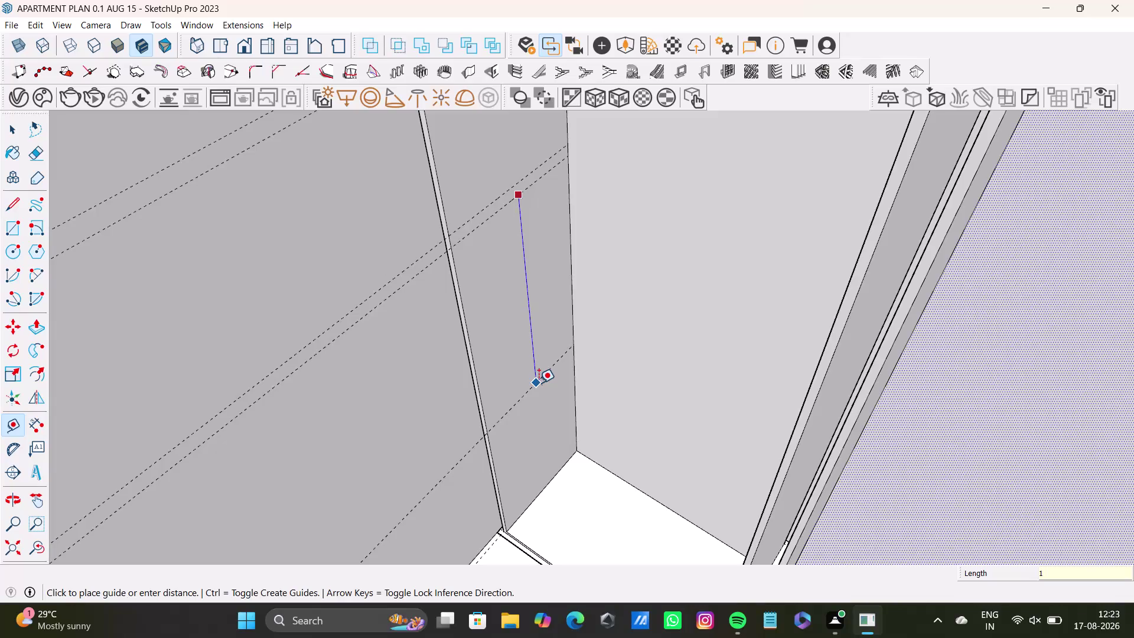
Confirm the pending guide offset and add two more offset guides from the existing guide lines.
key(apostrophe)
key(Return)
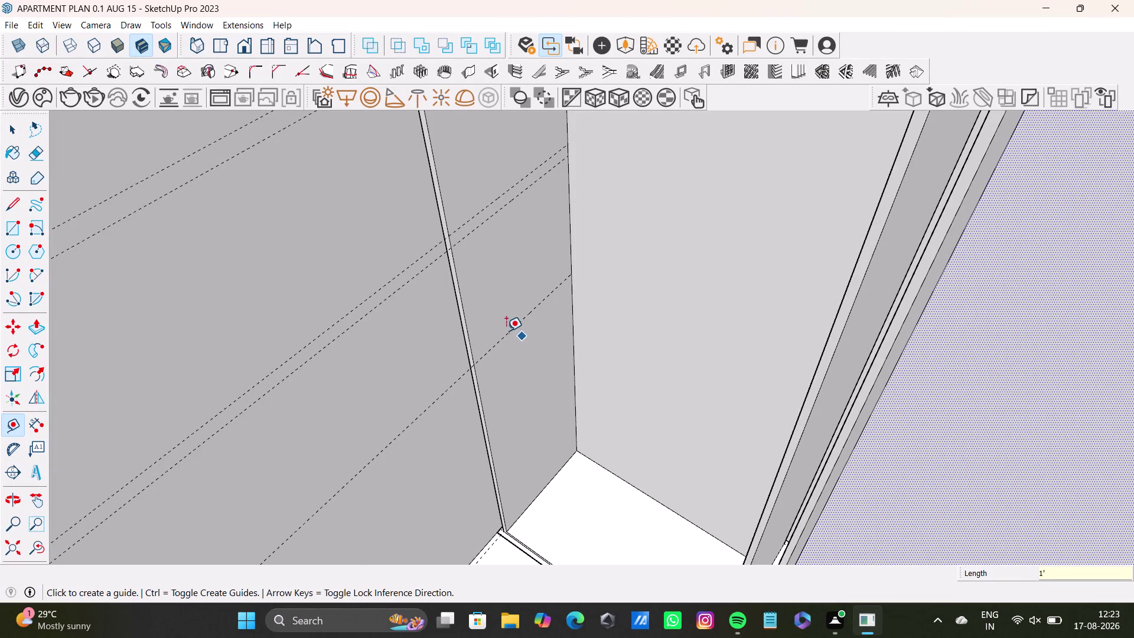
click(516, 326)
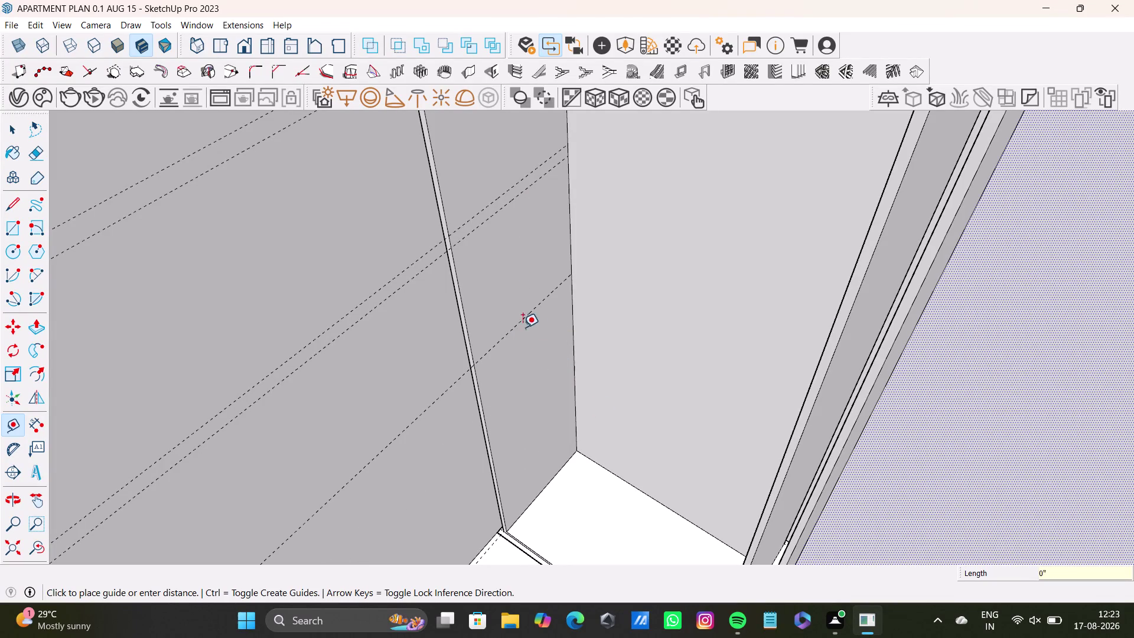
text(1")
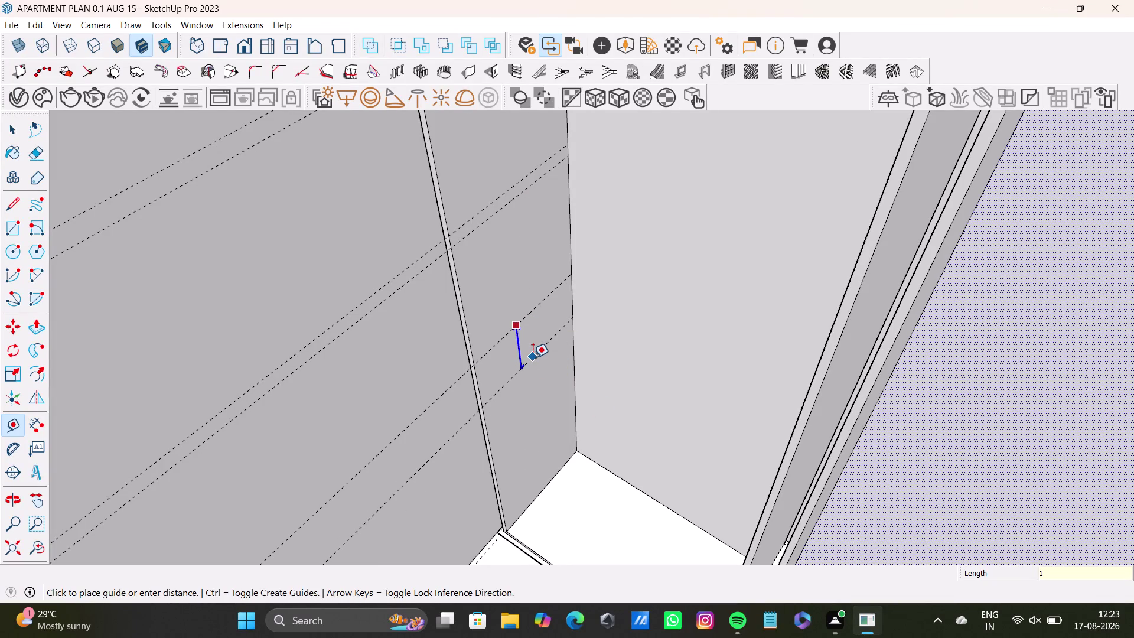
key(Return)
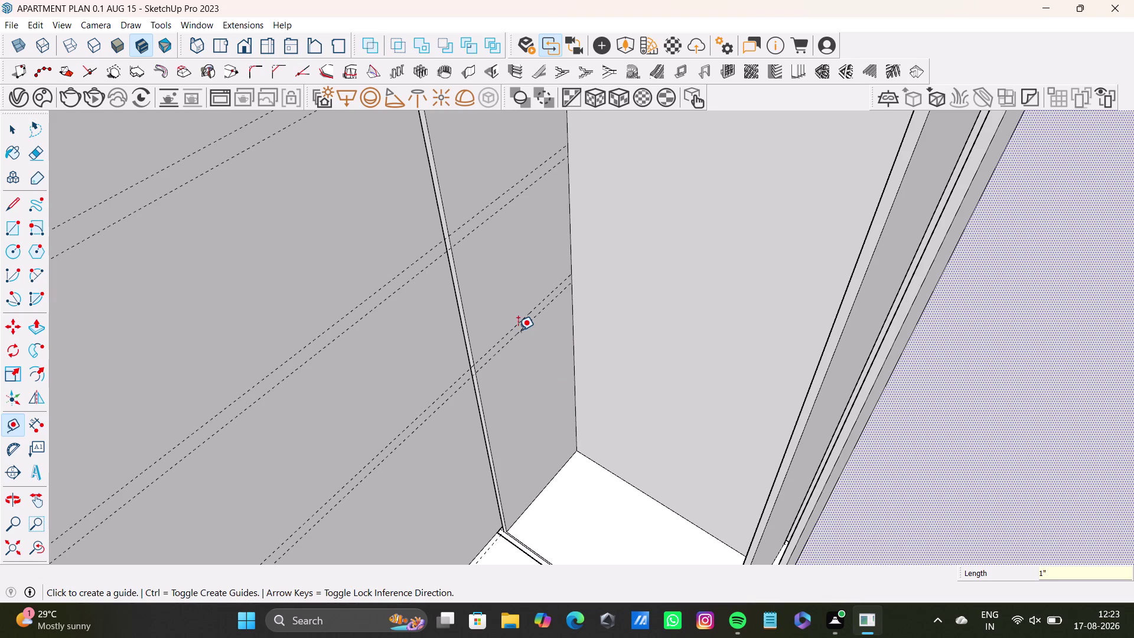
click(518, 330)
text(1)
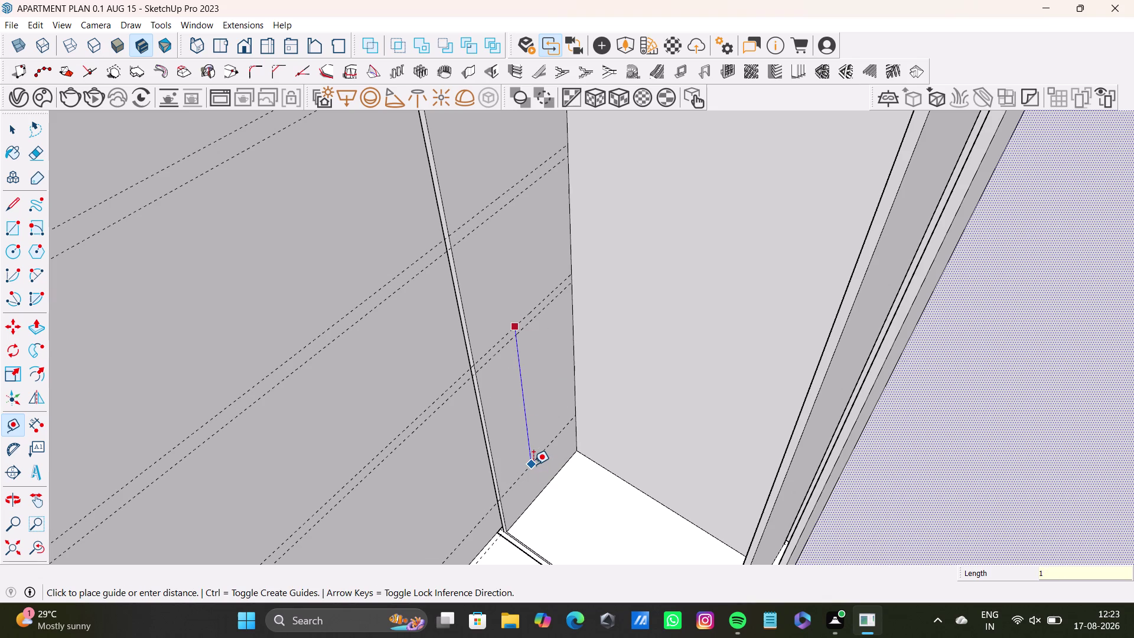
text(')
key(Return)
Orbit around the shelf interior and add a 1-inch guide from the lower guide line.
middle_drag(537, 441, 544, 312)
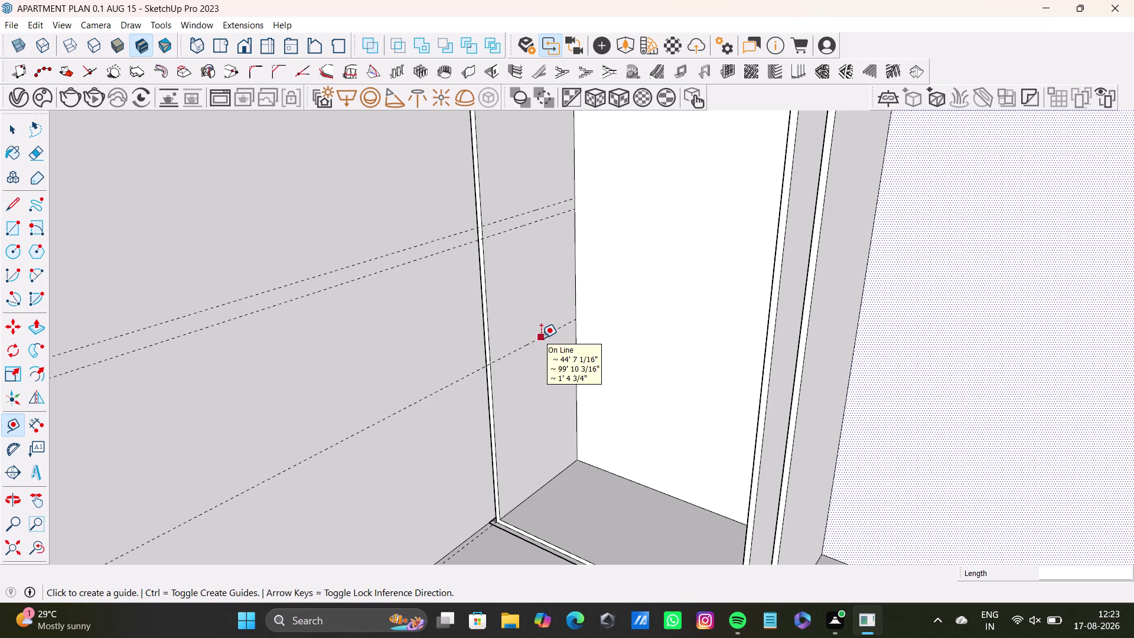
click(532, 343)
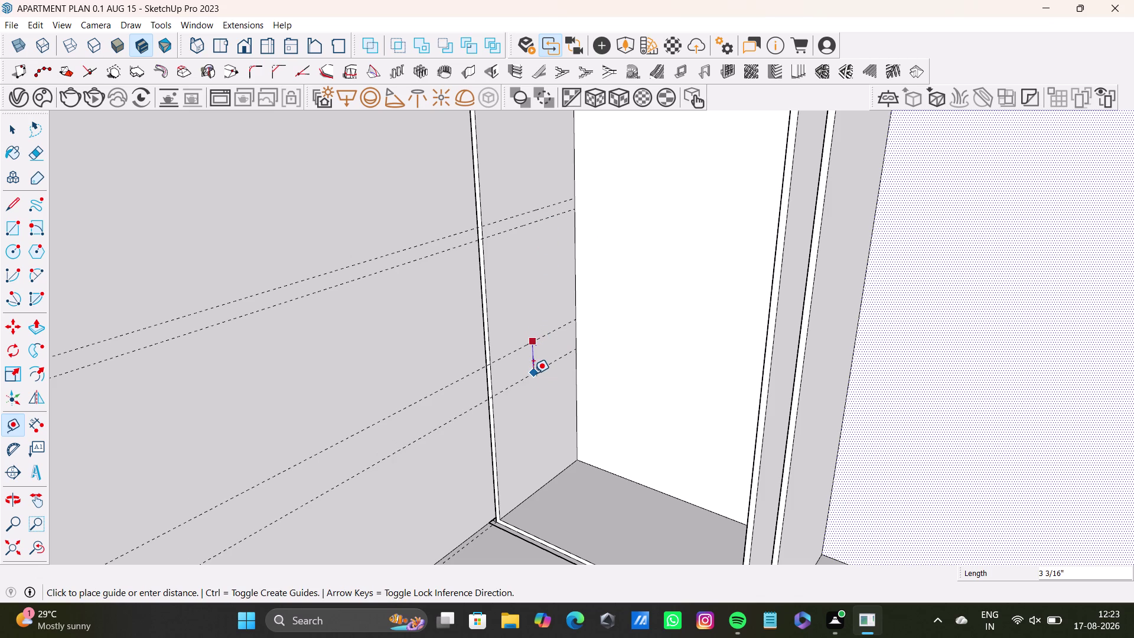
key(1)
key(shift+quotedbl)
key(Return)
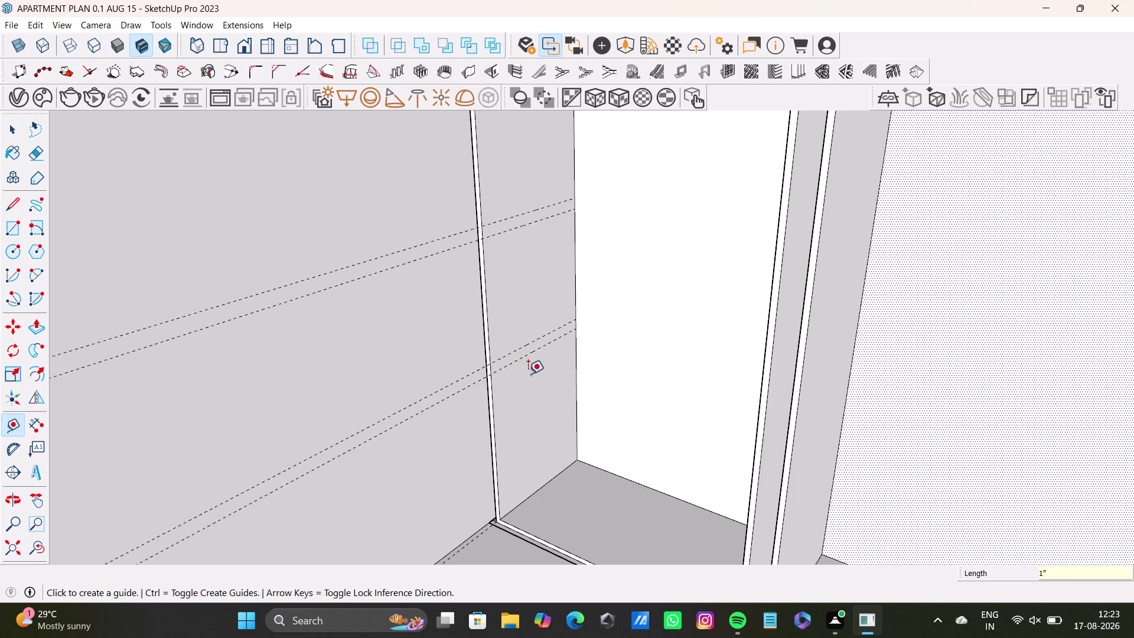
scroll(down, 3)
click(18, 551)
Orbit out over the apartment and back toward the shelf unit by the window.
middle_drag(509, 388, 700, 471)
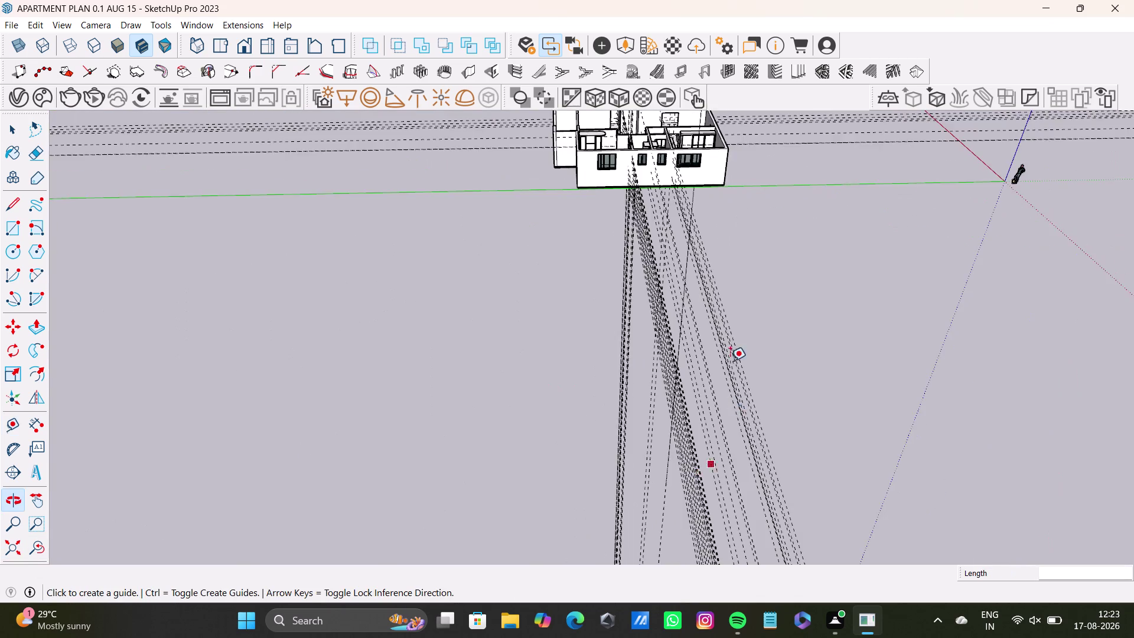
scroll(up, 3)
middle_drag(673, 167, 615, 464)
middle_drag(602, 432, 433, 532)
scroll(up, 3)
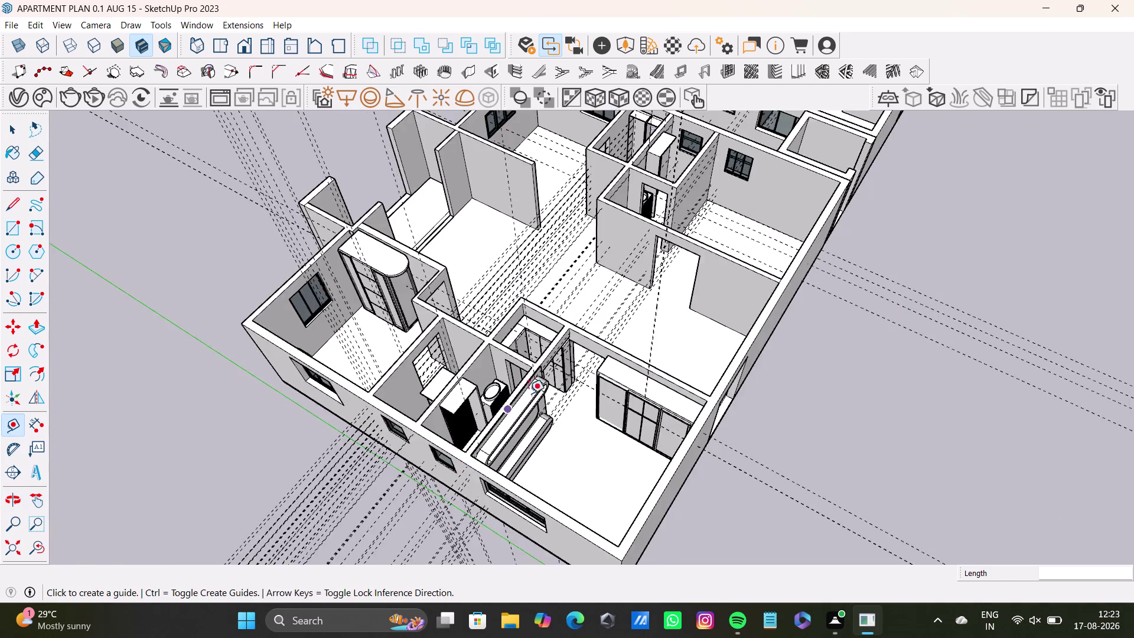
scroll(up, 3)
middle_drag(573, 322, 560, 635)
scroll(down, 3)
scroll(up, 3)
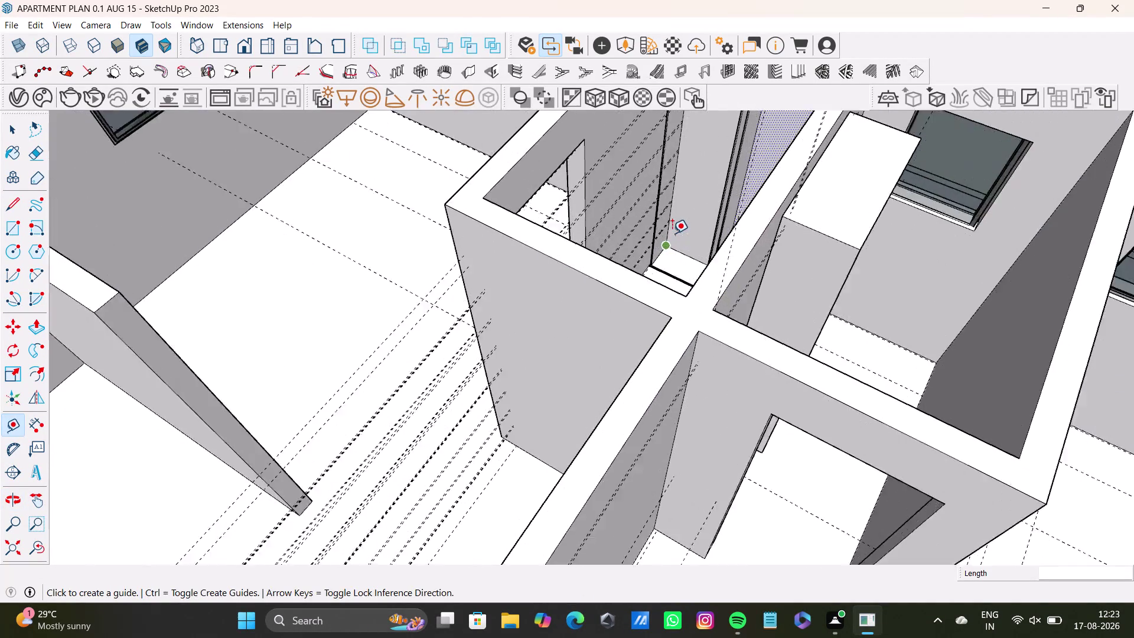
scroll(up, 3)
Zoom in on the shelf unit's side and set a rectangle corner at the guide intersection.
middle_drag(671, 237, 623, 493)
middle_drag(629, 472, 589, 367)
scroll(up, 3)
scroll(up, 3)
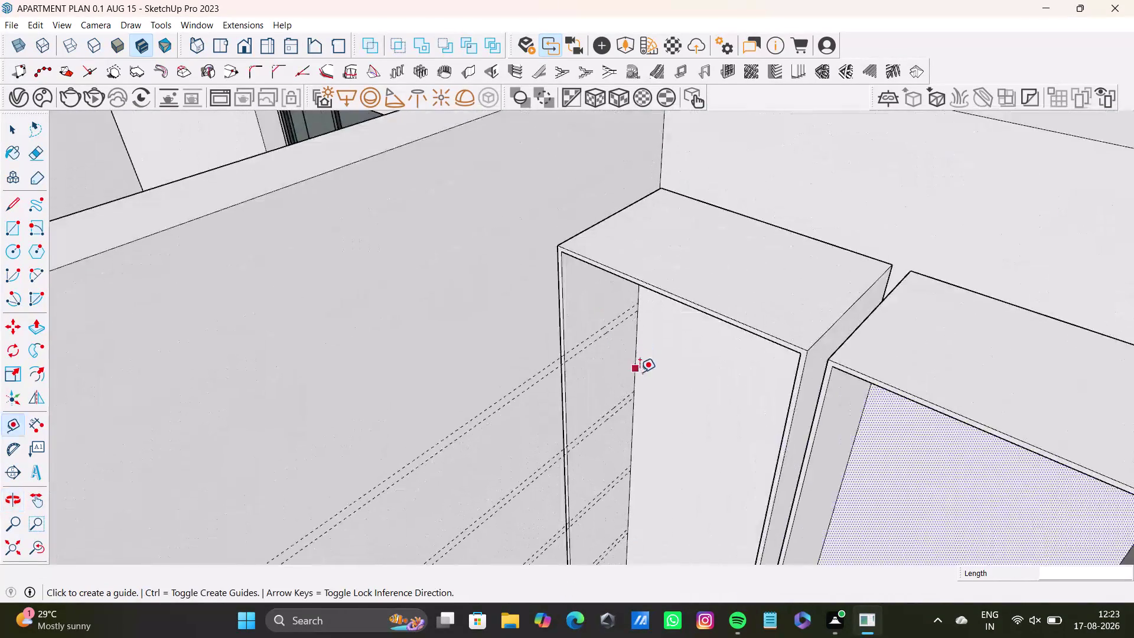
scroll(up, 3)
middle_drag(640, 372, 622, 237)
middle_drag(698, 393, 698, 379)
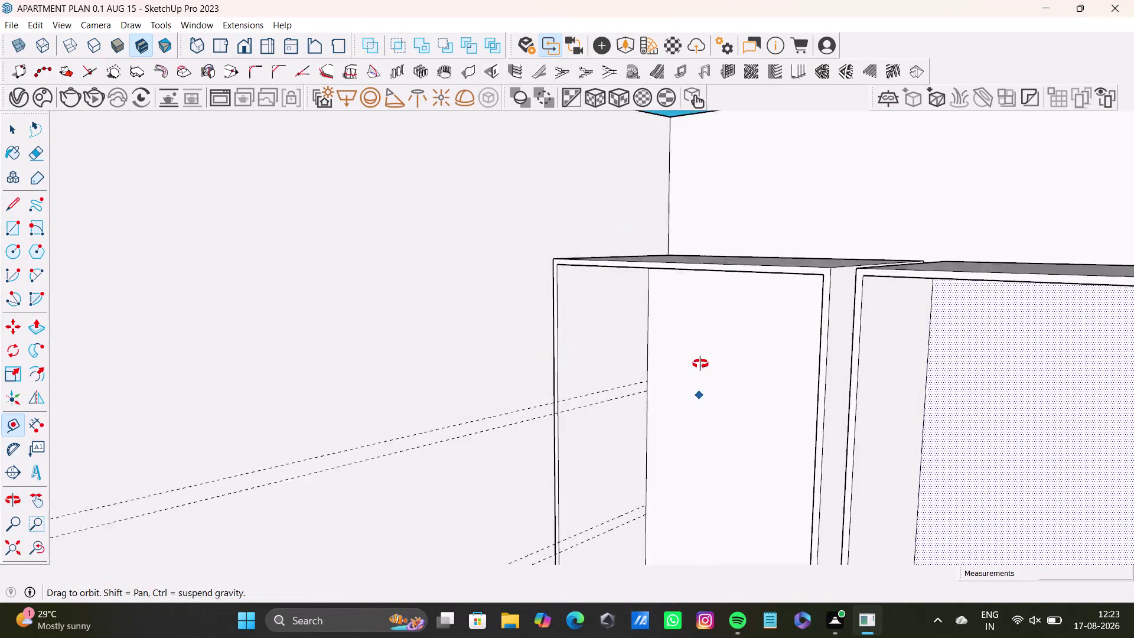
middle_drag(699, 378, 691, 307)
drag(5, 231, 11, 231)
scroll(up, 3)
click(561, 413)
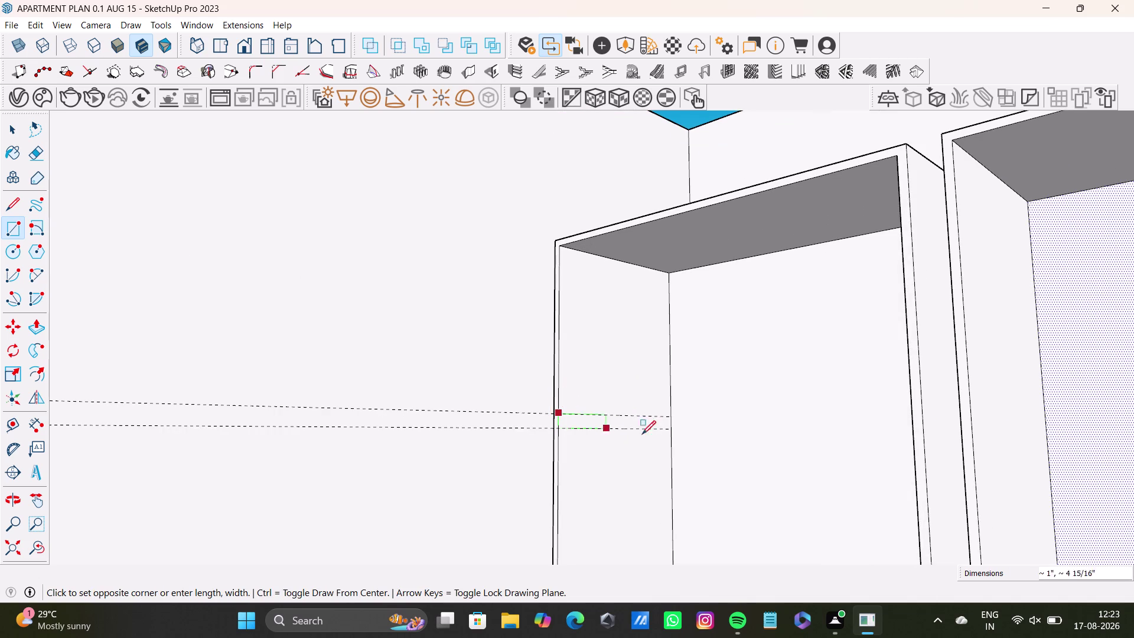
Reorient to the shelf side panel, try a rectangle along the guide line, and undo it.
click(671, 429)
scroll(down, 3)
middle_drag(649, 467, 635, 398)
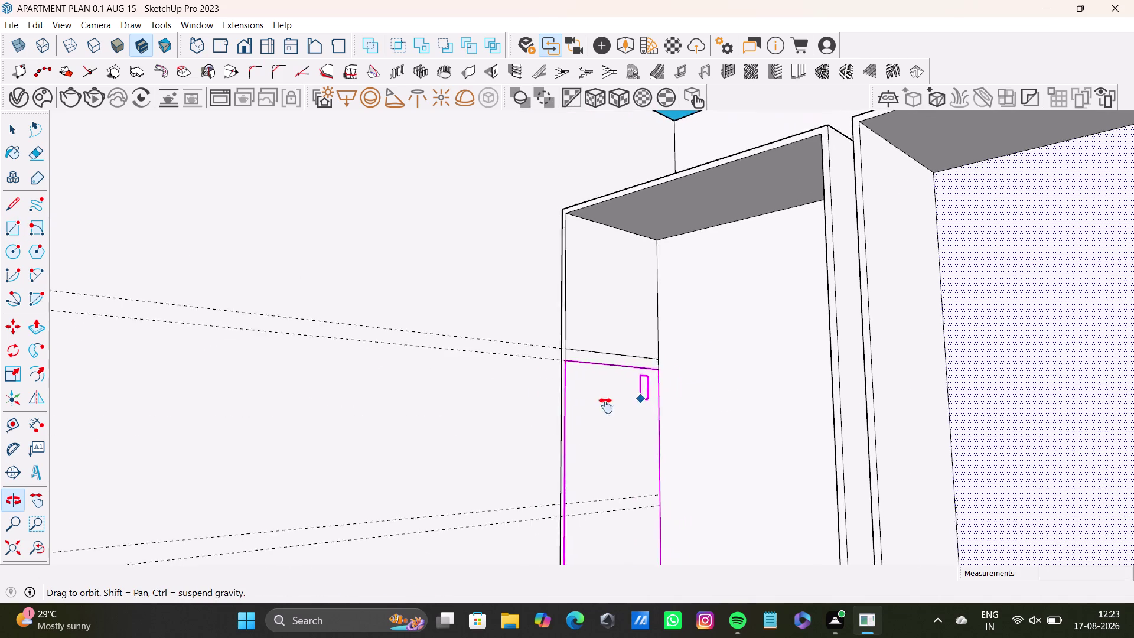
middle_drag(636, 398, 566, 438)
middle_drag(589, 477, 648, 376)
scroll(up, 3)
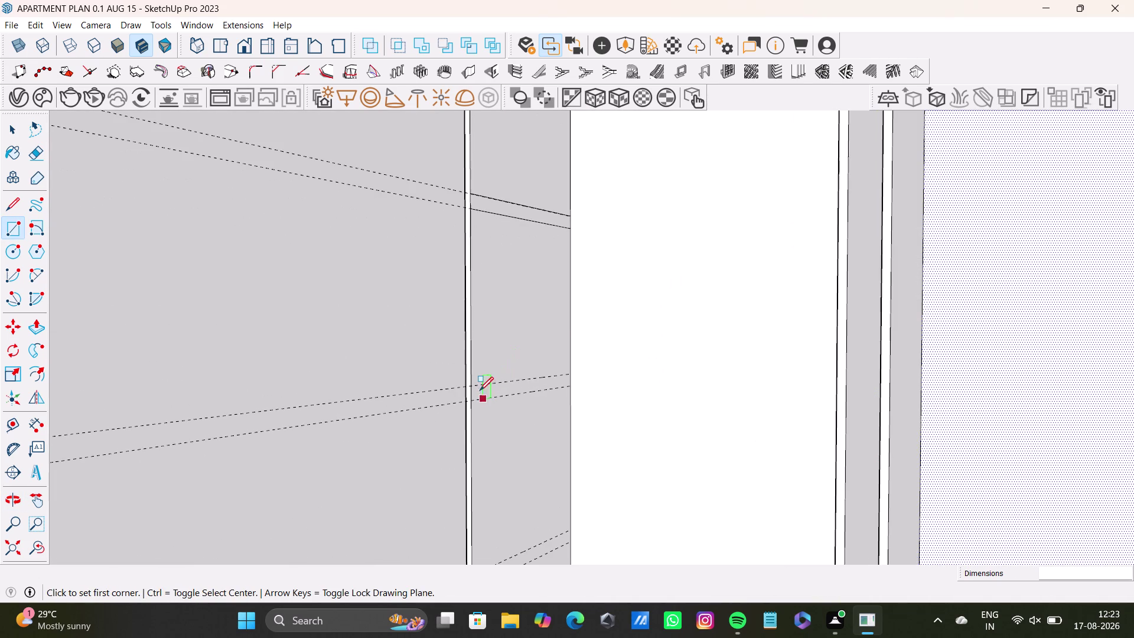
click(473, 387)
click(570, 386)
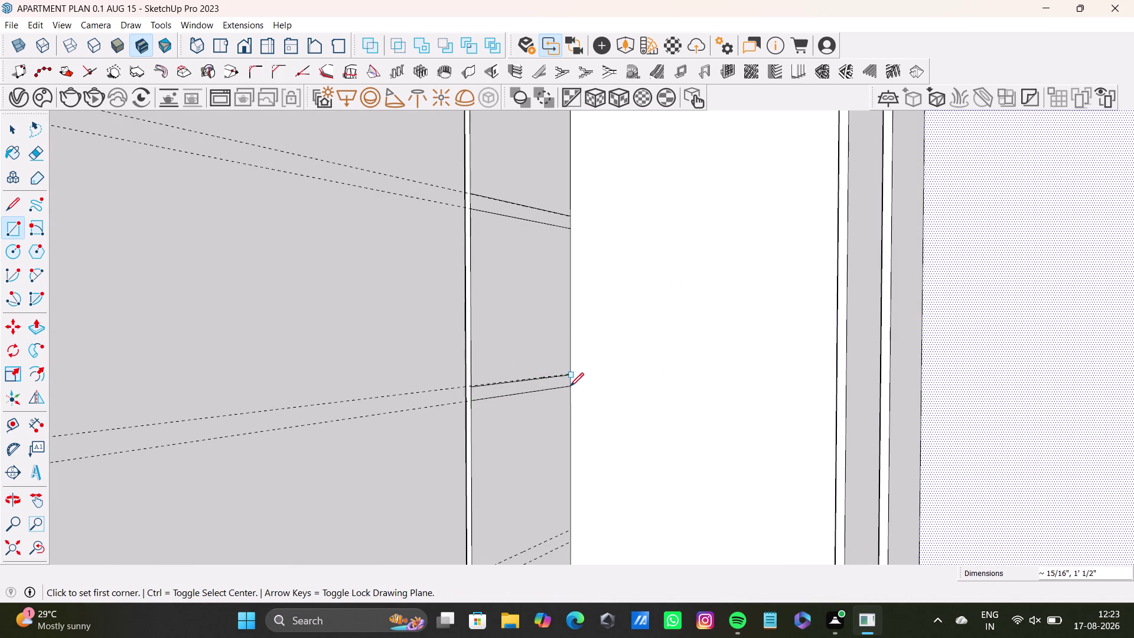
scroll(down, 3)
key(ctrl+z)
Start a rectangle on the guide, lock its drawing plane with arrow keys, then undo.
scroll(up, 3)
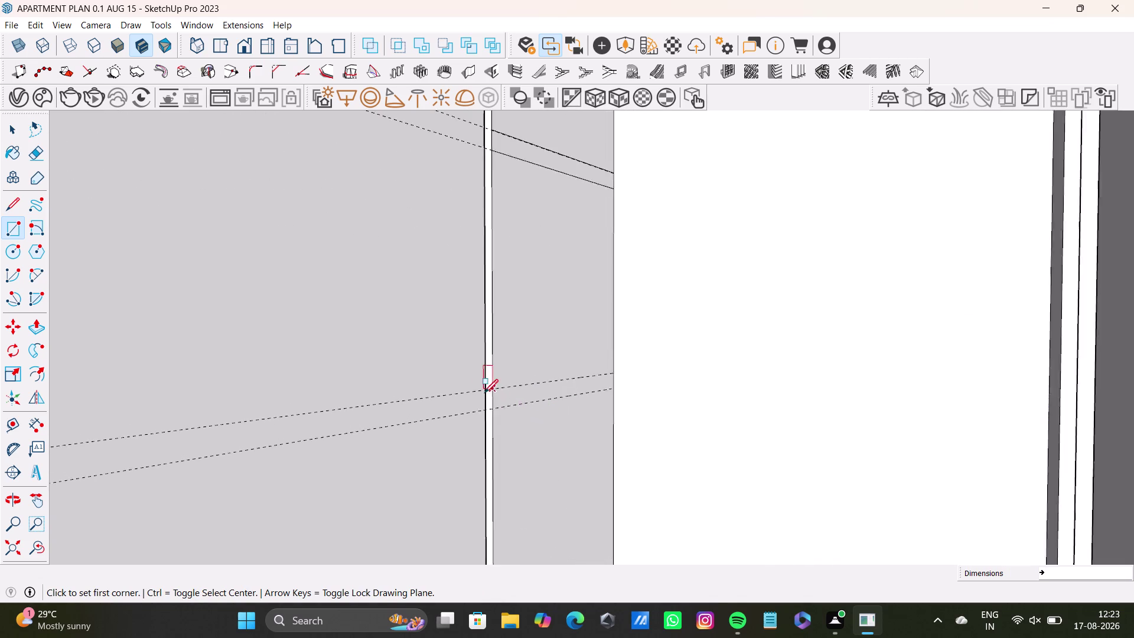
scroll(up, 3)
click(498, 387)
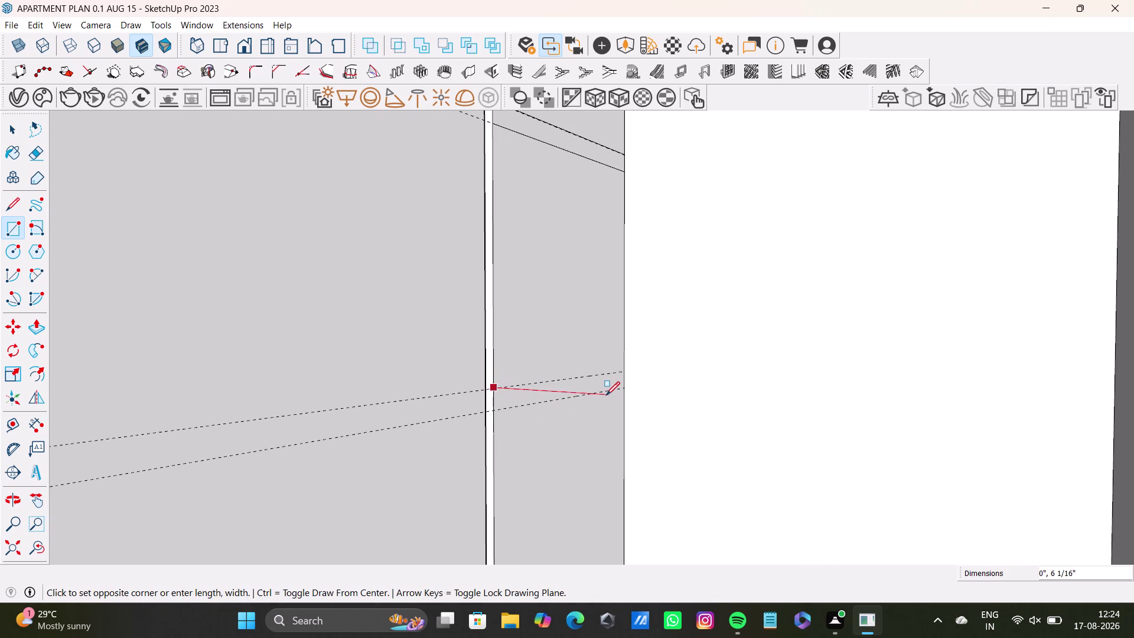
key(Right)
key(Left)
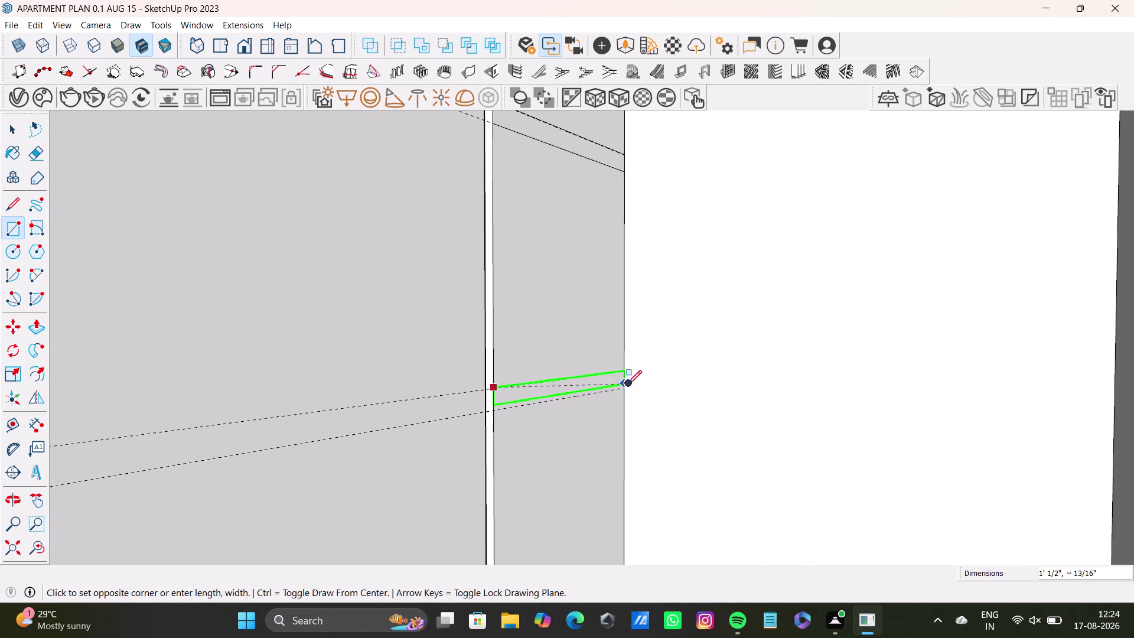
scroll(up, 3)
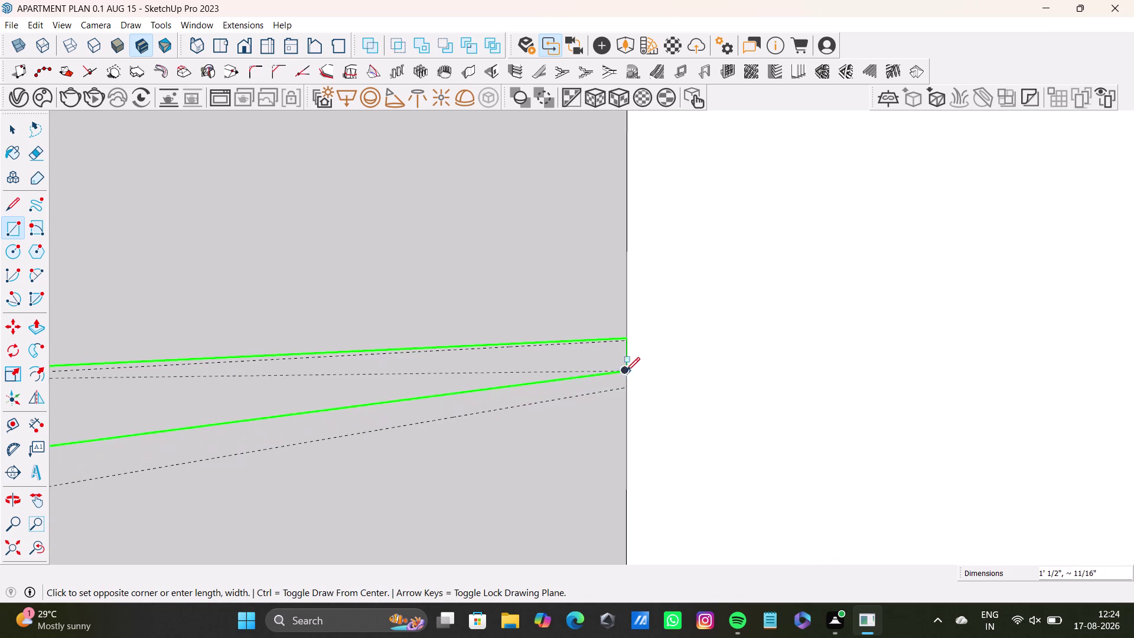
click(628, 388)
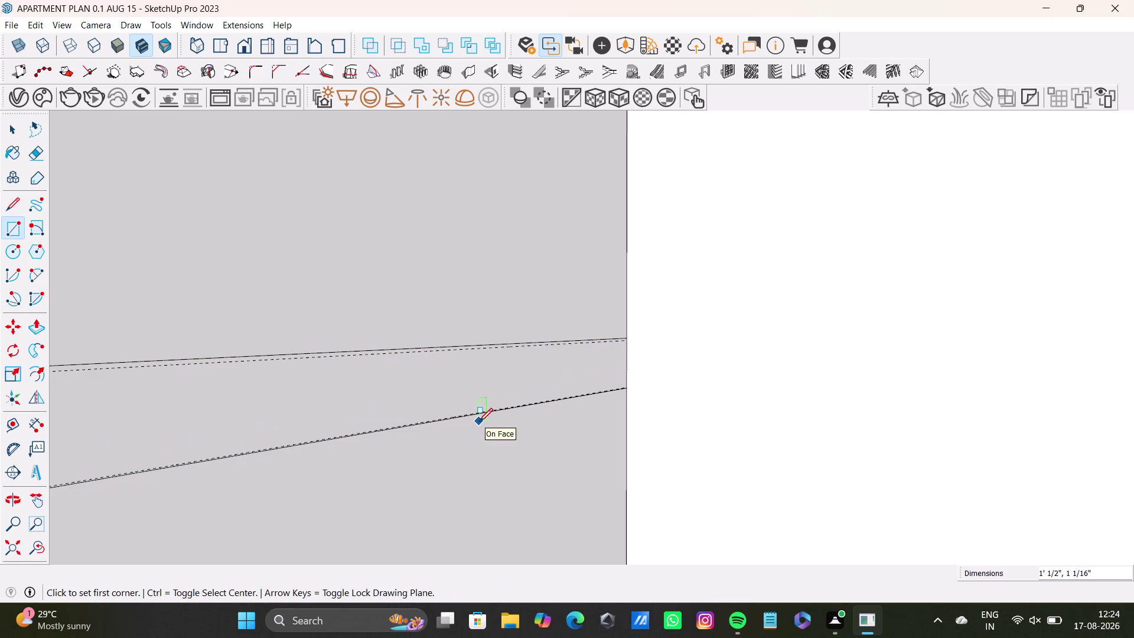
key(ctrl+z)
Orbit to the side panel and drag out a rectangle from the guide intersection.
scroll(down, 3)
middle_drag(380, 449, 626, 407)
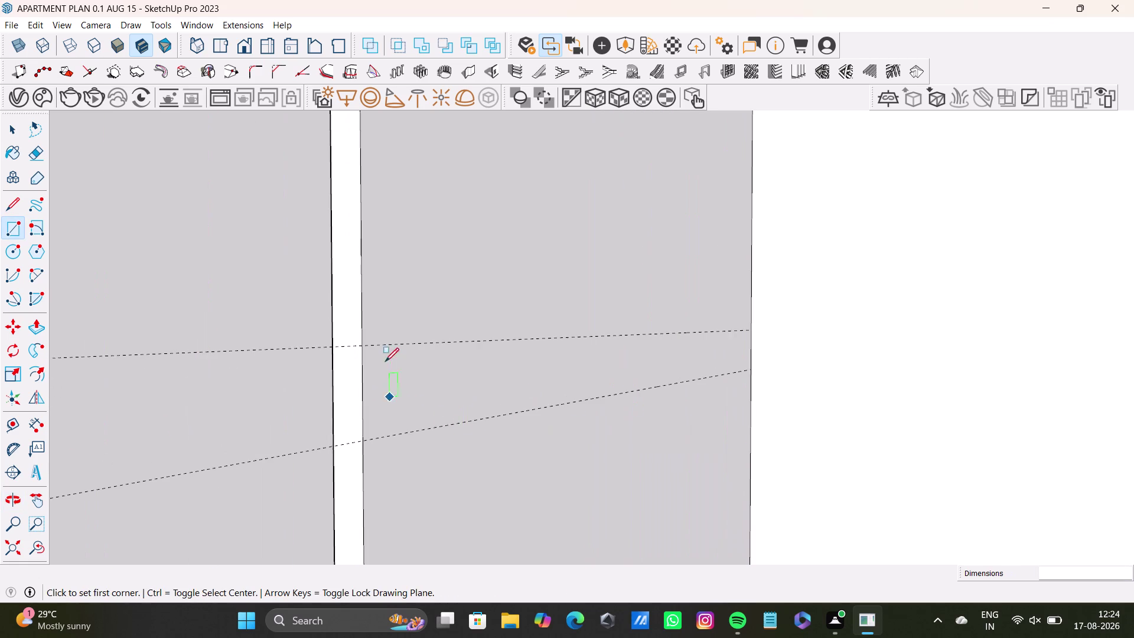
scroll(up, 3)
drag(358, 347, 382, 355)
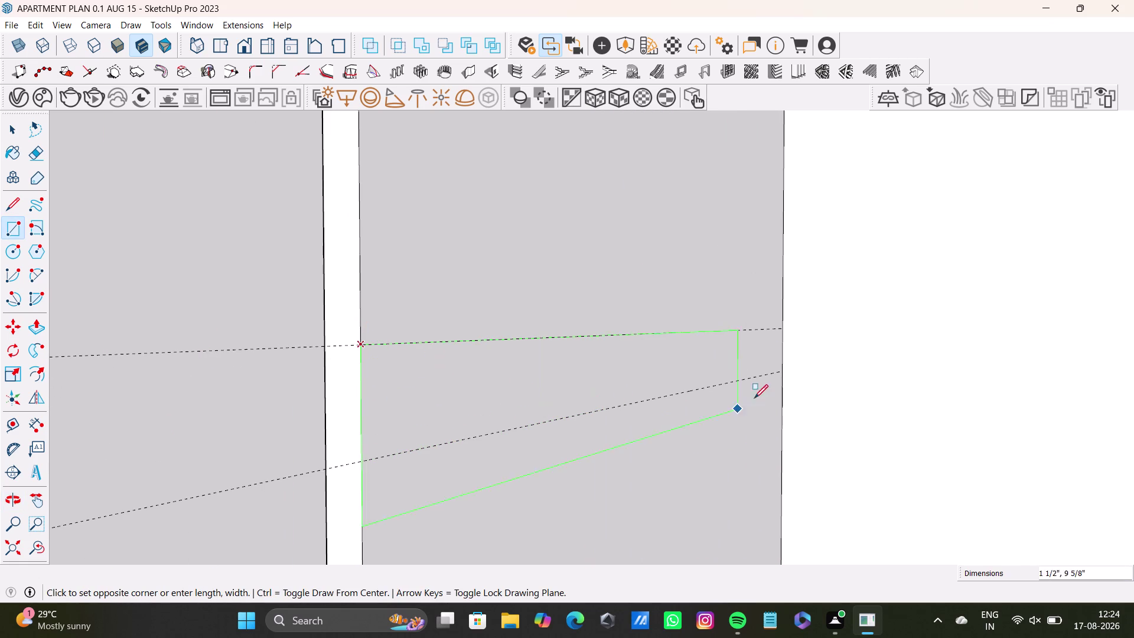
click(783, 372)
scroll(down, 3)
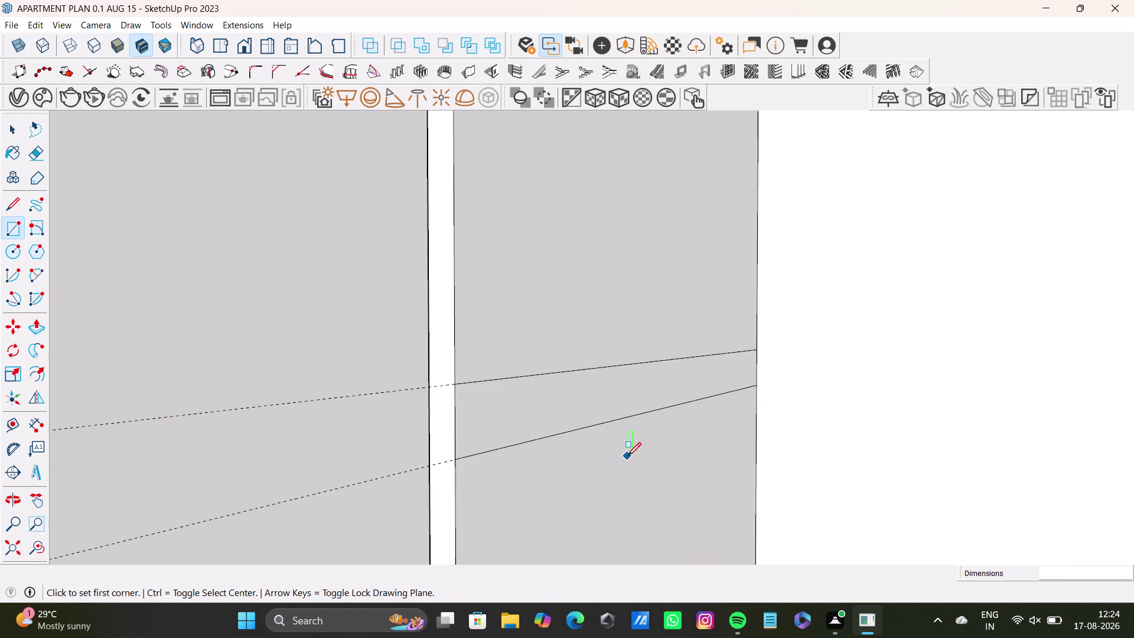
Orbit to face the guide lines, start a rectangle corner, then cancel it.
middle_drag(627, 456, 602, 299)
scroll(down, 3)
middle_drag(583, 422, 572, 242)
scroll(down, 3)
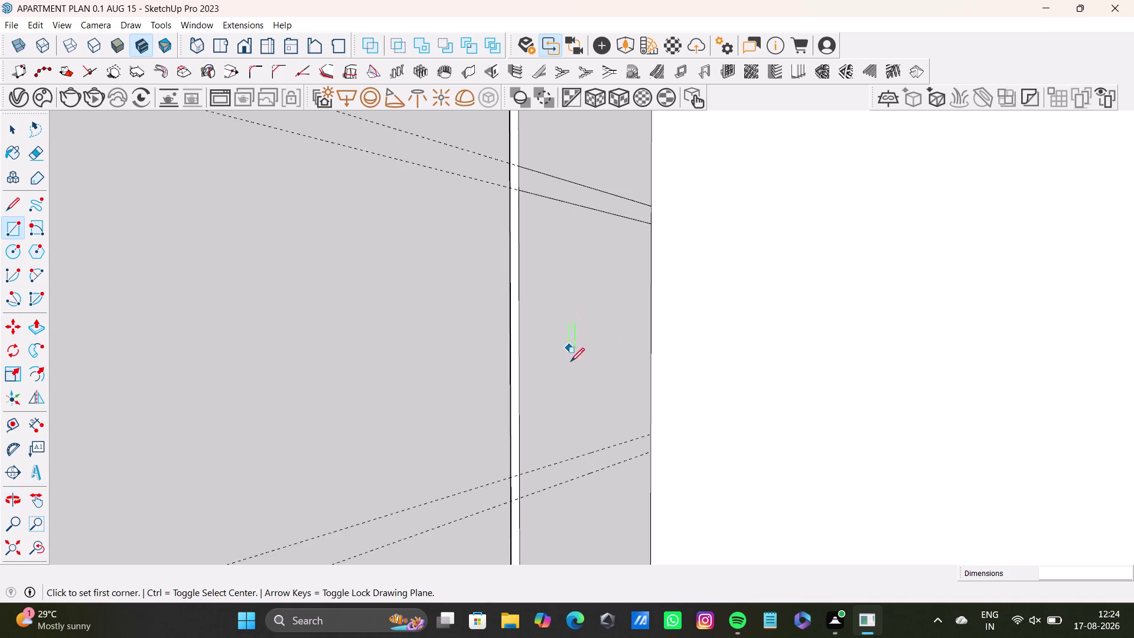
scroll(down, 3)
middle_drag(571, 370, 534, 300)
scroll(up, 3)
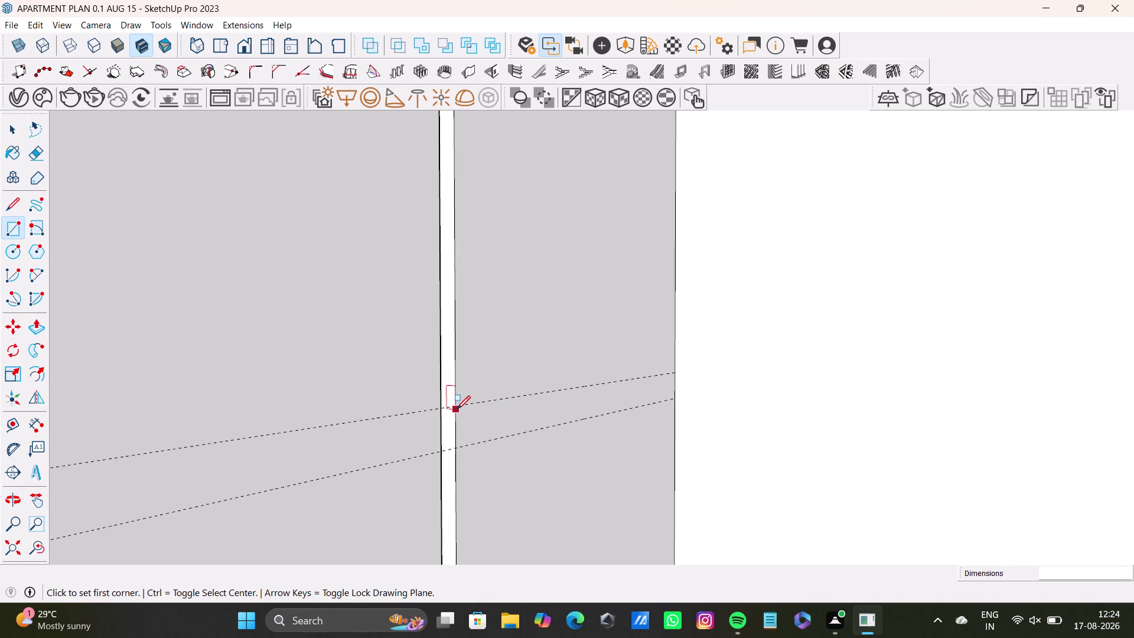
scroll(up, 3)
click(453, 406)
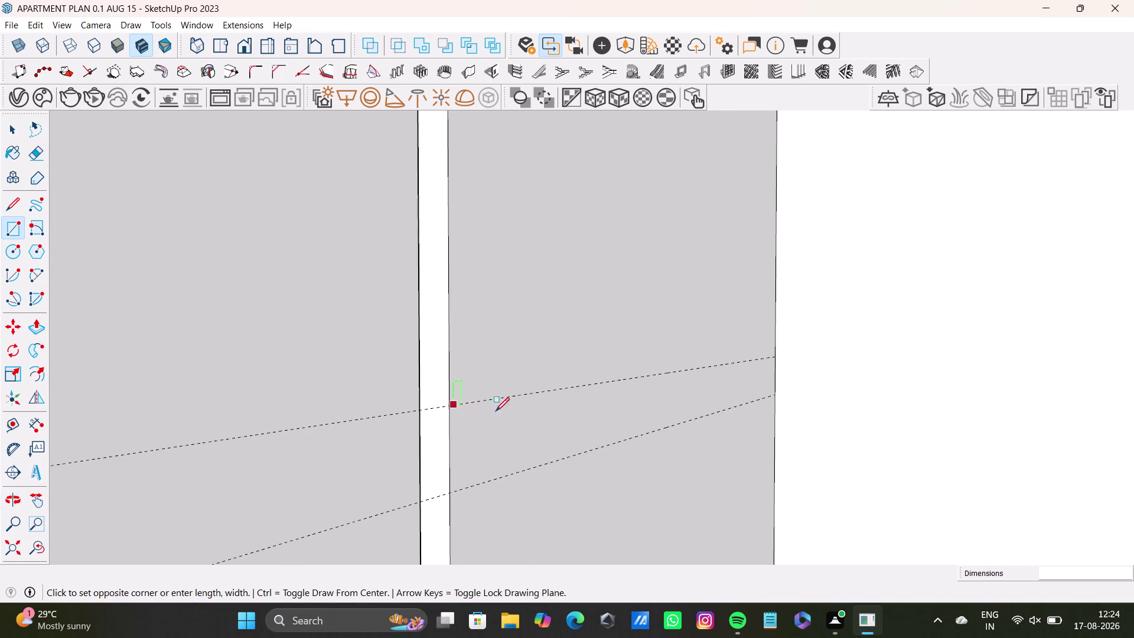
key(space)
Draw a rectangle between the guide intersections, then undo it.
click(15, 230)
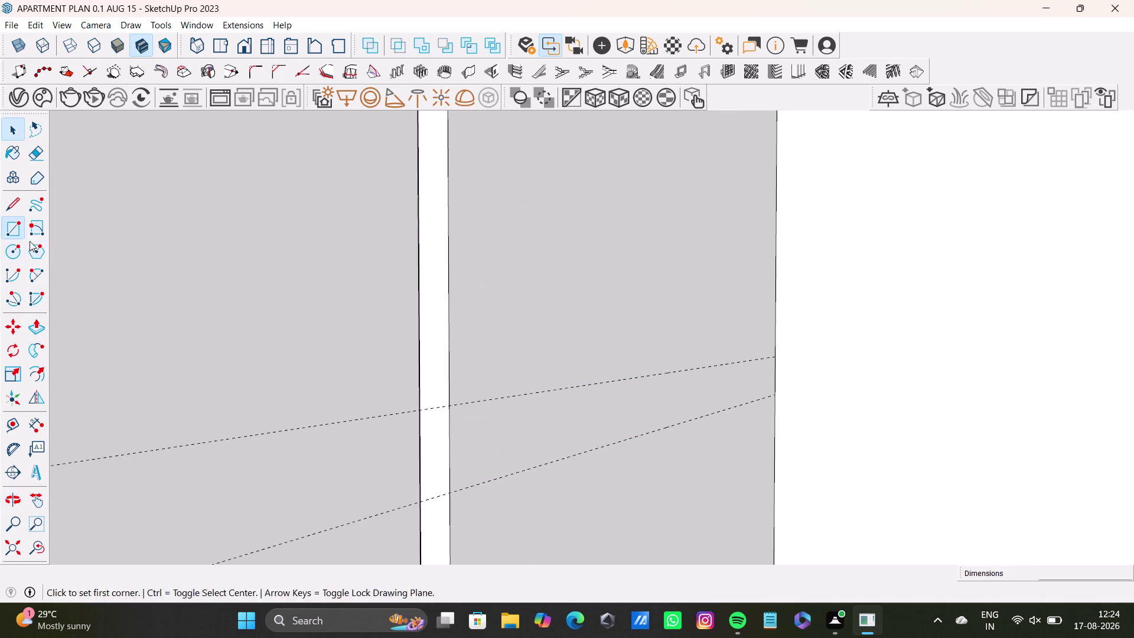
scroll(up, 3)
click(464, 405)
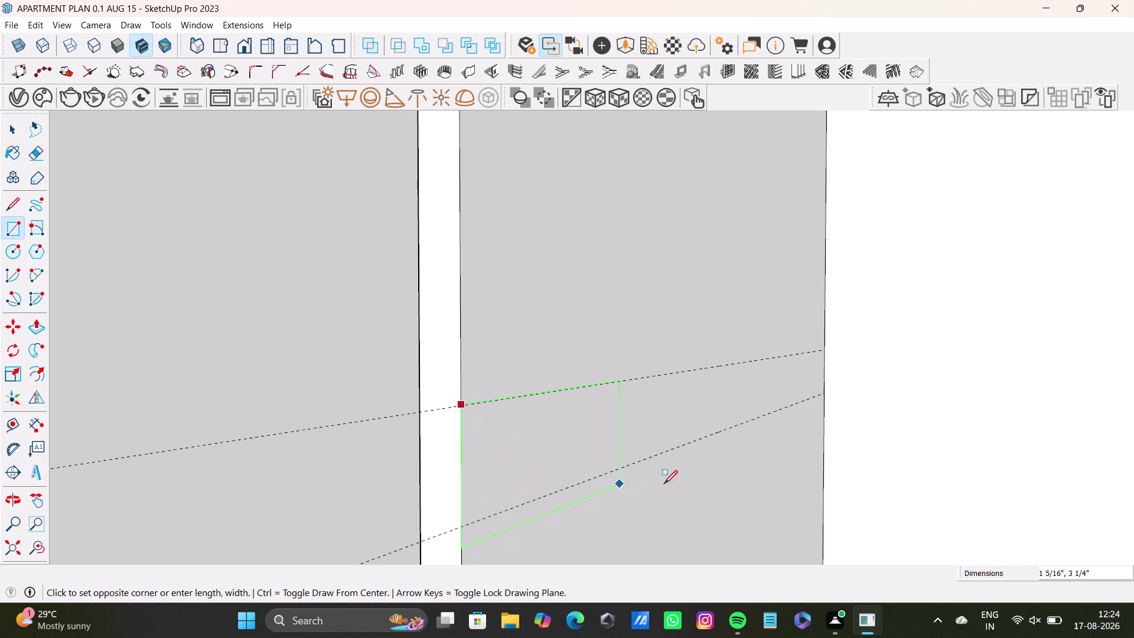
click(823, 394)
key(space)
scroll(down, 3)
middle_drag(601, 473, 554, 365)
key(ctrl+z)
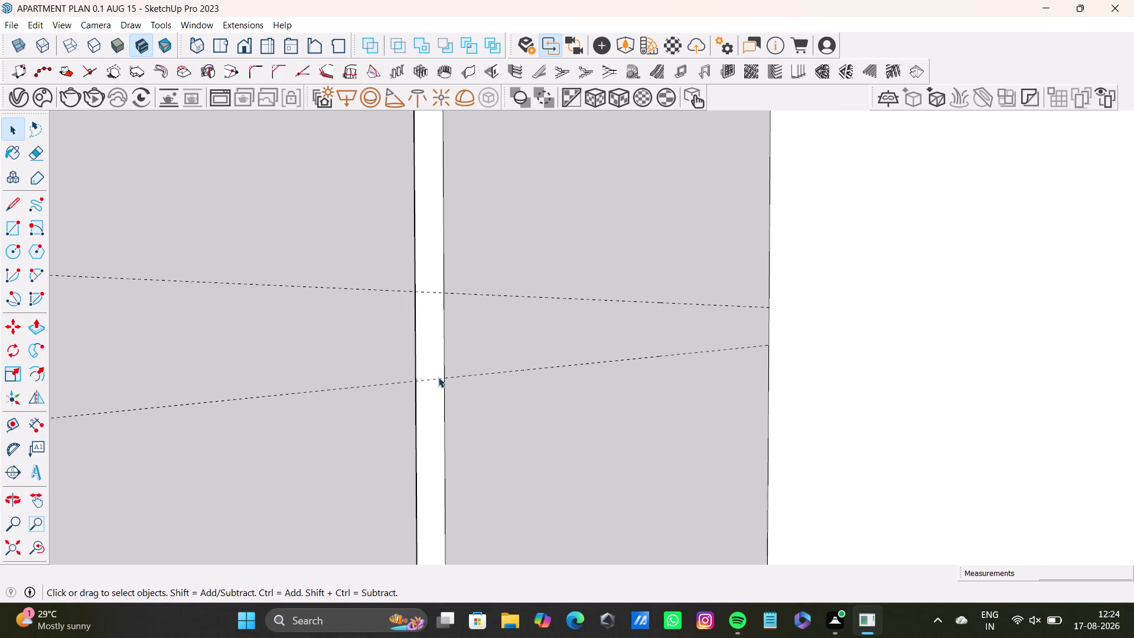
Draw a strip from the upper guide at the edge to the lower guide.
drag(7, 225, 19, 225)
scroll(up, 3)
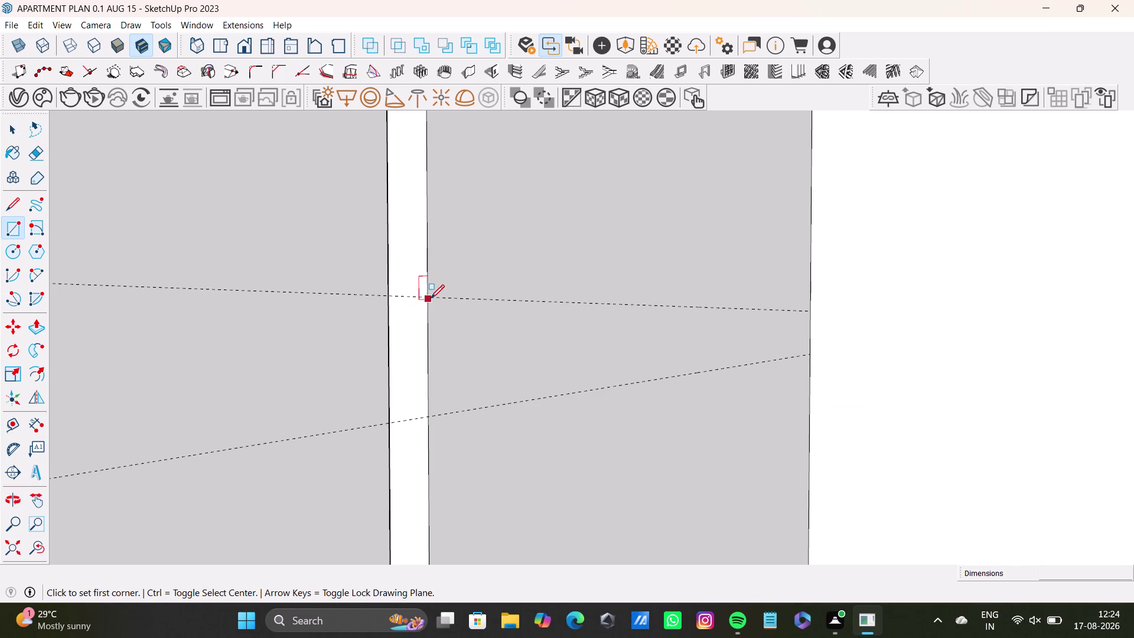
click(431, 297)
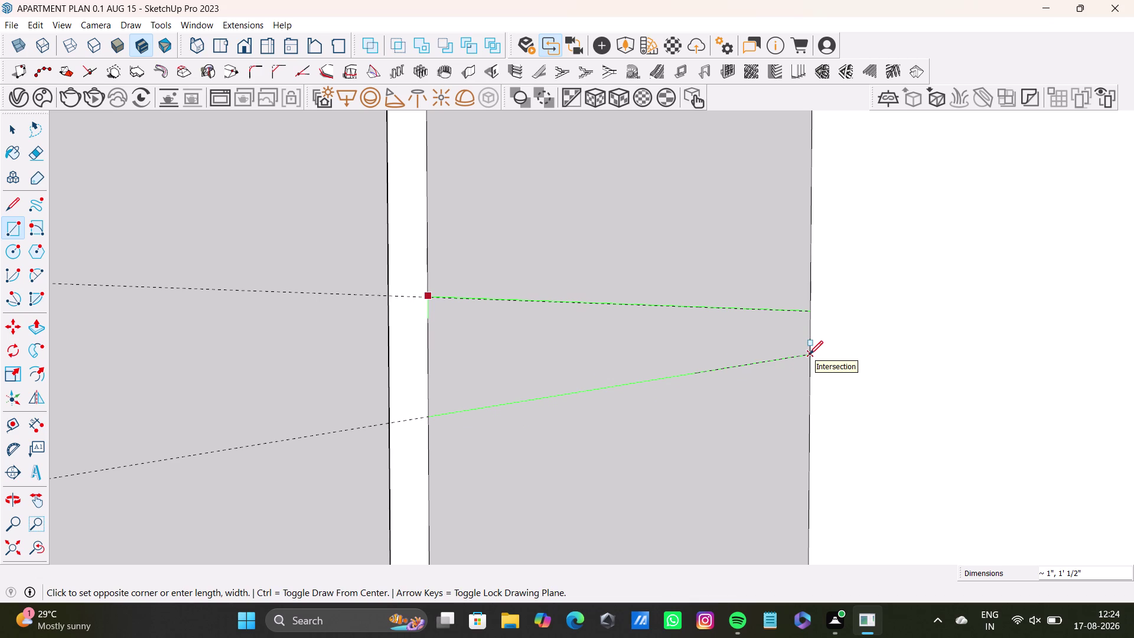
click(808, 354)
Readjust the view of the shelf side, redraw the strip between the guides, and undo it.
scroll(down, 3)
middle_drag(649, 420, 596, 234)
scroll(down, 3)
middle_drag(570, 359, 568, 211)
middle_drag(582, 424, 565, 324)
drag(8, 226, 23, 226)
scroll(up, 3)
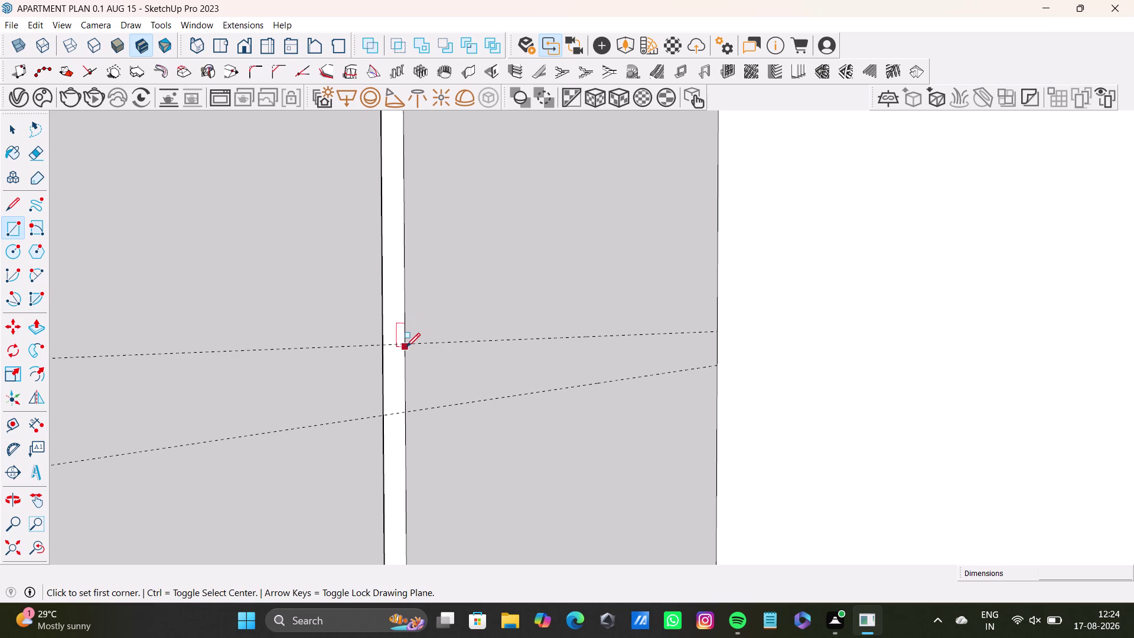
click(405, 345)
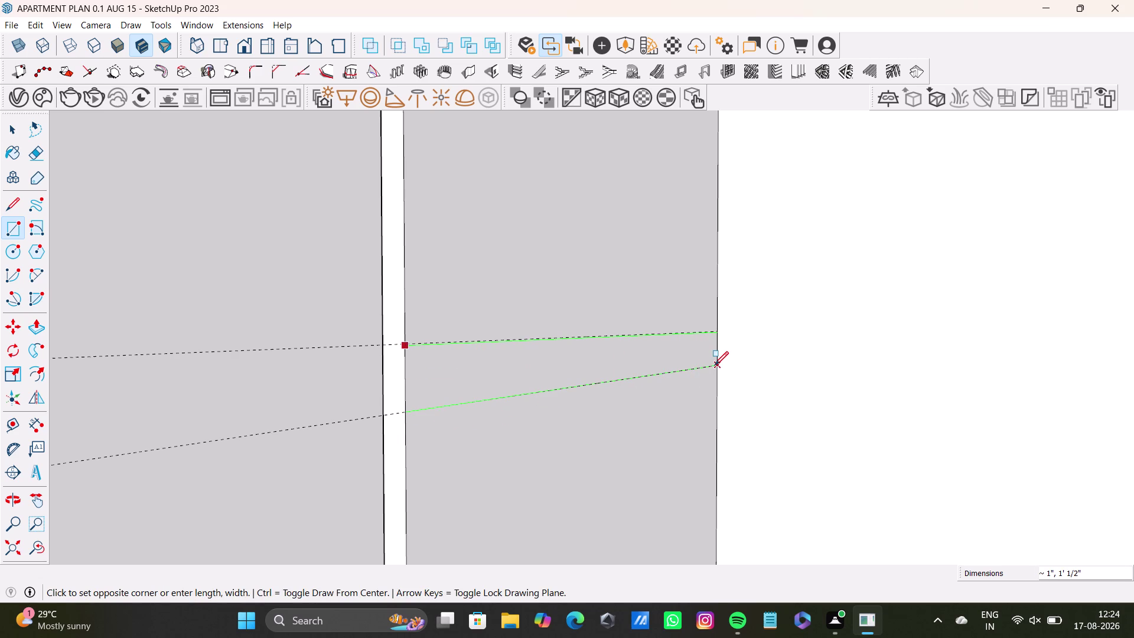
click(719, 365)
scroll(down, 3)
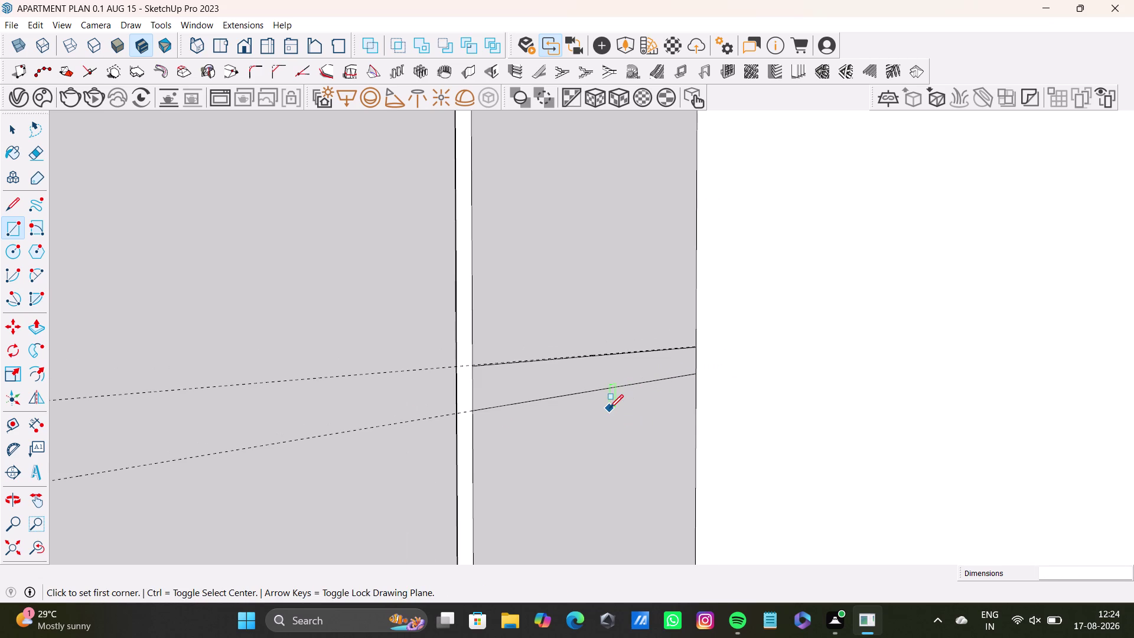
key(ctrl+z)
Reselect the tool, turn toward the shelf's inner face and begin stretching the strip.
click(17, 231)
scroll(up, 3)
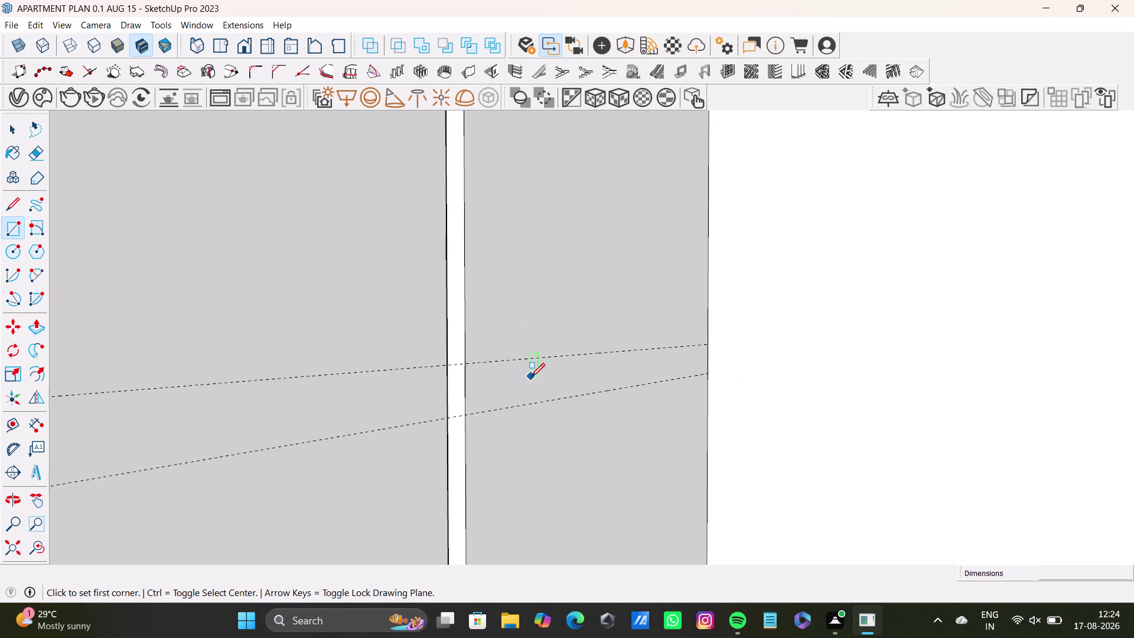
middle_drag(598, 404, 508, 399)
middle_drag(513, 415, 432, 403)
drag(382, 350, 391, 352)
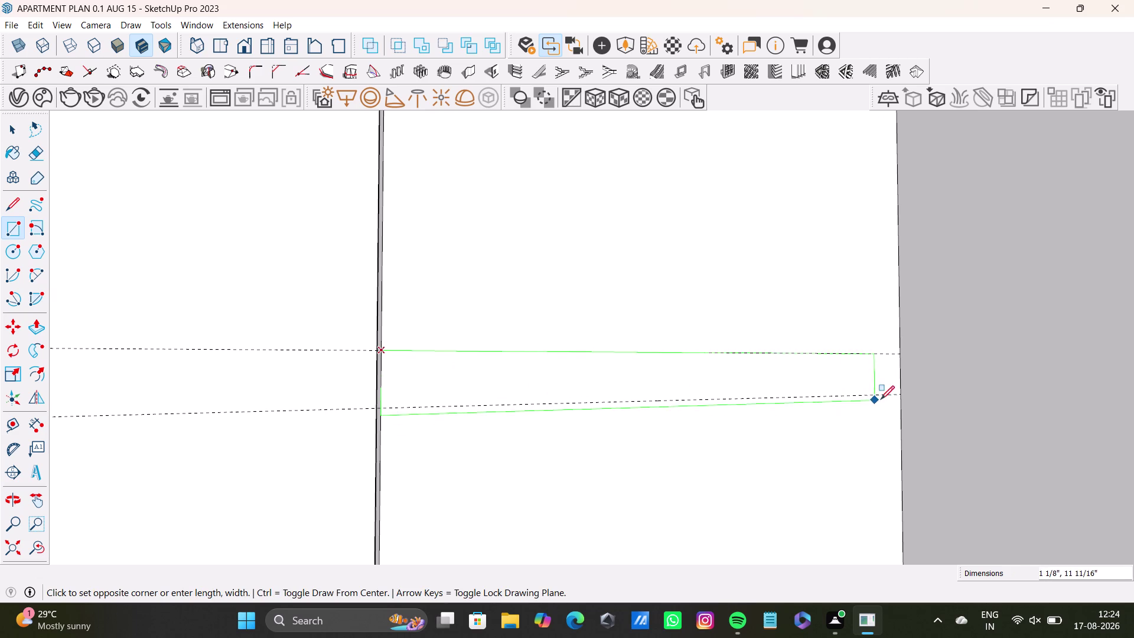
Finish the first guide-to-guide strip on the shelf's white inner face.
click(898, 397)
scroll(down, 3)
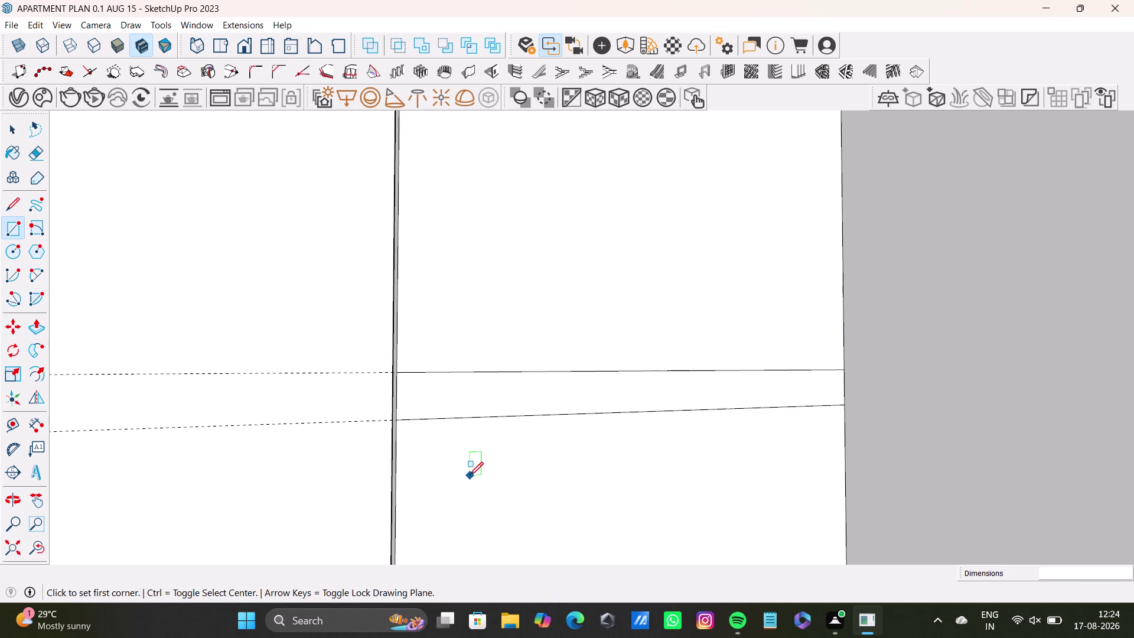
middle_drag(469, 474, 541, 323)
scroll(down, 3)
middle_drag(537, 479, 540, 335)
scroll(down, 3)
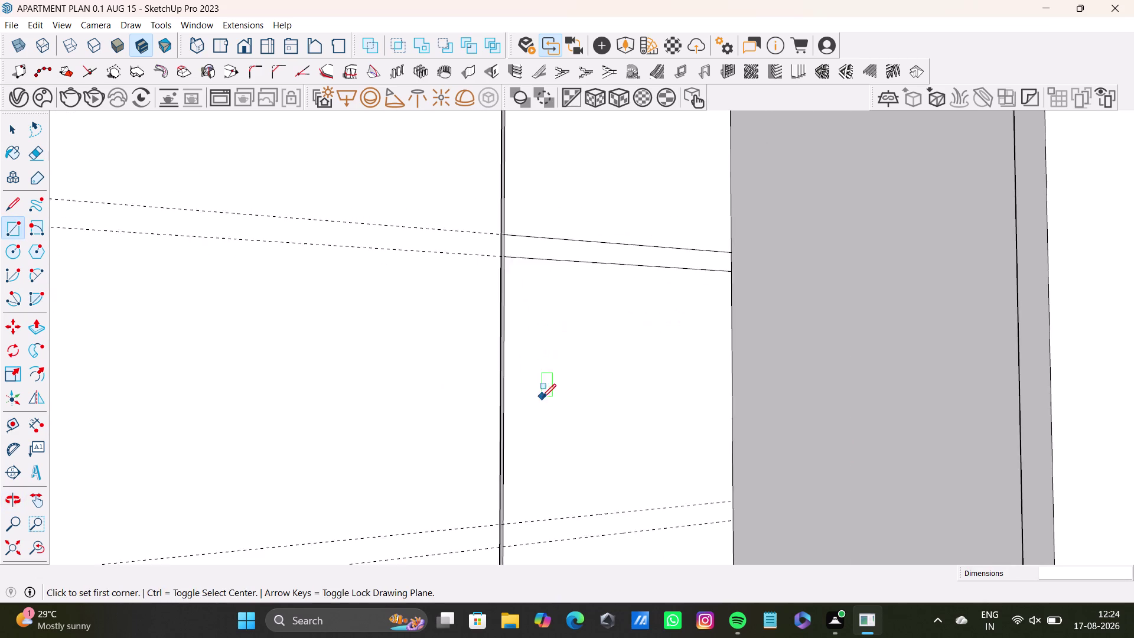
scroll(down, 3)
middle_drag(560, 414, 560, 294)
scroll(up, 3)
scroll(up, 3)
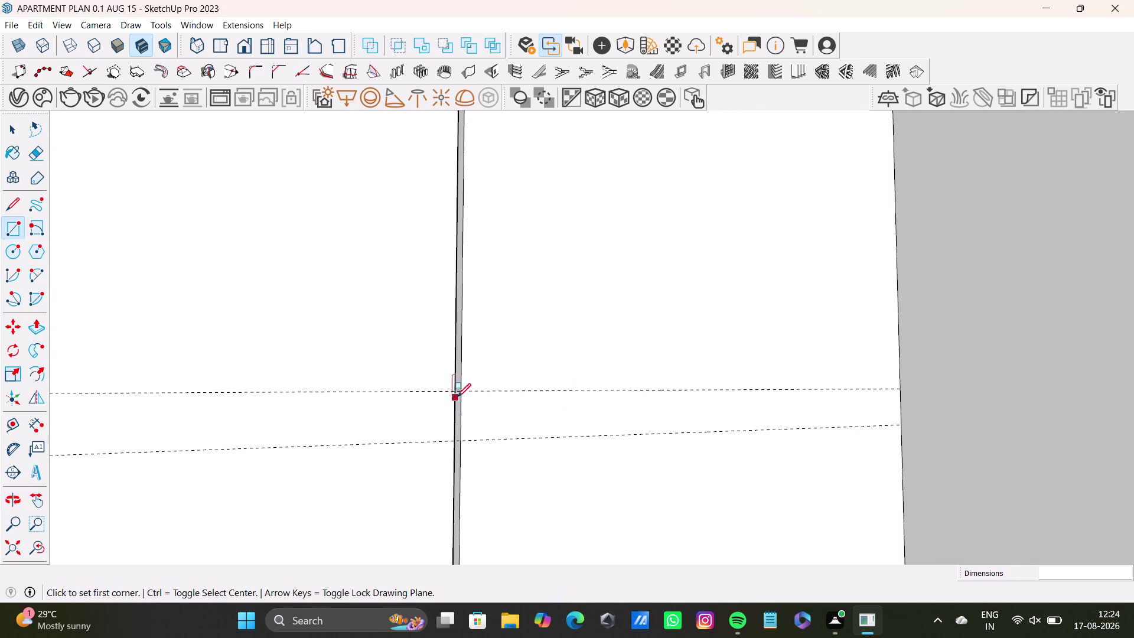
Draw a second strip from the upper to the lower guide on the next inner face.
click(463, 390)
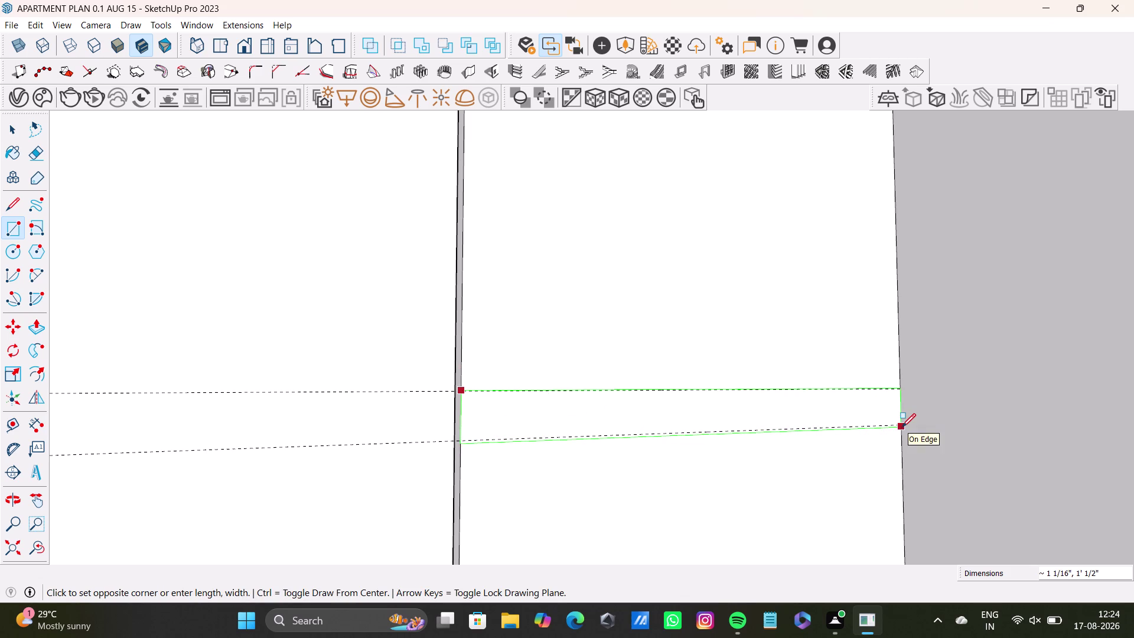
key(space)
click(15, 225)
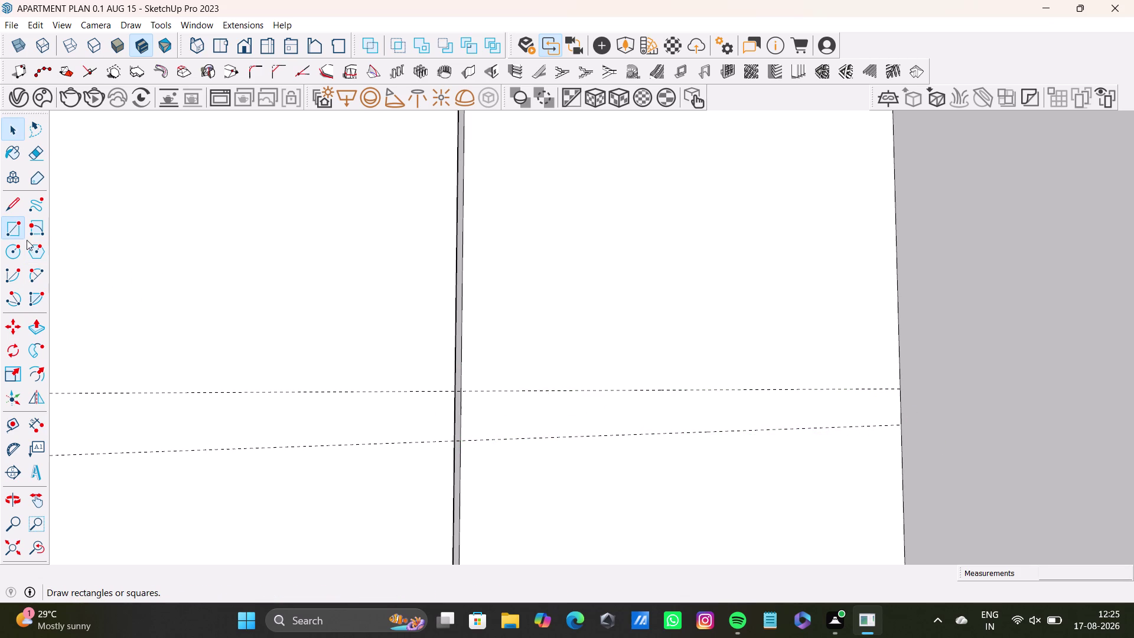
scroll(up, 3)
click(451, 356)
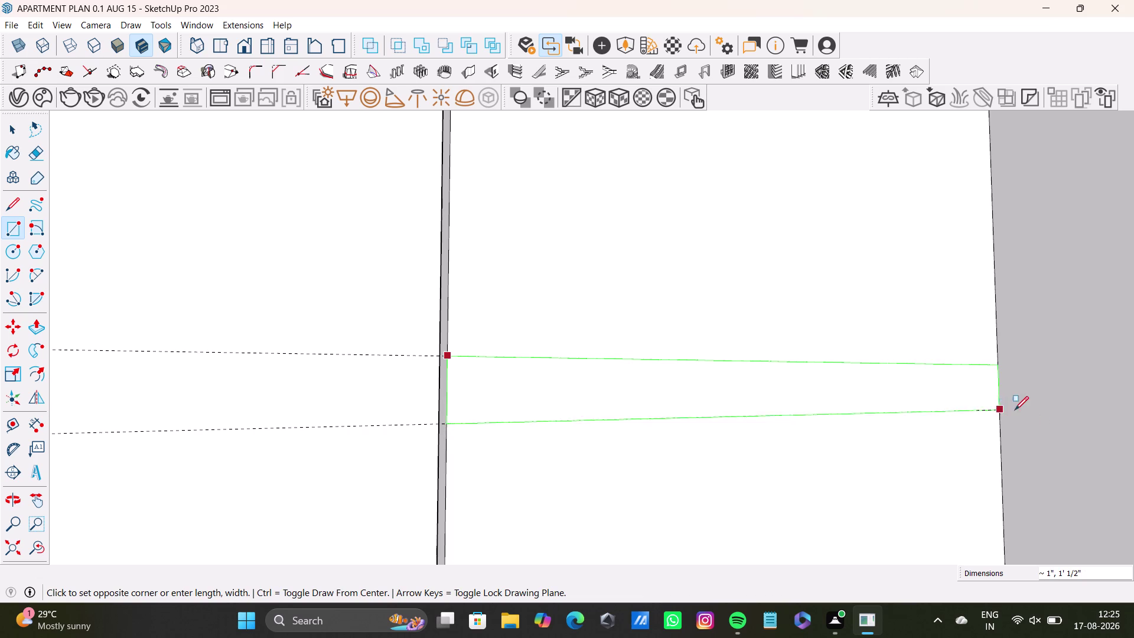
scroll(up, 3)
middle_drag(1001, 408, 1001, 375)
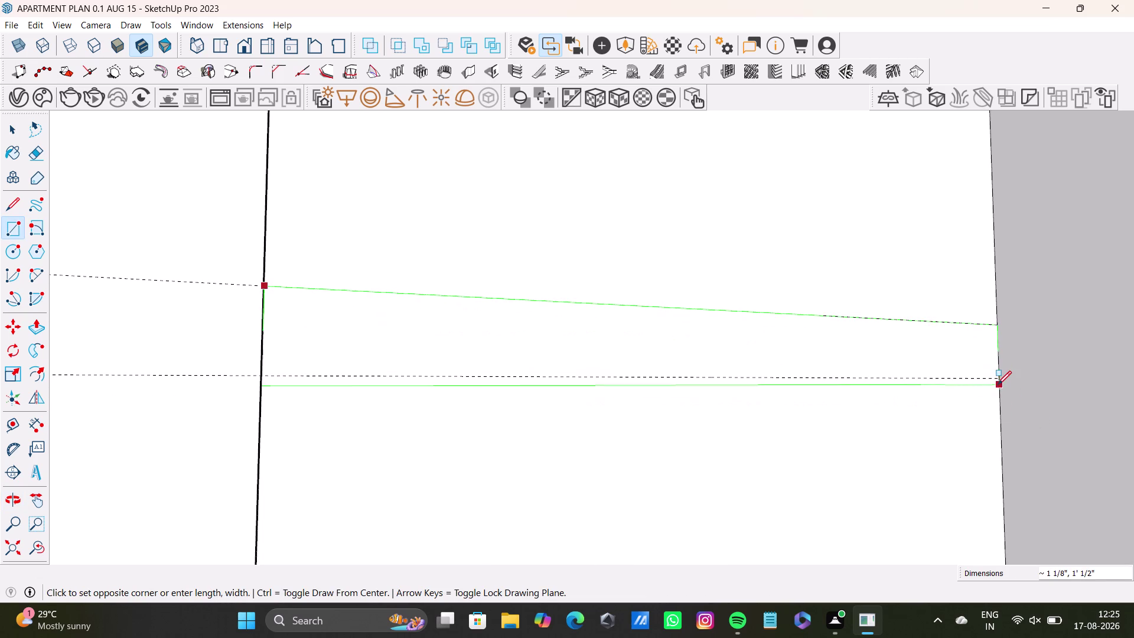
middle_drag(997, 386, 922, 408)
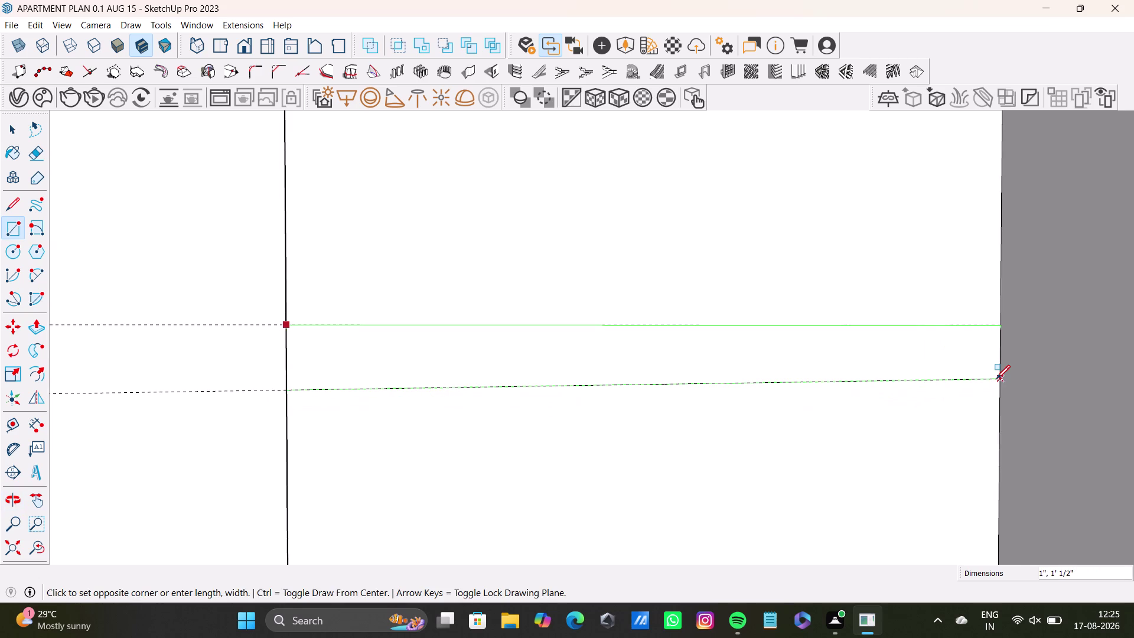
click(996, 379)
Outline a third strip where the upper guide meets the edge, down to the lower guide.
scroll(down, 3)
middle_drag(678, 447, 827, 452)
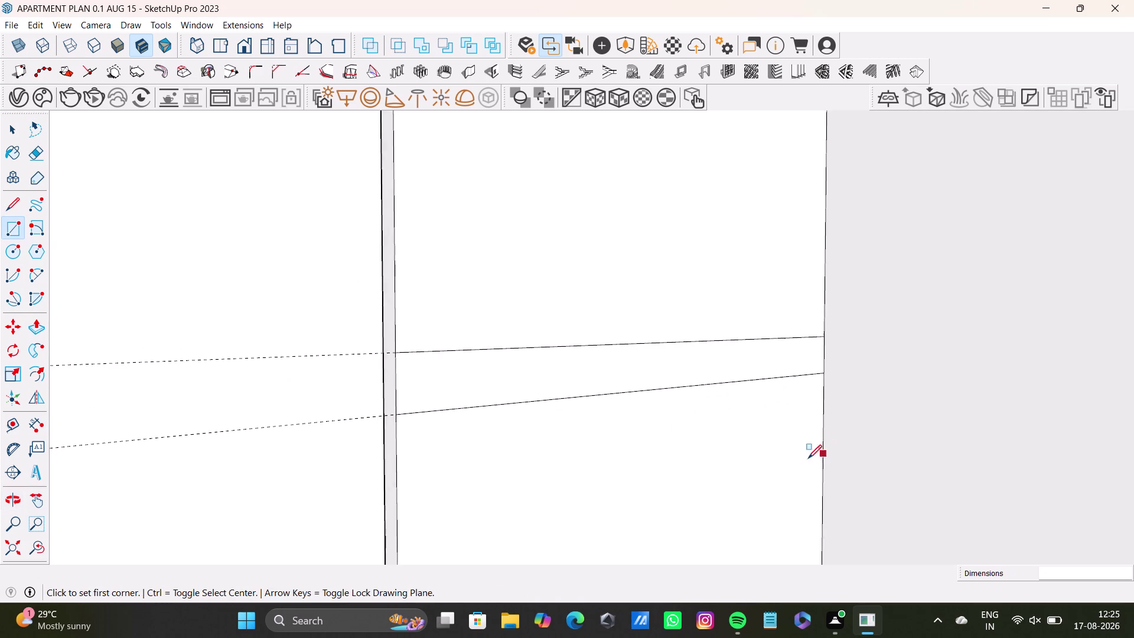
scroll(down, 3)
middle_drag(788, 453, 791, 279)
scroll(down, 3)
middle_drag(766, 440, 723, 297)
scroll(up, 3)
click(563, 330)
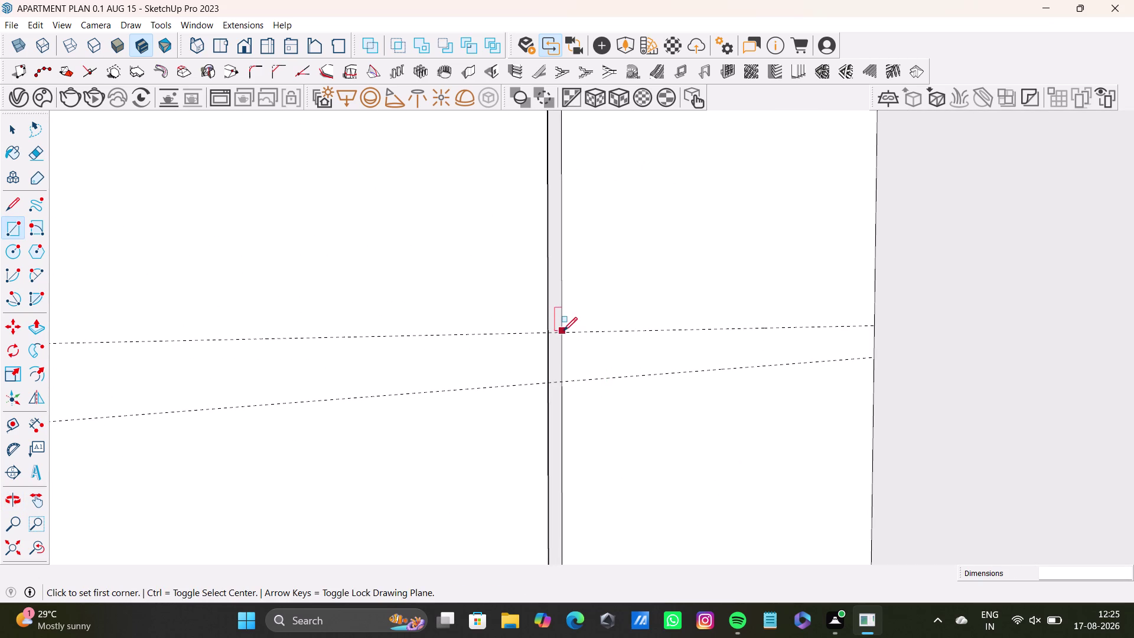
key(space)
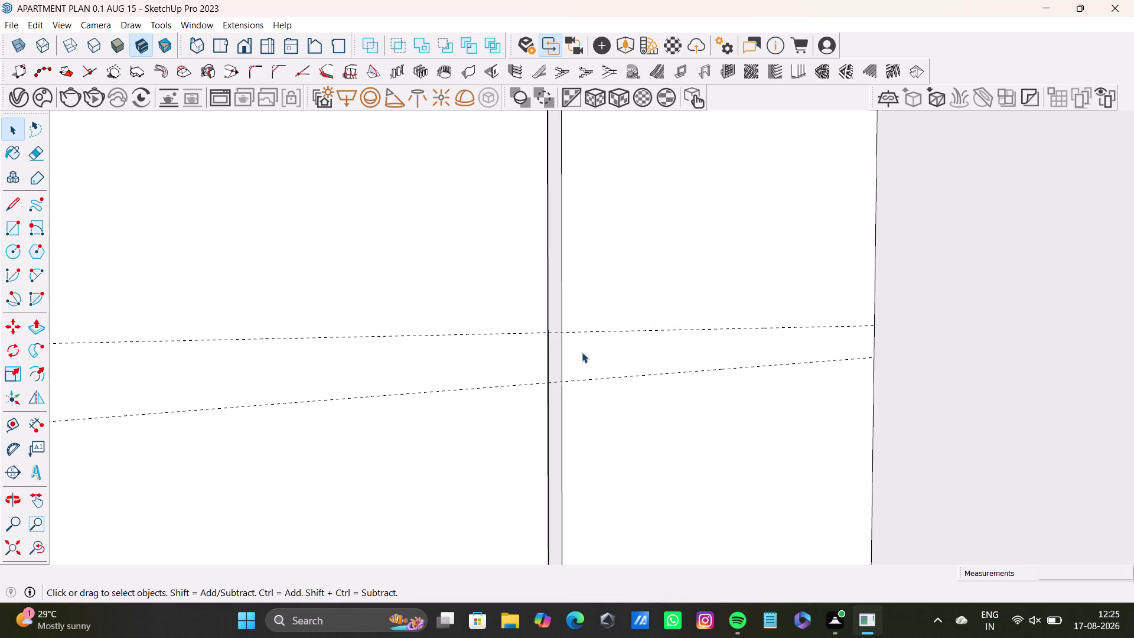
click(19, 232)
scroll(up, 3)
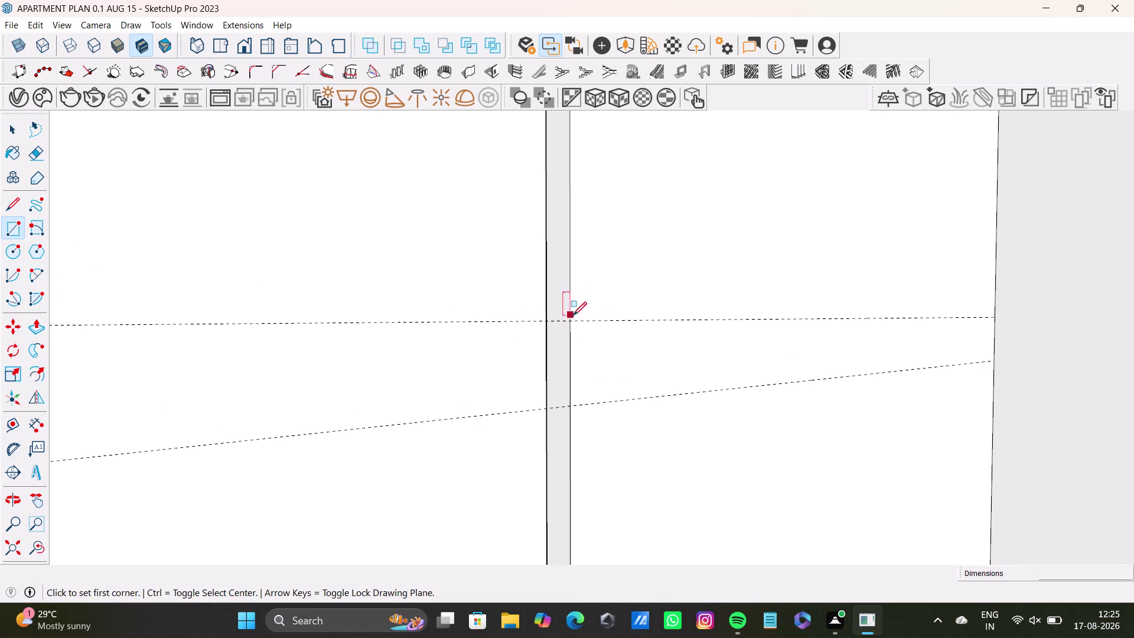
click(573, 321)
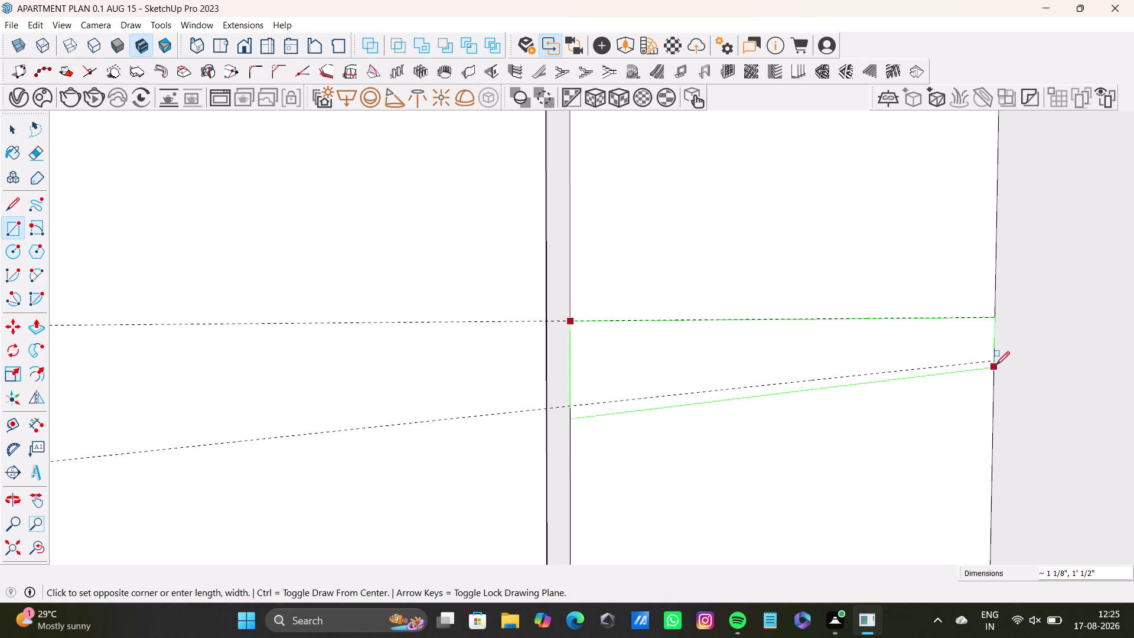
click(996, 363)
Draw the last strip, about 1 by 11 7/8 inches, on the opposite inner face.
scroll(down, 3)
middle_drag(753, 417, 678, 202)
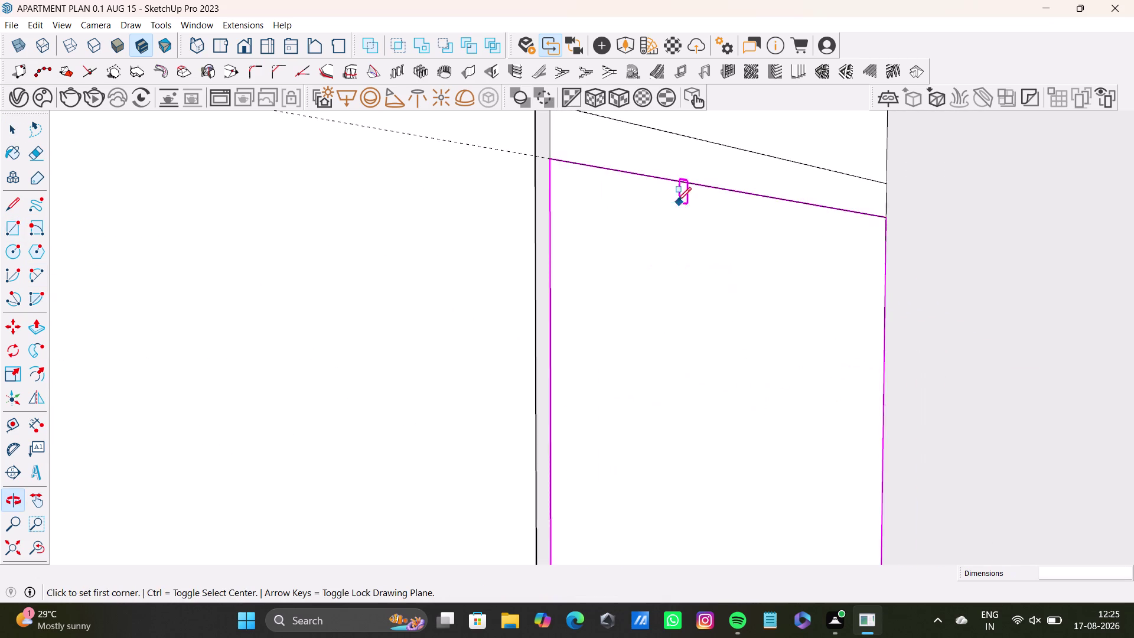
scroll(down, 3)
middle_drag(689, 349, 661, 161)
middle_drag(659, 362, 618, 371)
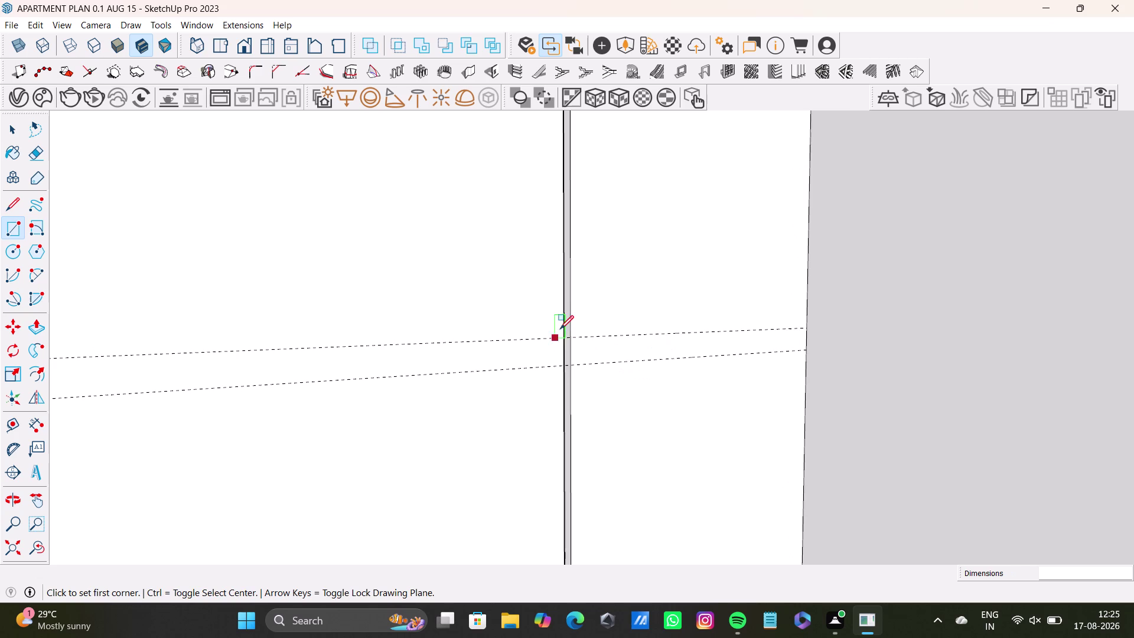
scroll(up, 3)
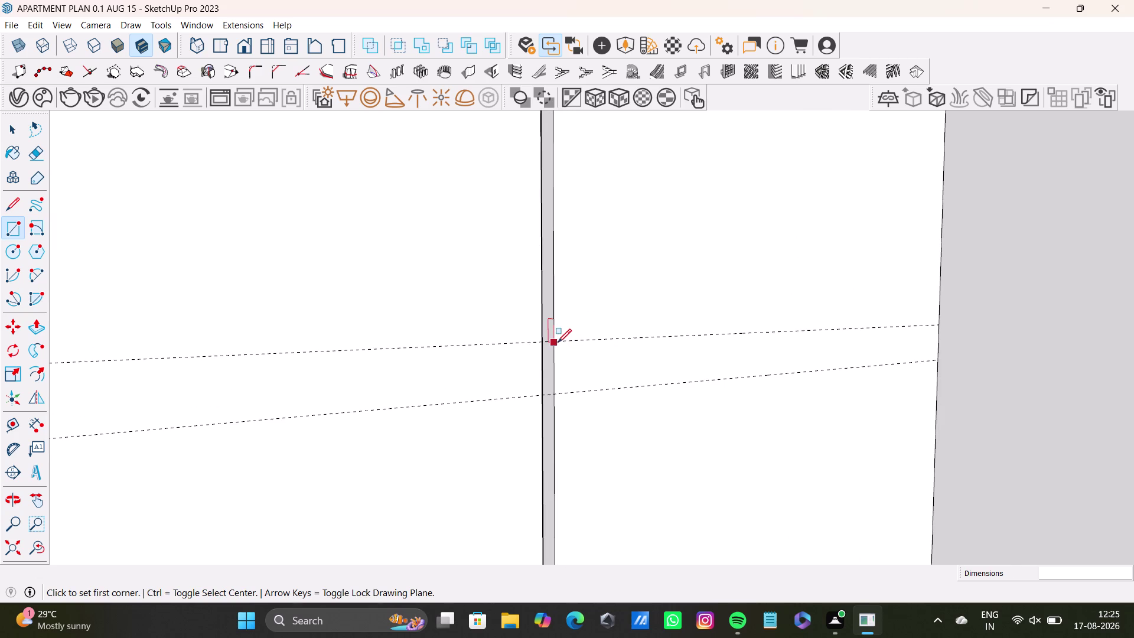
scroll(up, 3)
click(549, 337)
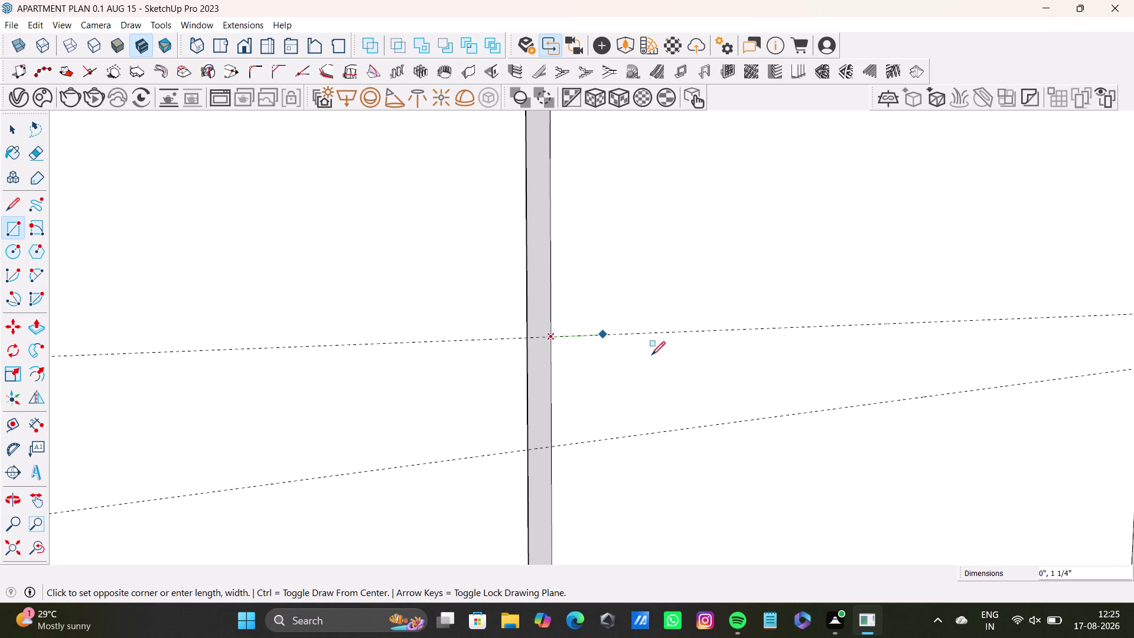
scroll(down, 3)
middle_drag(862, 416, 617, 385)
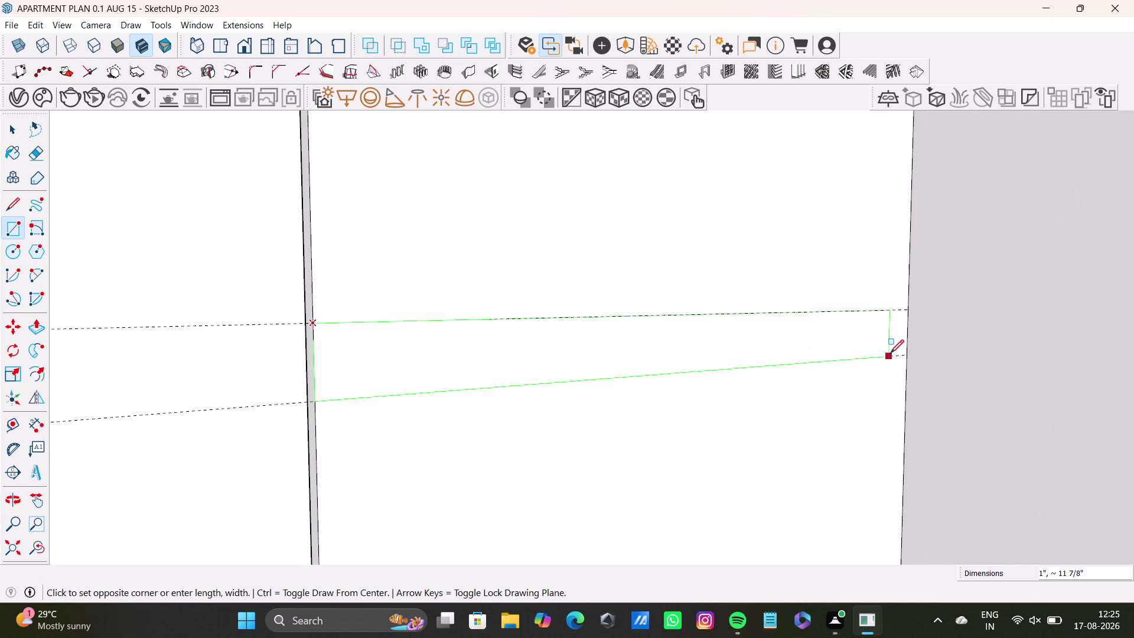
click(904, 352)
scroll(down, 3)
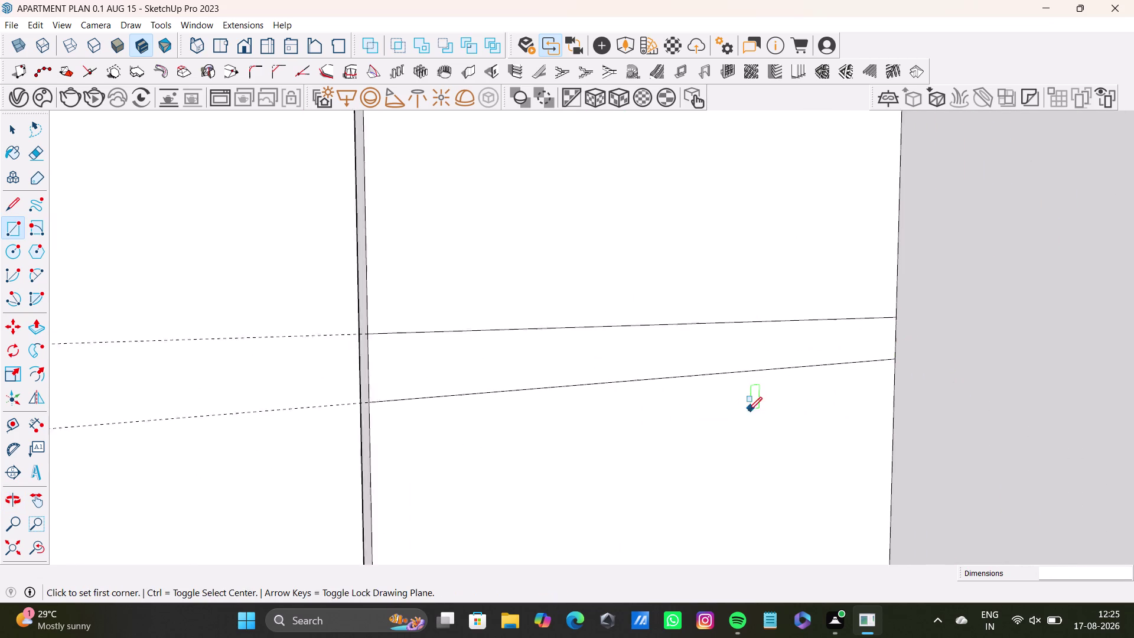
scroll(down, 3)
middle_drag(694, 438, 698, 223)
scroll(down, 3)
middle_drag(674, 404, 680, 268)
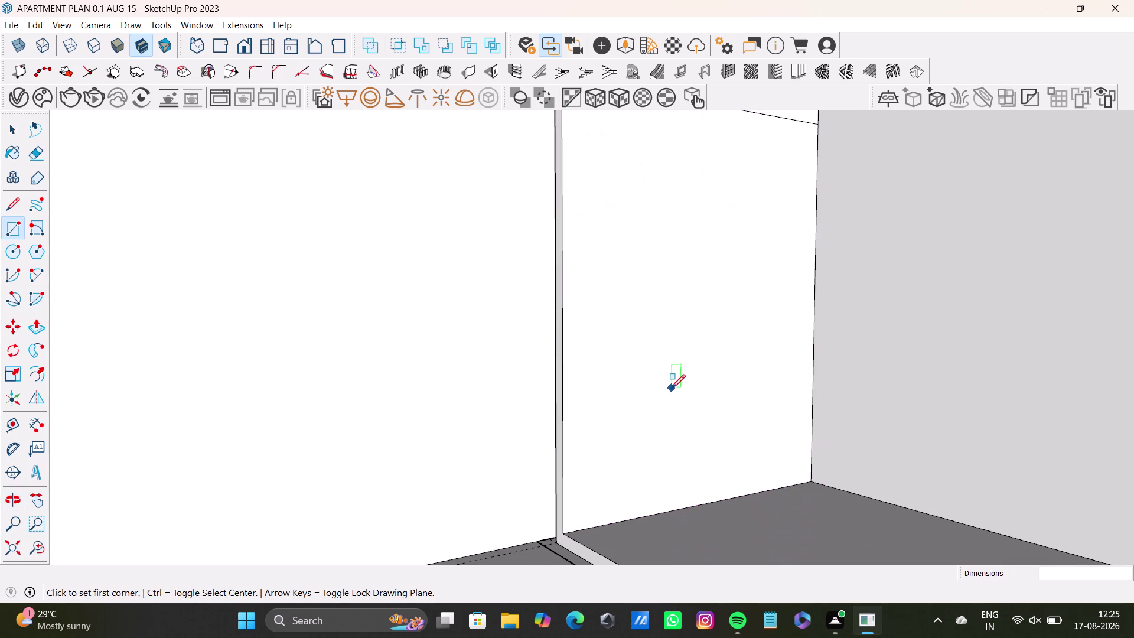
middle_drag(686, 394, 703, 422)
middle_drag(697, 321, 661, 507)
scroll(down, 3)
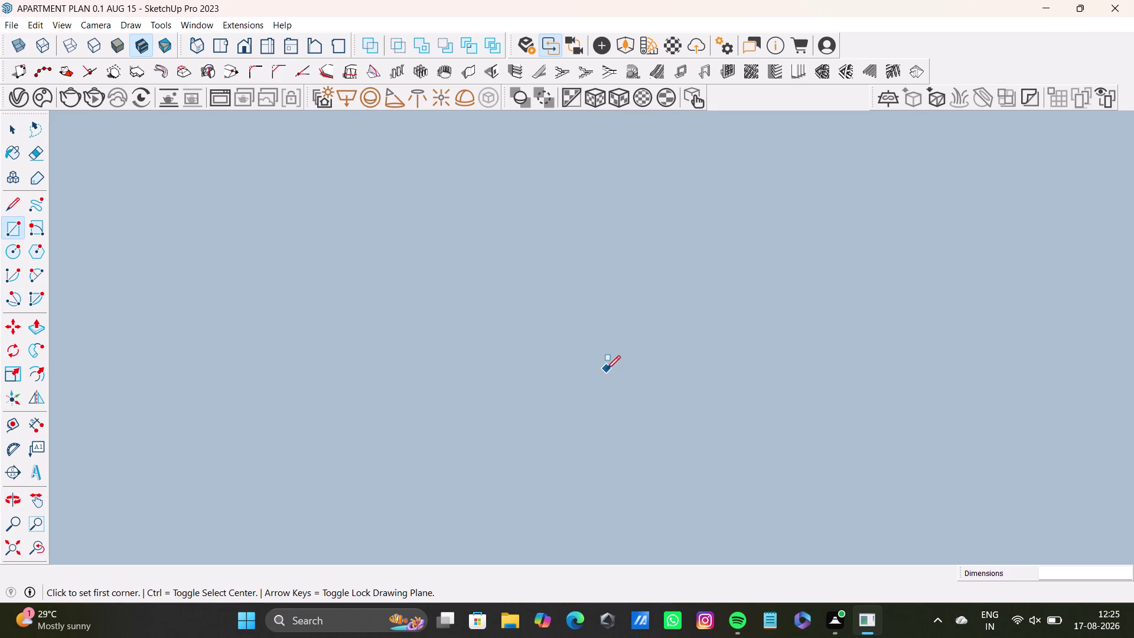
scroll(down, 3)
click(13, 554)
middle_drag(471, 317, 455, 513)
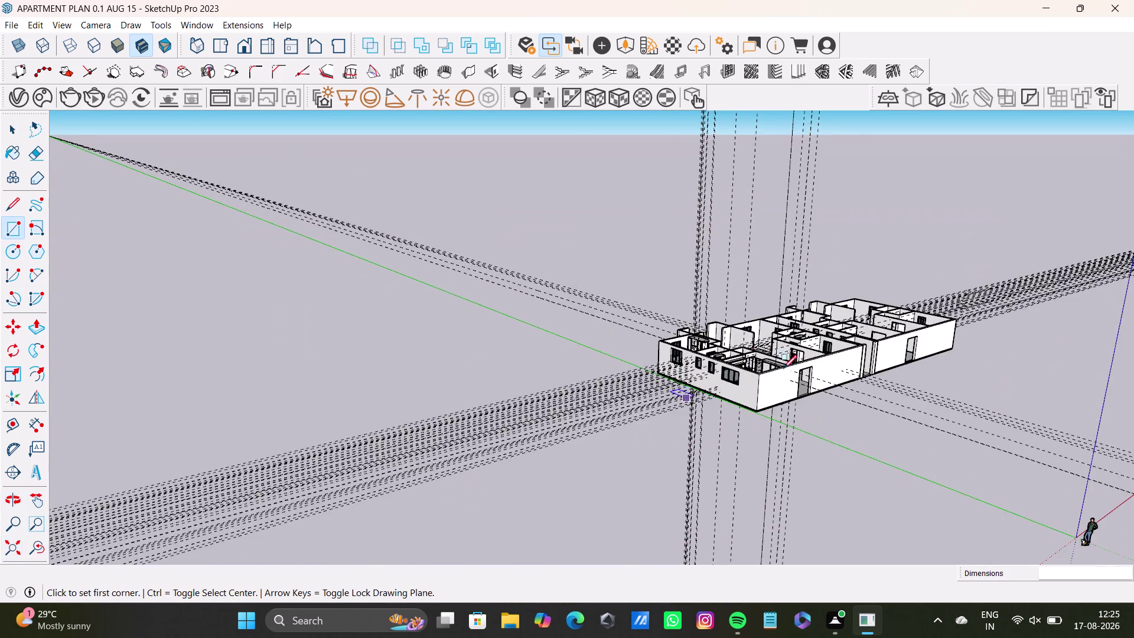
scroll(up, 3)
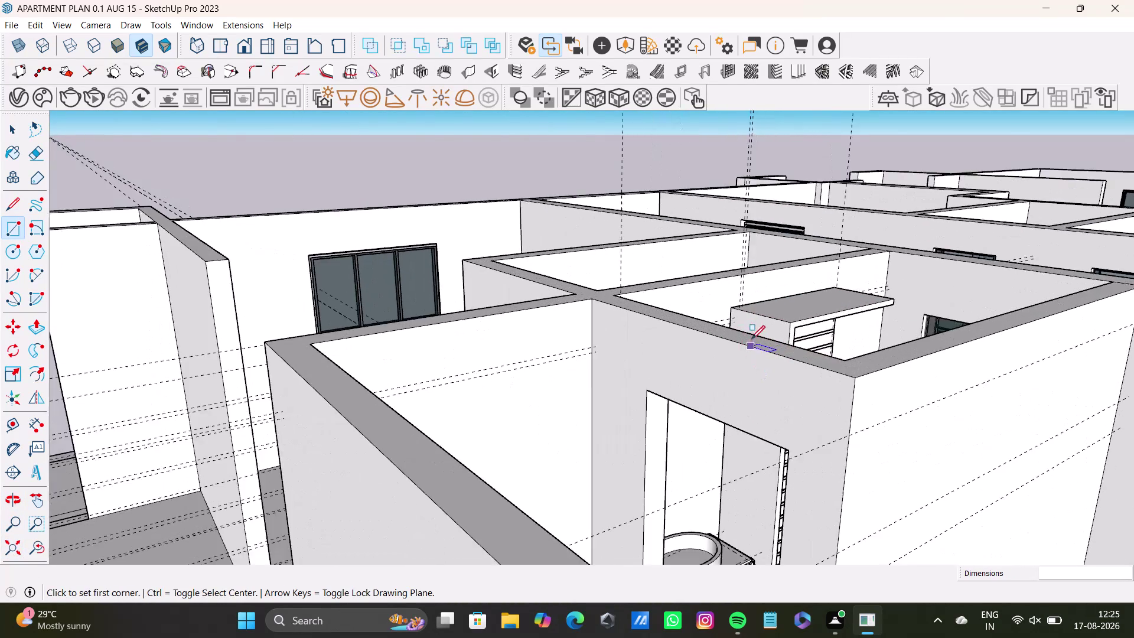
middle_drag(751, 339, 690, 585)
scroll(up, 3)
middle_drag(822, 357, 807, 610)
scroll(up, 3)
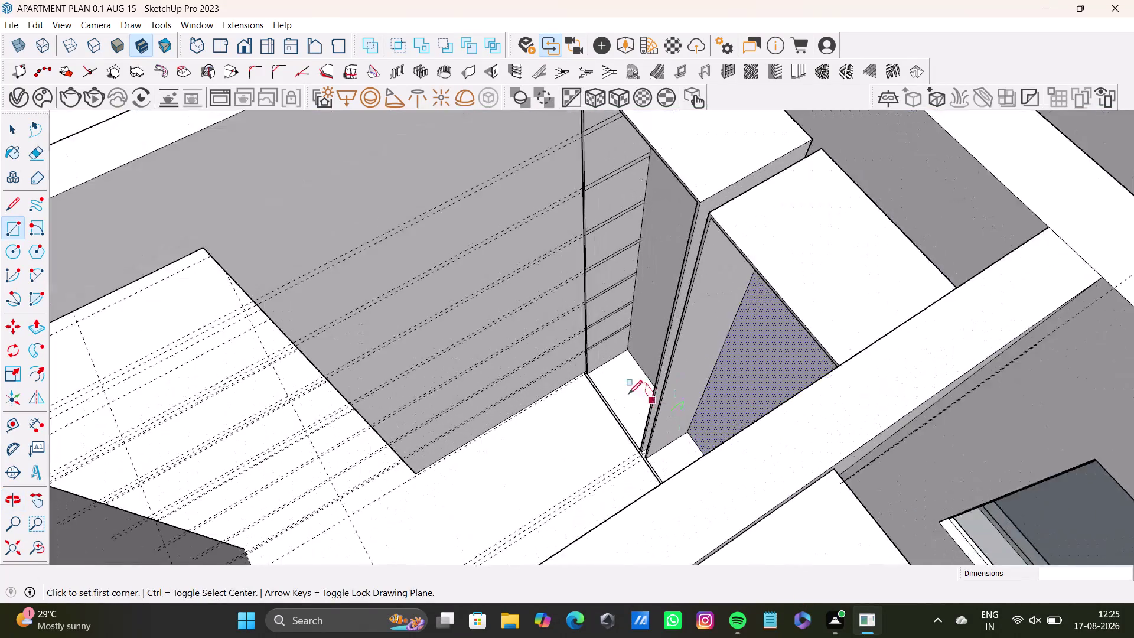
scroll(up, 3)
middle_drag(628, 392, 657, 469)
middle_drag(648, 480, 903, 431)
middle_drag(690, 327, 627, 561)
middle_drag(584, 457, 583, 280)
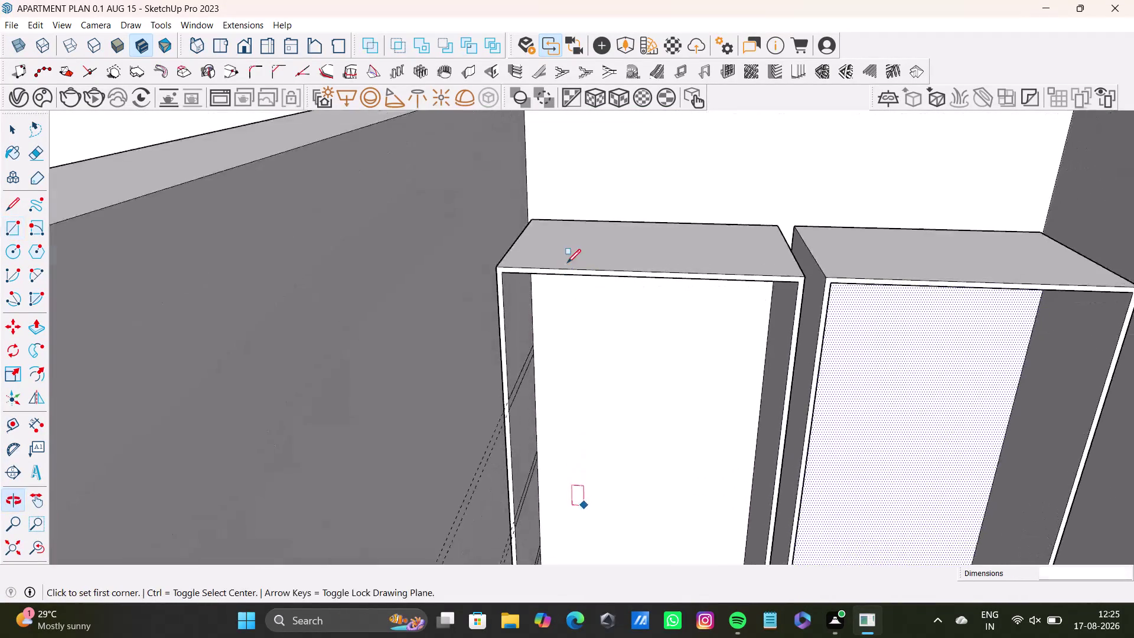
scroll(up, 3)
middle_drag(583, 305, 557, 415)
middle_drag(554, 409, 512, 223)
middle_drag(539, 251, 535, 203)
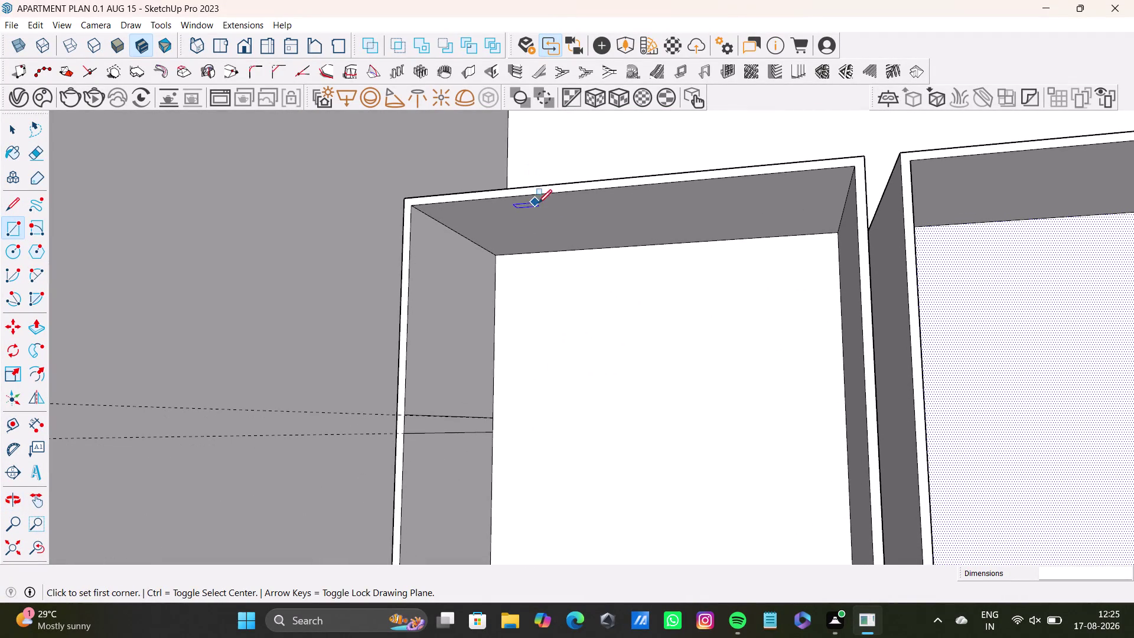
middle_drag(611, 322, 598, 368)
middle_drag(599, 363, 593, 277)
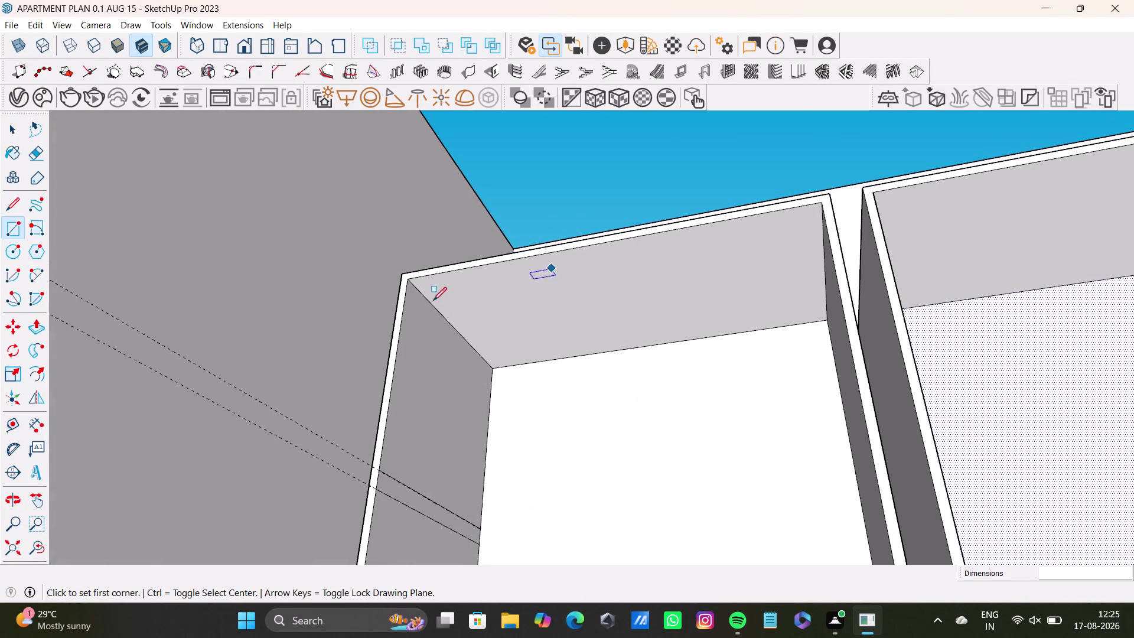
key(space)
Measure two close guides across the compartment's inner top from its left and right edges.
drag(10, 423, 55, 419)
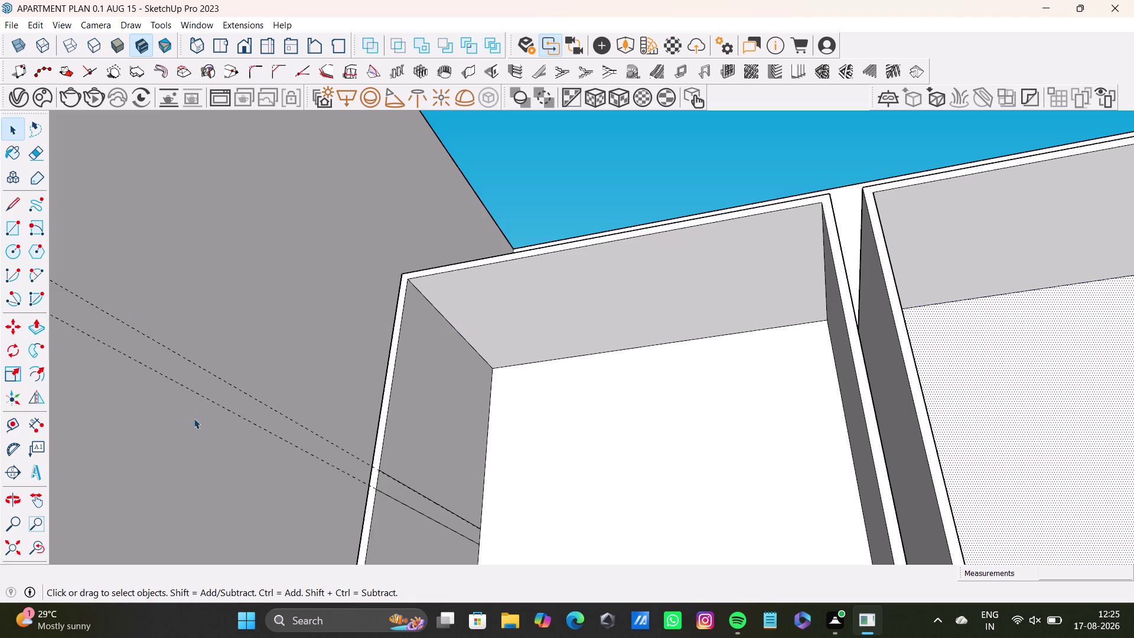
drag(13, 425, 21, 423)
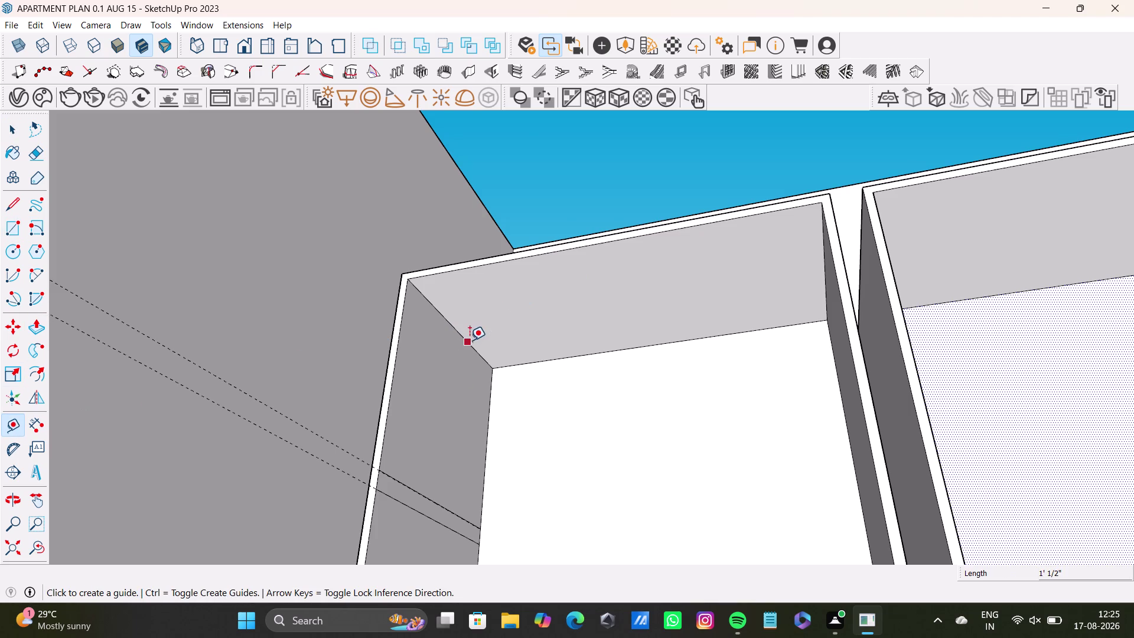
click(470, 340)
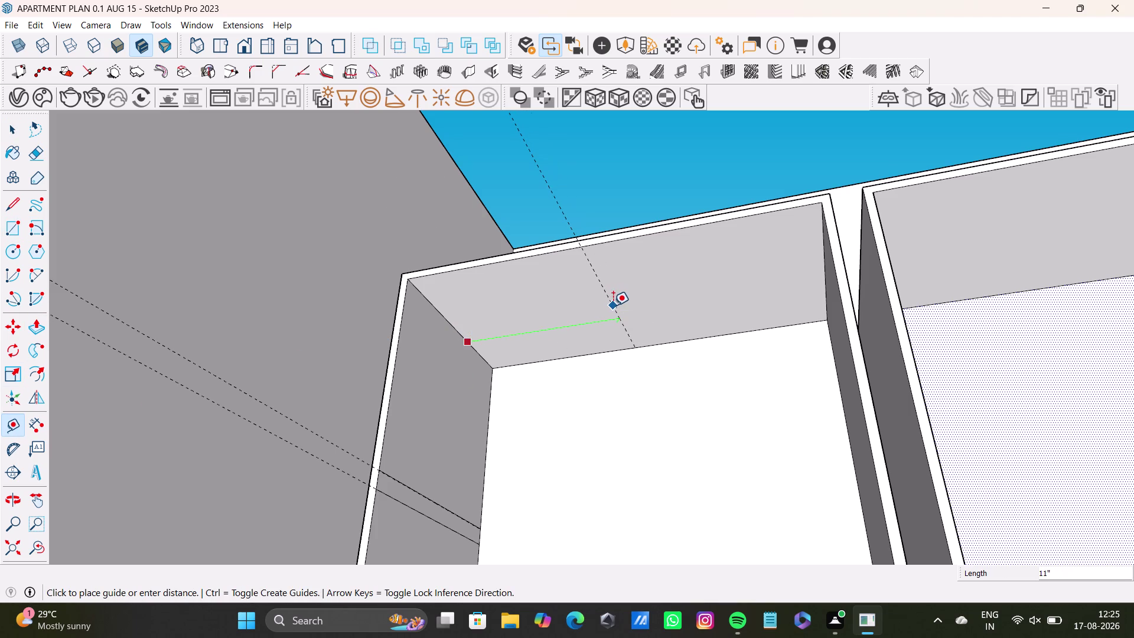
click(620, 309)
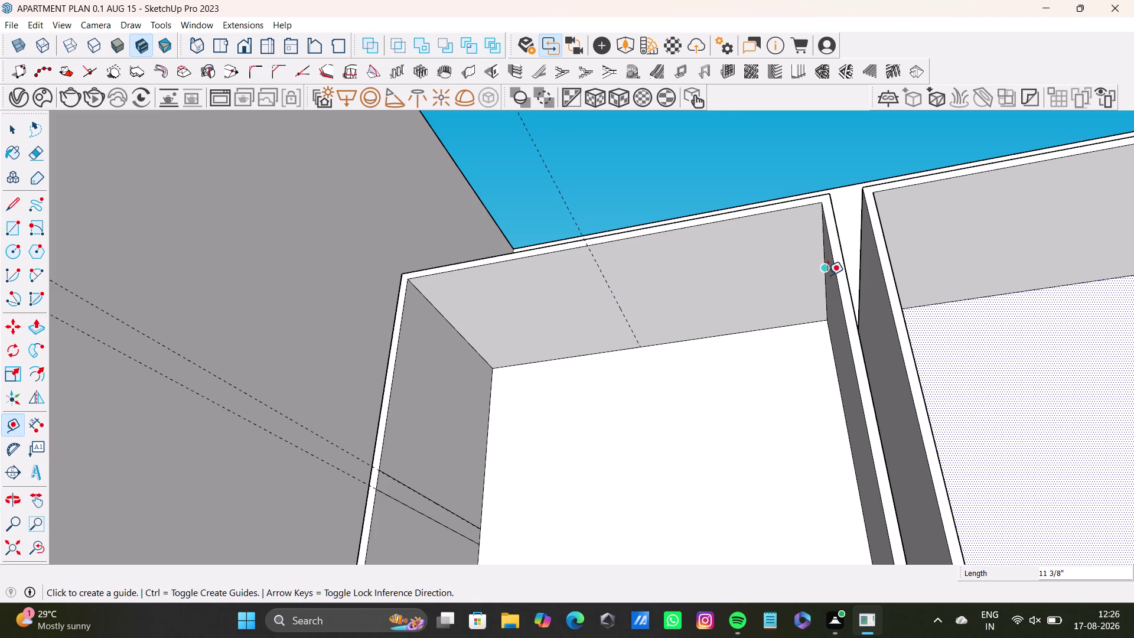
click(823, 276)
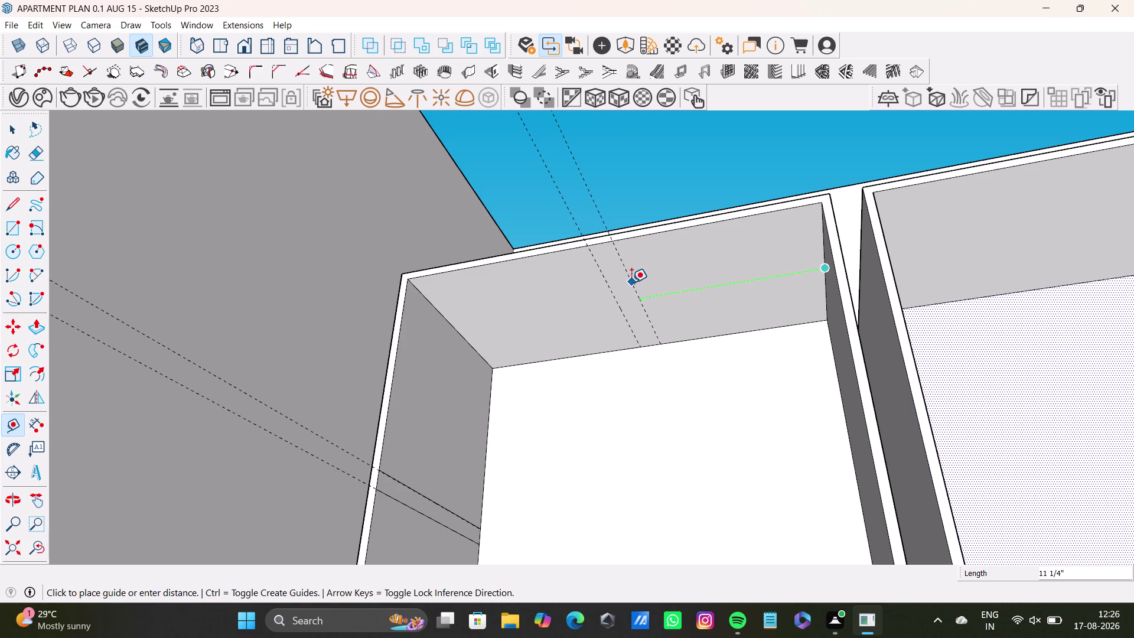
click(628, 282)
scroll(down, 3)
middle_drag(640, 346, 628, 240)
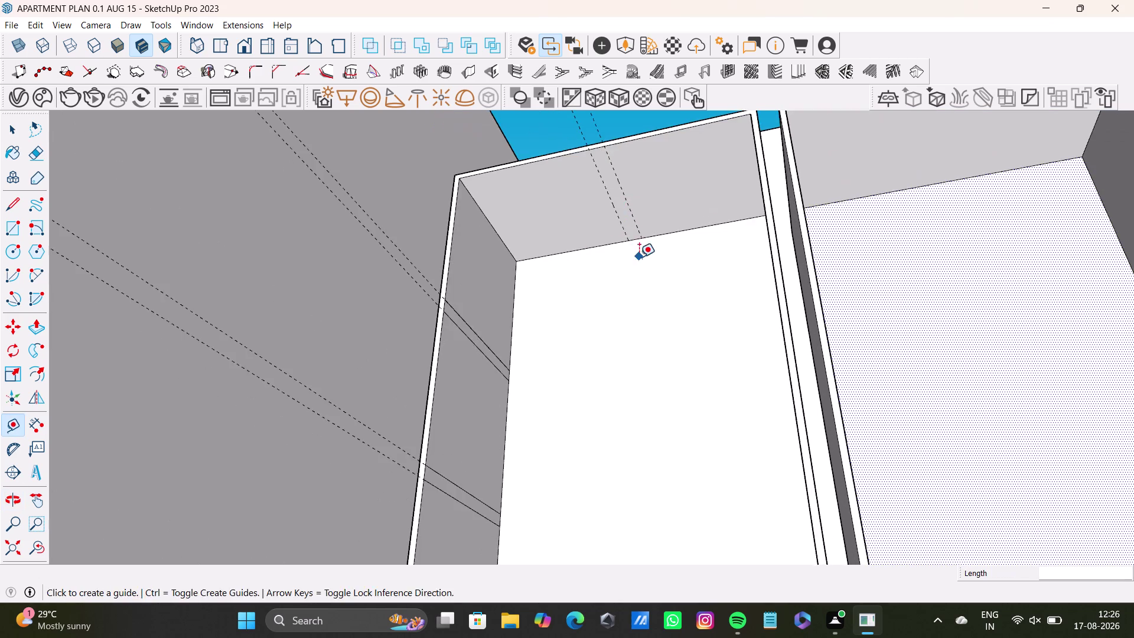
middle_drag(639, 258, 507, 344)
middle_drag(490, 363, 478, 394)
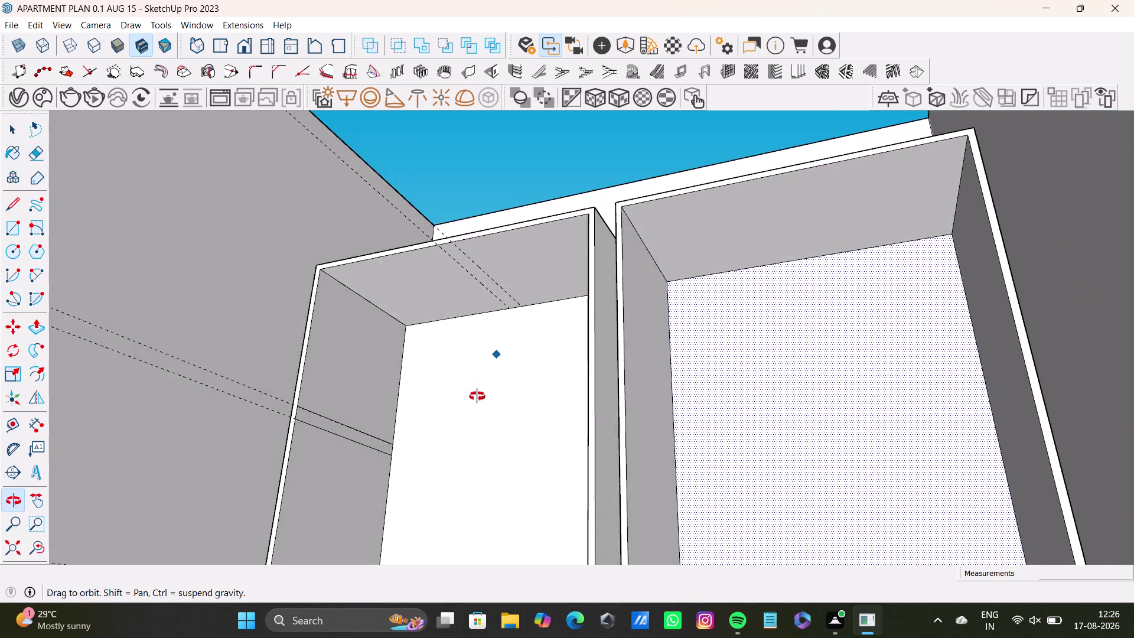
middle_drag(478, 394, 474, 406)
middle_drag(477, 328, 612, 301)
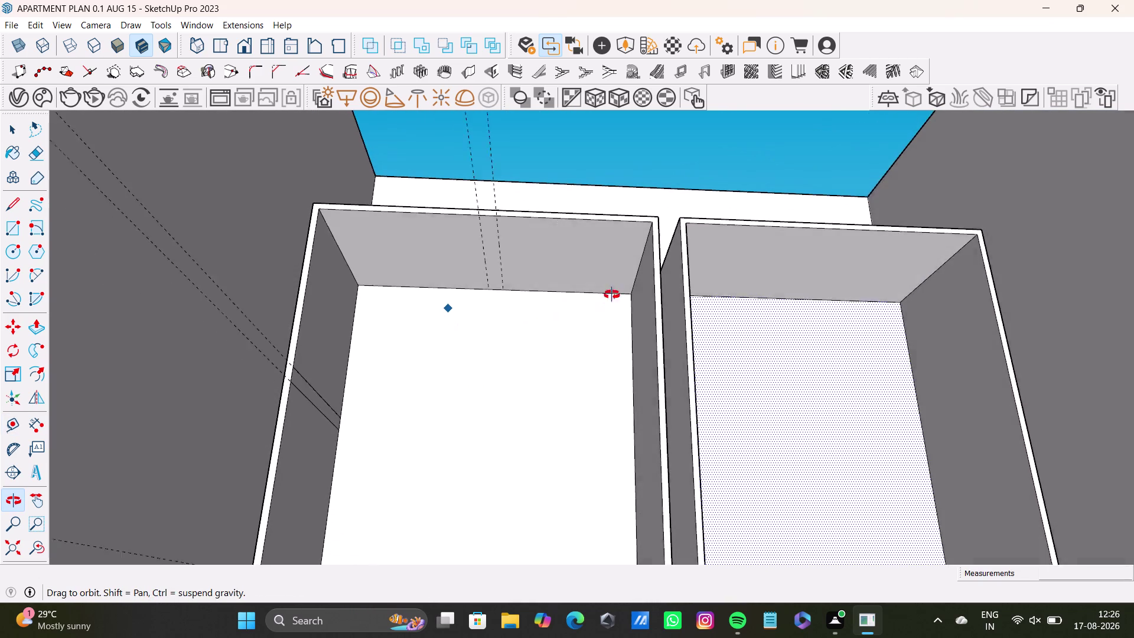
middle_drag(611, 301, 652, 277)
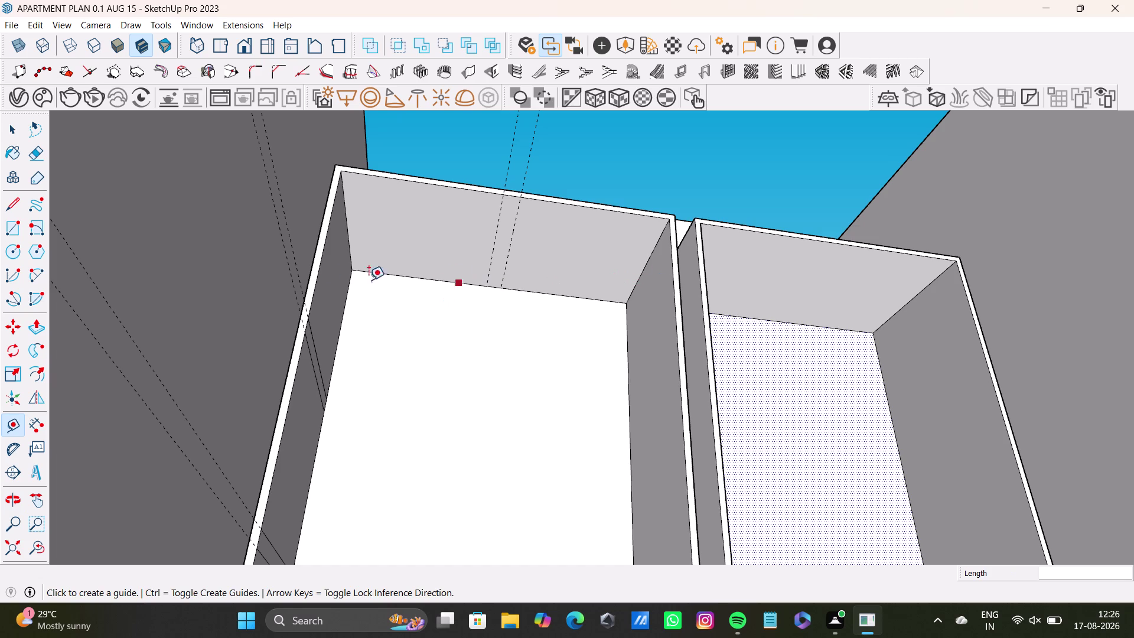
Draw a trial line along the first guide, then undo the attempts.
click(14, 202)
scroll(up, 3)
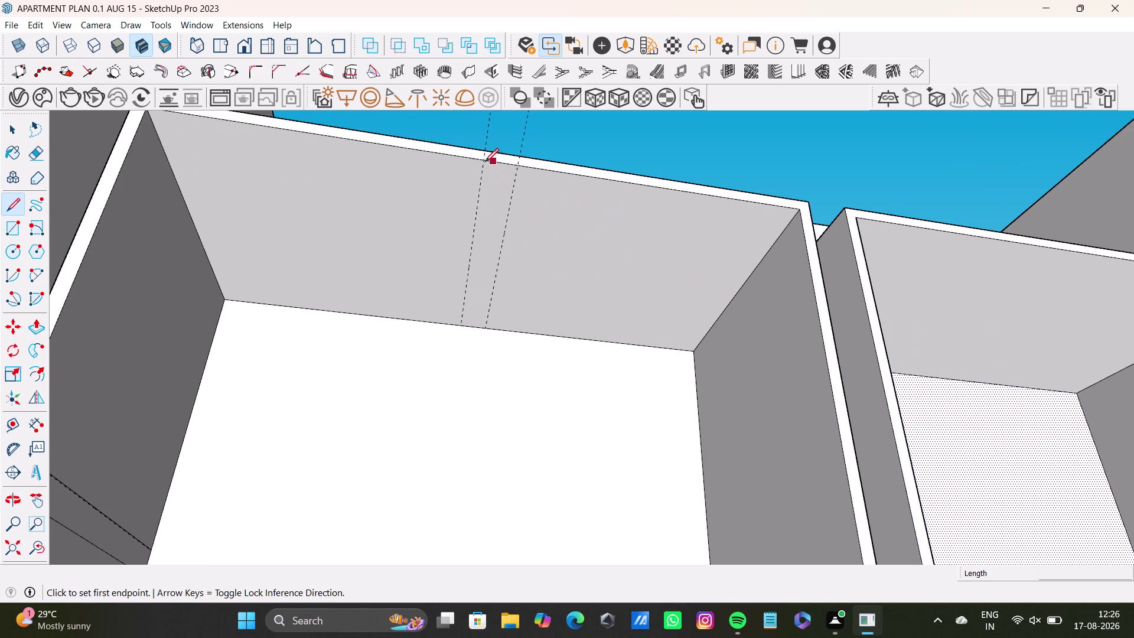
click(482, 161)
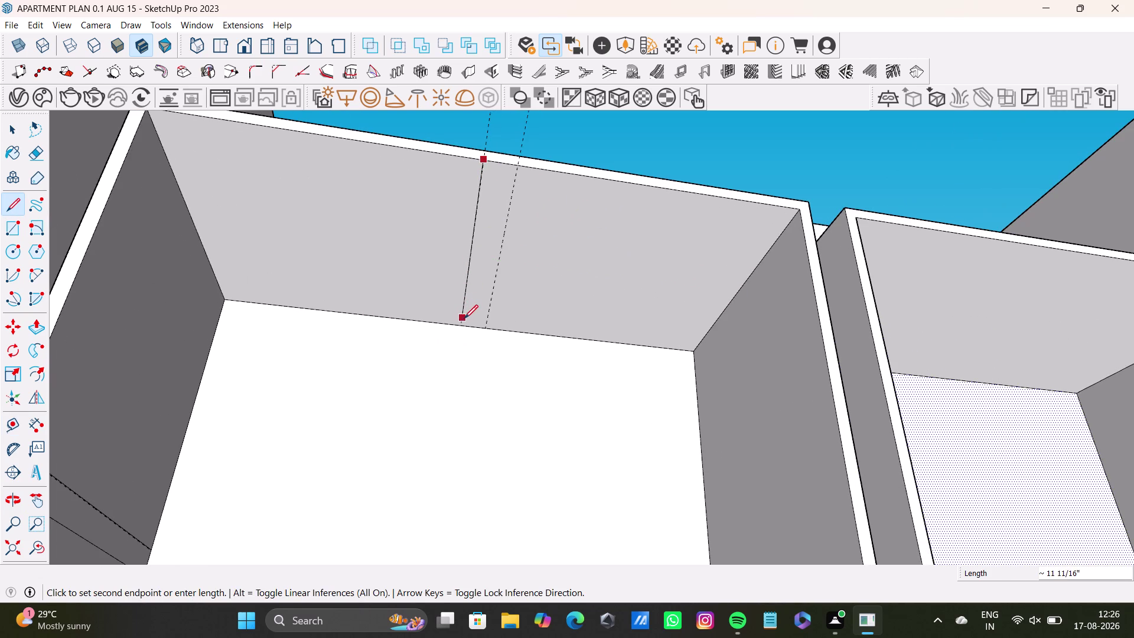
click(464, 324)
key(space)
drag(20, 205, 26, 200)
drag(7, 206, 48, 206)
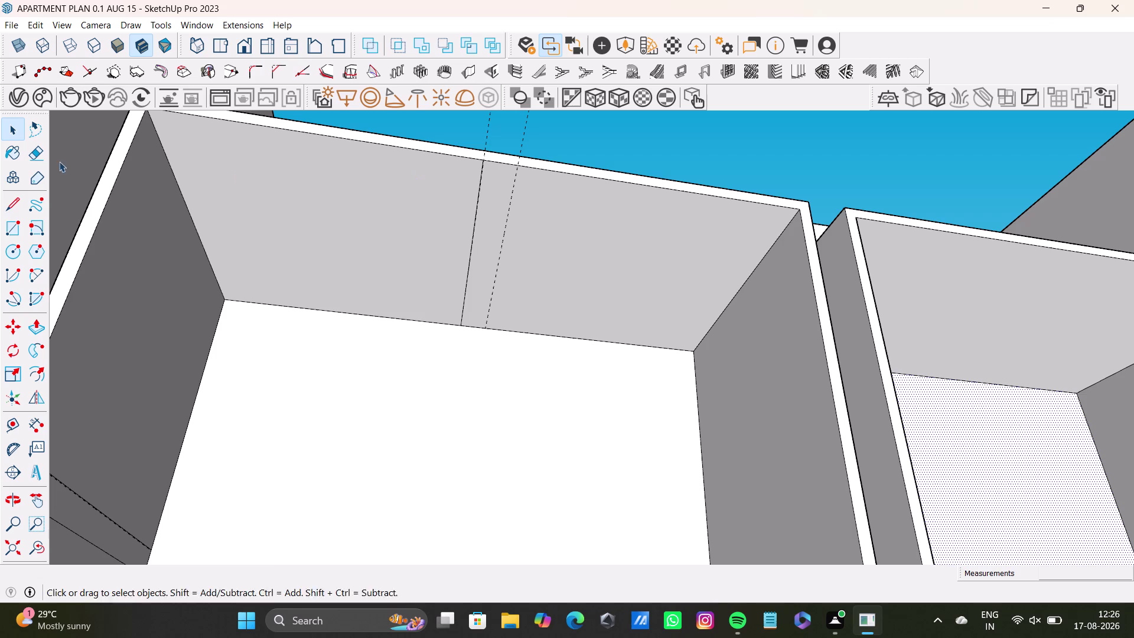
drag(11, 204, 18, 204)
click(515, 168)
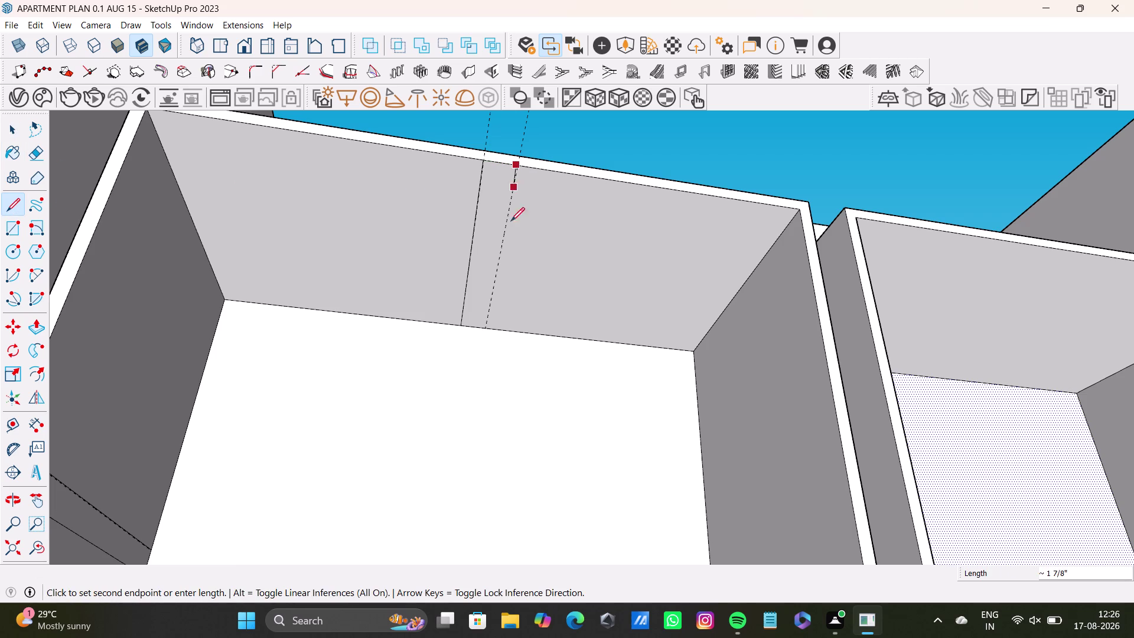
click(489, 324)
key(space)
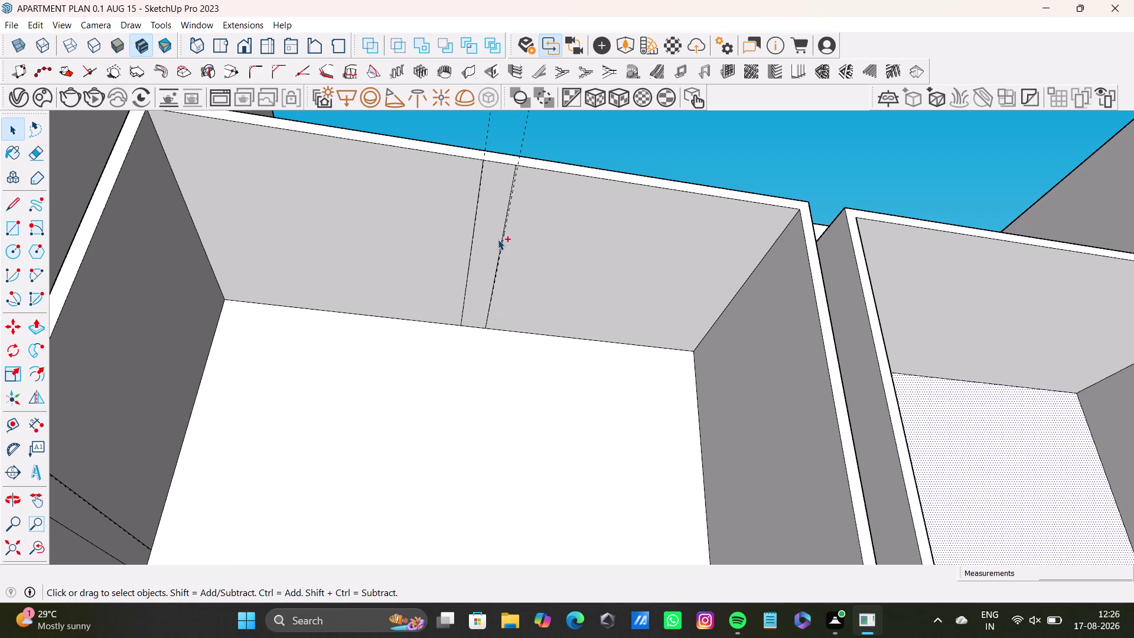
key(ctrl+z)
key(ctrl+z)
click(13, 205)
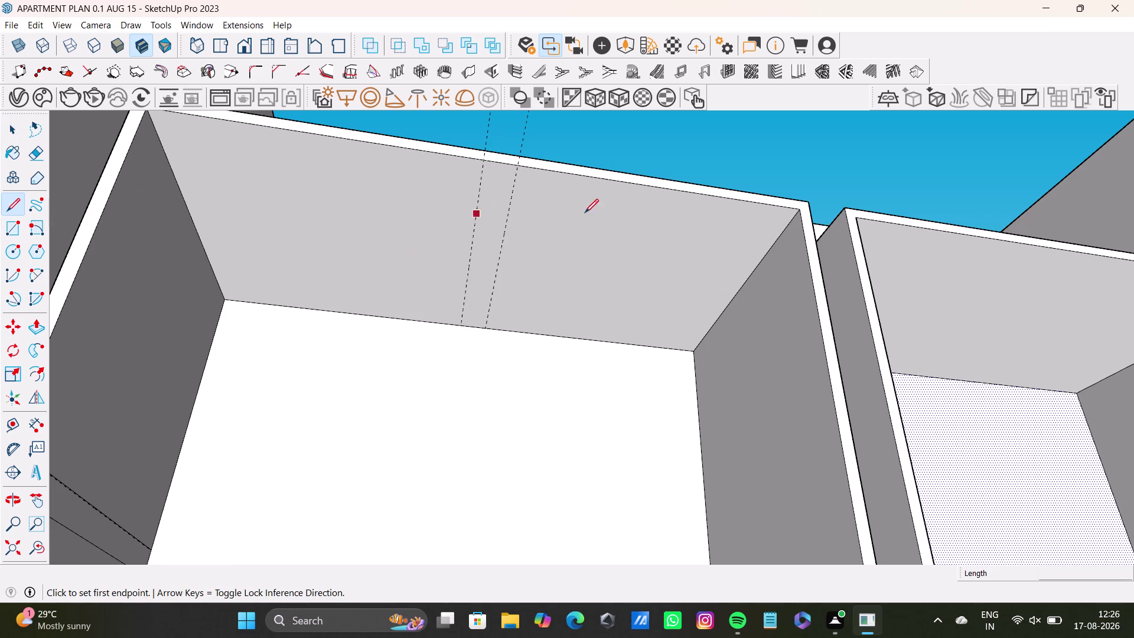
Trace the first guide from top edge to bottom edge, locking direction with arrow keys.
scroll(up, 3)
click(477, 156)
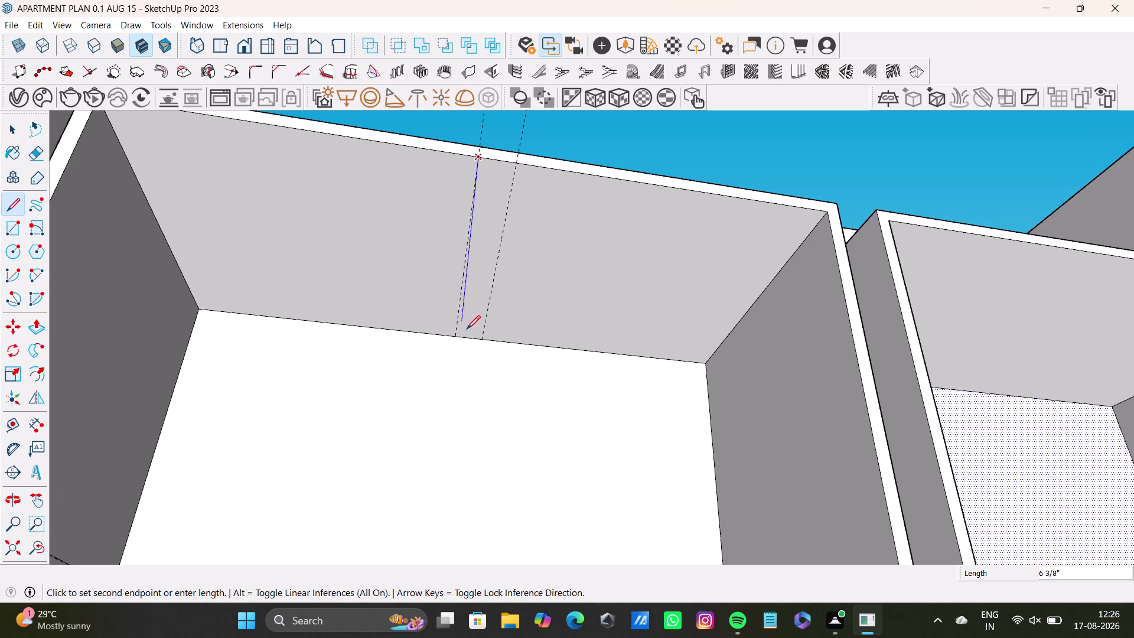
key(Up)
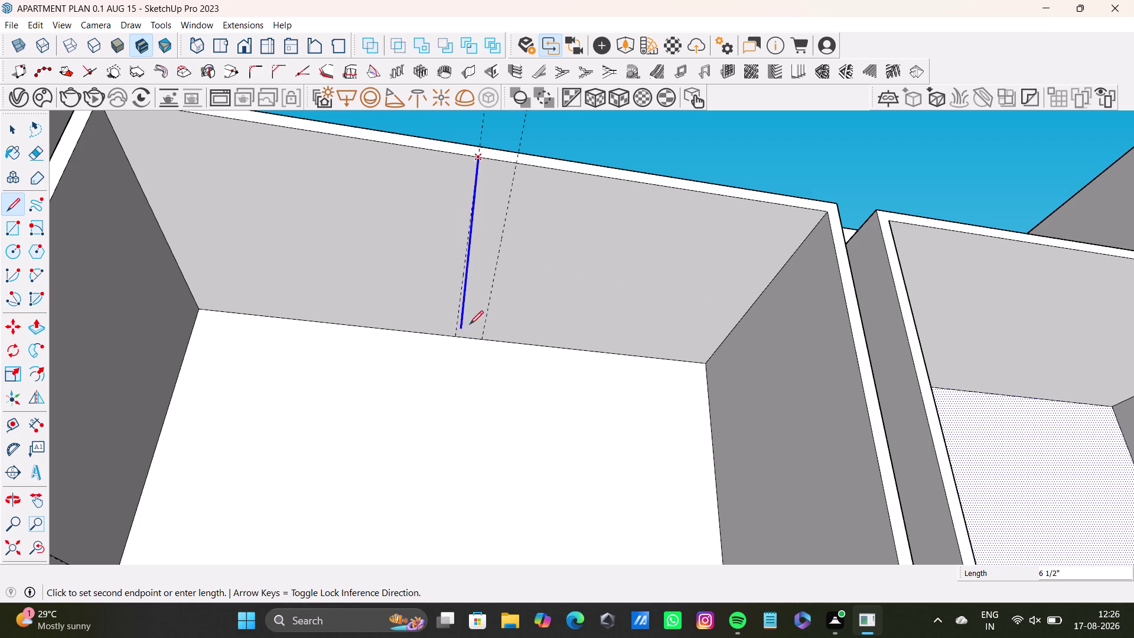
middle_drag(463, 324, 395, 321)
key(Left)
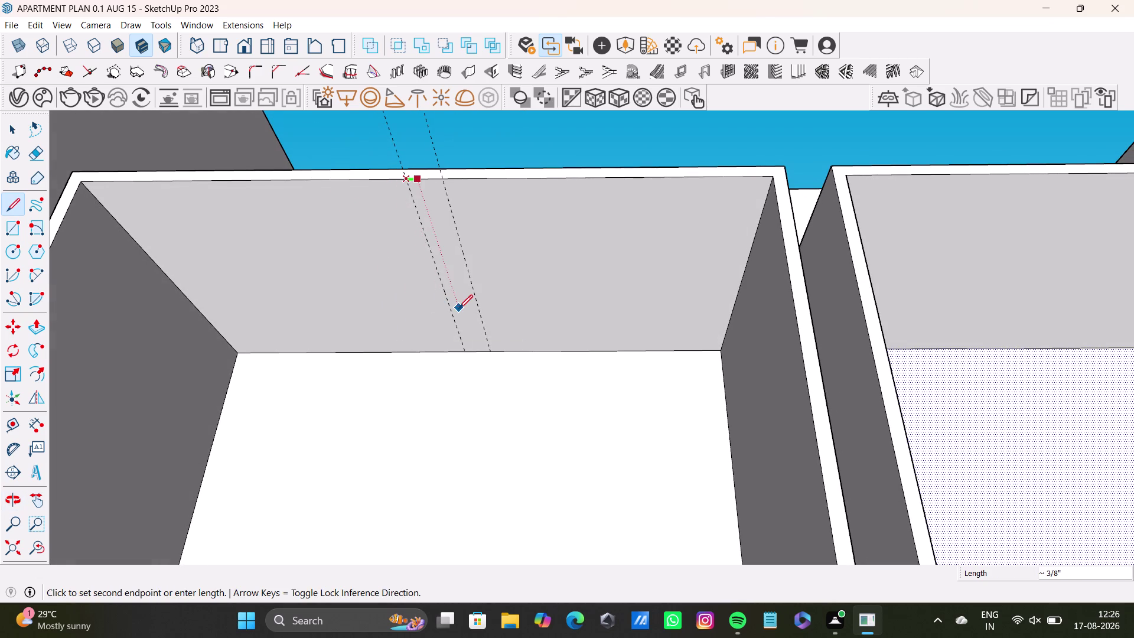
key(Right)
click(467, 351)
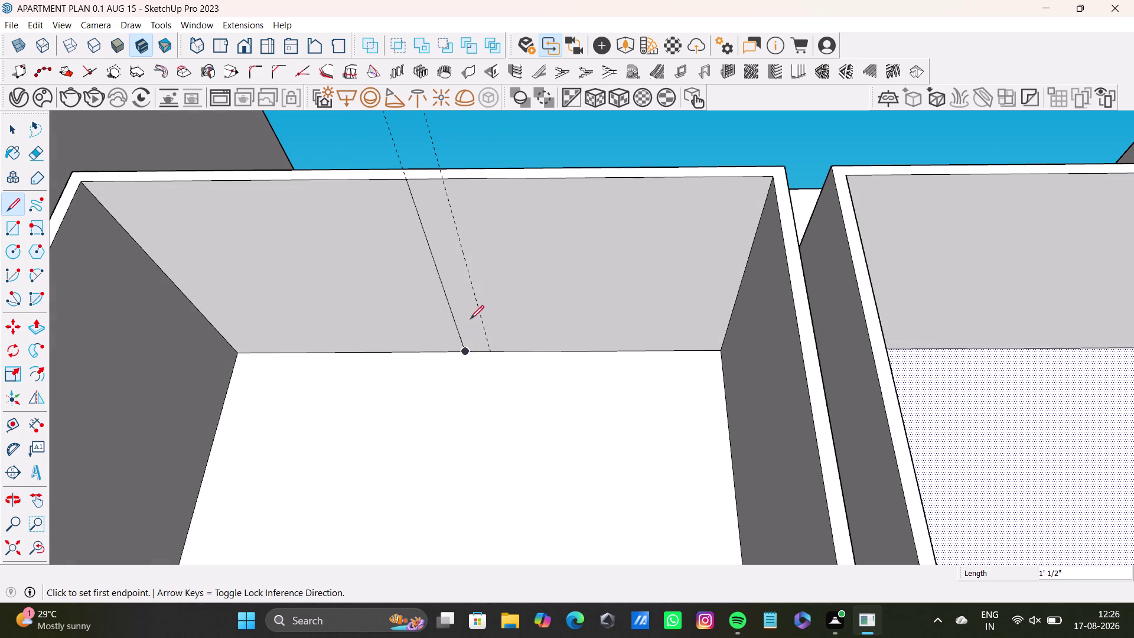
key(space)
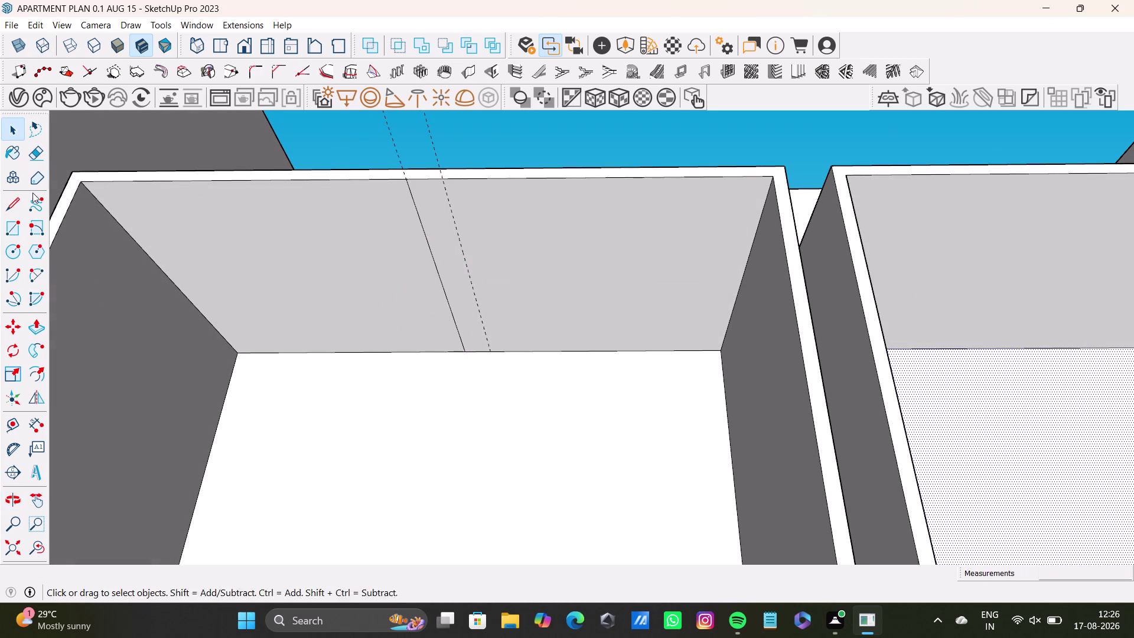
Trace the second guide with a line from the top edge to the bottom edge.
click(19, 200)
scroll(up, 3)
click(446, 177)
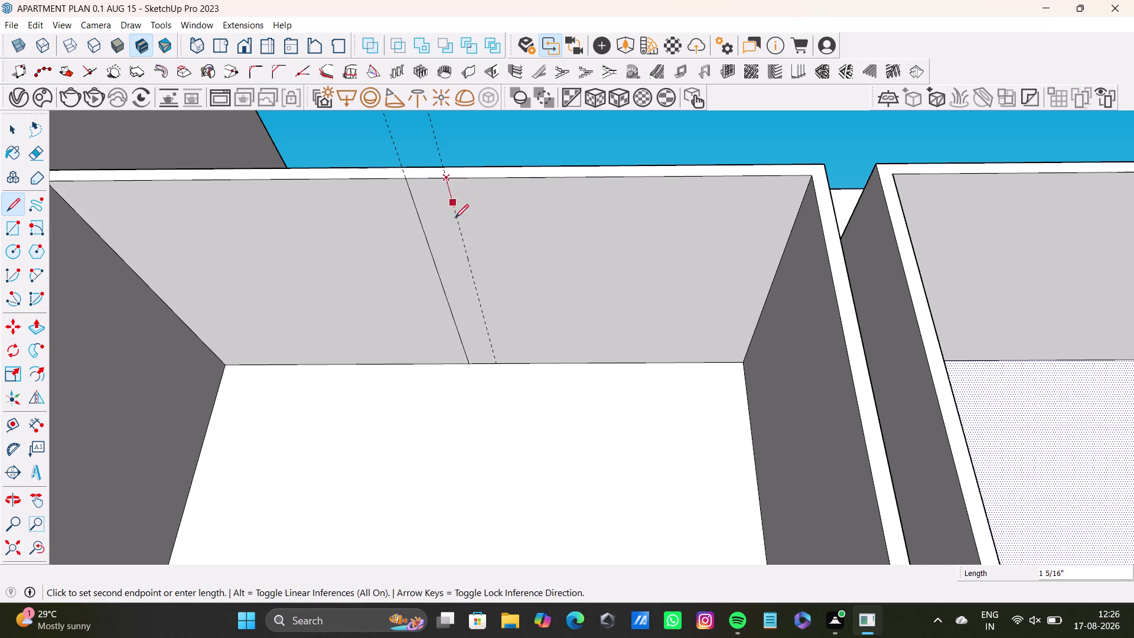
click(498, 361)
key(space)
scroll(down, 3)
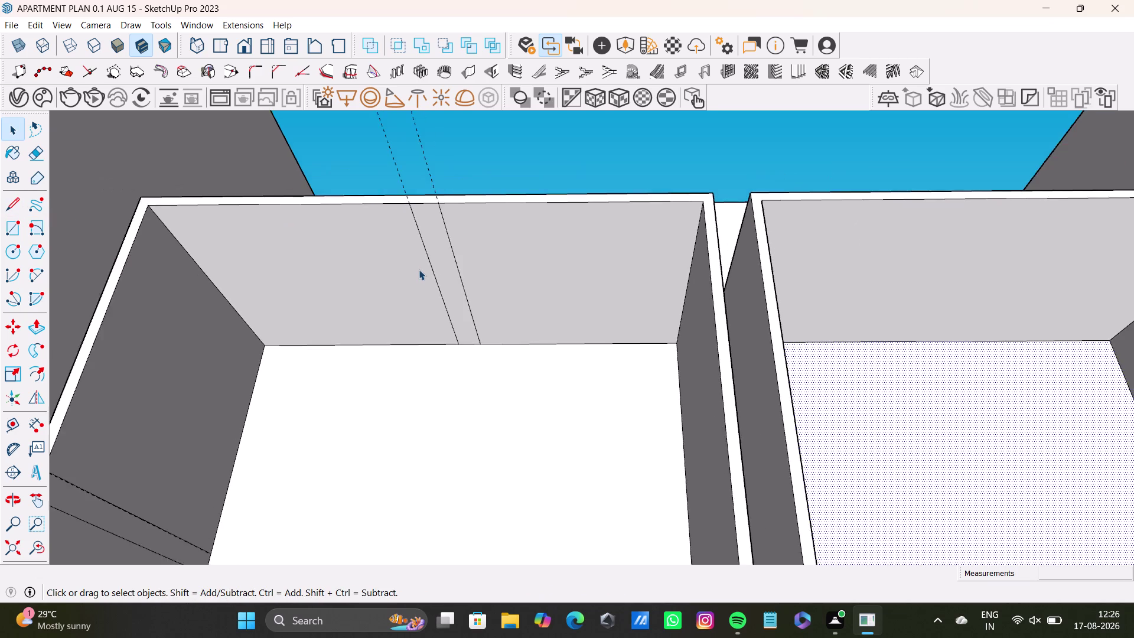
scroll(down, 3)
middle_drag(471, 291, 495, 315)
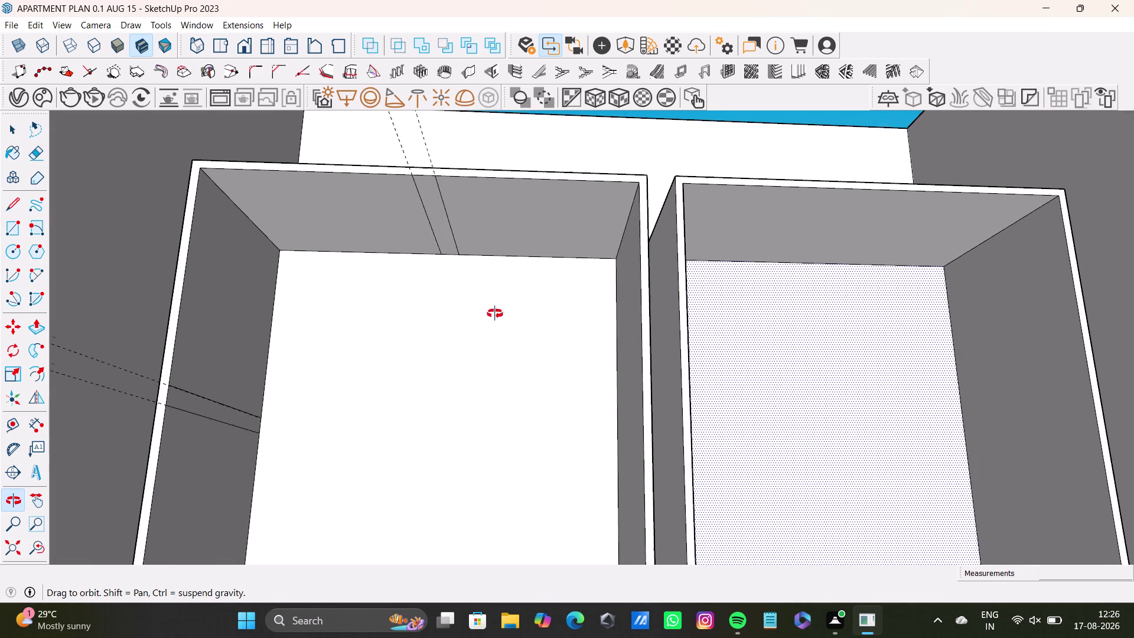
middle_drag(494, 315, 495, 314)
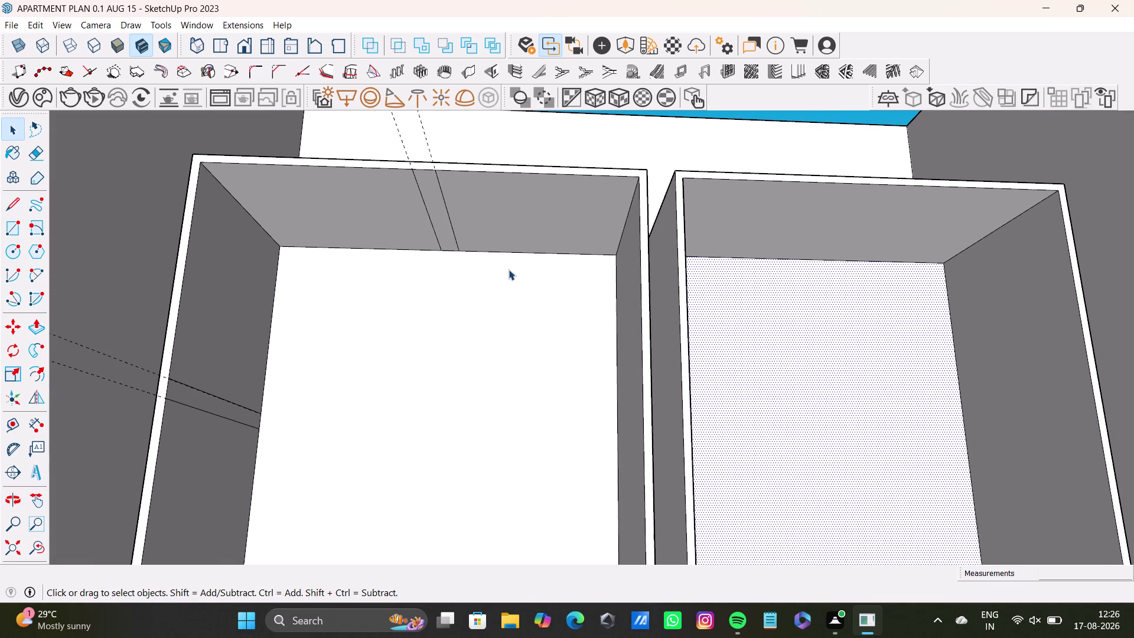
middle_drag(522, 264, 549, 126)
middle_drag(547, 175, 544, 241)
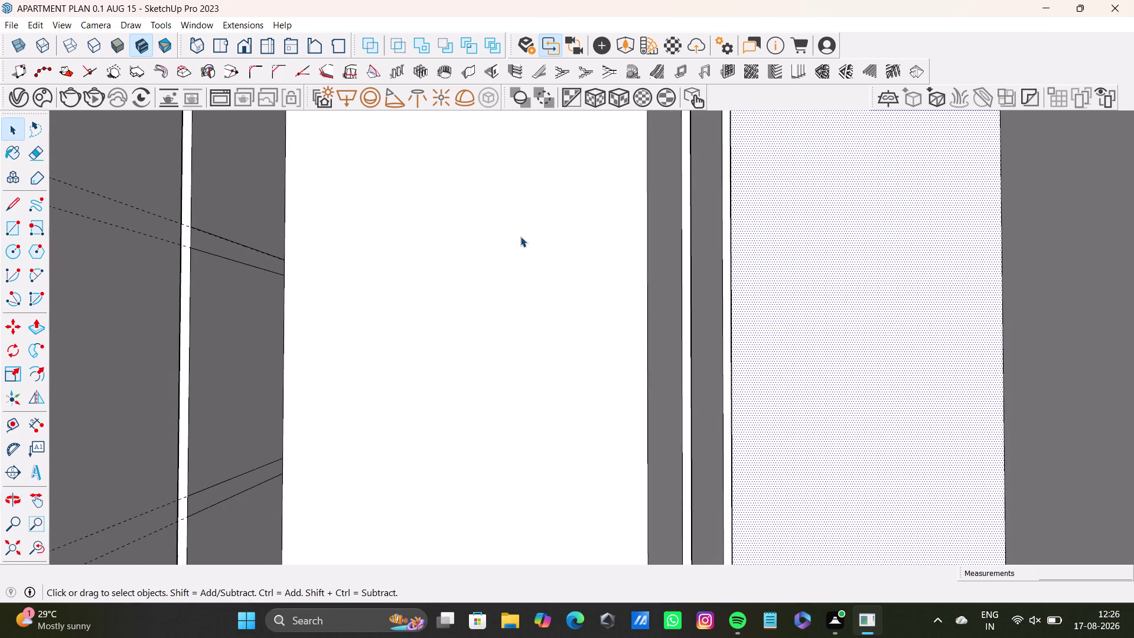
scroll(down, 3)
middle_drag(543, 223, 511, 248)
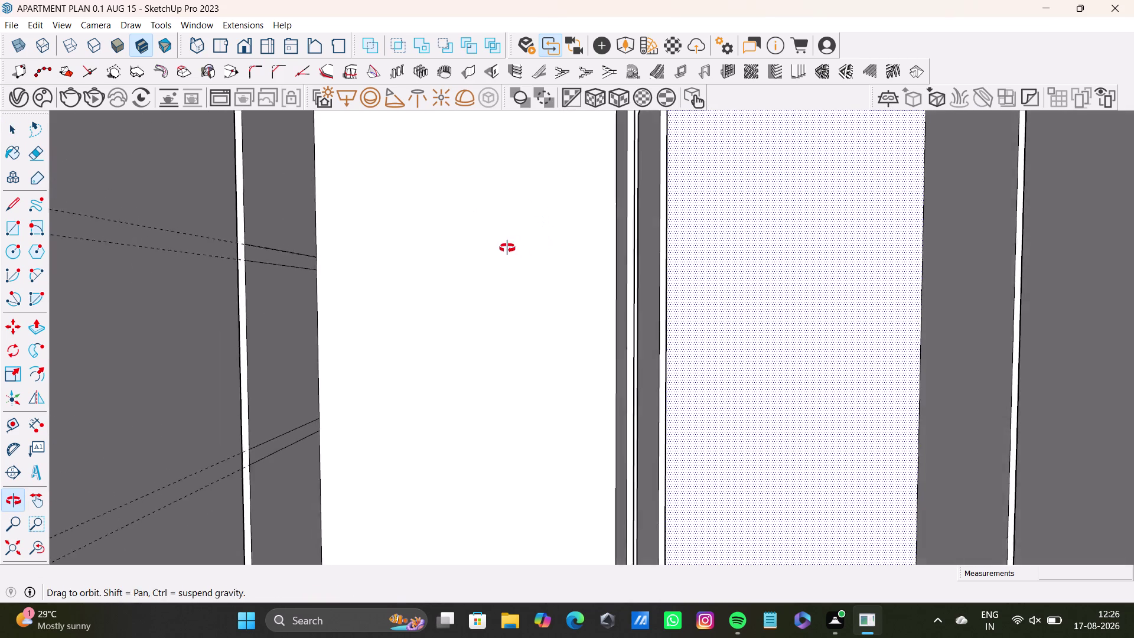
middle_drag(511, 248, 503, 247)
click(295, 259)
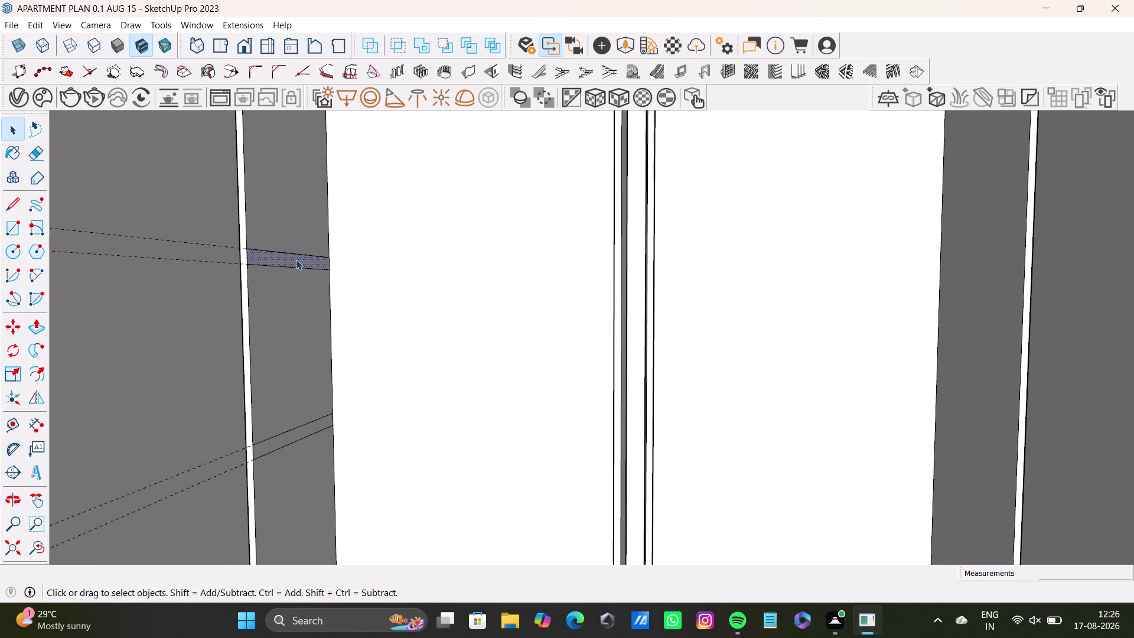
key(p)
drag(295, 259, 619, 287)
key(space)
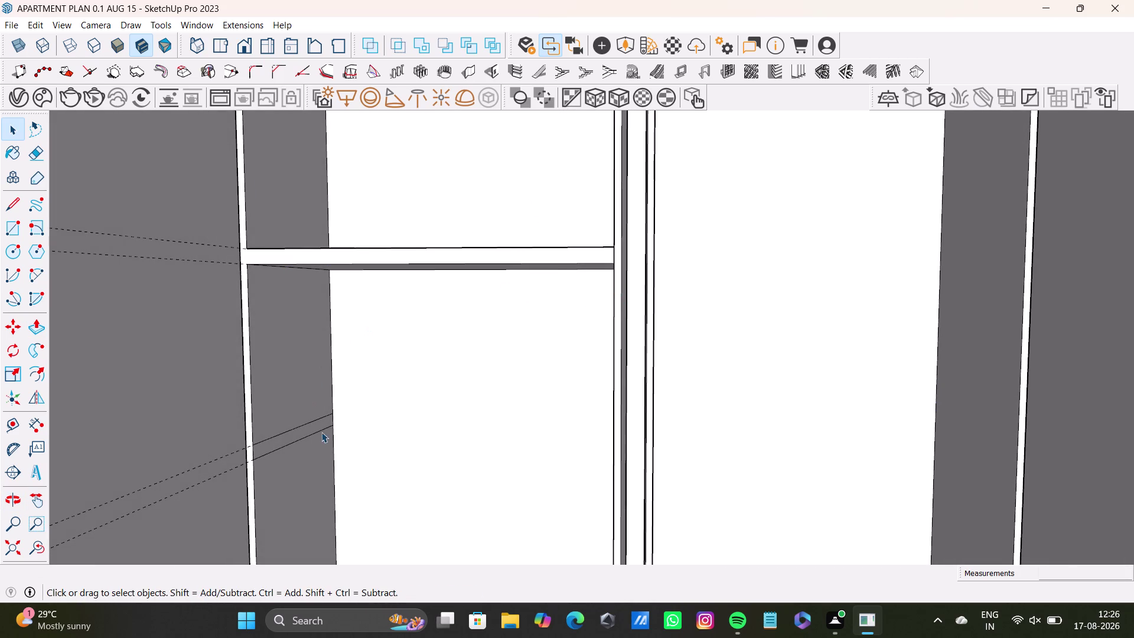
click(322, 429)
click(325, 422)
key(p)
drag(325, 423, 622, 450)
scroll(down, 3)
middle_drag(566, 474, 570, 307)
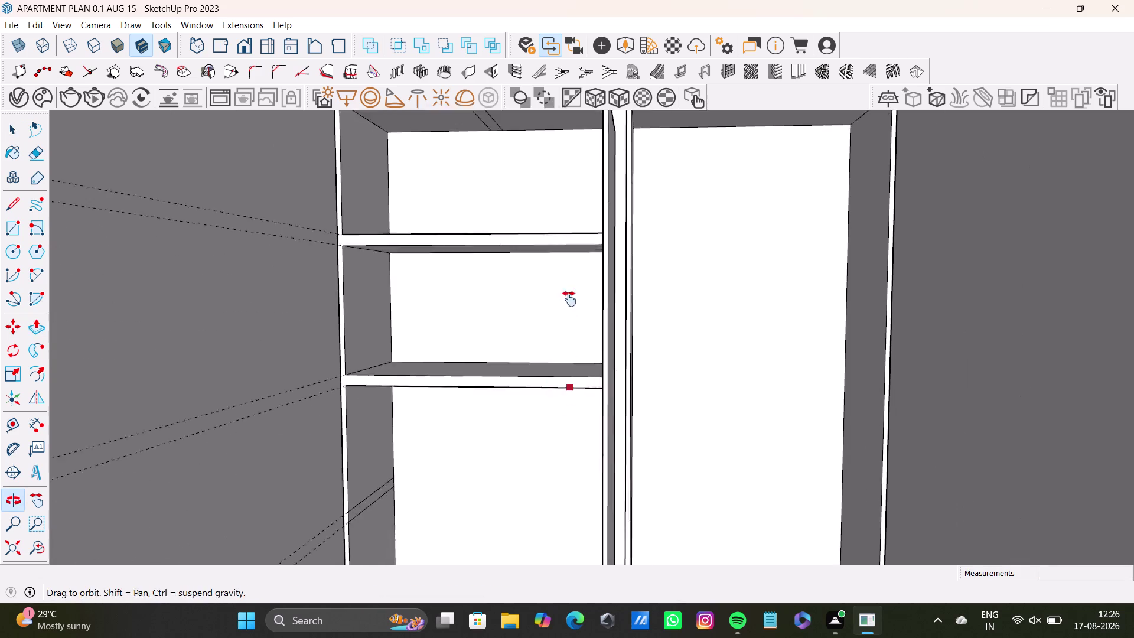
middle_drag(569, 307, 563, 232)
scroll(up, 3)
key(space)
click(356, 313)
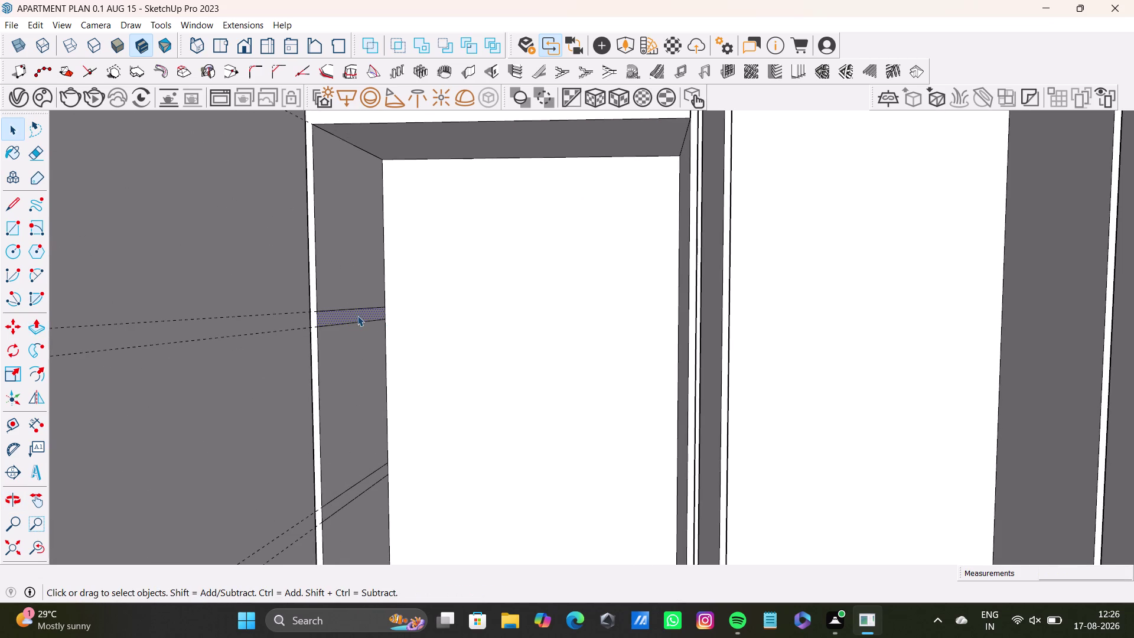
key(bracketleft)
drag(357, 315, 391, 316)
key(p)
drag(368, 311, 425, 314)
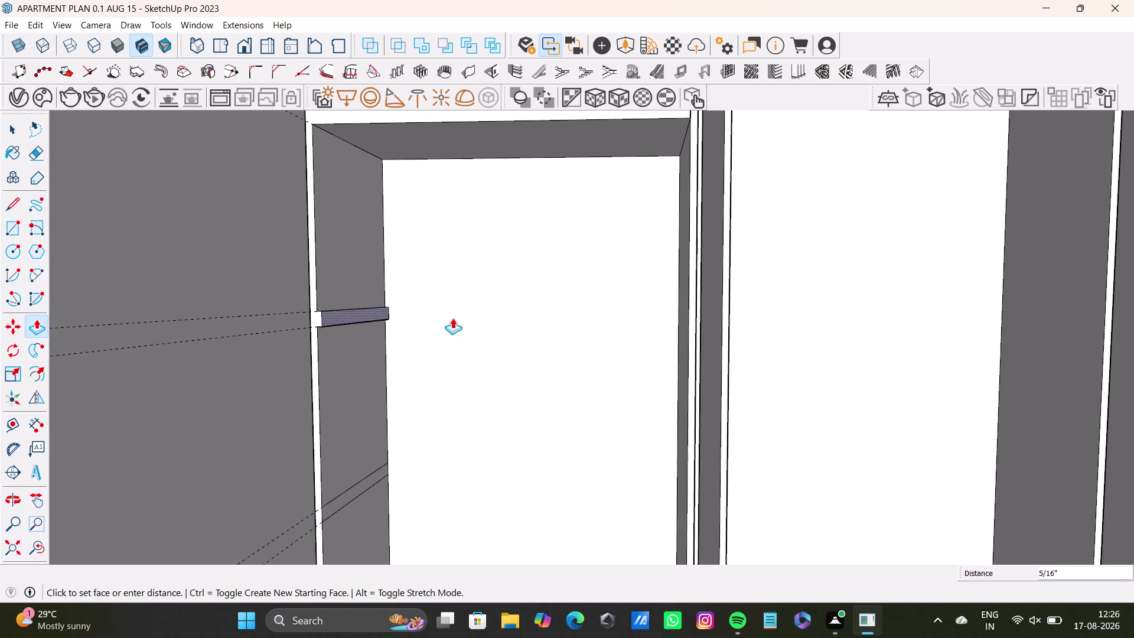
drag(426, 313, 693, 333)
scroll(down, 3)
middle_drag(639, 360, 586, 163)
scroll(up, 3)
drag(394, 259, 684, 288)
scroll(down, 3)
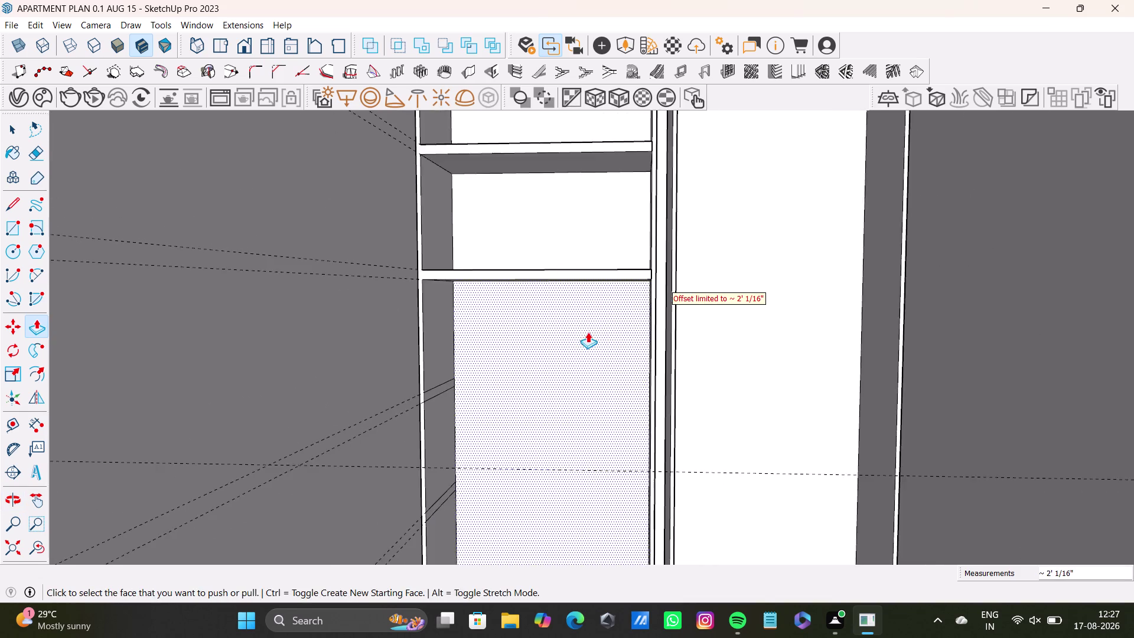
middle_drag(588, 332, 529, 163)
scroll(up, 3)
drag(395, 222, 640, 241)
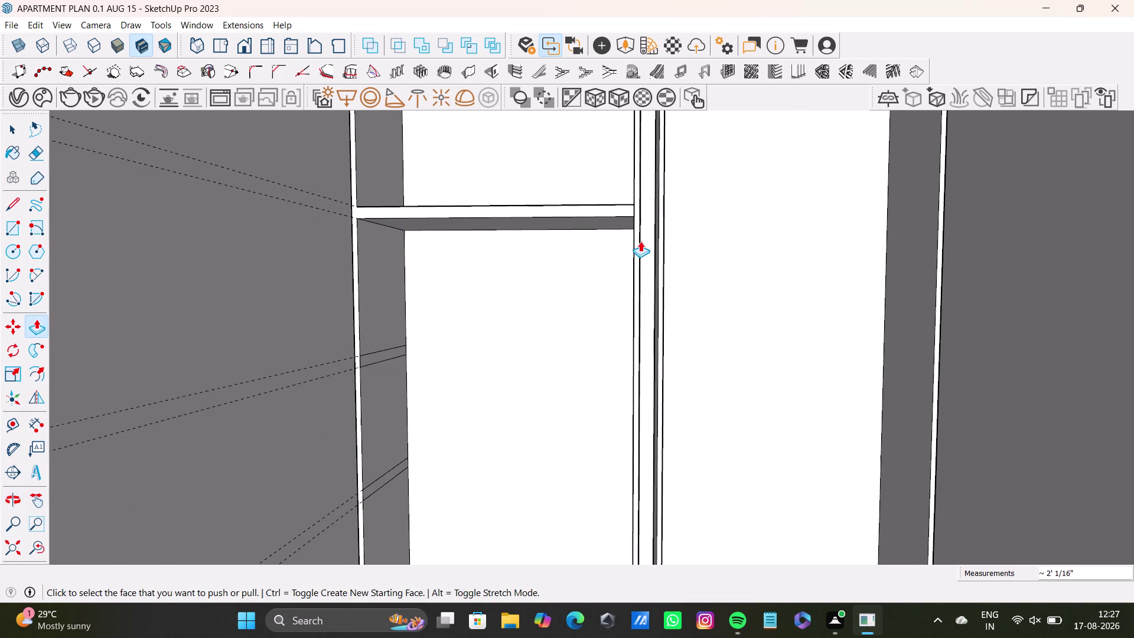
scroll(down, 3)
middle_drag(549, 268, 547, 180)
drag(422, 238, 641, 265)
scroll(down, 3)
middle_drag(511, 299, 509, 262)
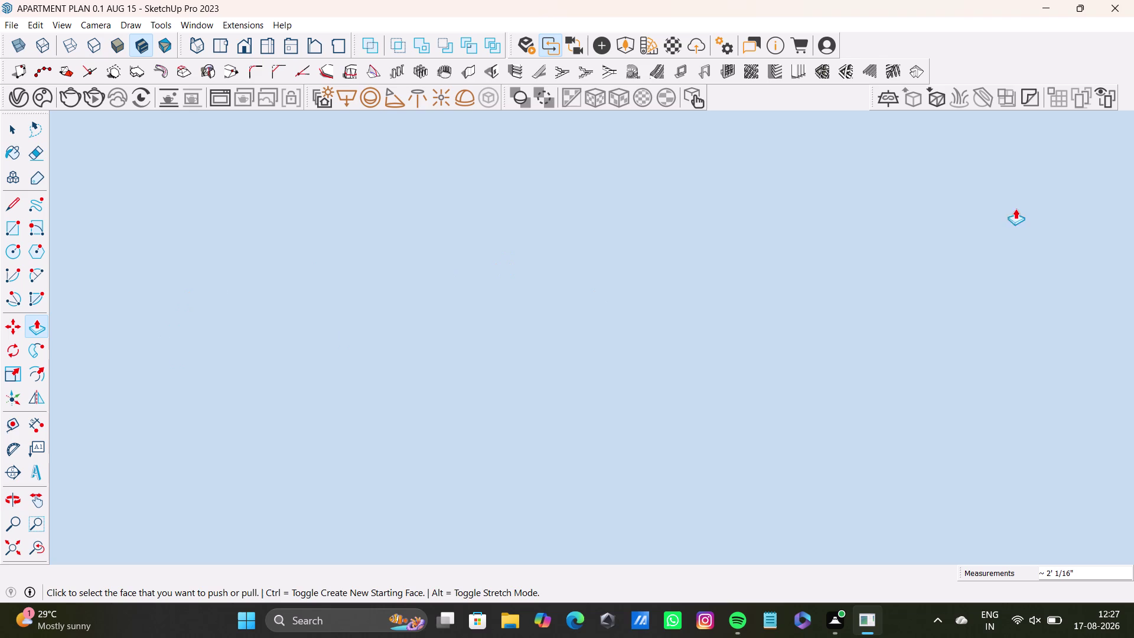
click(38, 550)
click(35, 546)
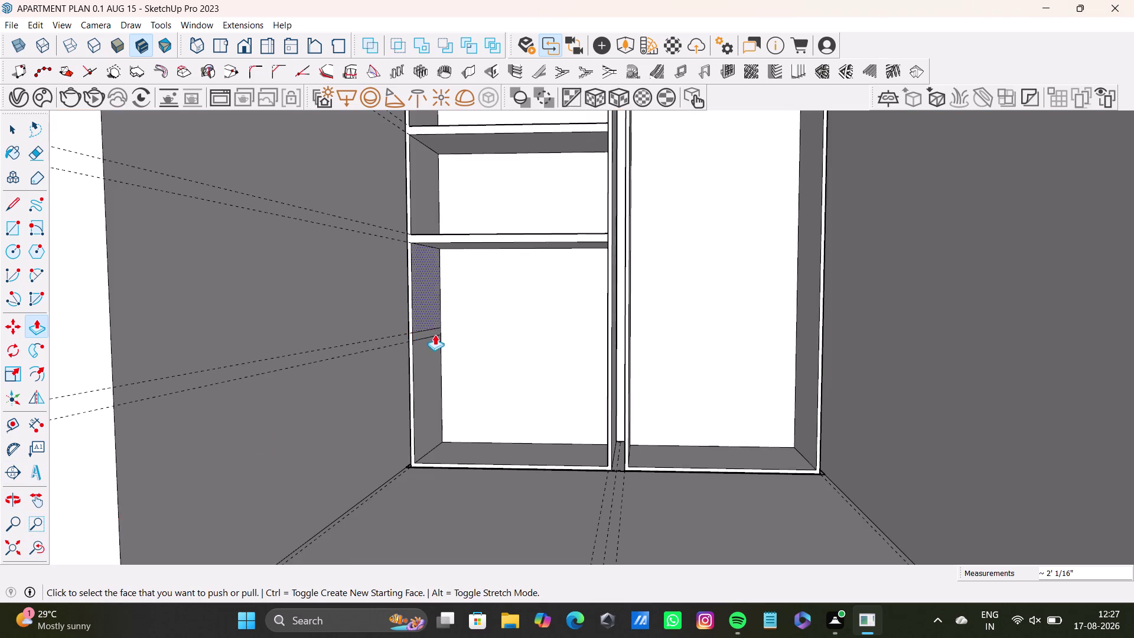
scroll(up, 3)
drag(419, 333, 685, 339)
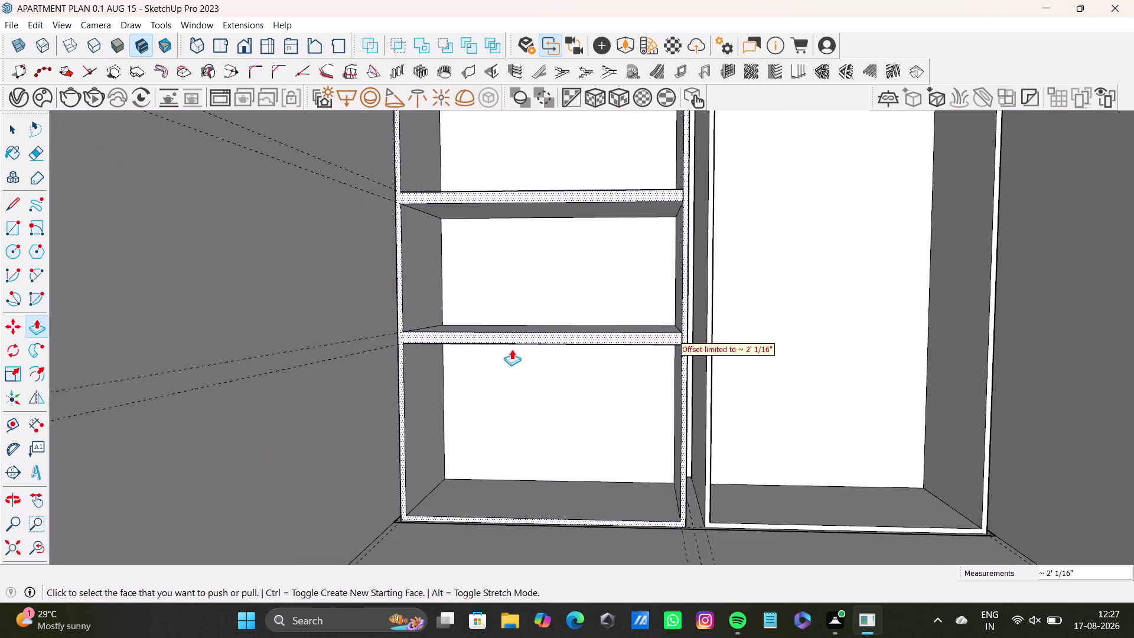
middle_drag(573, 314, 577, 355)
scroll(down, 3)
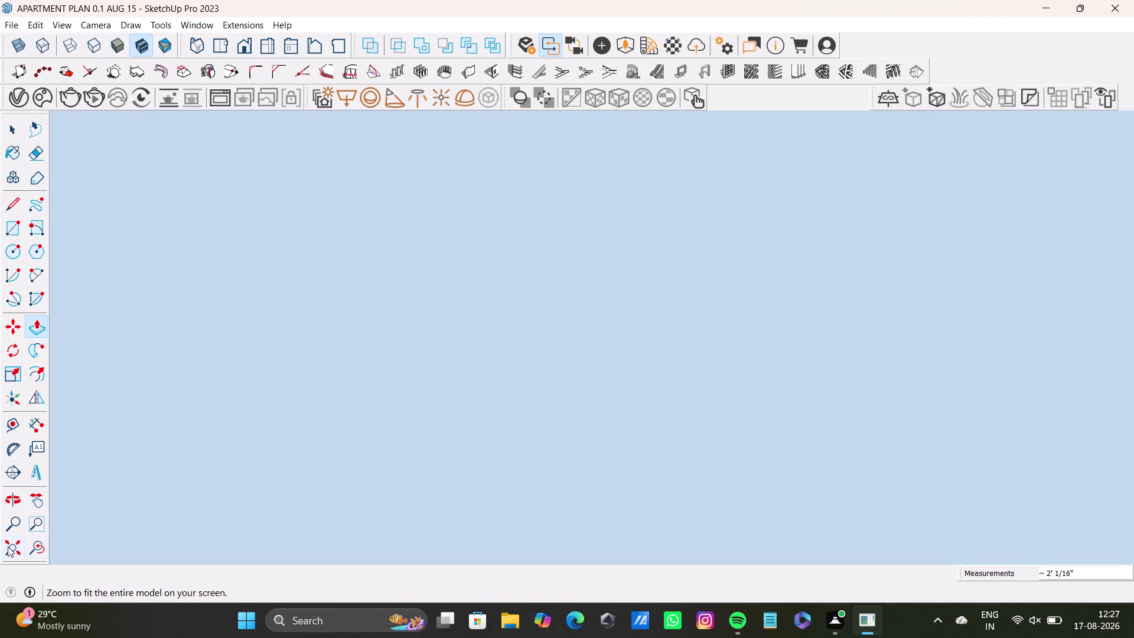
click(6, 546)
middle_drag(403, 280, 357, 456)
scroll(up, 3)
middle_drag(479, 226, 484, 295)
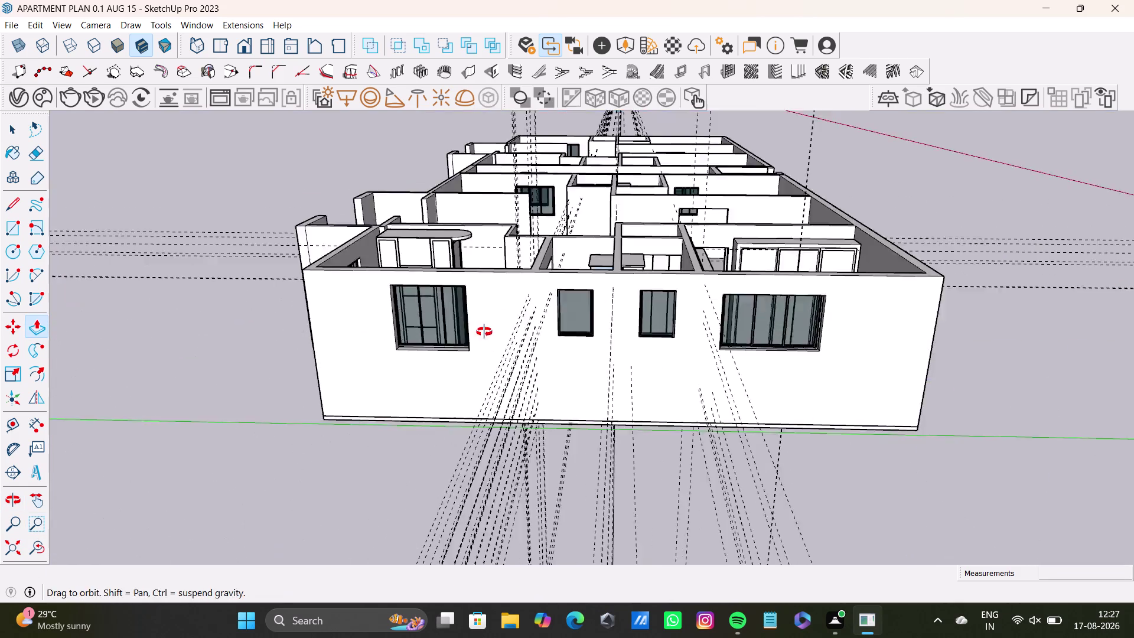
middle_drag(484, 295, 483, 436)
scroll(up, 3)
middle_drag(578, 222, 493, 597)
scroll(up, 3)
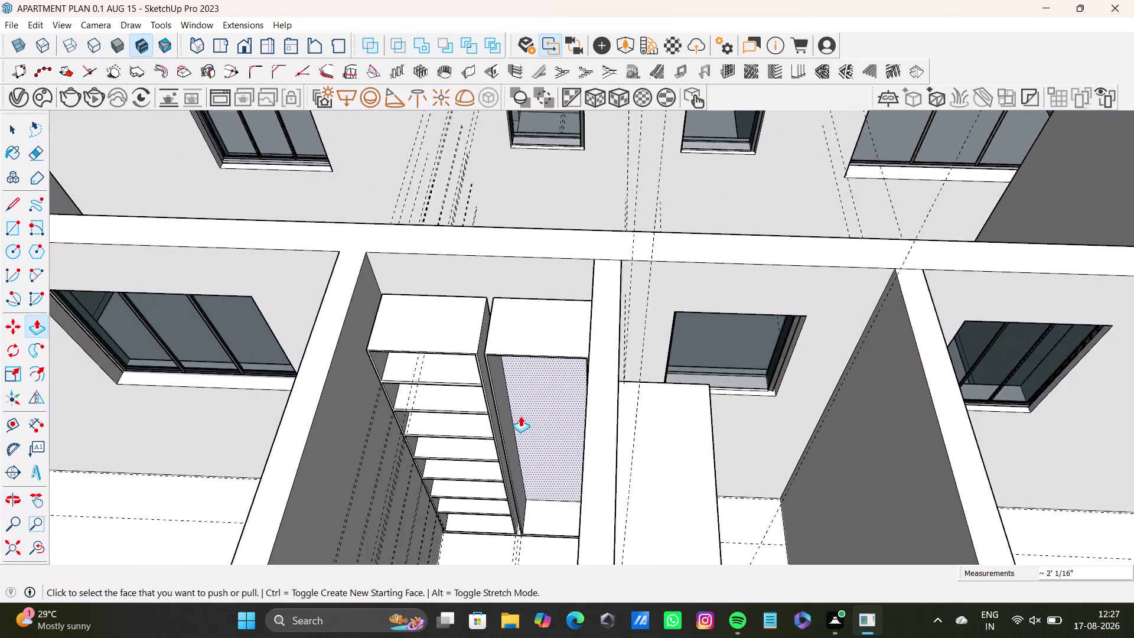
middle_drag(521, 416, 546, 302)
scroll(up, 3)
middle_drag(435, 388, 457, 290)
middle_drag(440, 267, 441, 422)
middle_drag(432, 399, 432, 287)
middle_drag(429, 366, 404, 481)
scroll(up, 3)
middle_drag(406, 460, 414, 278)
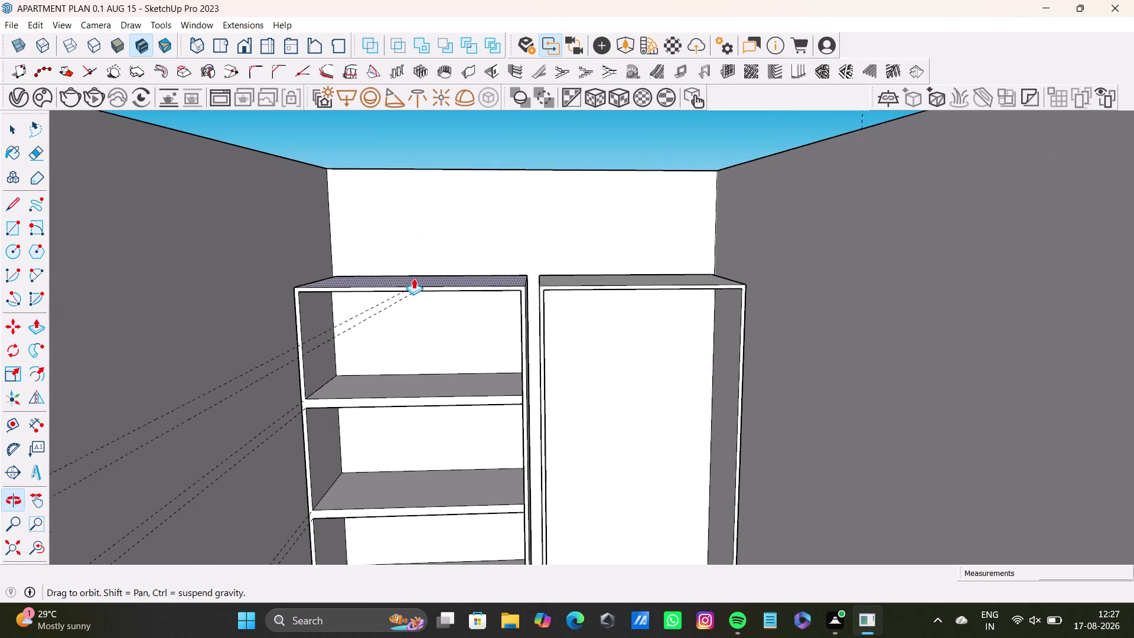
scroll(up, 3)
middle_drag(441, 353, 436, 253)
scroll(down, 3)
Pull the divider's bottom face downward, then undo the attempt.
scroll(up, 3)
drag(419, 271, 439, 430)
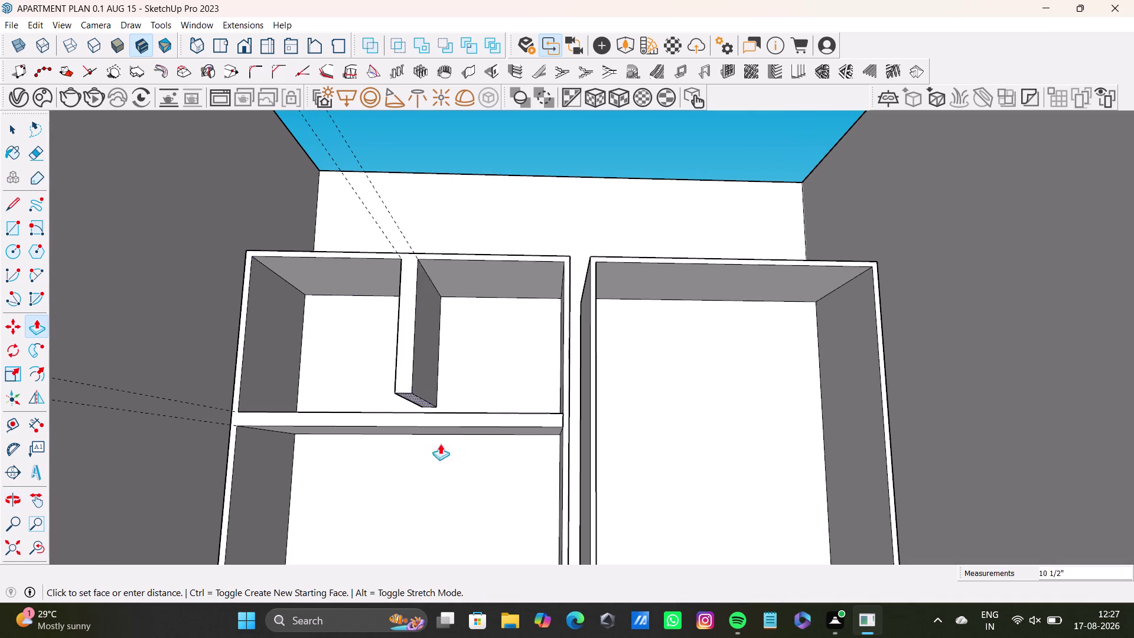
drag(438, 430, 451, 564)
drag(403, 364, 426, 340)
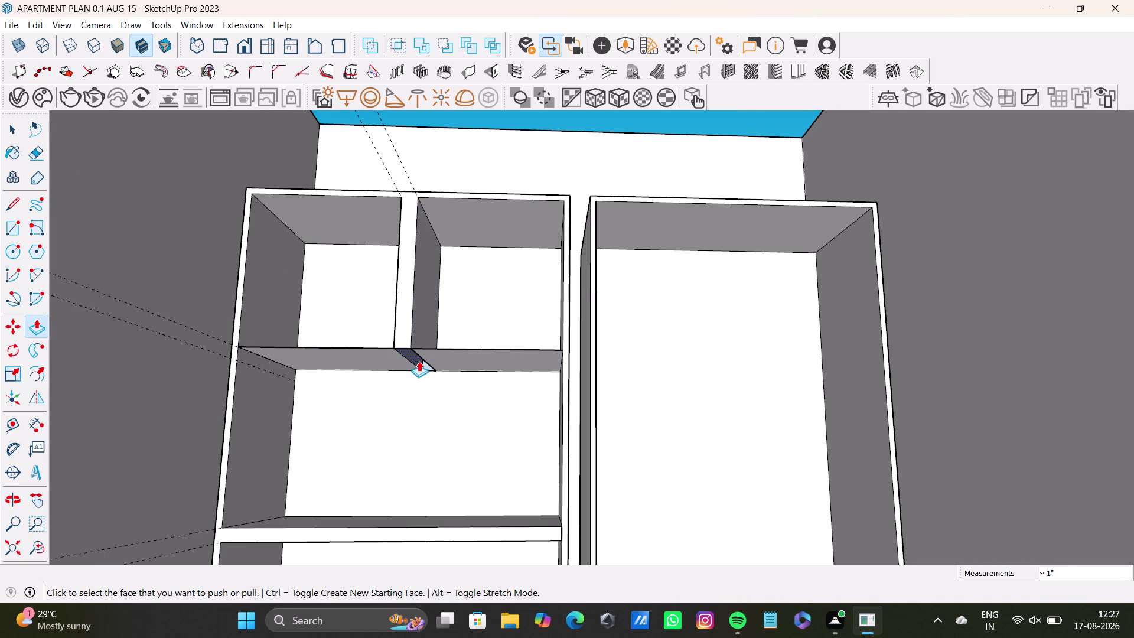
key(ctrl+z)
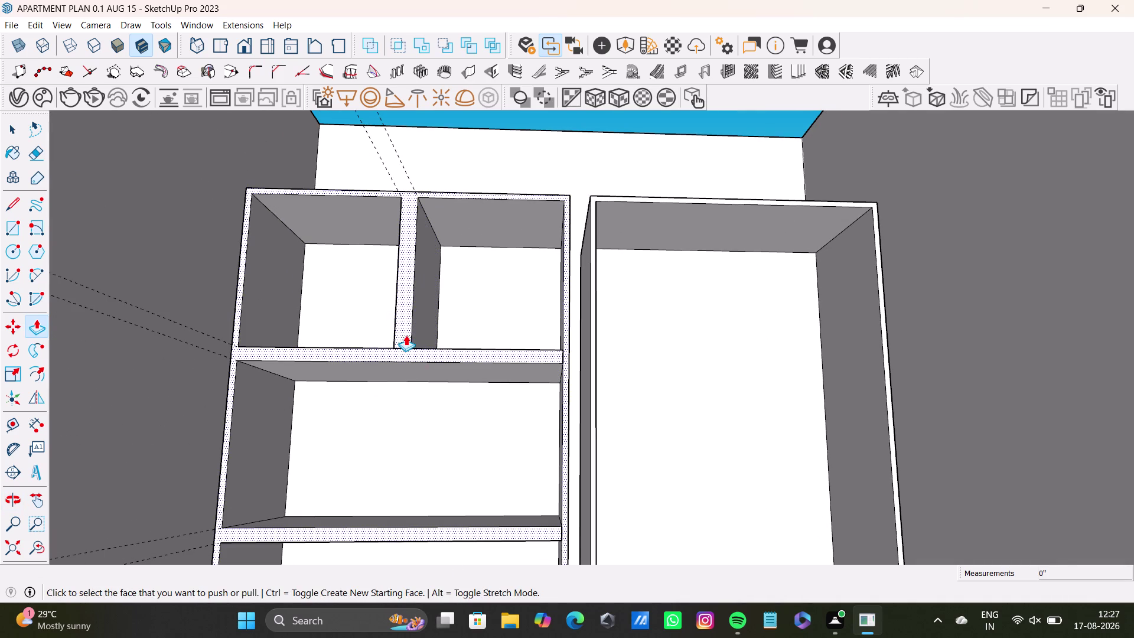
key(ctrl+z)
Push/pull the divider's bottom face down until it meets the shelf below.
drag(422, 219, 408, 488)
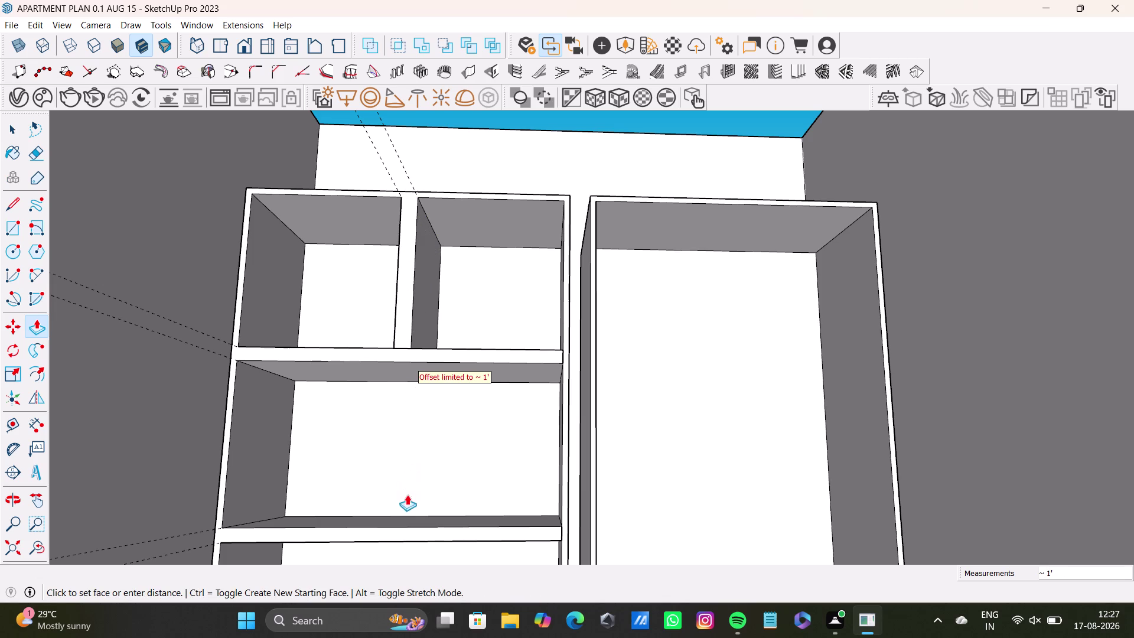
drag(407, 489, 386, 377)
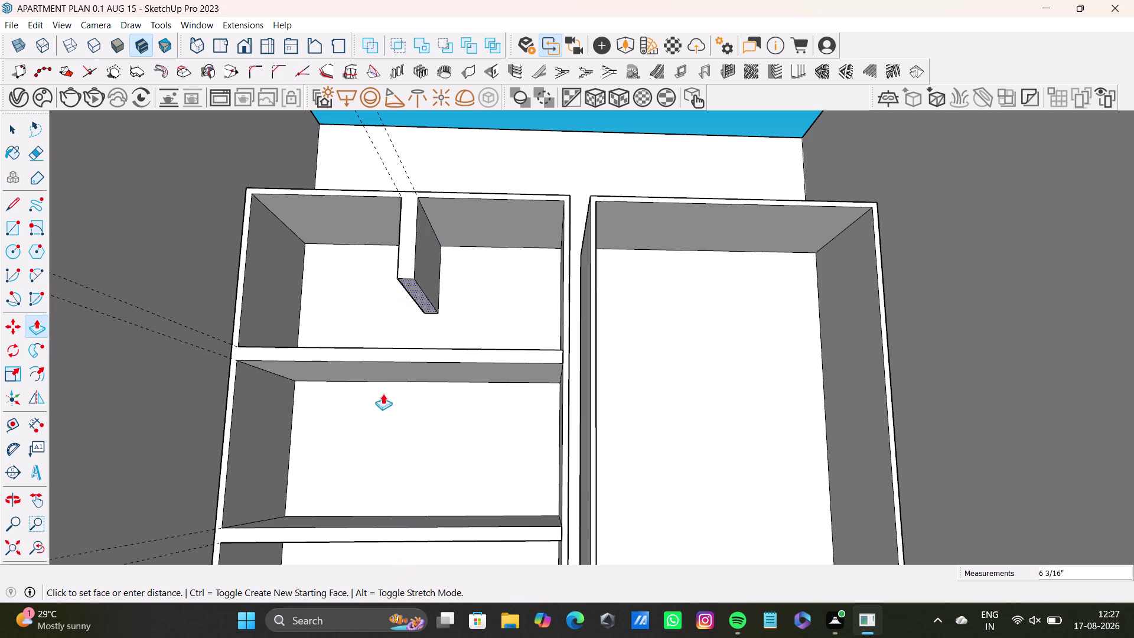
drag(386, 378, 368, 514)
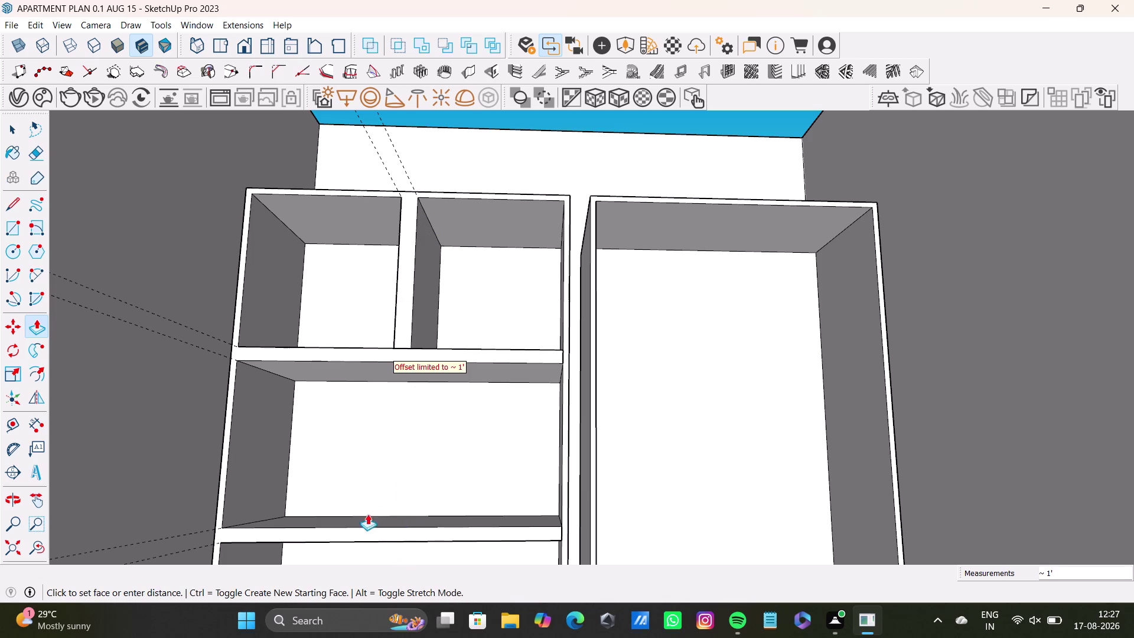
drag(367, 513, 368, 501)
scroll(down, 3)
middle_drag(376, 448, 430, 258)
scroll(down, 3)
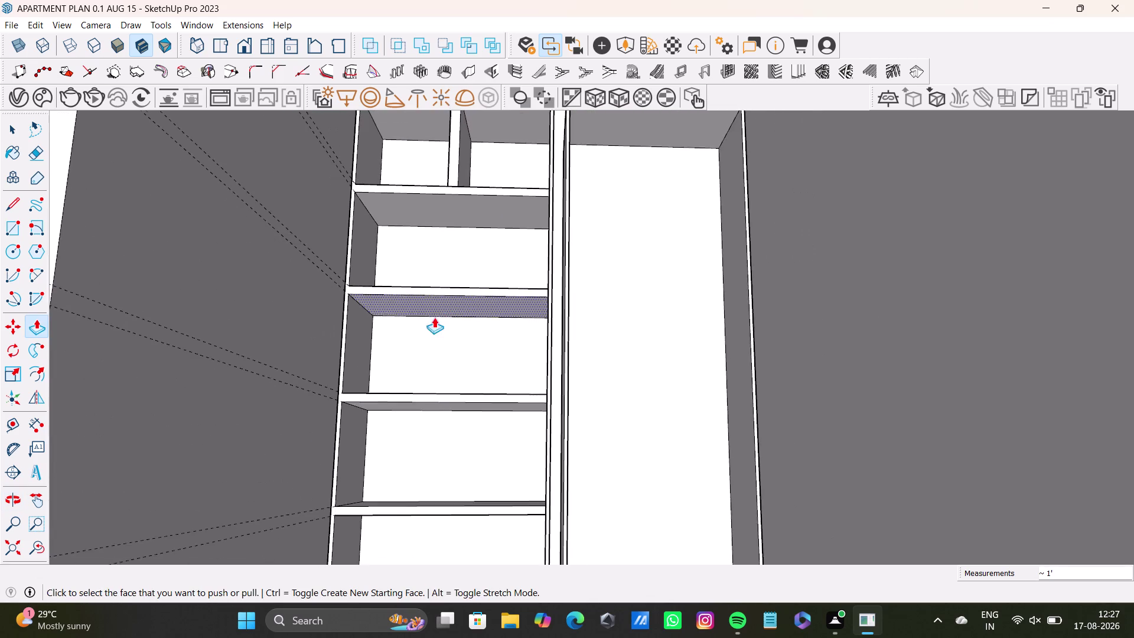
middle_drag(434, 317, 448, 375)
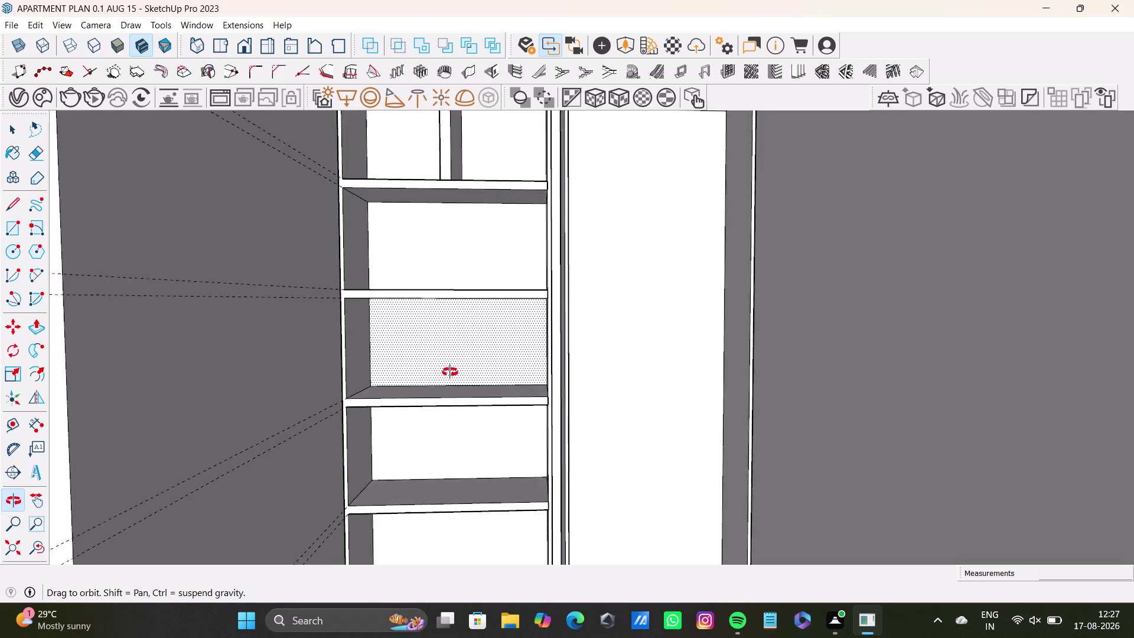
middle_drag(447, 375, 462, 483)
scroll(down, 3)
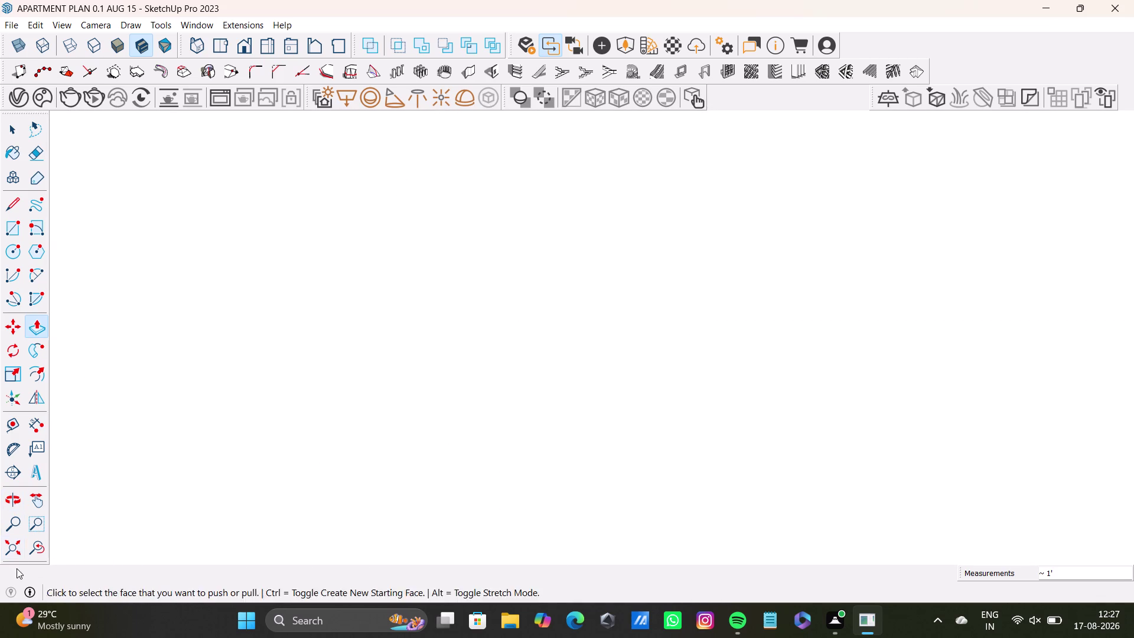
Zoom extents, then orbit back into the shelf unit's top compartments by the window.
click(20, 547)
middle_drag(366, 137, 411, 407)
scroll(up, 3)
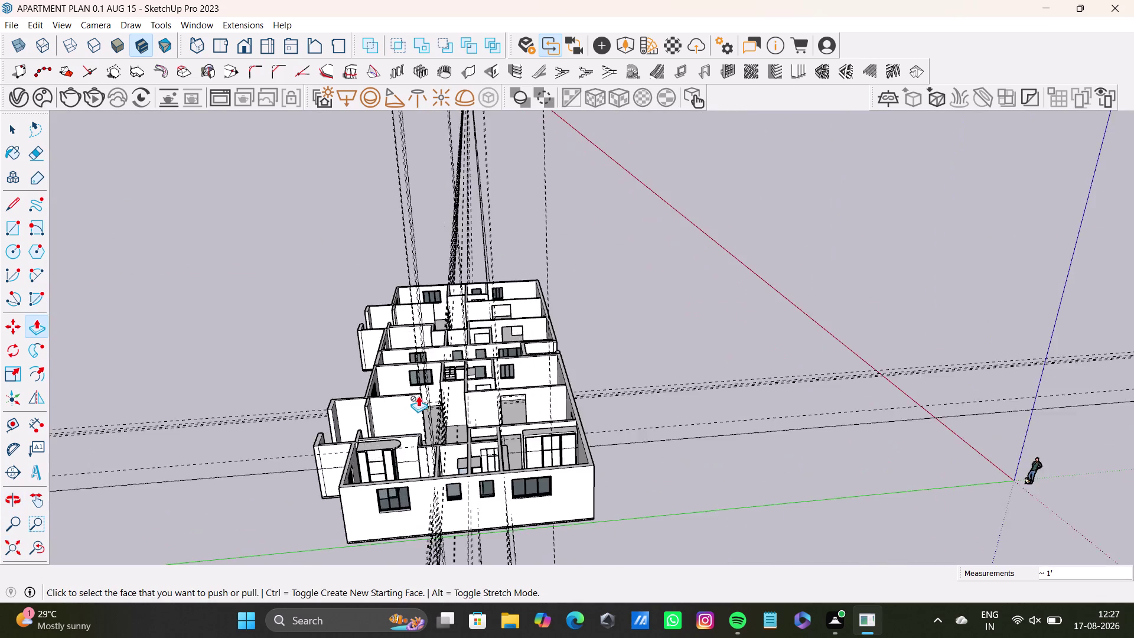
scroll(up, 3)
middle_drag(466, 376, 469, 511)
scroll(up, 3)
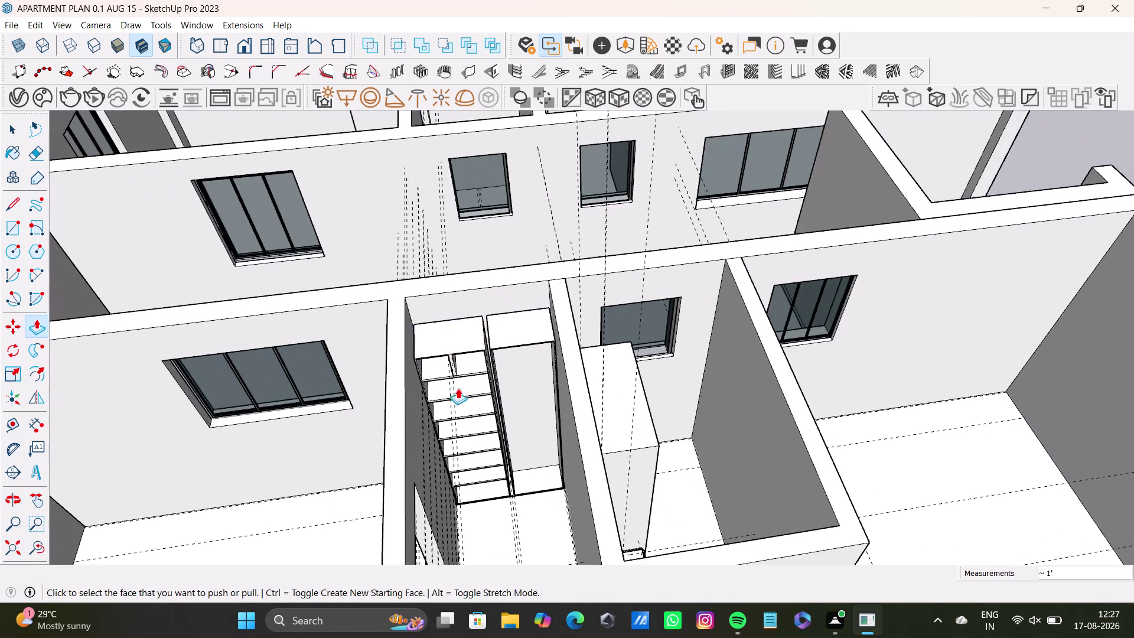
scroll(up, 3)
middle_drag(489, 407, 473, 351)
middle_drag(449, 409, 439, 261)
middle_drag(450, 293, 461, 425)
middle_drag(461, 429, 461, 377)
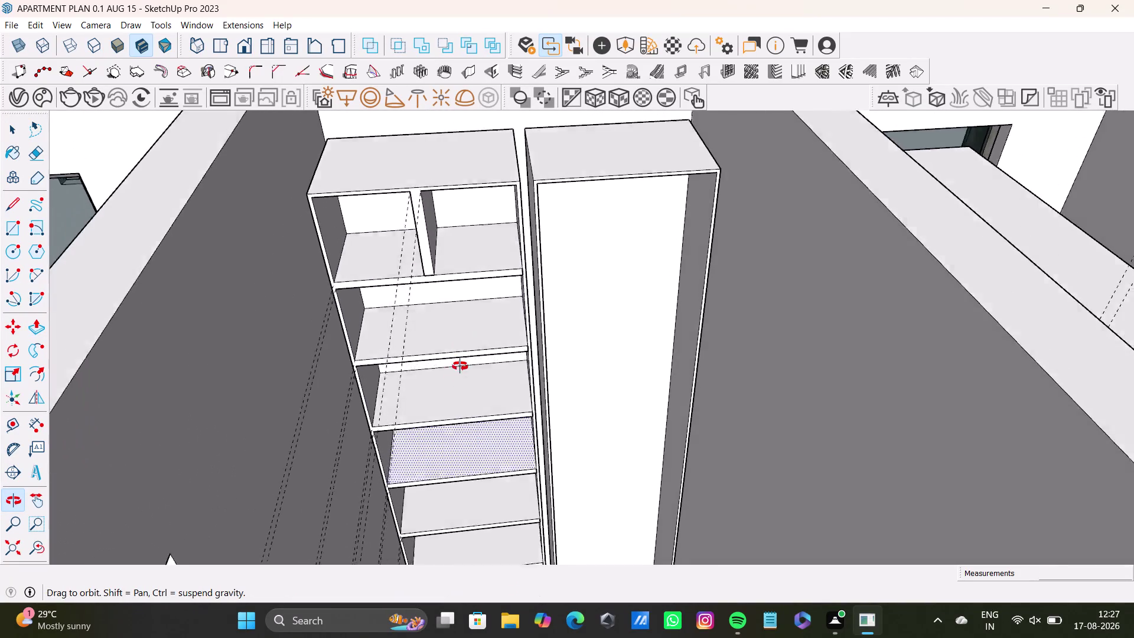
middle_drag(461, 377, 412, 391)
scroll(up, 3)
middle_drag(433, 390, 476, 410)
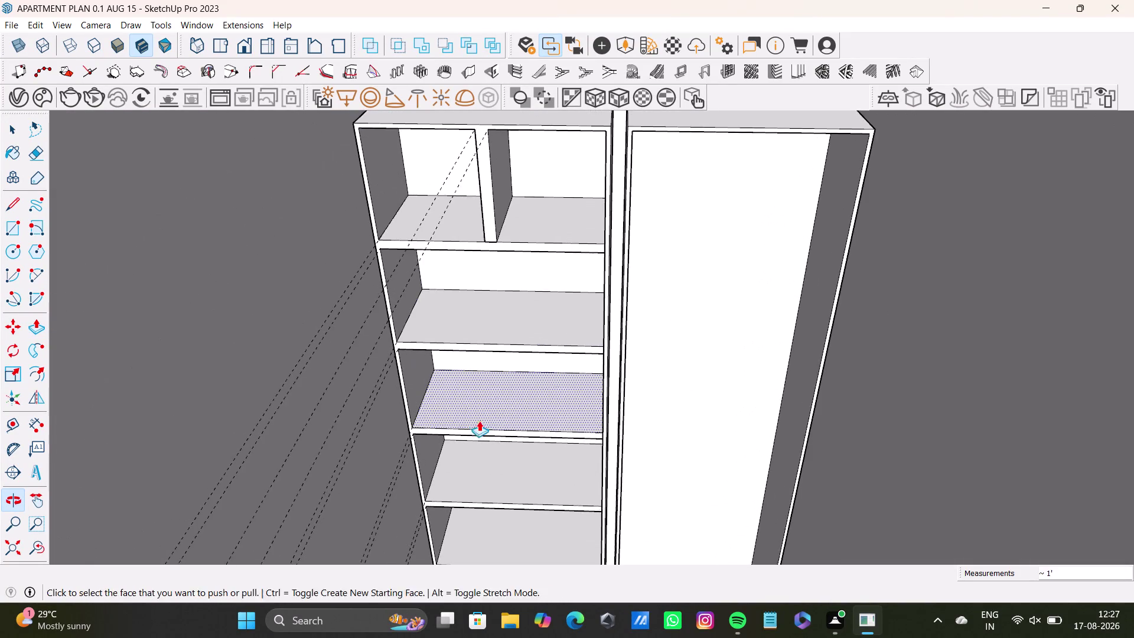
middle_drag(481, 421, 482, 188)
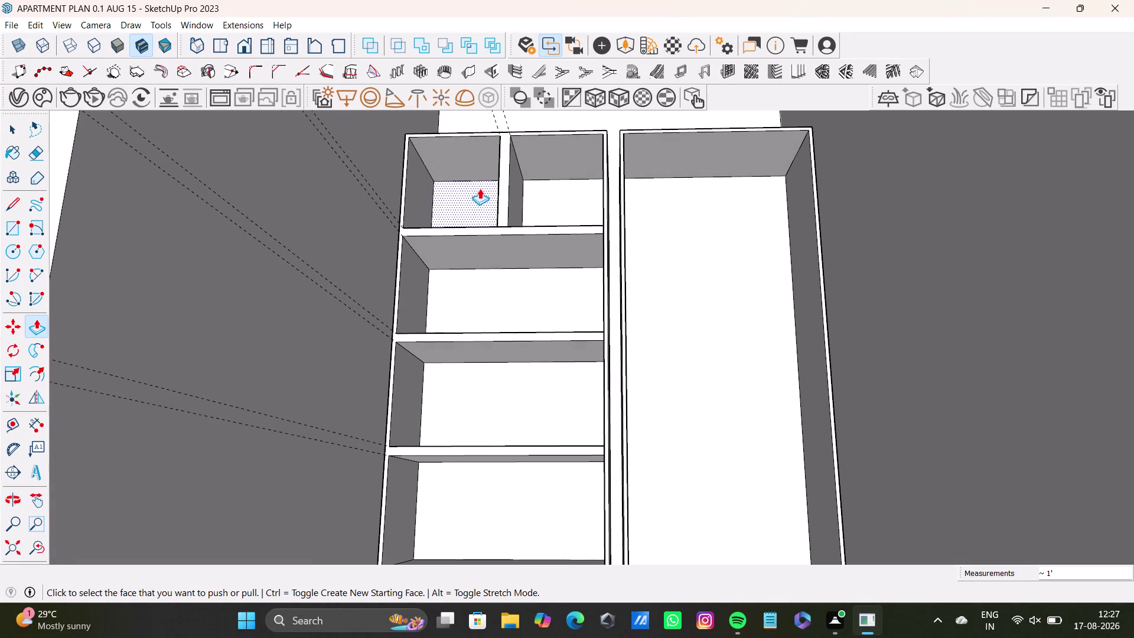
Select the Tape Measure tool and orbit to look down into the shelf unit.
click(11, 424)
middle_drag(500, 396, 499, 332)
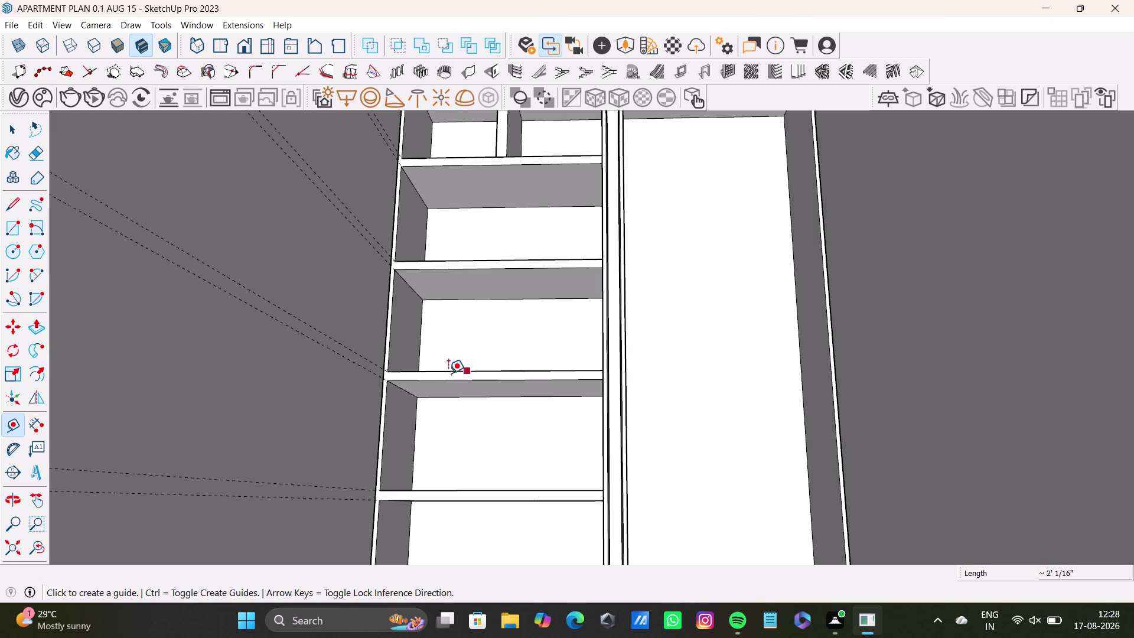
middle_drag(486, 278, 489, 345)
middle_drag(486, 359, 487, 301)
Try placing guides across the shelf from its left and right edges.
click(413, 360)
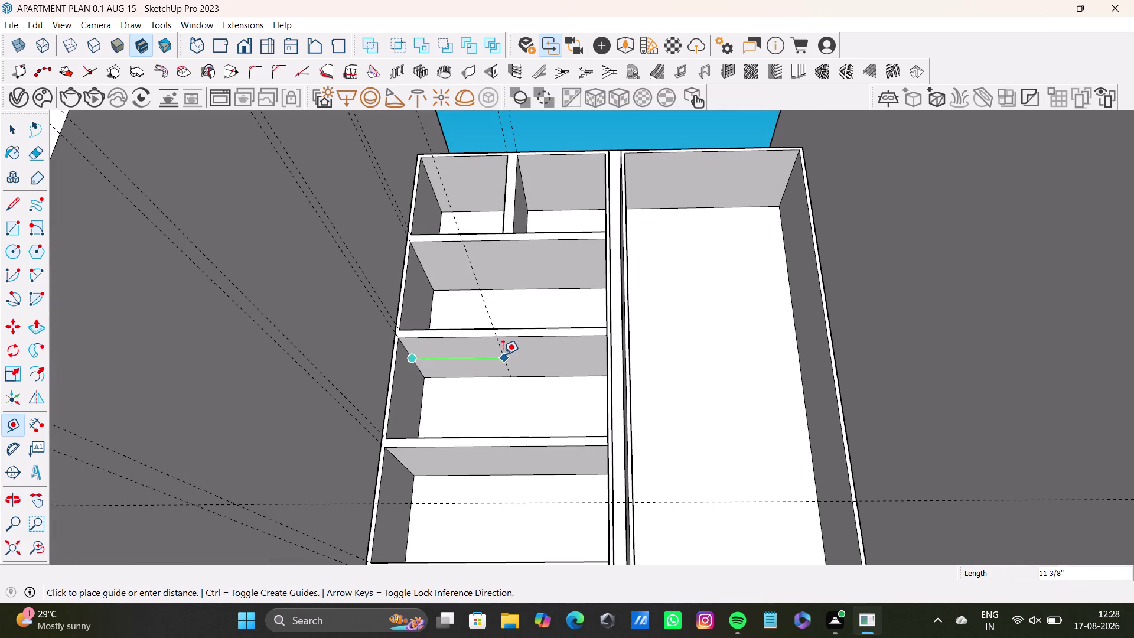
click(504, 354)
middle_drag(535, 387, 602, 396)
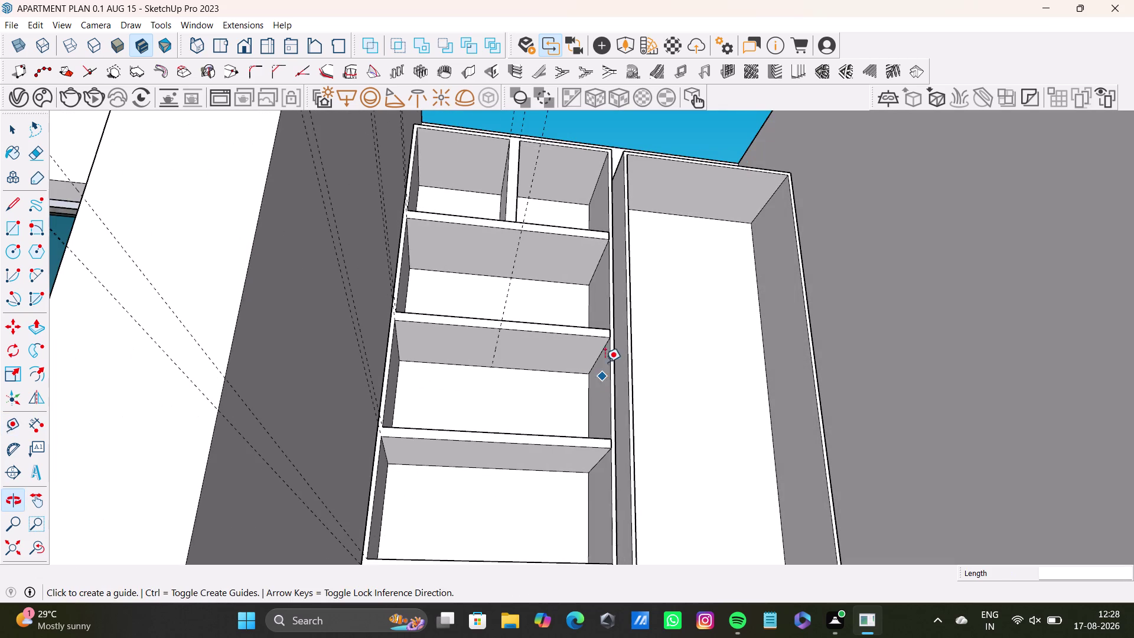
click(596, 356)
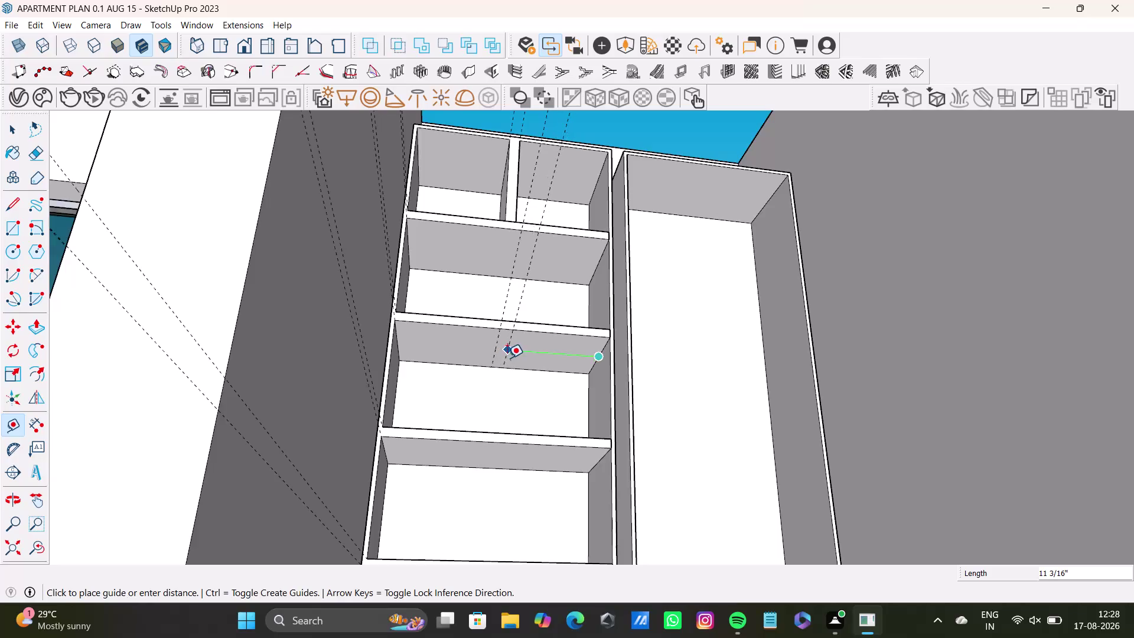
click(506, 358)
middle_drag(504, 420, 472, 459)
middle_drag(470, 460, 428, 355)
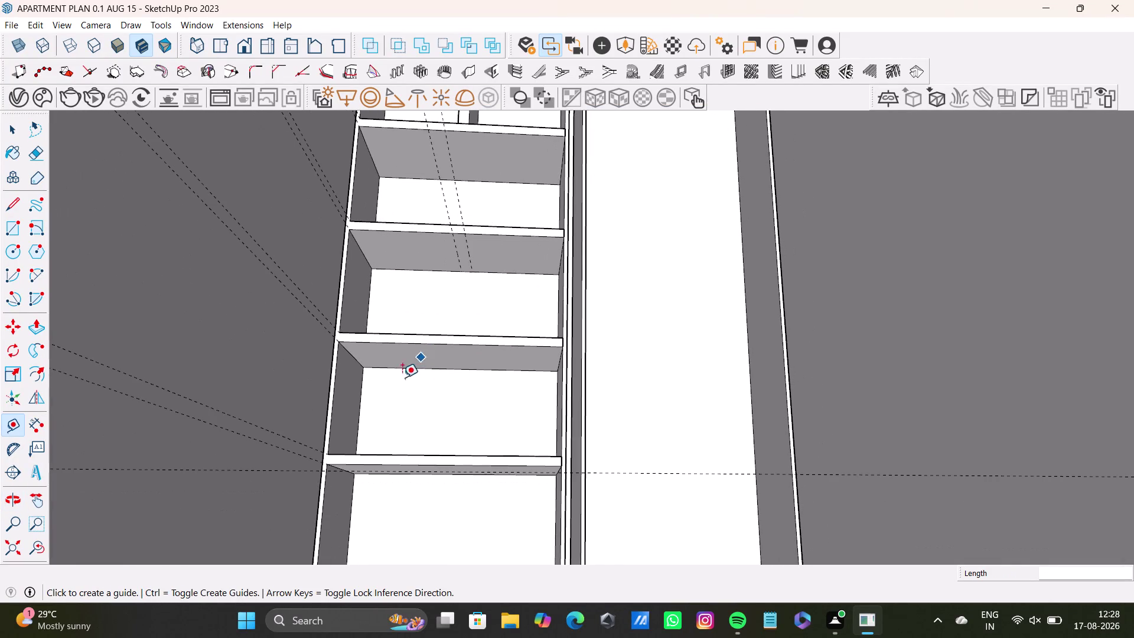
middle_drag(373, 418, 382, 306)
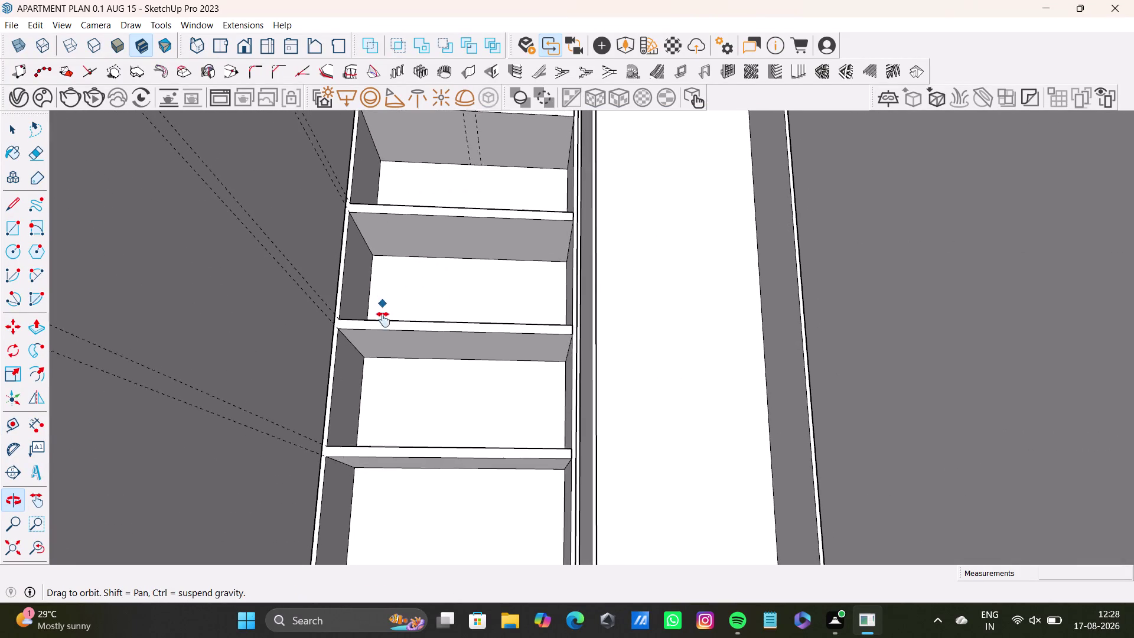
middle_drag(382, 306, 386, 349)
middle_drag(436, 328, 415, 477)
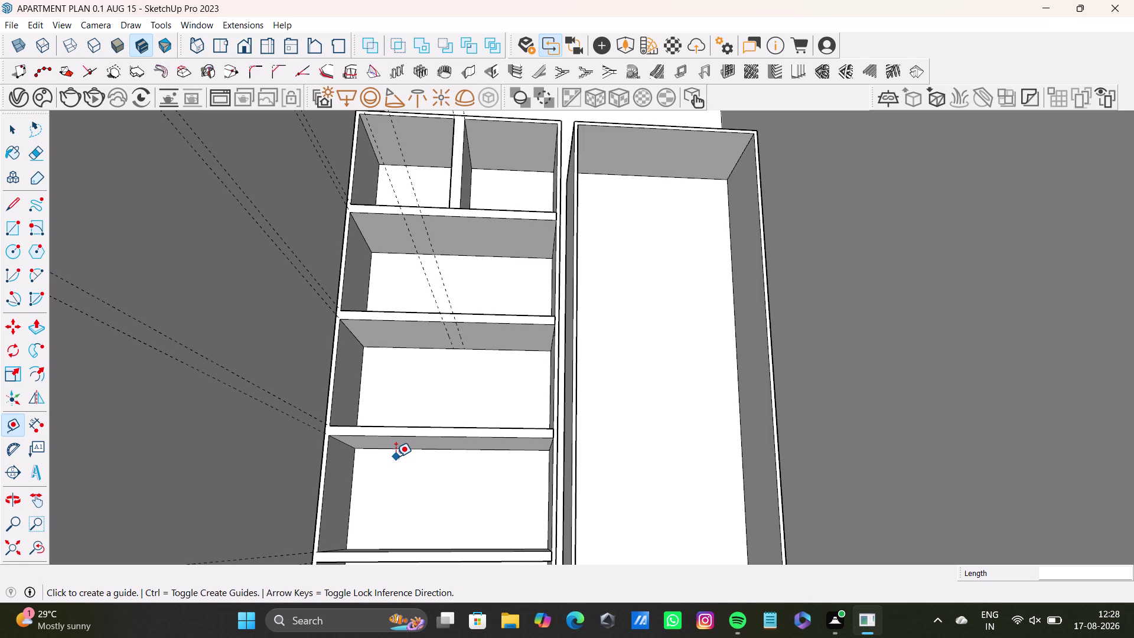
Re-centre the shelves and pull a guide across a shelf board from its left edge.
scroll(down, 3)
middle_drag(416, 405, 442, 317)
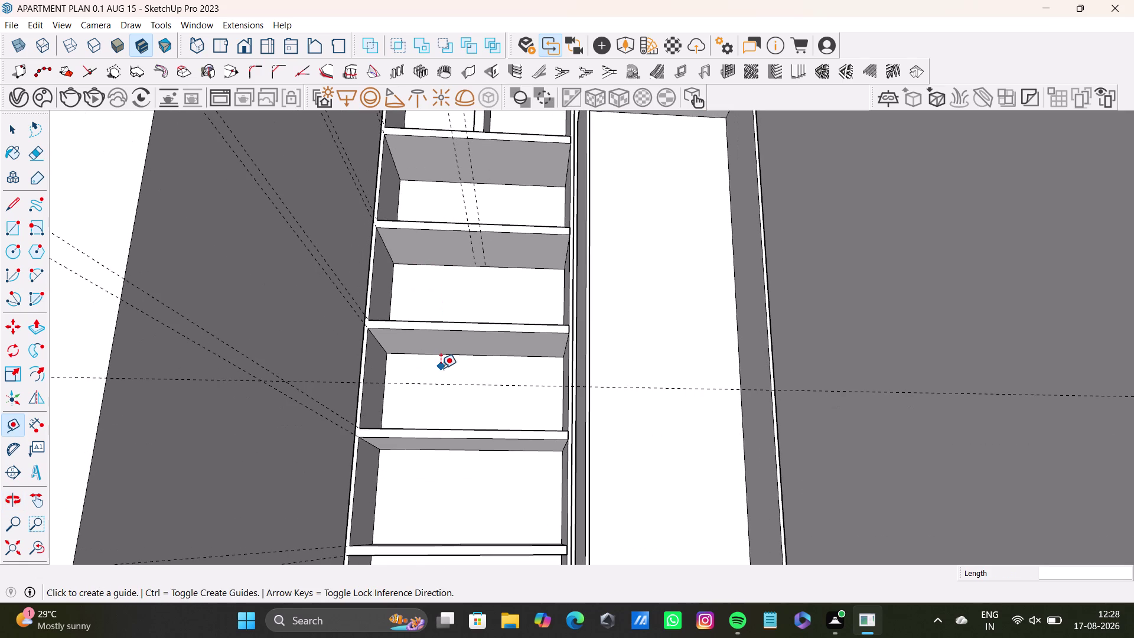
middle_drag(476, 415, 482, 338)
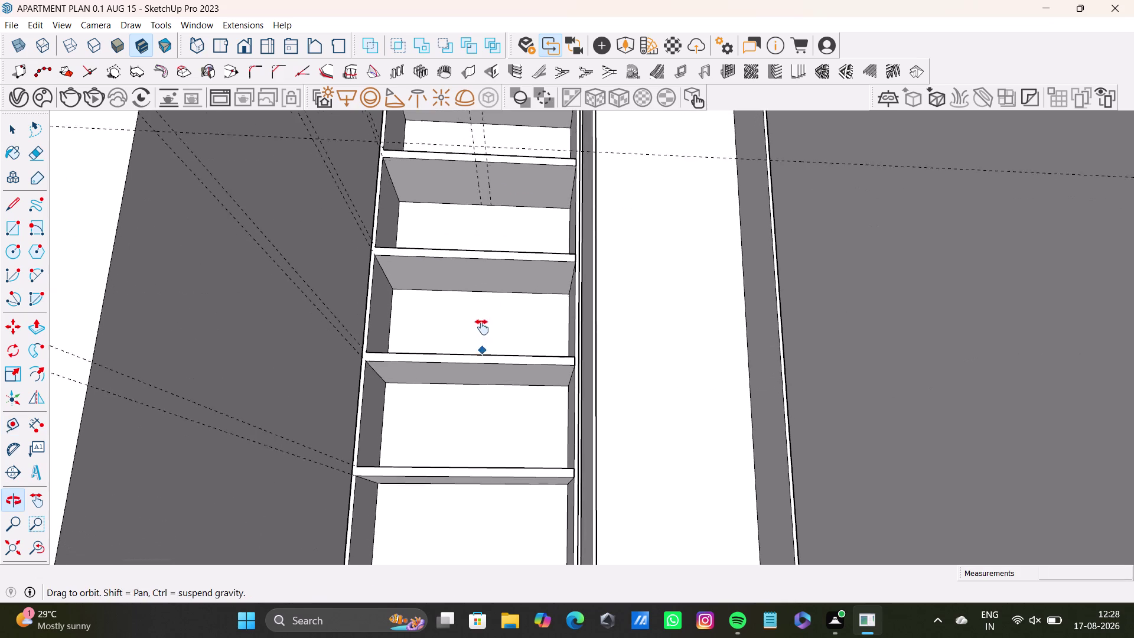
middle_drag(482, 338, 481, 322)
click(375, 348)
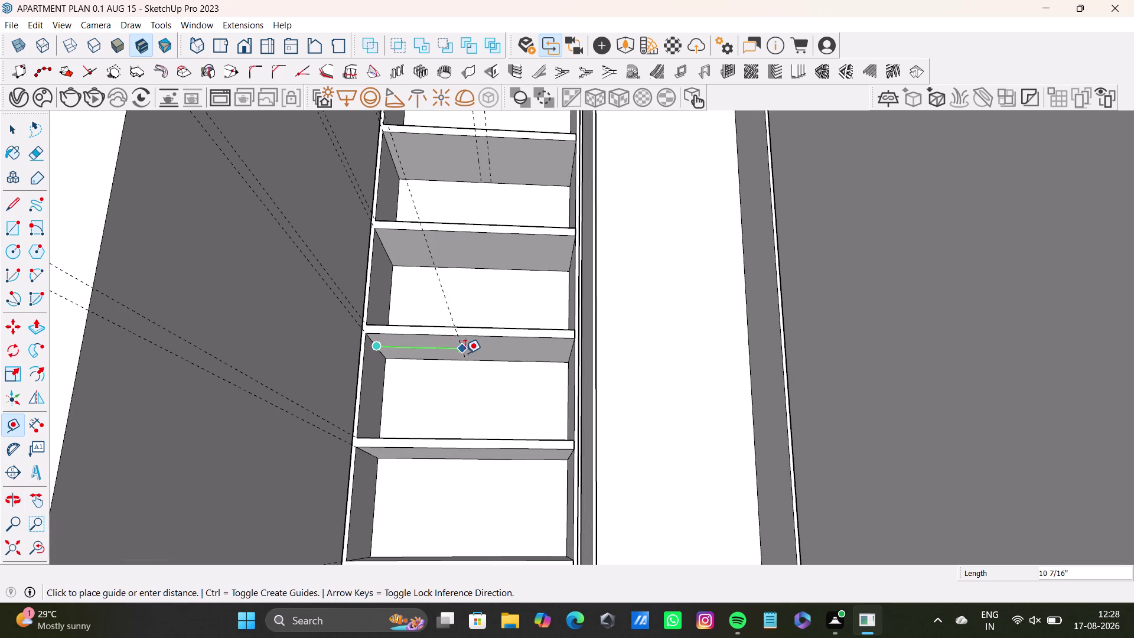
click(459, 350)
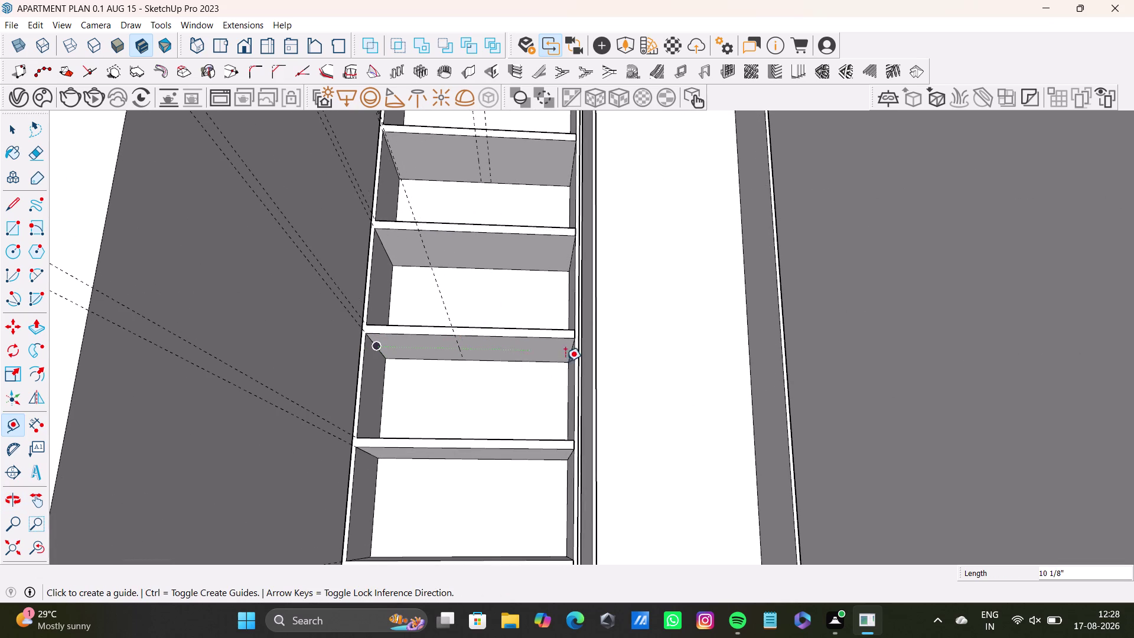
click(565, 359)
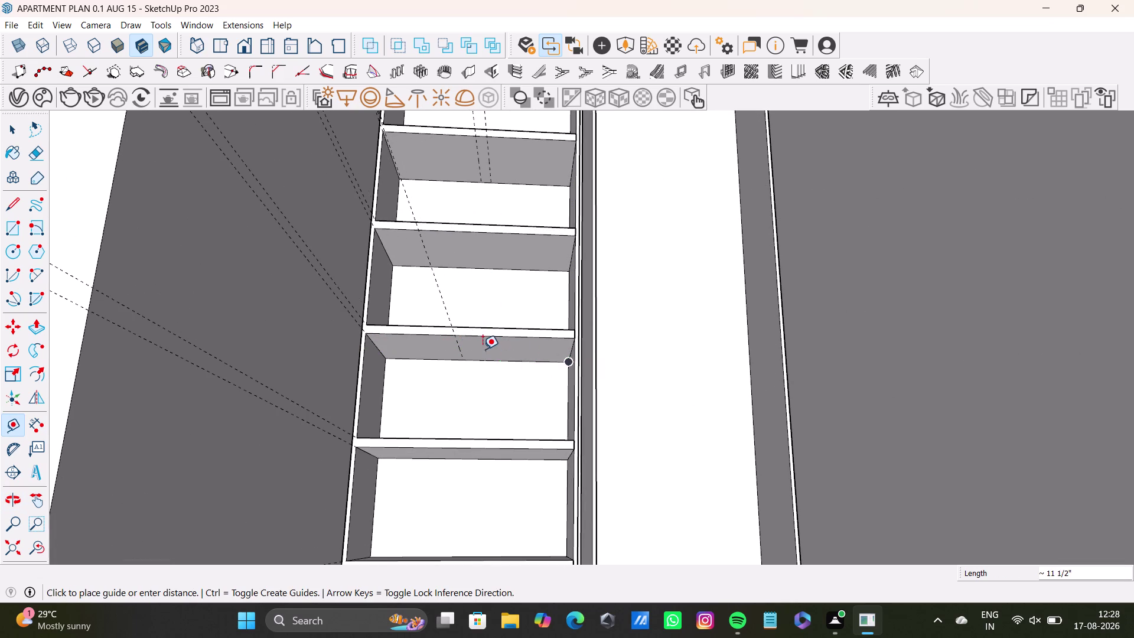
key(space)
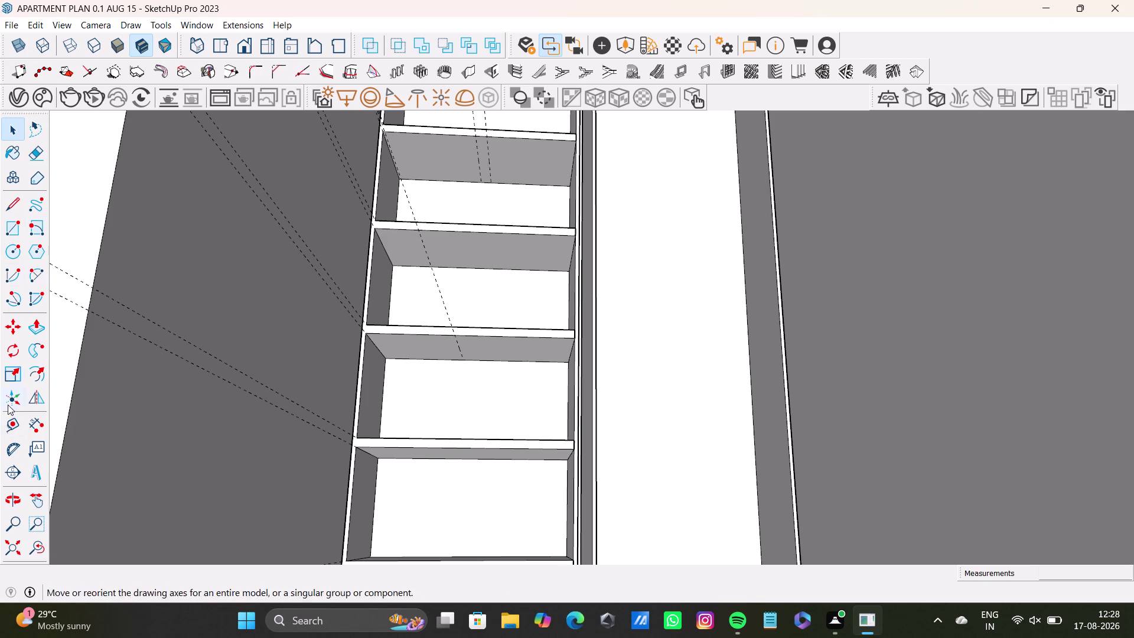
Cancel the stray measurement, undo it, and return to the Tape Measure.
drag(13, 421, 22, 415)
scroll(up, 3)
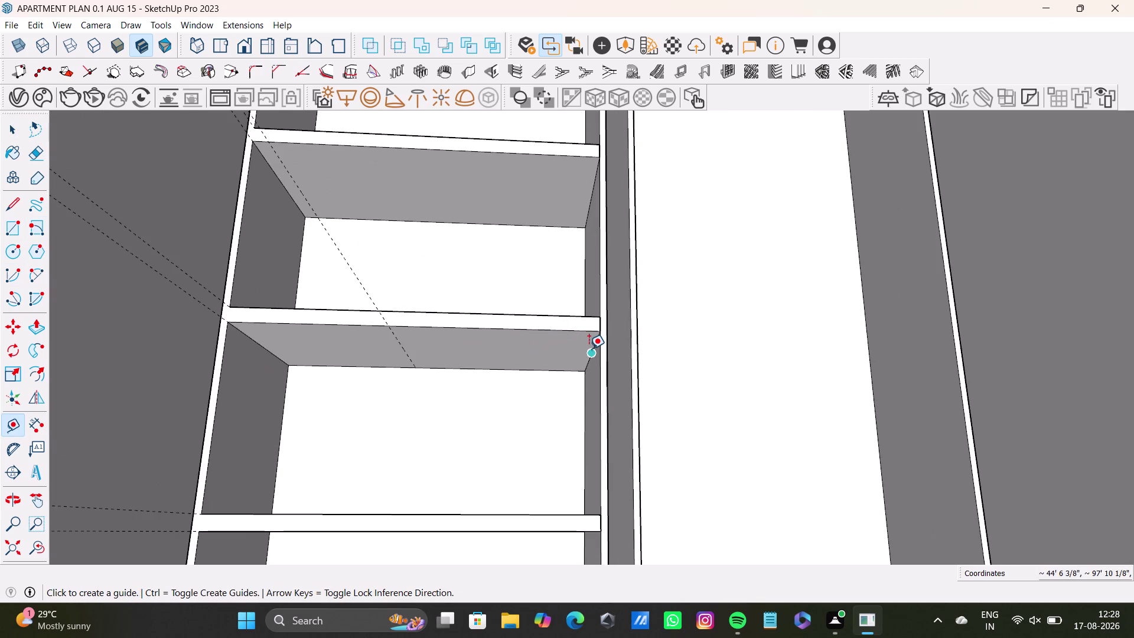
click(588, 349)
key(space)
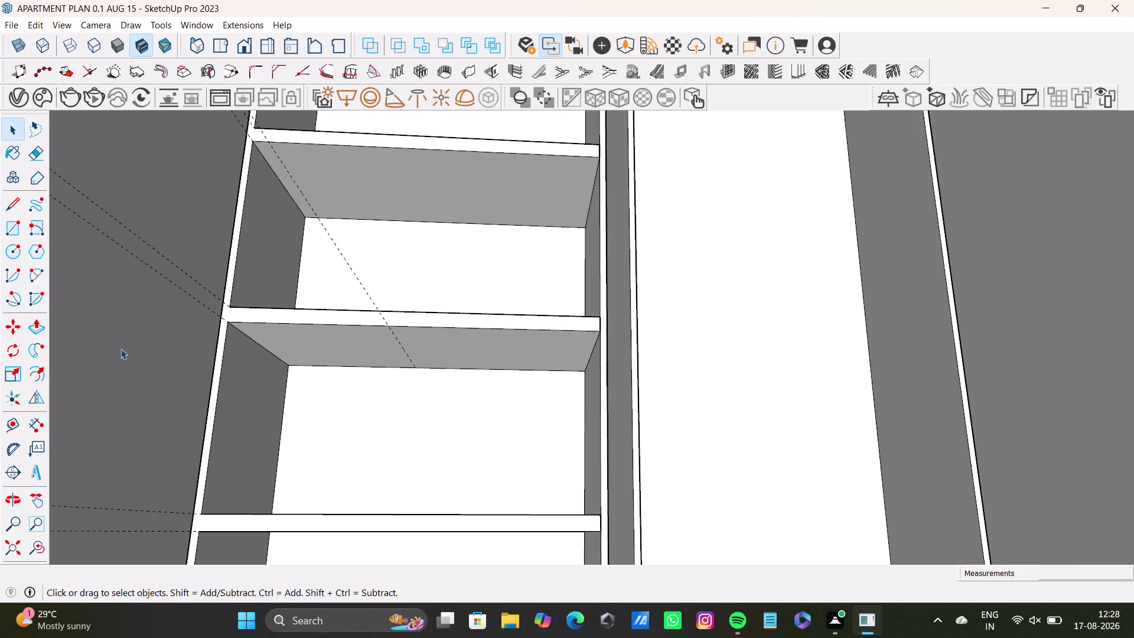
key(ctrl+z)
click(10, 423)
middle_drag(415, 417, 422, 398)
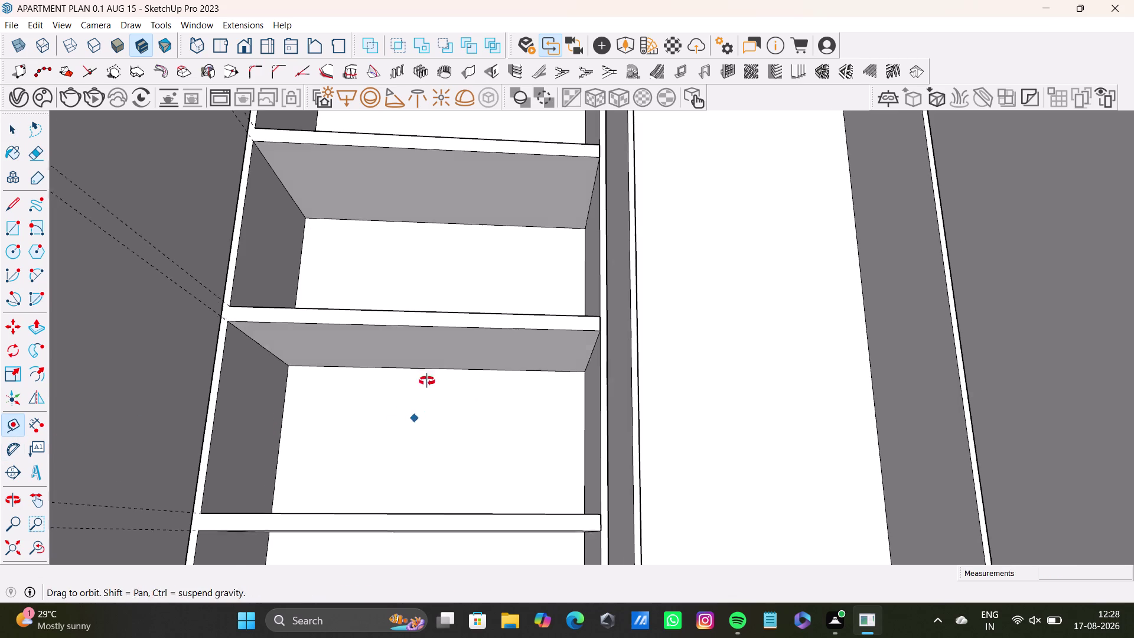
middle_drag(422, 398, 427, 373)
Undo a misplaced guide and place two guides across the shelf board.
click(257, 346)
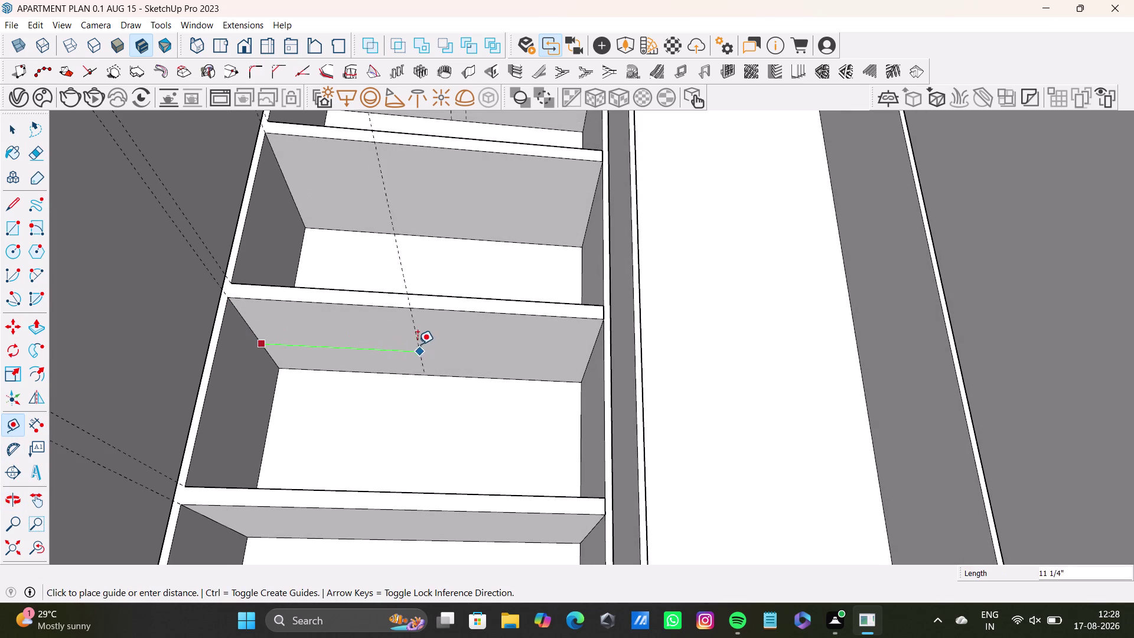
click(401, 342)
click(587, 355)
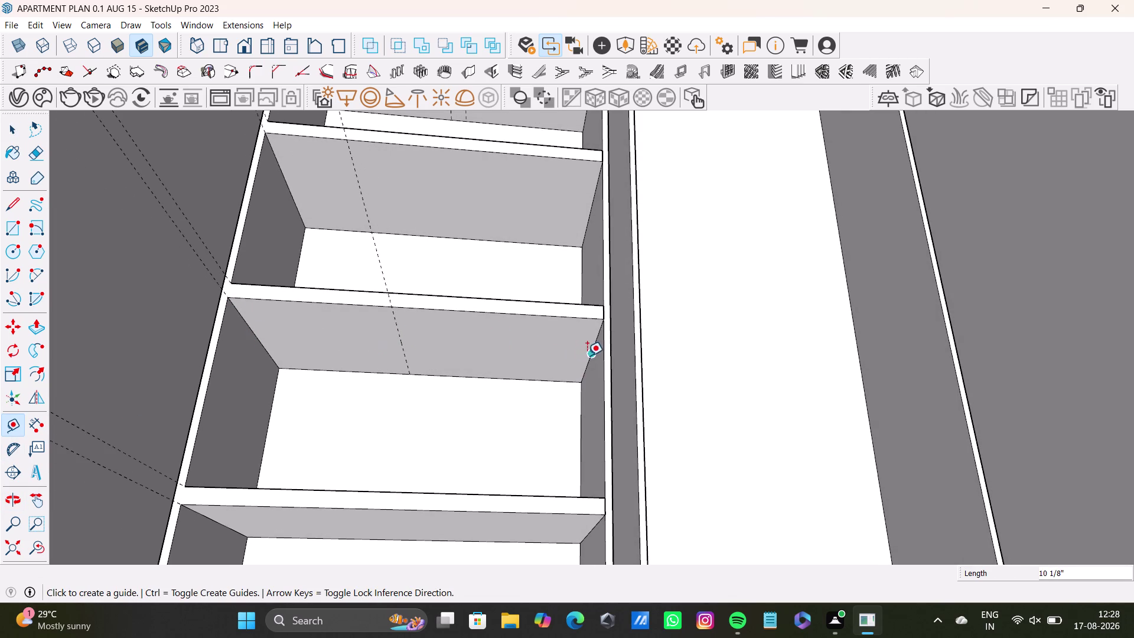
key(ctrl+z)
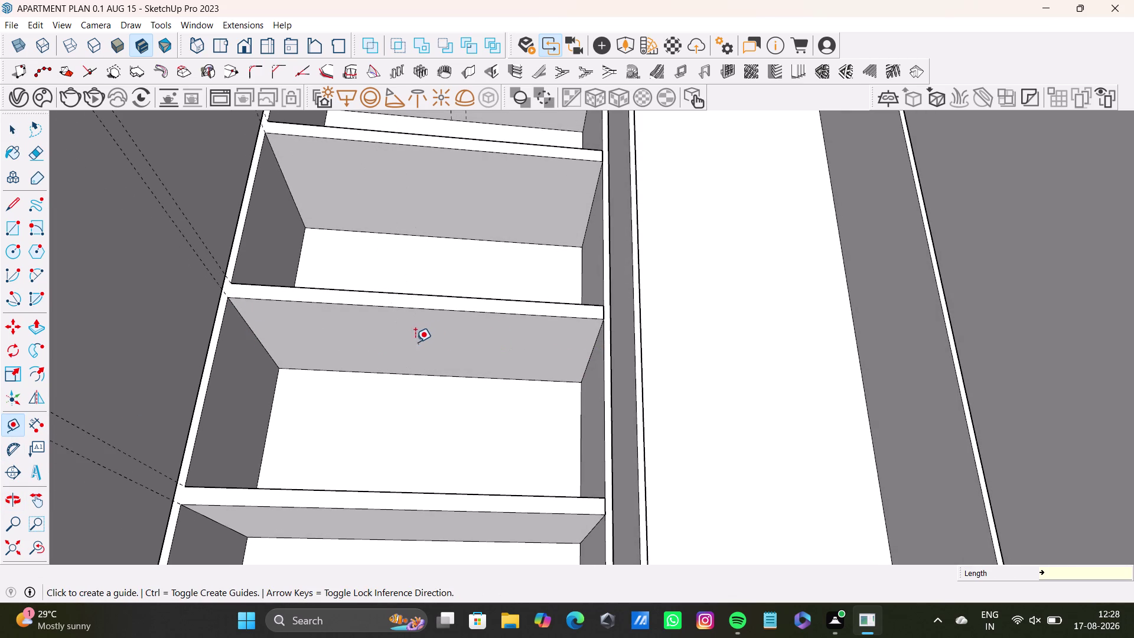
click(12, 427)
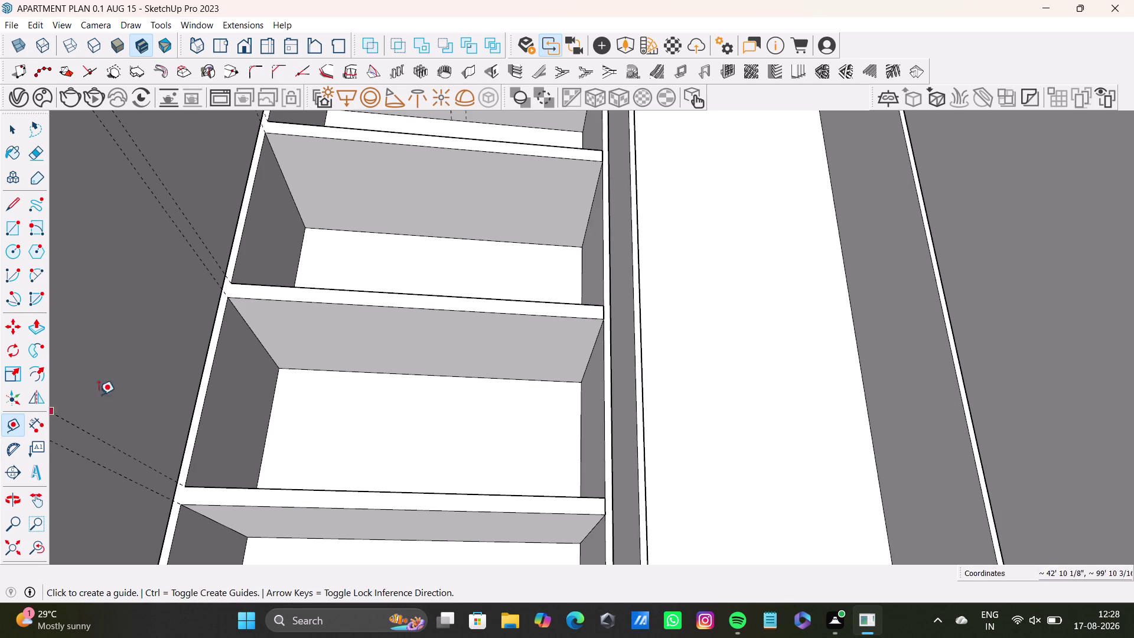
click(258, 338)
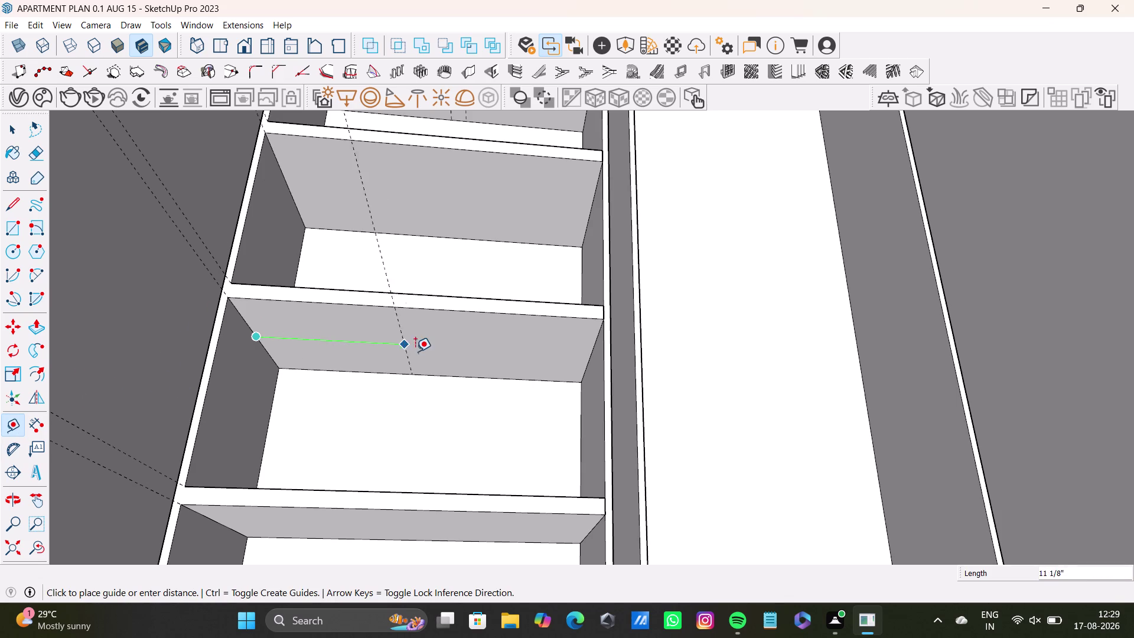
click(407, 349)
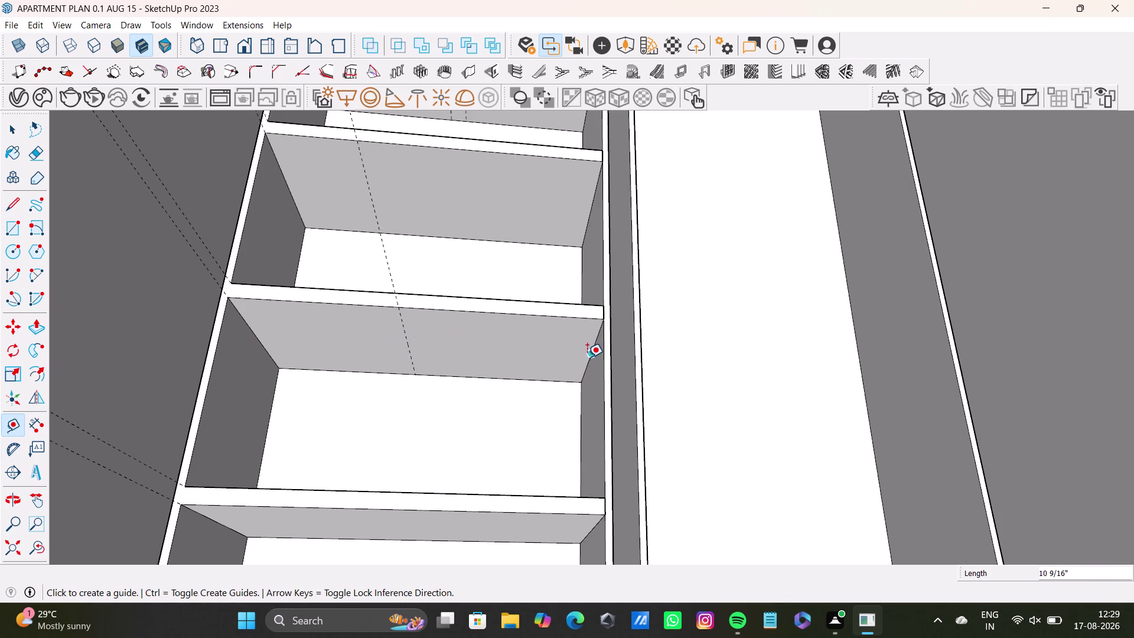
click(585, 356)
click(427, 340)
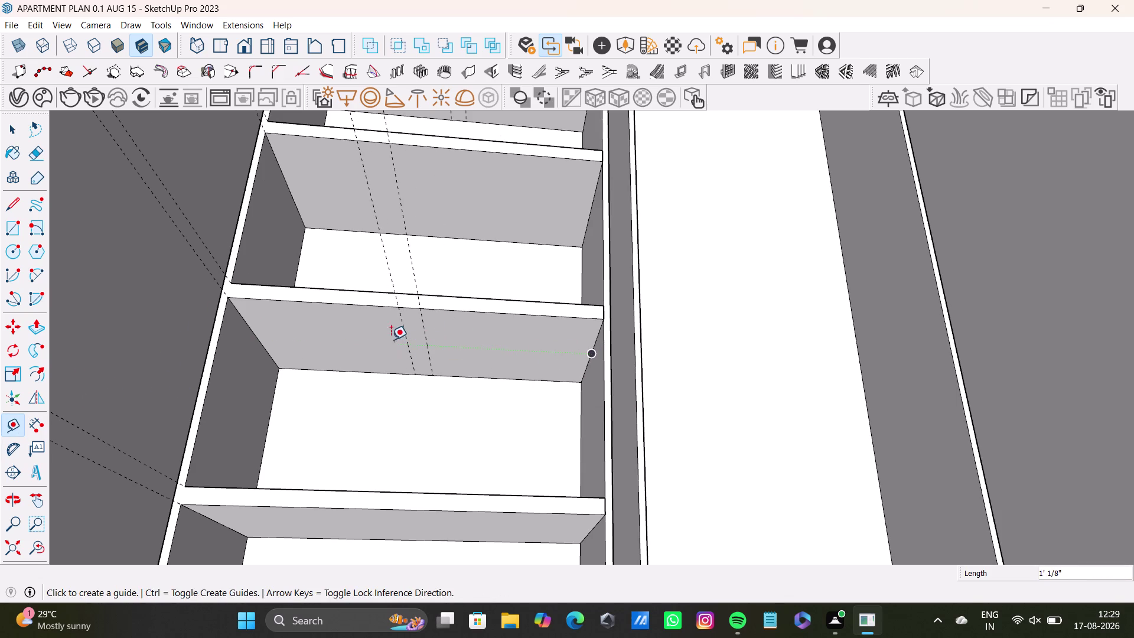
key(space)
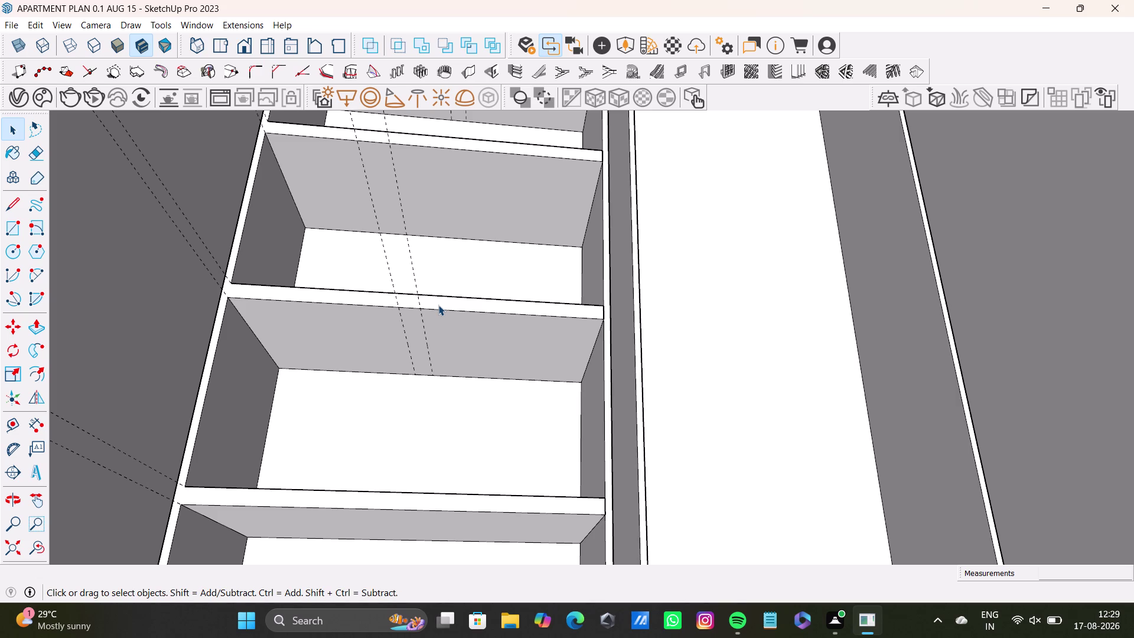
Check the guides from below, undo the last two, and reselect the Tape Measure.
middle_drag(461, 227, 462, 390)
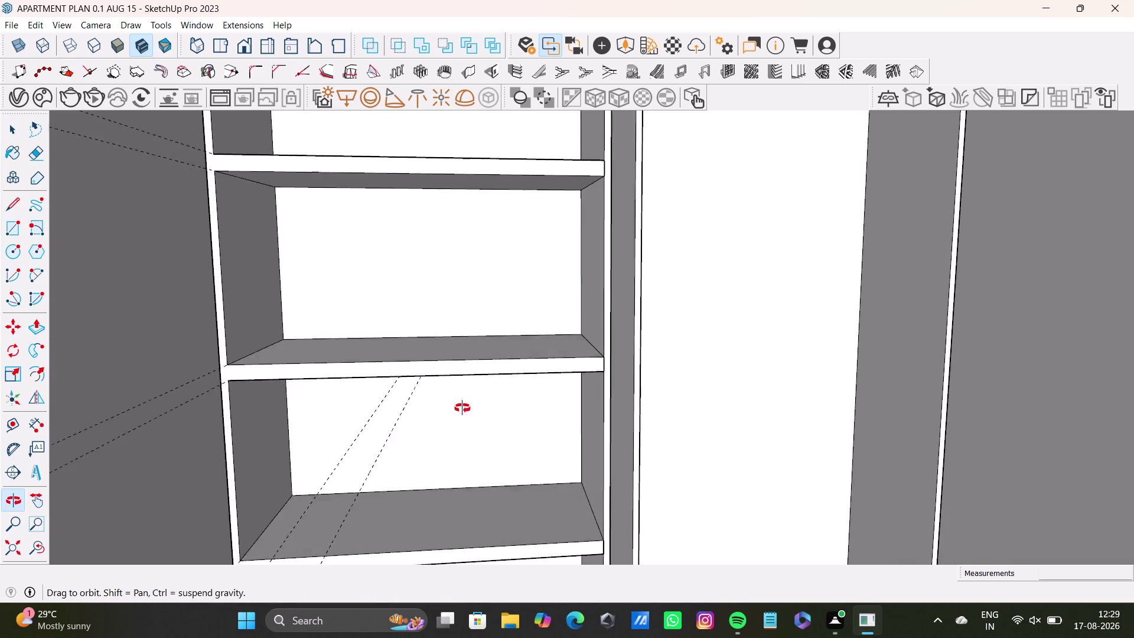
middle_drag(462, 391, 380, 477)
key(ctrl+z)
key(ctrl+z)
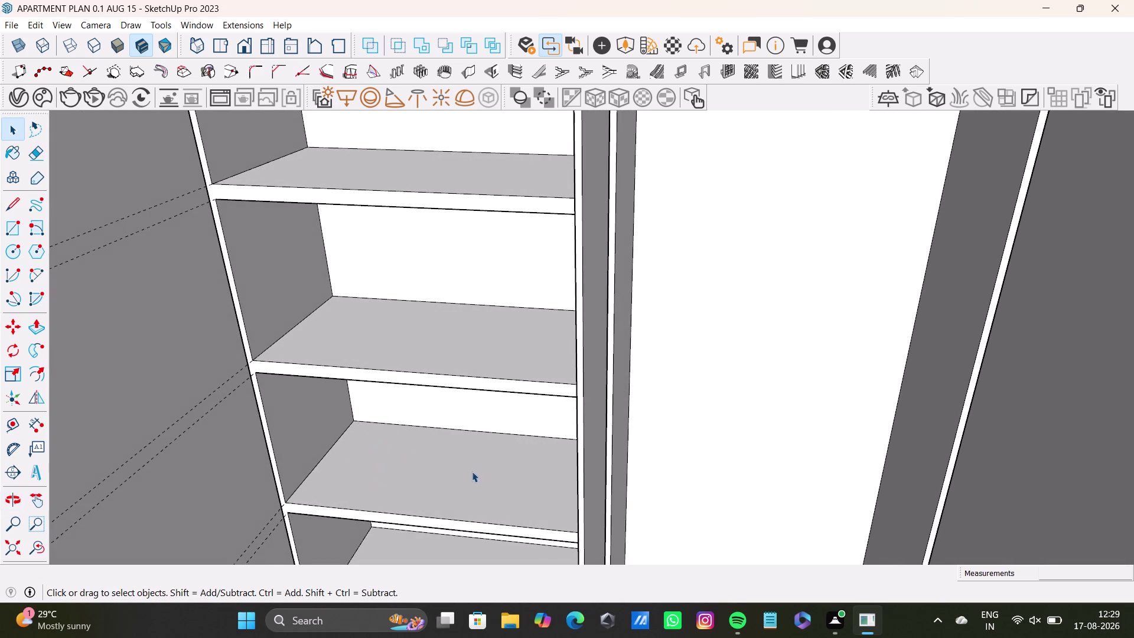
middle_drag(478, 458, 540, 271)
middle_drag(533, 336, 546, 272)
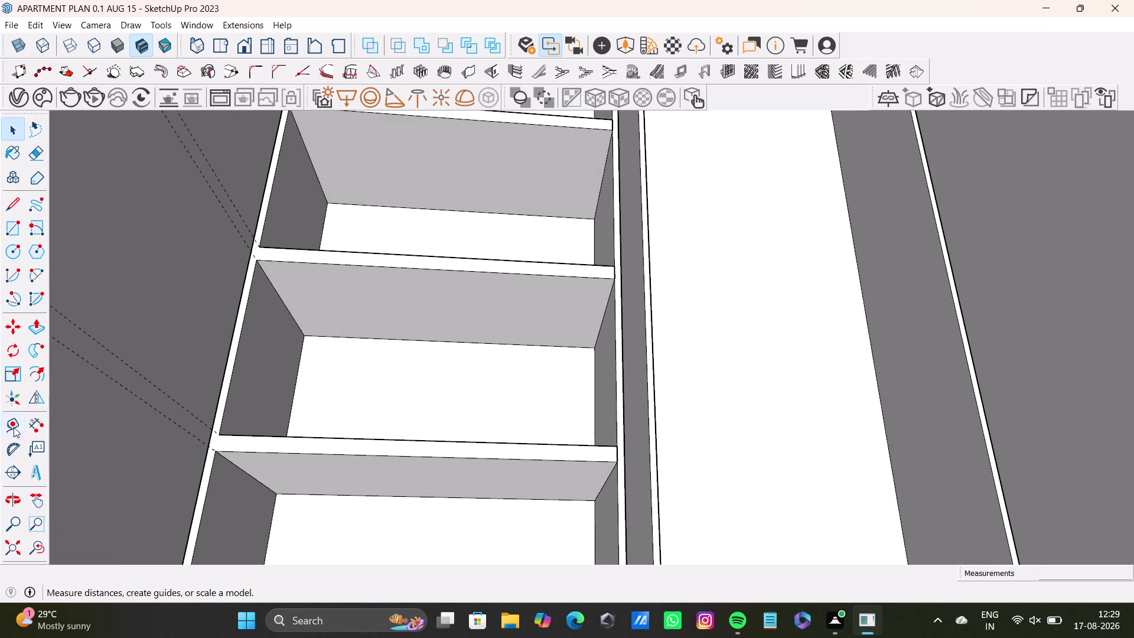
click(14, 426)
Place two guides across the middle compartment's shelf board, then zoom out.
click(298, 321)
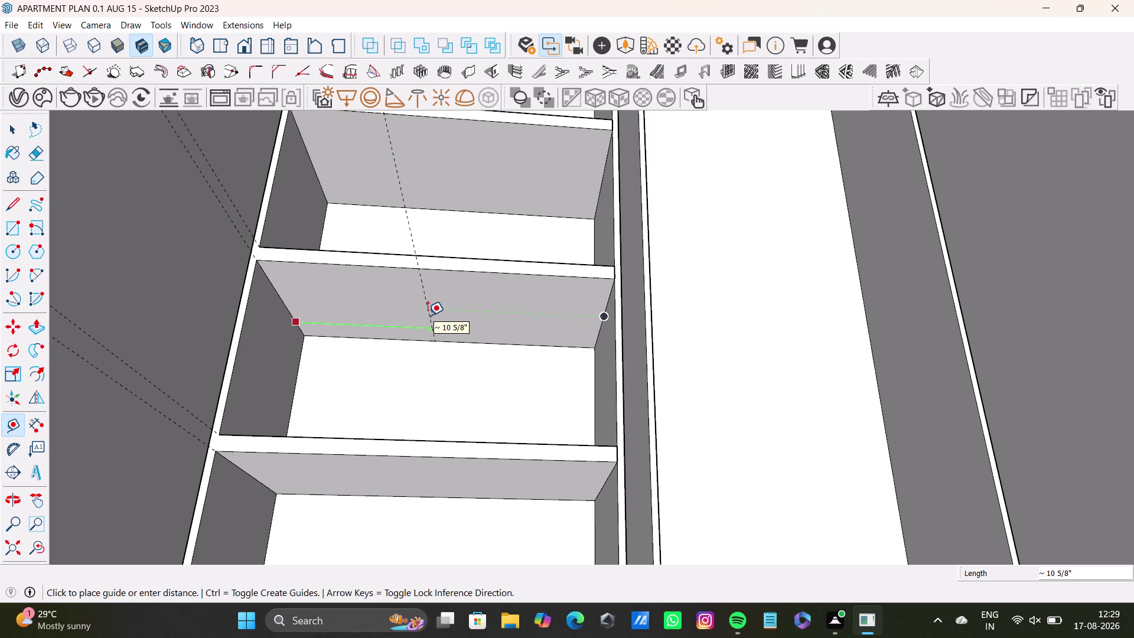
click(427, 315)
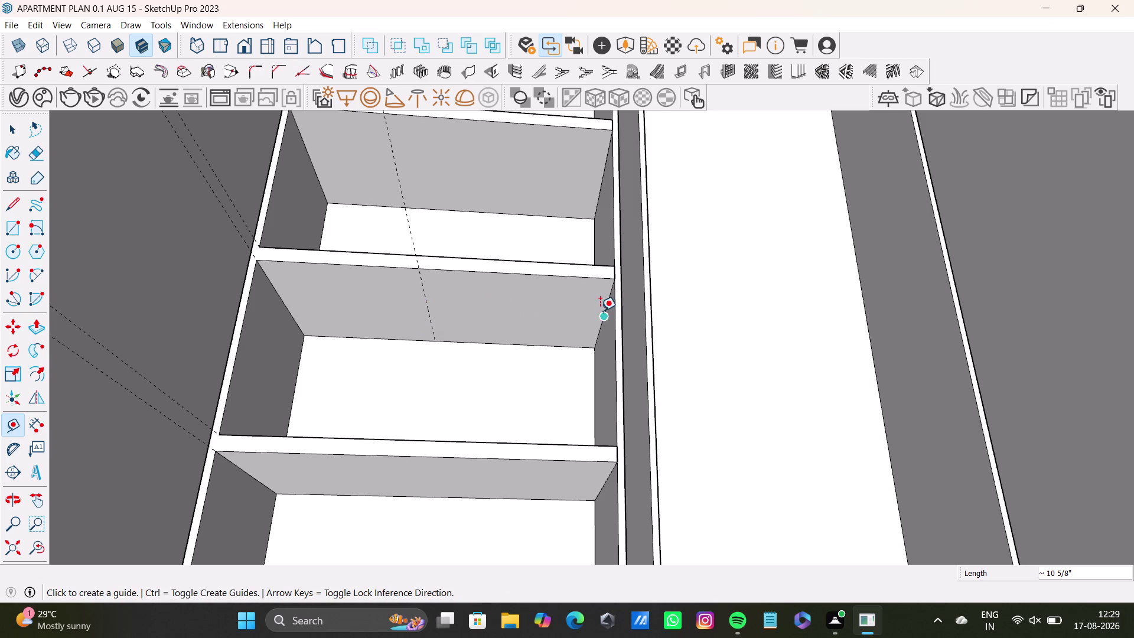
drag(603, 311, 596, 311)
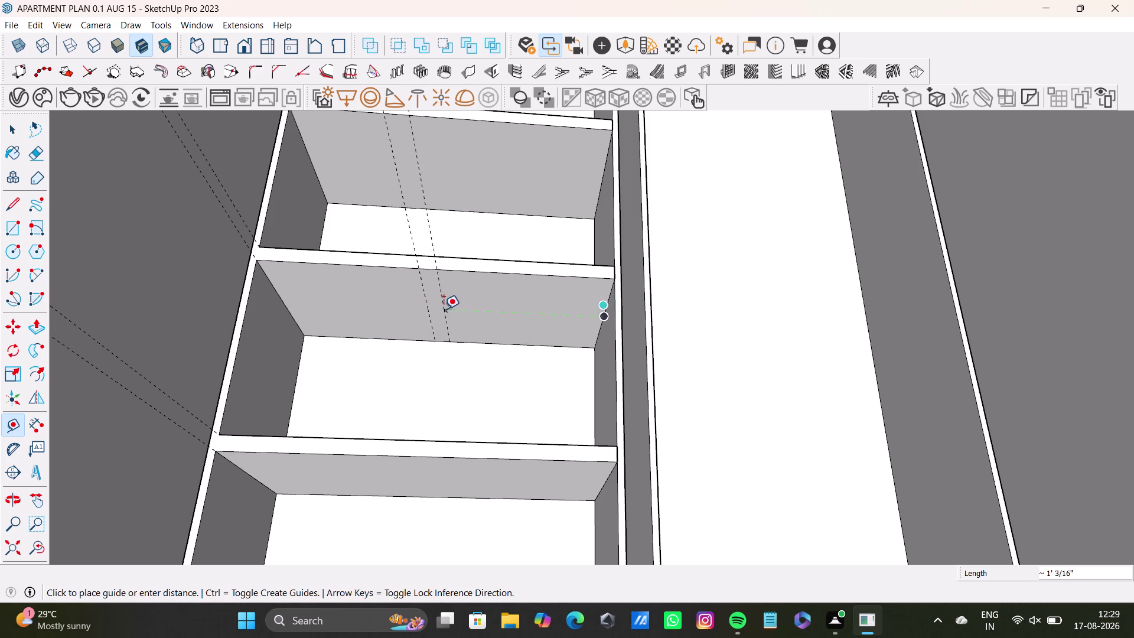
click(442, 309)
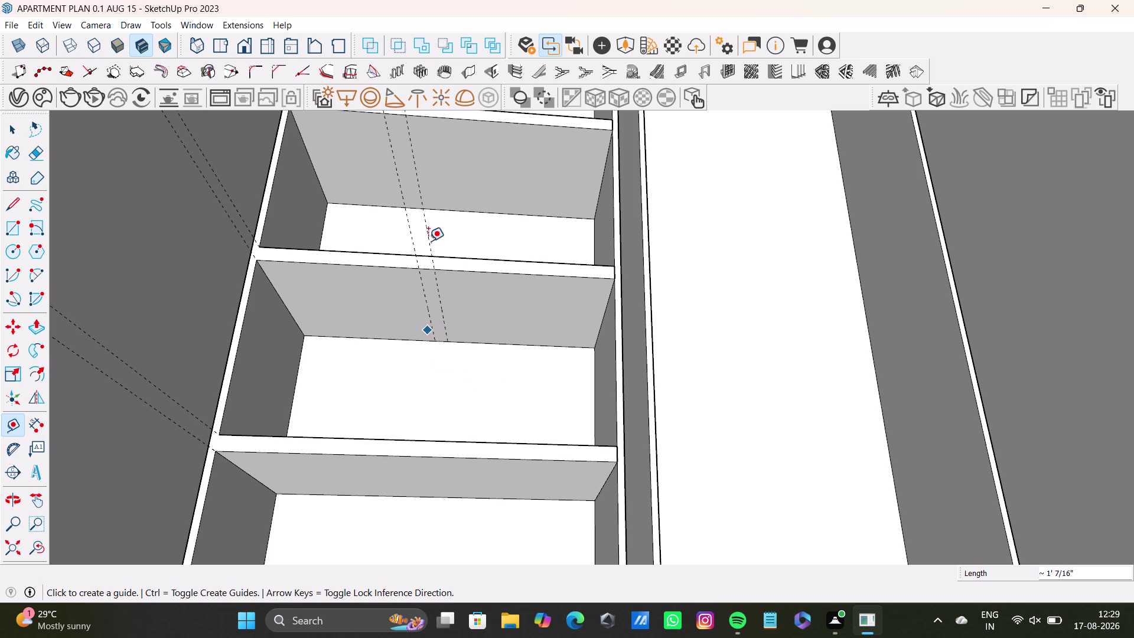
middle_drag(402, 232, 401, 435)
scroll(down, 3)
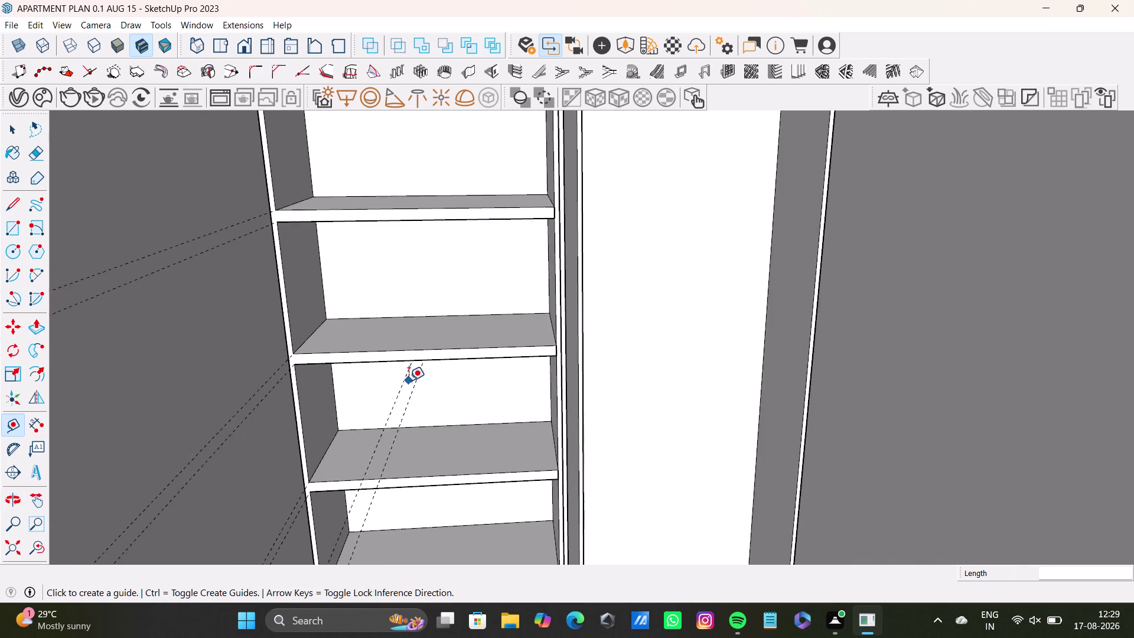
scroll(down, 3)
middle_drag(424, 390, 425, 417)
drag(3, 552, 16, 543)
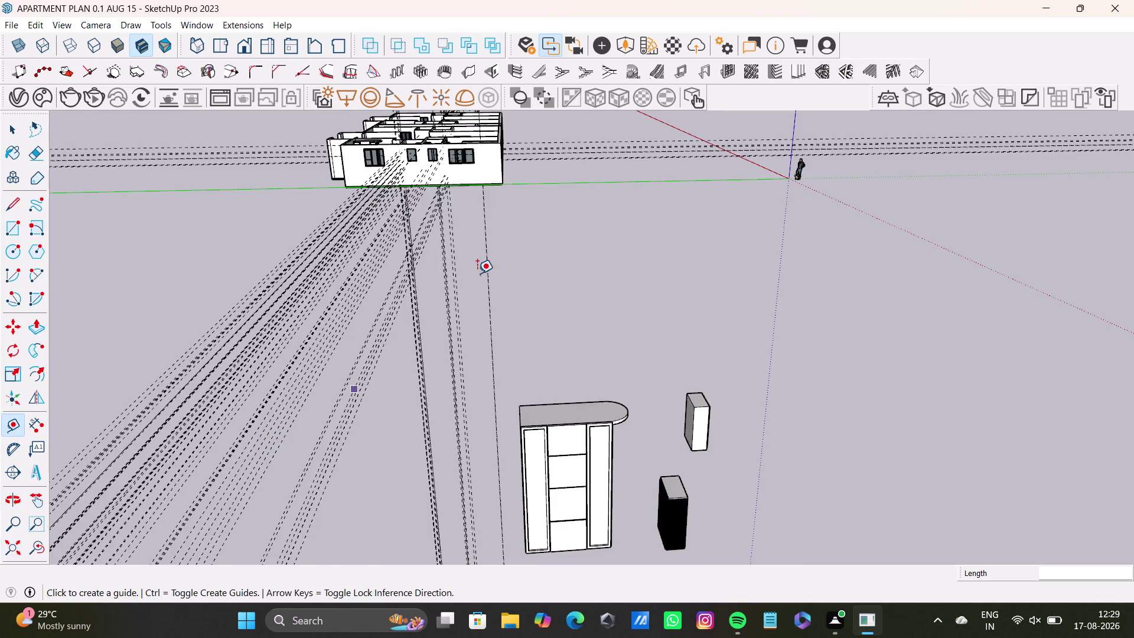
scroll(up, 3)
middle_drag(410, 164, 436, 386)
middle_drag(448, 276, 448, 304)
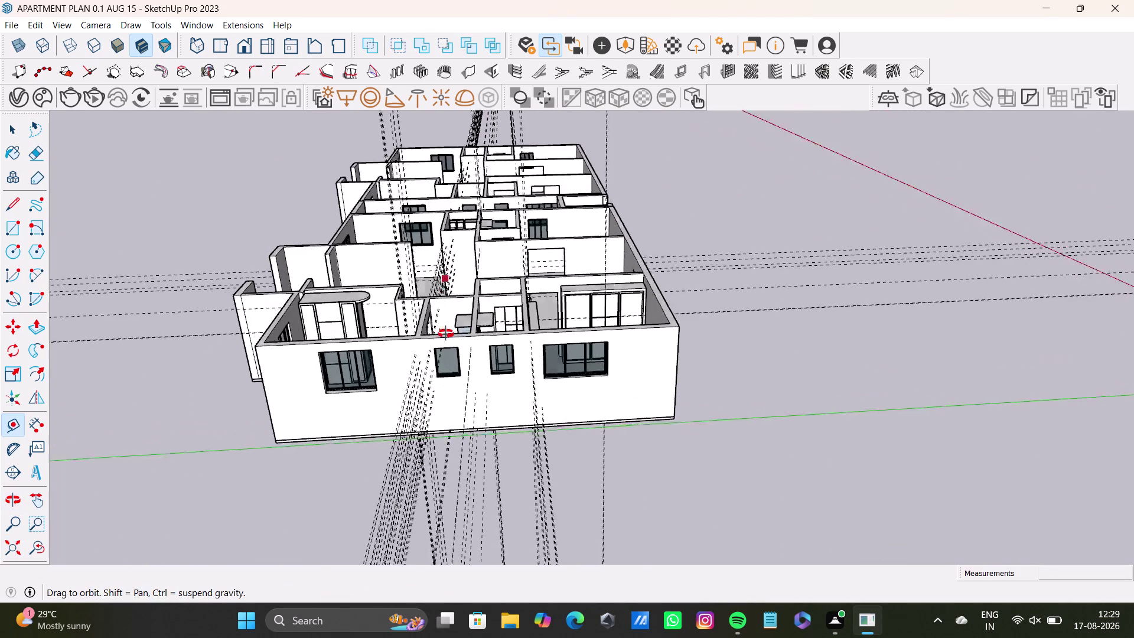
middle_drag(447, 304, 434, 421)
scroll(up, 3)
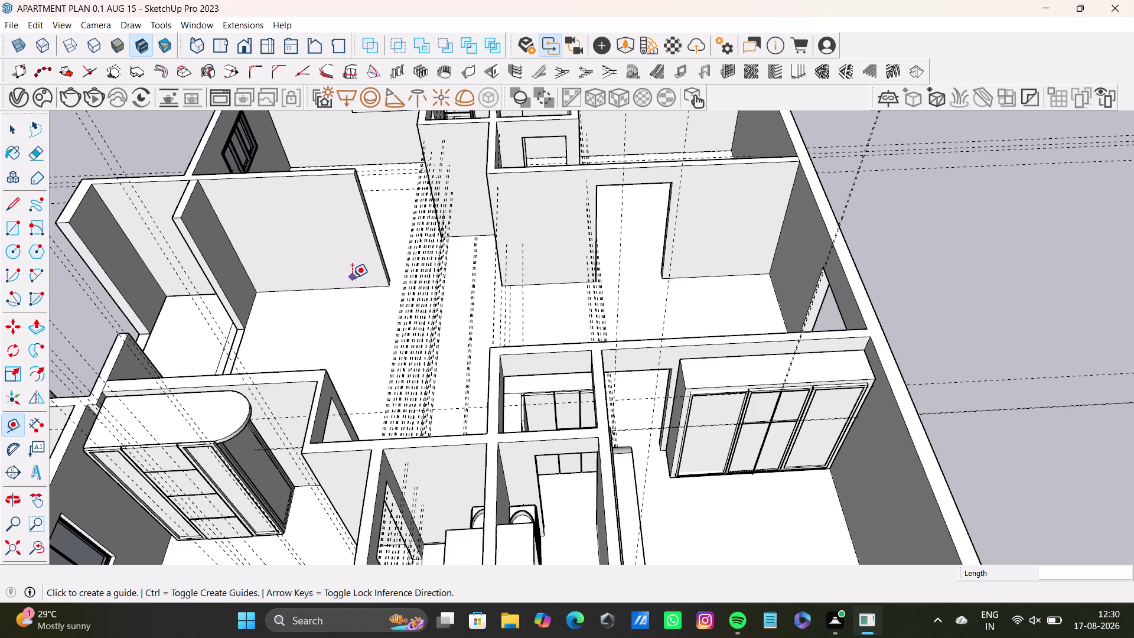
scroll(down, 3)
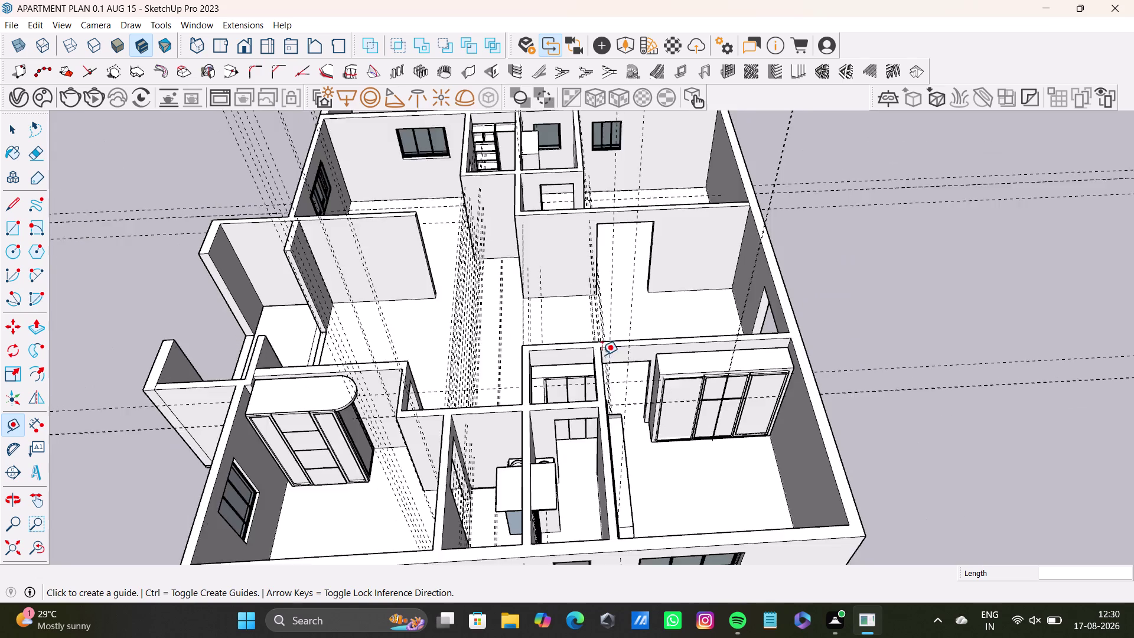
scroll(down, 3)
middle_drag(620, 390, 575, 321)
scroll(up, 3)
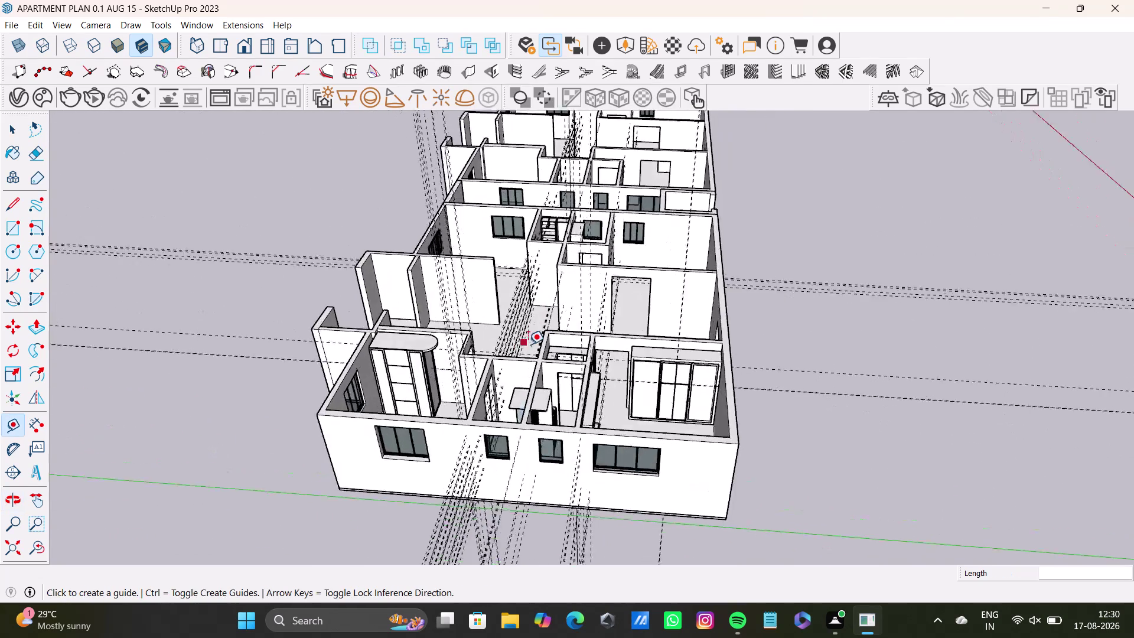
scroll(up, 3)
scroll(up, 3)
middle_drag(577, 302, 548, 479)
scroll(up, 3)
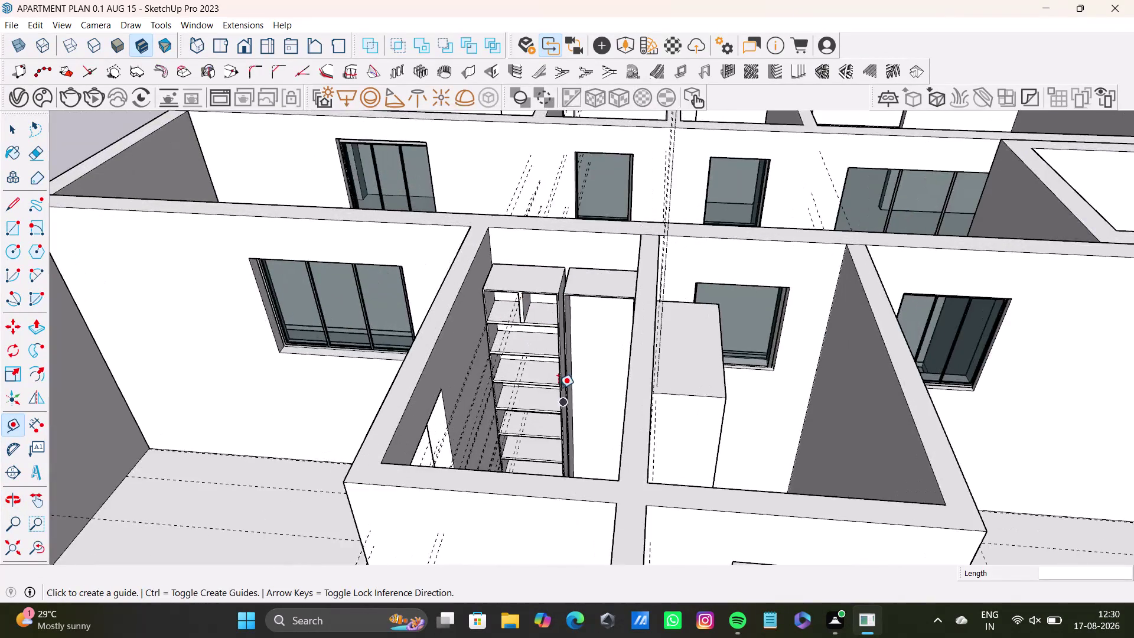
scroll(up, 3)
middle_drag(545, 389, 494, 431)
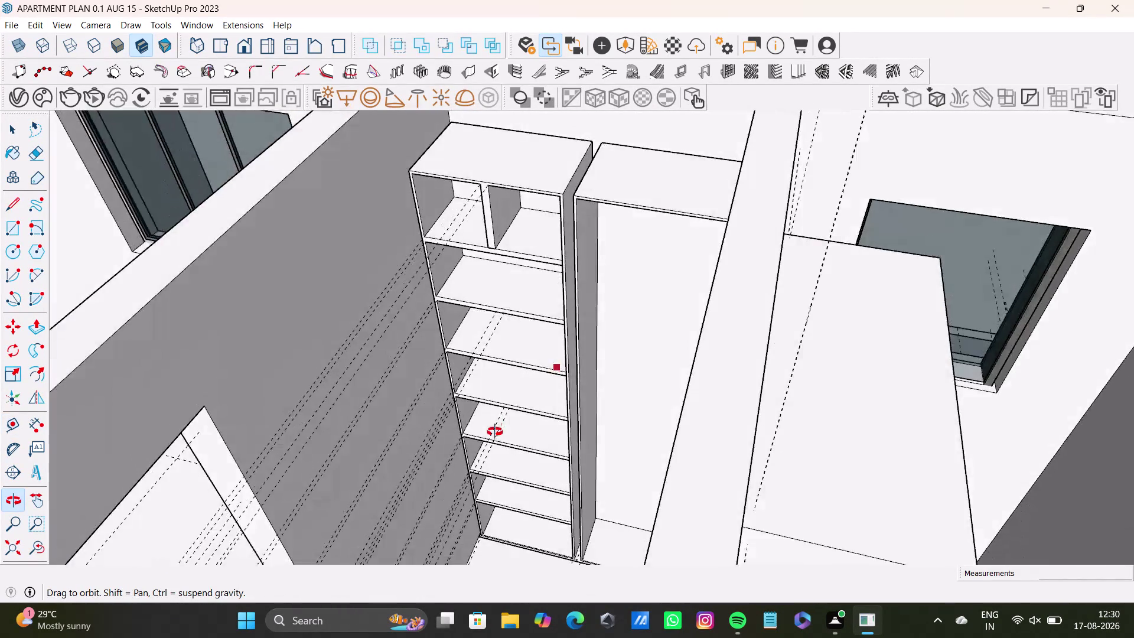
middle_drag(495, 431, 494, 431)
scroll(up, 3)
middle_drag(526, 404, 495, 255)
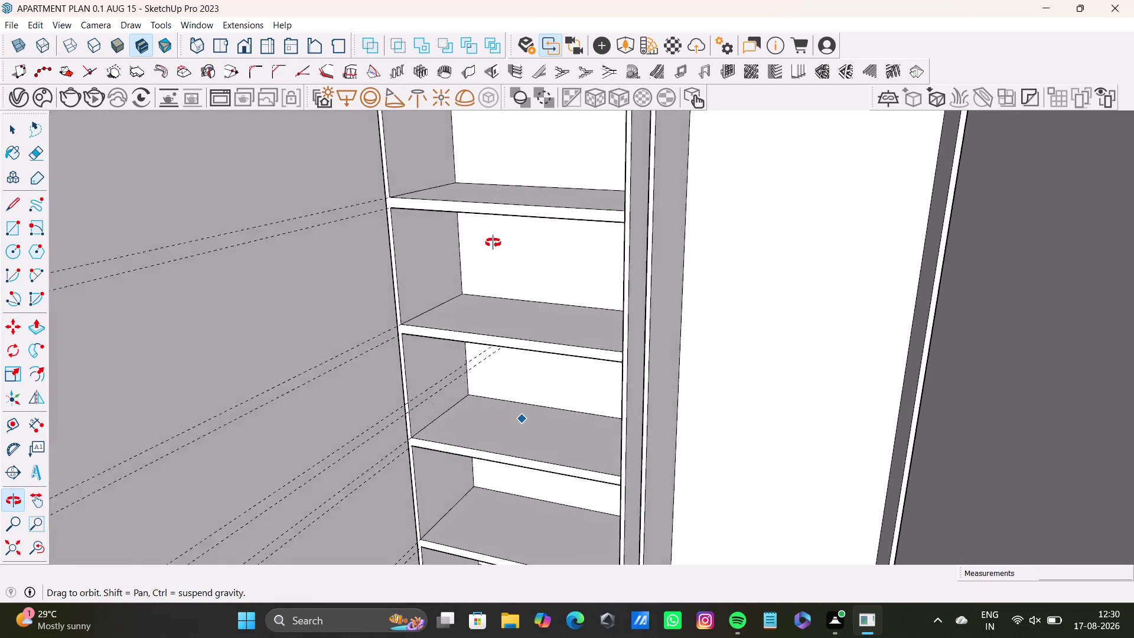
middle_drag(496, 256, 513, 211)
key(ctrl+z)
key(ctrl+z)
scroll(down, 3)
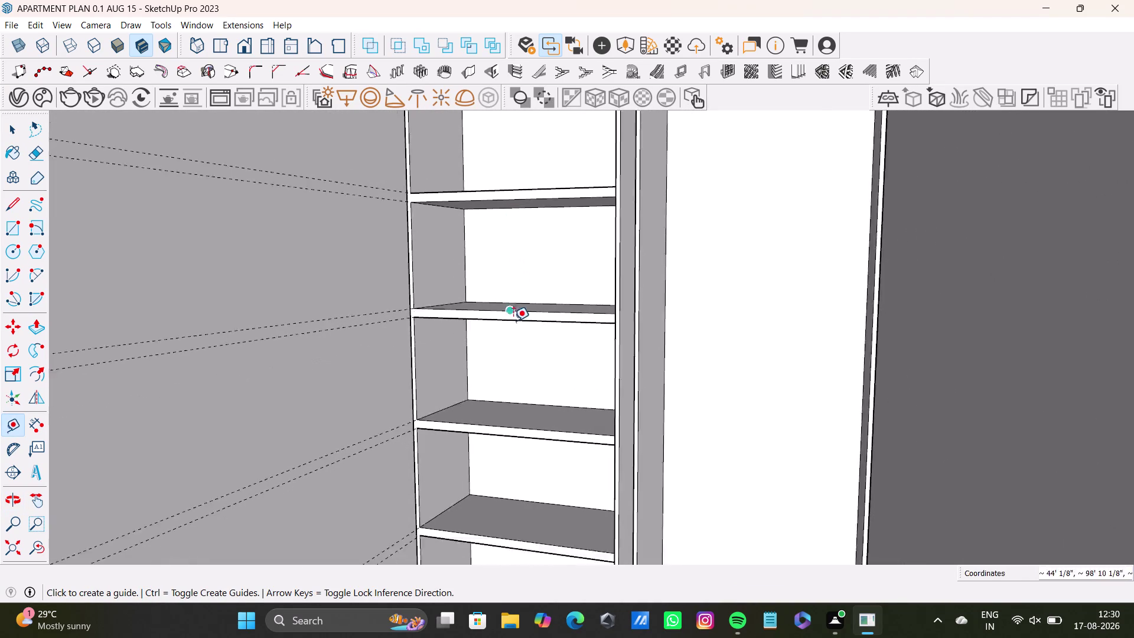
scroll(down, 3)
middle_drag(502, 289, 560, 519)
drag(18, 550, 22, 542)
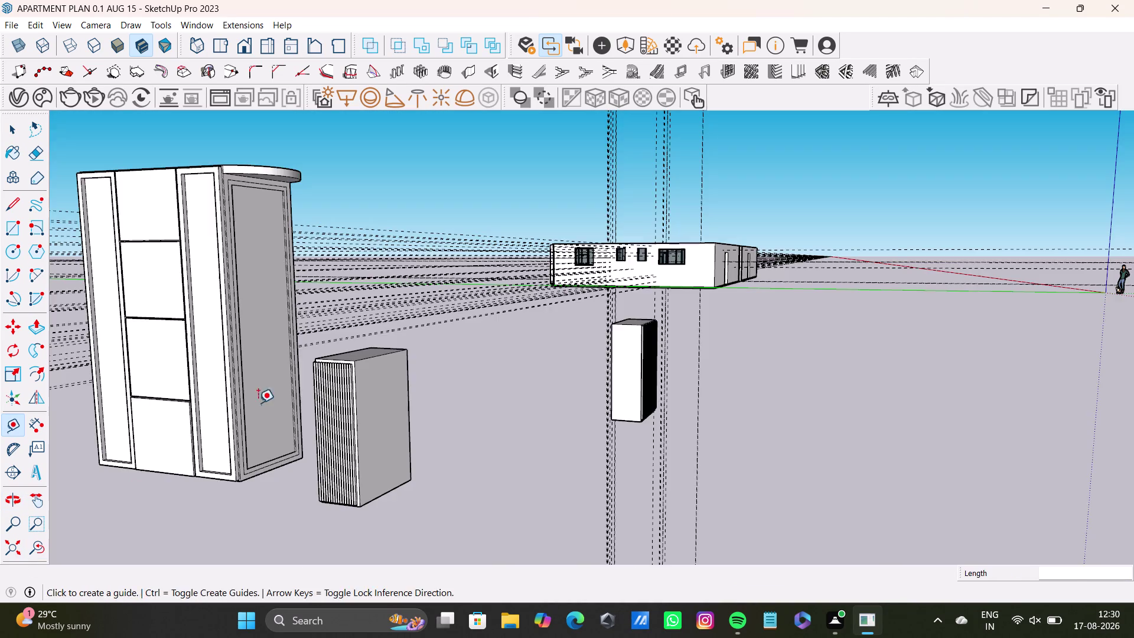
middle_drag(421, 309, 472, 577)
scroll(up, 3)
middle_drag(668, 281, 617, 569)
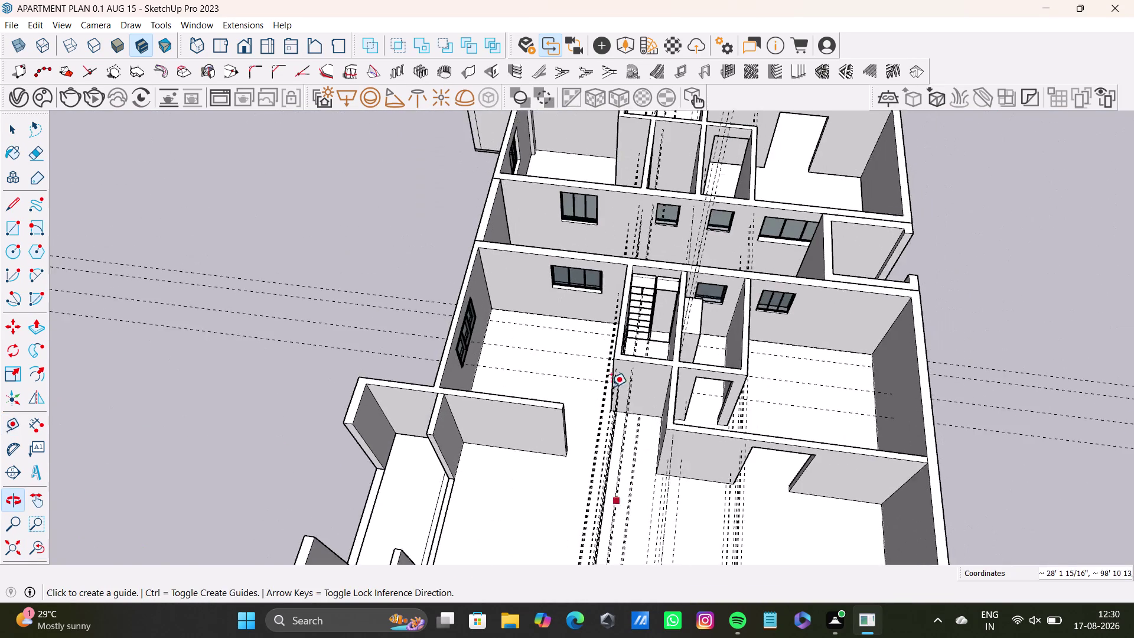
scroll(up, 3)
middle_drag(673, 298, 643, 435)
middle_drag(665, 437, 666, 421)
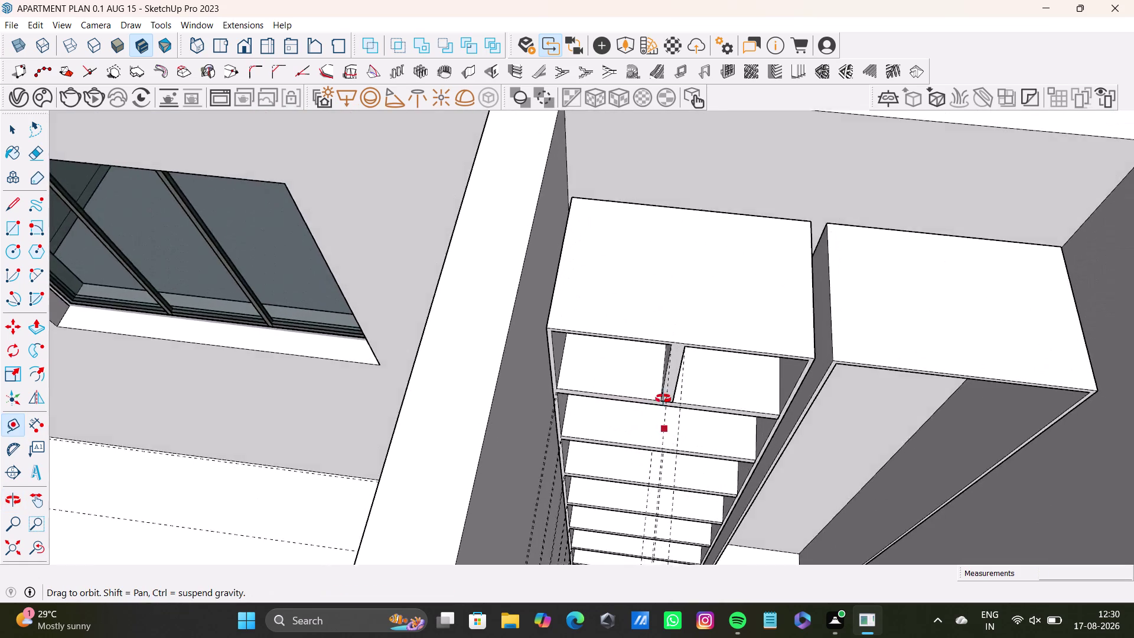
middle_drag(667, 422, 582, 291)
key(ctrl+z)
key(ctrl+z)
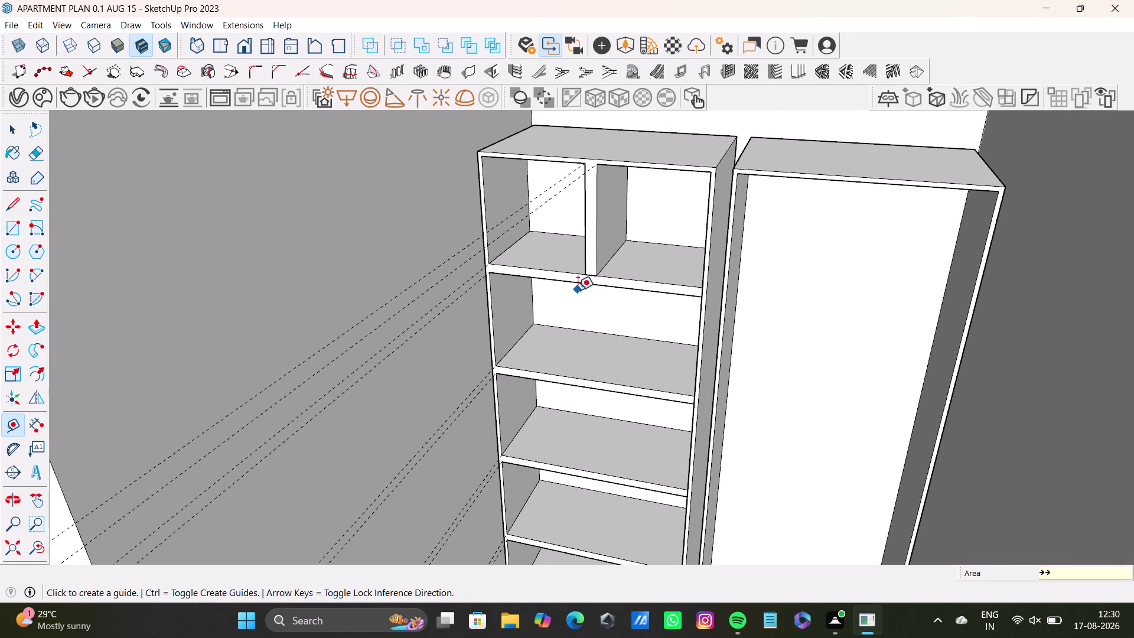
key(ctrl+z)
key(ctrl+z)
key(ctrl+z)
key(ctrl+z)
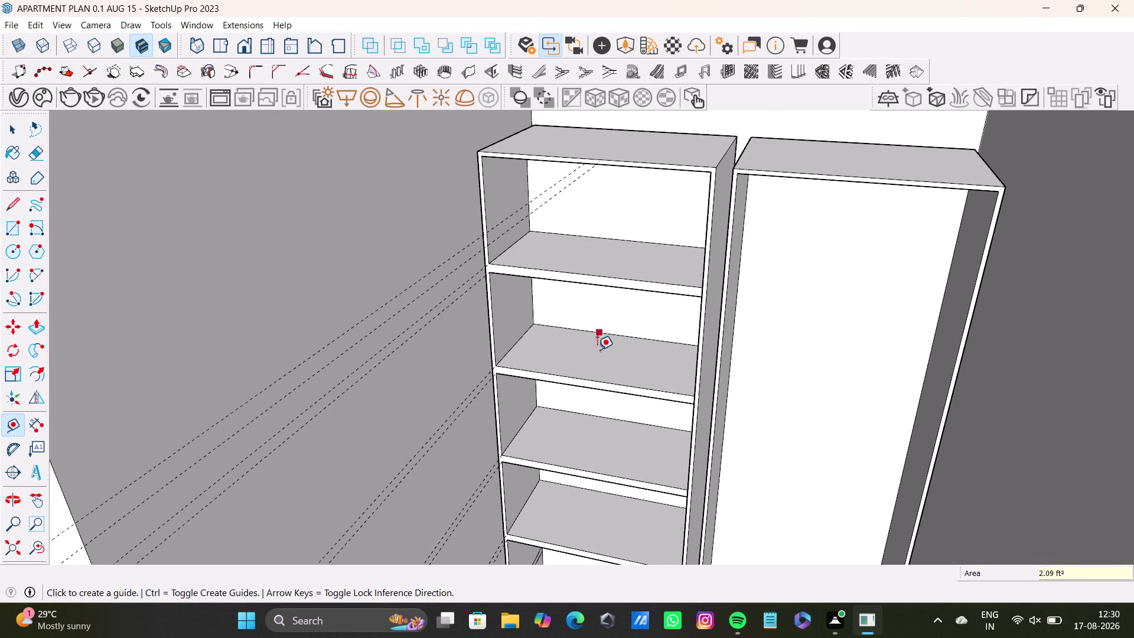
scroll(down, 3)
middle_drag(598, 388, 615, 233)
drag(4, 555, 13, 551)
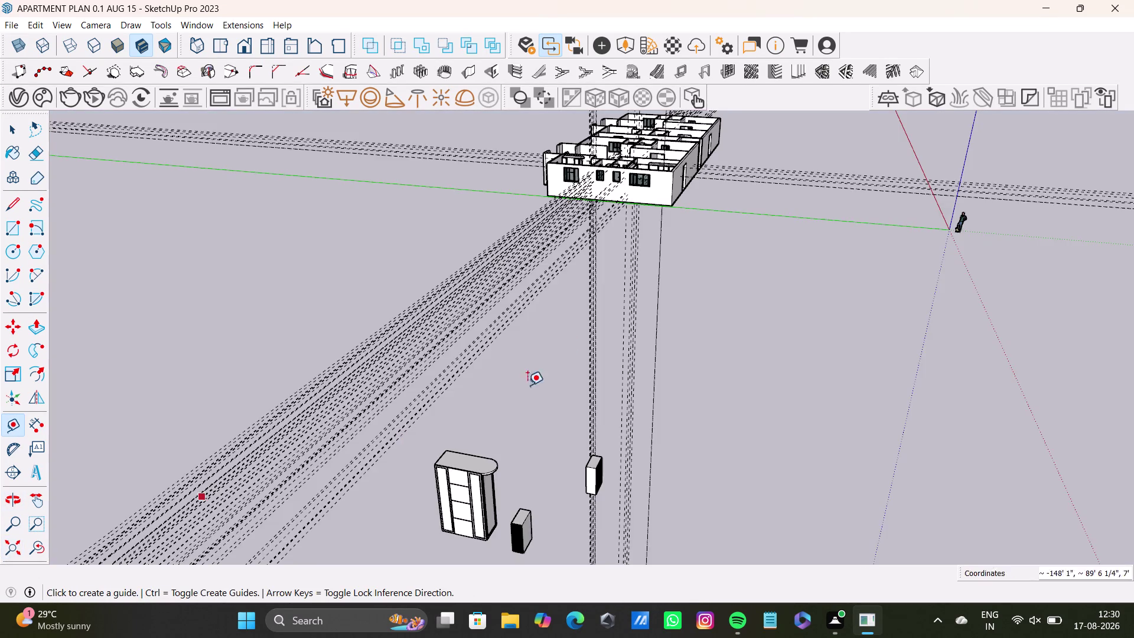
scroll(up, 3)
middle_drag(608, 152, 605, 496)
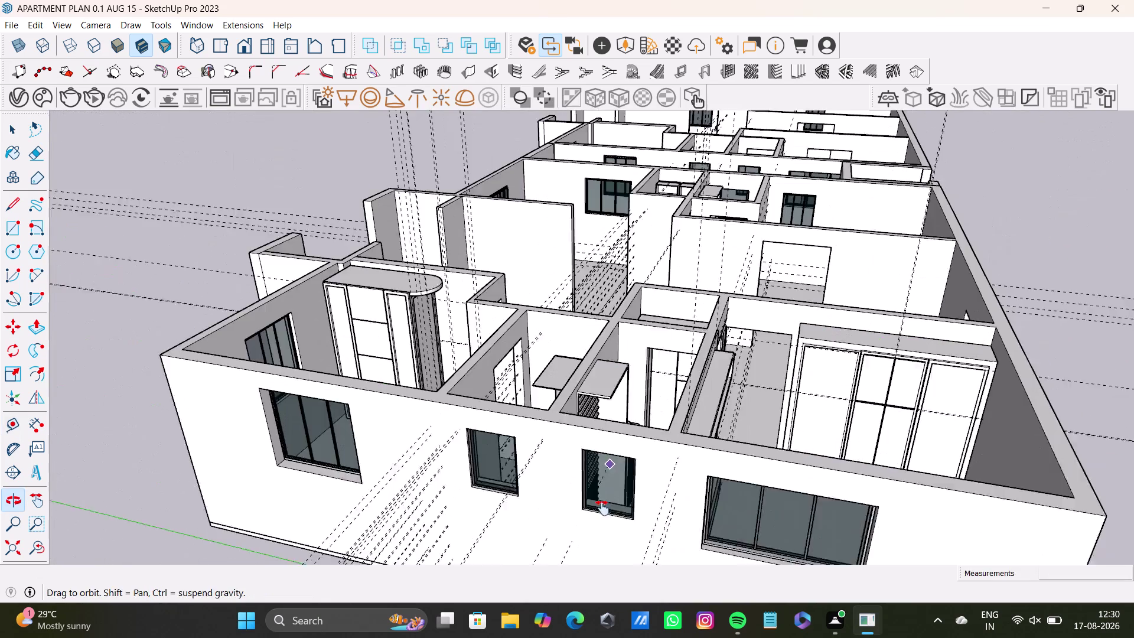
middle_drag(605, 495, 603, 509)
middle_drag(637, 372, 612, 531)
middle_drag(694, 271, 557, 481)
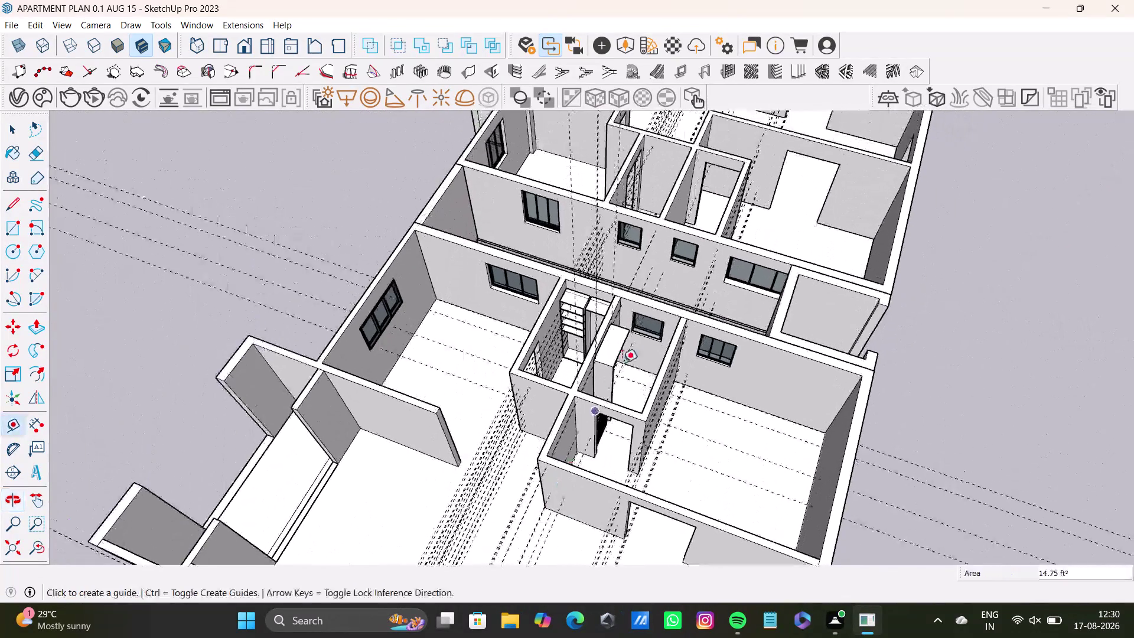
scroll(up, 3)
middle_drag(544, 370, 560, 498)
middle_drag(562, 493, 575, 432)
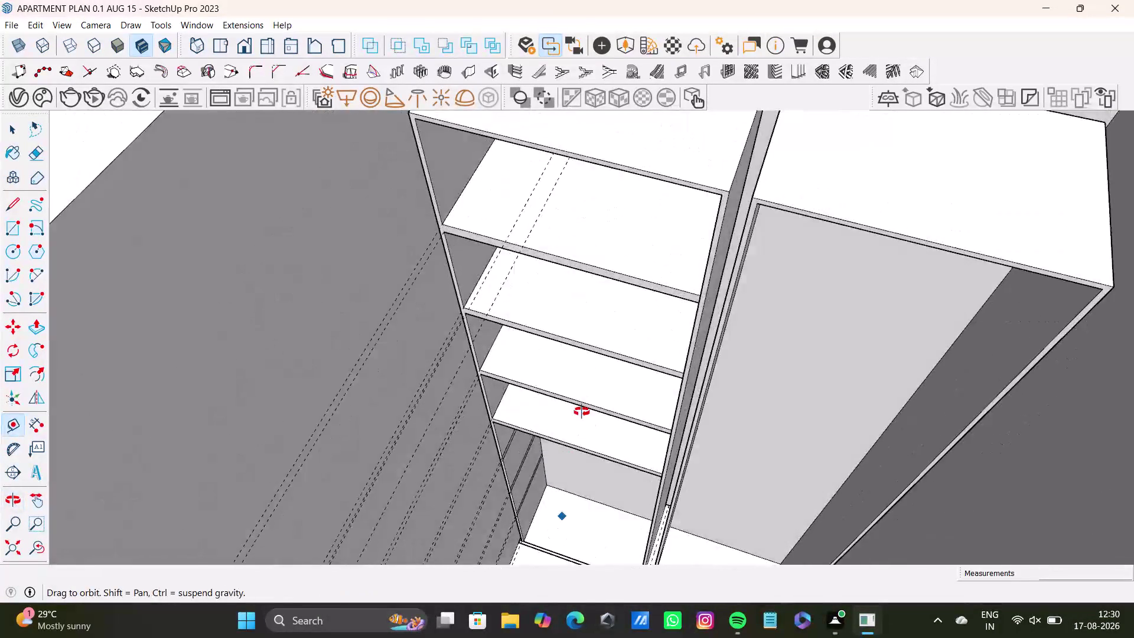
middle_drag(576, 431, 594, 333)
scroll(up, 3)
middle_drag(589, 384, 588, 258)
middle_drag(588, 327, 577, 241)
middle_drag(549, 386, 542, 286)
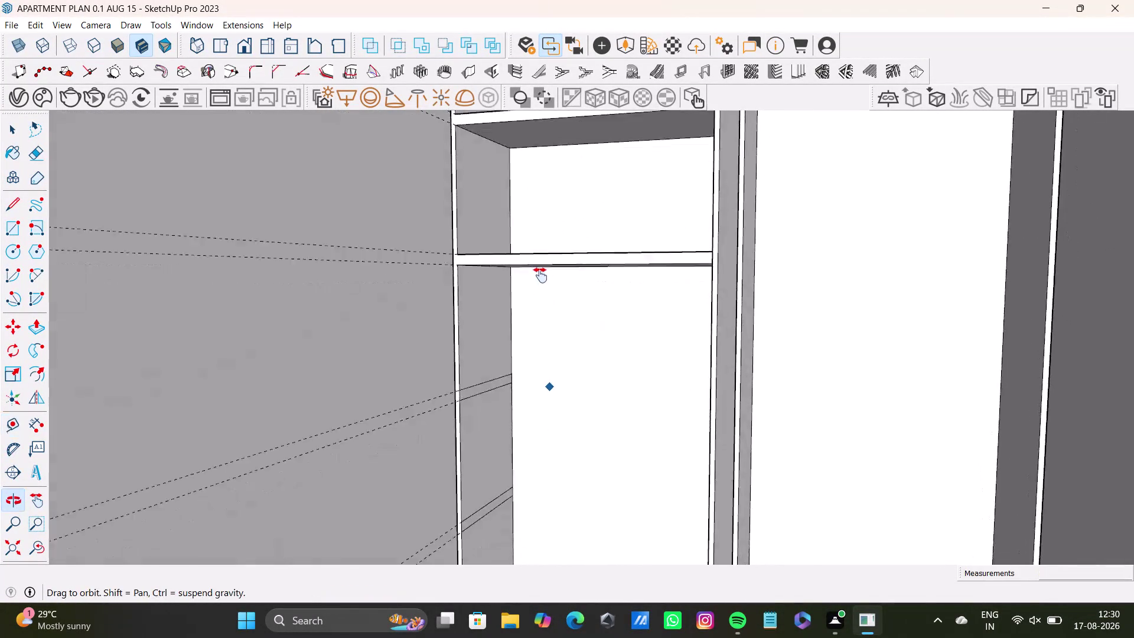
middle_drag(541, 285, 540, 270)
scroll(up, 3)
middle_drag(536, 315, 535, 291)
key(space)
click(452, 332)
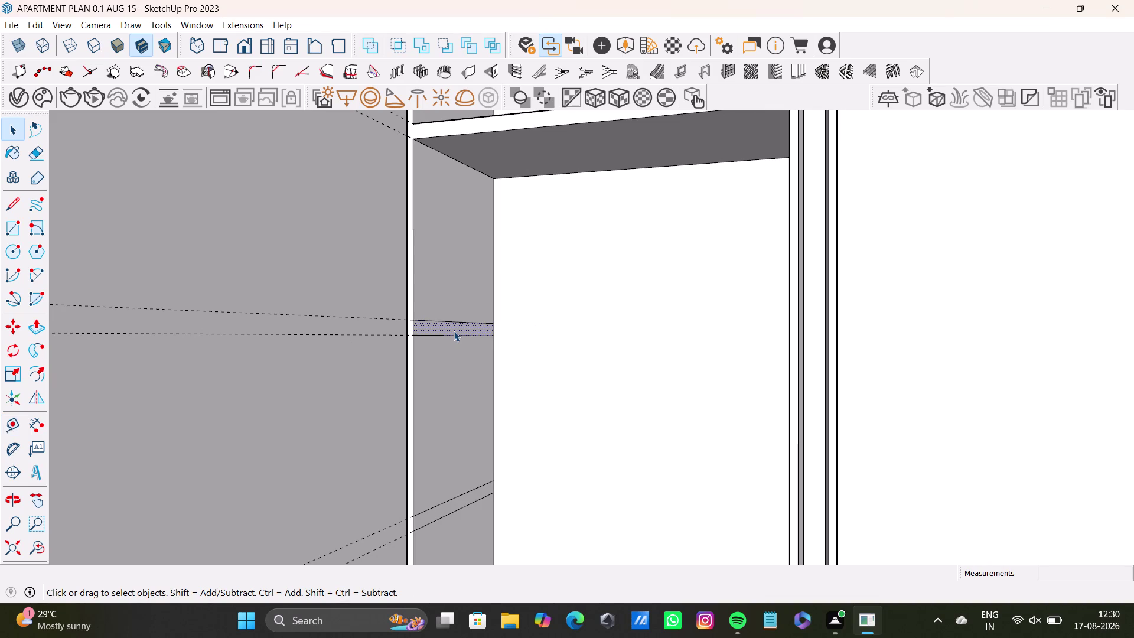
key(p)
drag(450, 326, 765, 317)
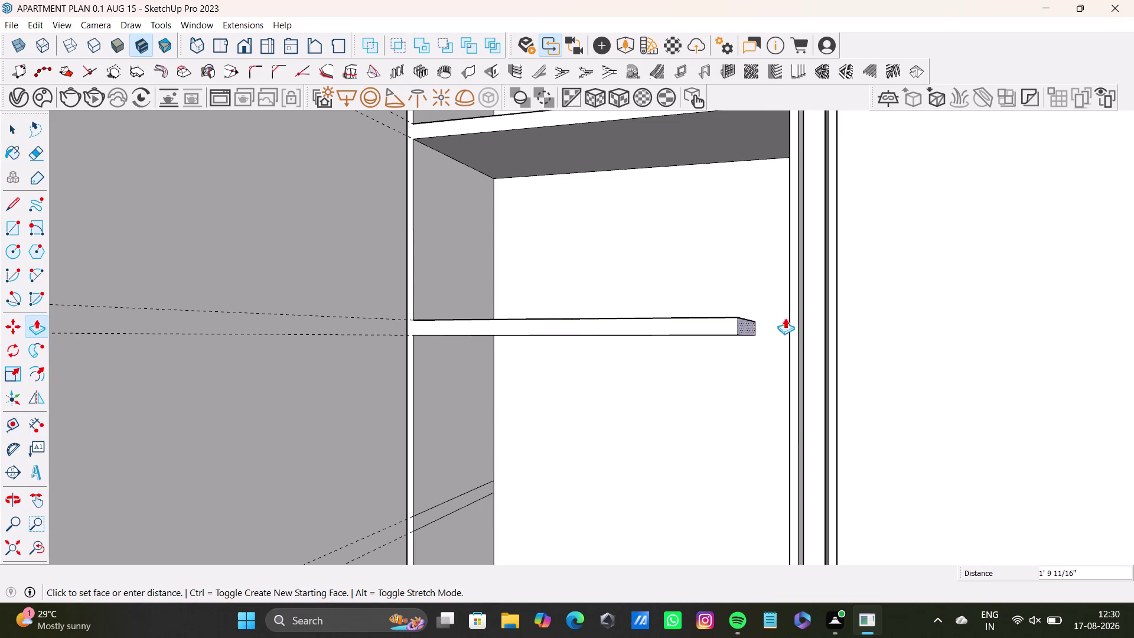
drag(765, 317, 798, 317)
scroll(down, 3)
middle_drag(670, 402, 630, 222)
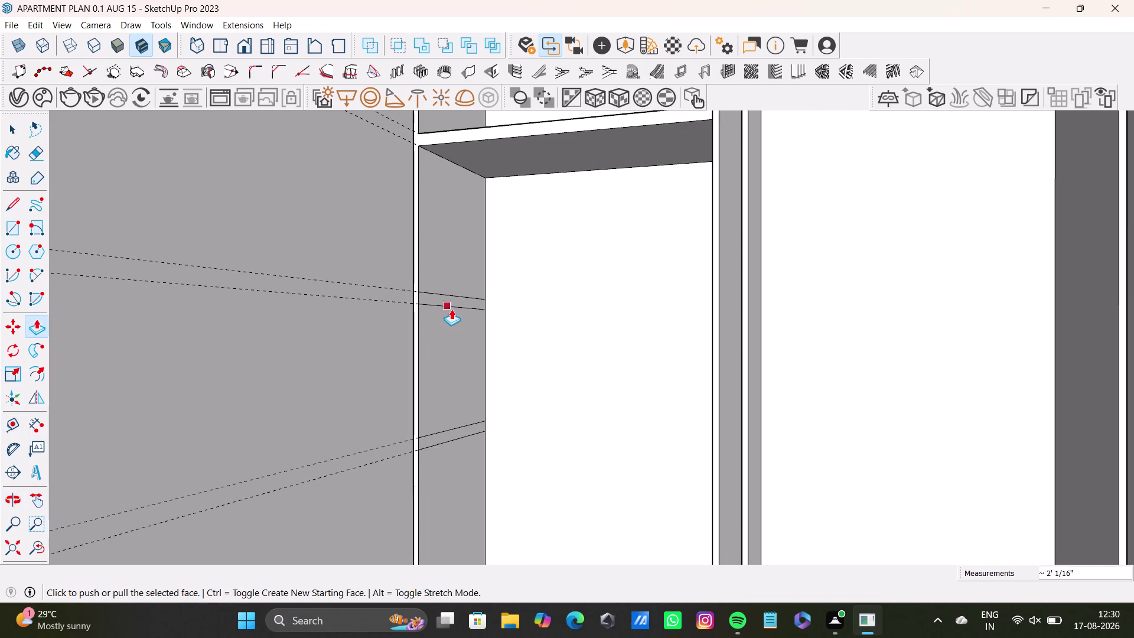
key(space)
click(454, 300)
key(p)
drag(455, 300, 666, 323)
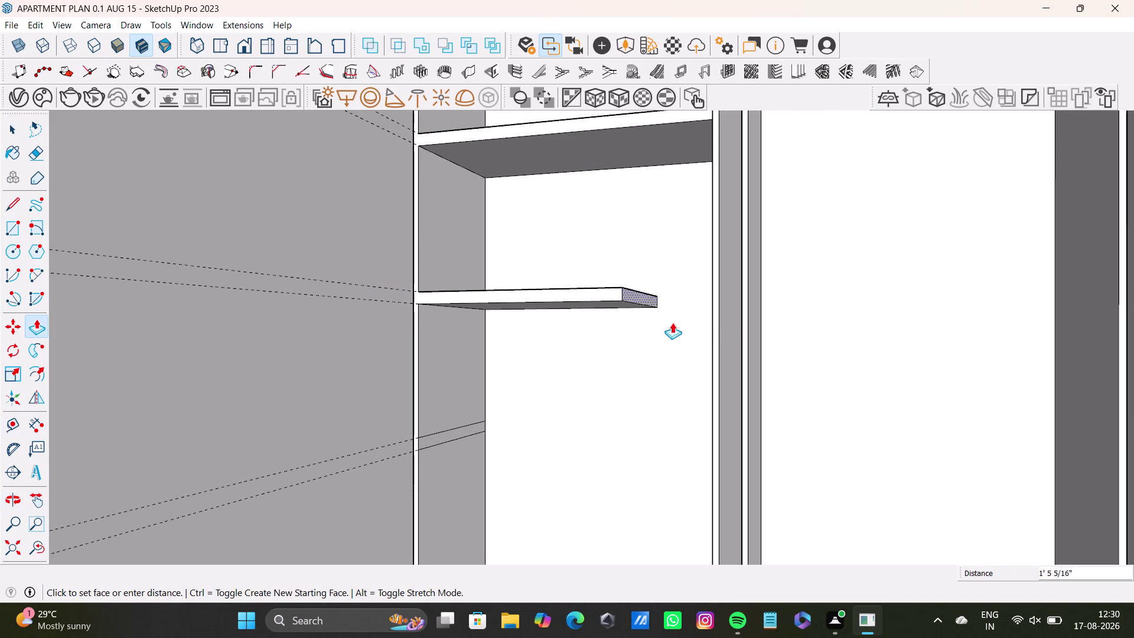
drag(666, 322, 724, 316)
scroll(down, 3)
middle_drag(568, 388, 552, 255)
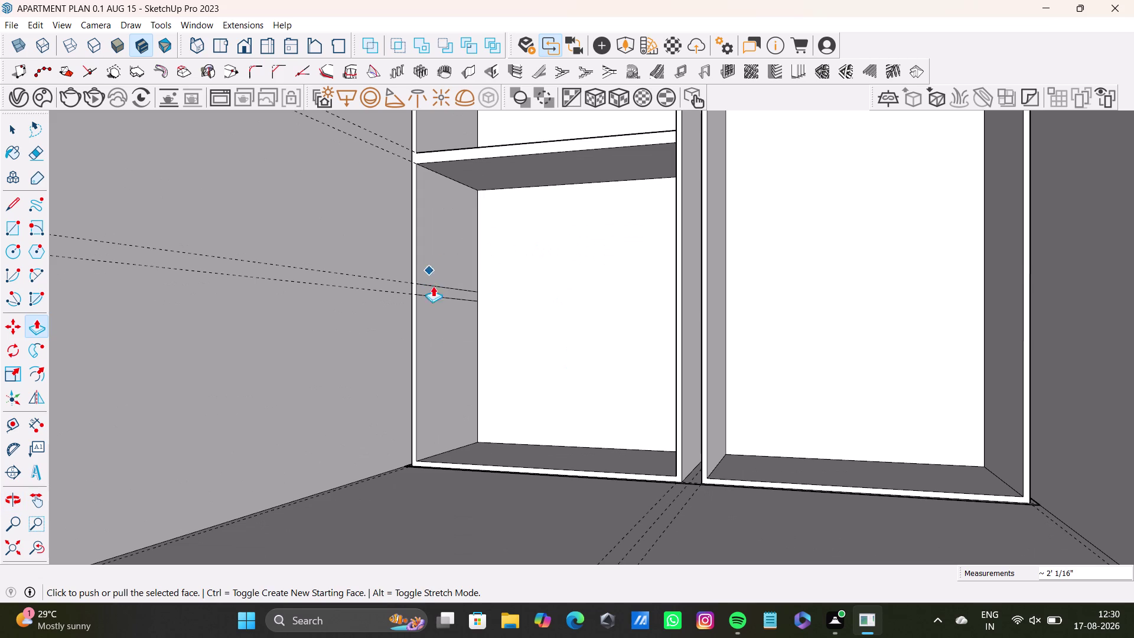
key(space)
click(448, 292)
key(p)
drag(449, 292, 517, 302)
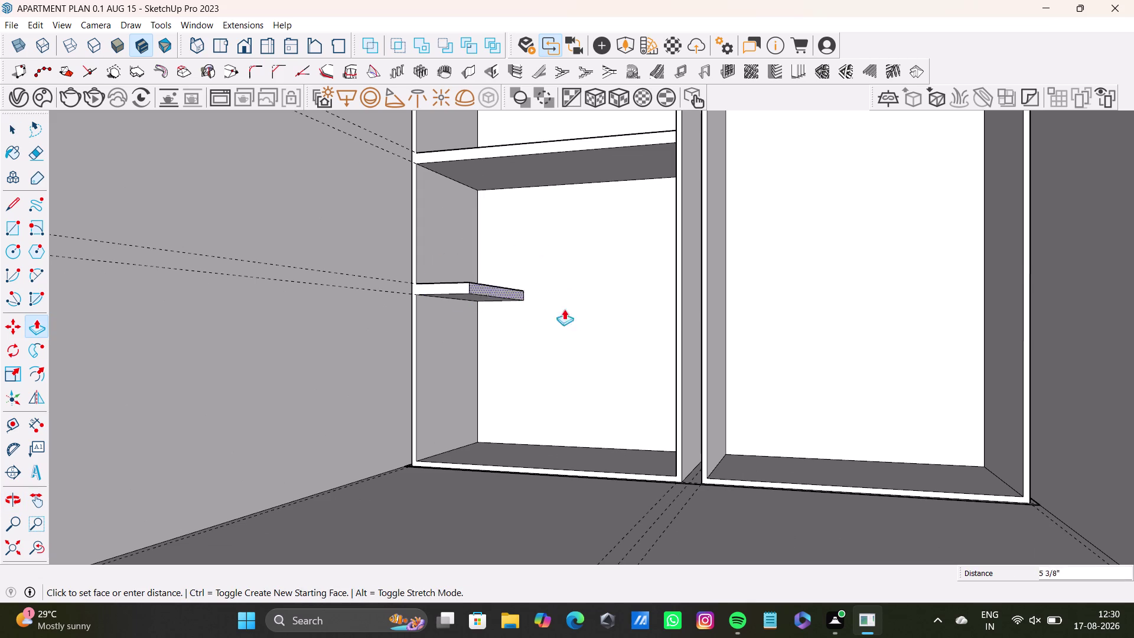
drag(517, 302, 684, 318)
key(space)
scroll(down, 3)
middle_drag(512, 297, 572, 457)
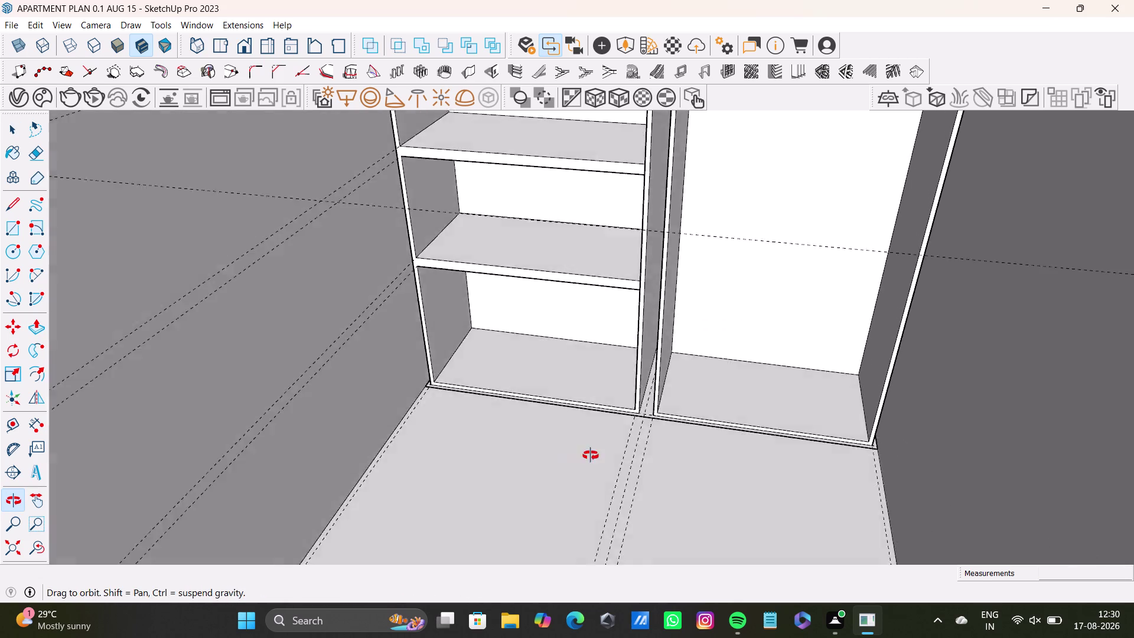
middle_drag(572, 458, 595, 454)
scroll(down, 3)
click(9, 542)
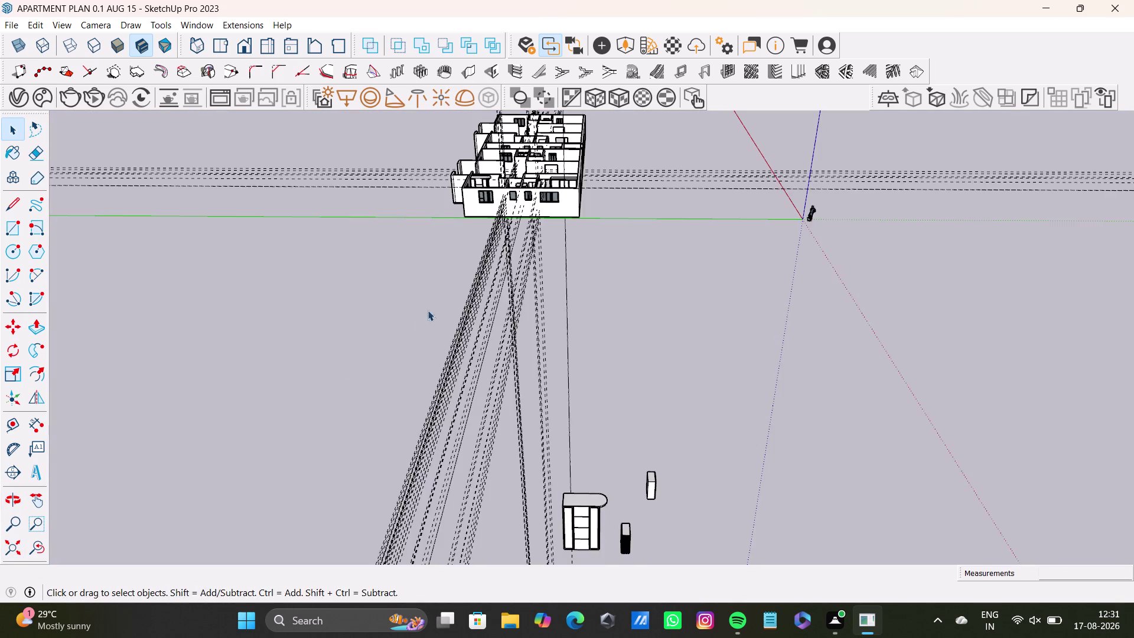
middle_drag(428, 310, 418, 540)
scroll(up, 3)
middle_drag(487, 248, 556, 307)
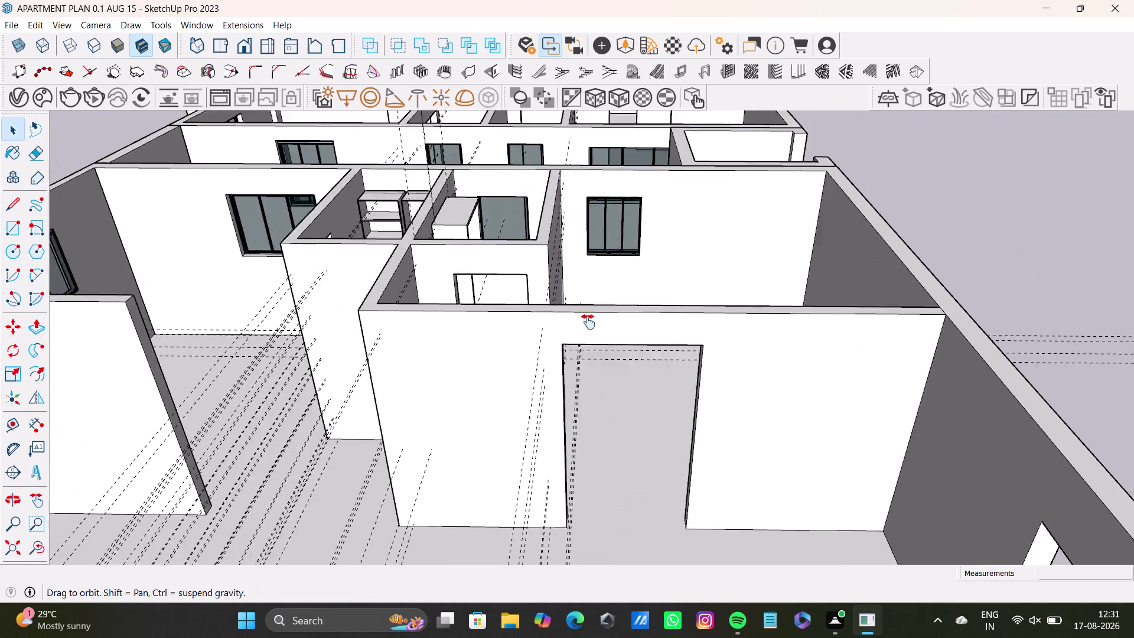
middle_drag(557, 307, 708, 362)
scroll(up, 3)
middle_drag(582, 355, 582, 473)
scroll(up, 3)
middle_drag(573, 290, 591, 453)
scroll(up, 3)
scroll(up, 3)
middle_drag(630, 431, 571, 309)
scroll(up, 3)
middle_drag(596, 368, 664, 352)
middle_drag(674, 370, 601, 238)
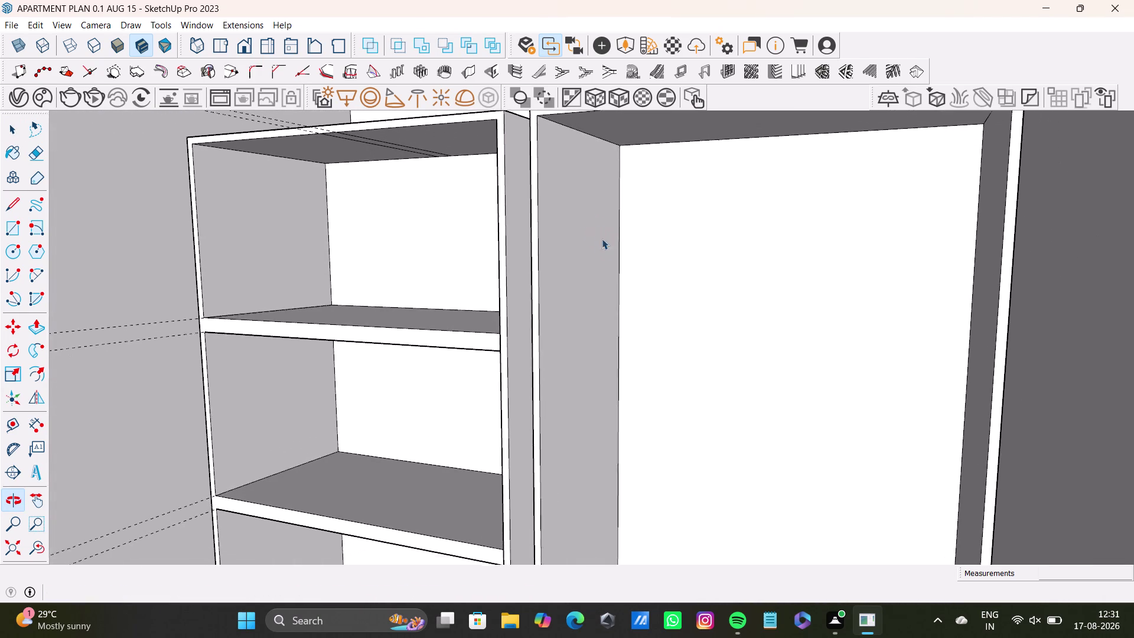
middle_drag(632, 255, 655, 328)
middle_drag(664, 328, 690, 295)
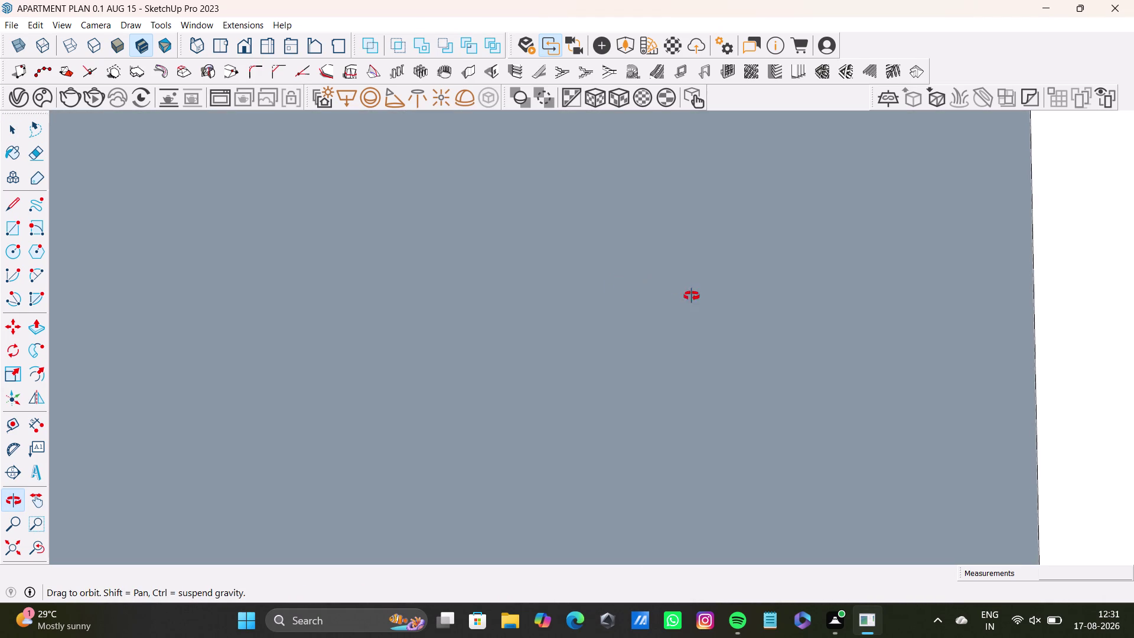
middle_drag(690, 296, 694, 298)
drag(32, 543, 40, 543)
scroll(up, 3)
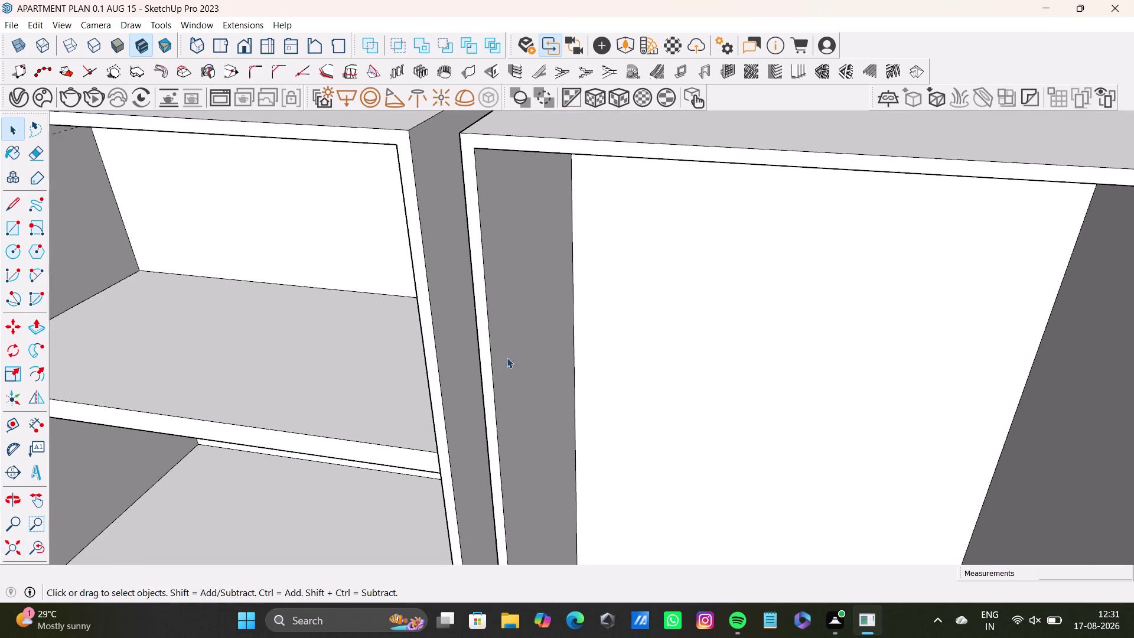
middle_drag(521, 353, 423, 404)
middle_drag(451, 393, 439, 313)
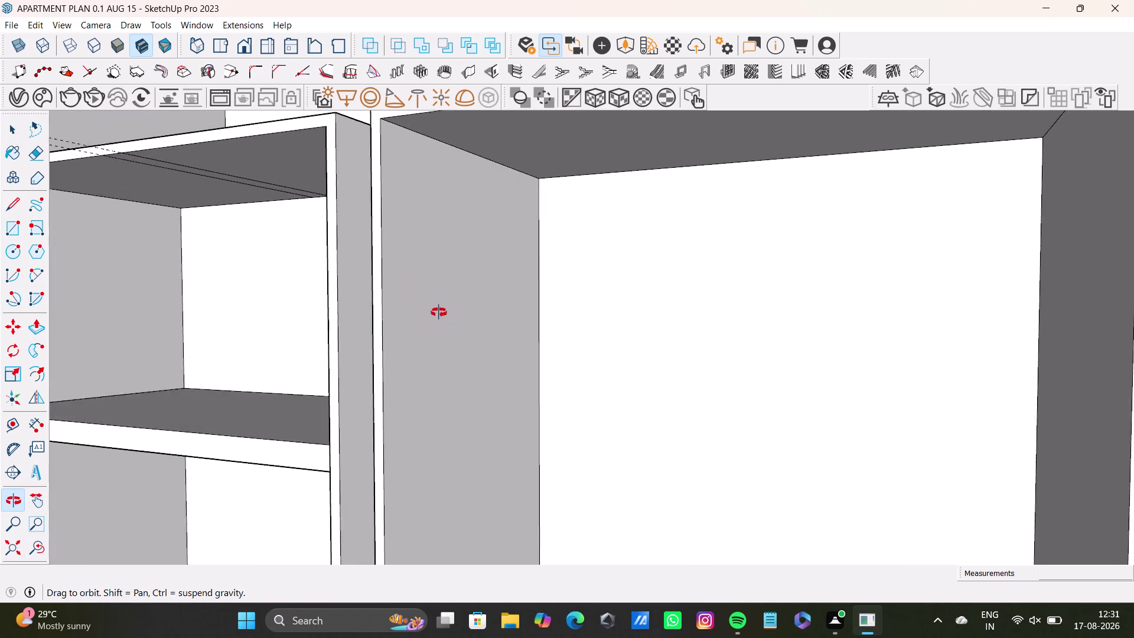
middle_drag(439, 312, 411, 305)
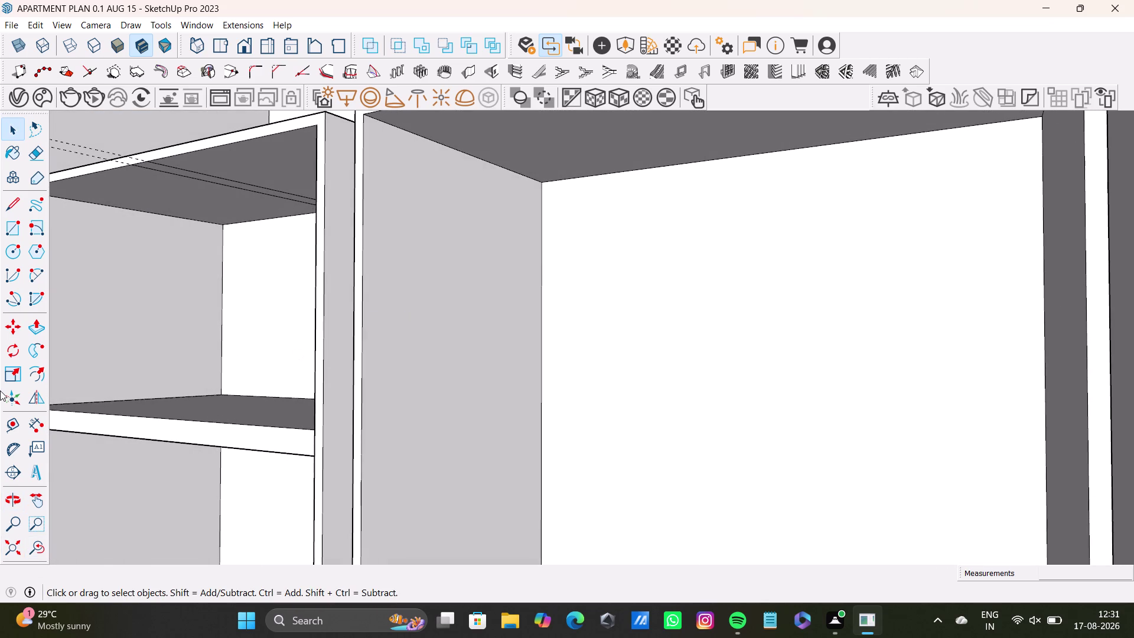
click(11, 430)
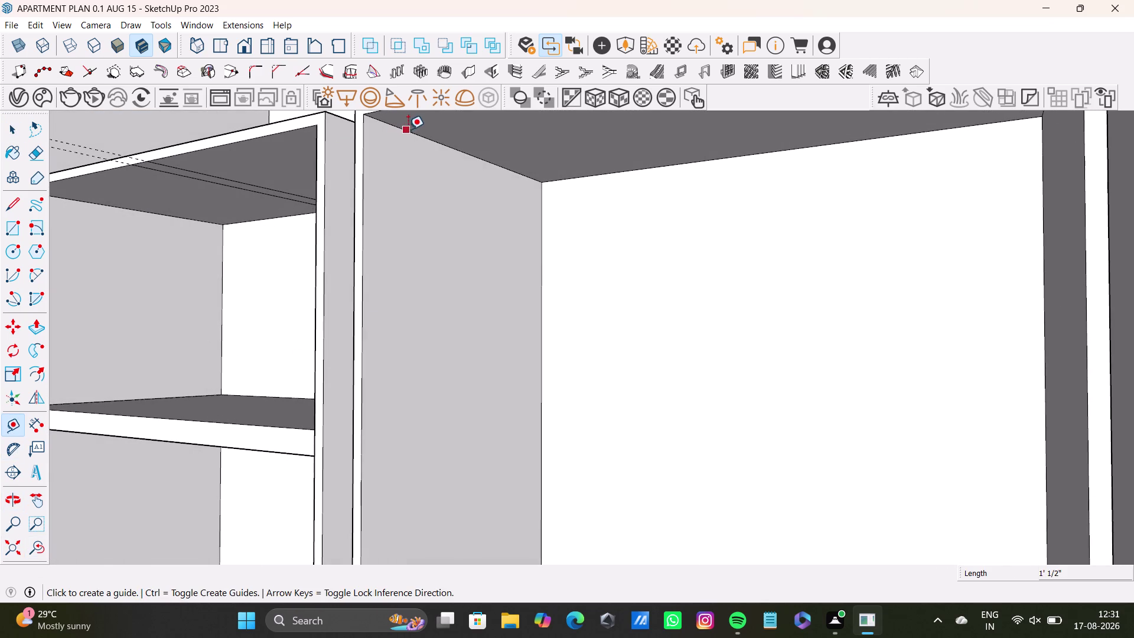
Pull a guide 1' down from the panel's top edge, then another 1" beyond it.
click(408, 129)
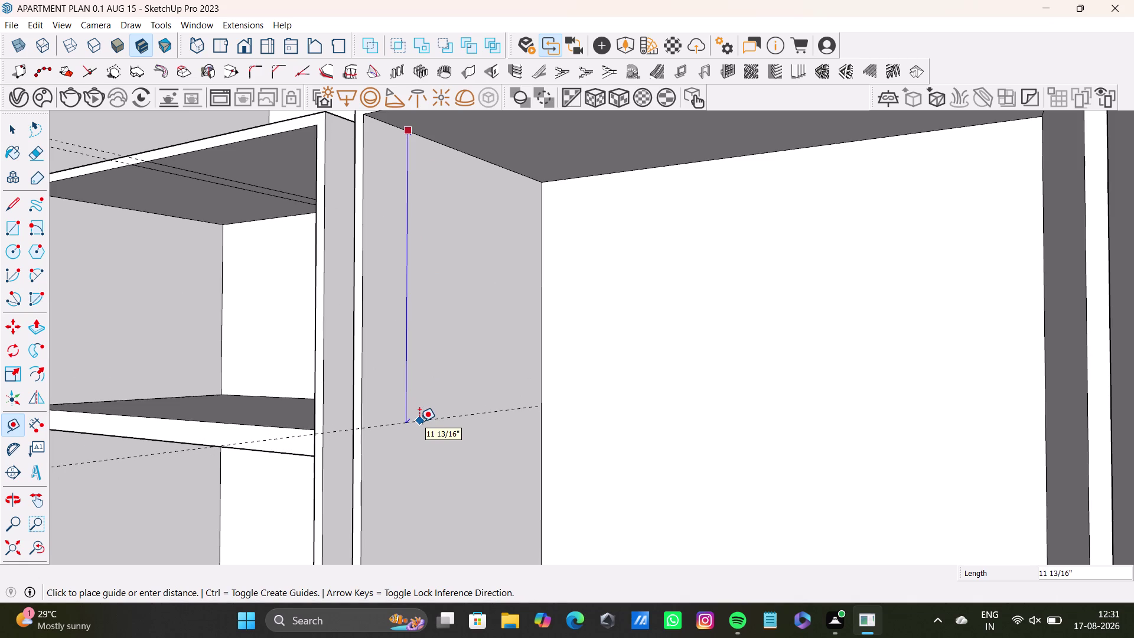
text(1)
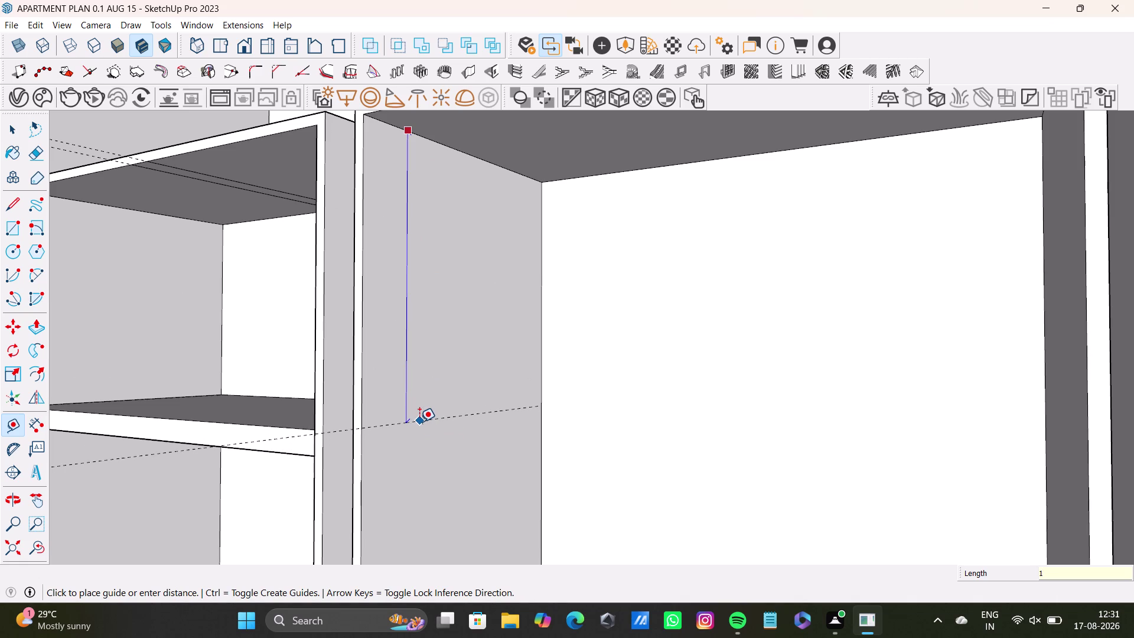
text(')
key(Return)
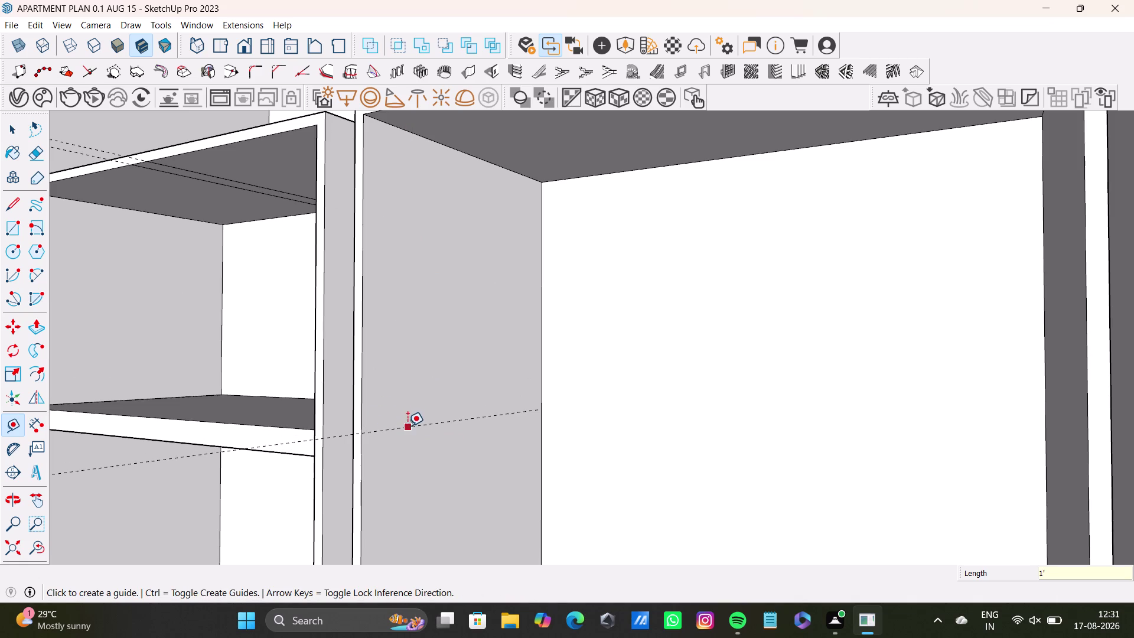
click(408, 426)
text(1")
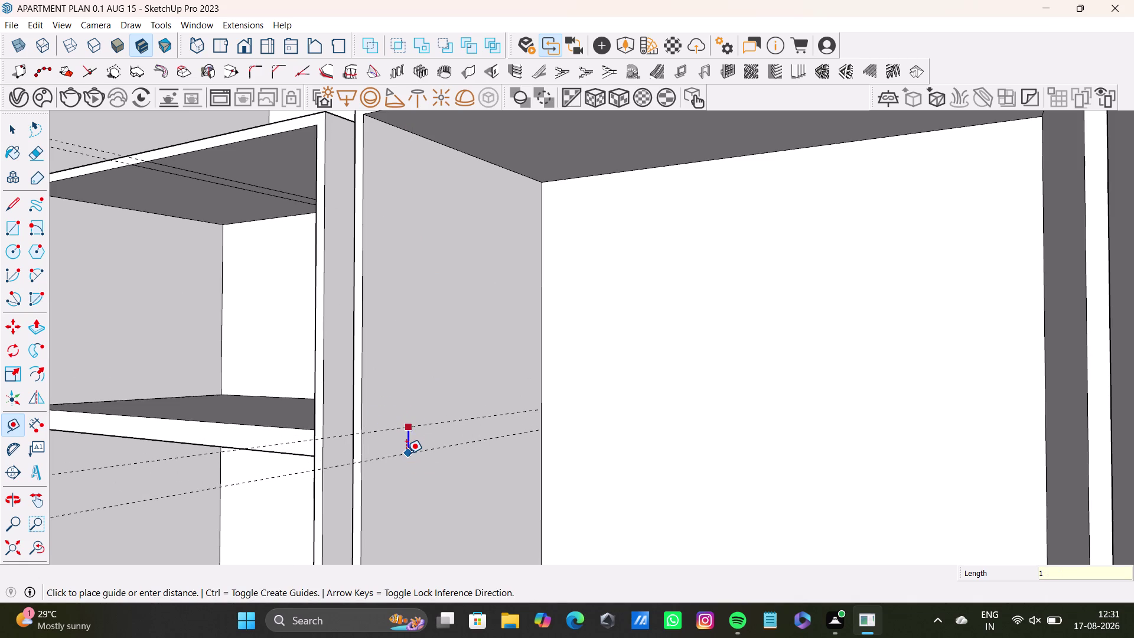
key(Return)
scroll(down, 3)
Zoom to extents, then orbit toward the shelving unit beside the window.
middle_drag(425, 457, 427, 450)
click(10, 547)
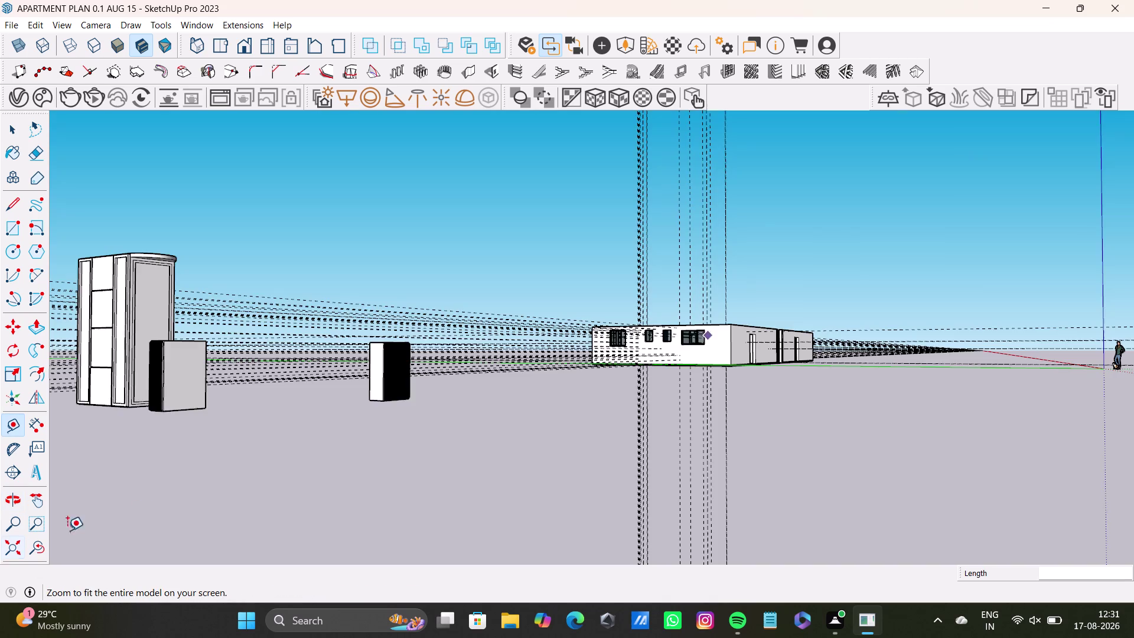
scroll(up, 3)
middle_drag(703, 353, 659, 637)
scroll(up, 3)
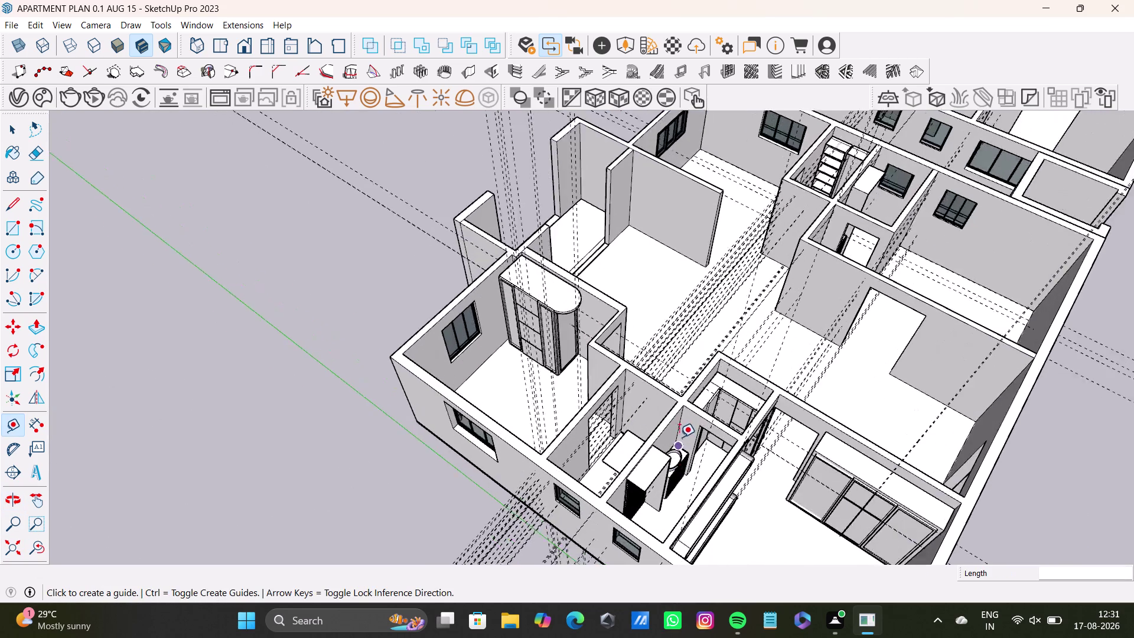
scroll(up, 3)
middle_drag(767, 348, 508, 637)
scroll(down, 3)
scroll(up, 3)
middle_drag(710, 225, 583, 473)
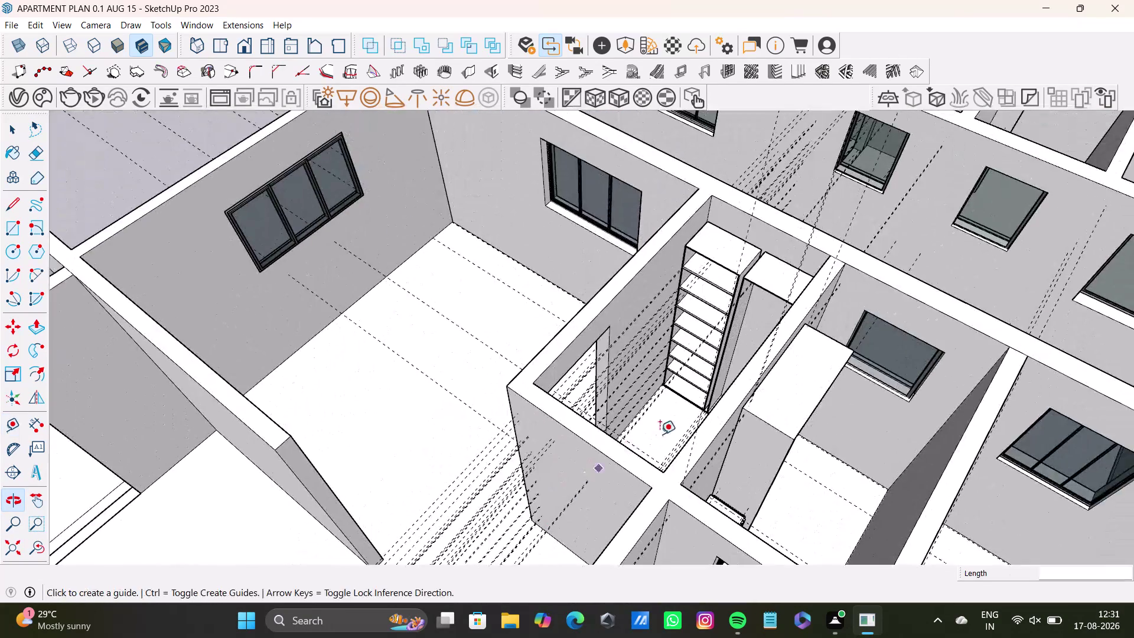
scroll(up, 3)
Orbit and zoom in close to the tall shelf unit's inner side panel.
middle_drag(755, 369, 798, 370)
middle_drag(733, 265, 636, 394)
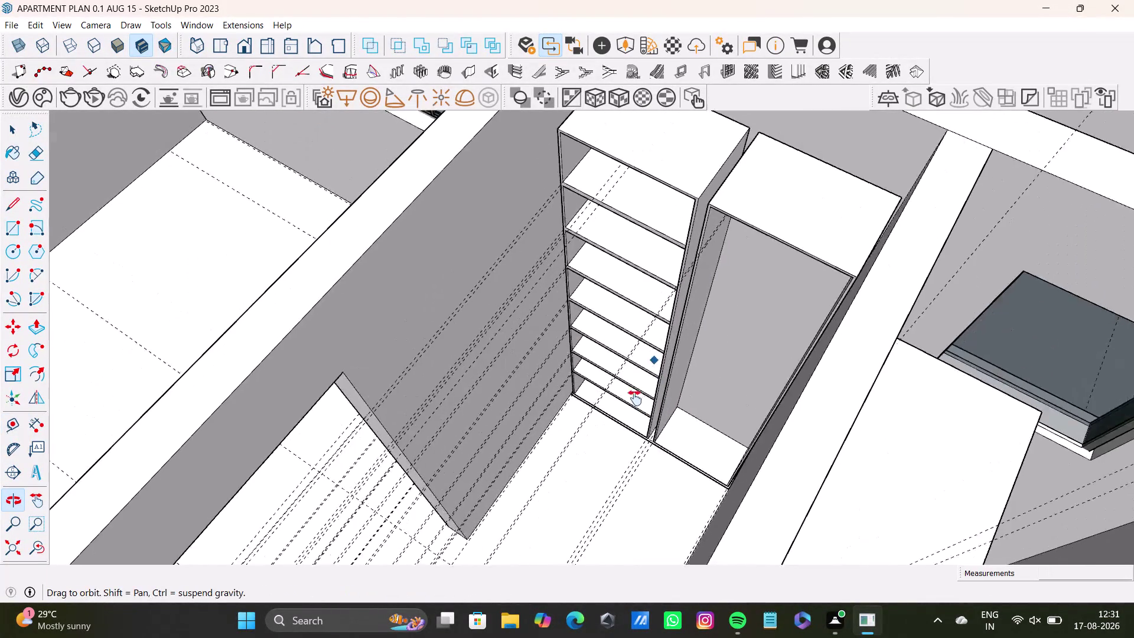
middle_drag(636, 393, 632, 406)
middle_drag(664, 386, 659, 220)
middle_drag(651, 221, 782, 295)
middle_drag(591, 297, 784, 410)
middle_drag(662, 265, 649, 483)
scroll(up, 3)
middle_drag(601, 310, 535, 311)
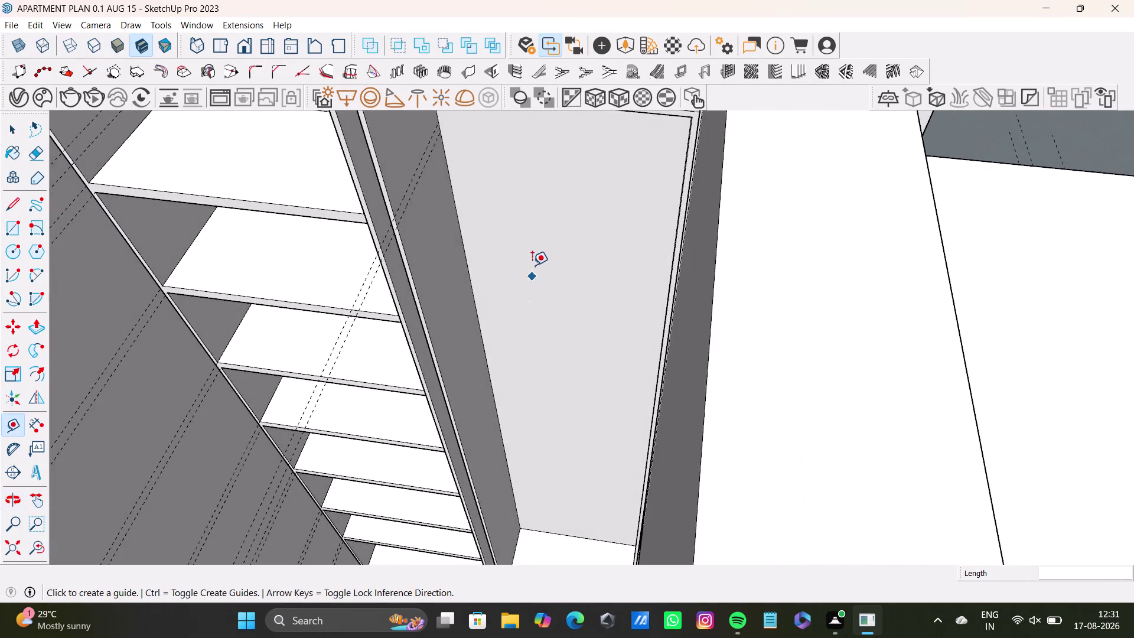
middle_drag(532, 265, 496, 297)
middle_drag(553, 295, 582, 284)
middle_drag(491, 297, 427, 308)
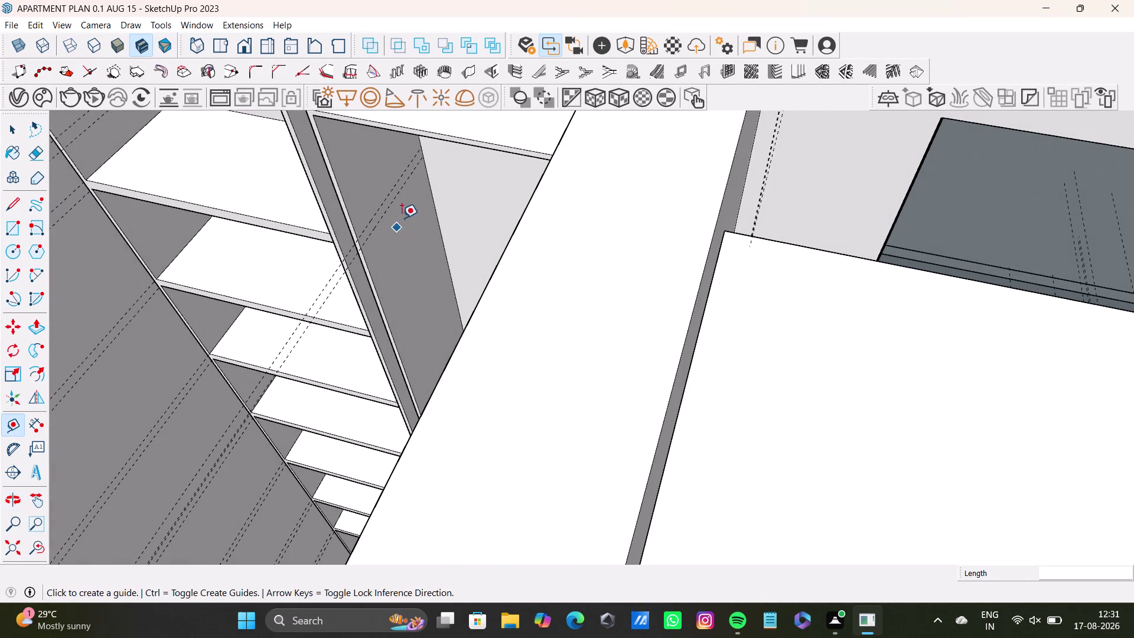
middle_drag(474, 262, 568, 269)
middle_drag(558, 281, 531, 226)
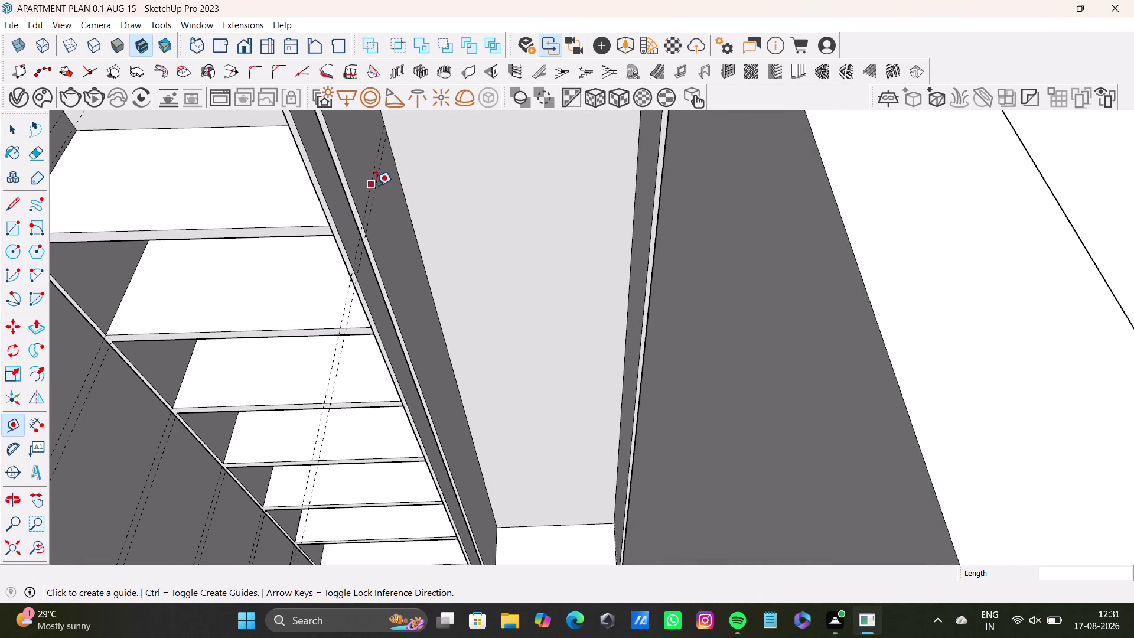
Pull a guide 1' off the side panel's edge.
click(373, 187)
key(space)
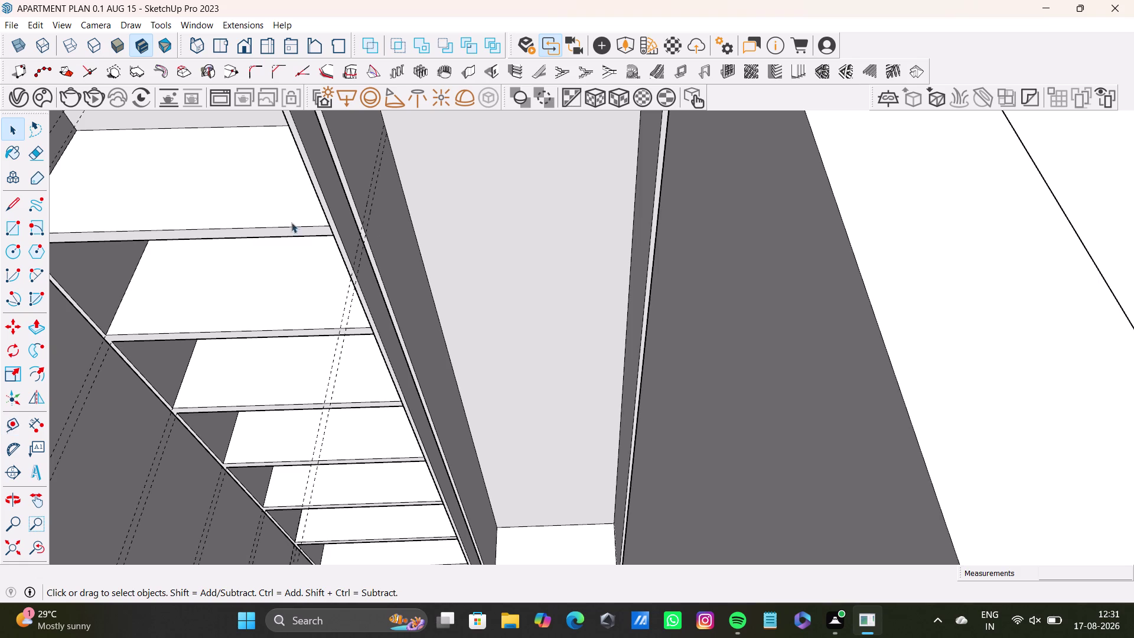
key(t)
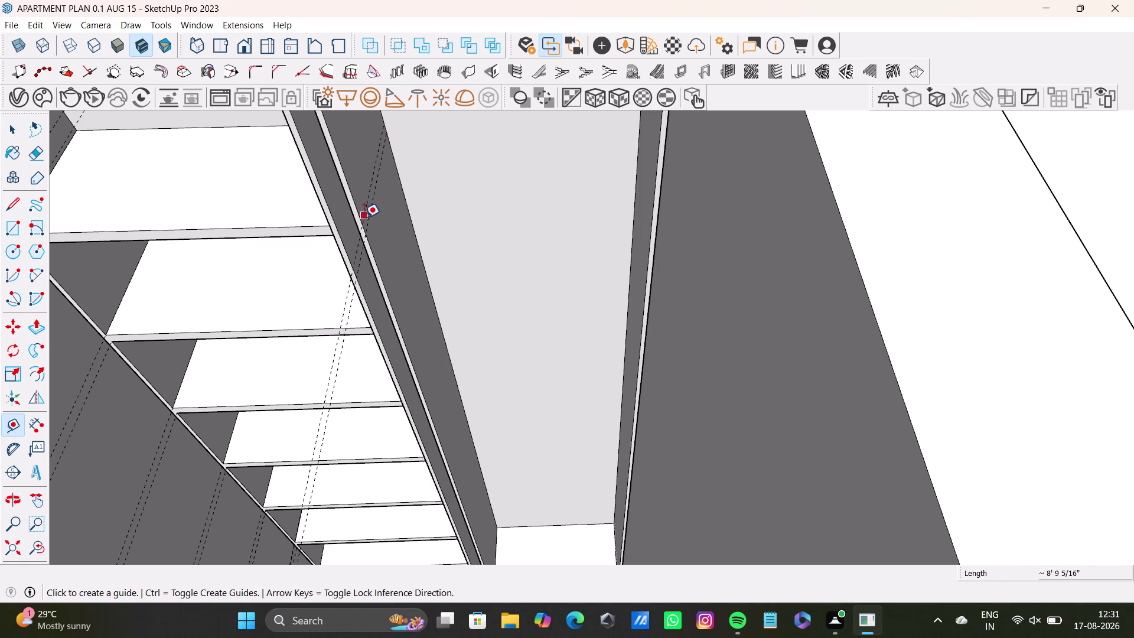
scroll(up, 3)
drag(370, 198, 377, 204)
key(1)
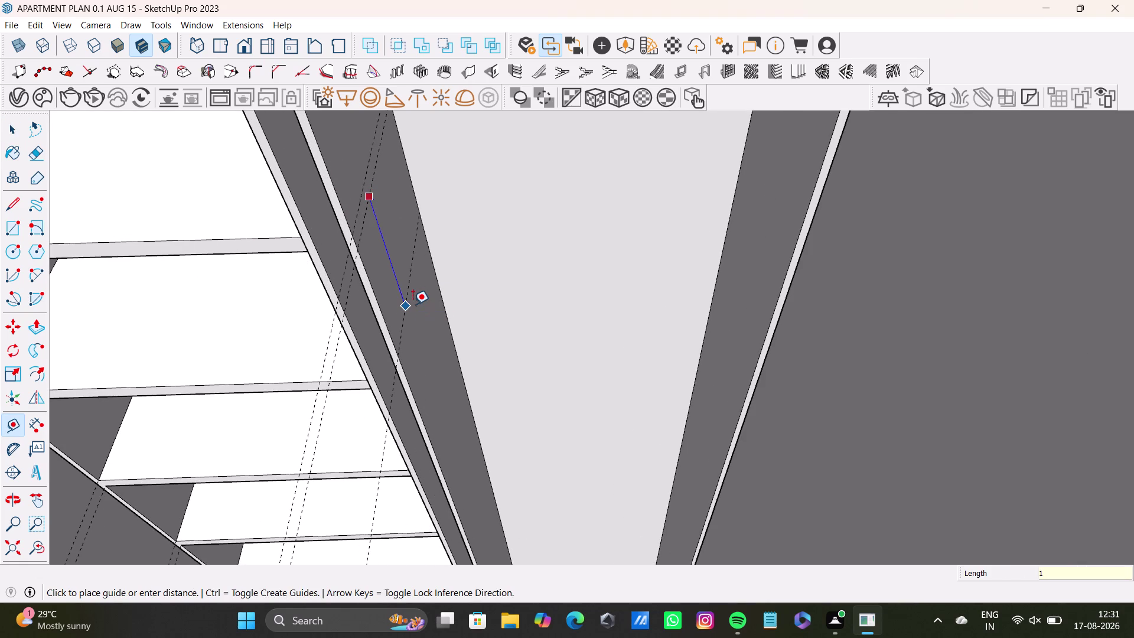
key(apostrophe)
key(Return)
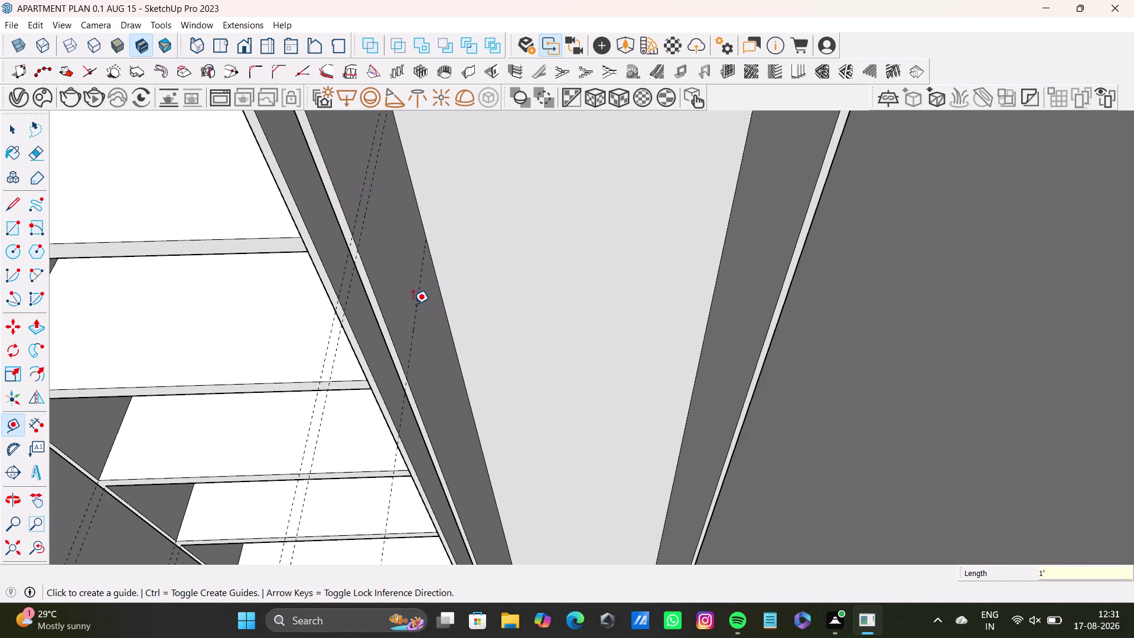
Add a parallel guide 1" beyond the new guide line.
scroll(up, 3)
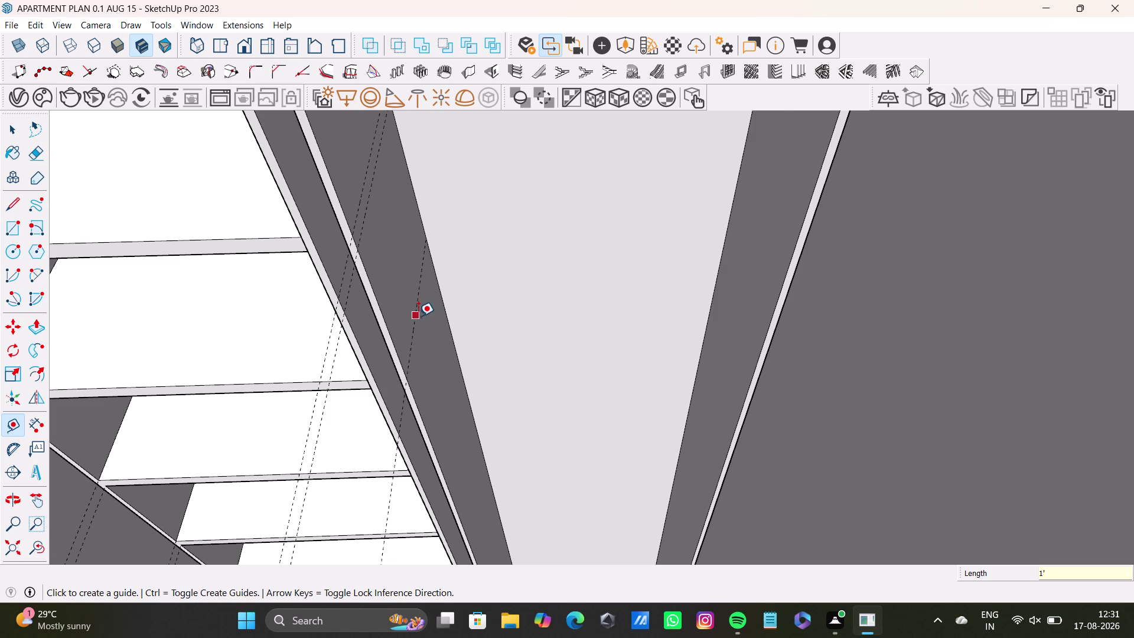
scroll(up, 3)
click(416, 313)
key(1)
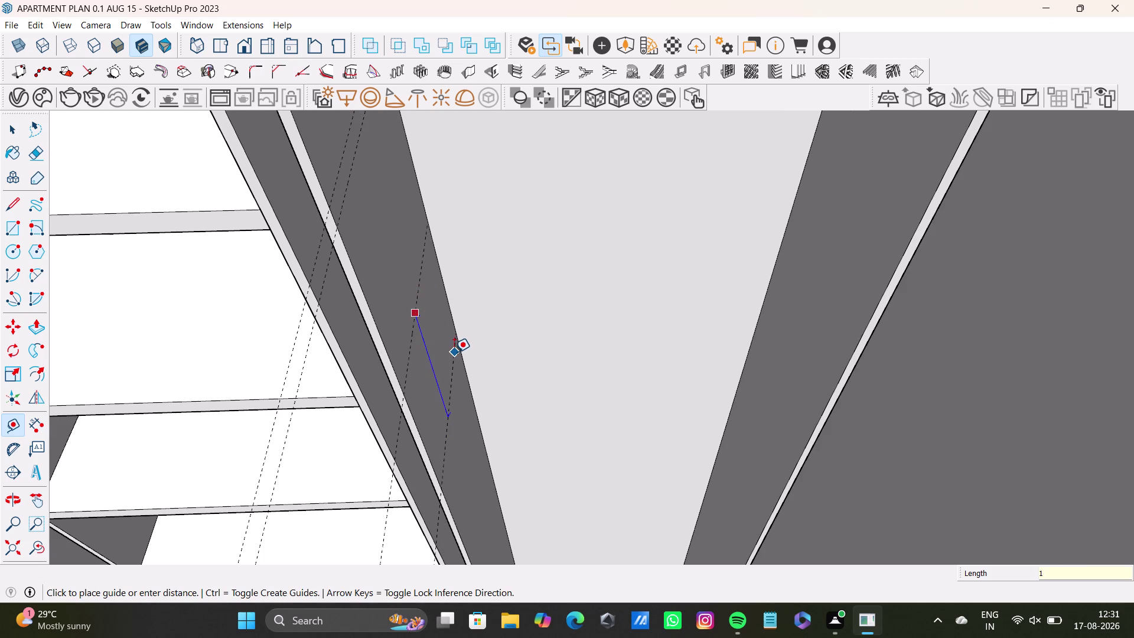
key(shift+quotedbl)
key(Return)
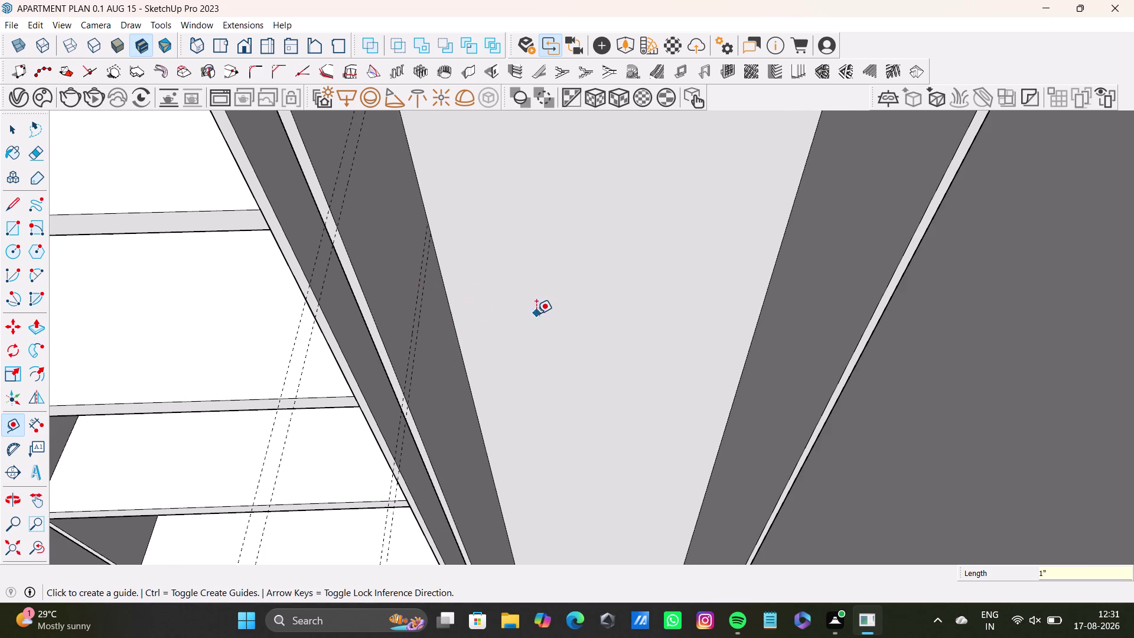
Add another guide pair at 1' and then 1" offsets.
middle_drag(536, 314, 473, 312)
drag(385, 299, 389, 309)
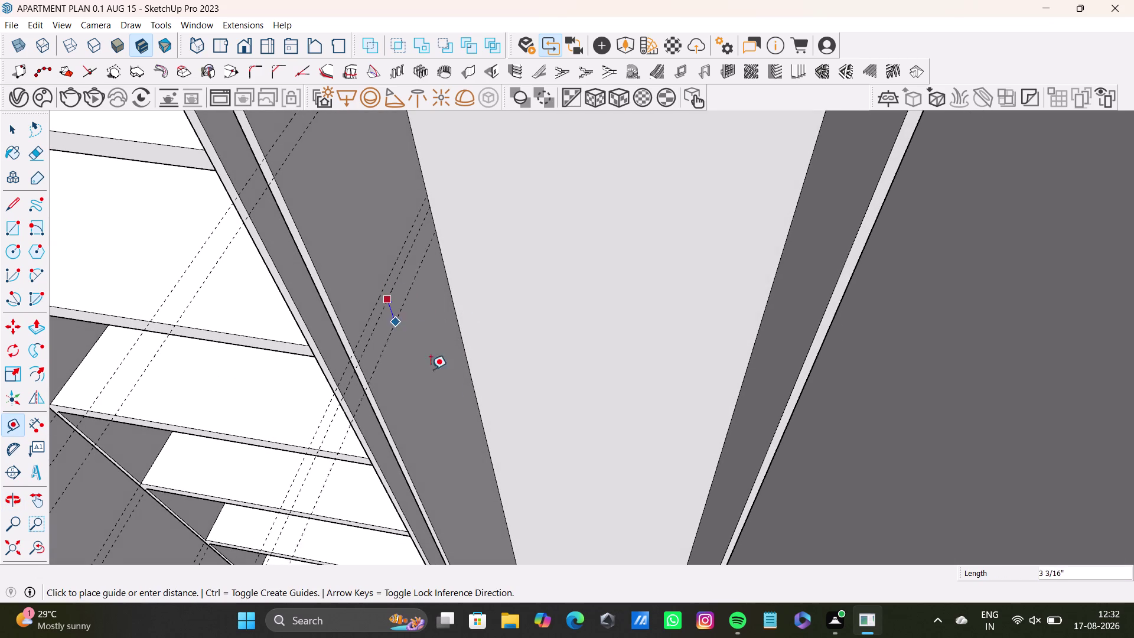
text(1)
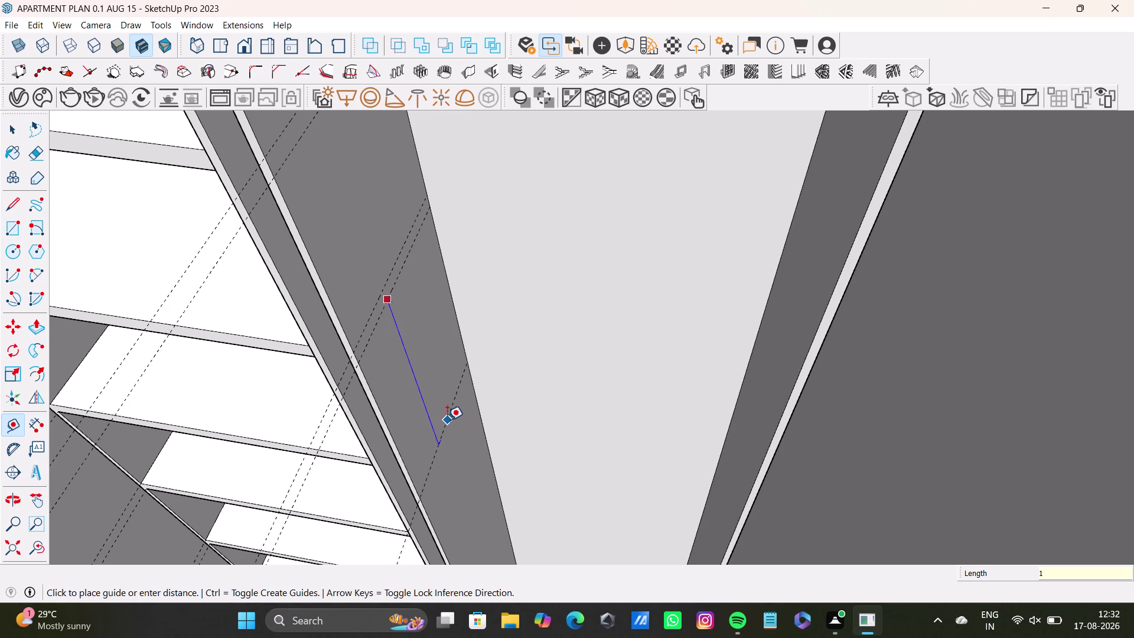
text(')
key(Return)
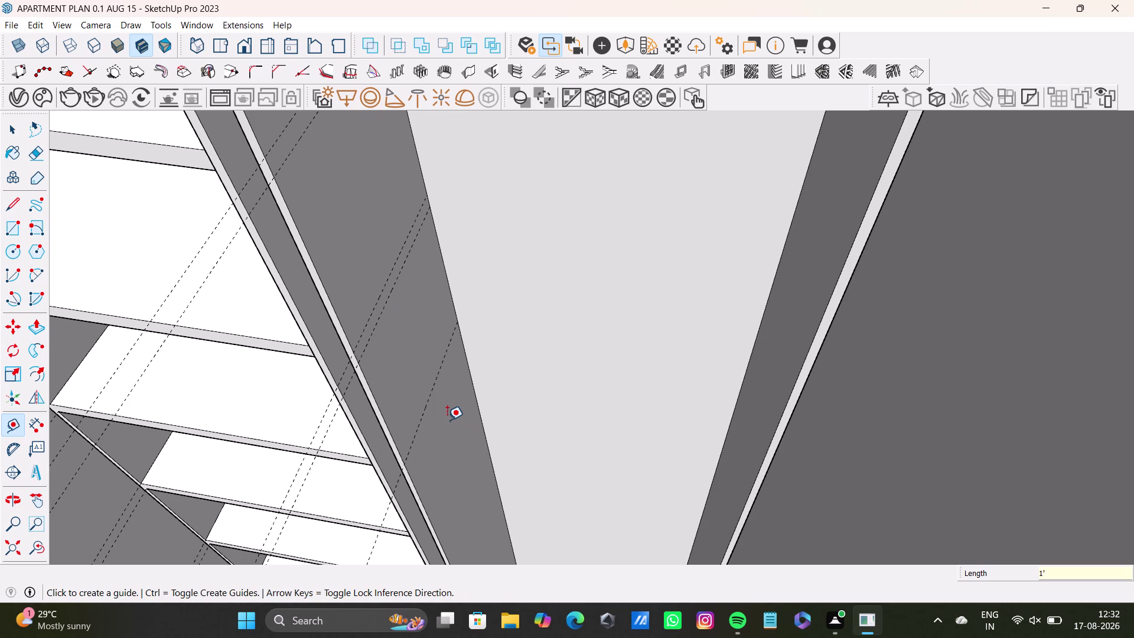
click(431, 399)
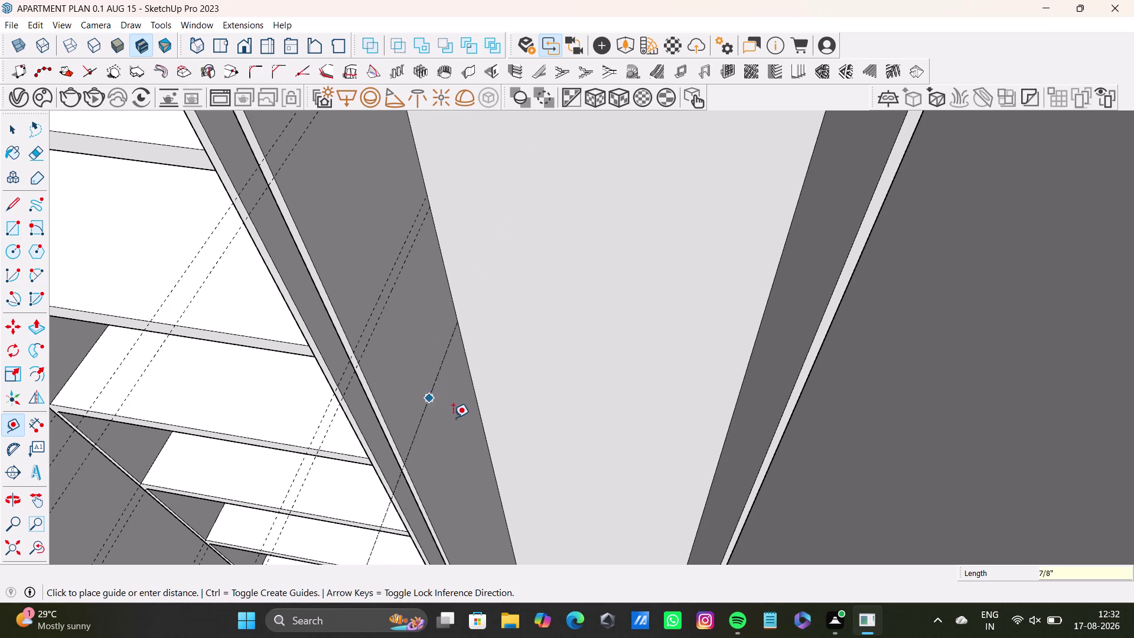
key(1)
key(shift+quotedbl)
key(Return)
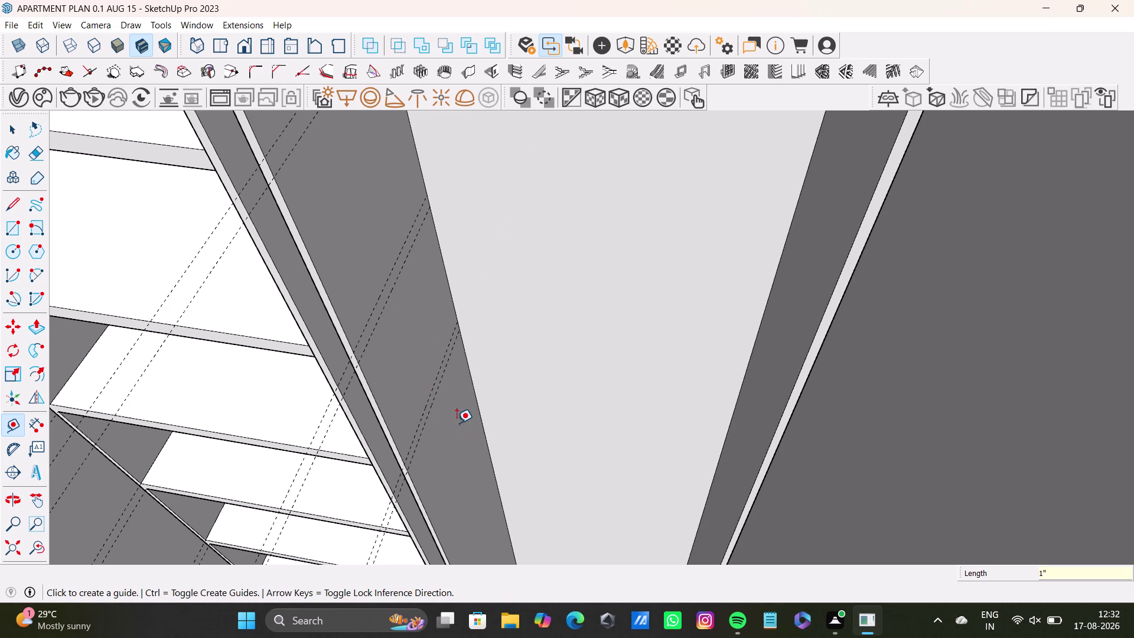
Pull a third guide 1' off the panel edge, plus one 1" beyond it.
middle_drag(476, 437, 468, 315)
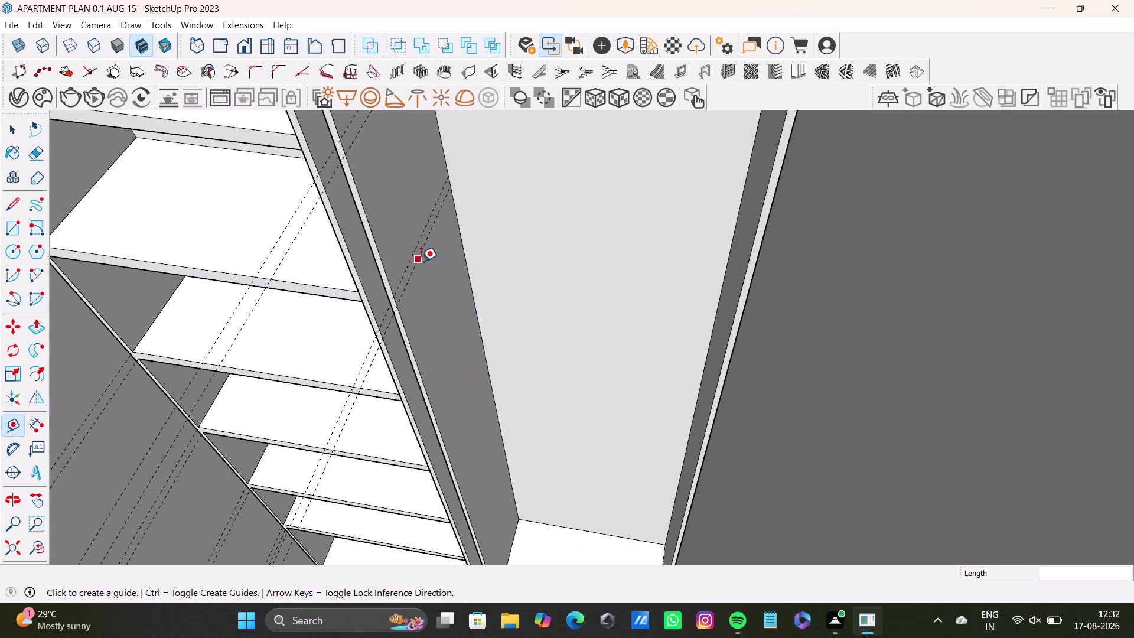
drag(420, 261, 427, 265)
text(1)
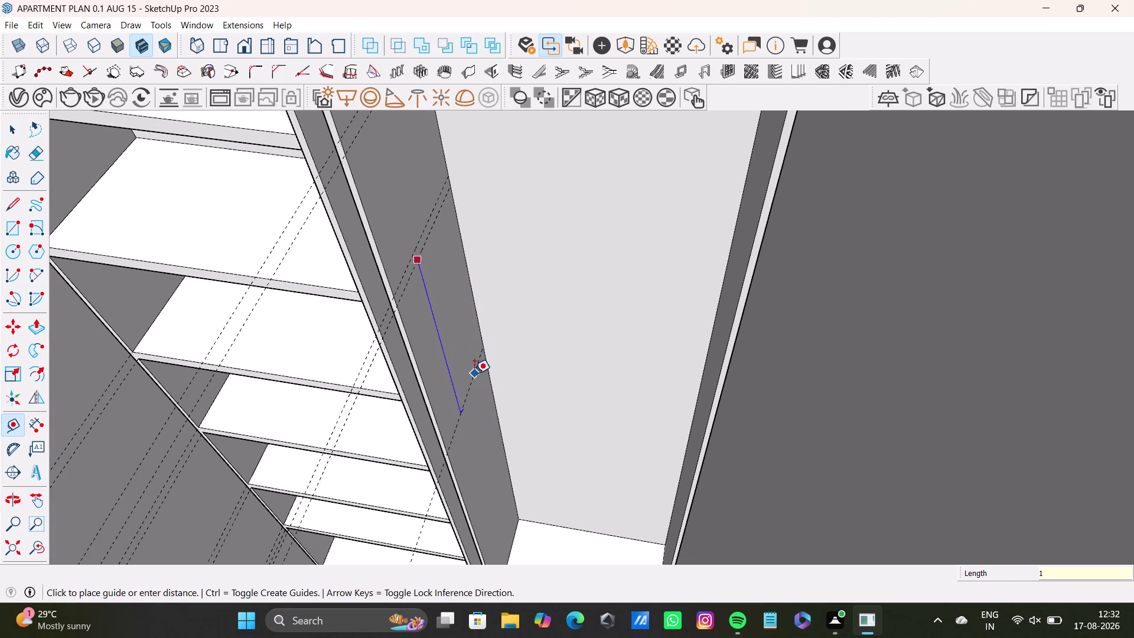
text(')
key(Return)
click(442, 364)
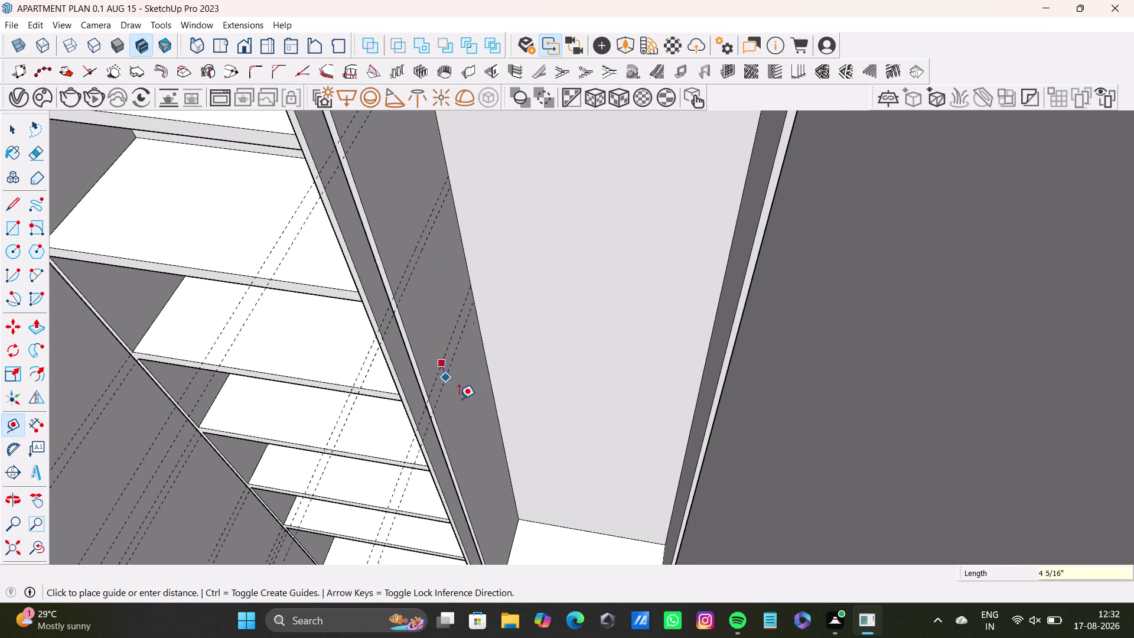
key(2)
key(BackSpace)
key(1)
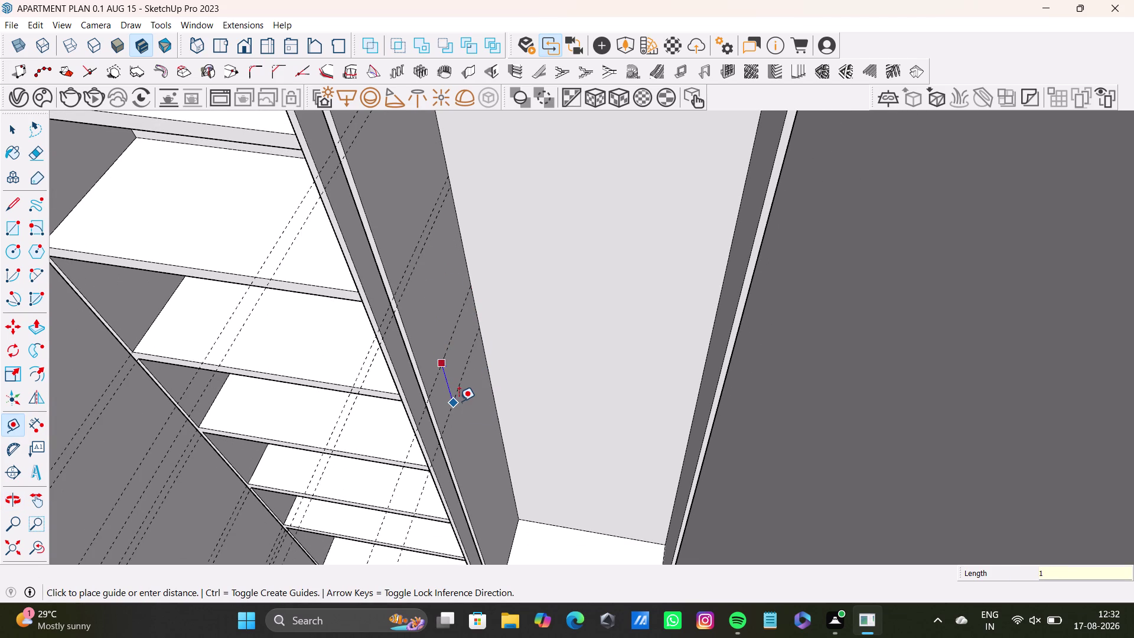
key(shift+quotedbl)
key(Return)
Start a guide from the panel edge, cancel it, and check the new guides.
middle_drag(485, 376, 485, 317)
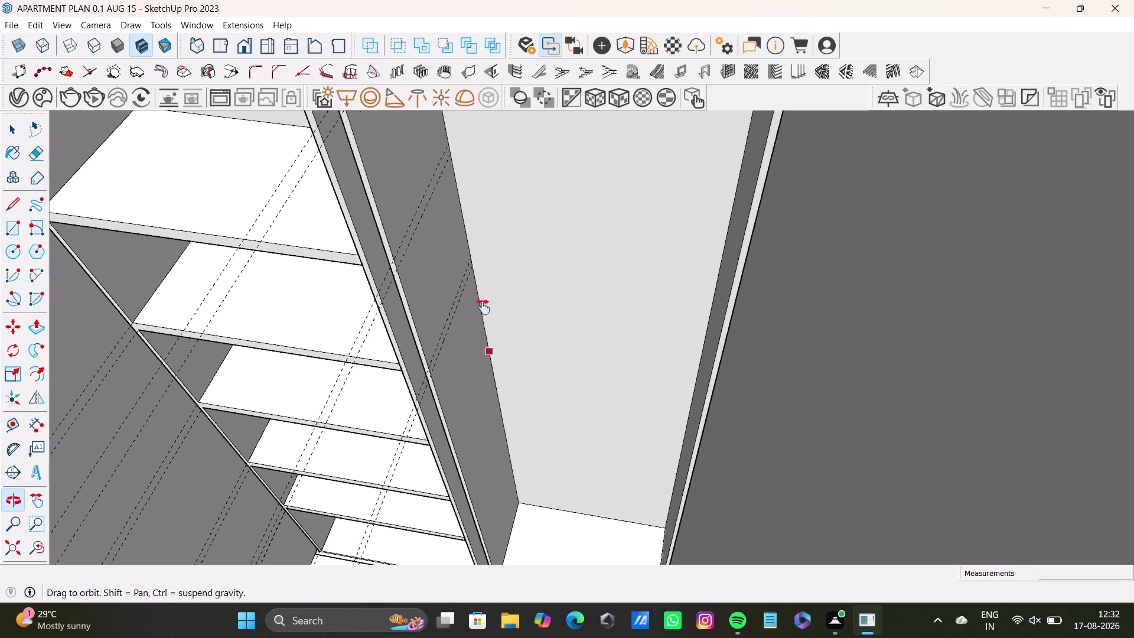
middle_drag(486, 317, 475, 284)
scroll(up, 3)
click(433, 259)
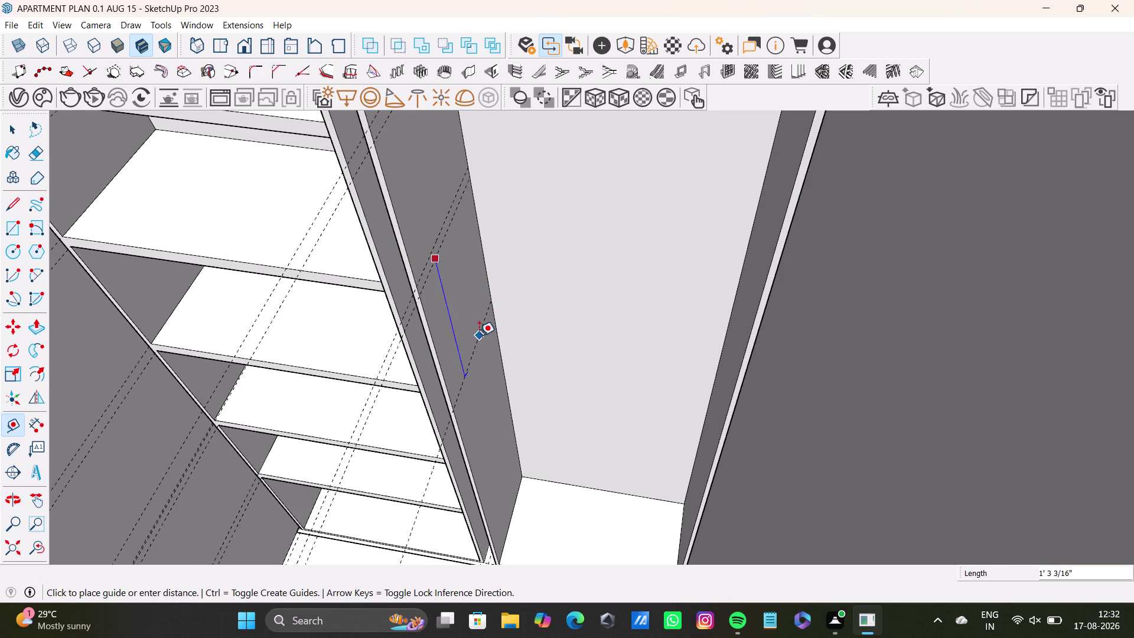
key(space)
key(space)
middle_drag(454, 308, 458, 271)
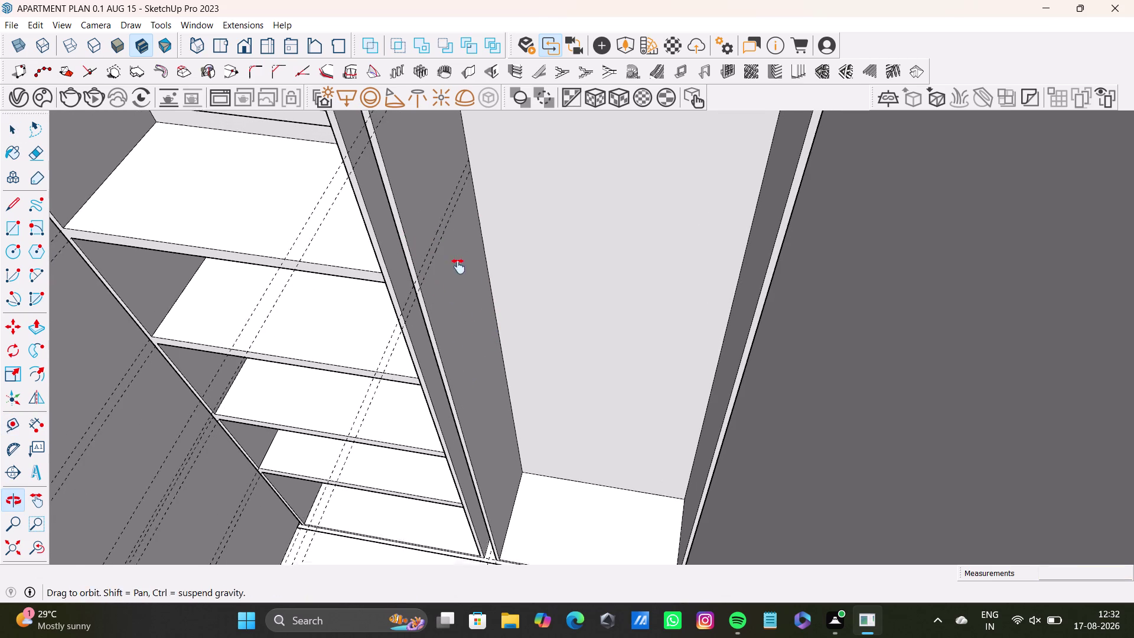
middle_drag(458, 272, 458, 258)
key(t)
scroll(up, 3)
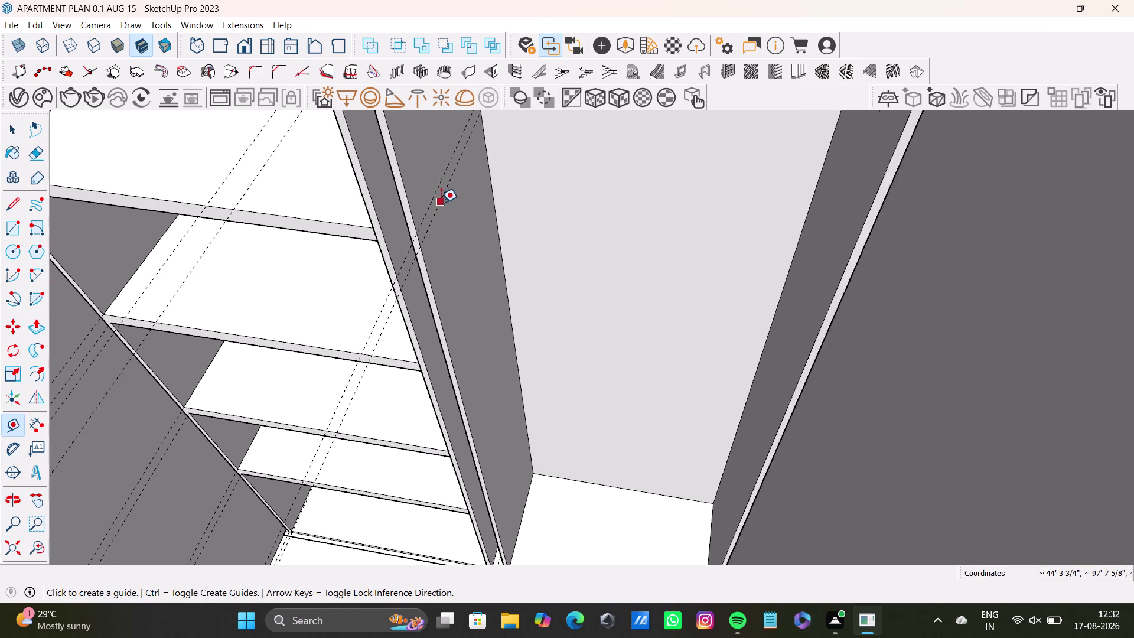
Place a 1' guide and a 1" guide from the inner side panel's edges.
scroll(up, 3)
click(441, 202)
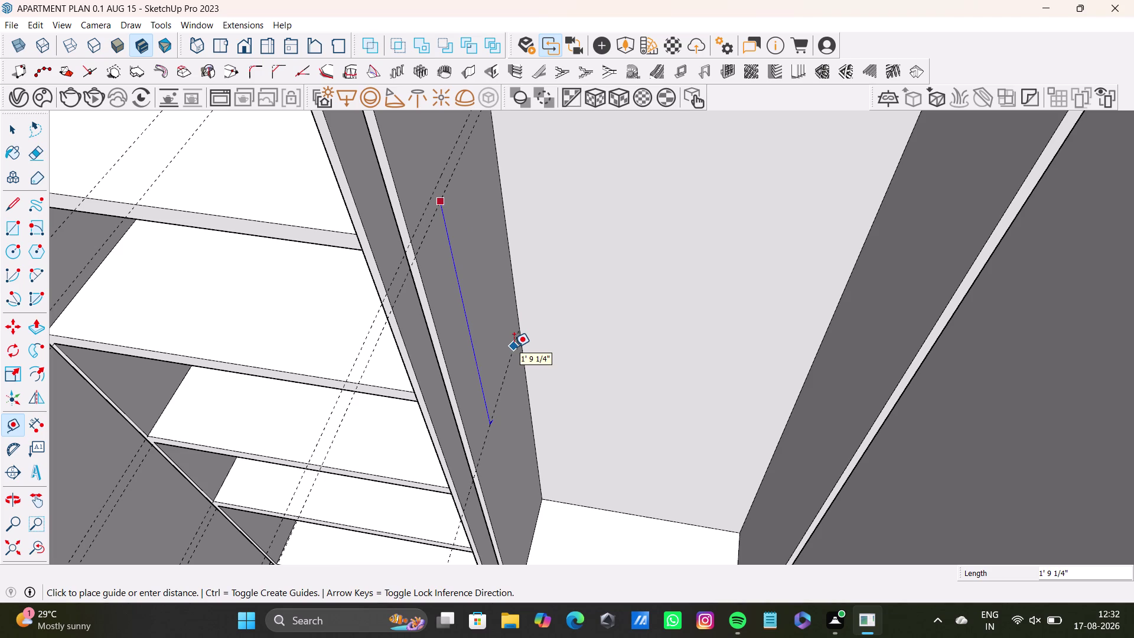
text(1')
key(Return)
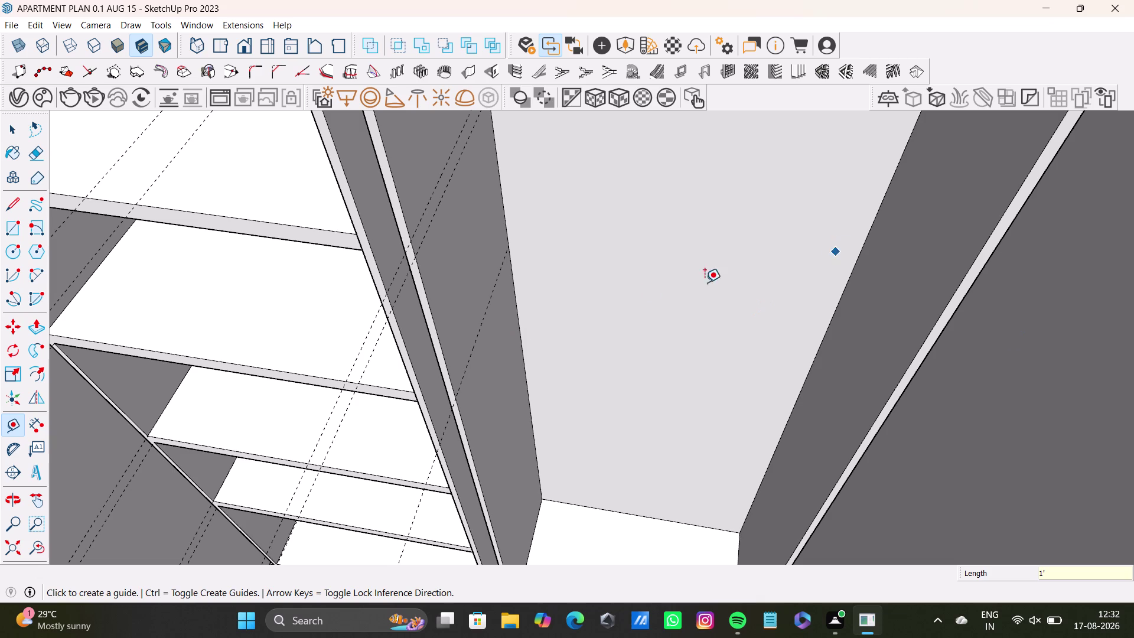
click(472, 353)
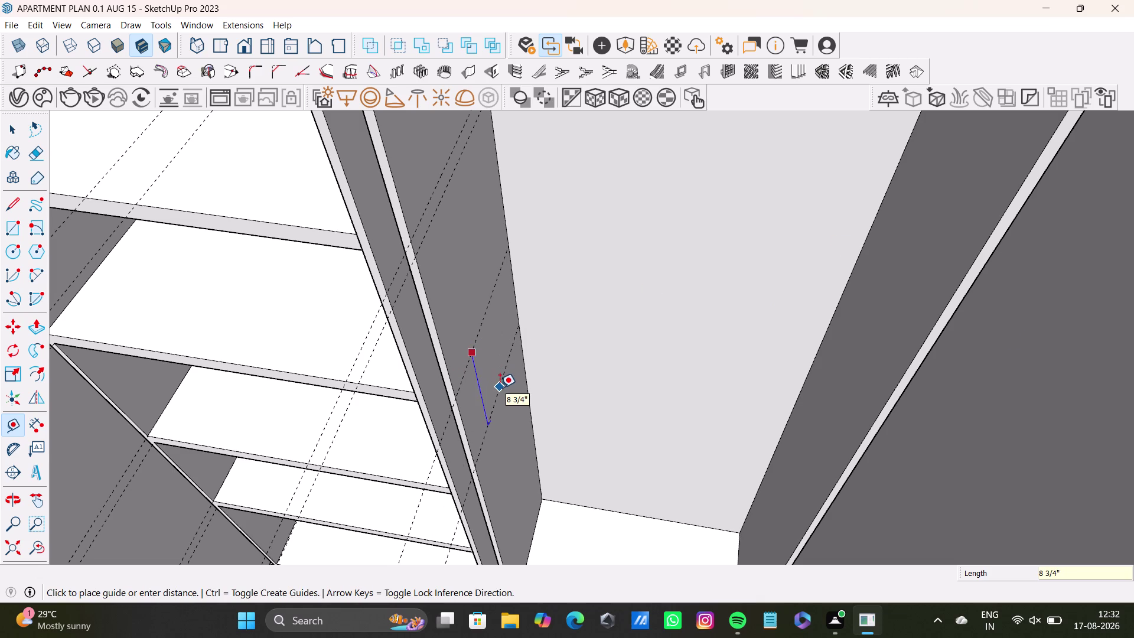
key(1)
key(shift+quotedbl)
key(Return)
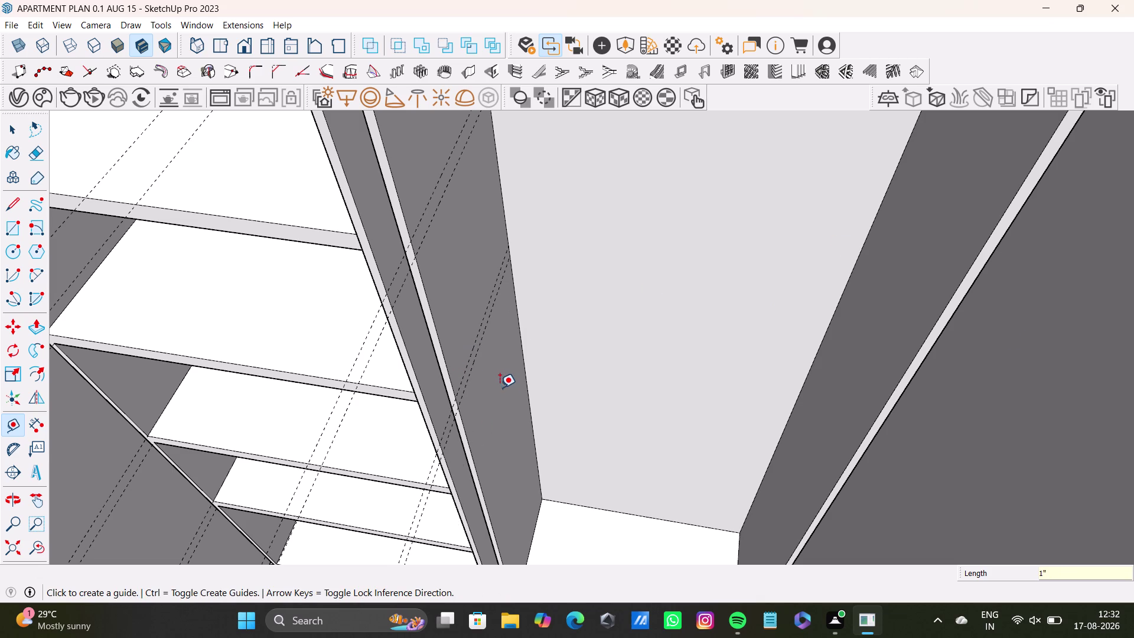
Add another pair of guides offset 1' and 1" on the side panel.
middle_drag(542, 395, 506, 288)
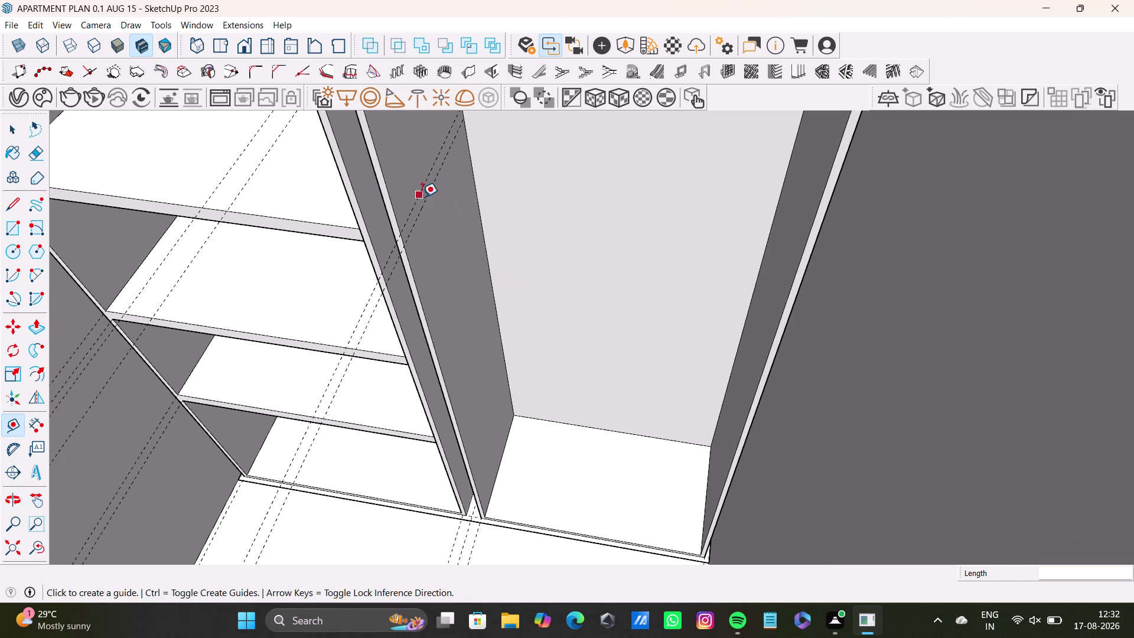
click(428, 197)
text(1)
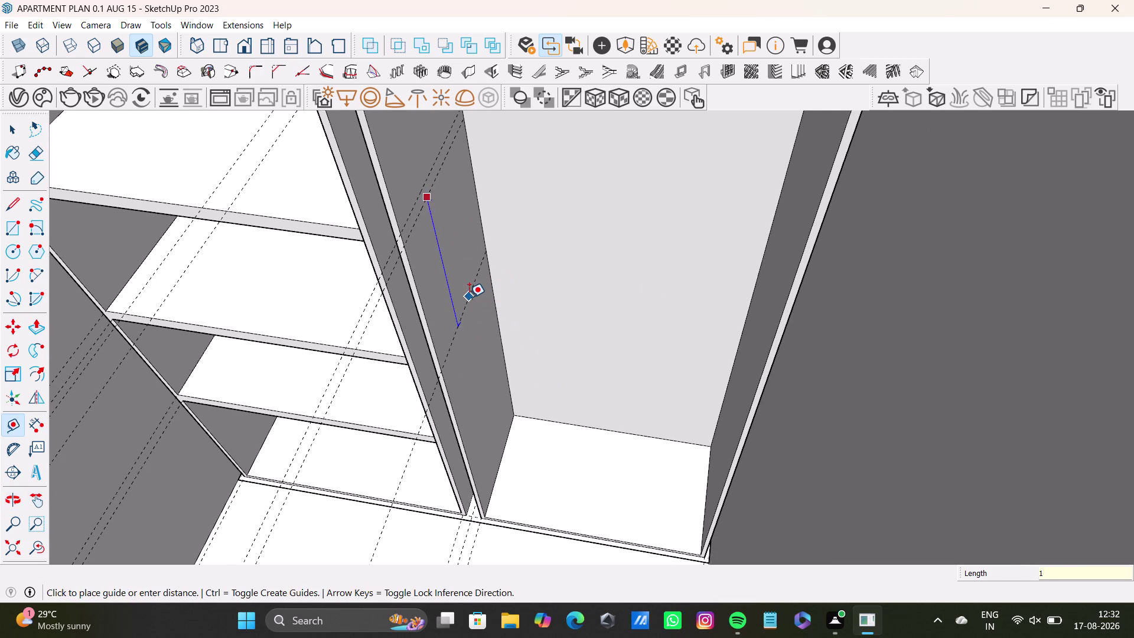
text(')
key(Return)
click(456, 310)
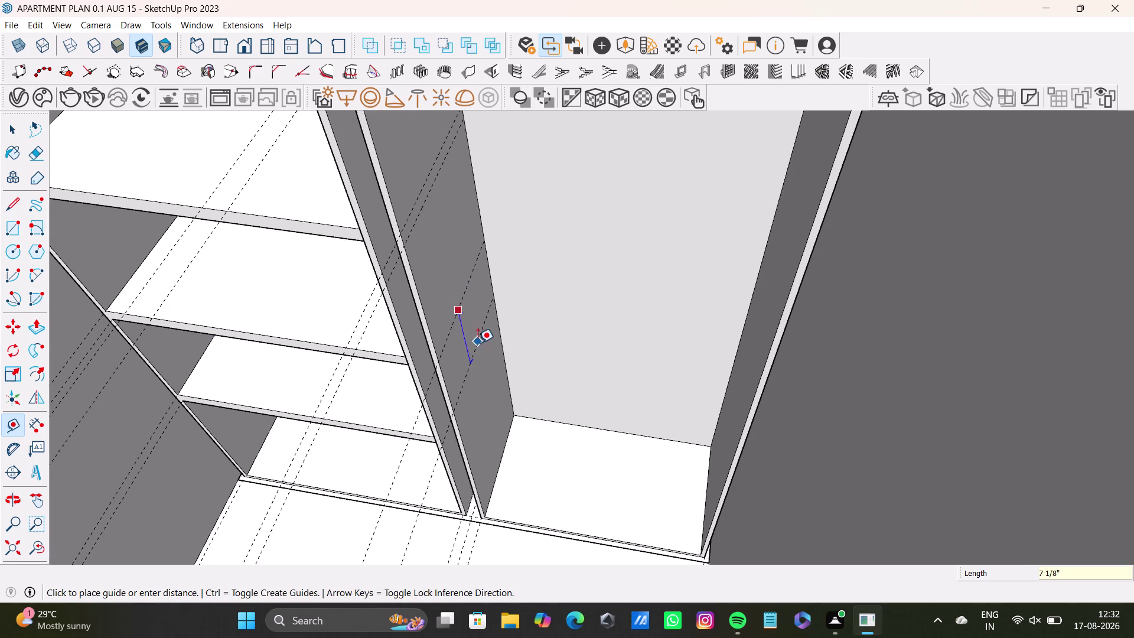
key(1)
key(shift+quotedbl)
key(Return)
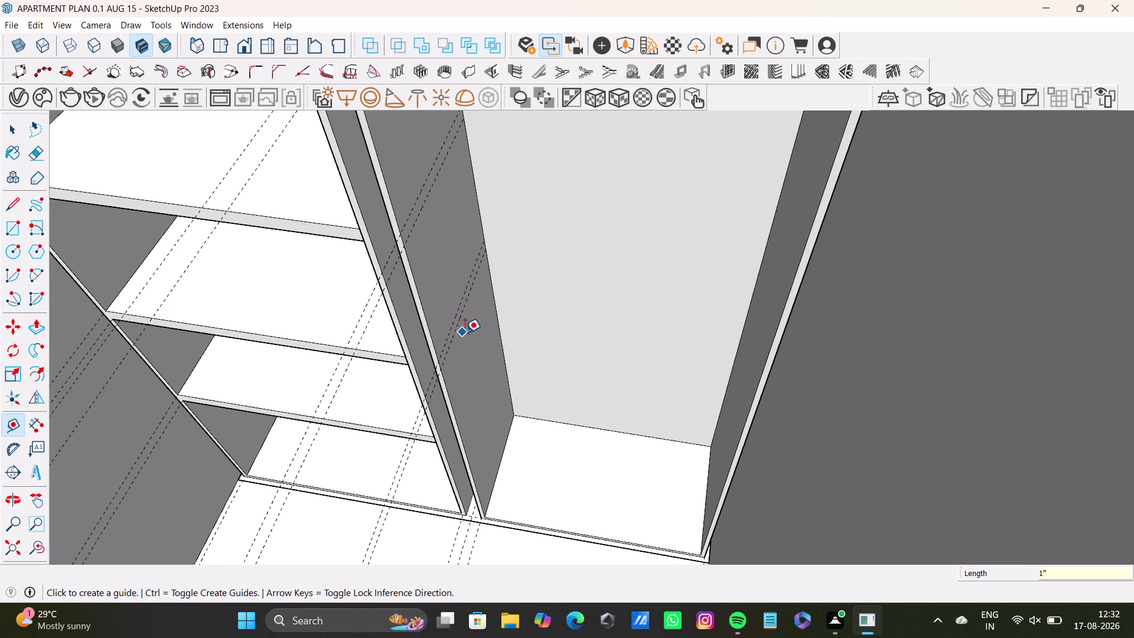
Try measuring a guide from the panel edge along the side panel, then undo it.
middle_drag(504, 363, 477, 303)
scroll(up, 3)
drag(412, 234, 432, 245)
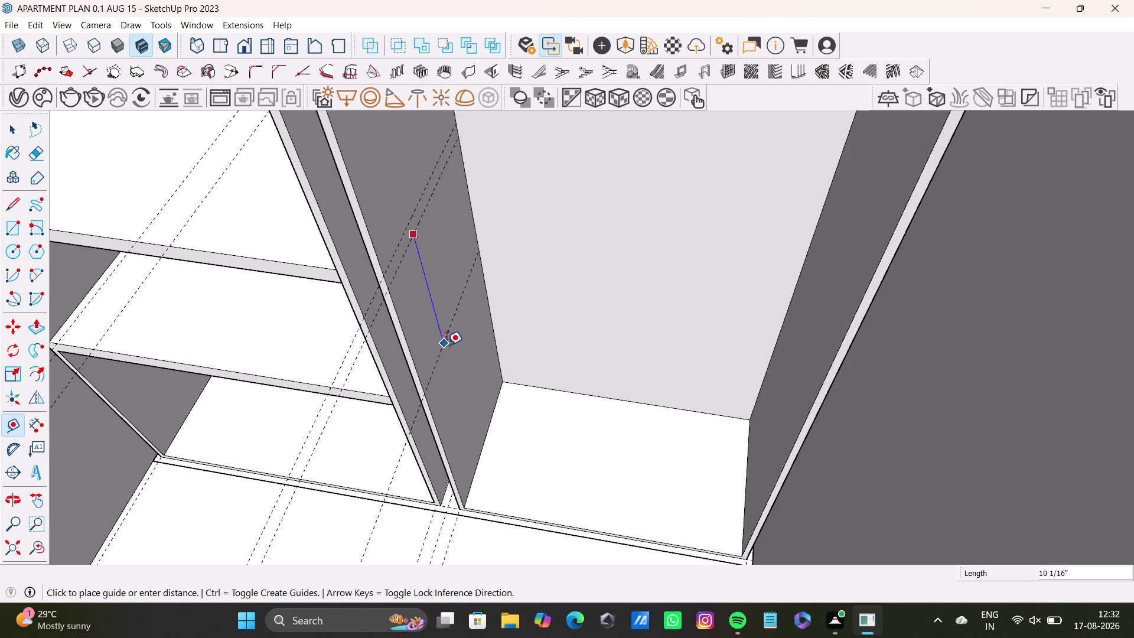
key(Tab)
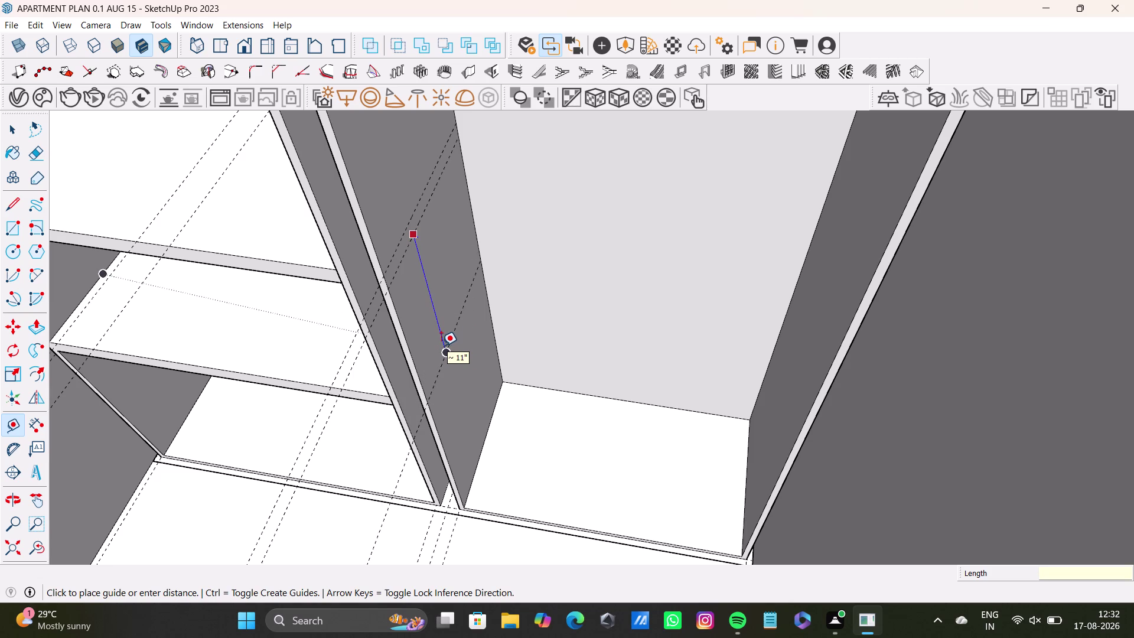
key(1)
key(ctrl+z)
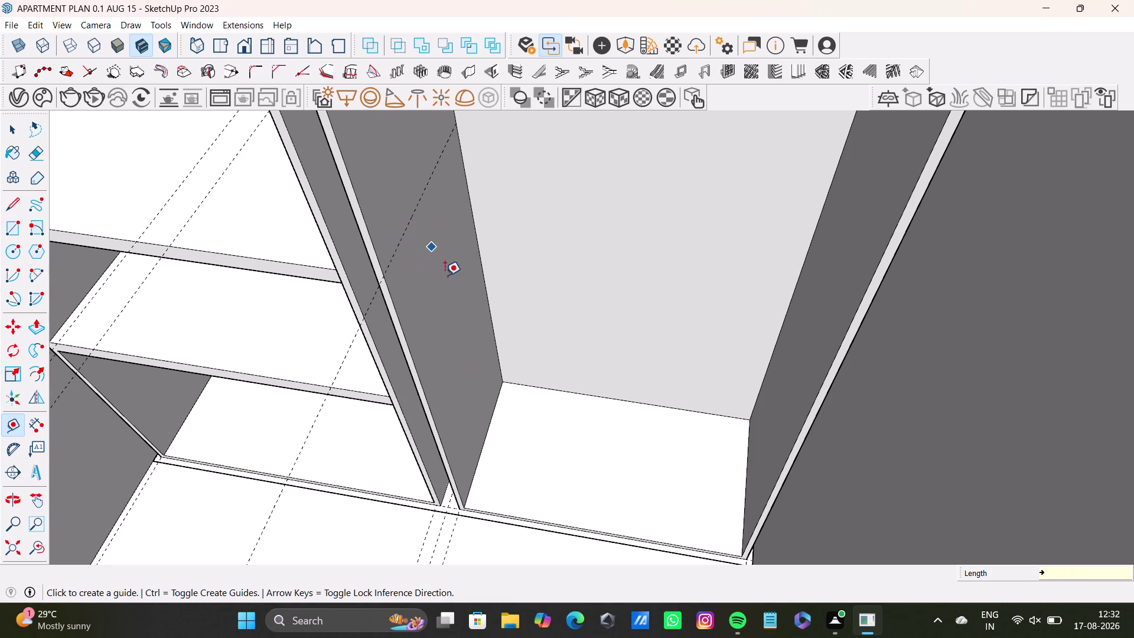
Place a 1" guide on the side panel from a new viewpoint.
scroll(down, 3)
middle_drag(445, 275, 457, 355)
scroll(up, 3)
click(434, 316)
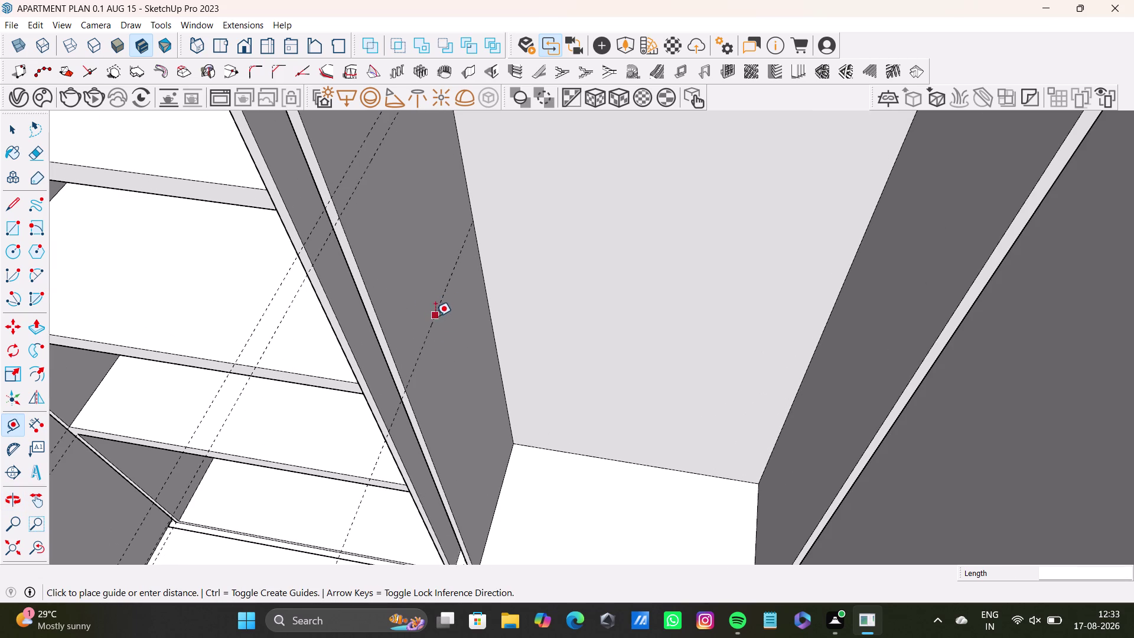
key(1)
key(shift+quotedbl)
key(Return)
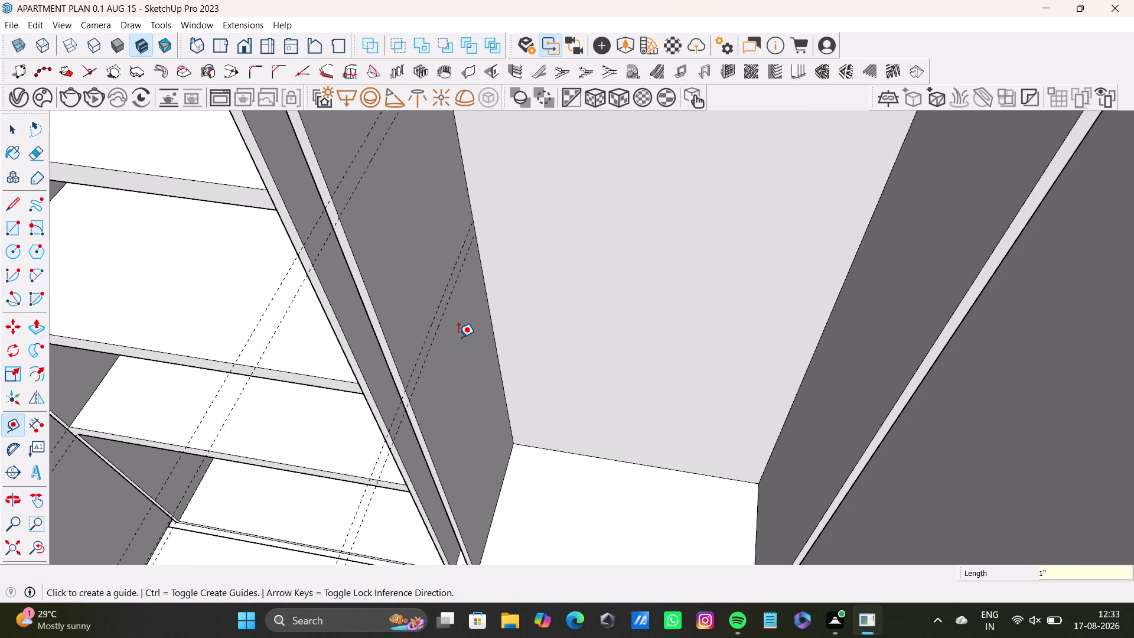
Add a final 1' guide and 1" guide on the panel's upper part.
middle_drag(480, 355, 436, 264)
scroll(up, 3)
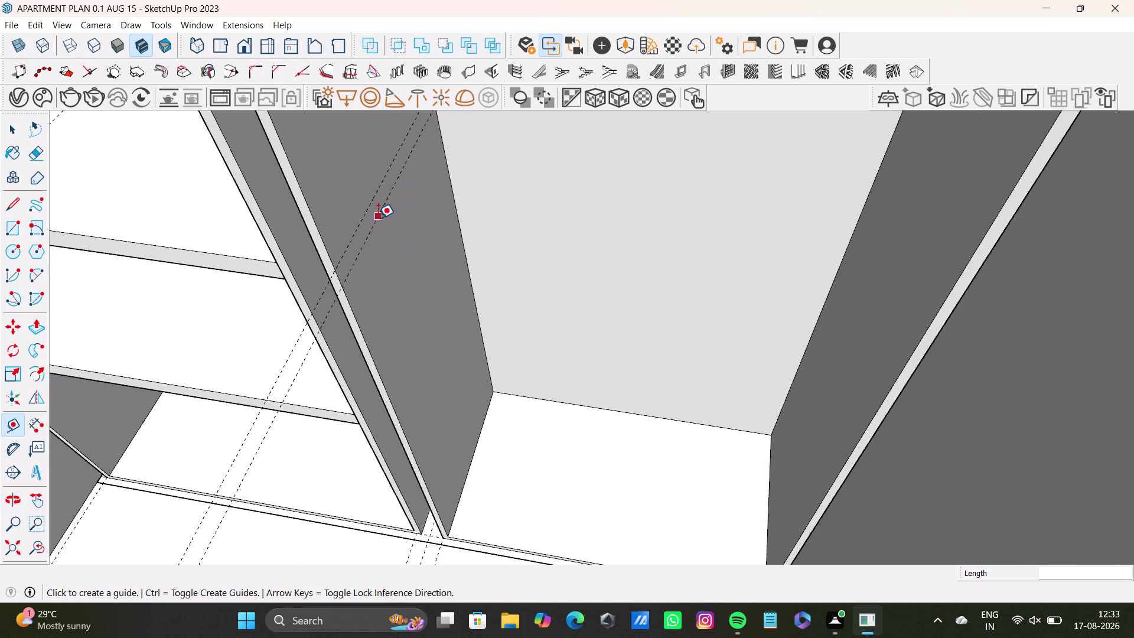
click(378, 218)
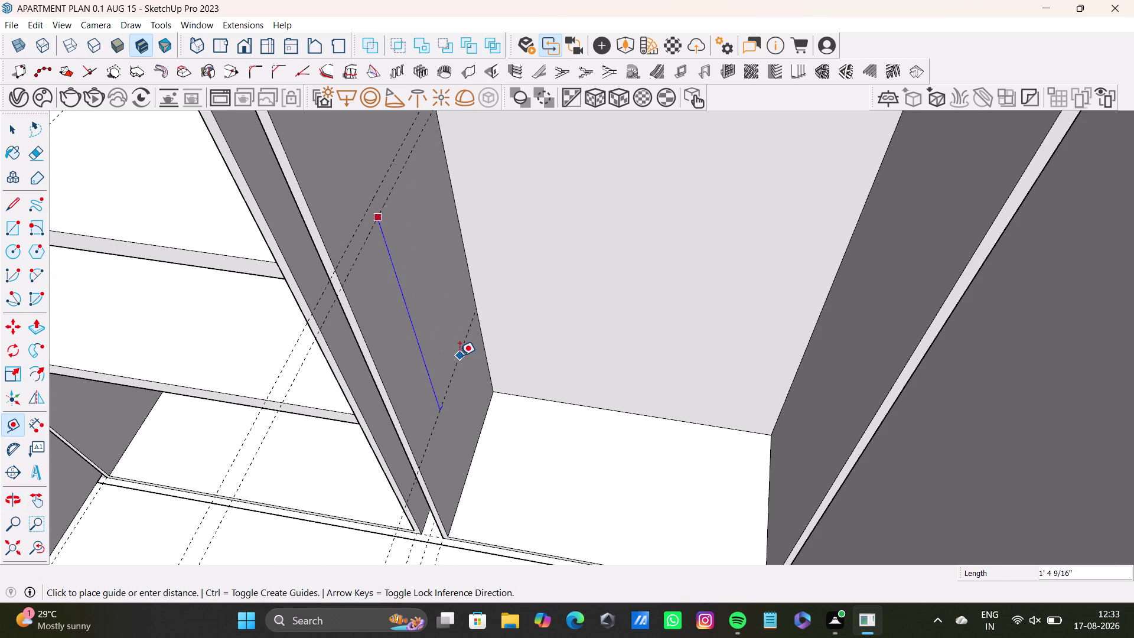
text(1')
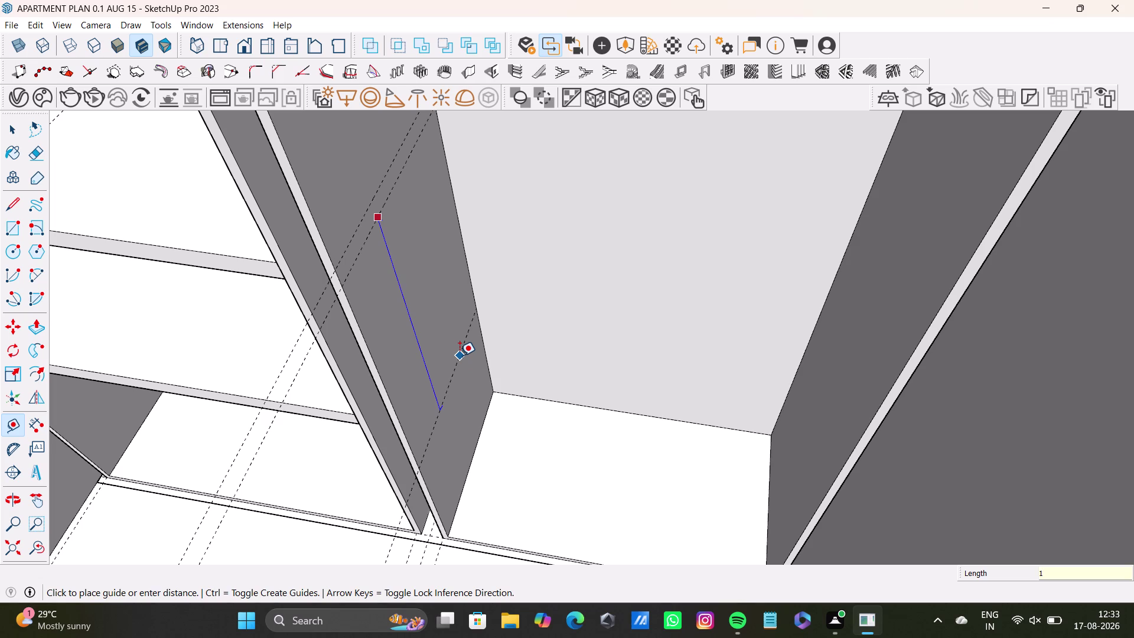
key(Return)
click(432, 353)
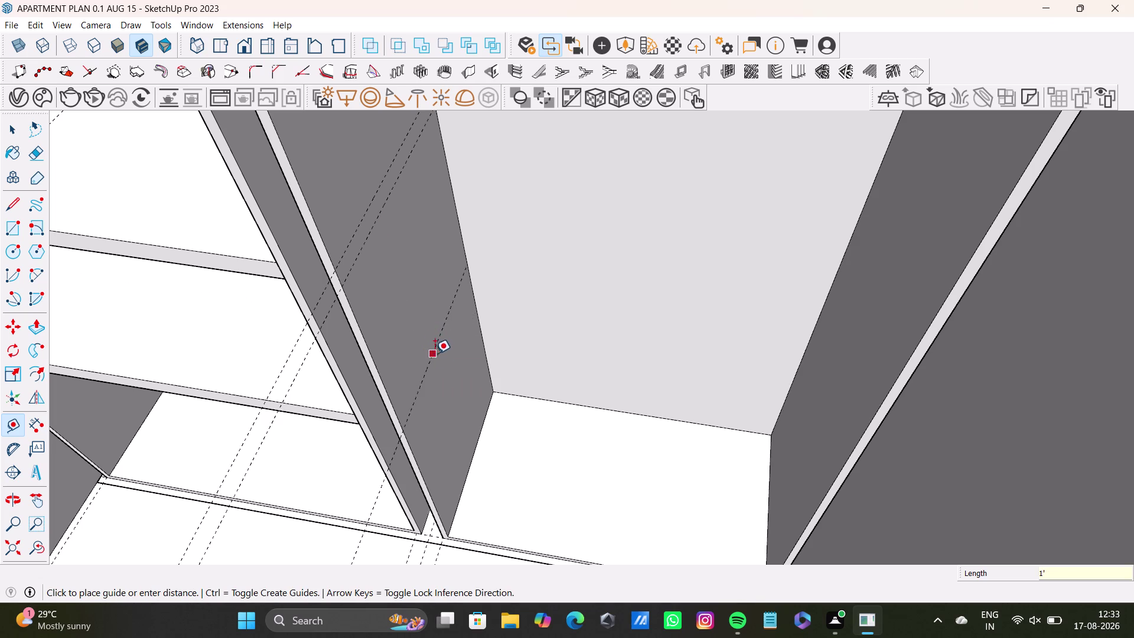
key(1)
key(shift+quotedbl)
key(Return)
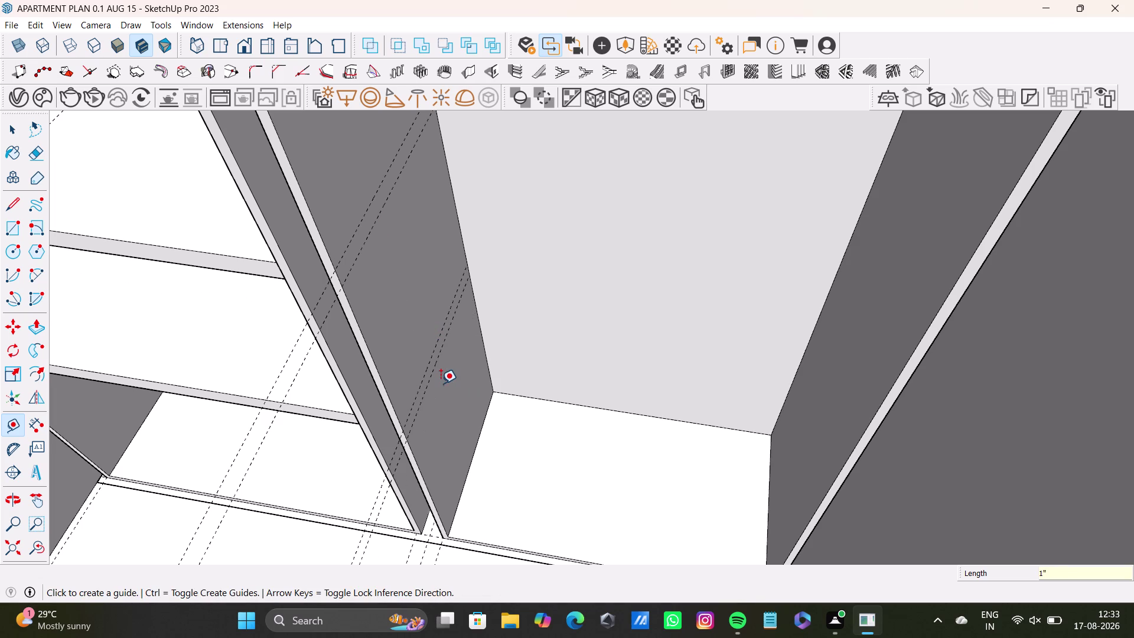
scroll(down, 3)
middle_drag(539, 310, 634, 510)
Orbit to the shelf unit's open front and pick the Line tool near the inner side panel.
scroll(down, 3)
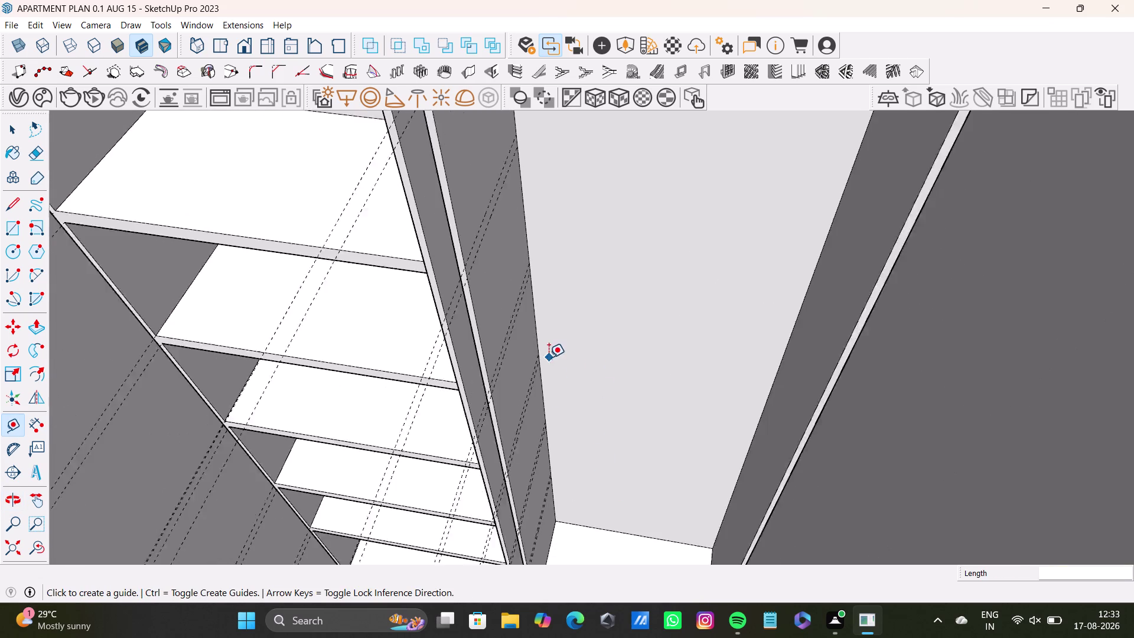
scroll(down, 3)
middle_drag(558, 338, 558, 512)
middle_drag(509, 404, 451, 344)
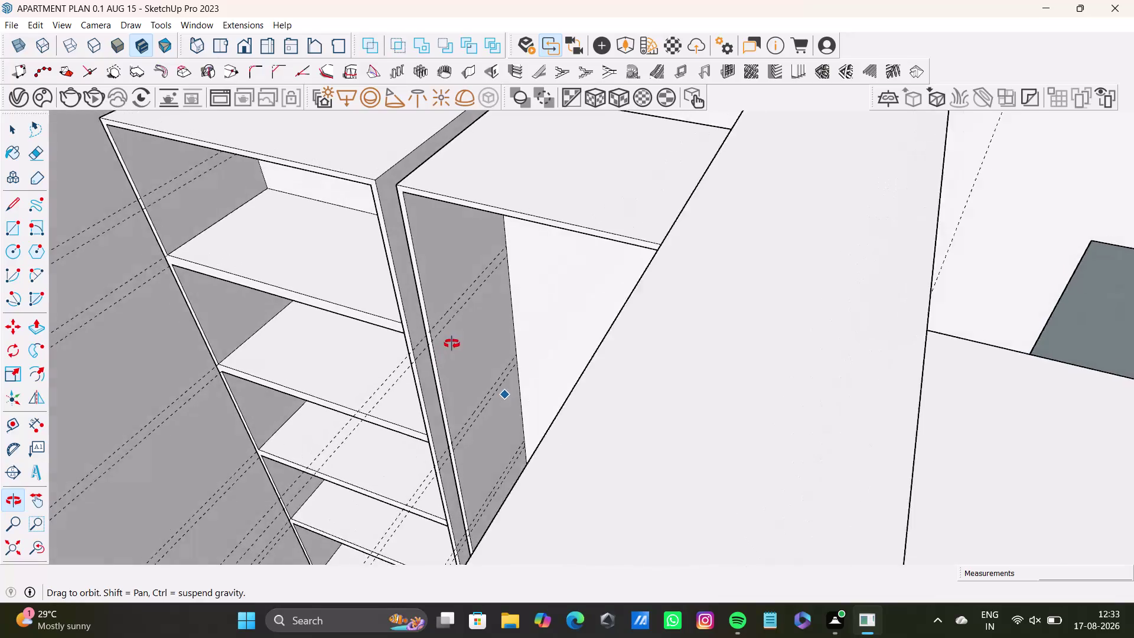
middle_drag(451, 344, 478, 334)
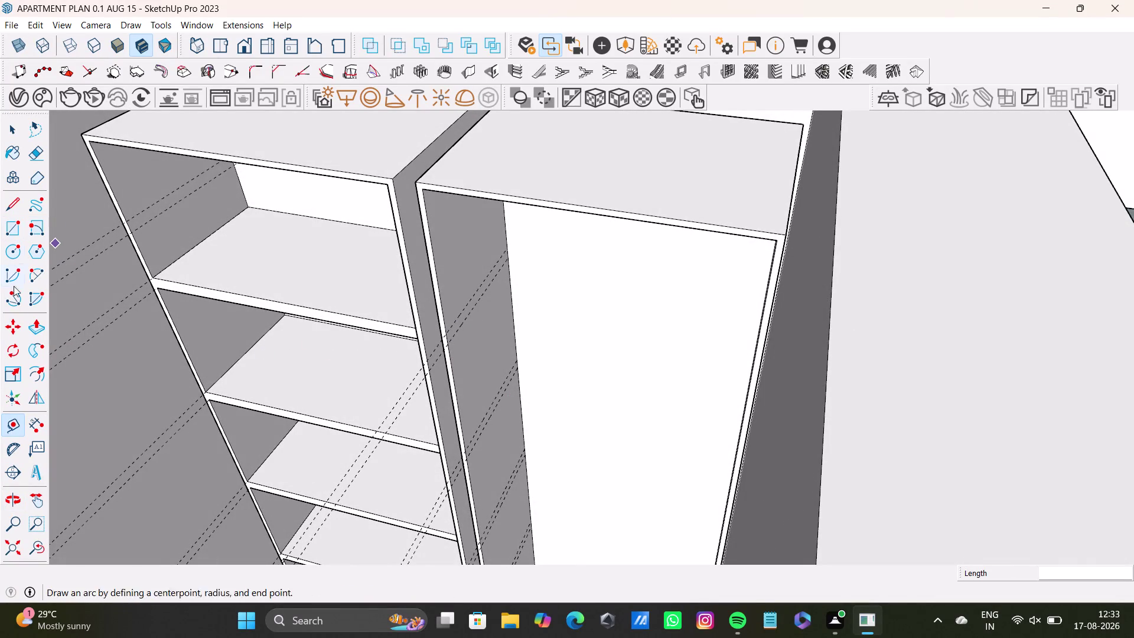
drag(35, 327, 56, 330)
key(space)
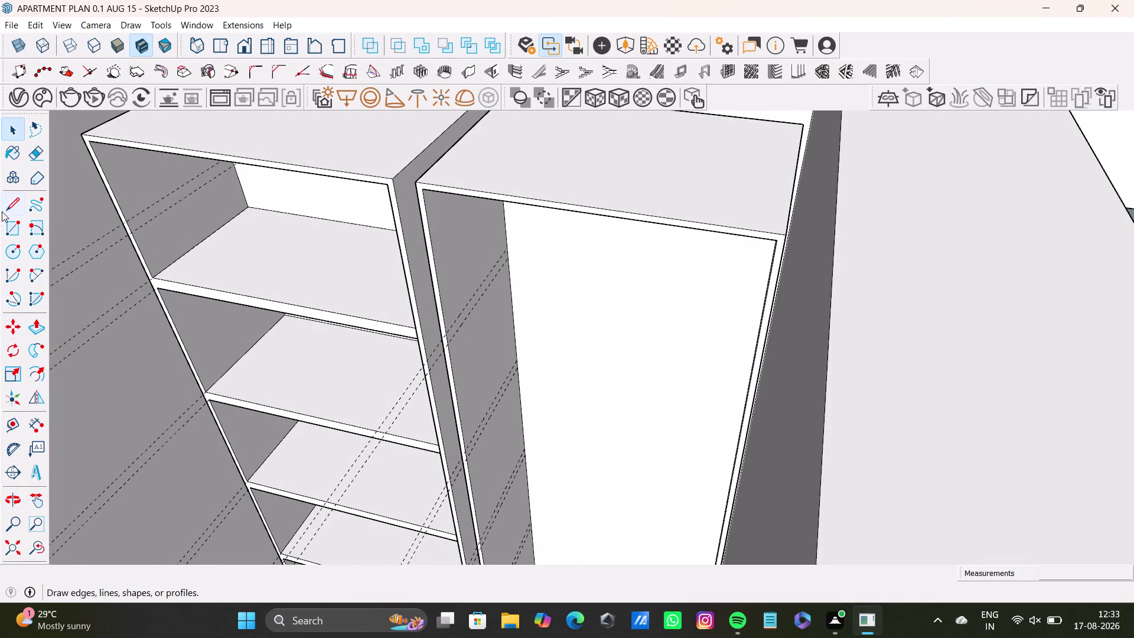
drag(6, 209, 28, 207)
scroll(up, 3)
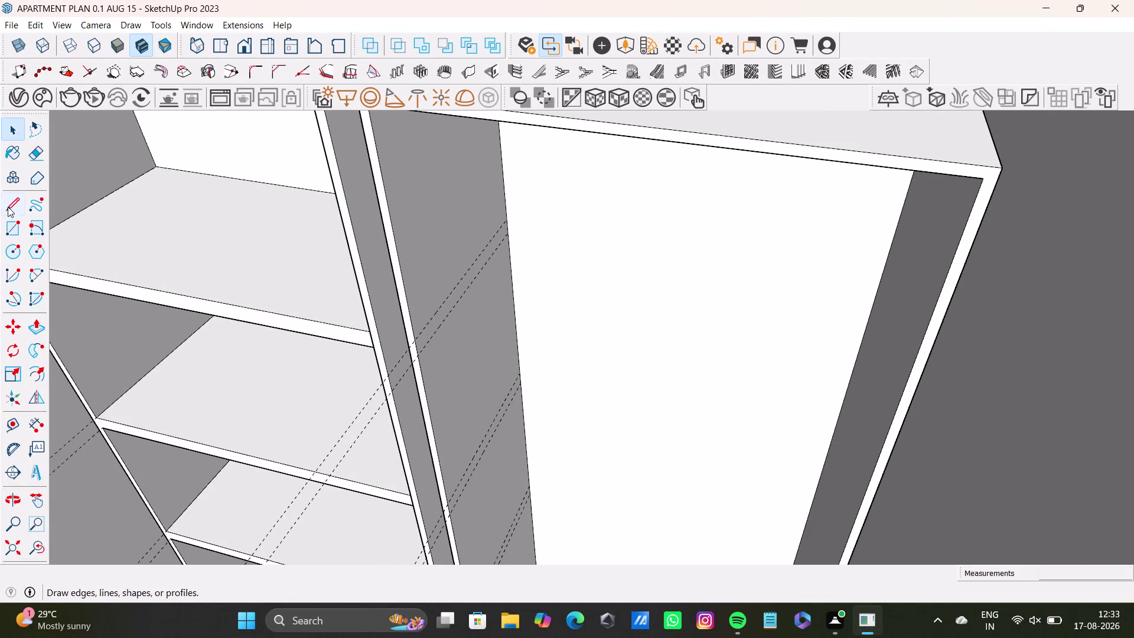
drag(8, 207, 23, 206)
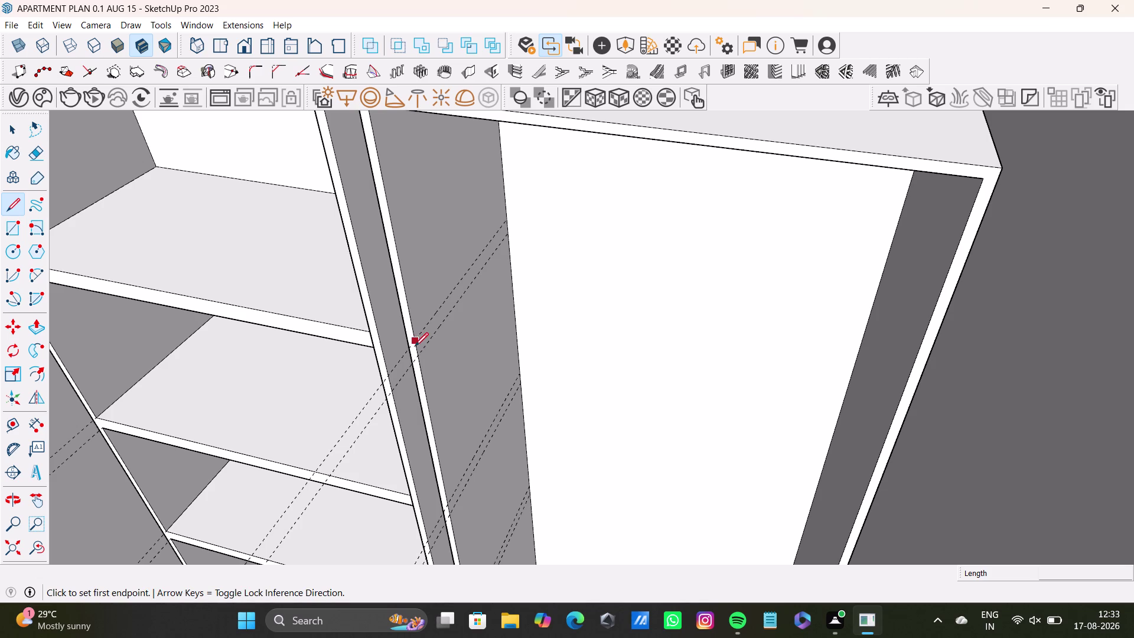
Draw a line from a guide to the panel's far edge, inspect it, then undo it.
click(417, 341)
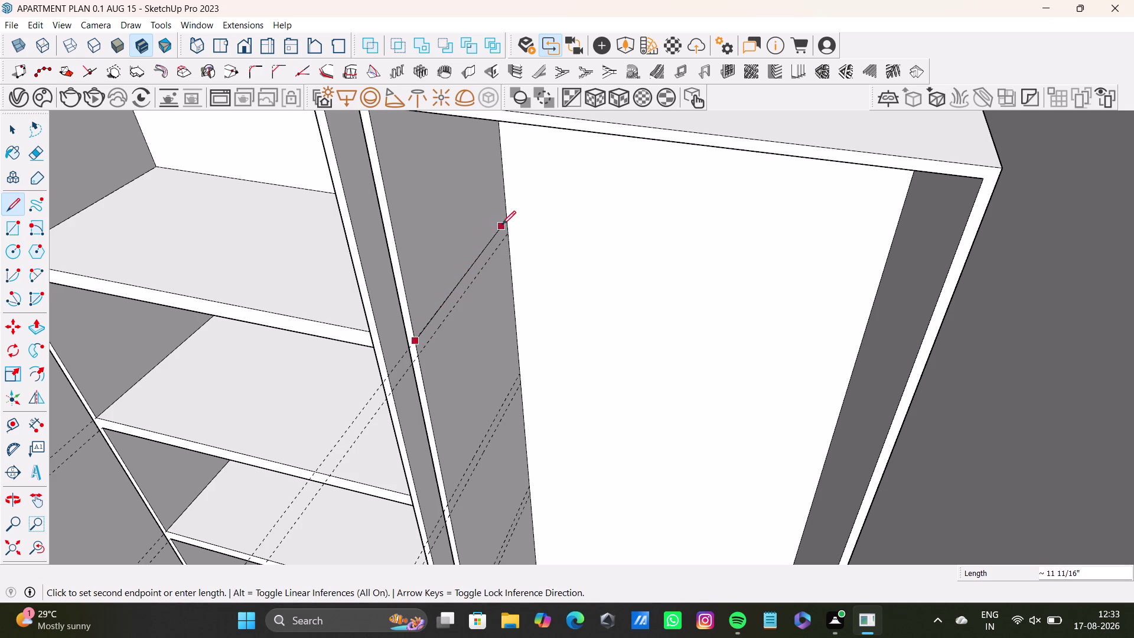
click(506, 217)
key(space)
middle_drag(475, 360, 510, 354)
scroll(up, 3)
middle_drag(531, 343, 422, 281)
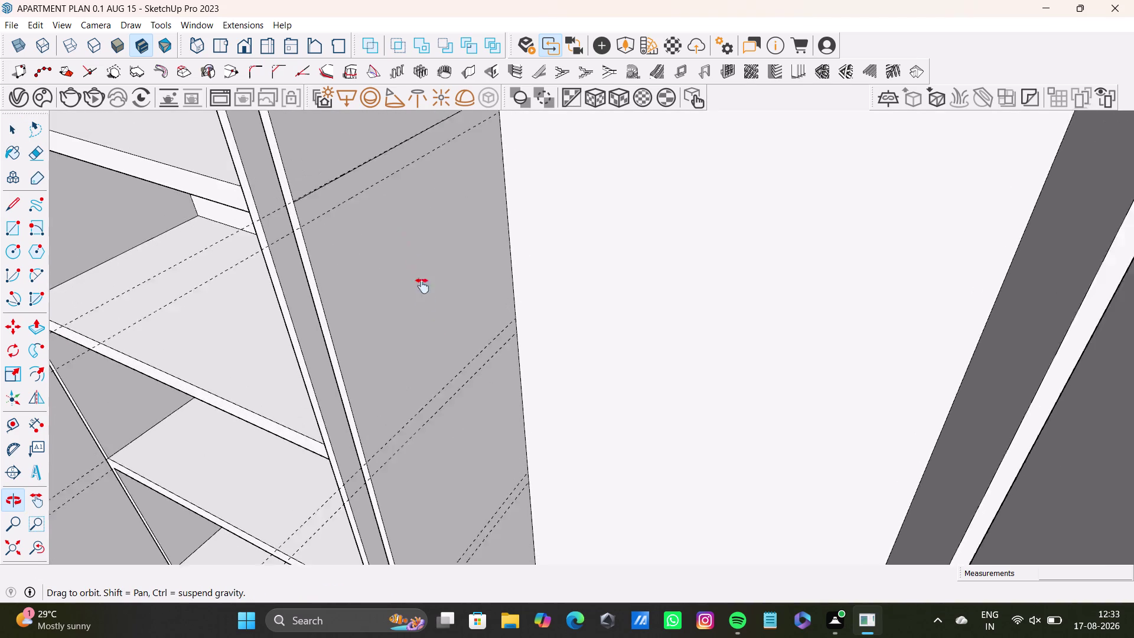
middle_drag(422, 281, 422, 310)
key(ctrl+z)
click(9, 205)
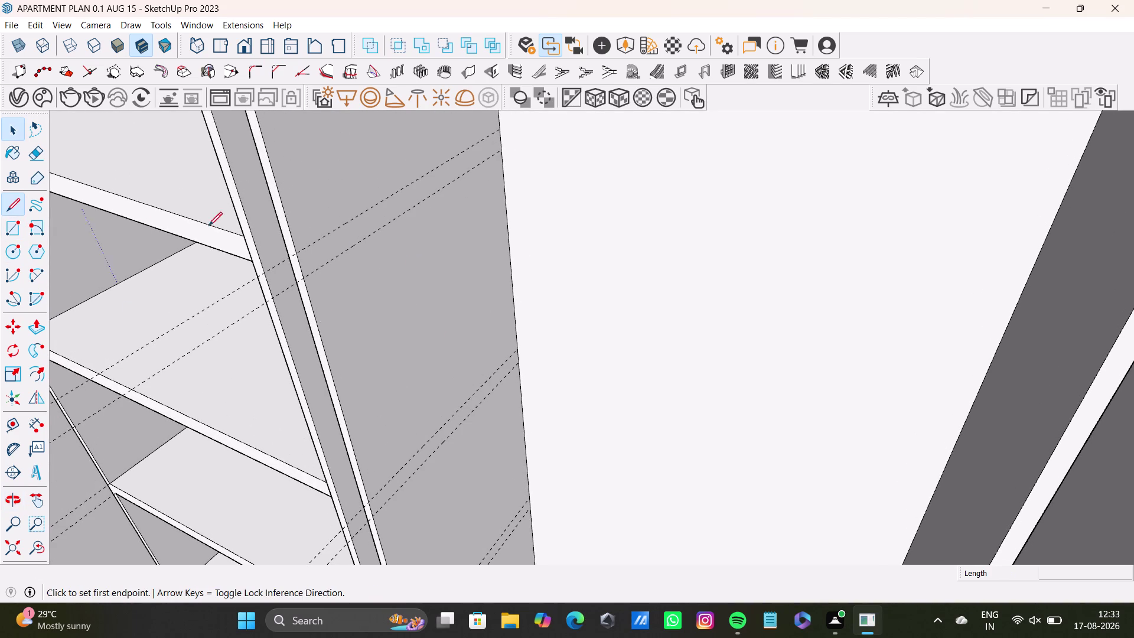
scroll(up, 3)
Draw two lines along the upper and lower guides to the panel's top edge.
click(290, 253)
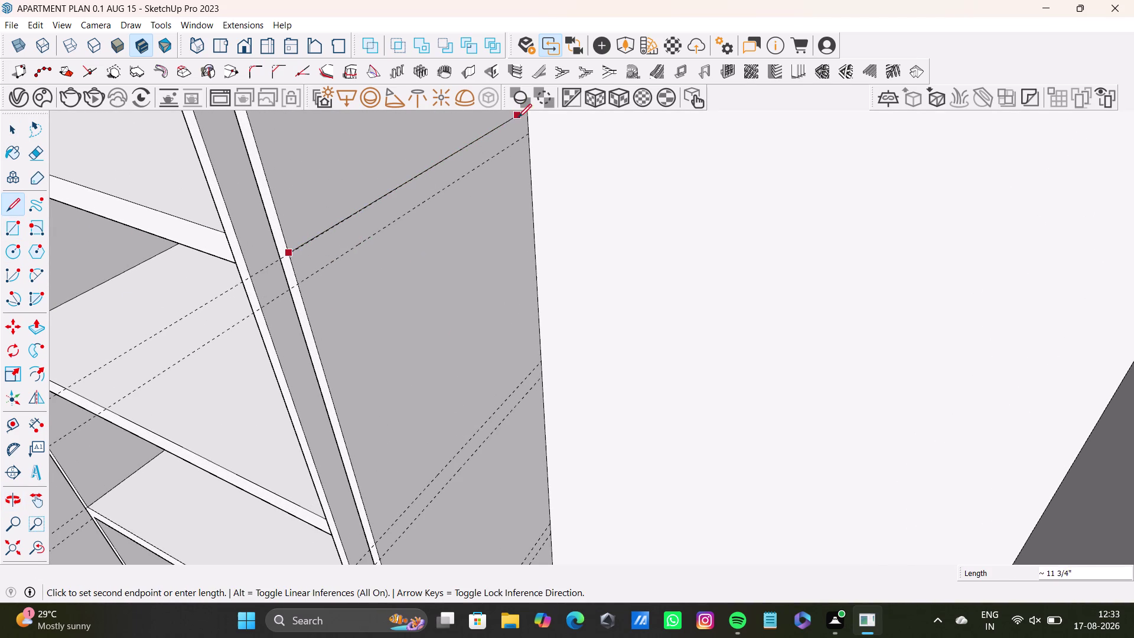
middle_drag(523, 122, 505, 143)
click(509, 132)
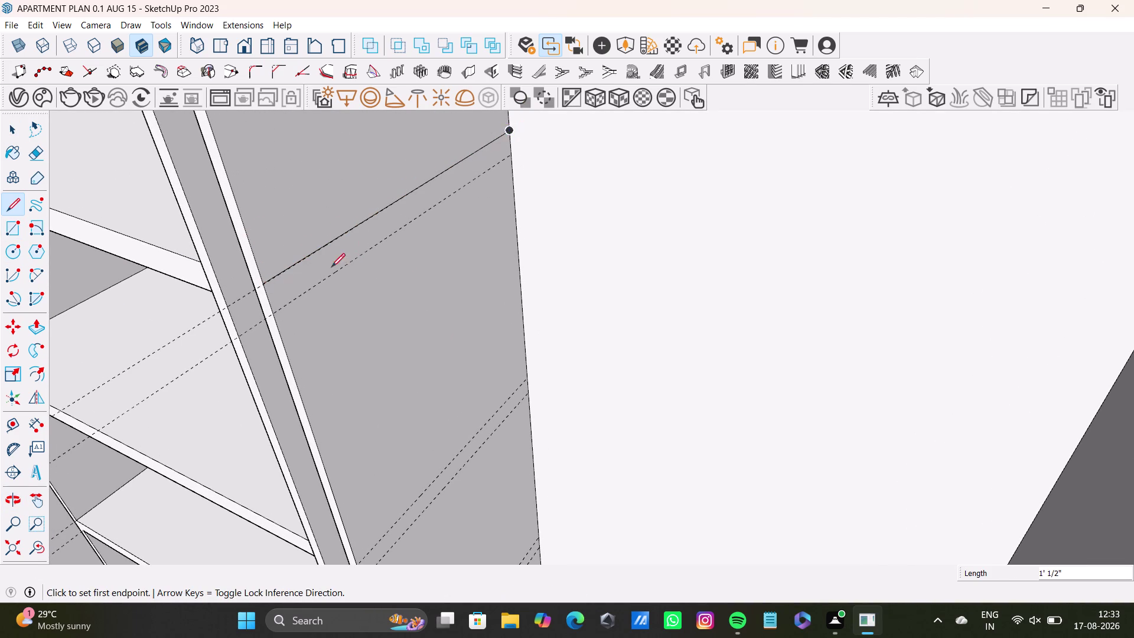
click(275, 312)
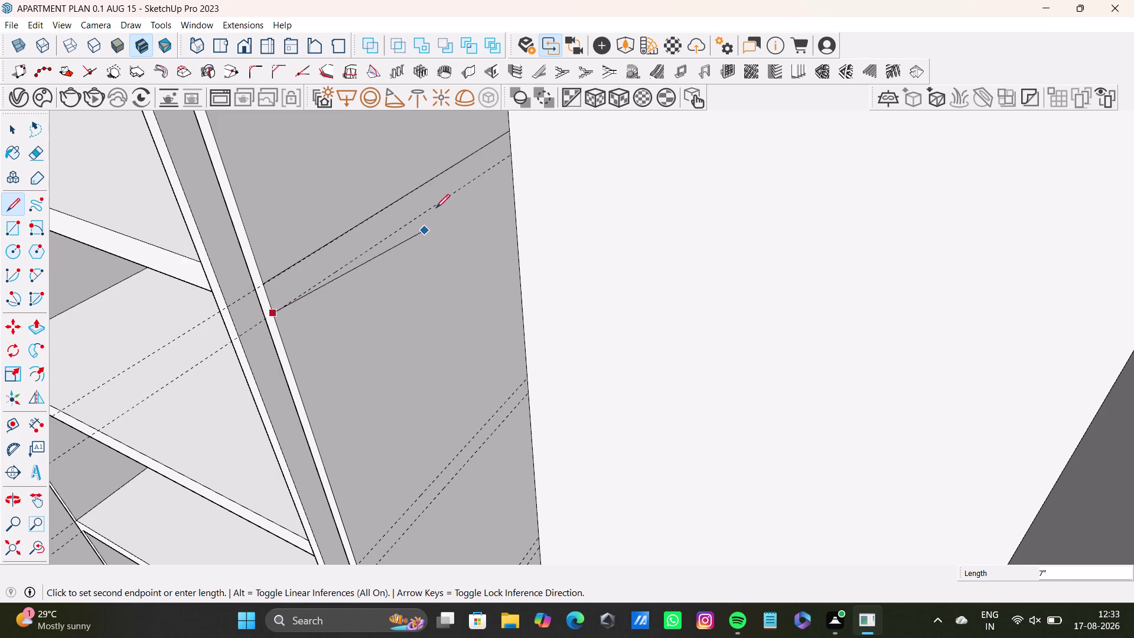
click(510, 157)
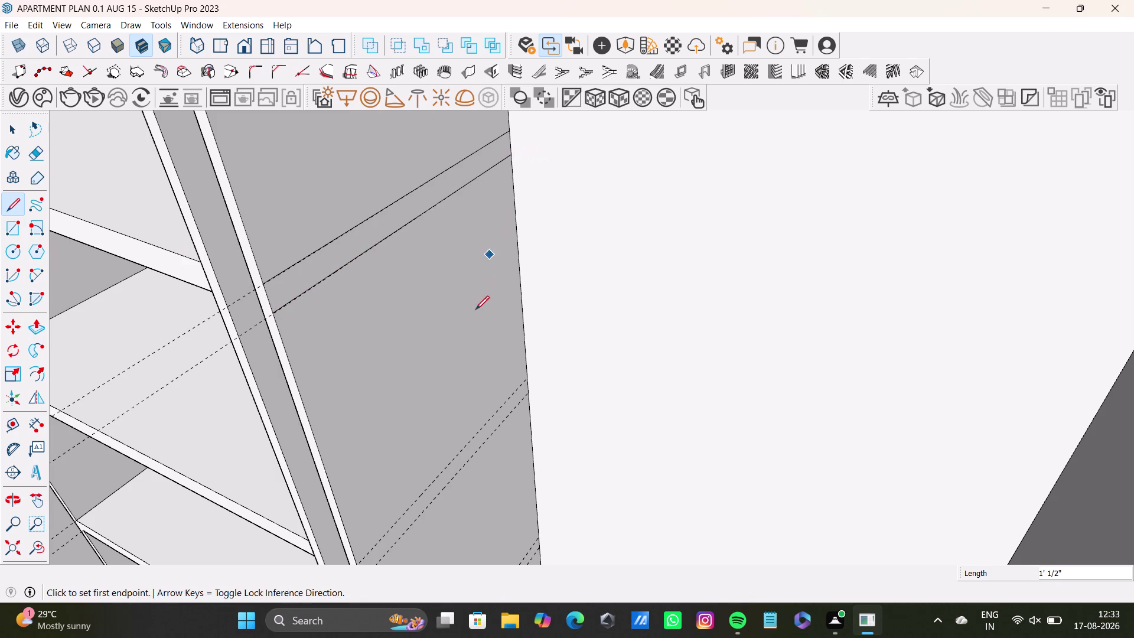
key(space)
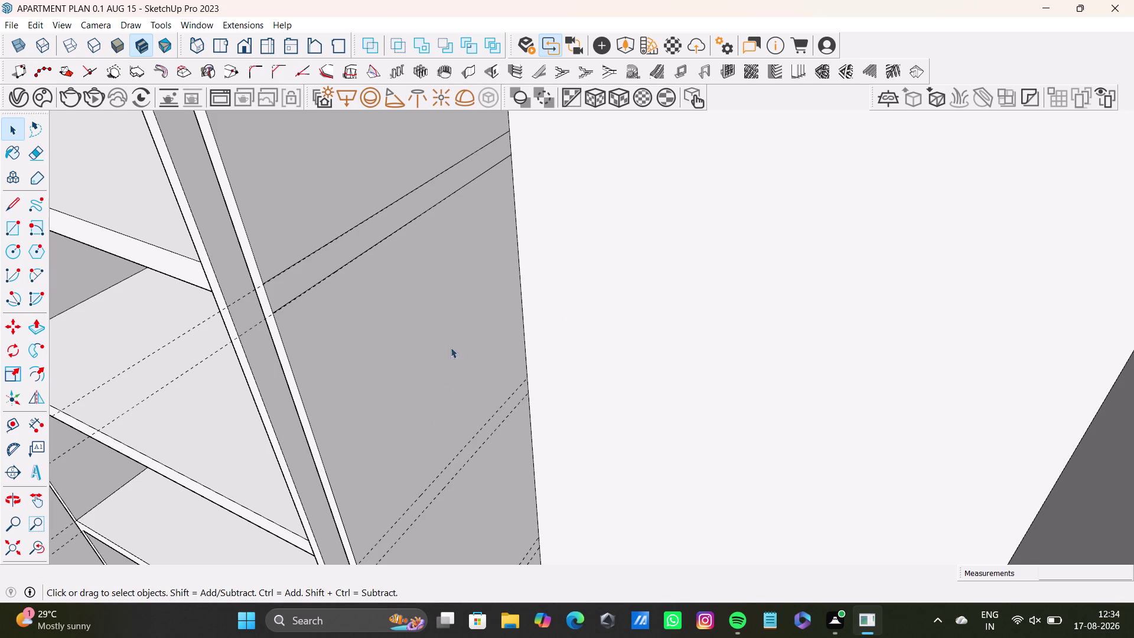
Draw an edge from the divider to the panel's outer edge, then undo it.
middle_drag(459, 345, 441, 253)
scroll(down, 3)
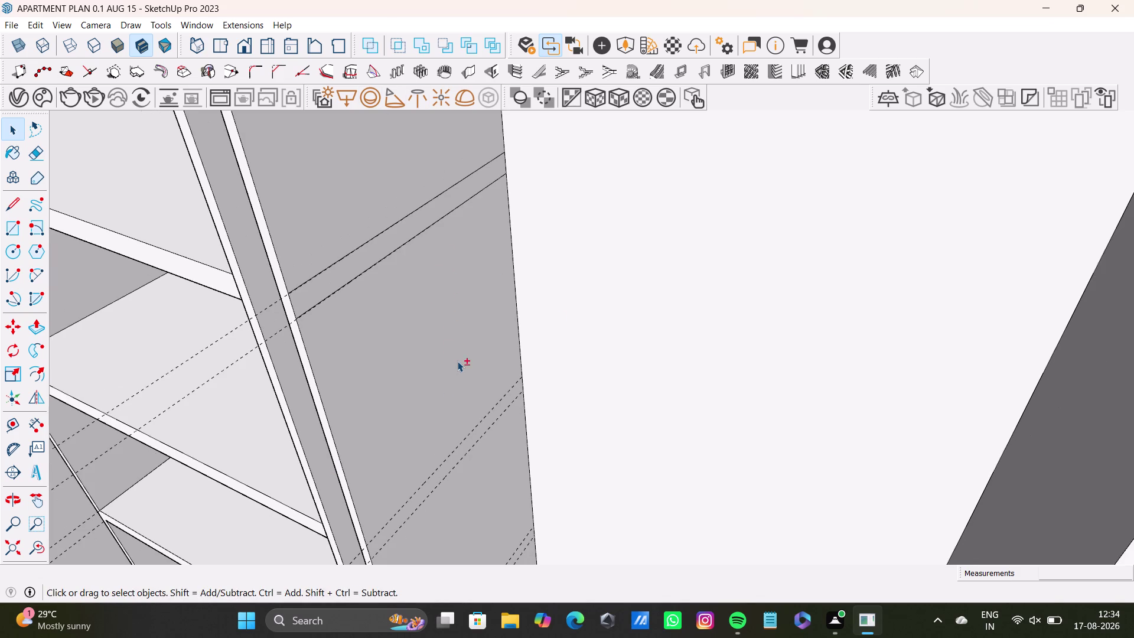
middle_drag(457, 361, 446, 268)
click(9, 201)
scroll(up, 3)
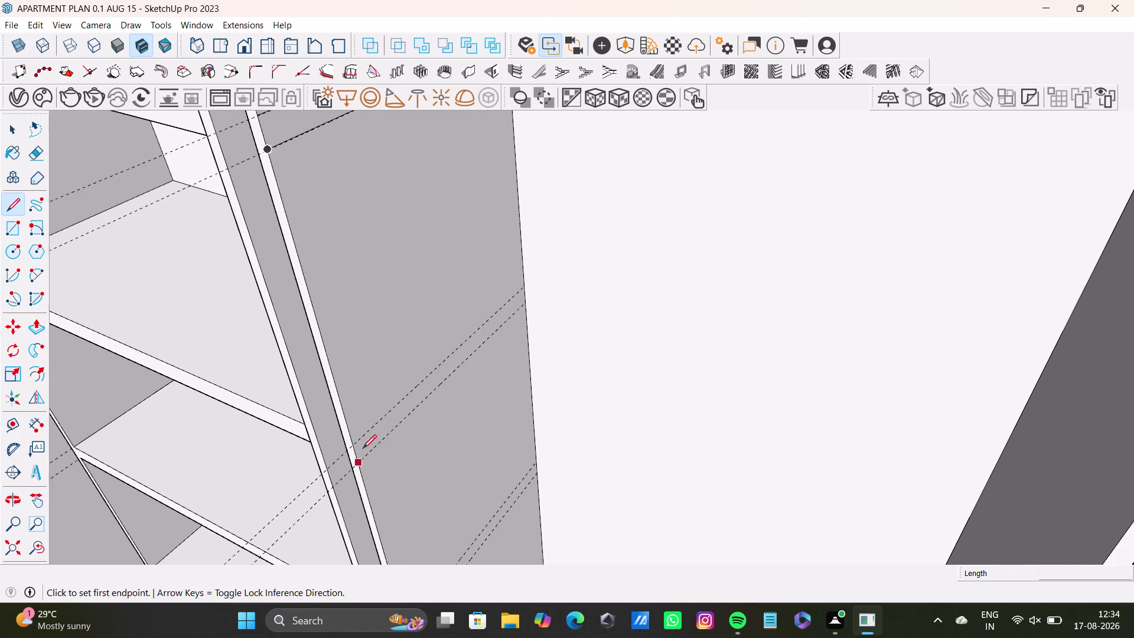
click(356, 443)
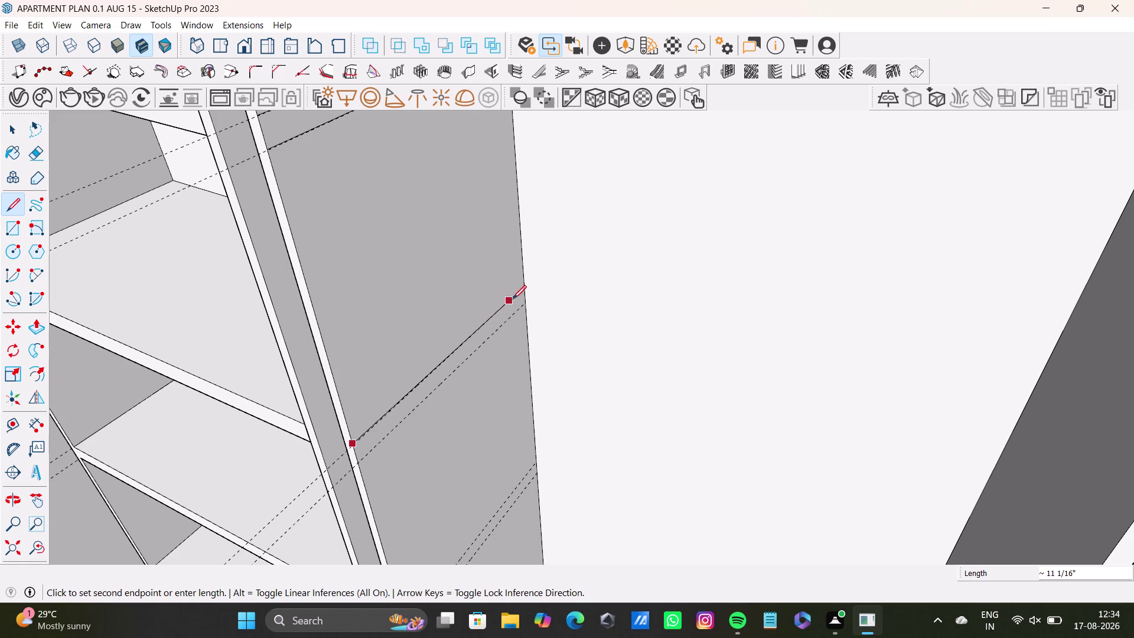
click(523, 290)
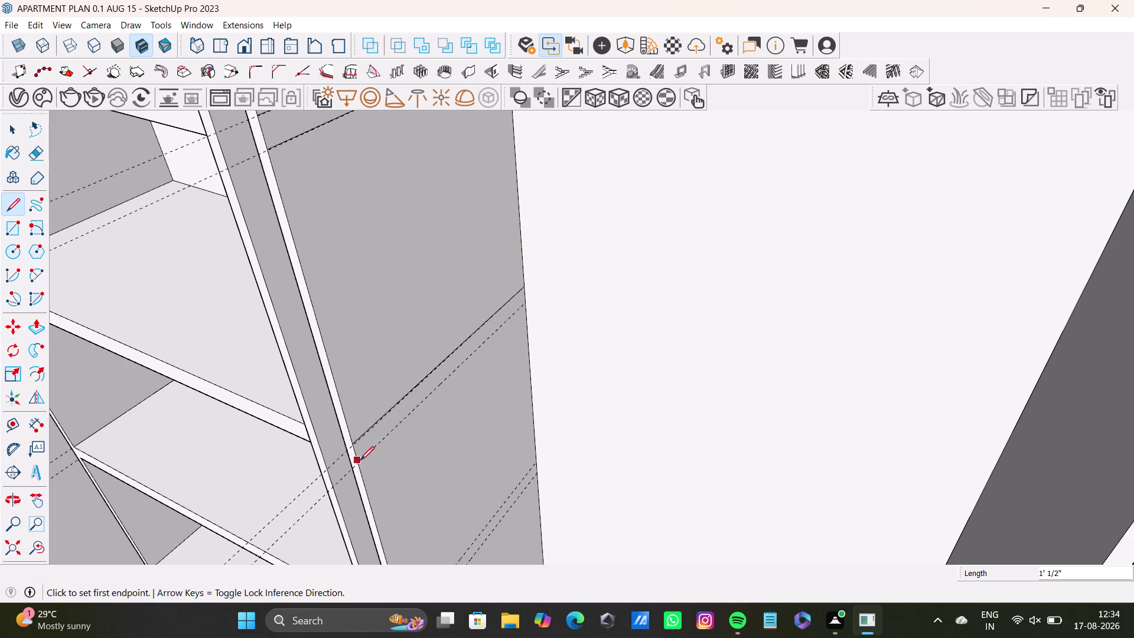
drag(360, 460, 377, 451)
key(space)
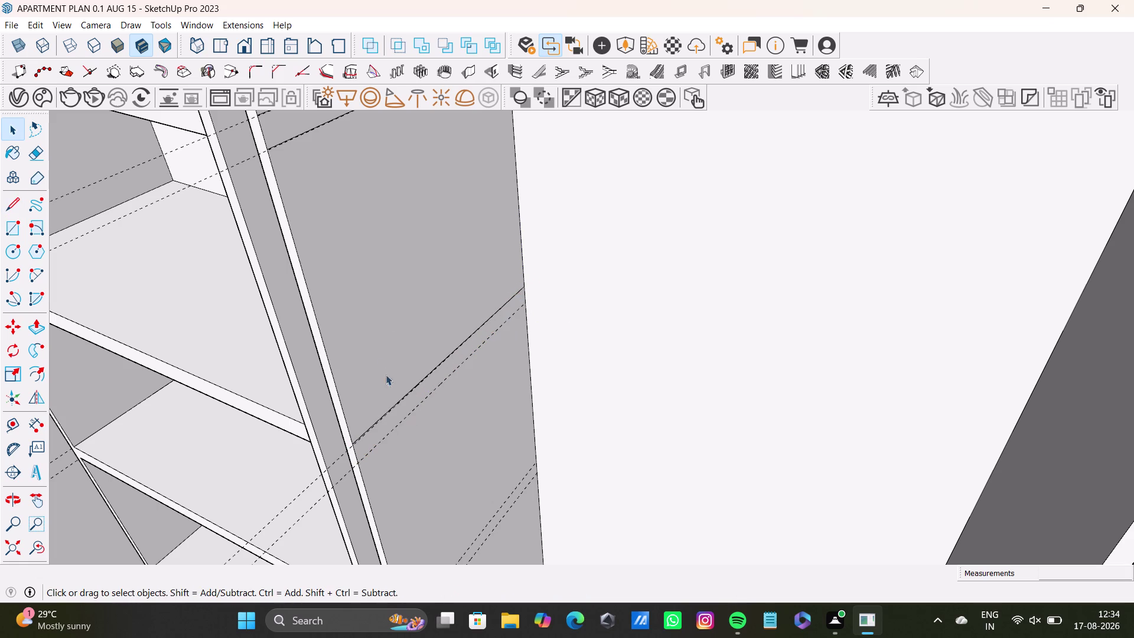
key(ctrl+z)
Redraw two edges along the guides to the outer edge, then pull back to the whole apartment.
click(17, 207)
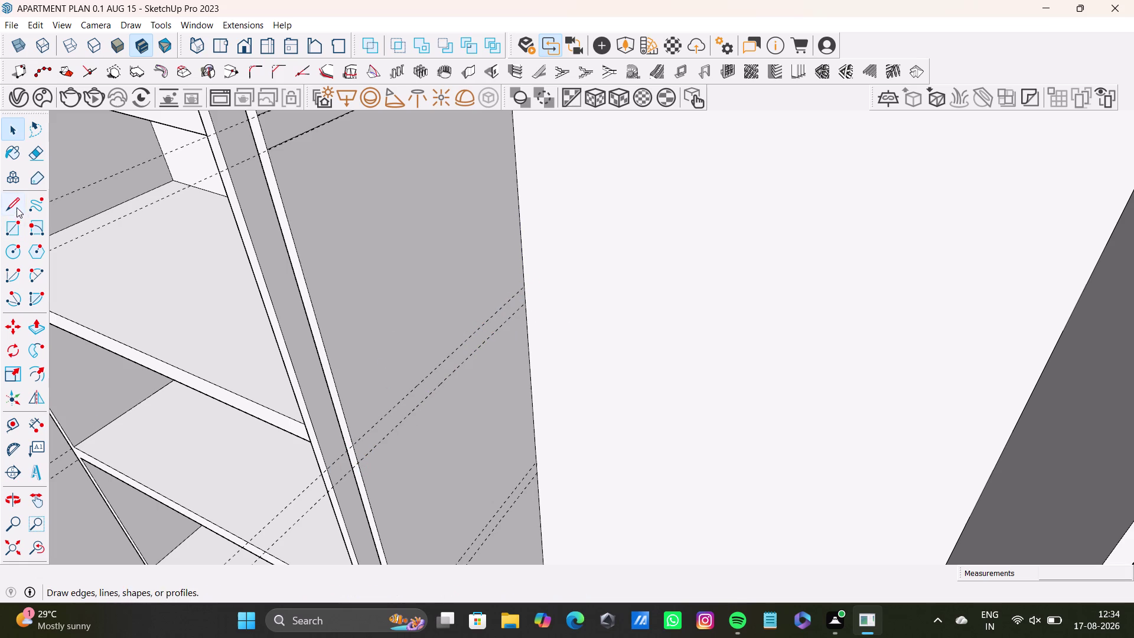
scroll(up, 3)
drag(350, 447, 355, 442)
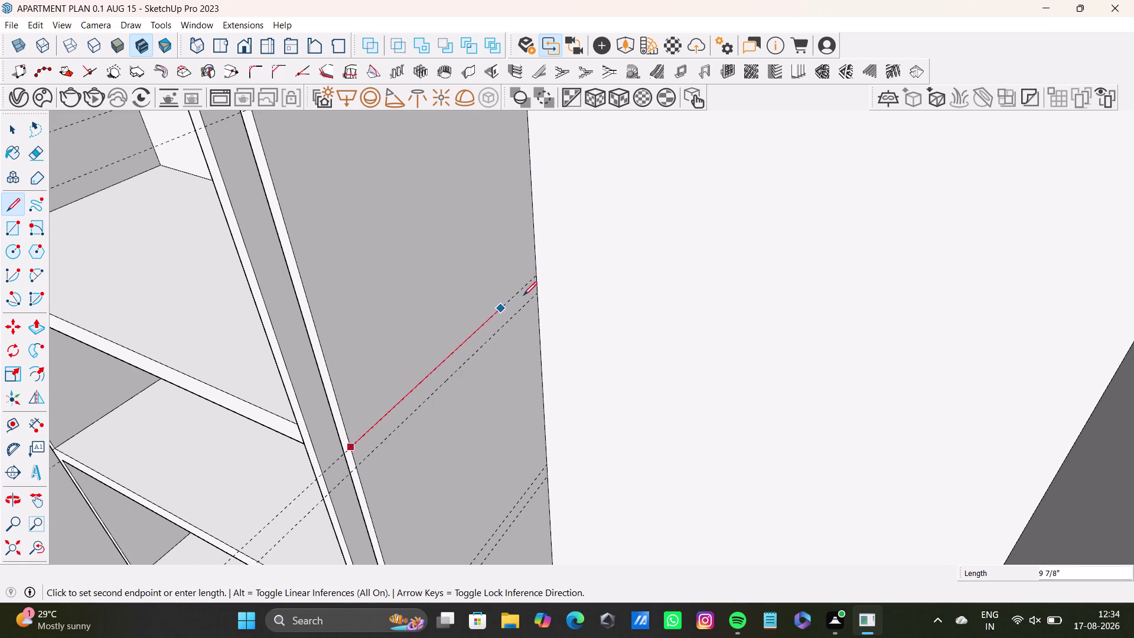
click(538, 279)
click(8, 206)
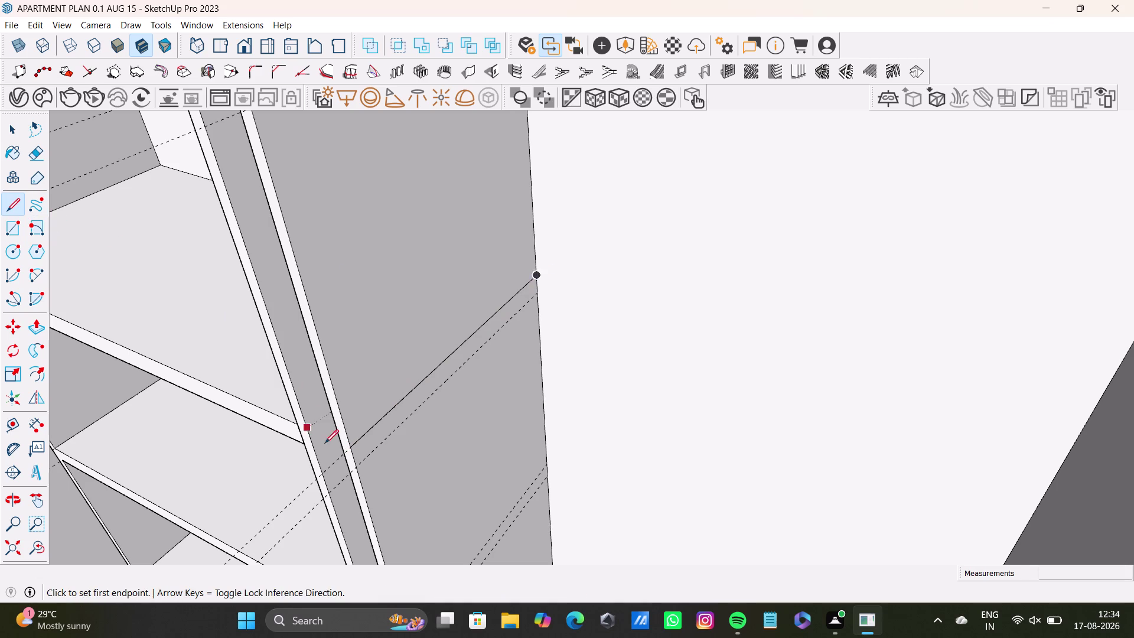
click(362, 465)
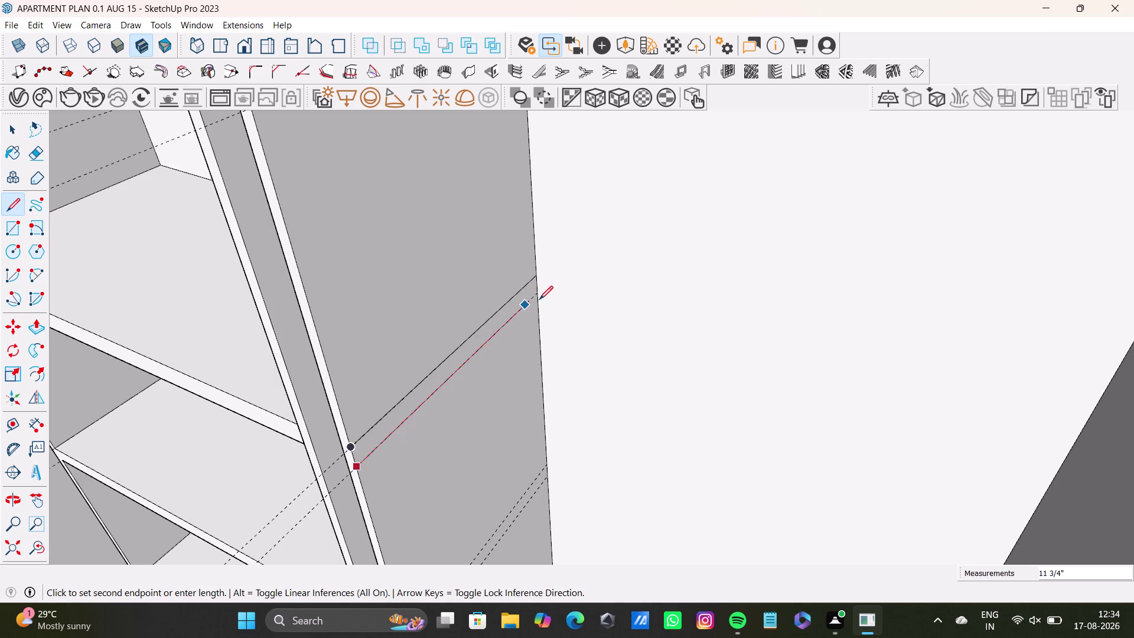
click(543, 291)
scroll(down, 3)
middle_drag(485, 392, 441, 266)
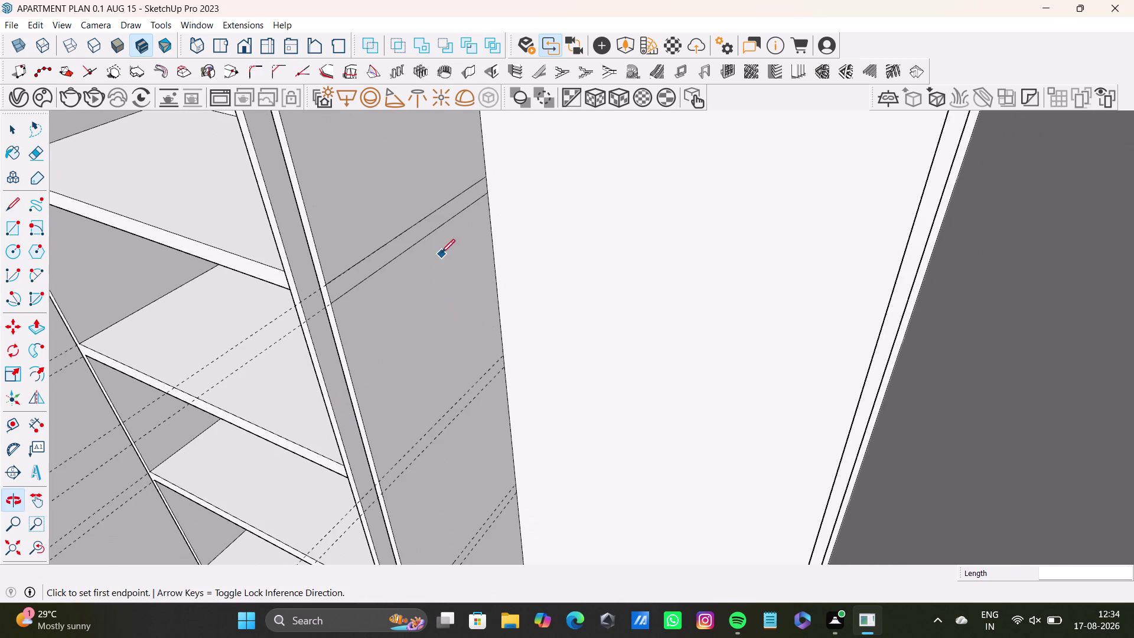
click(16, 205)
middle_drag(388, 469, 343, 354)
click(15, 546)
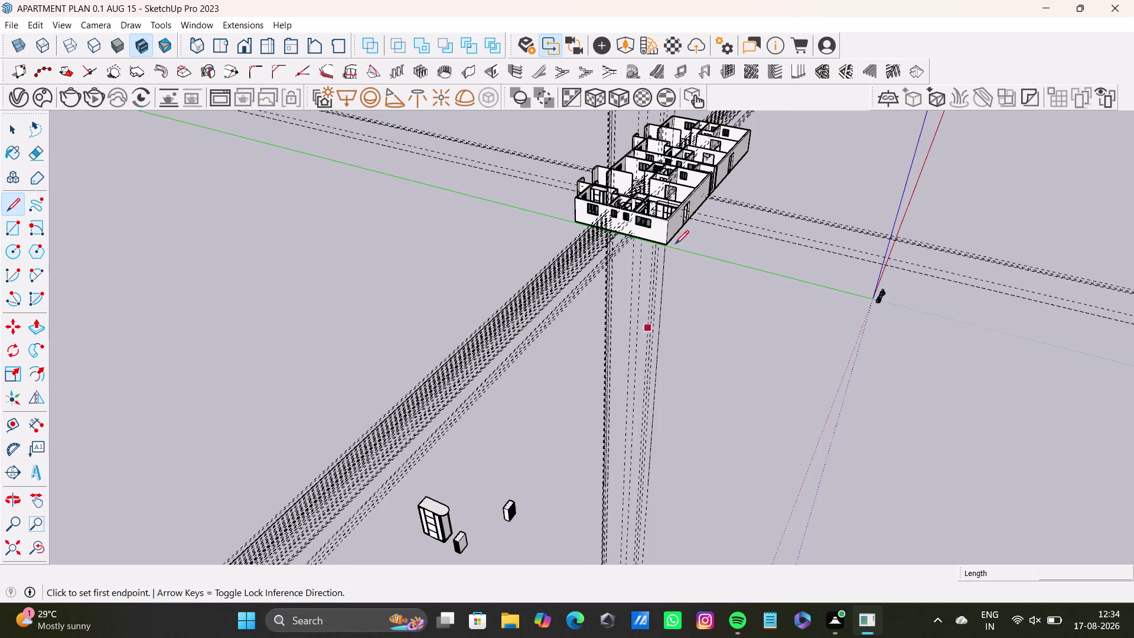
Orbit and zoom from the whole-apartment view back close onto the shelf's side panel.
scroll(up, 3)
middle_drag(651, 188, 640, 403)
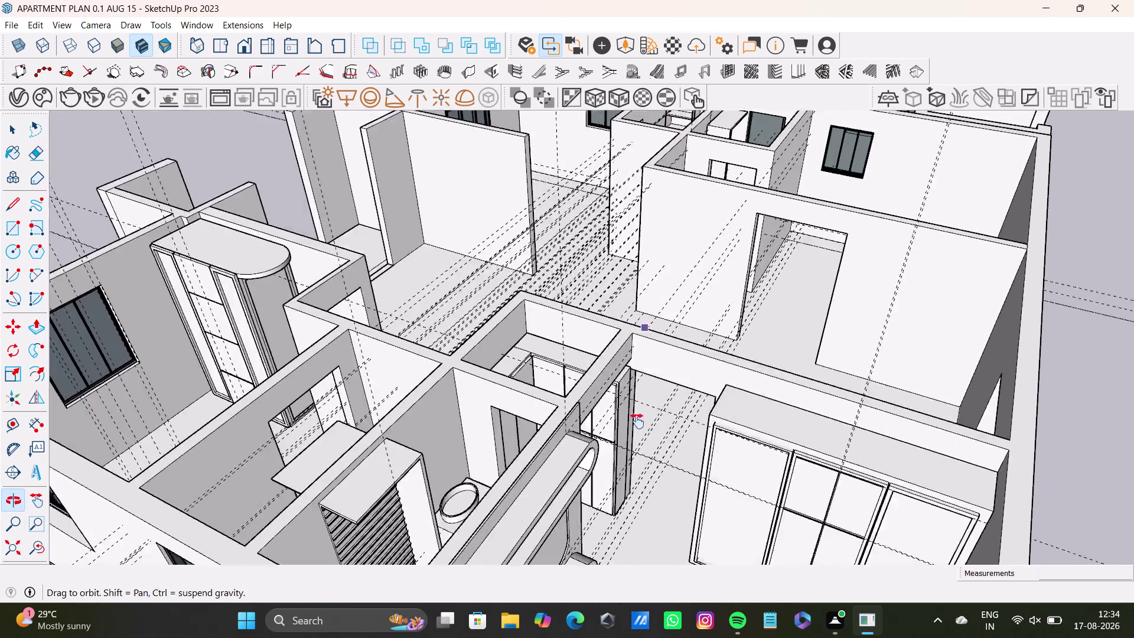
middle_drag(640, 403, 614, 518)
scroll(up, 3)
middle_drag(662, 255, 678, 526)
scroll(up, 3)
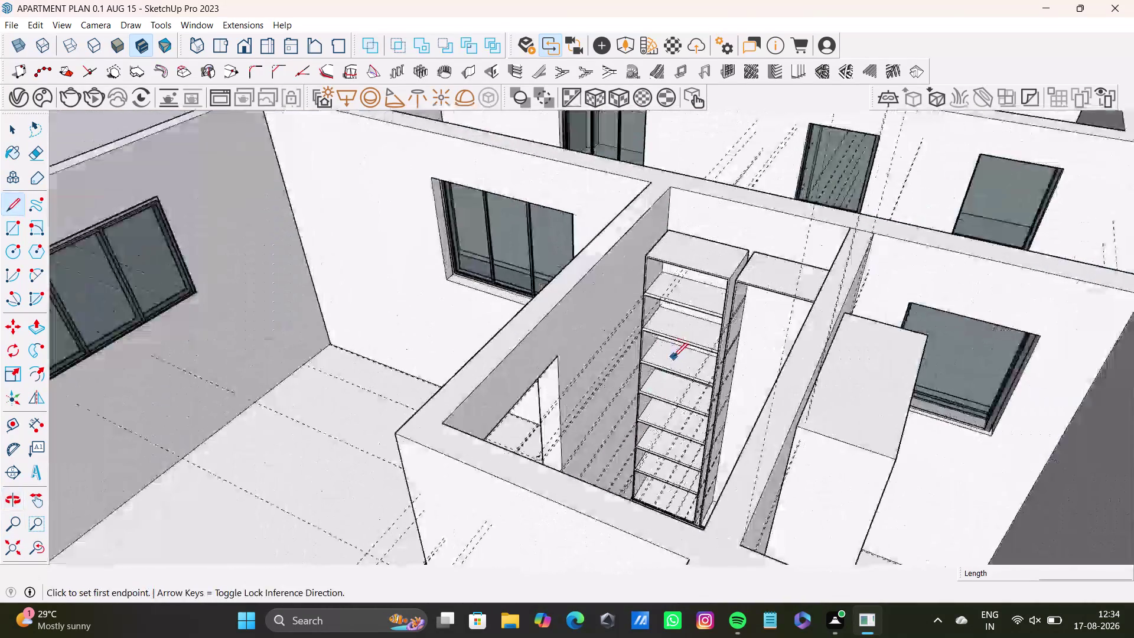
scroll(up, 3)
middle_drag(673, 356, 598, 379)
scroll(up, 3)
middle_drag(626, 397, 550, 432)
scroll(up, 3)
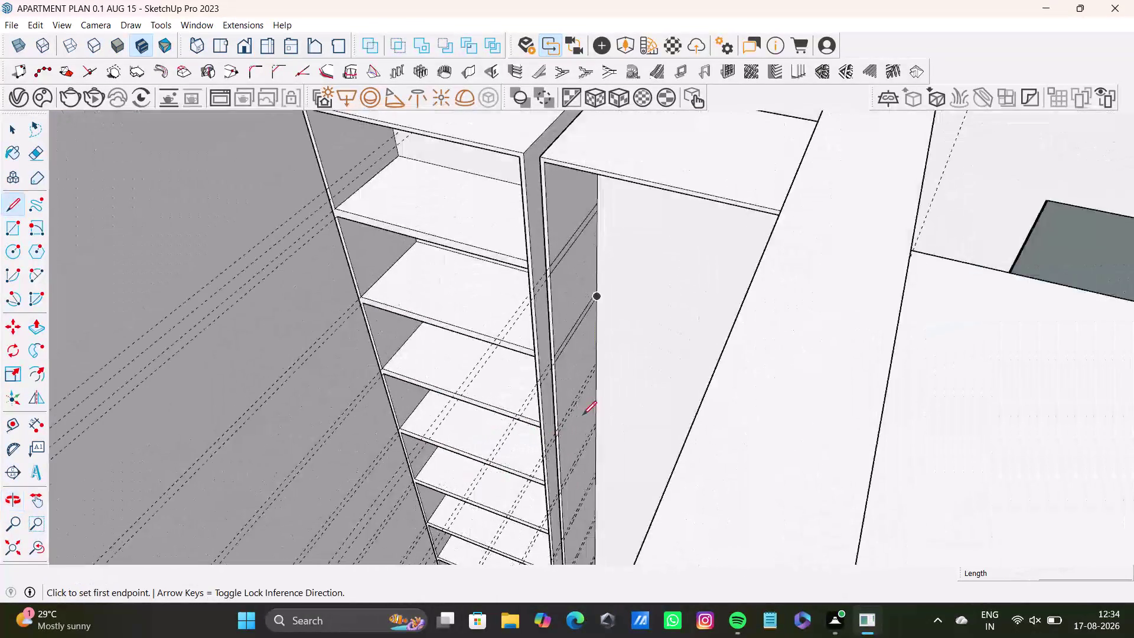
scroll(up, 3)
middle_drag(589, 427, 524, 415)
scroll(up, 3)
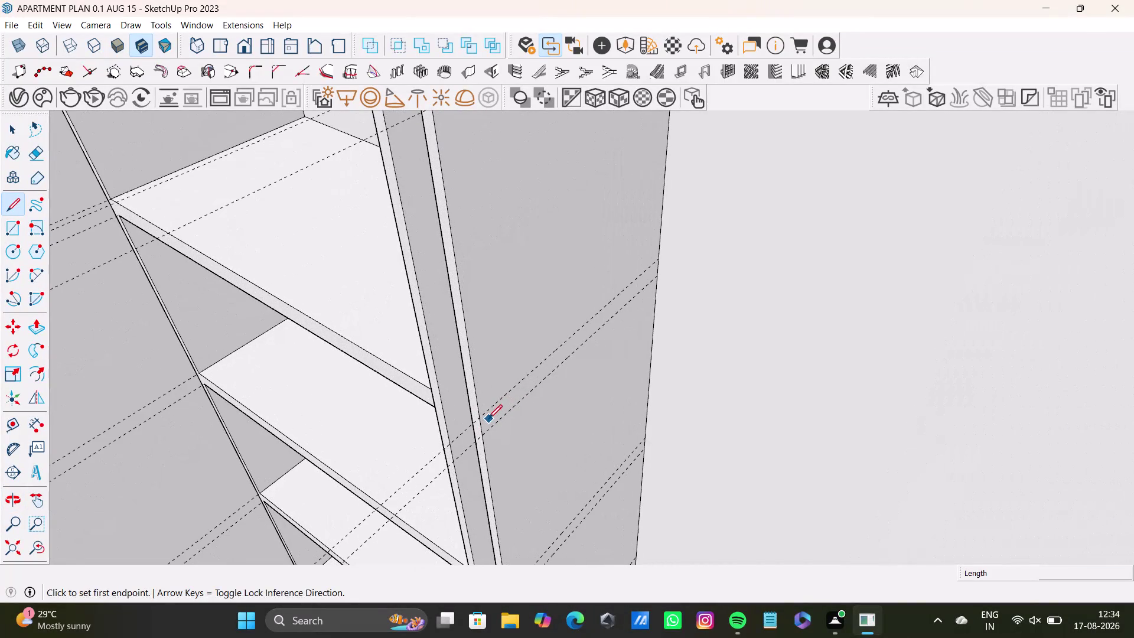
Draw an edge from the divider to the outer edge, undo, and redraw it.
click(482, 416)
click(660, 260)
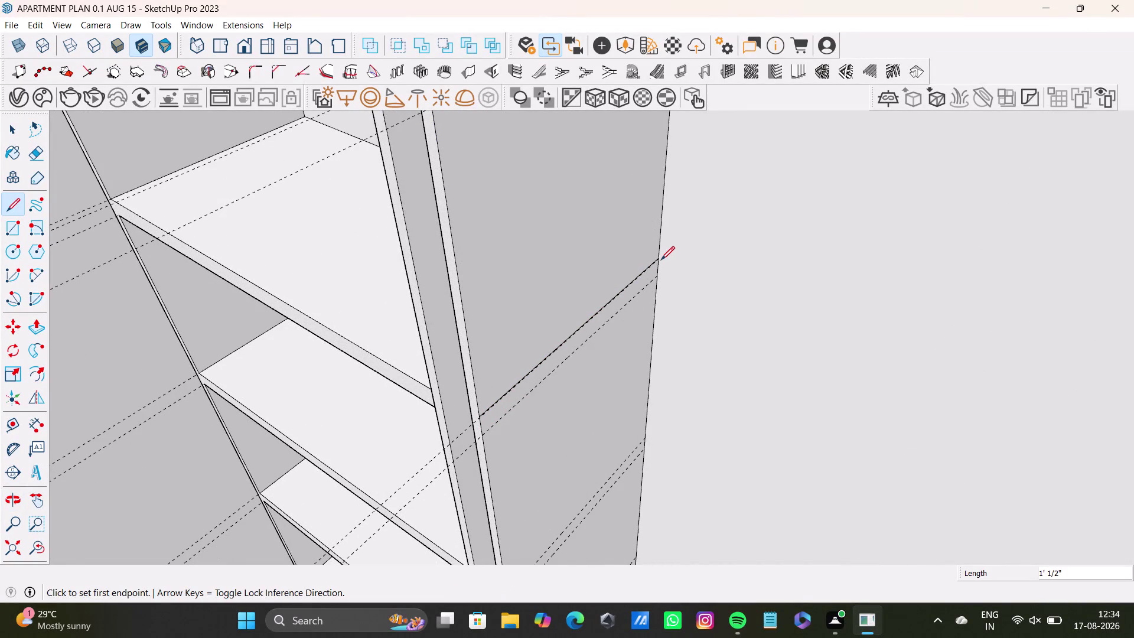
key(ctrl+z)
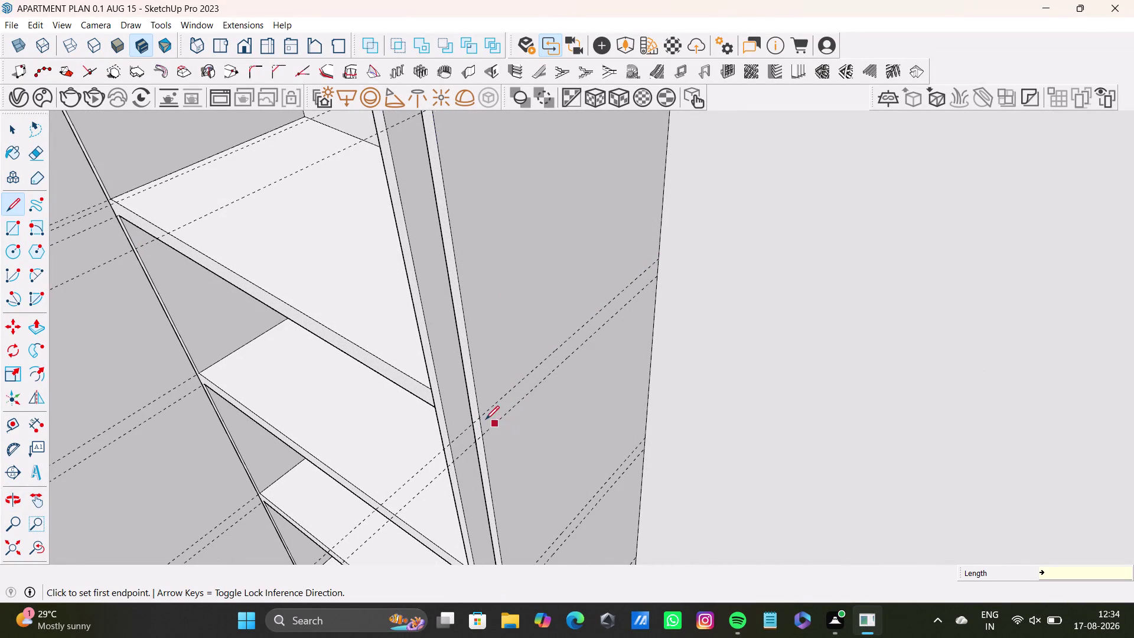
click(485, 415)
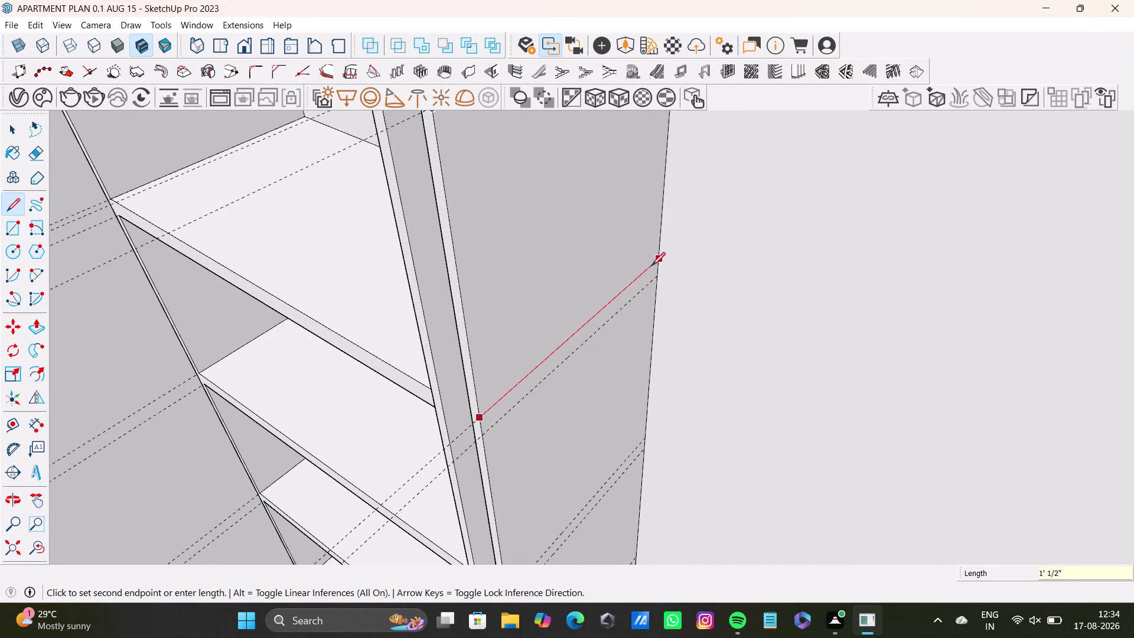
click(660, 261)
drag(481, 438, 495, 430)
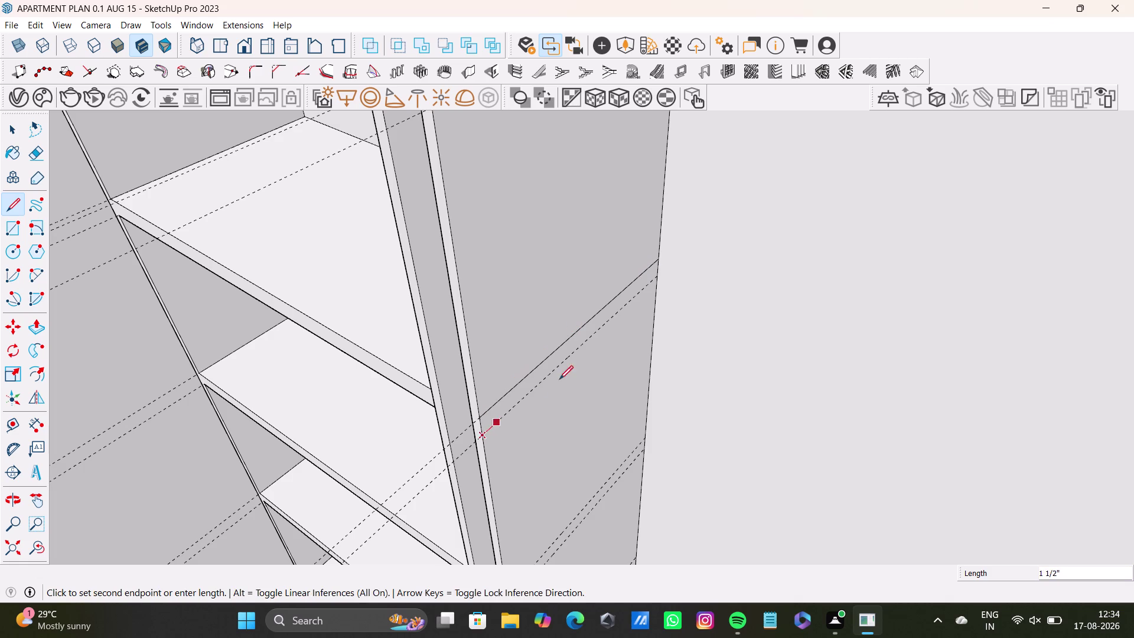
click(658, 278)
Draw an edge along the lower guide from the divider to the panel's outer edge.
scroll(down, 3)
middle_drag(639, 397, 638, 349)
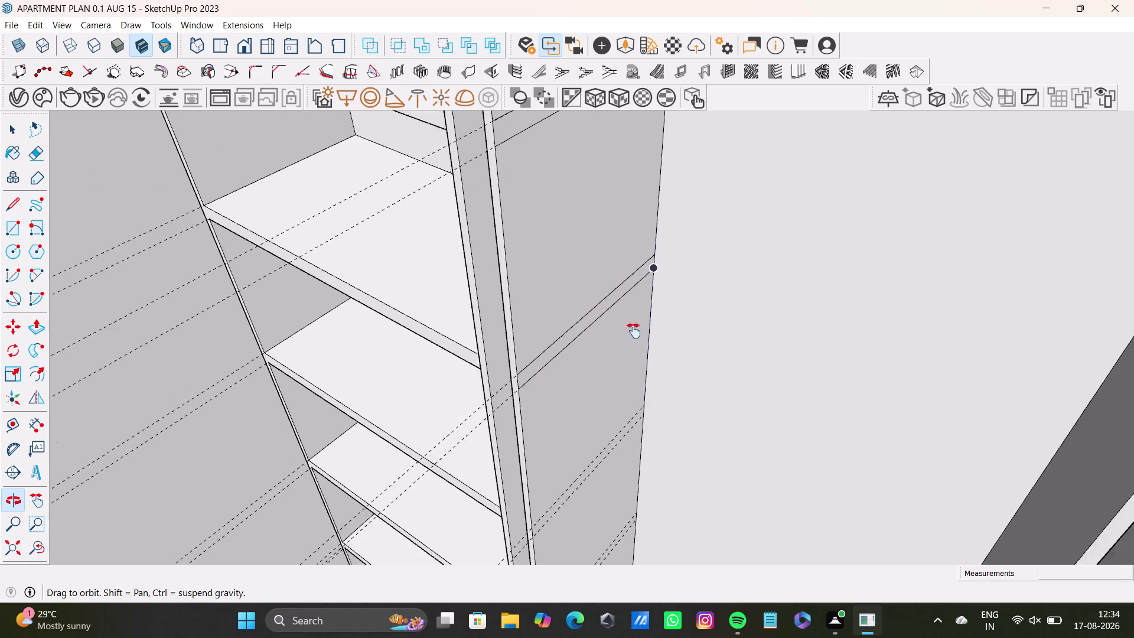
middle_drag(637, 349, 624, 296)
scroll(up, 3)
drag(511, 453, 522, 446)
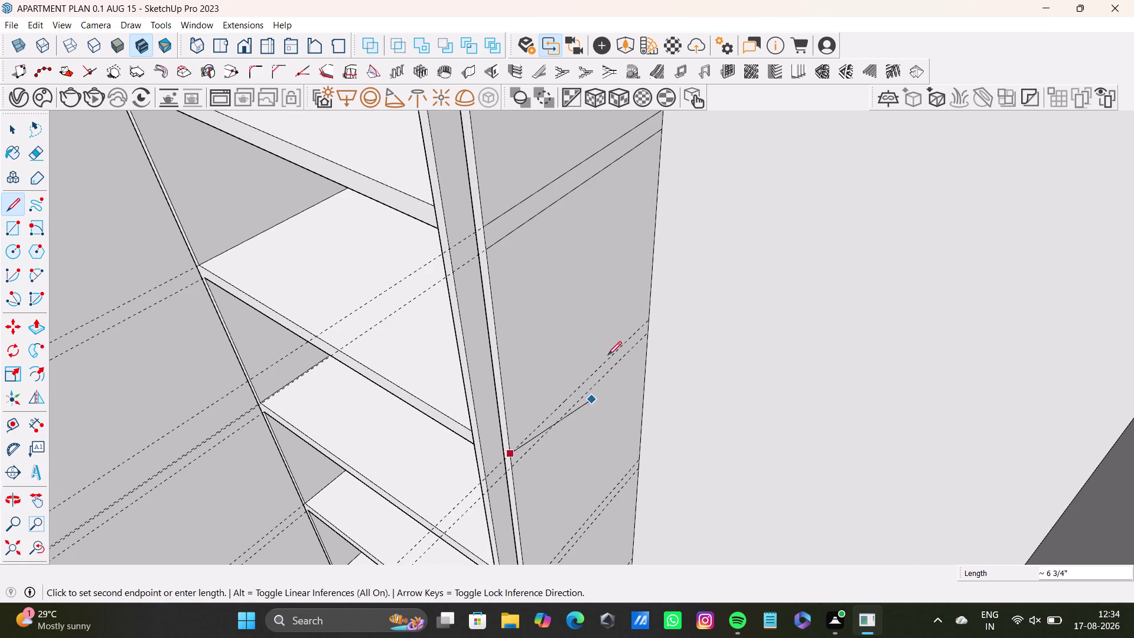
click(649, 323)
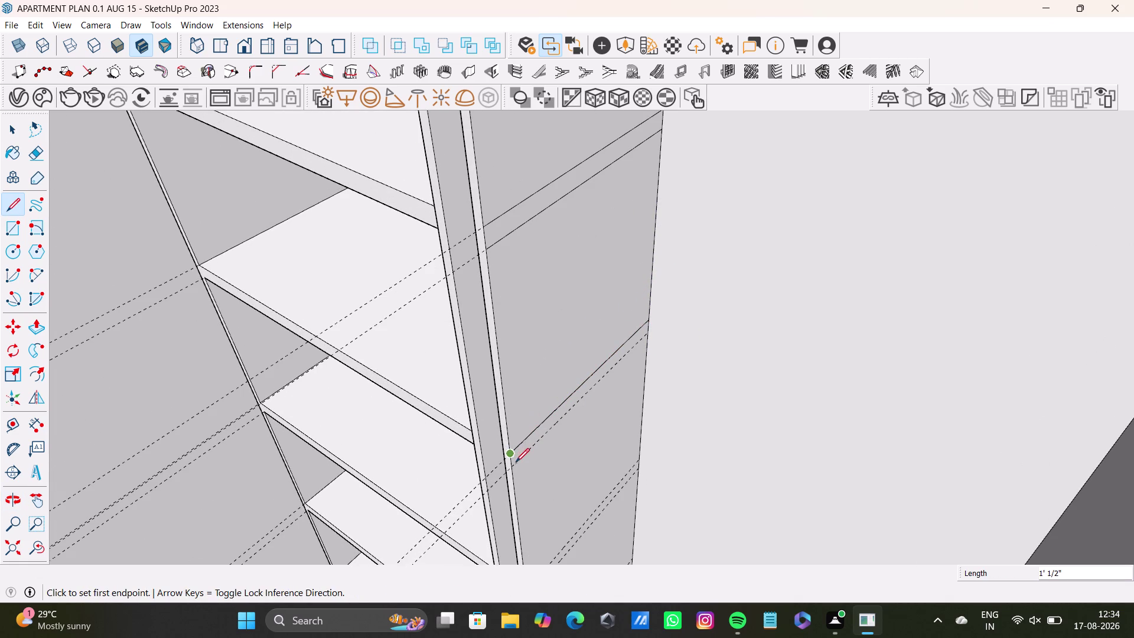
click(513, 466)
click(653, 333)
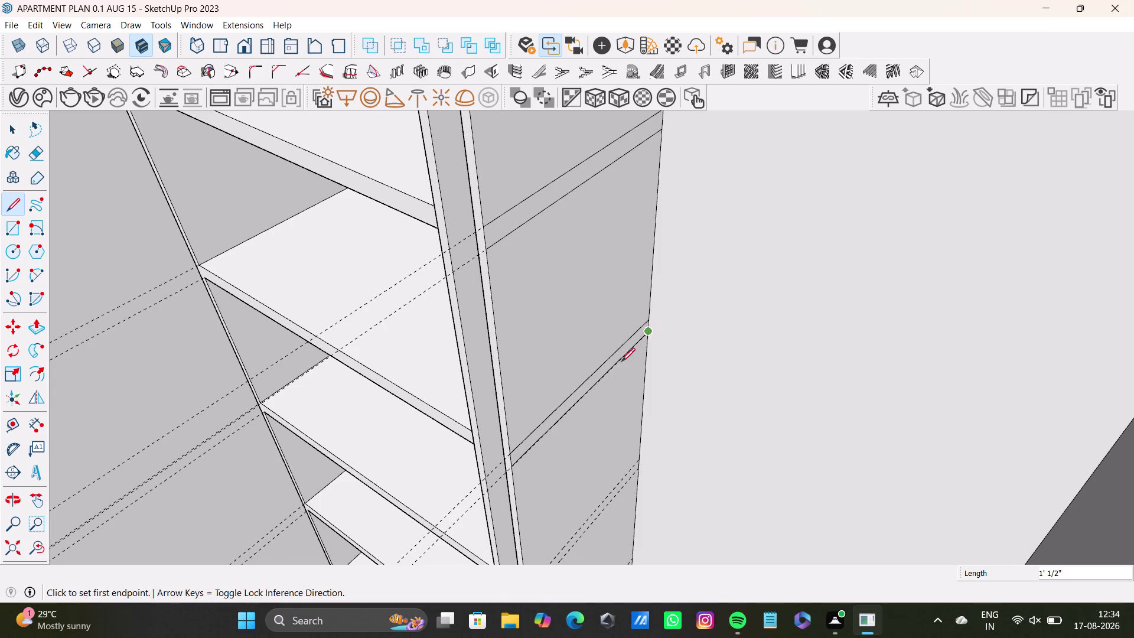
scroll(down, 3)
middle_drag(614, 423, 581, 312)
Pull back and orbit over the whole apartment plan to locate the shelf unit's room.
middle_drag(199, 220, 414, 317)
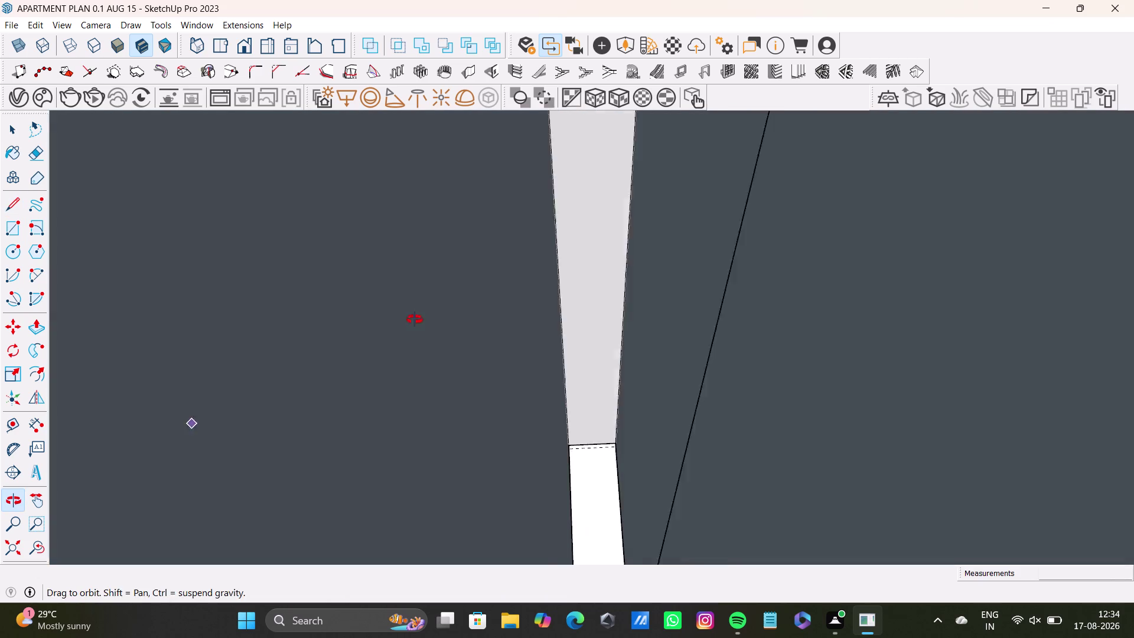
middle_drag(415, 317, 414, 318)
scroll(down, 3)
click(33, 544)
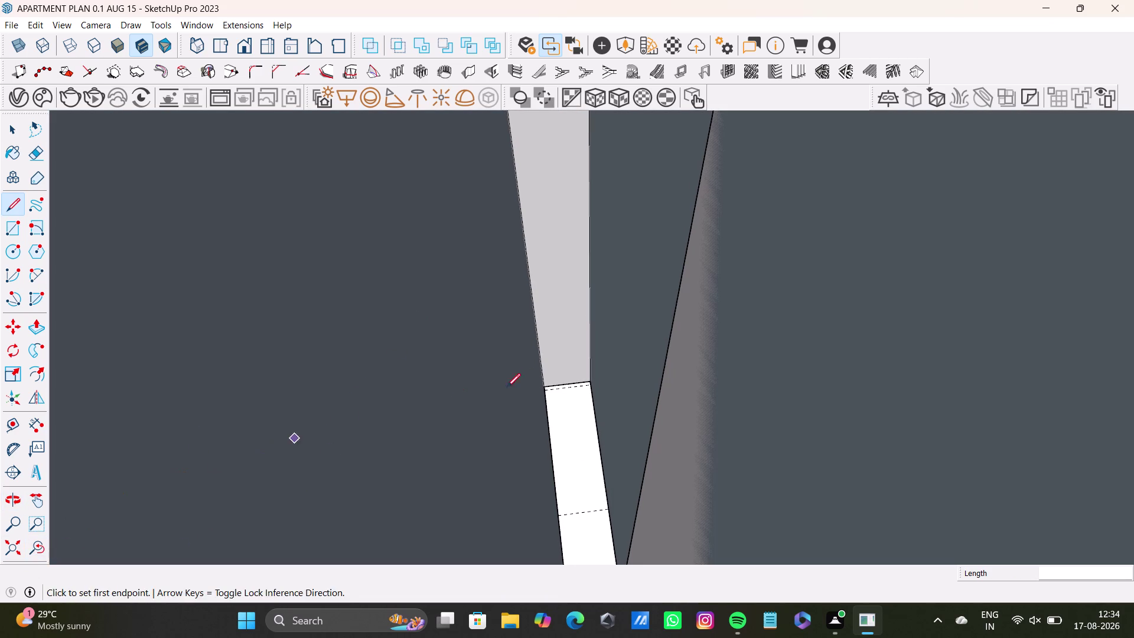
drag(3, 549, 8, 548)
scroll(up, 3)
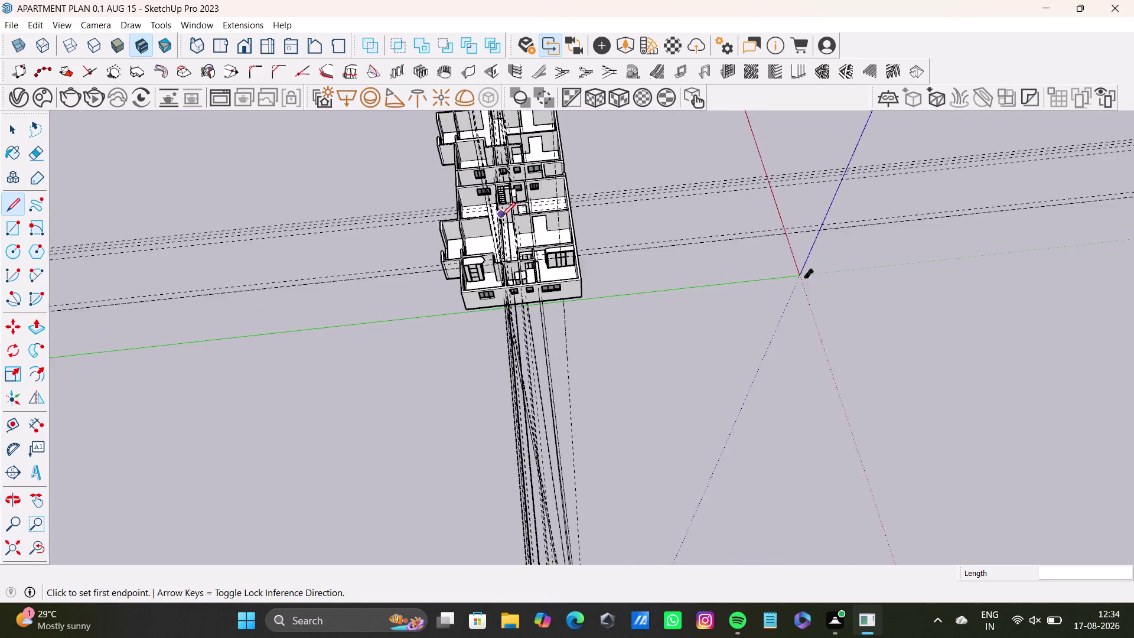
scroll(up, 3)
middle_drag(523, 214, 320, 272)
middle_drag(599, 177, 463, 399)
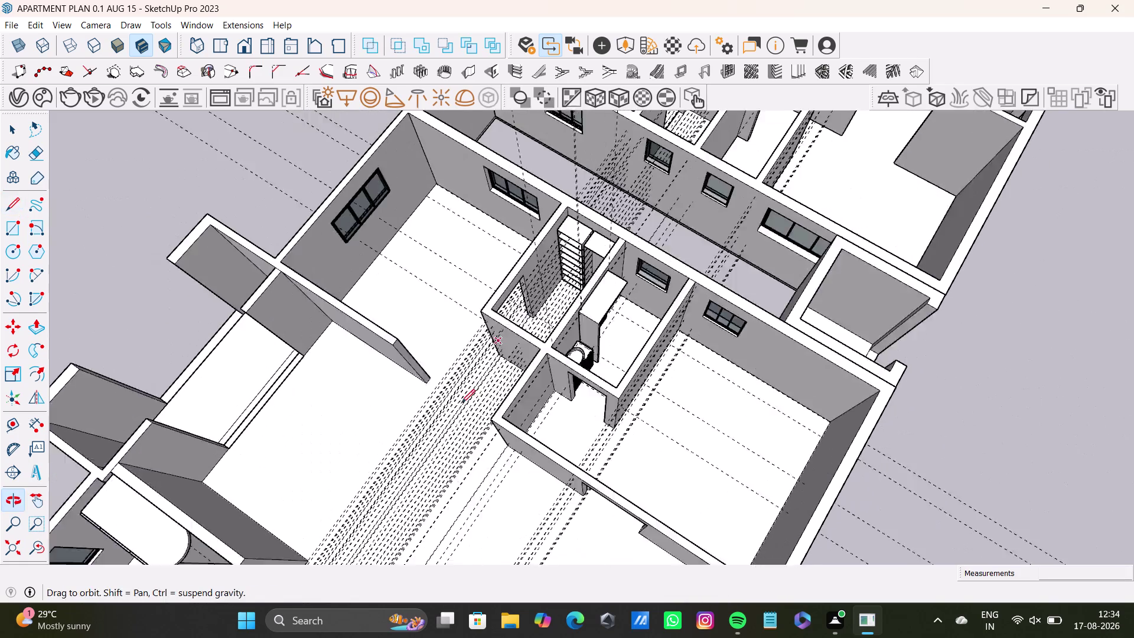
middle_drag(464, 398, 462, 401)
scroll(up, 3)
middle_drag(543, 319, 586, 419)
scroll(up, 3)
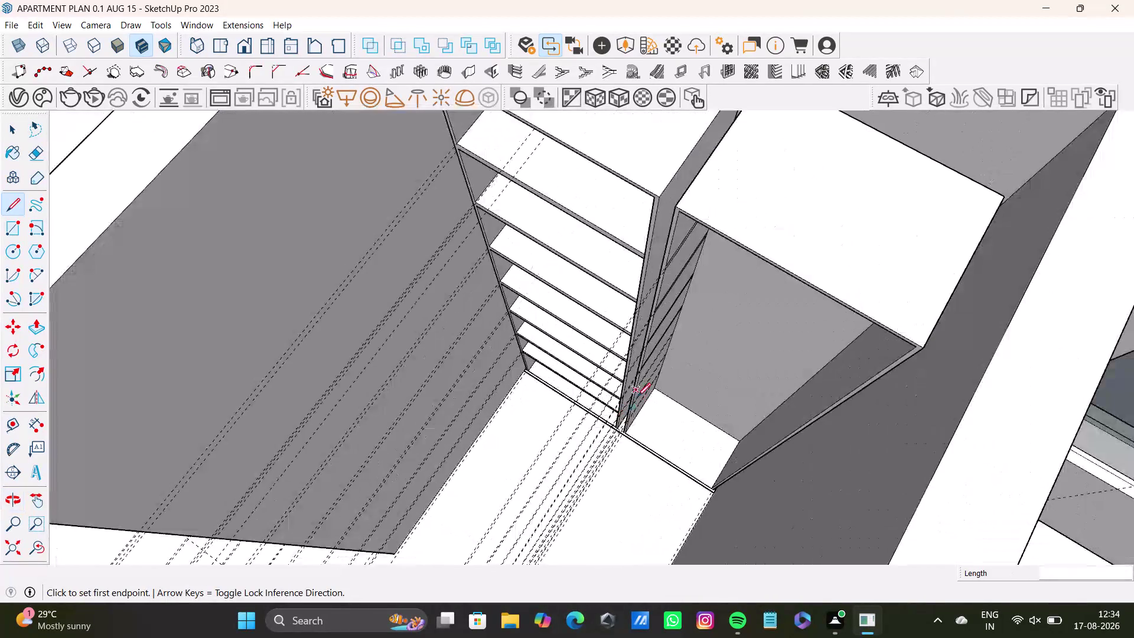
scroll(up, 3)
middle_drag(637, 397, 610, 413)
scroll(down, 3)
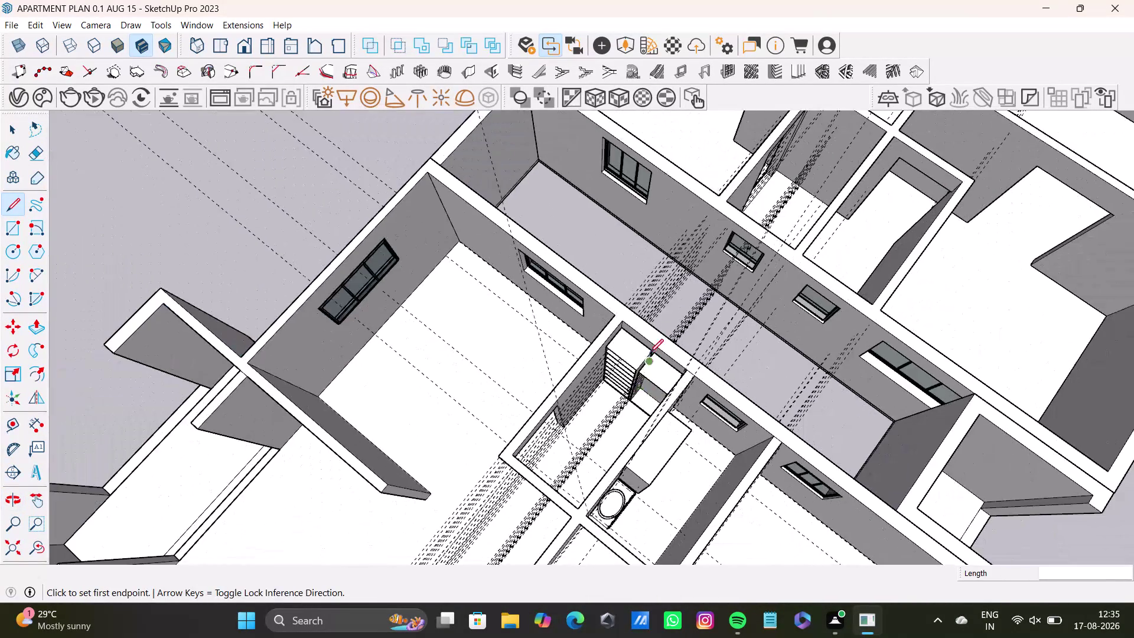
scroll(down, 3)
middle_drag(690, 292, 458, 500)
middle_drag(817, 249, 619, 385)
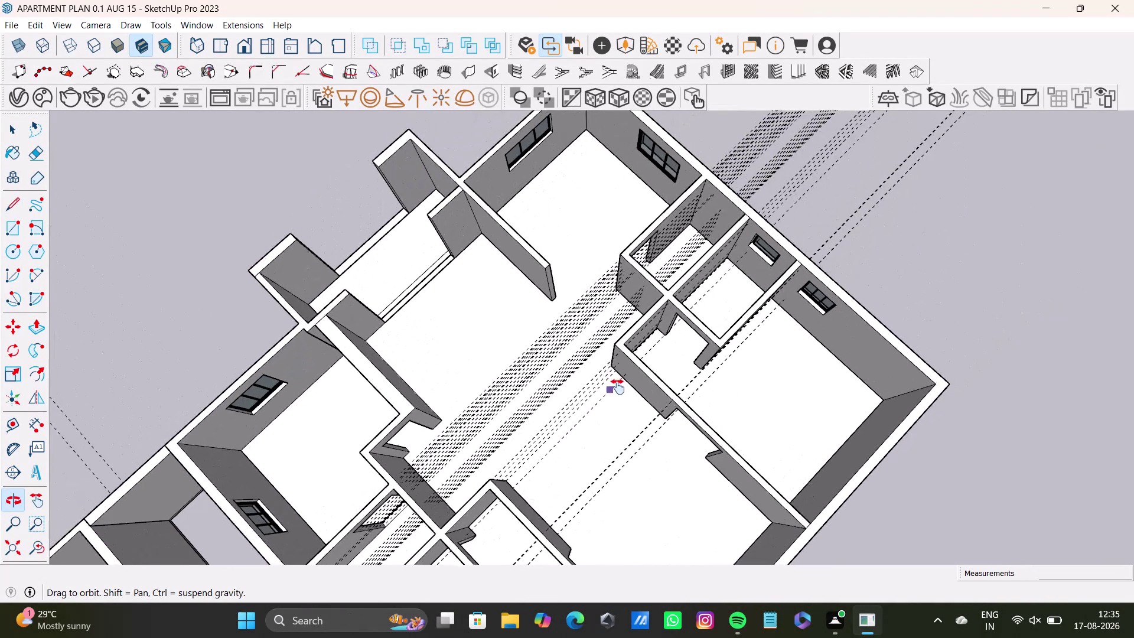
middle_drag(619, 385, 725, 399)
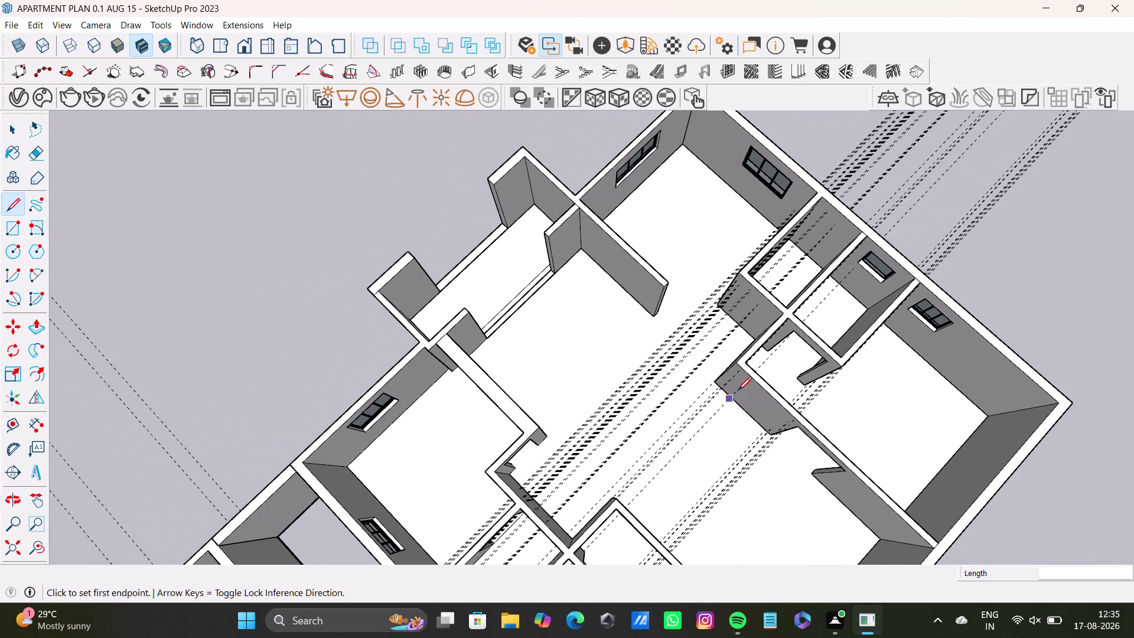
Close in on the tall shelf unit beside the window, facing its side panel, then return to Select.
scroll(up, 3)
middle_drag(820, 232, 819, 103)
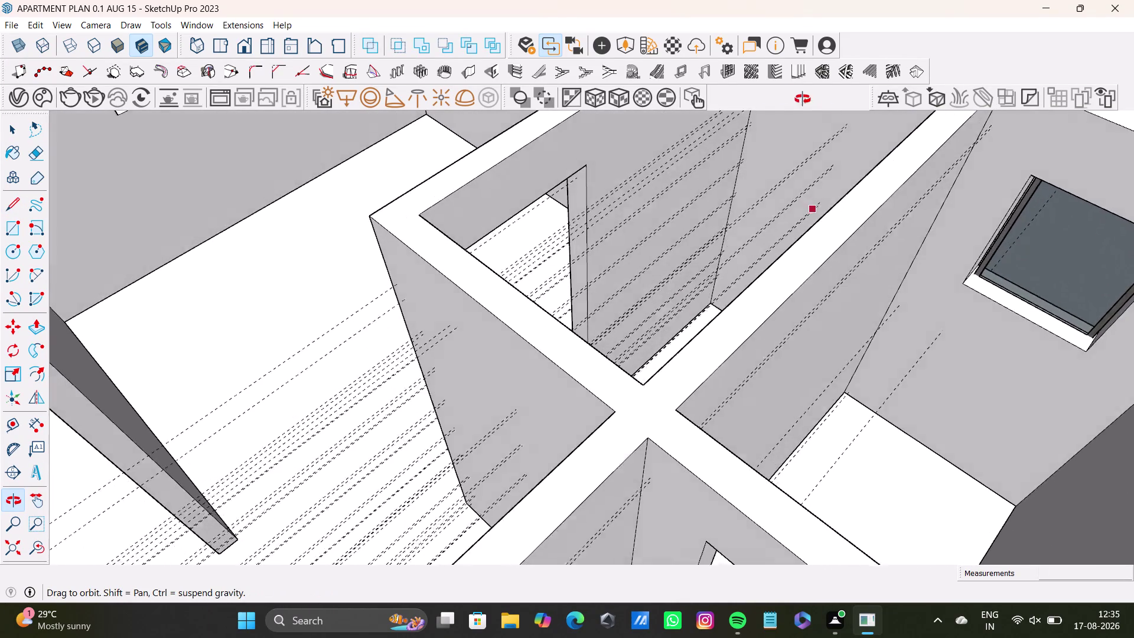
middle_drag(820, 103, 922, 228)
scroll(down, 3)
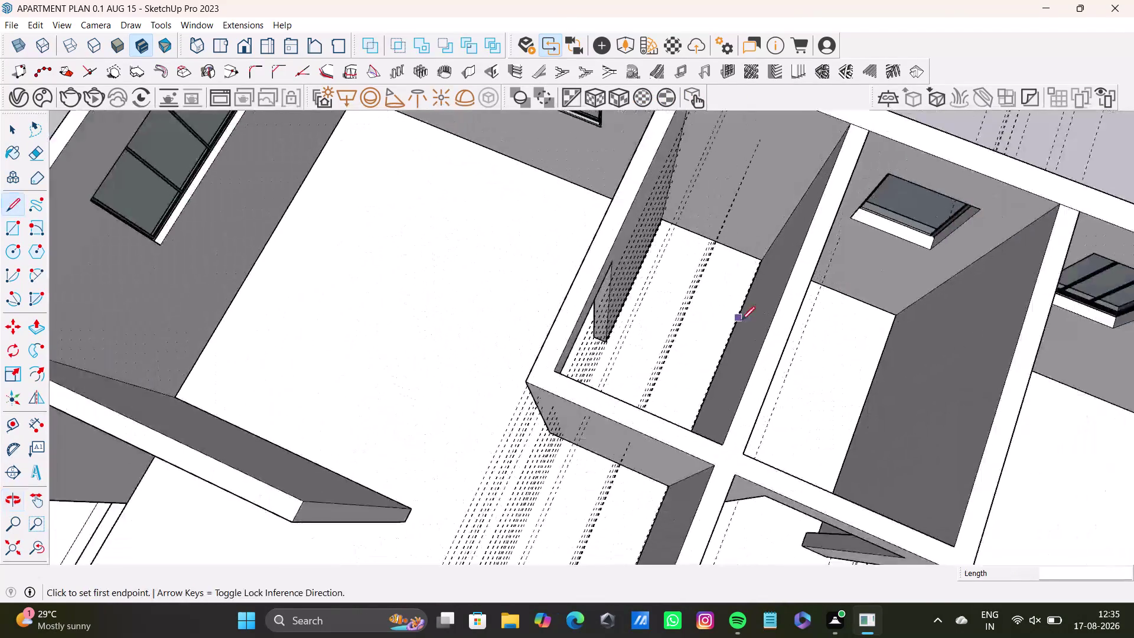
scroll(down, 3)
middle_drag(726, 404, 733, 180)
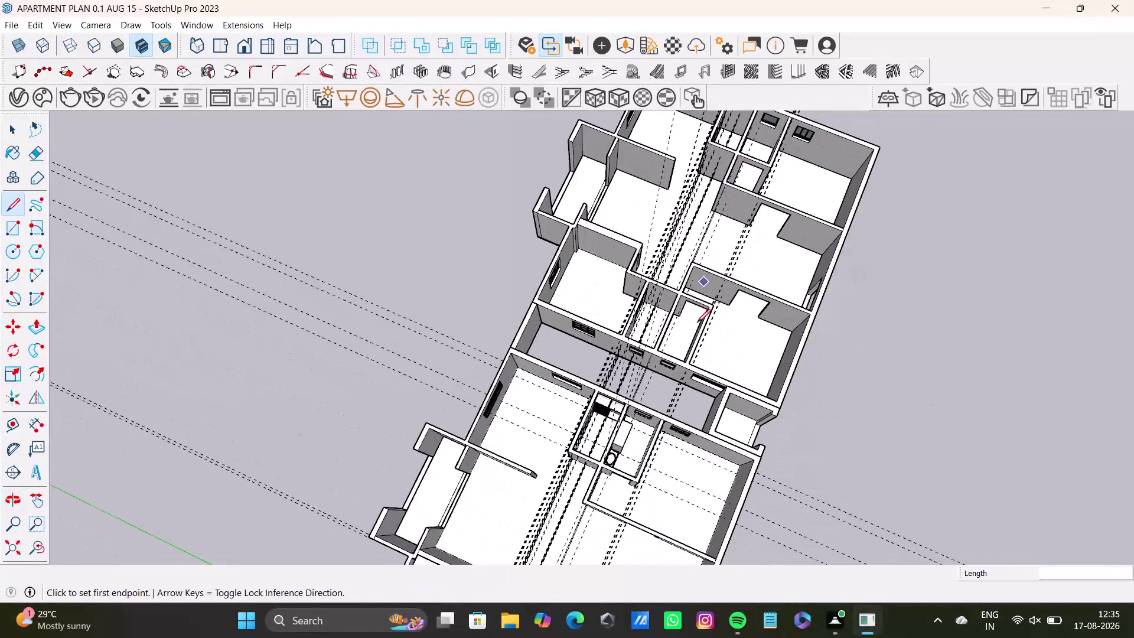
scroll(down, 3)
scroll(up, 3)
middle_drag(605, 372, 593, 470)
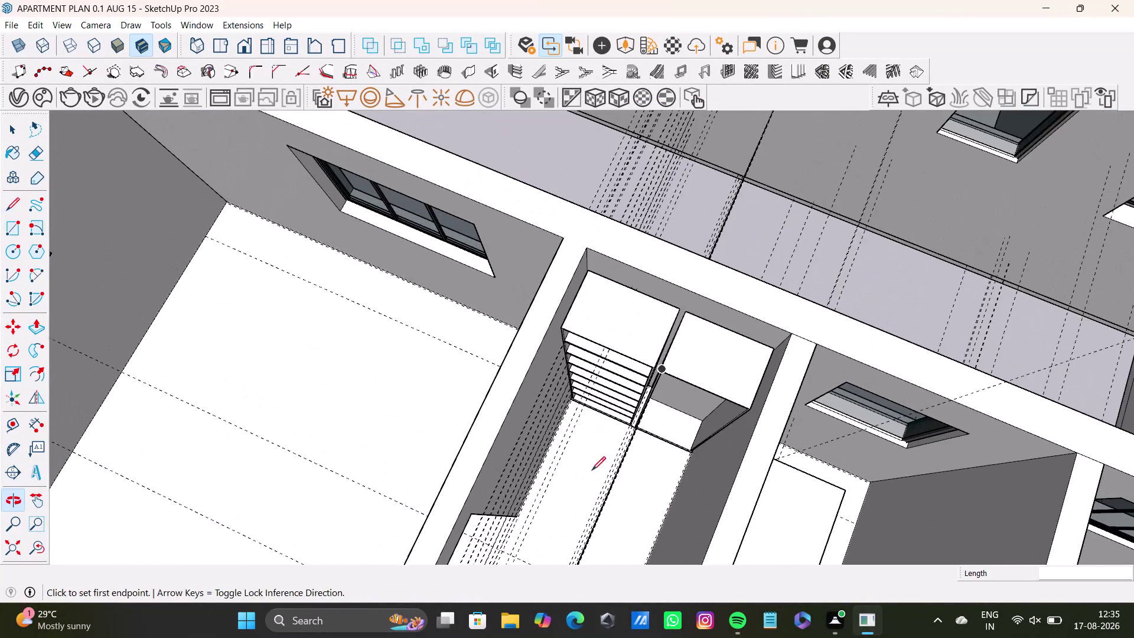
middle_drag(602, 457, 626, 271)
scroll(up, 3)
middle_drag(674, 350, 636, 286)
scroll(up, 3)
scroll(down, 3)
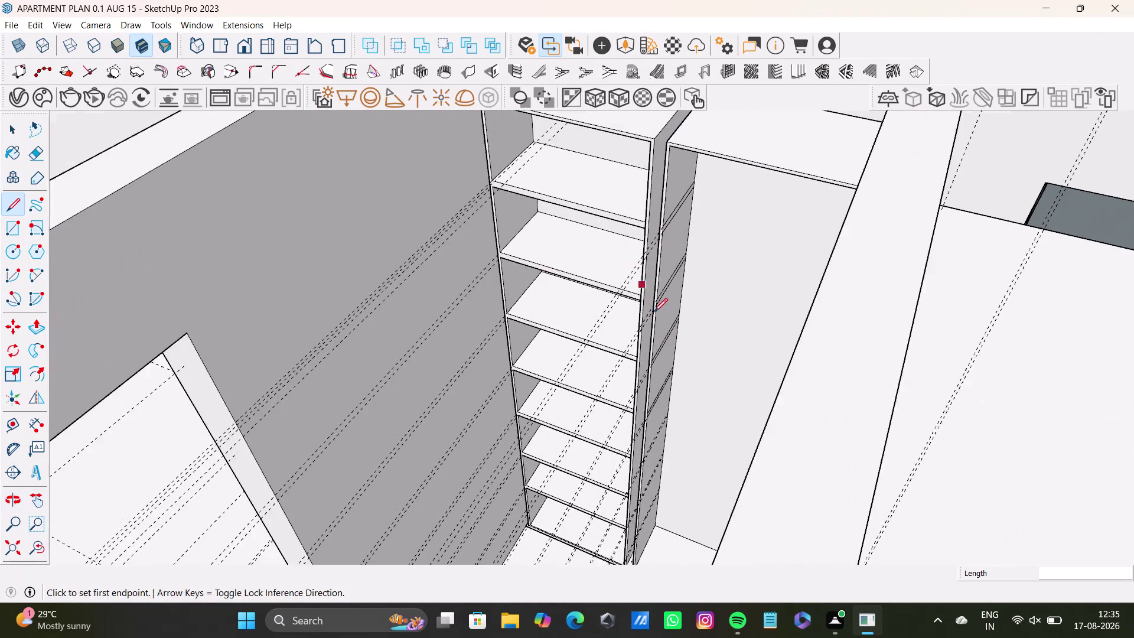
scroll(up, 3)
middle_drag(672, 387, 654, 299)
middle_drag(706, 347, 785, 372)
middle_drag(581, 318, 791, 374)
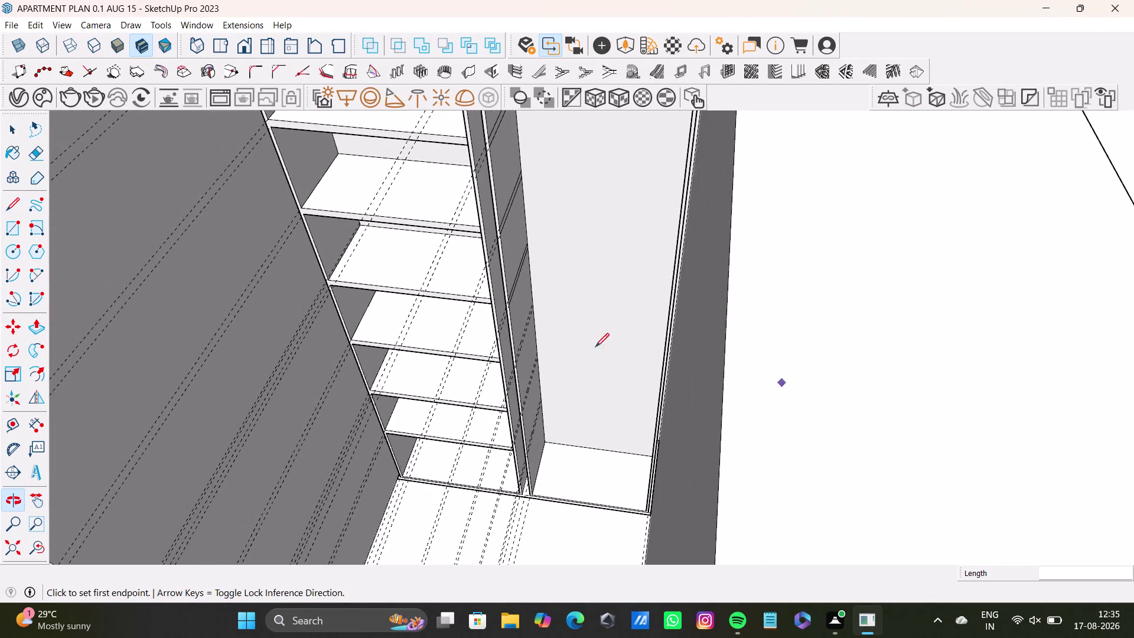
scroll(up, 3)
middle_drag(562, 312, 656, 356)
middle_drag(654, 375, 559, 353)
scroll(up, 3)
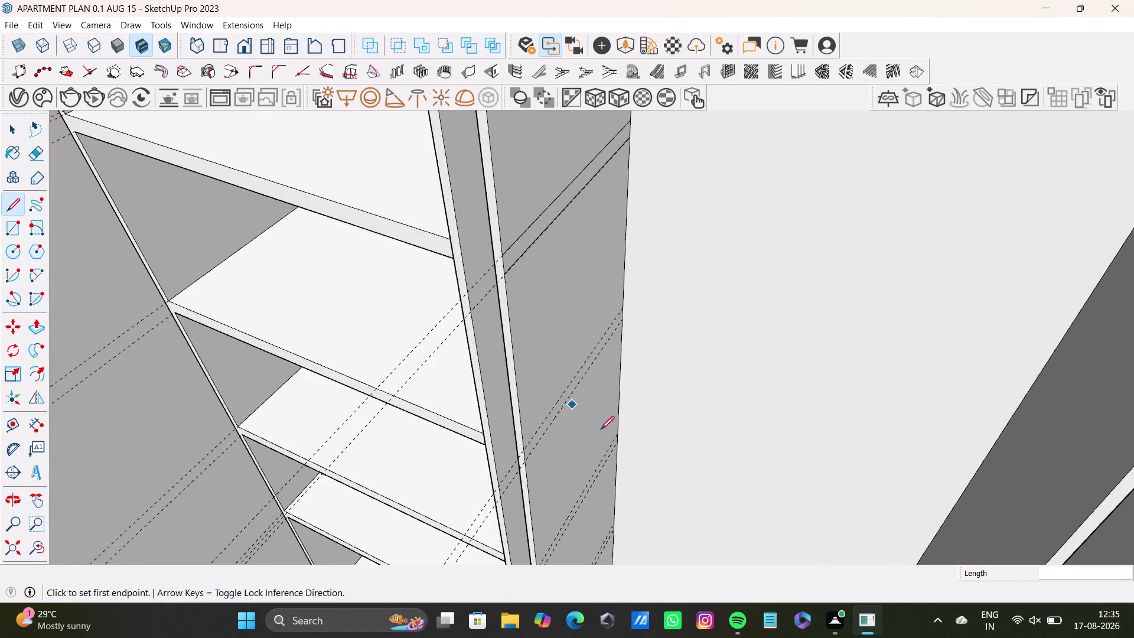
middle_drag(607, 438, 588, 424)
middle_drag(632, 351, 664, 413)
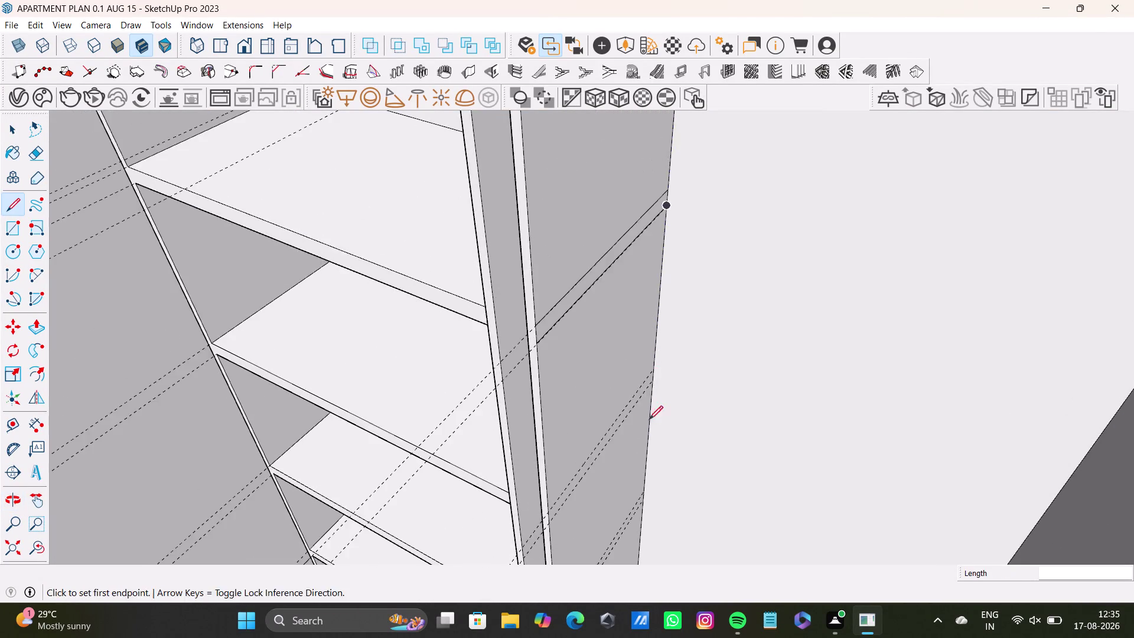
middle_drag(634, 422, 537, 417)
scroll(up, 3)
key(space)
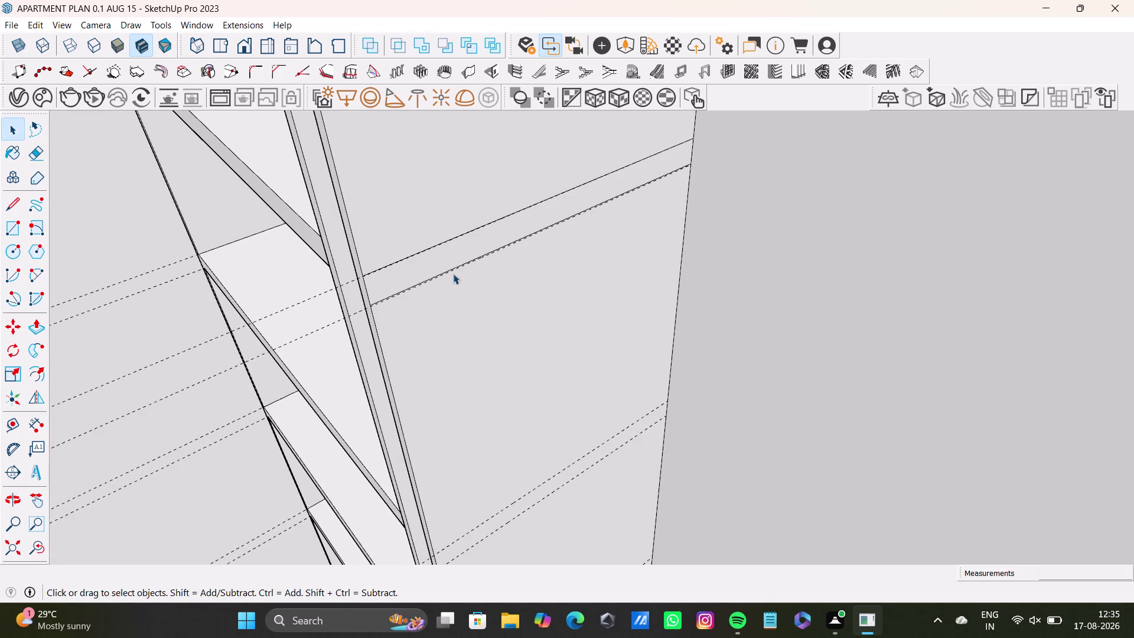
Delete a selected edge and draw a first line from the vertical post across the side panel.
click(459, 265)
key(Delete)
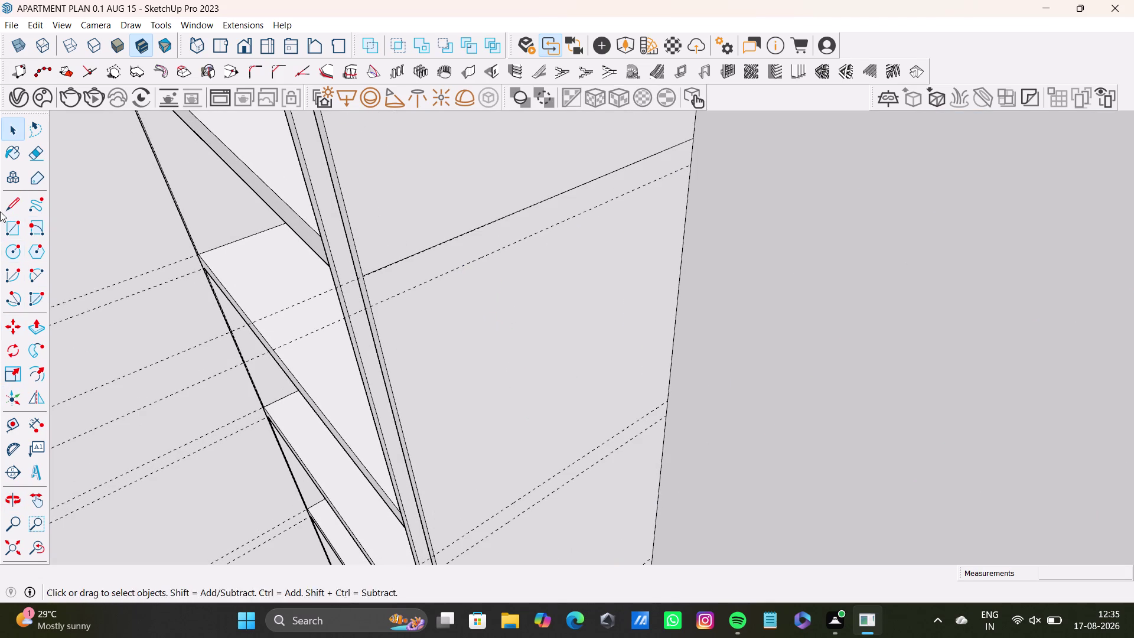
click(11, 204)
scroll(up, 3)
drag(372, 308, 391, 297)
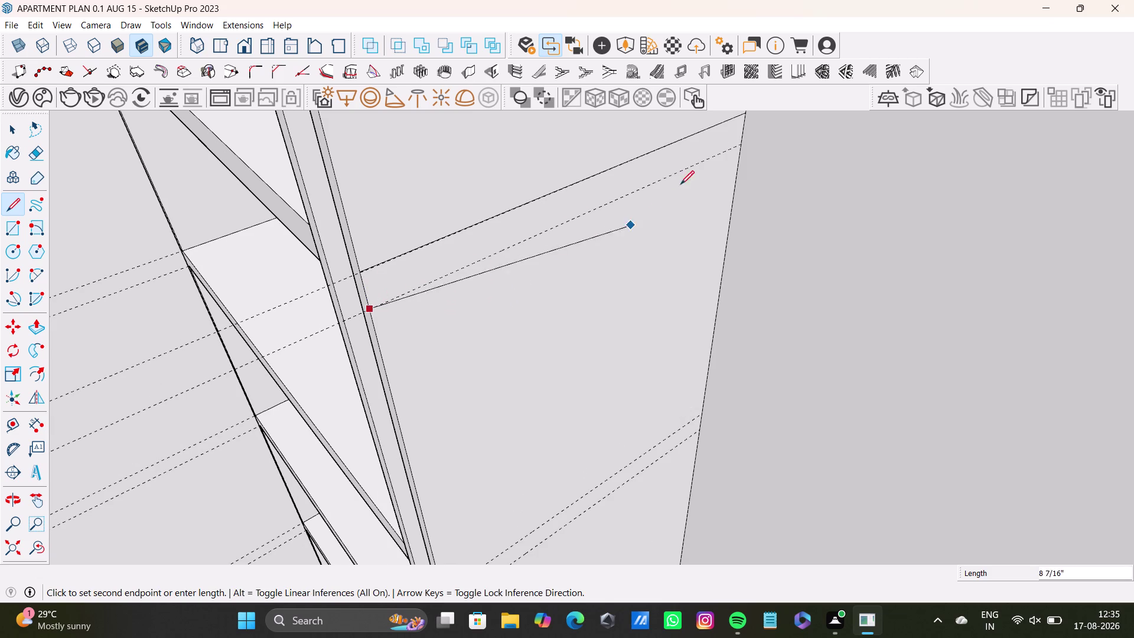
click(737, 147)
scroll(down, 3)
middle_drag(705, 307, 693, 165)
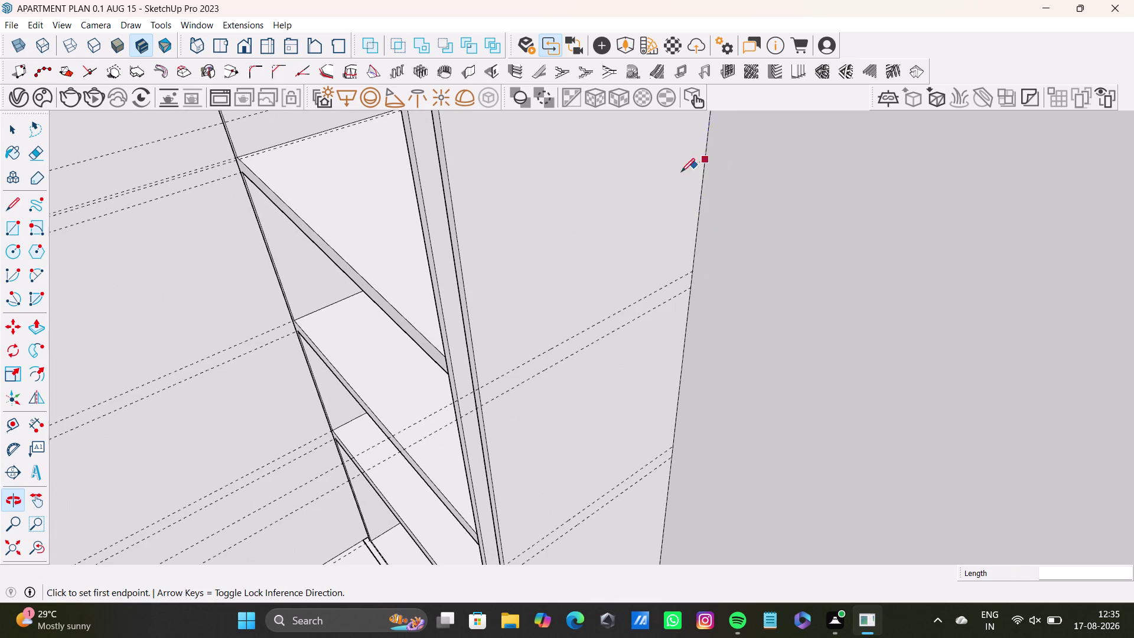
drag(2, 200, 13, 201)
scroll(up, 3)
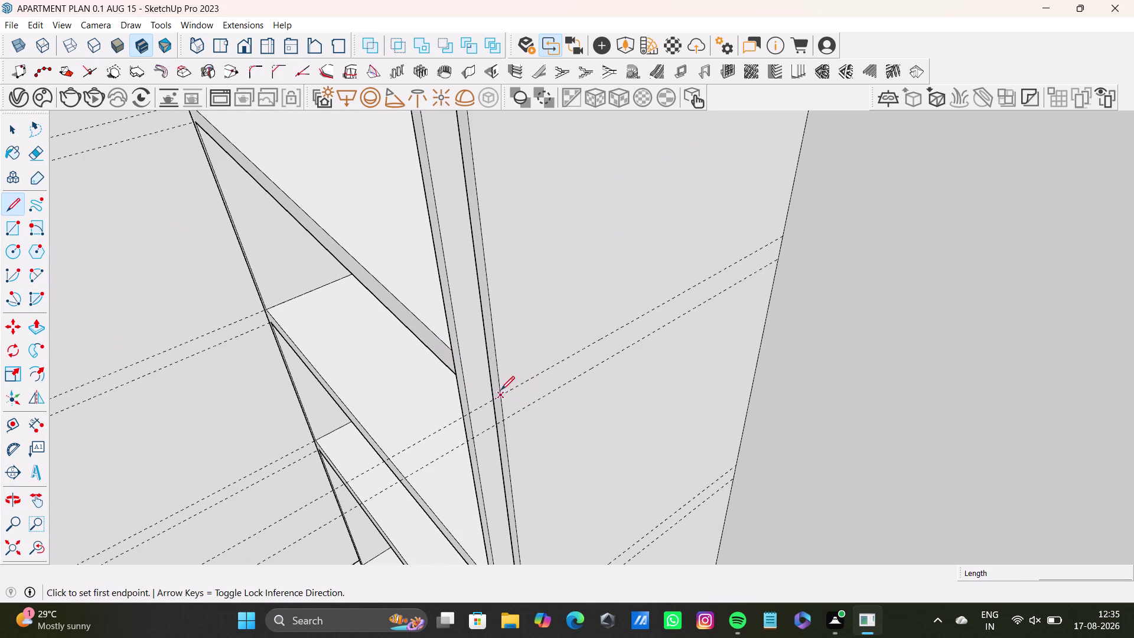
click(501, 395)
click(785, 232)
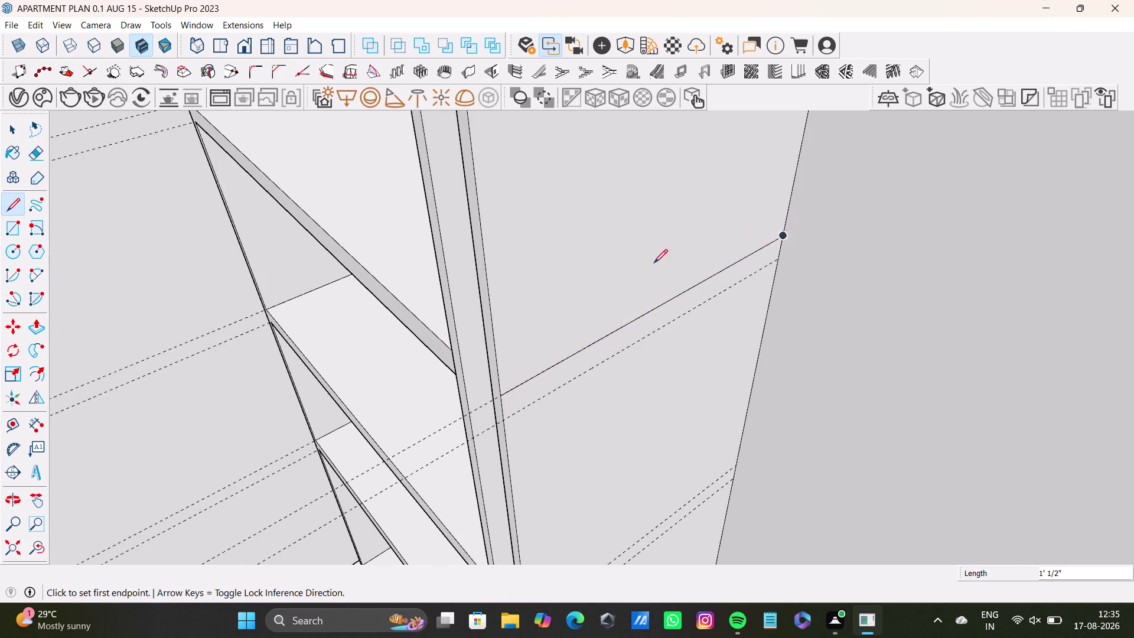
Draw two parallel lines across the panel from the post toward its right edge.
drag(18, 206, 39, 218)
drag(507, 420, 528, 415)
click(779, 264)
middle_drag(744, 402, 736, 379)
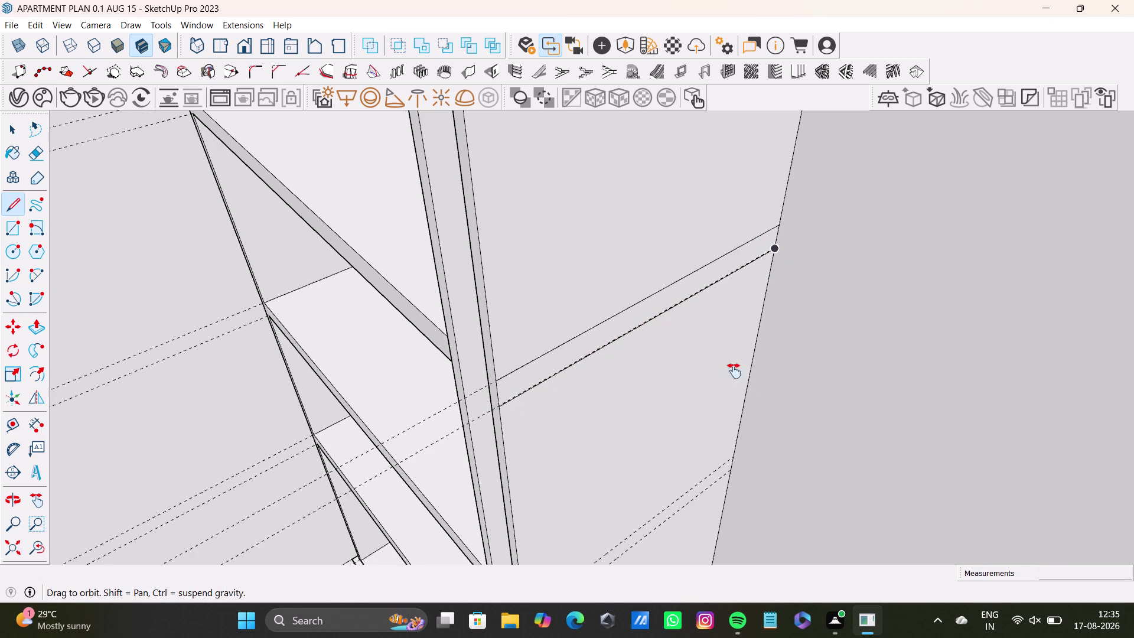
middle_drag(737, 379, 720, 233)
drag(8, 205, 29, 216)
scroll(up, 3)
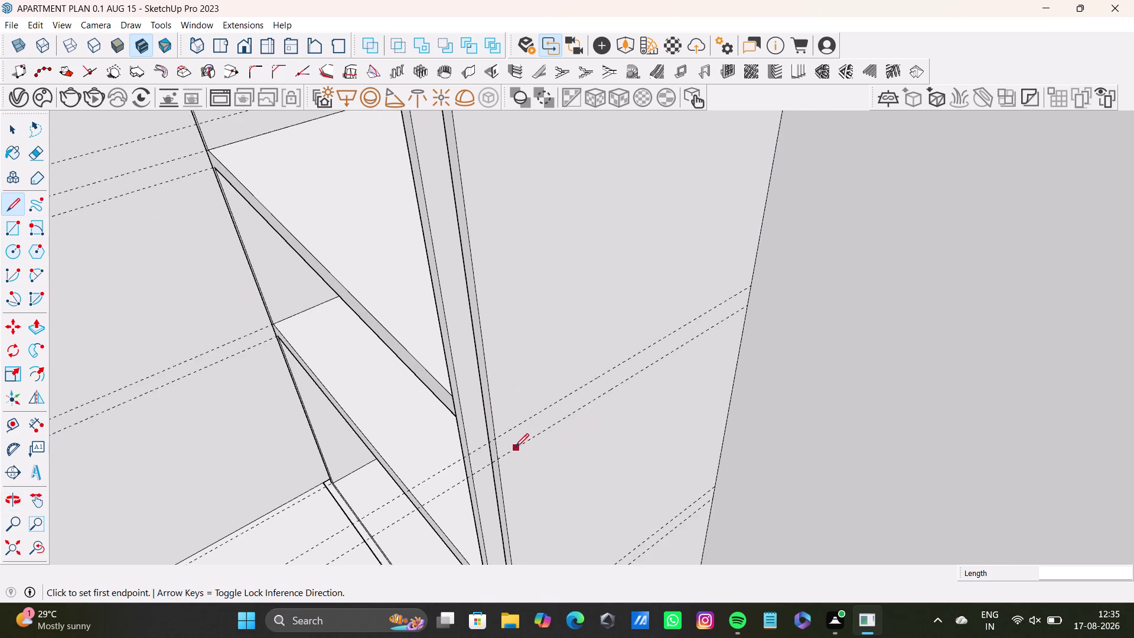
scroll(up, 3)
scroll(up, 3)
drag(492, 434, 510, 424)
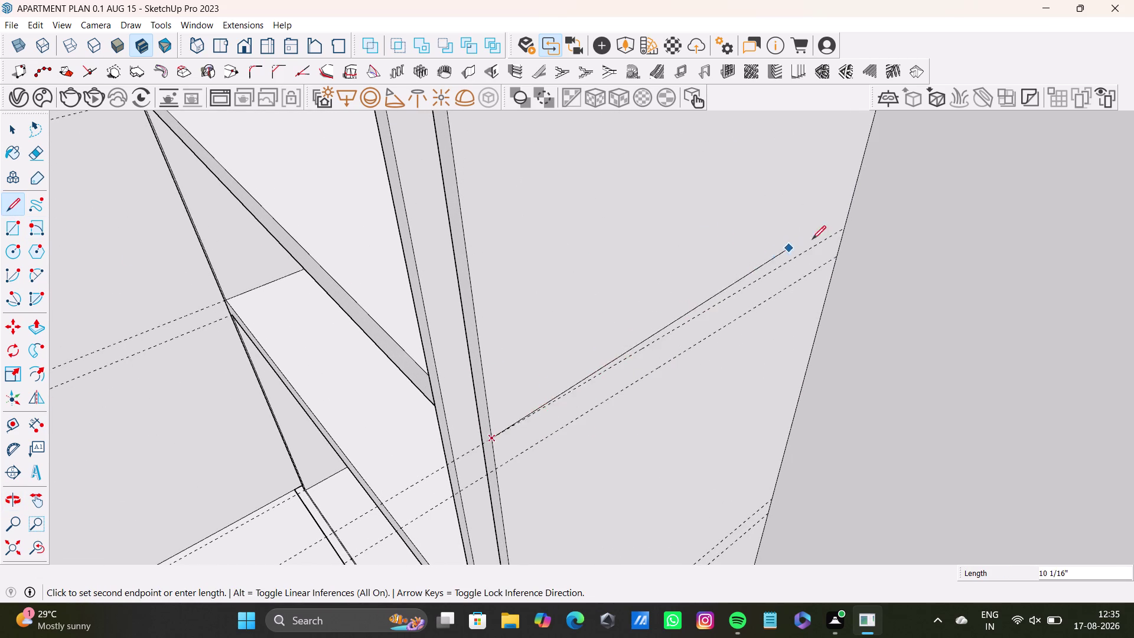
click(850, 225)
drag(13, 202, 23, 206)
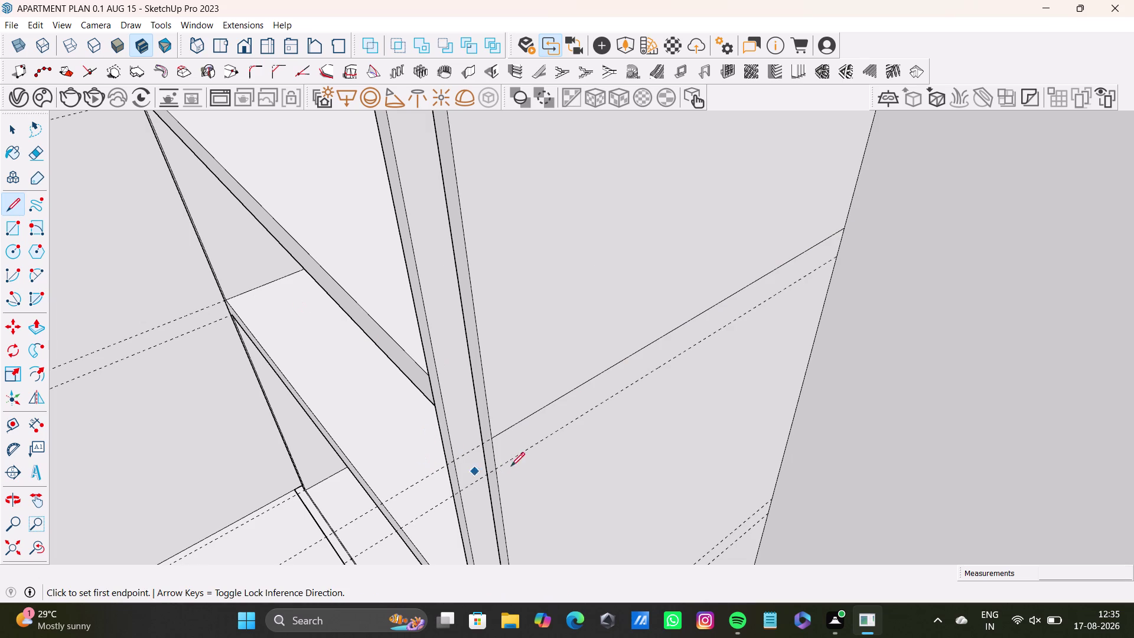
drag(495, 469, 510, 462)
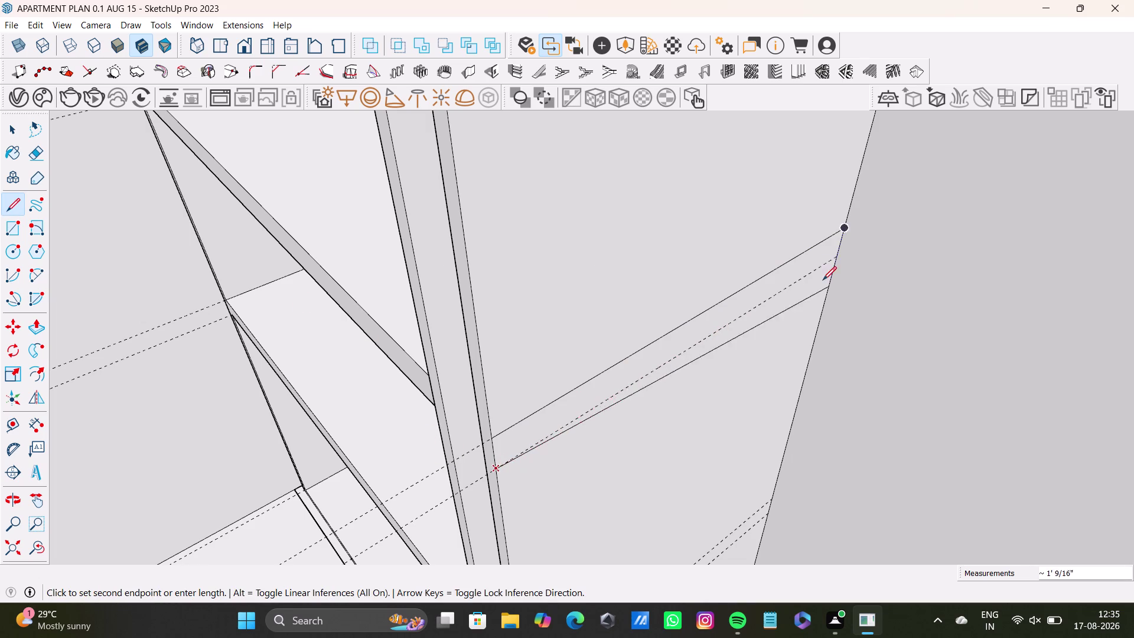
click(838, 256)
Retry the upper guide line from the post to the right edge, undoing the attempt.
scroll(down, 3)
middle_drag(737, 380, 714, 222)
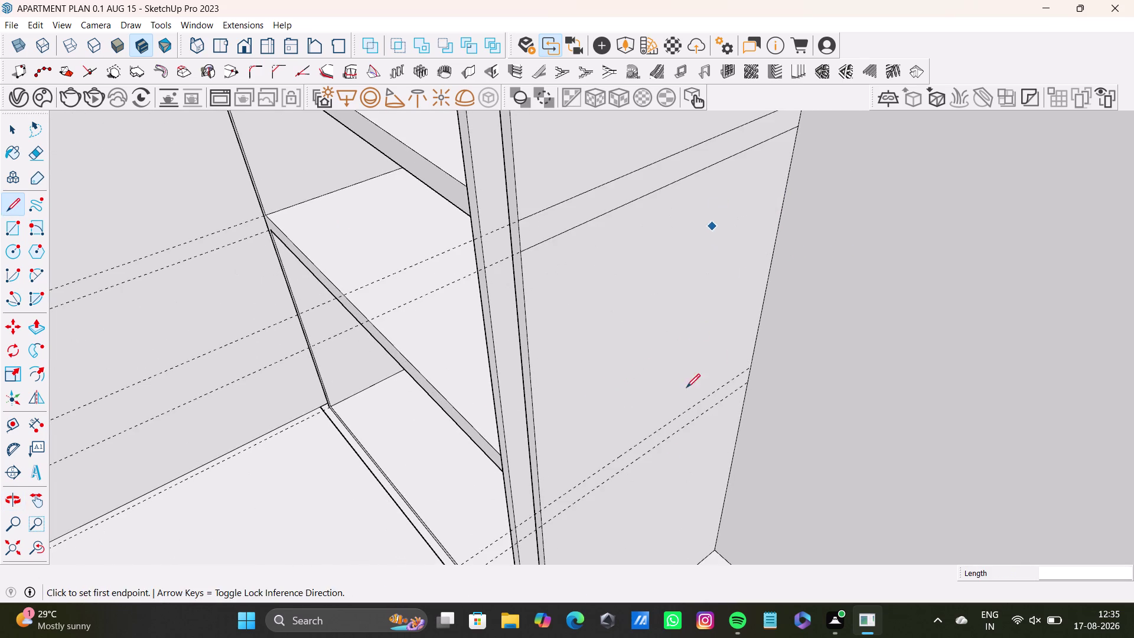
middle_drag(667, 463, 669, 402)
click(5, 199)
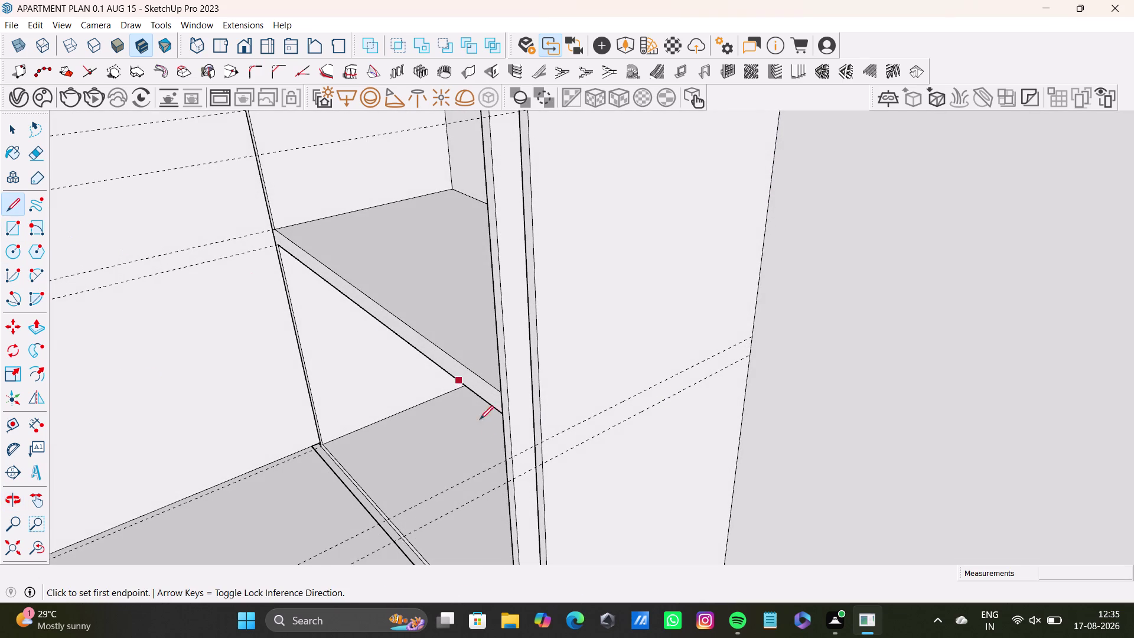
scroll(up, 3)
drag(533, 438, 539, 434)
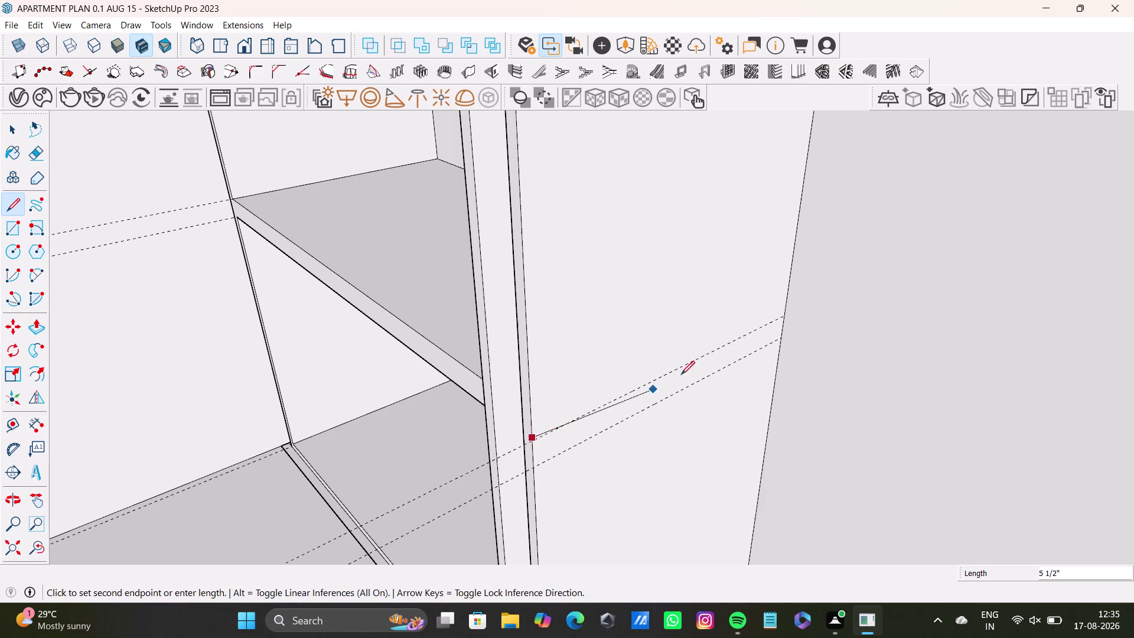
key(space)
click(6, 200)
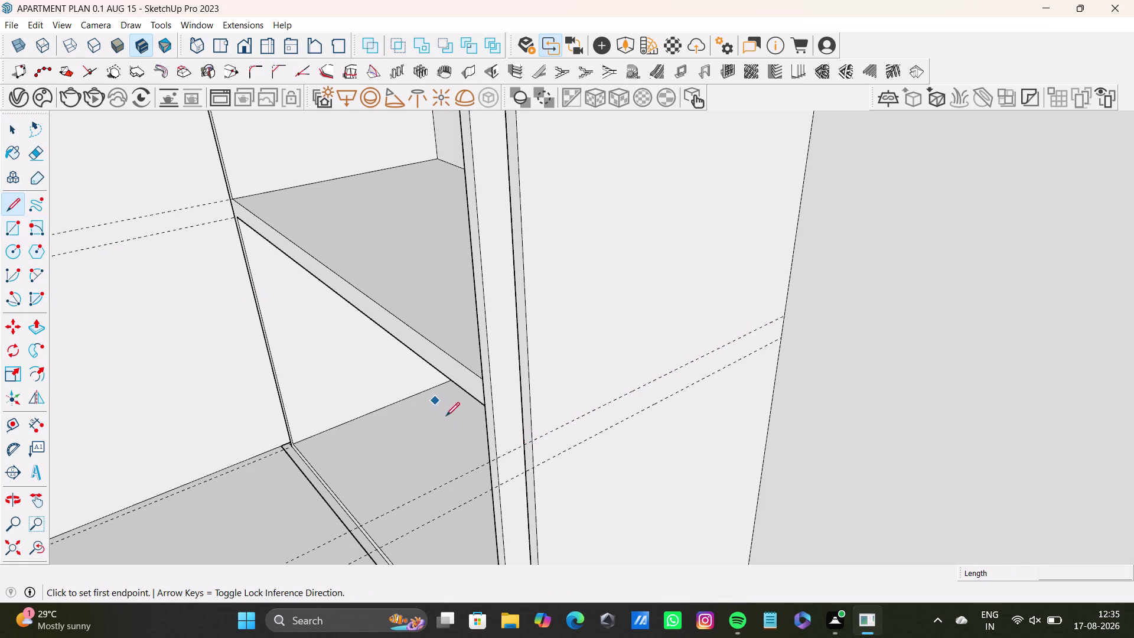
drag(535, 440, 545, 433)
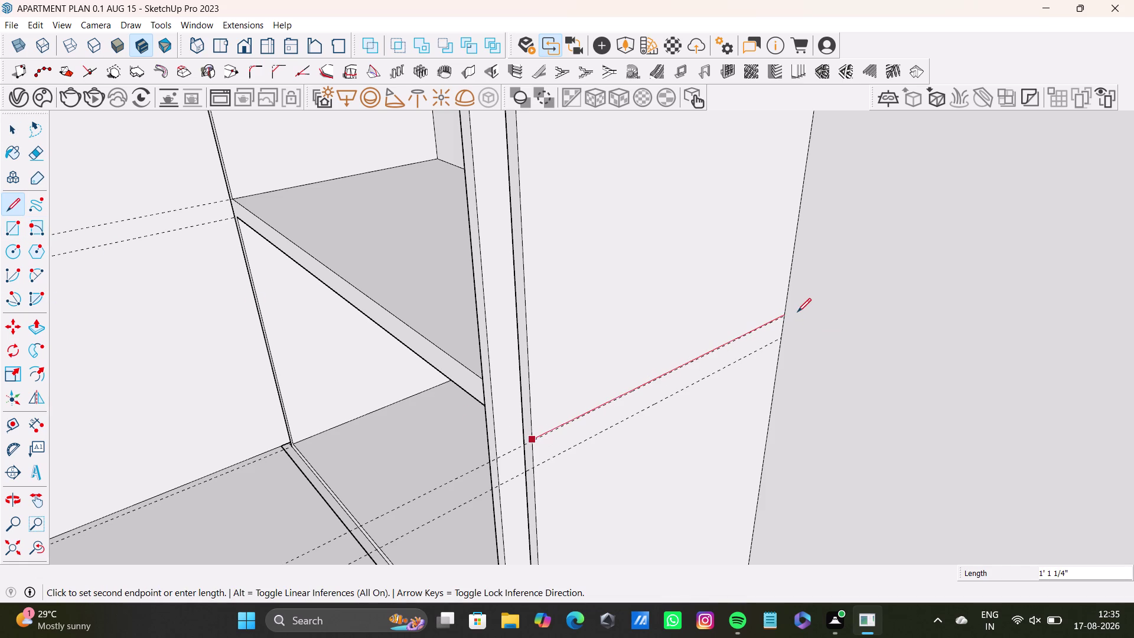
click(797, 312)
key(ctrl+z)
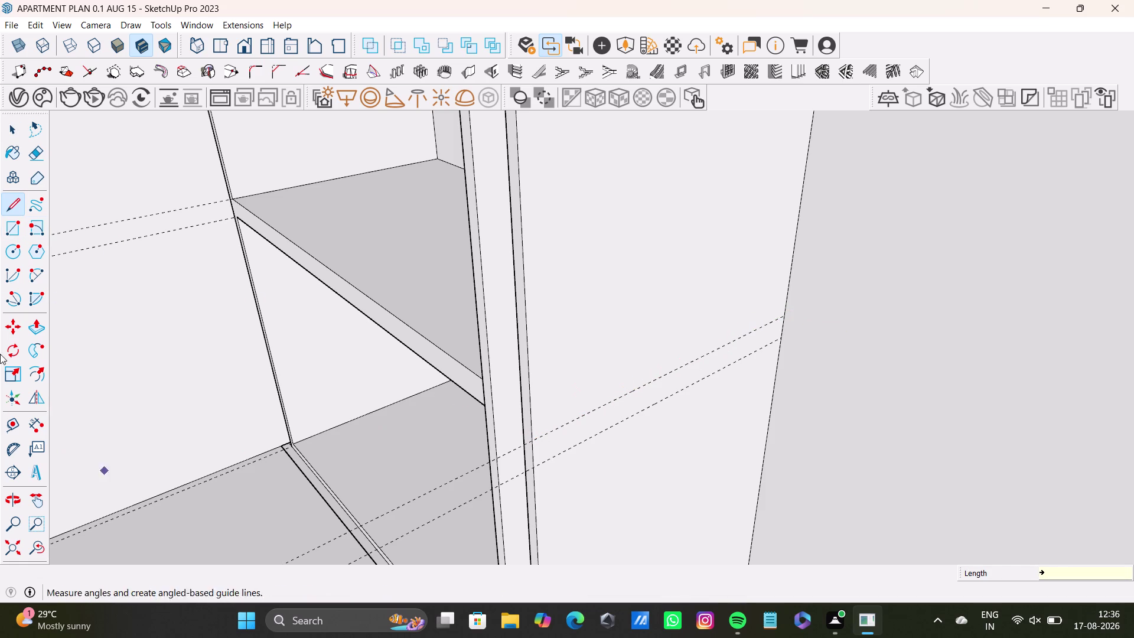
Trace the upper and lower guides with edges from the post to the panel's right edge.
click(17, 206)
click(539, 437)
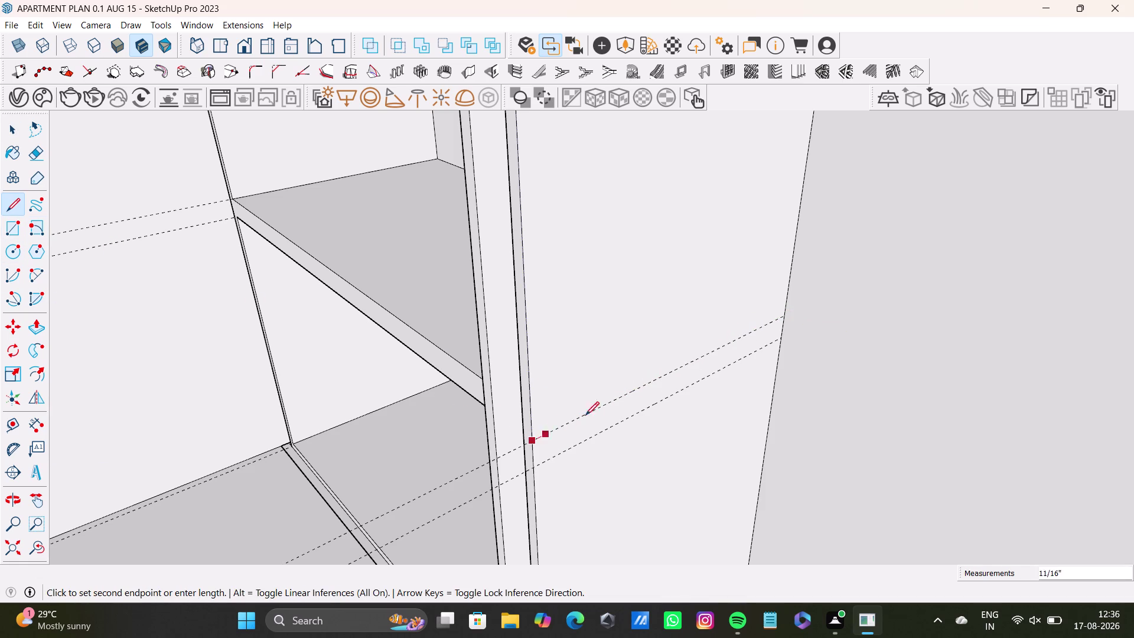
click(786, 312)
key(space)
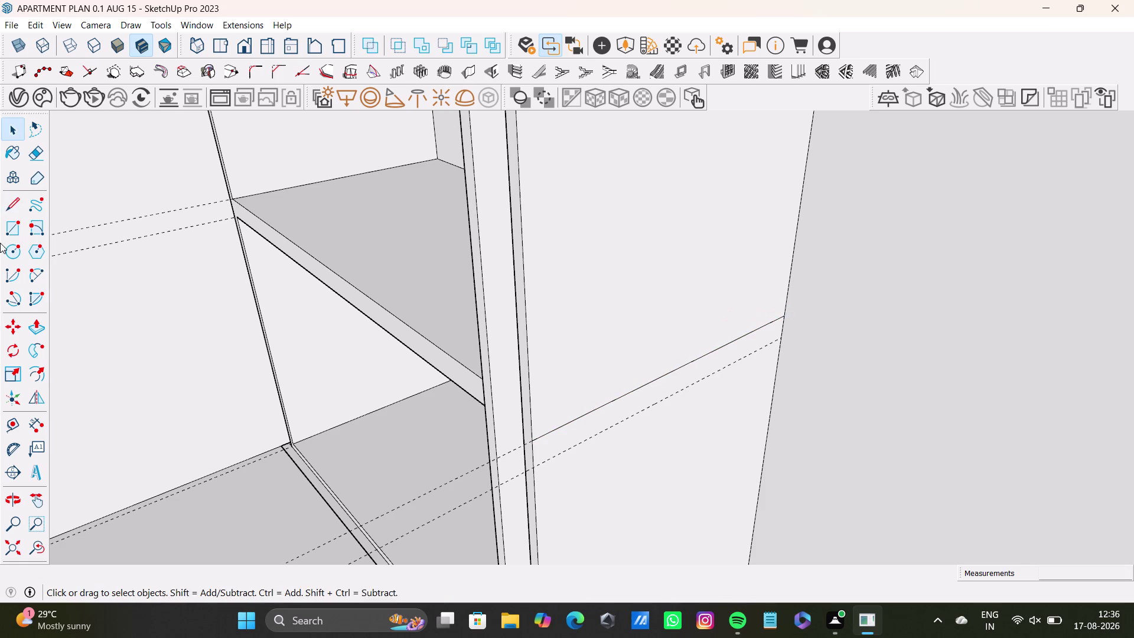
click(16, 206)
drag(538, 466, 577, 449)
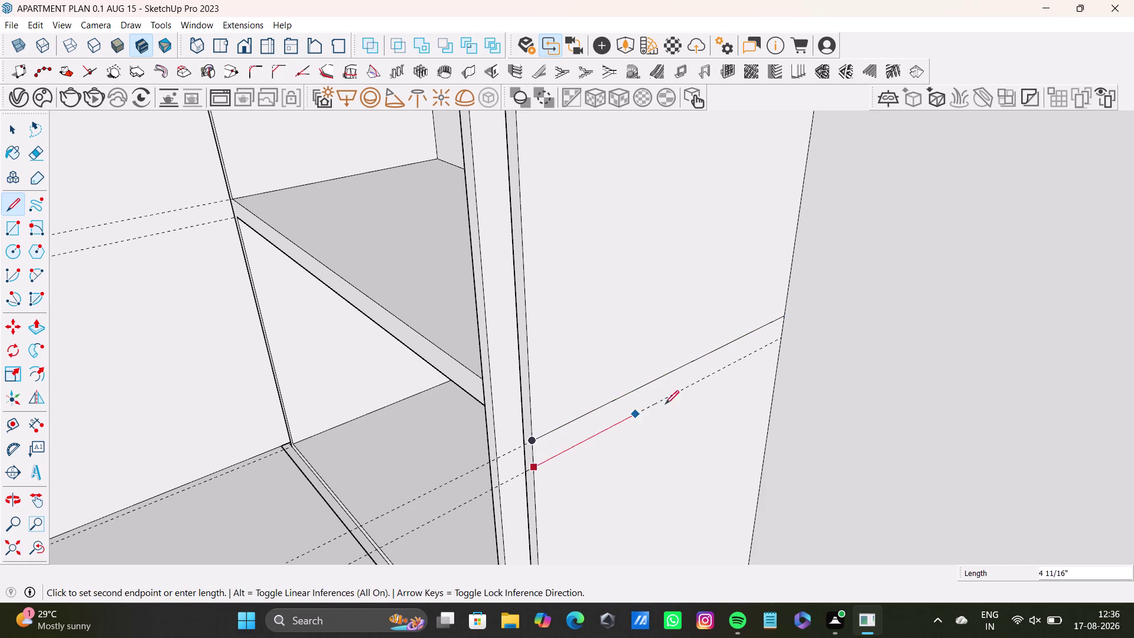
click(782, 339)
key(space)
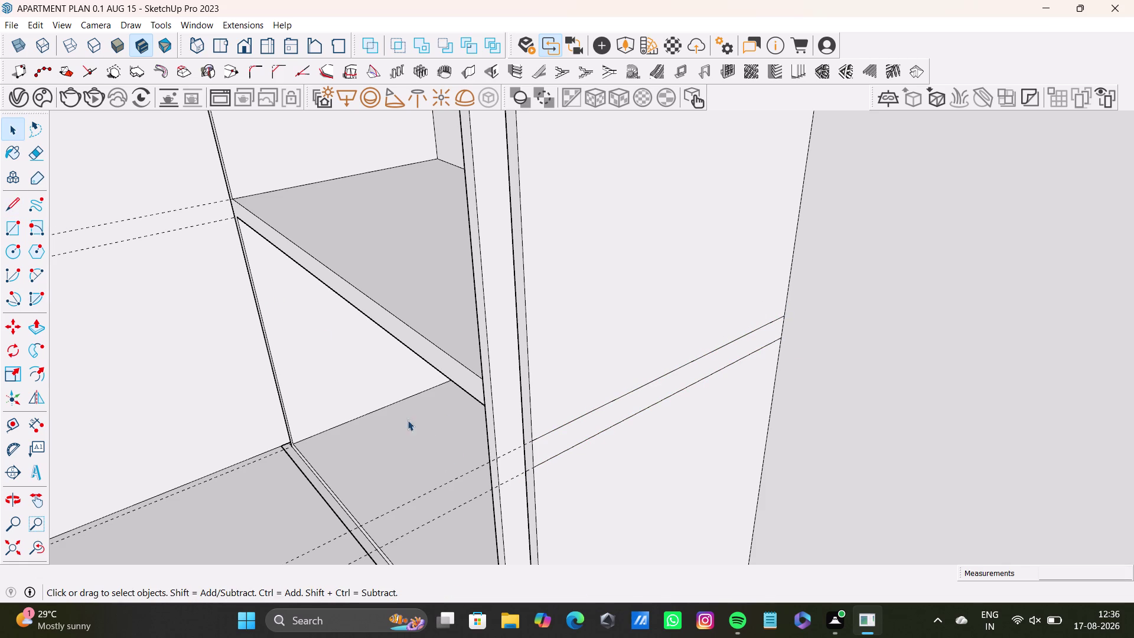
scroll(down, 3)
middle_drag(369, 261, 530, 301)
Orbit to face the empty right bay and select the shelf end face at the divider.
click(43, 550)
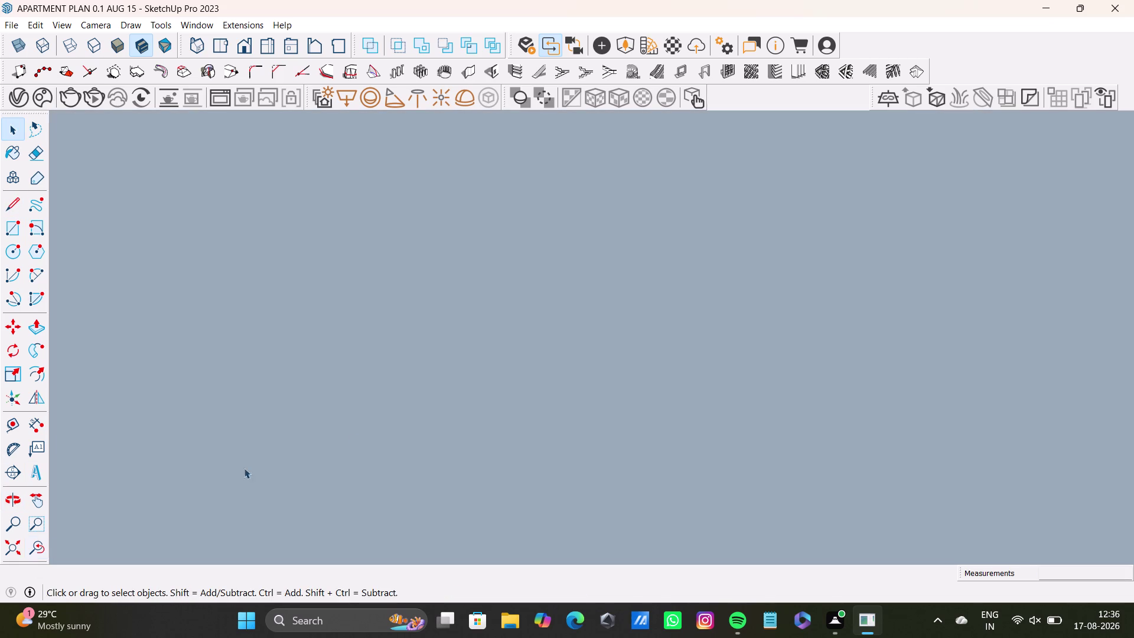
drag(3, 553, 11, 551)
middle_drag(549, 253, 382, 523)
middle_drag(502, 480, 712, 540)
scroll(up, 3)
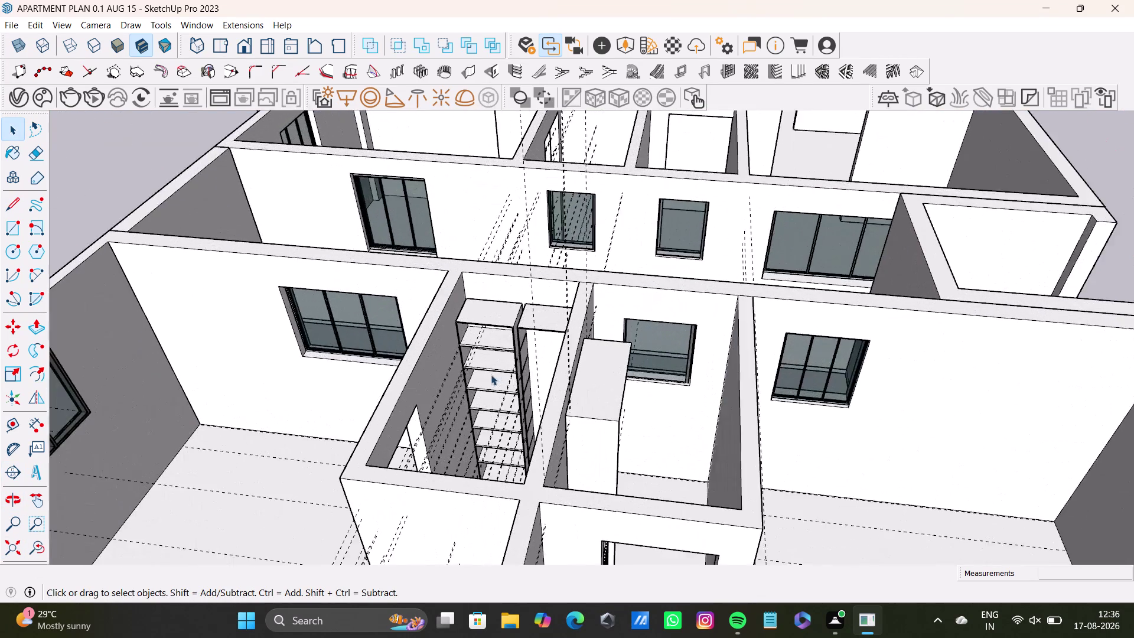
scroll(up, 3)
middle_drag(583, 387, 476, 429)
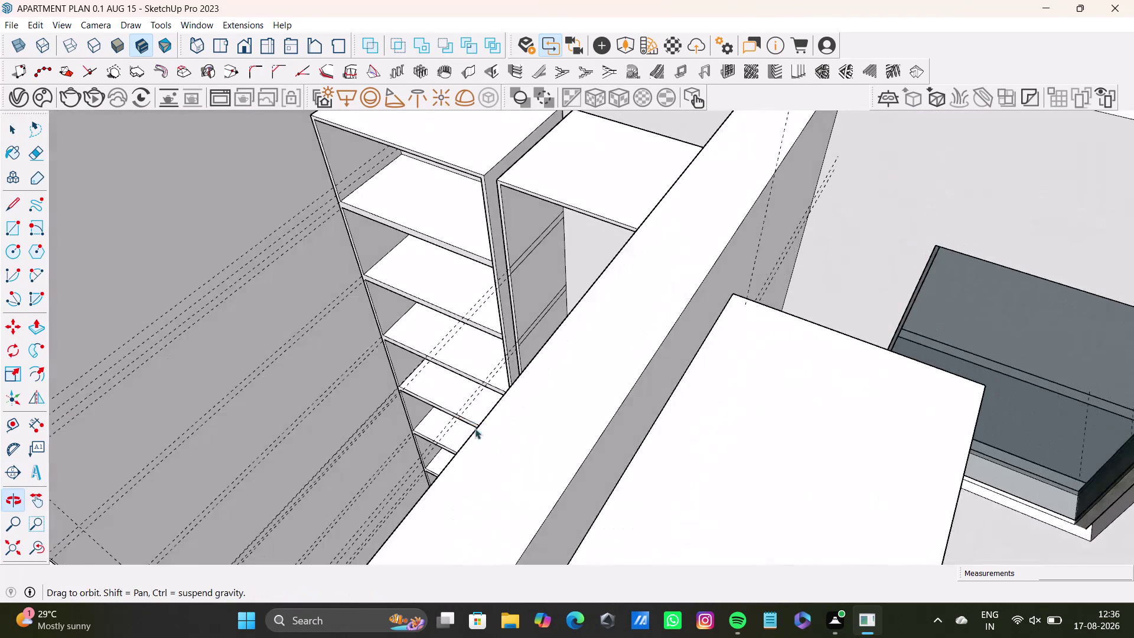
middle_drag(520, 345, 651, 456)
scroll(up, 3)
middle_drag(653, 437, 508, 363)
middle_drag(519, 372, 594, 384)
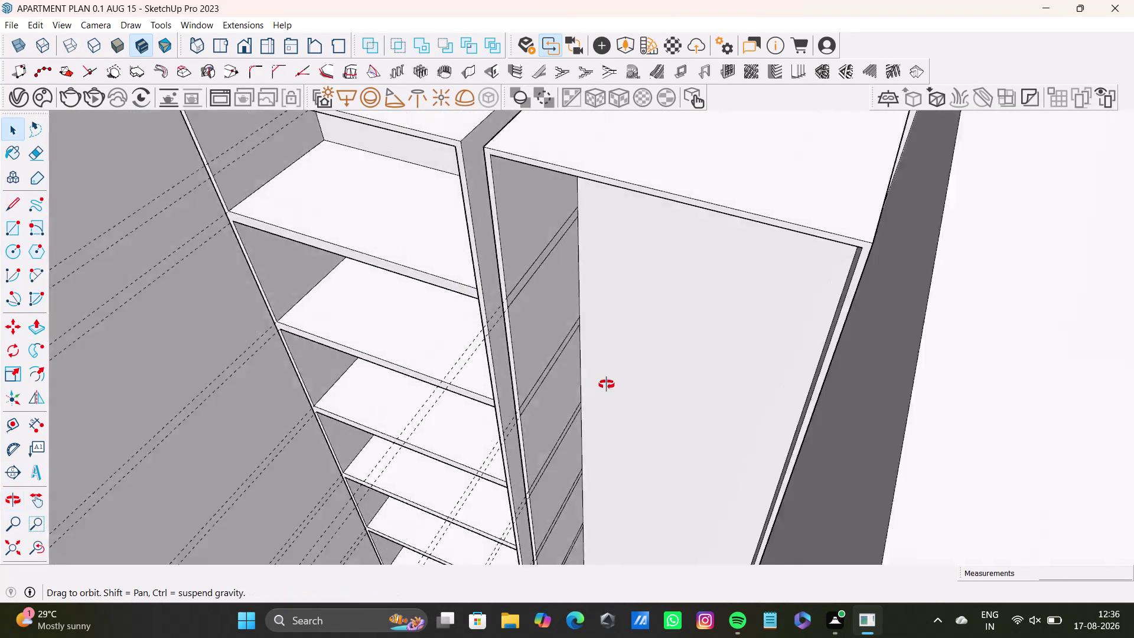
middle_drag(594, 384, 583, 307)
scroll(up, 3)
middle_drag(549, 259, 485, 279)
key(space)
click(471, 230)
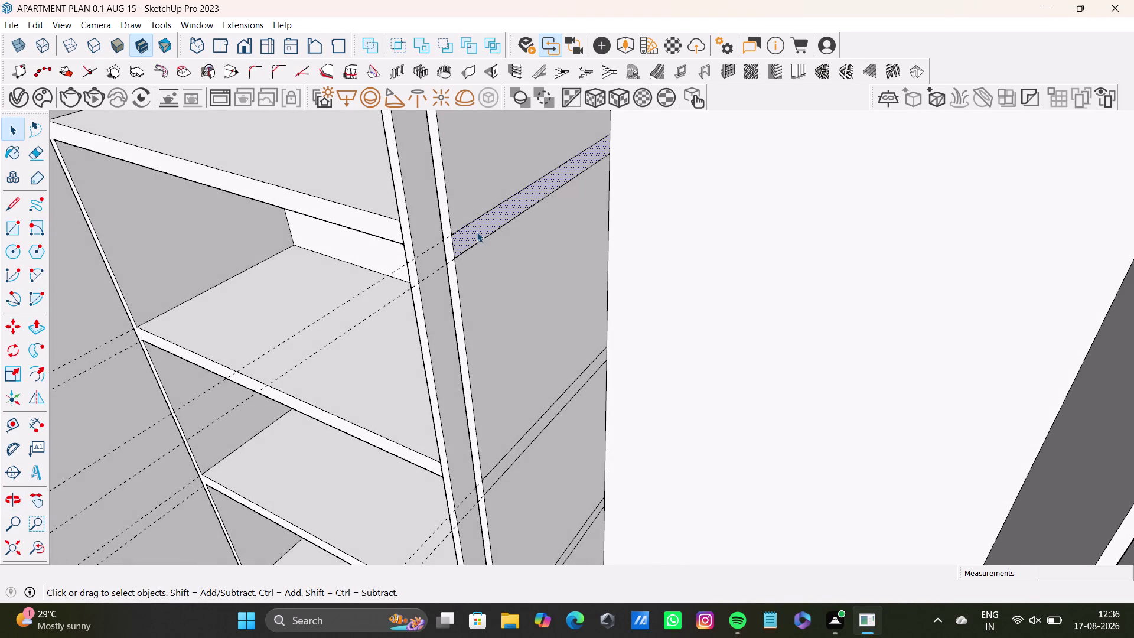
Push/Pull the shelf end face into the right bay, stretching it toward the far side.
key(p)
drag(476, 231, 921, 318)
middle_drag(921, 321, 702, 294)
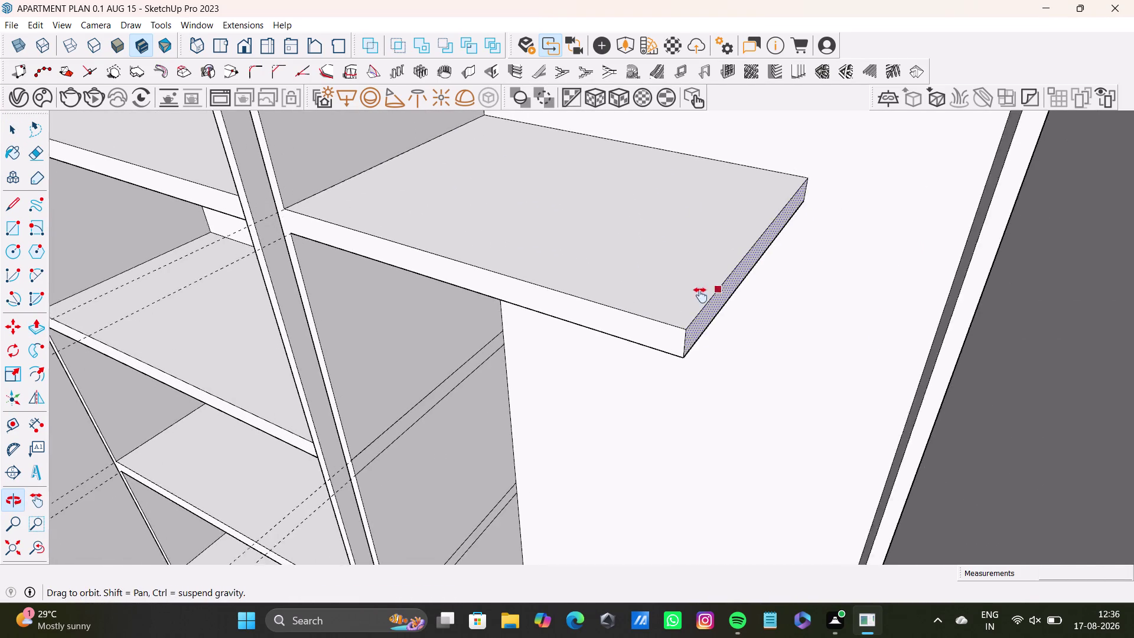
middle_drag(702, 294, 698, 297)
middle_drag(698, 346, 733, 333)
drag(740, 298, 958, 304)
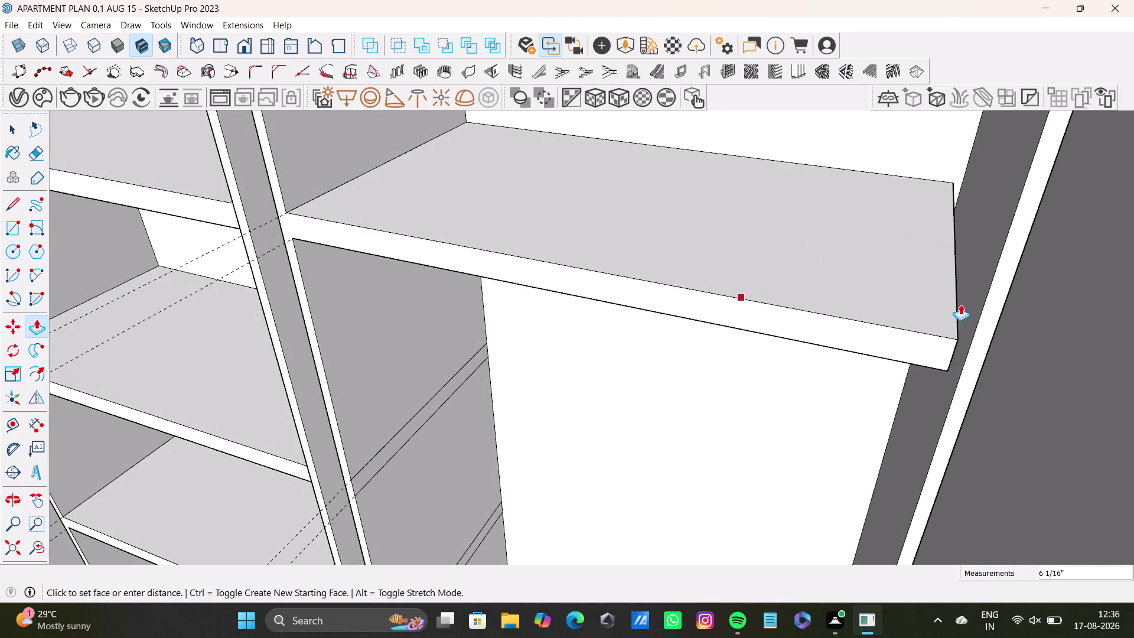
drag(958, 304, 986, 305)
middle_drag(666, 429, 685, 236)
Reselect the end face and push the shelf about 1' 10 1/2" to the far wall.
key(space)
click(394, 252)
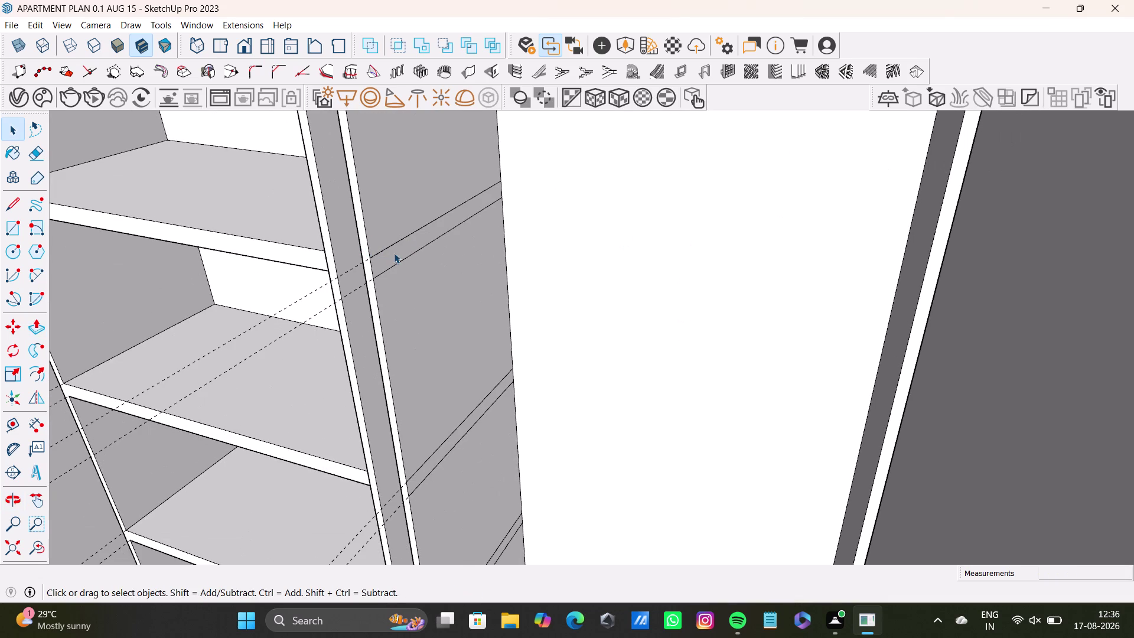
key(p)
drag(394, 252, 933, 298)
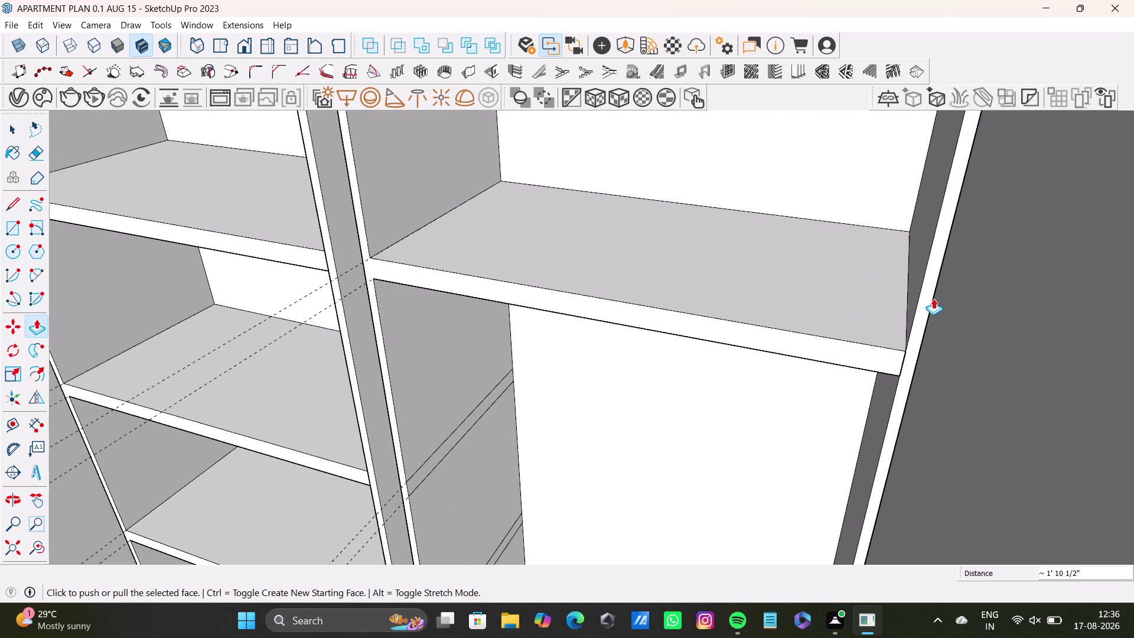
scroll(down, 3)
middle_drag(766, 377, 727, 170)
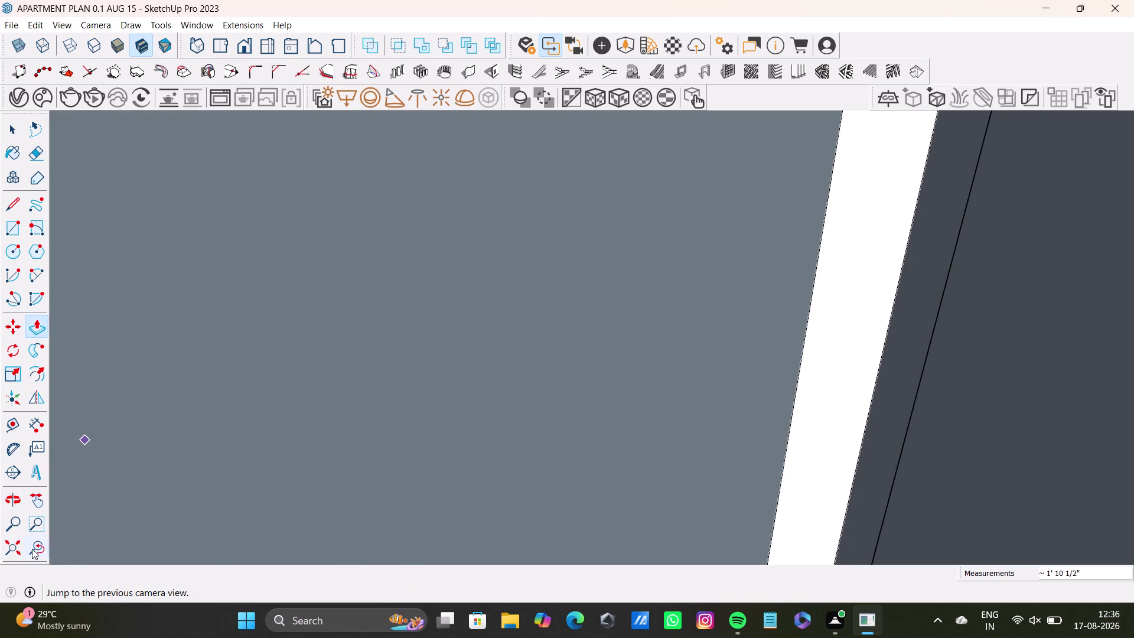
click(34, 547)
middle_drag(551, 400, 551, 198)
middle_drag(537, 270, 726, 292)
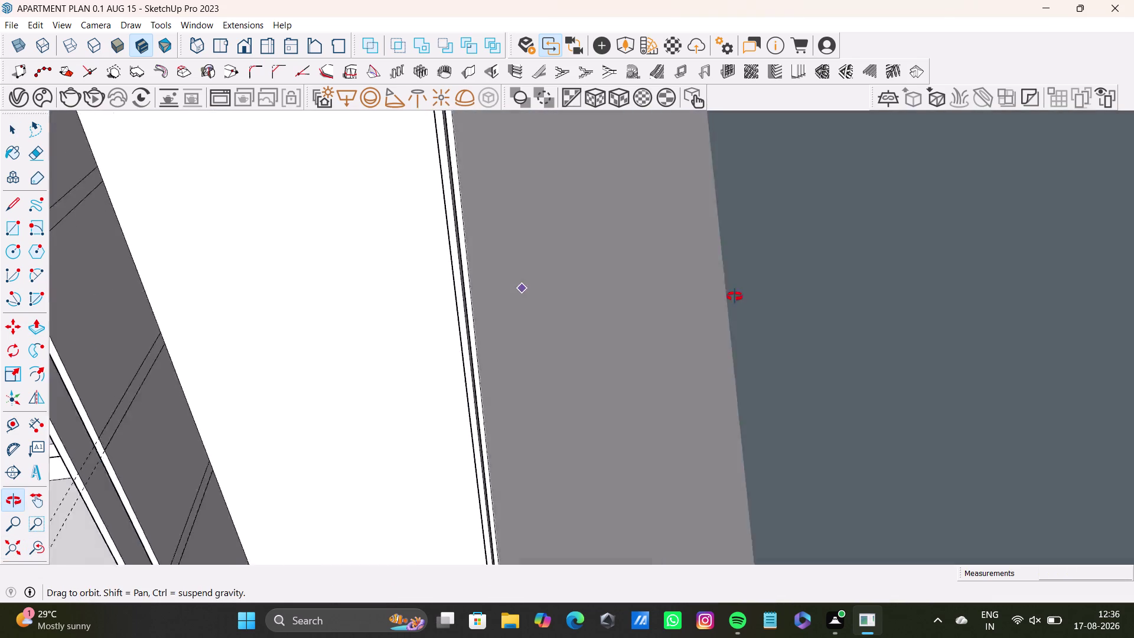
middle_drag(727, 292, 640, 377)
scroll(down, 3)
click(7, 549)
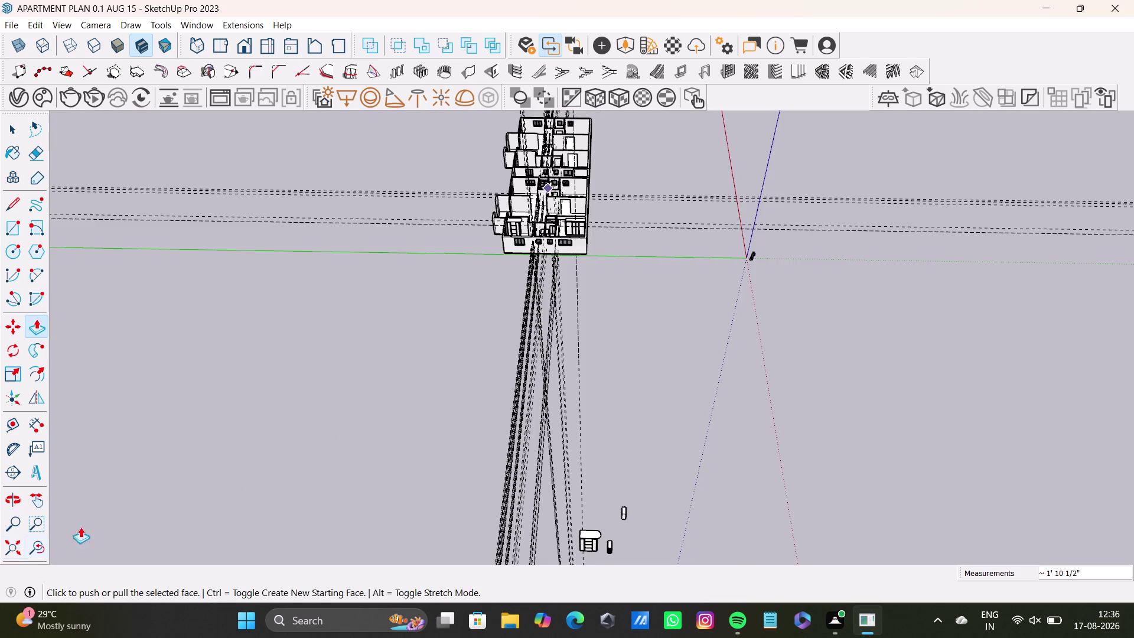
scroll(up, 3)
scroll(up, 3)
middle_drag(525, 240, 533, 268)
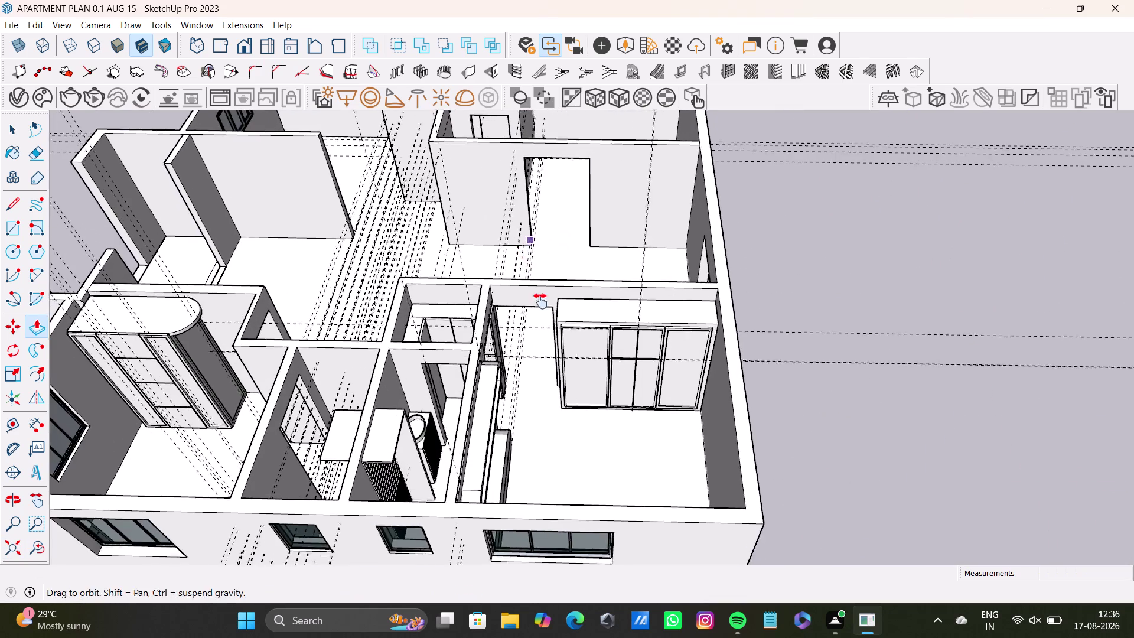
middle_drag(533, 268, 561, 520)
scroll(up, 3)
middle_drag(465, 307, 464, 407)
middle_drag(474, 353, 476, 422)
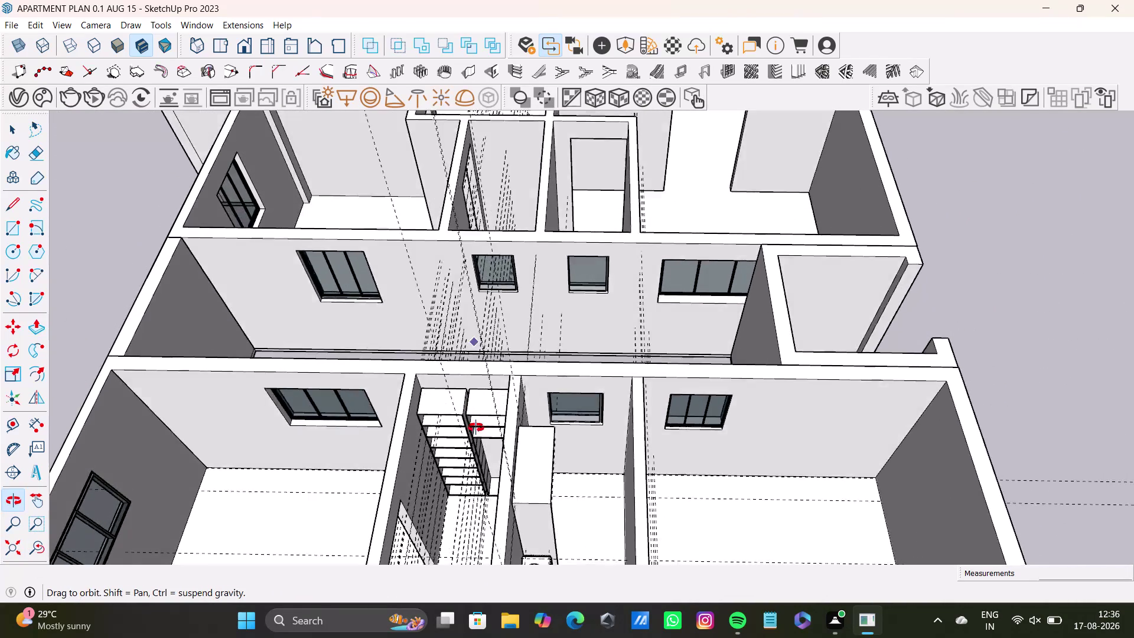
middle_drag(476, 422, 370, 342)
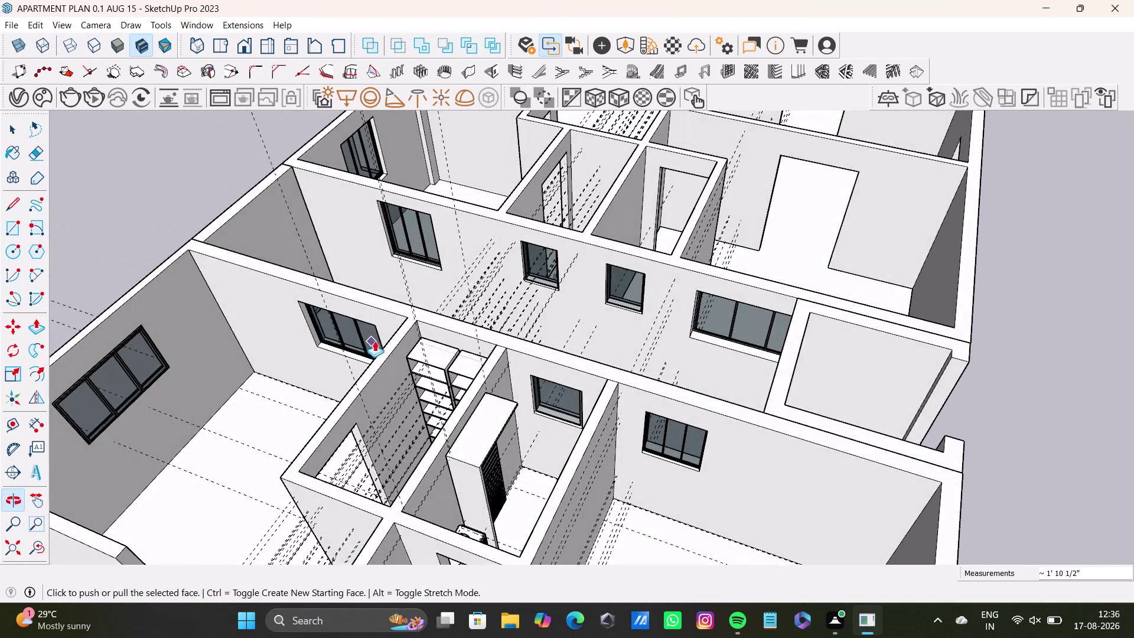
scroll(down, 3)
scroll(down, 3)
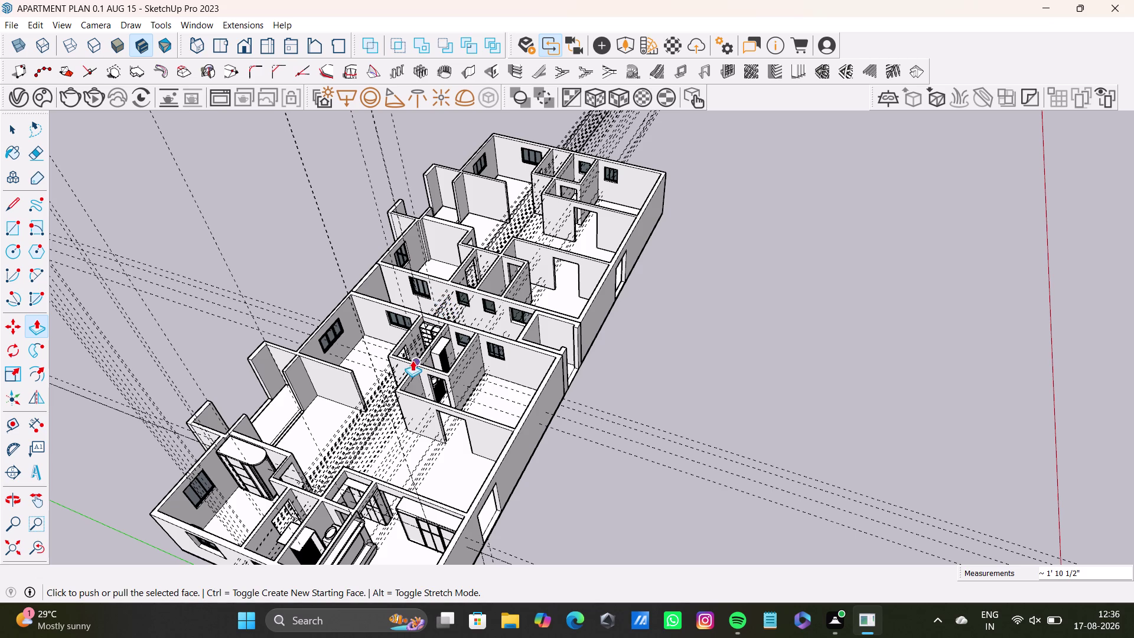
scroll(up, 3)
middle_drag(453, 362, 600, 349)
scroll(up, 3)
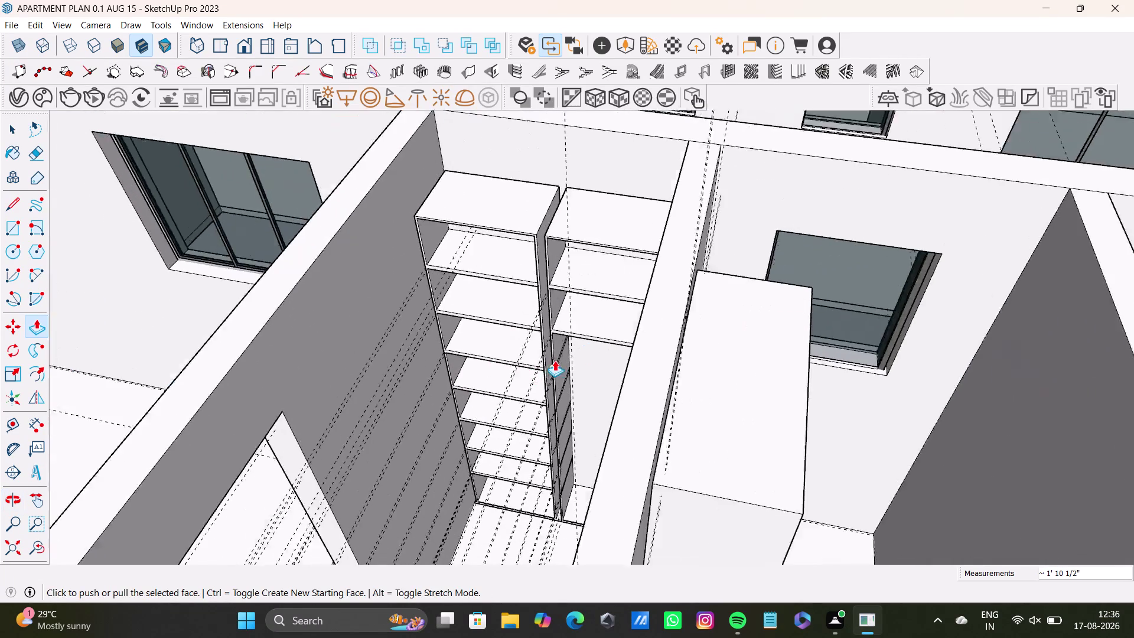
Pull the first shelf end face at the divider across the right bay.
scroll(up, 3)
middle_drag(589, 365, 592, 291)
scroll(up, 3)
middle_drag(586, 347, 565, 323)
key(space)
click(534, 323)
click(535, 321)
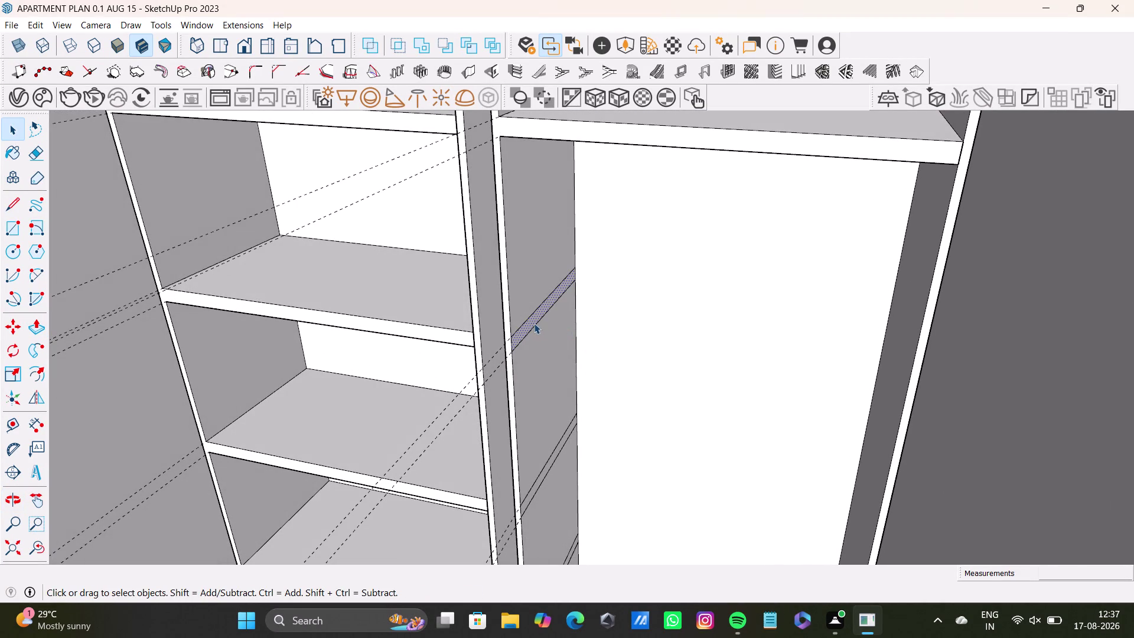
key(p)
drag(534, 323, 908, 342)
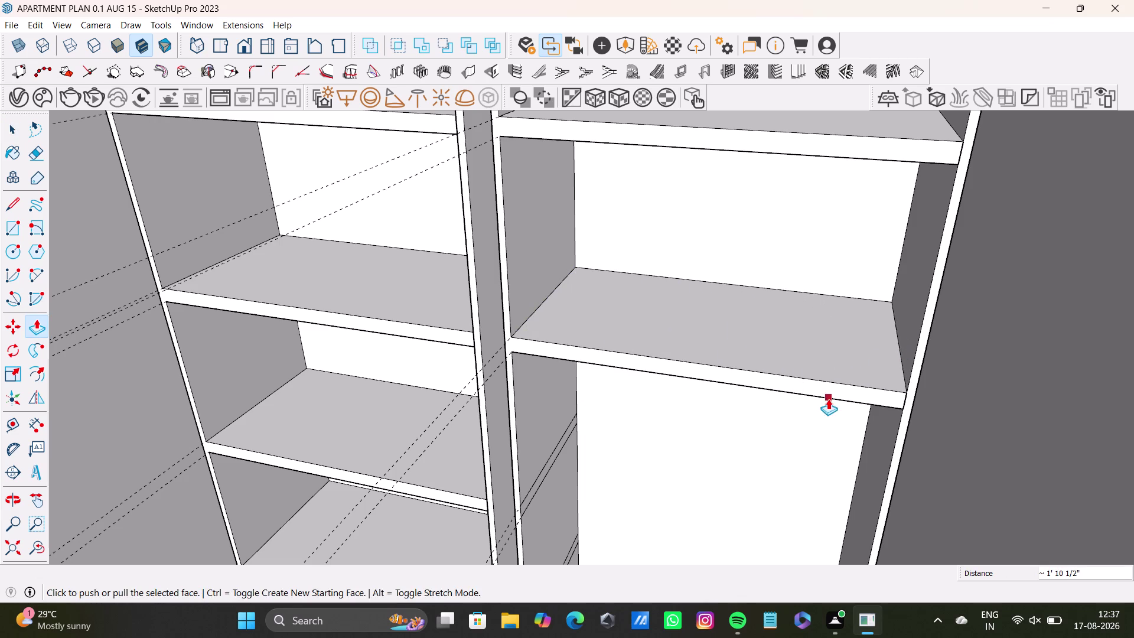
Extend the next shelf and a lower shelf across the right bay.
middle_drag(827, 398, 788, 175)
scroll(up, 3)
key(space)
click(509, 317)
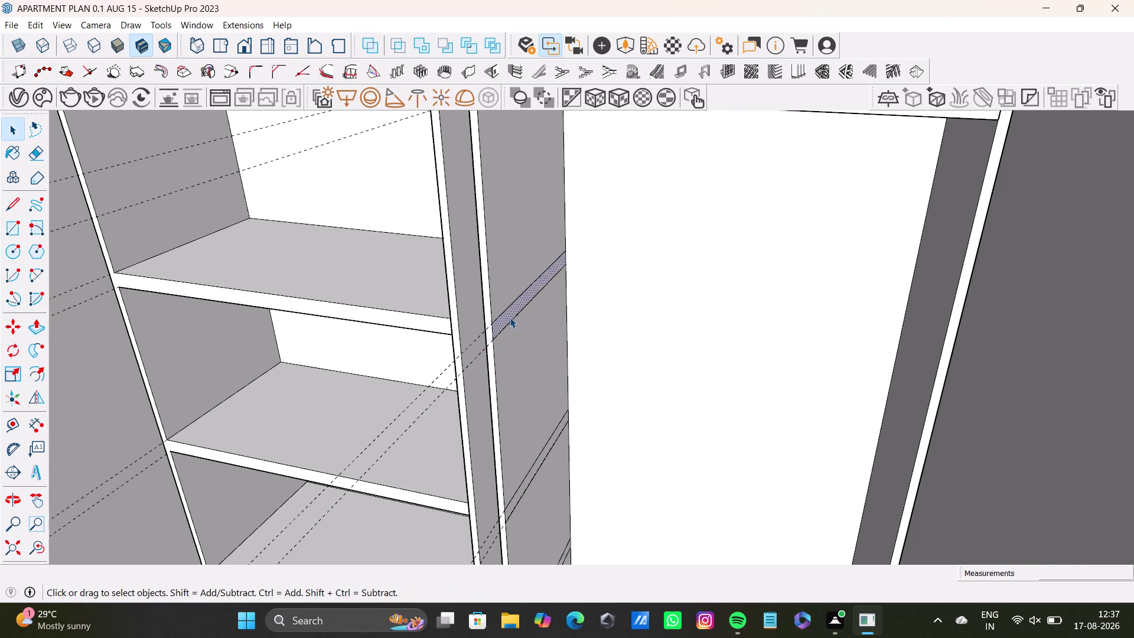
key(p)
drag(509, 317, 935, 364)
middle_drag(809, 409, 761, 150)
key(space)
click(481, 228)
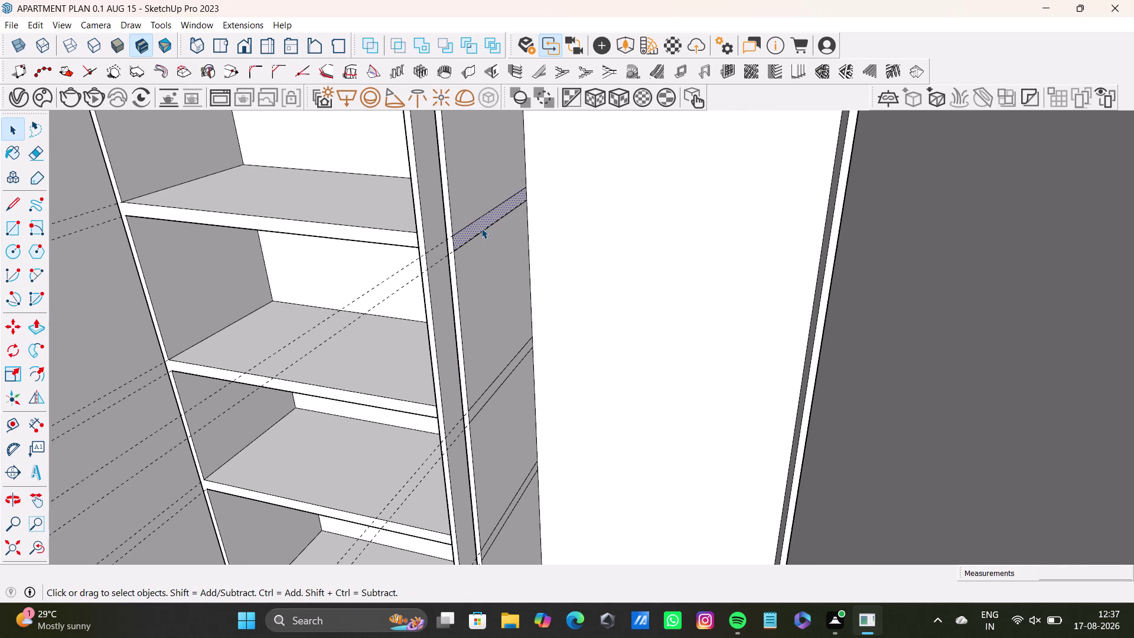
key(p)
drag(482, 228, 844, 276)
Pull two more lower shelves to the bay's far side, one about 1' 9 5/8".
middle_drag(691, 329, 700, 148)
key(space)
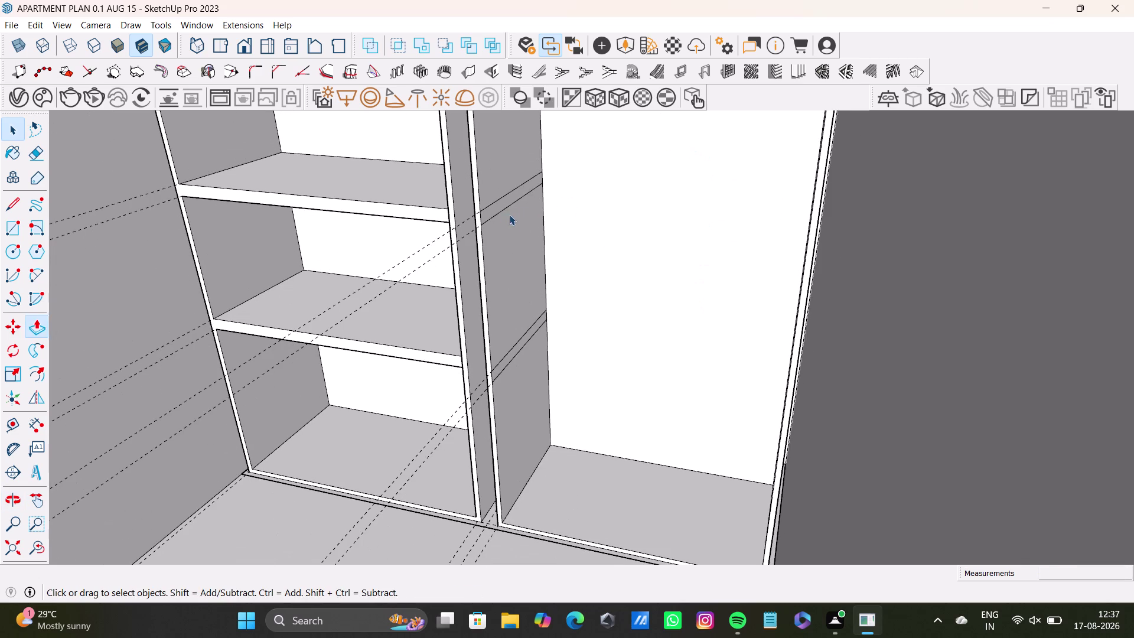
click(505, 203)
key(p)
drag(505, 204, 818, 253)
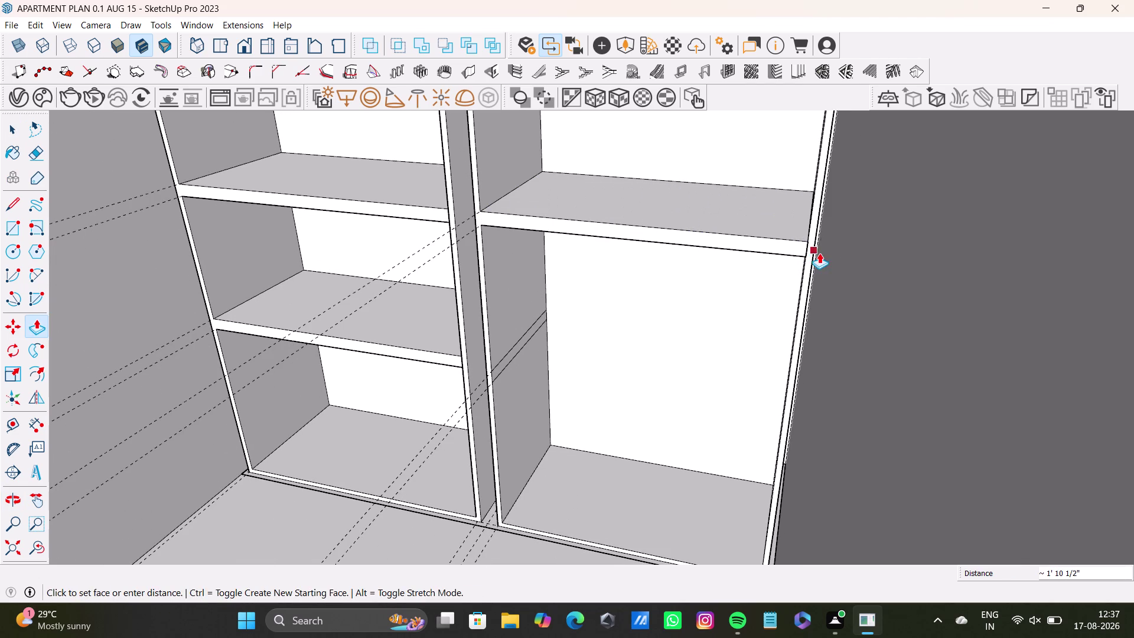
drag(819, 253, 819, 252)
key(space)
middle_drag(509, 366, 515, 289)
scroll(up, 3)
scroll(up, 3)
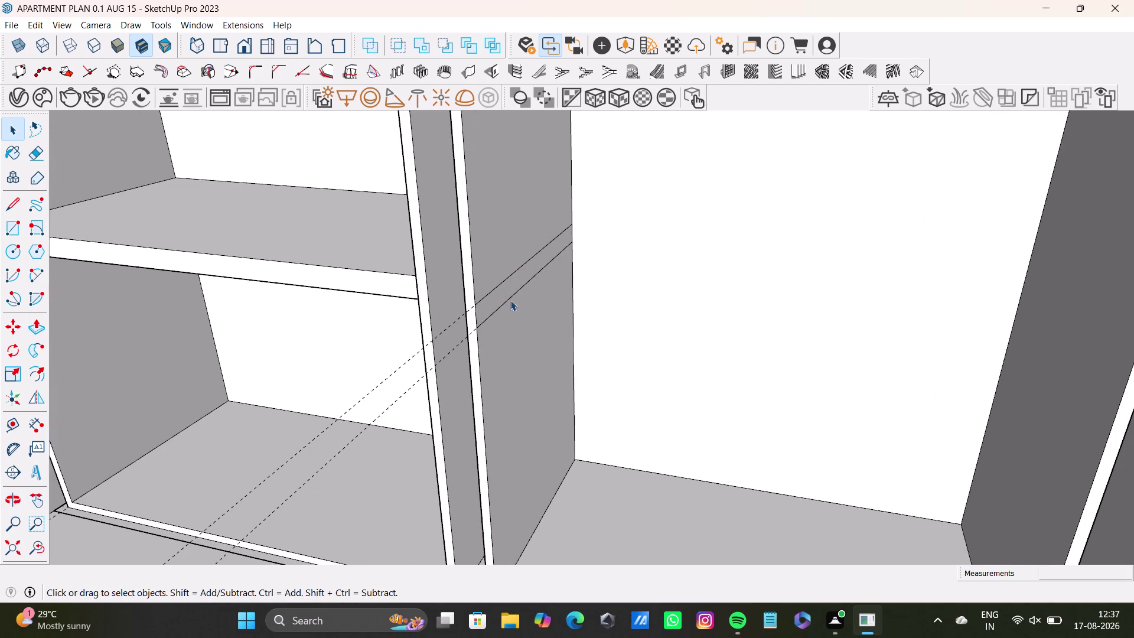
click(508, 293)
key(p)
drag(508, 293, 1067, 361)
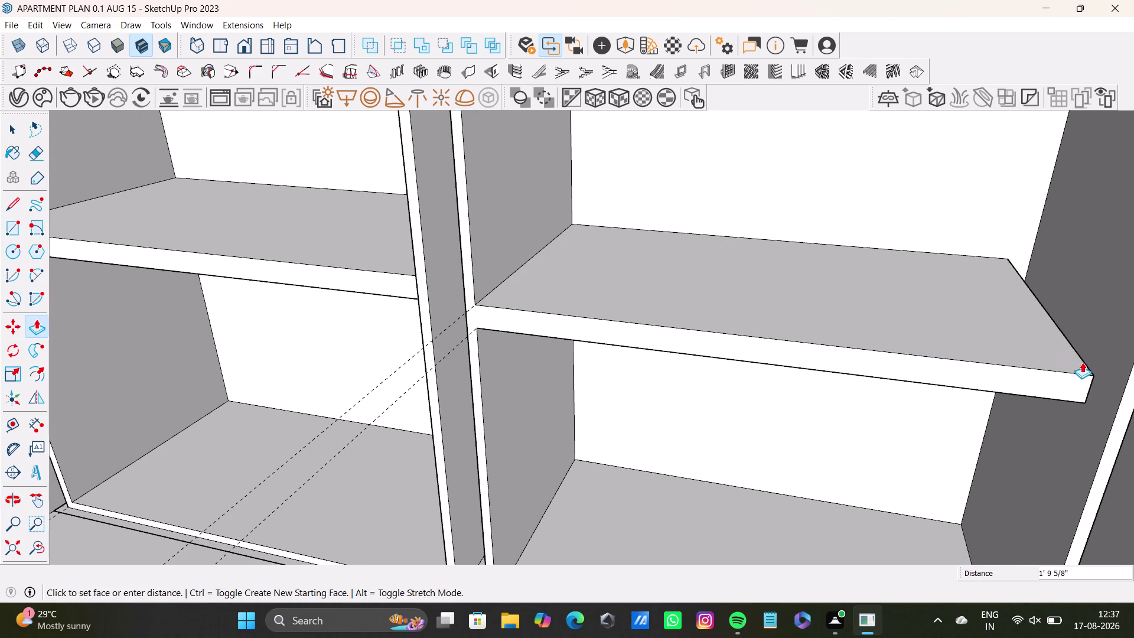
drag(1066, 361, 1115, 363)
scroll(down, 3)
middle_drag(464, 356, 508, 349)
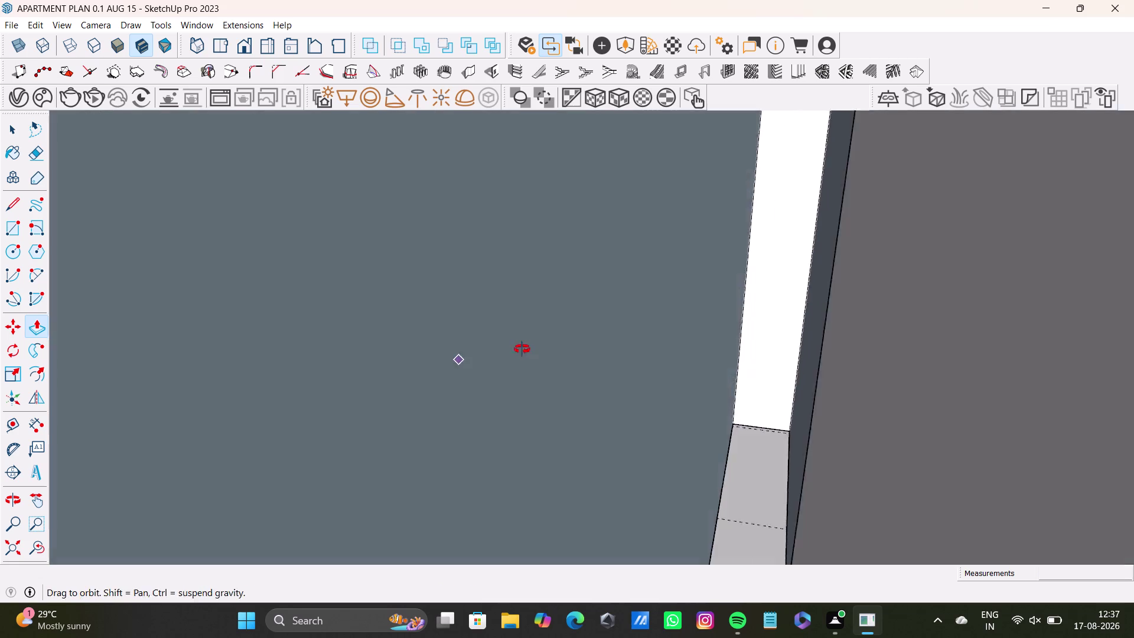
middle_drag(507, 349, 551, 356)
click(41, 552)
click(11, 549)
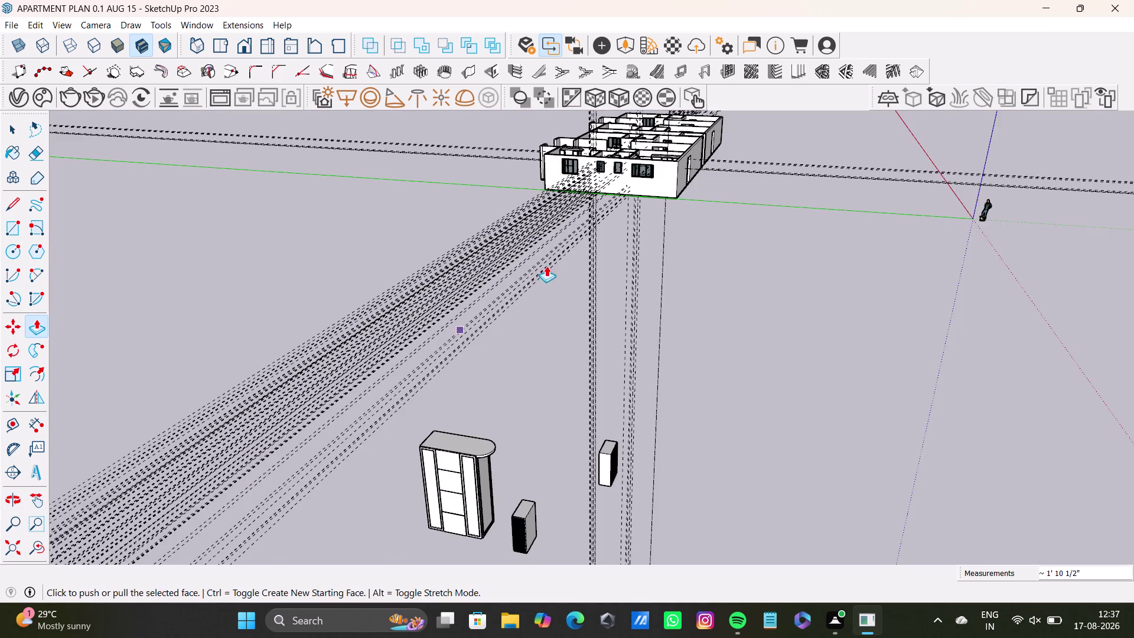
middle_drag(548, 265, 554, 490)
scroll(up, 3)
middle_drag(643, 150, 559, 518)
scroll(up, 3)
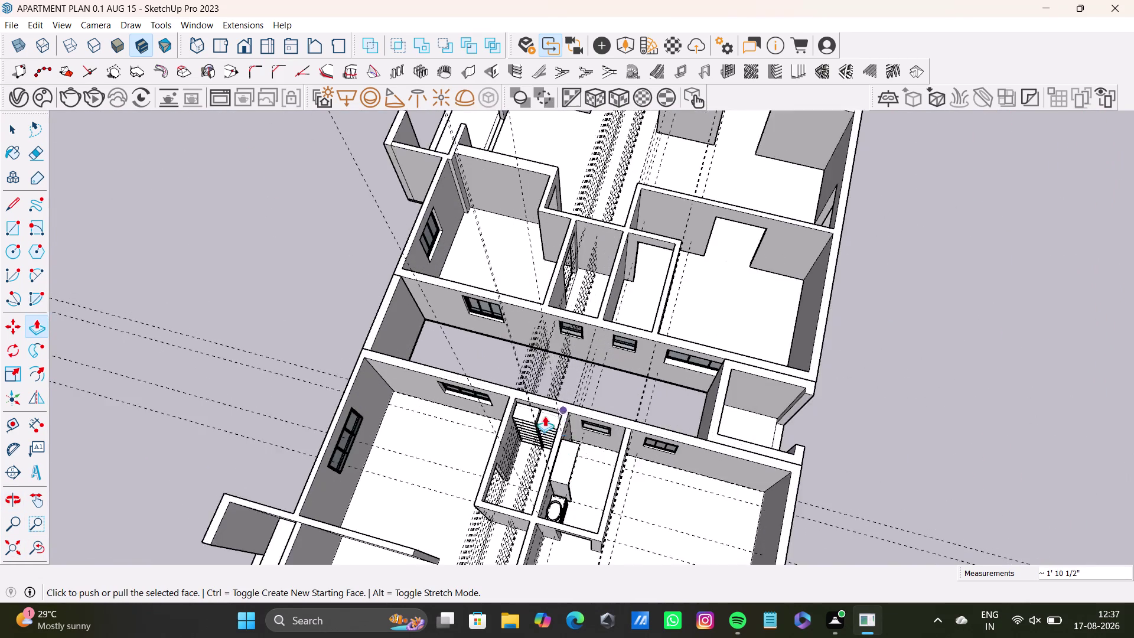
scroll(up, 3)
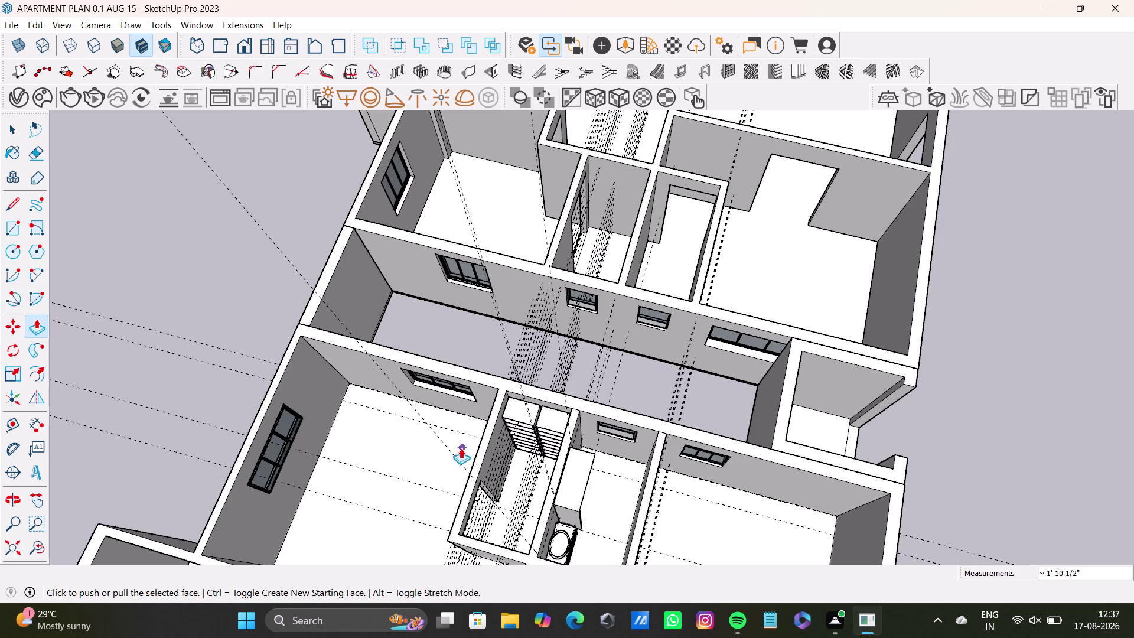
middle_drag(552, 459, 587, 367)
scroll(up, 3)
middle_drag(575, 429, 647, 357)
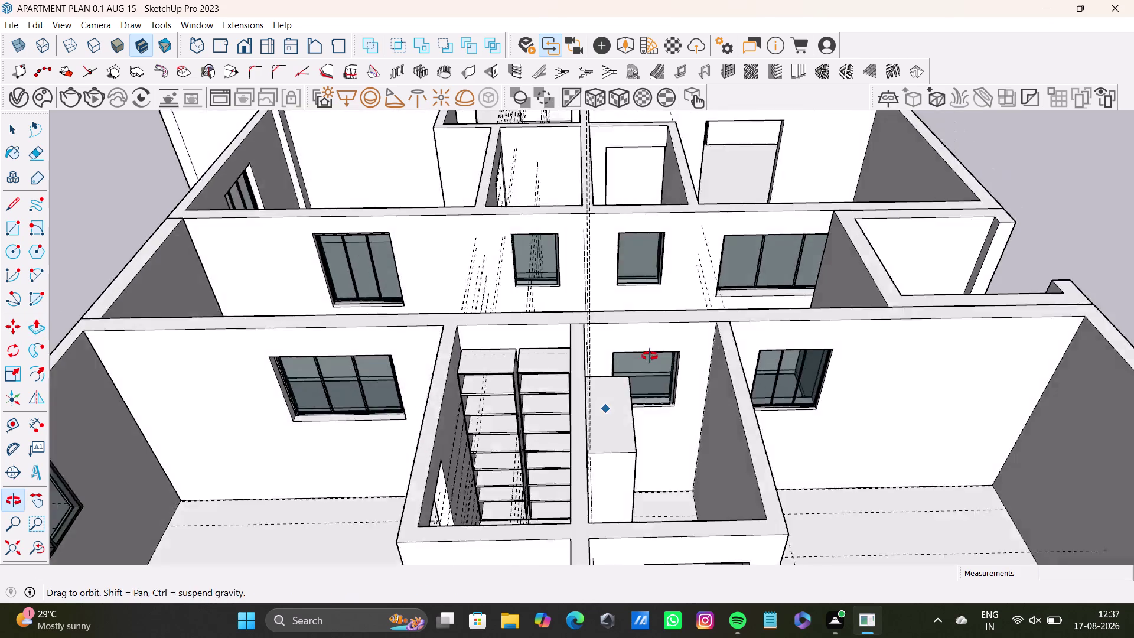
middle_drag(647, 358, 677, 344)
scroll(up, 3)
middle_drag(570, 403, 575, 327)
middle_drag(594, 317, 533, 342)
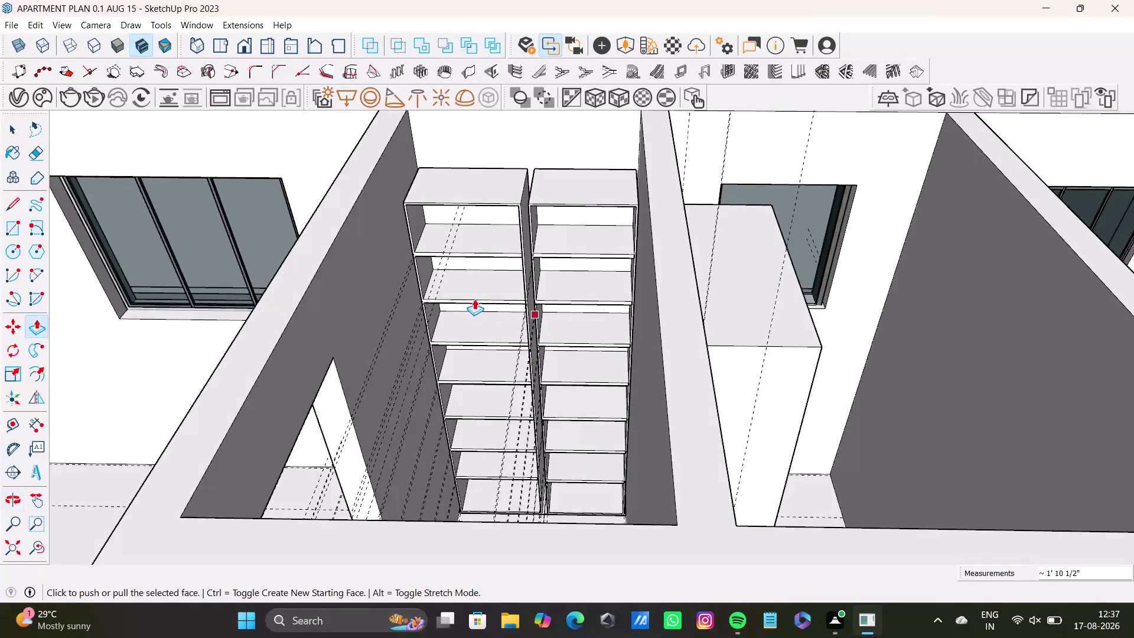
middle_drag(453, 362, 497, 421)
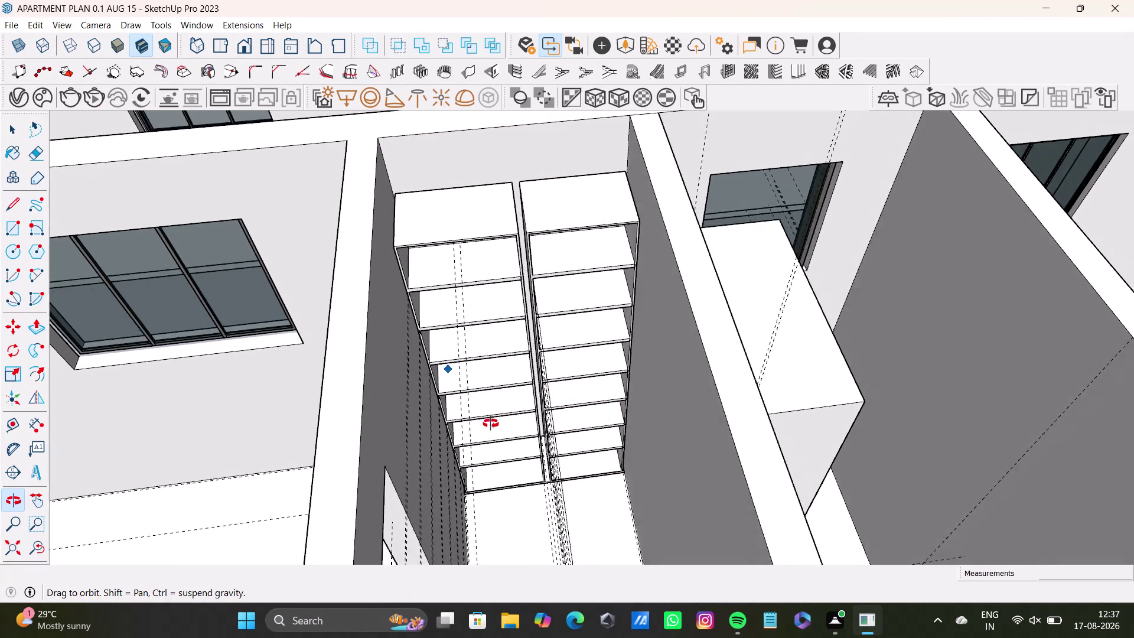
middle_drag(497, 421, 486, 428)
scroll(up, 3)
middle_drag(506, 386, 577, 407)
middle_drag(675, 430, 586, 388)
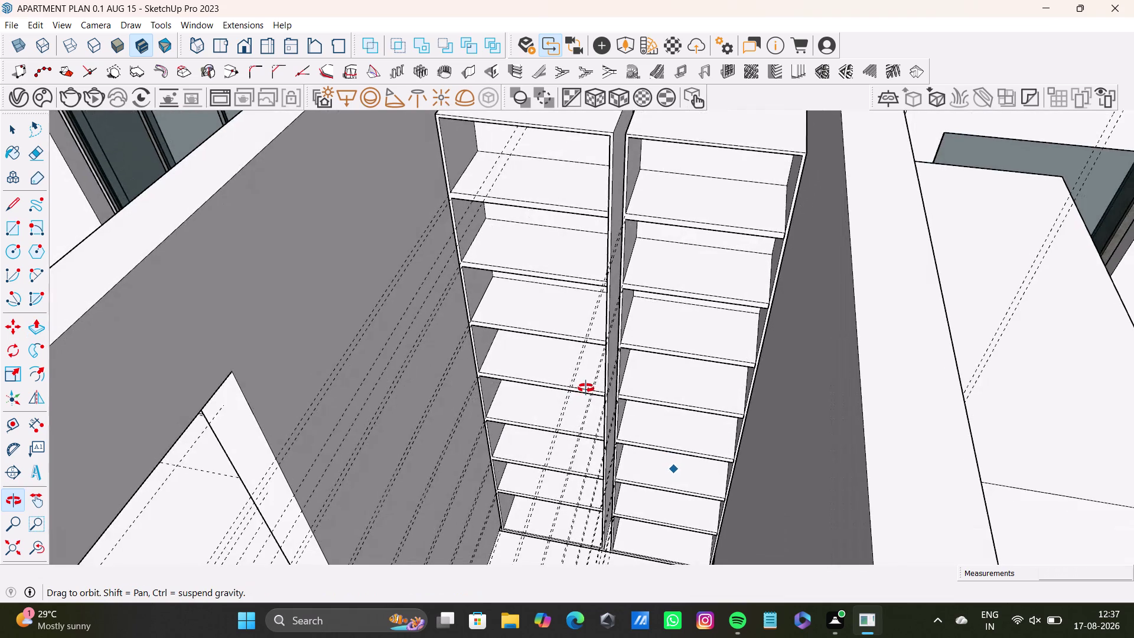
middle_drag(586, 388, 578, 433)
scroll(down, 3)
middle_drag(623, 416, 601, 451)
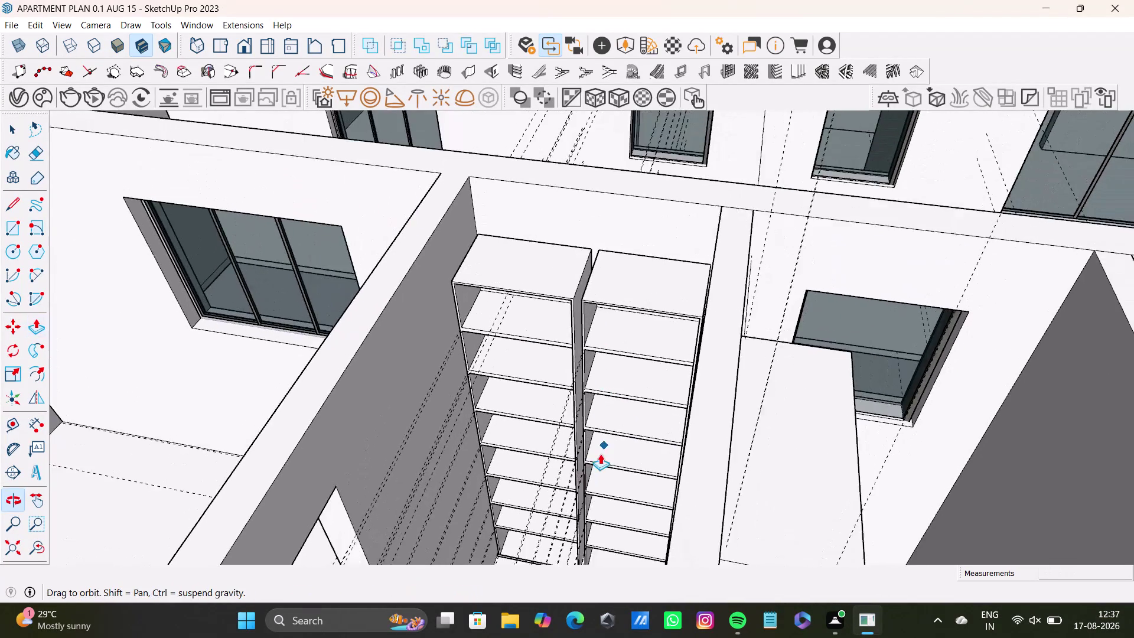
middle_drag(607, 430, 670, 384)
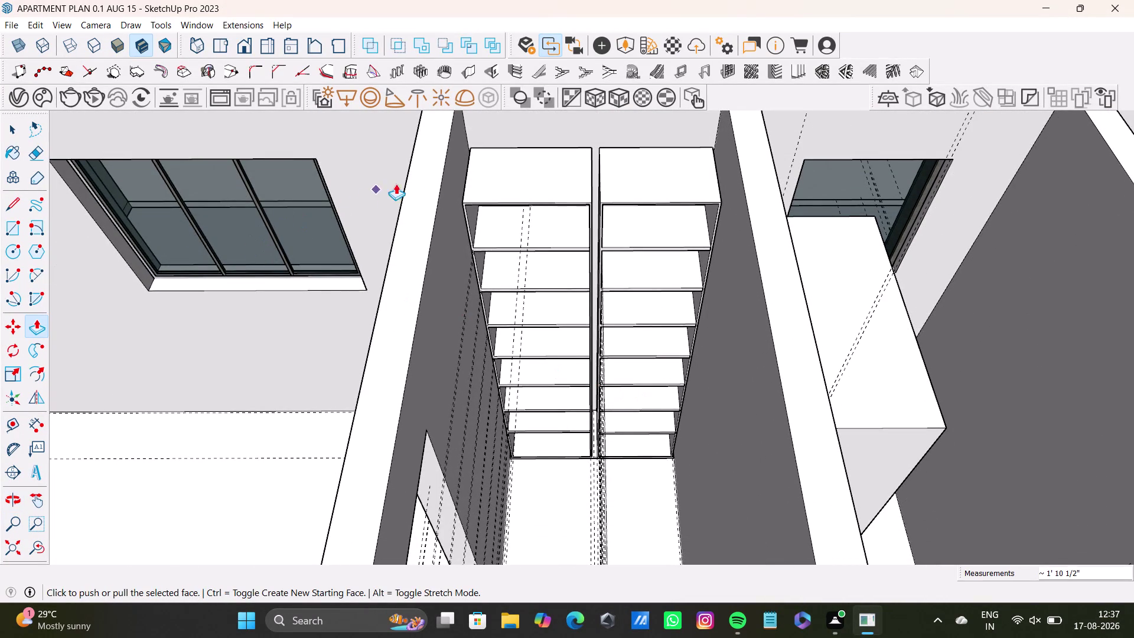
middle_drag(595, 348, 583, 387)
middle_drag(583, 387, 544, 375)
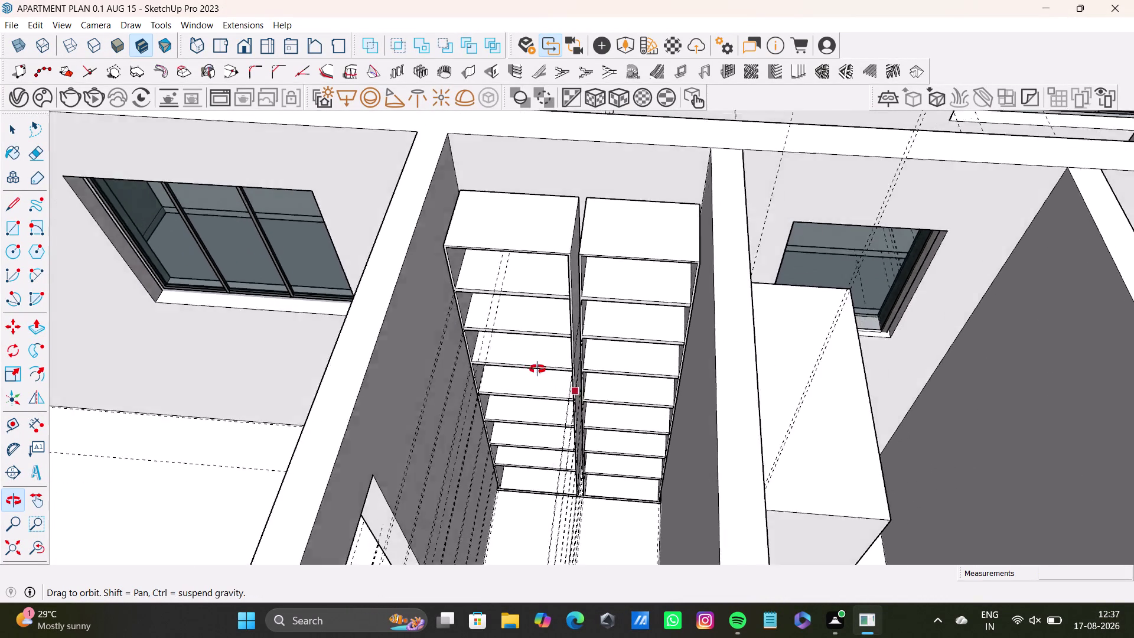
middle_drag(544, 374, 558, 378)
middle_drag(575, 377, 583, 410)
scroll(up, 3)
middle_drag(576, 344, 550, 330)
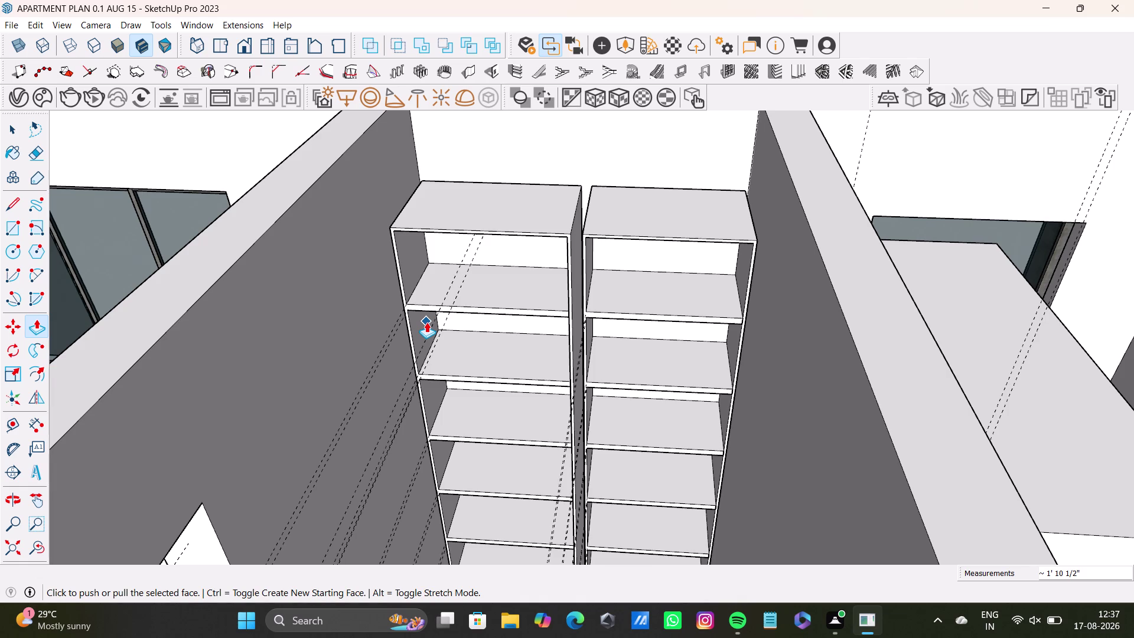
click(247, 23)
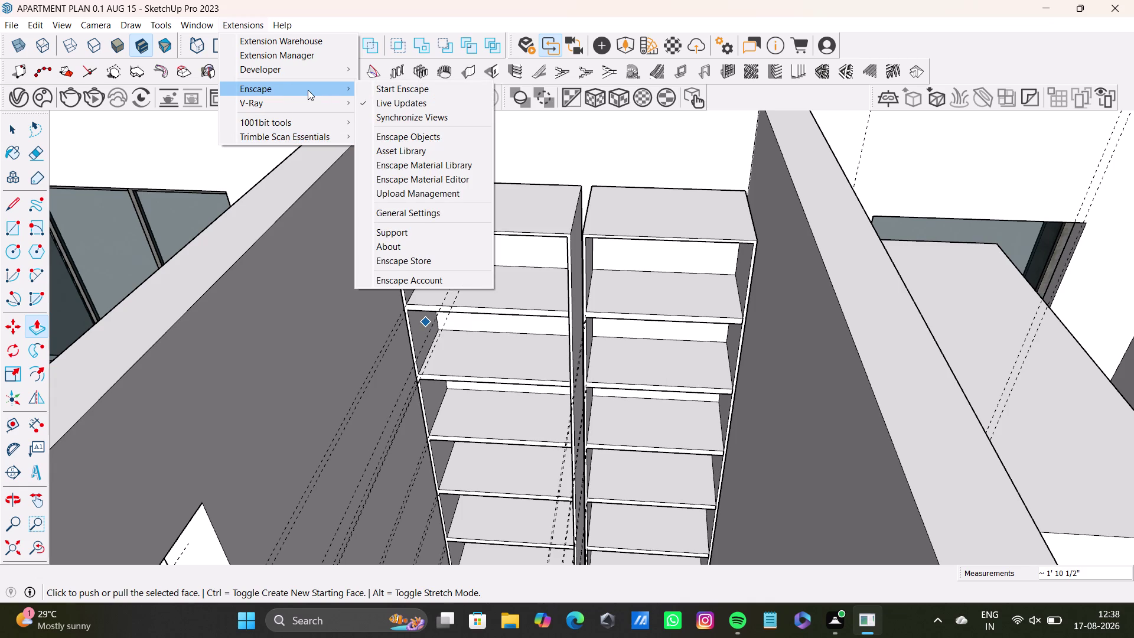
right_click(334, 23)
right_click(360, 26)
click(361, 26)
right_click(361, 25)
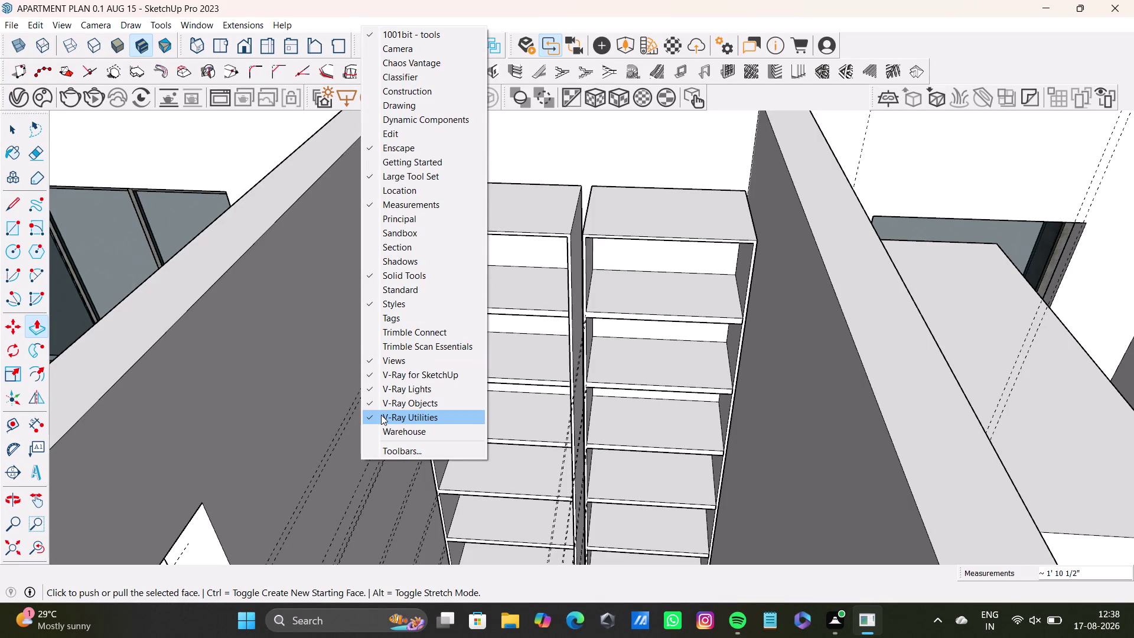
click(414, 430)
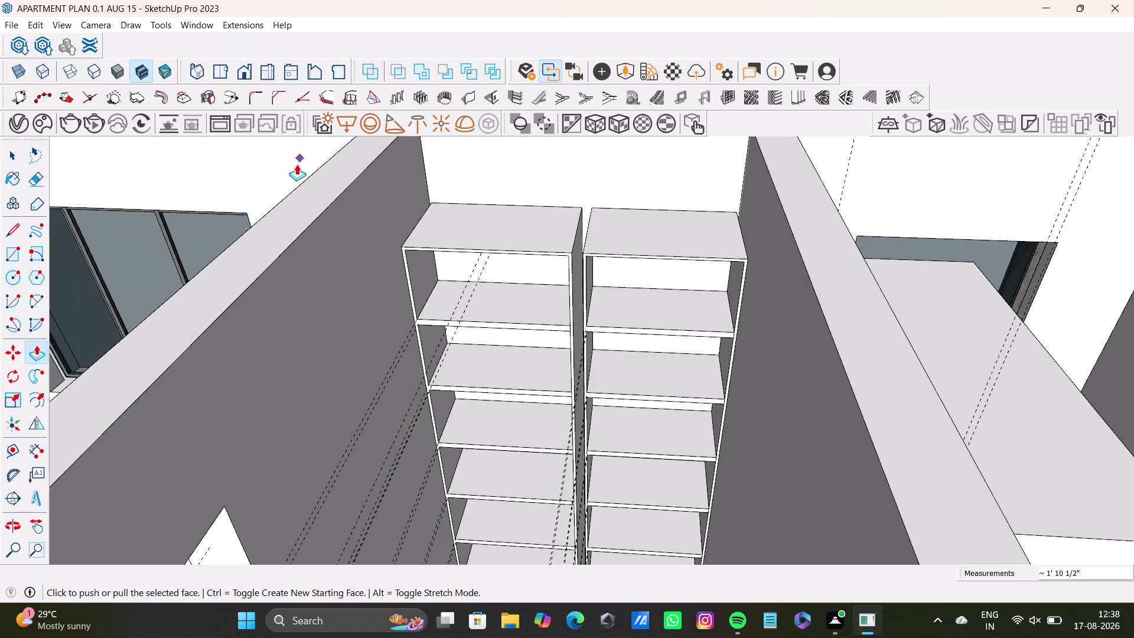
click(19, 47)
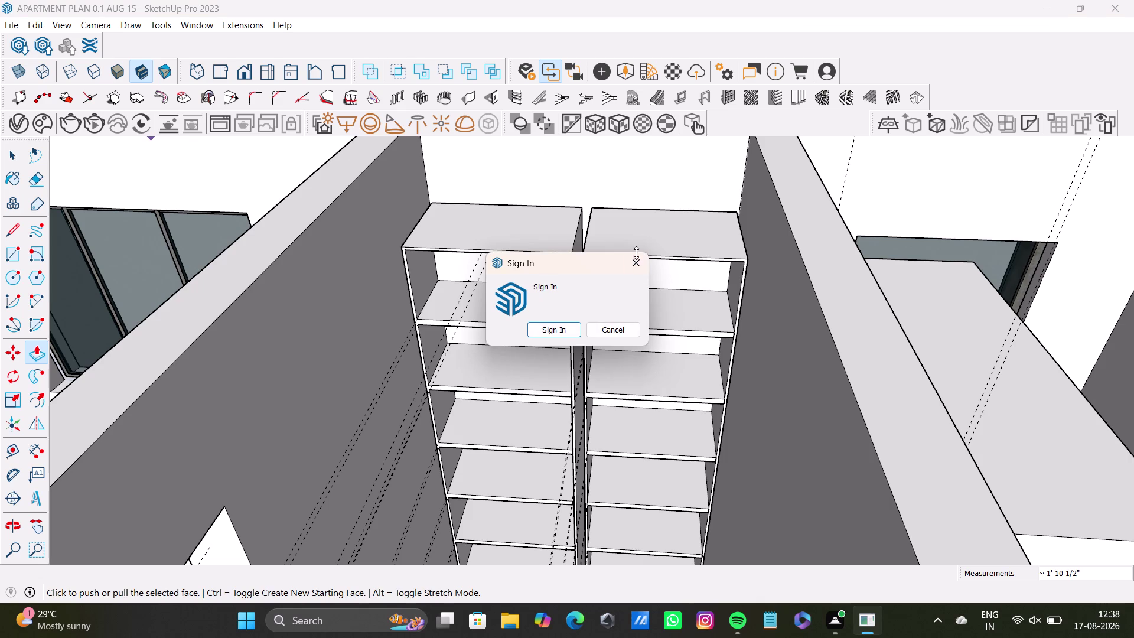
click(630, 266)
click(48, 46)
click(630, 264)
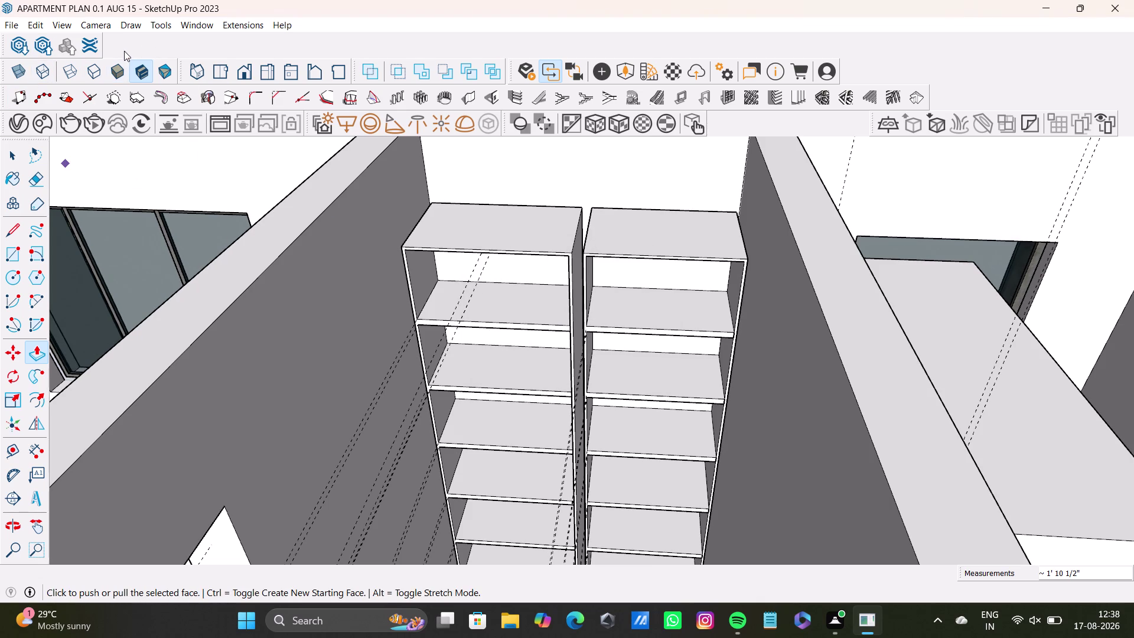
right_click(127, 45)
right_click(127, 45)
right_click(496, 51)
right_click(496, 50)
right_click(910, 60)
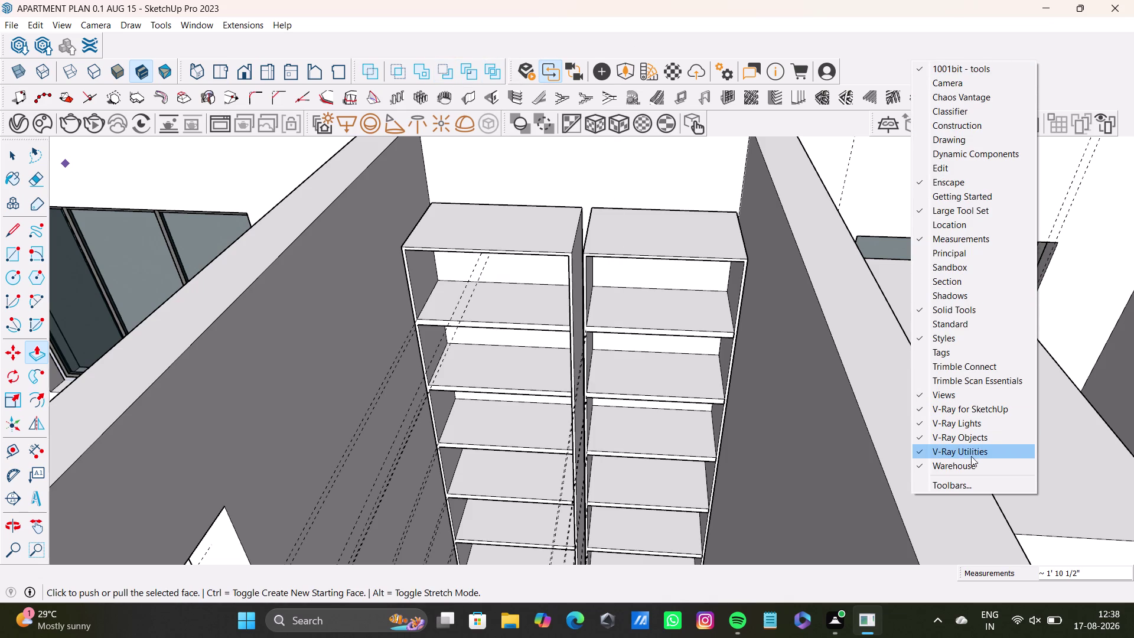
click(968, 467)
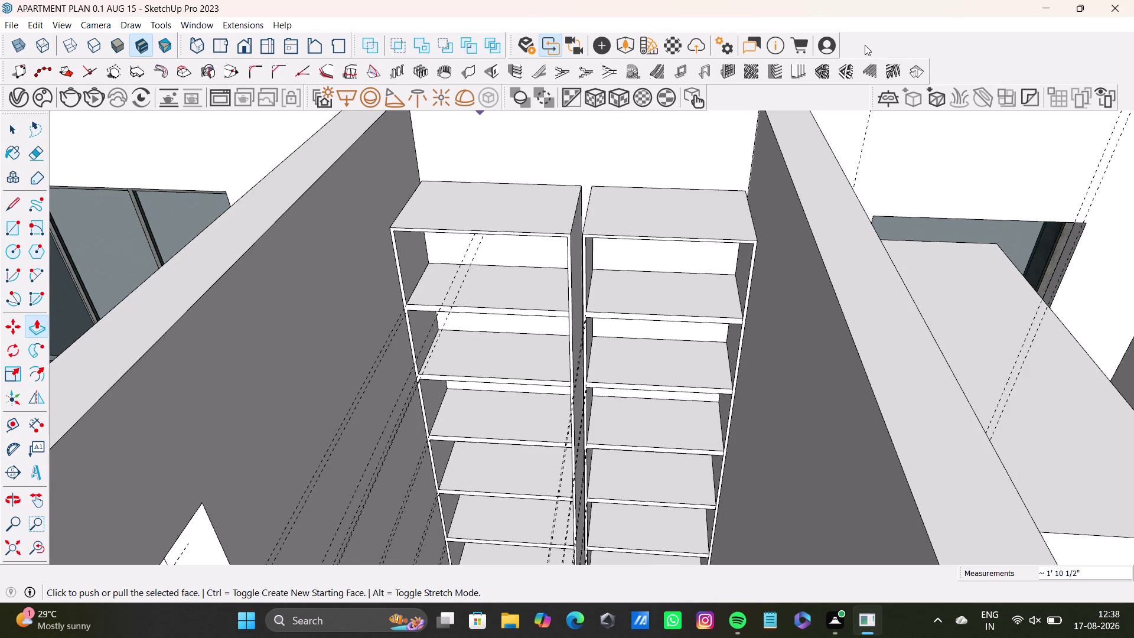
right_click(872, 45)
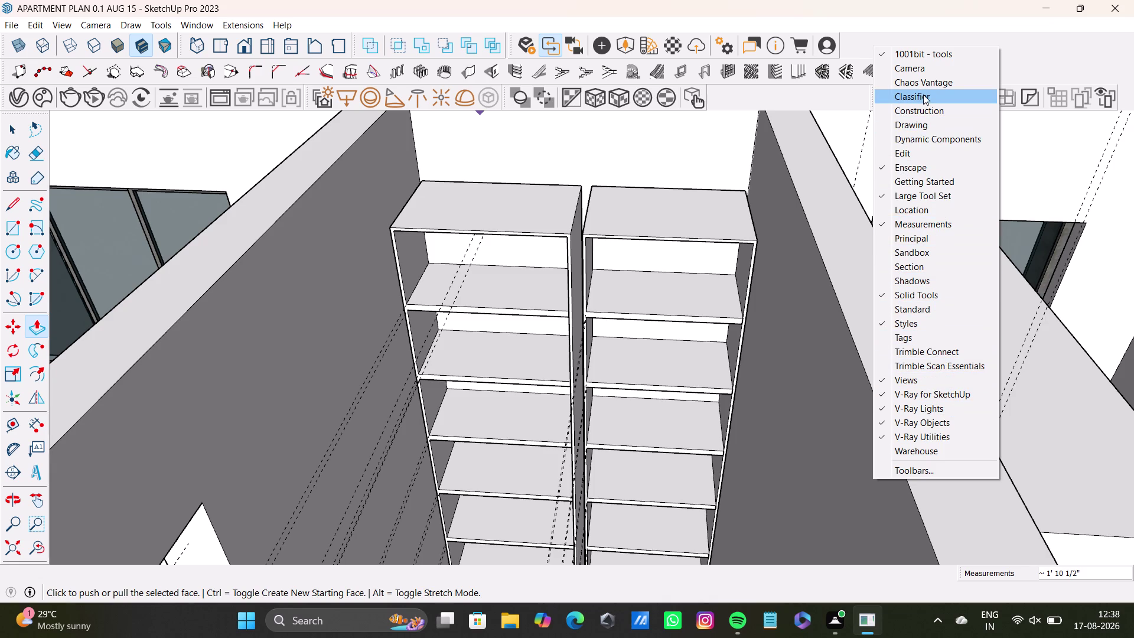
click(821, 3)
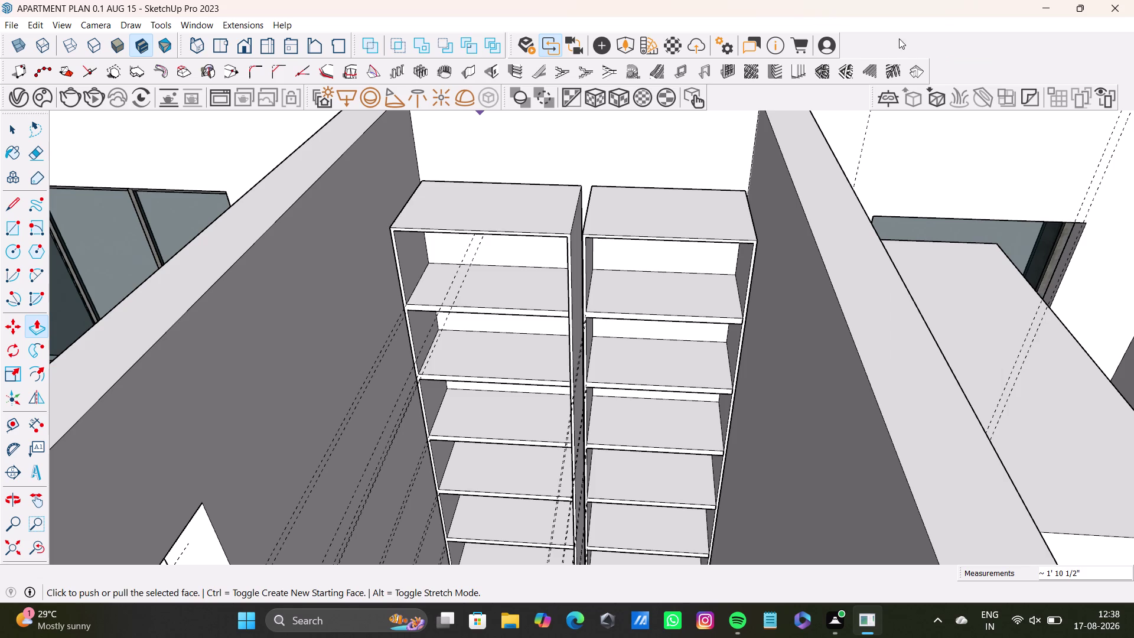
scroll(down, 3)
key(space)
key(space)
Draw a rectangle from the left unit's top back corner to its bottom back corner.
key(space)
middle_drag(607, 330, 701, 300)
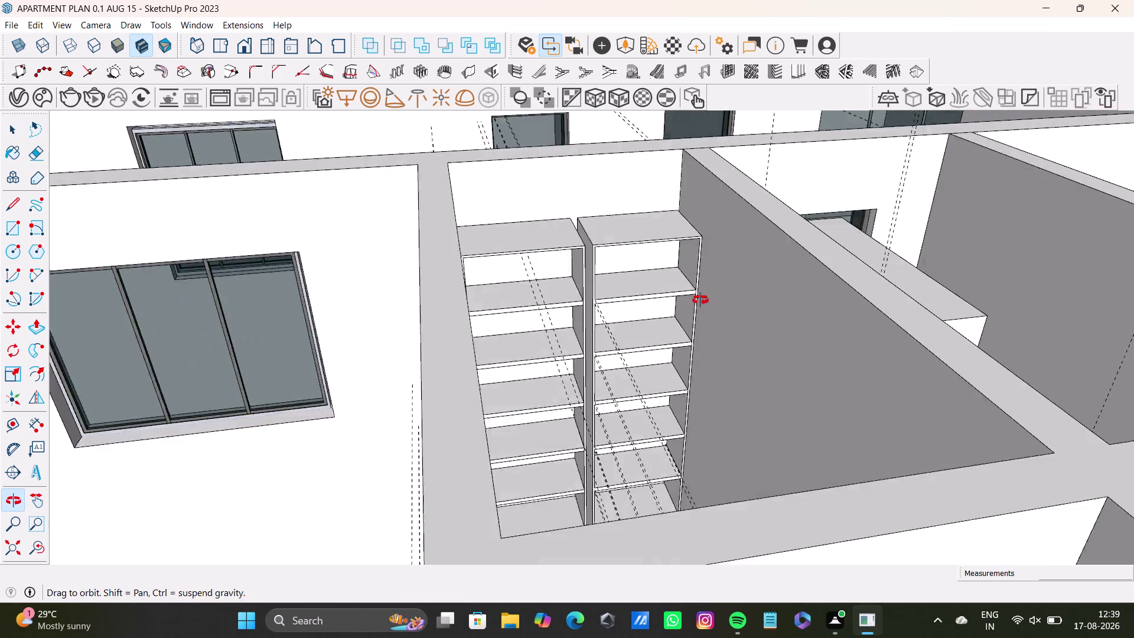
middle_drag(701, 300, 616, 411)
middle_drag(610, 357, 542, 454)
scroll(up, 3)
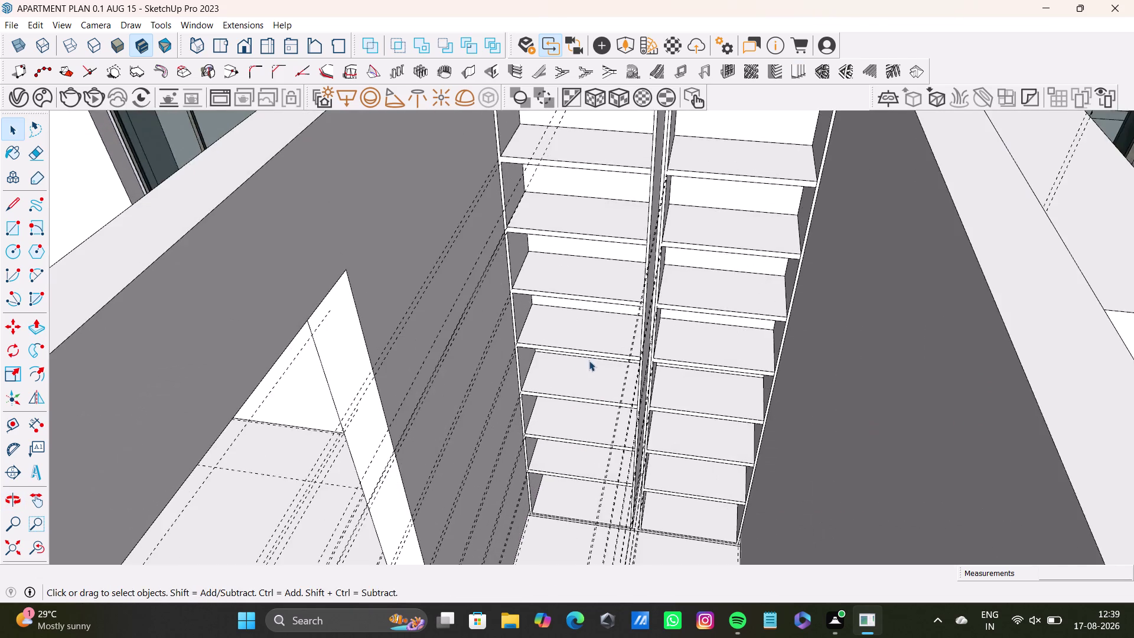
middle_drag(591, 357, 555, 395)
middle_drag(632, 358, 693, 391)
click(15, 229)
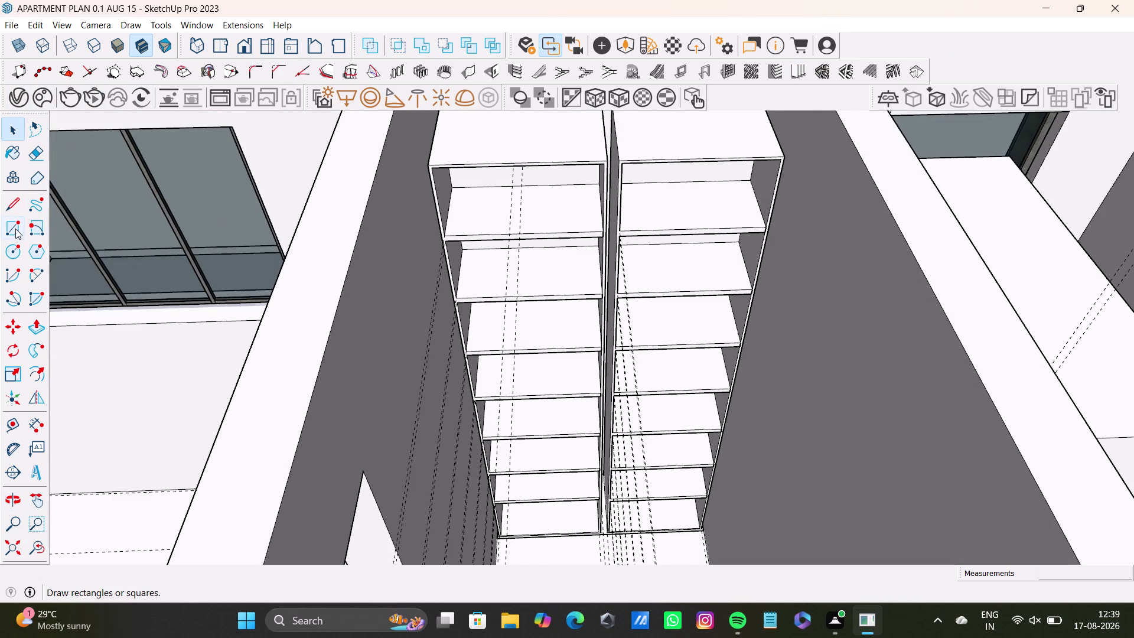
scroll(up, 3)
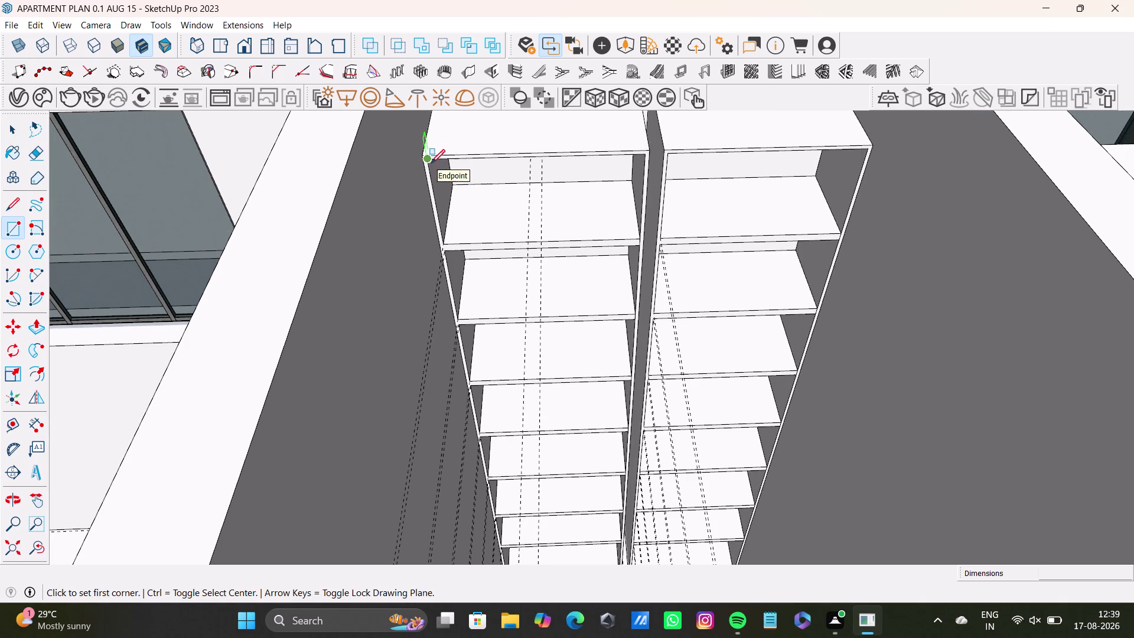
drag(431, 162, 436, 162)
scroll(down, 3)
middle_drag(598, 306, 570, 238)
scroll(down, 3)
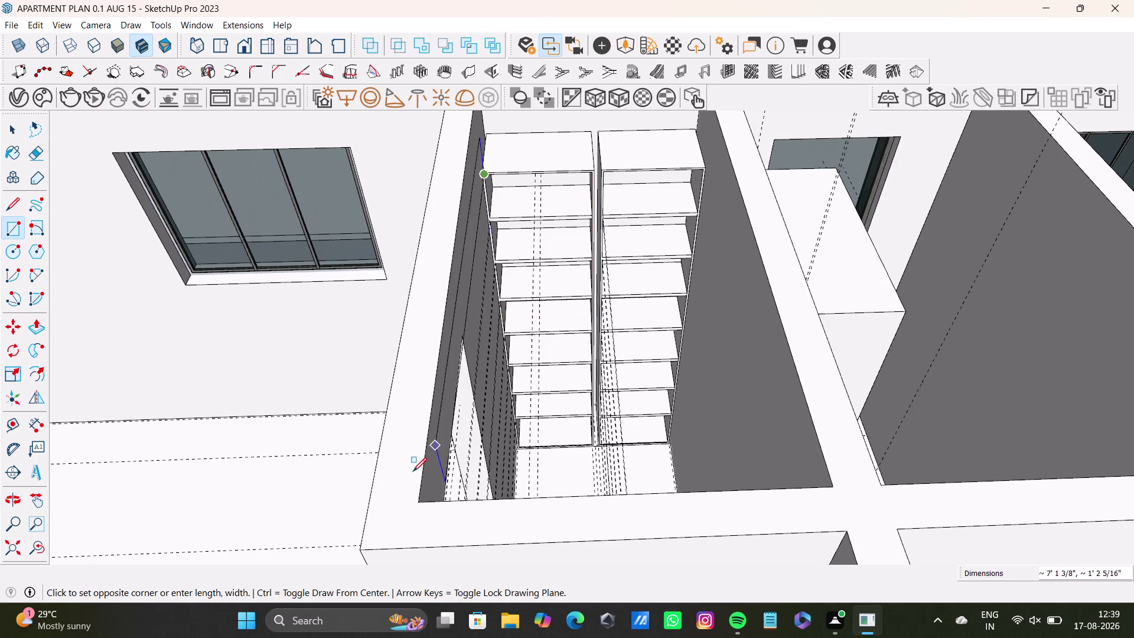
key(Up)
scroll(up, 3)
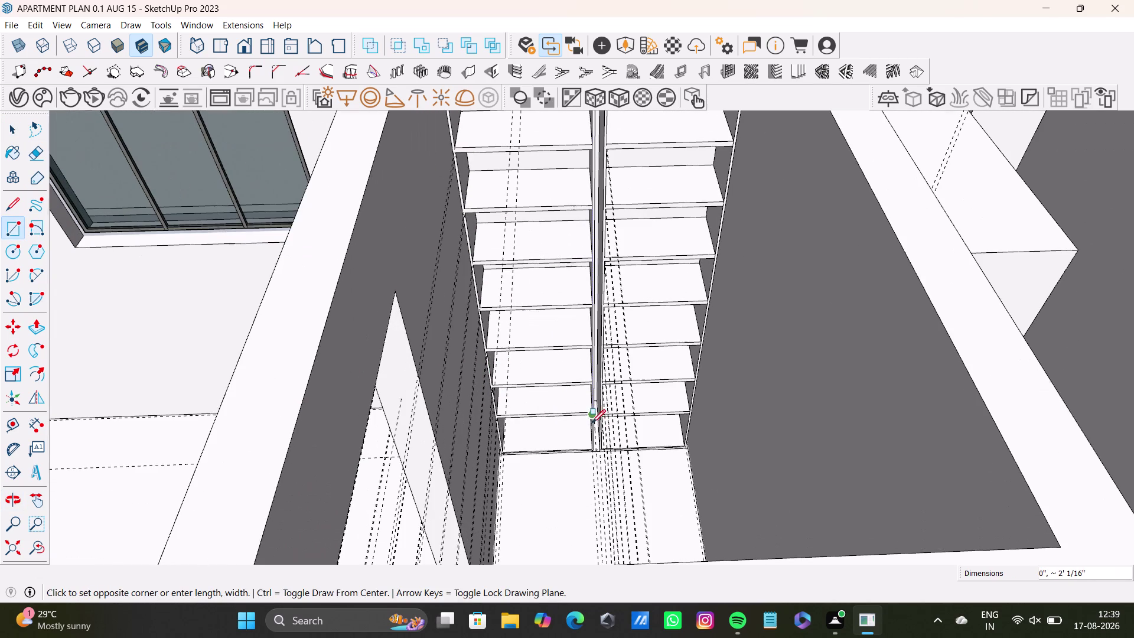
key(Right)
scroll(up, 3)
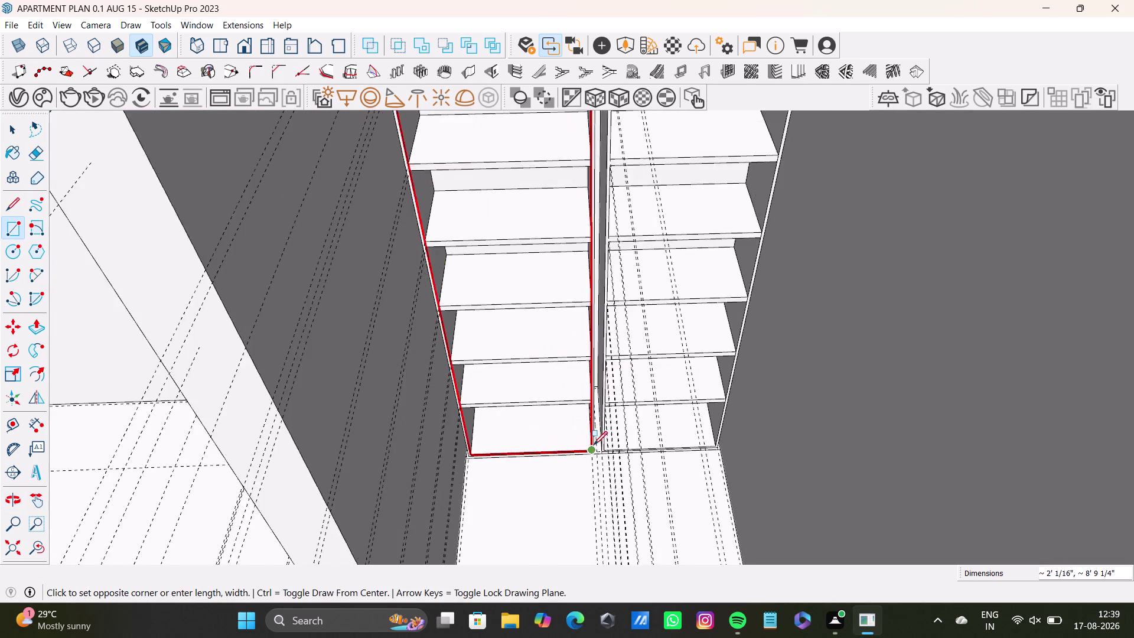
scroll(up, 3)
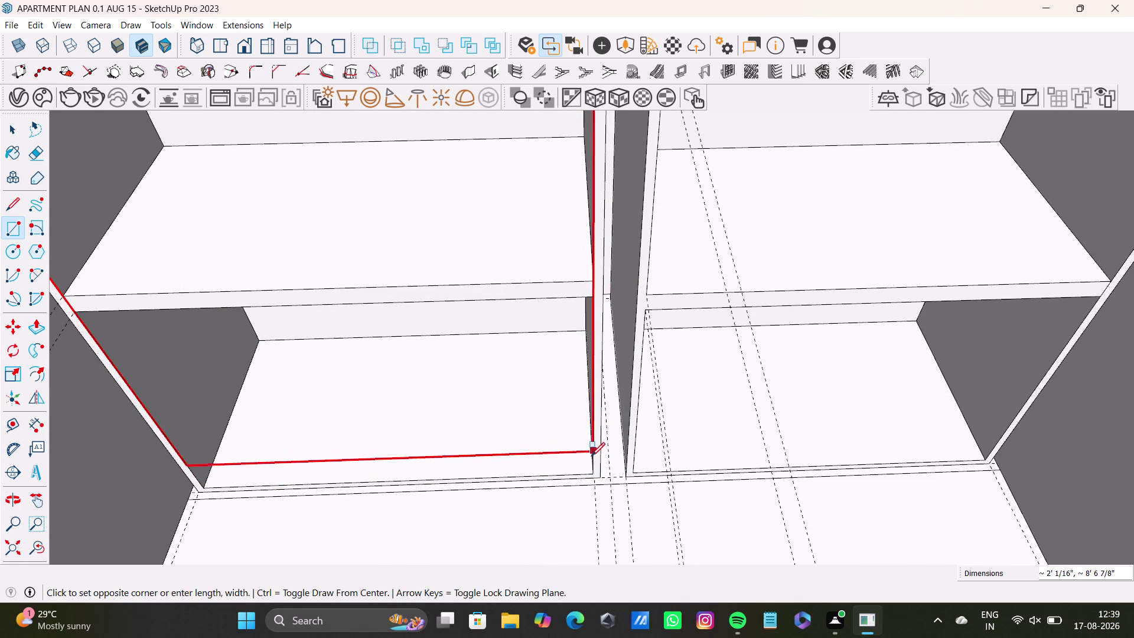
click(593, 469)
key(space)
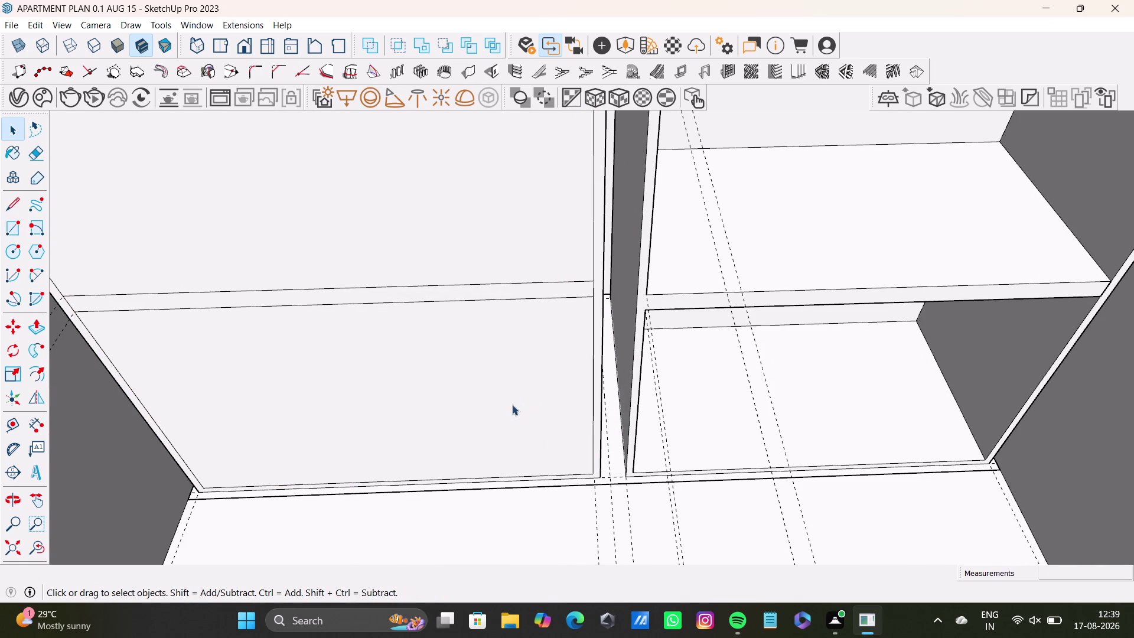
Orbit to inspect the new back face, then turn toward the right shelf unit.
scroll(down, 3)
scroll(down, 3)
middle_drag(416, 314, 522, 590)
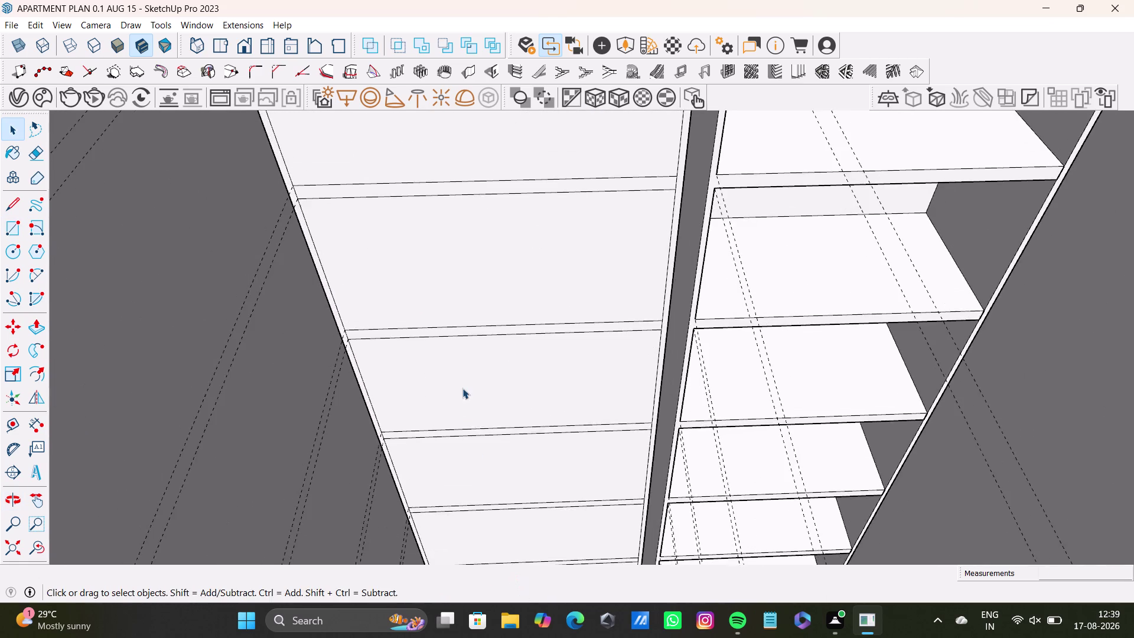
scroll(down, 3)
middle_drag(450, 341, 485, 547)
middle_drag(440, 370, 440, 249)
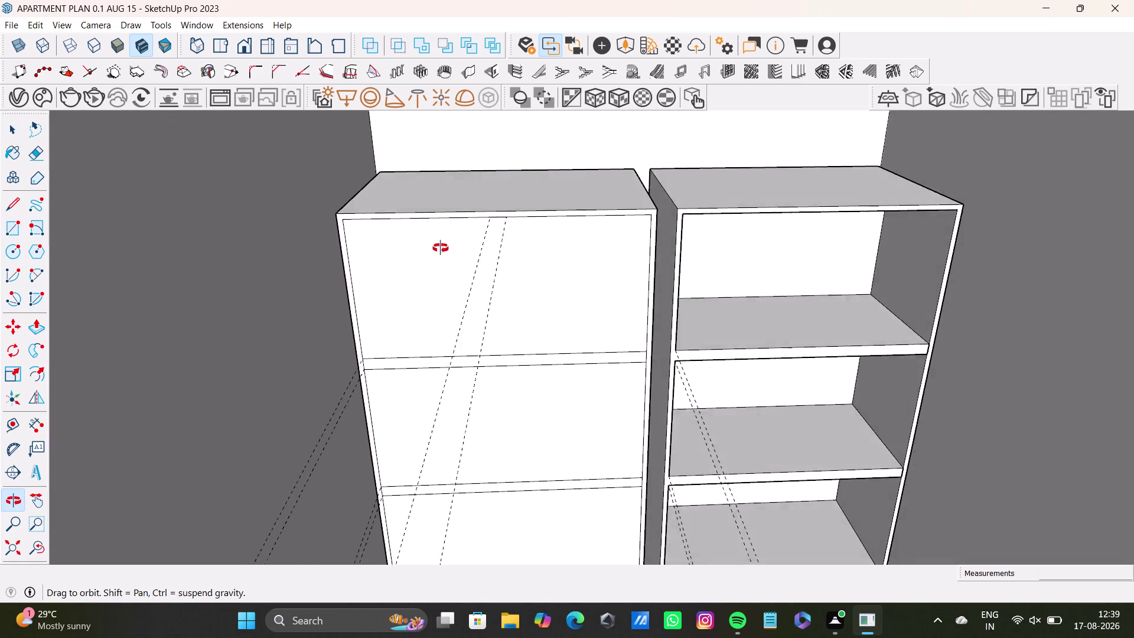
middle_drag(441, 249, 449, 238)
scroll(down, 3)
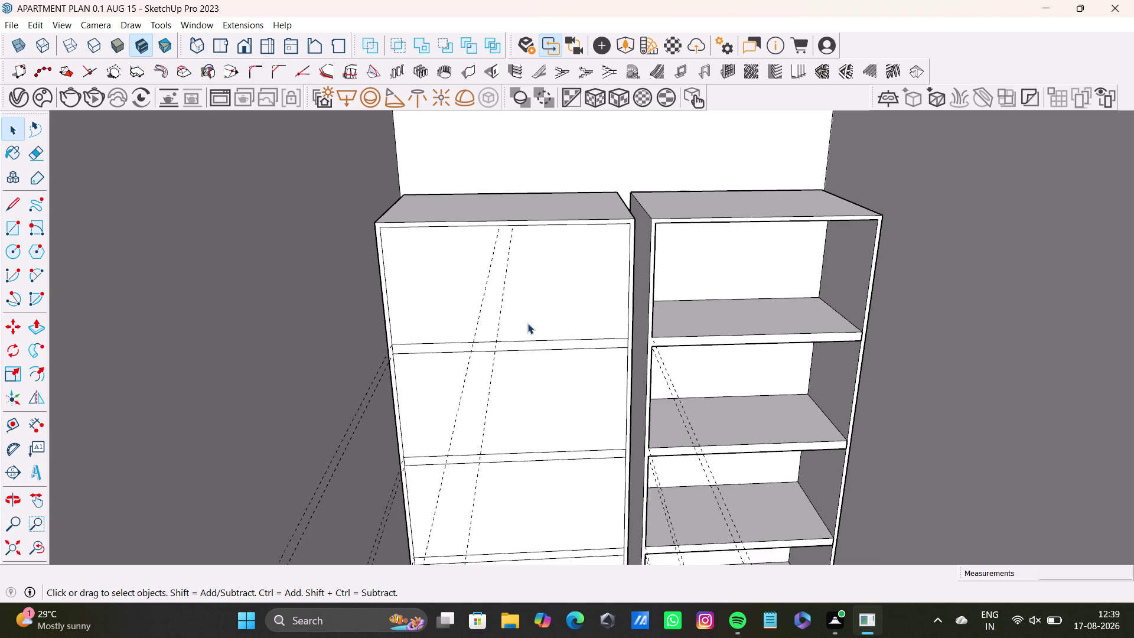
middle_drag(526, 323, 299, 292)
scroll(up, 3)
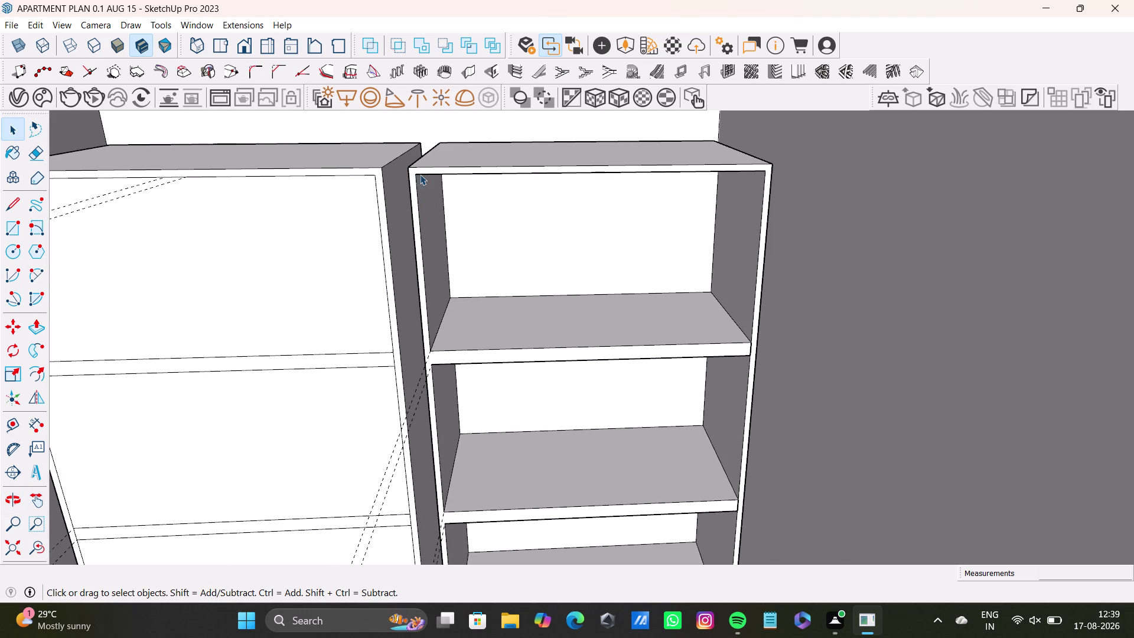
click(14, 226)
scroll(up, 3)
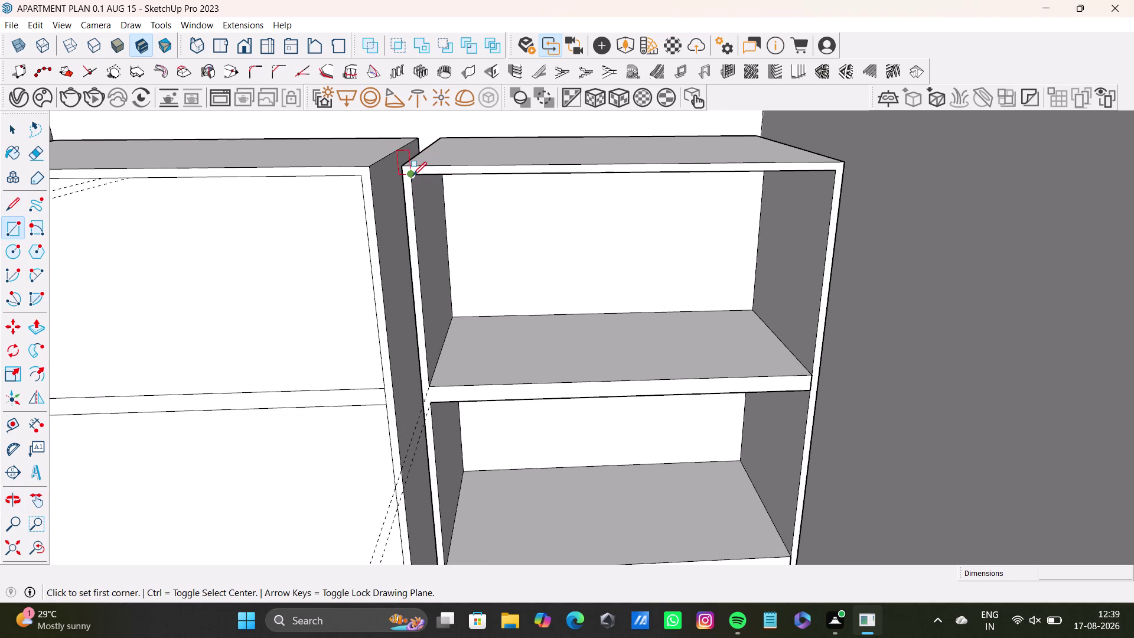
click(413, 175)
scroll(down, 3)
scroll(down, 3)
middle_drag(719, 389, 685, 300)
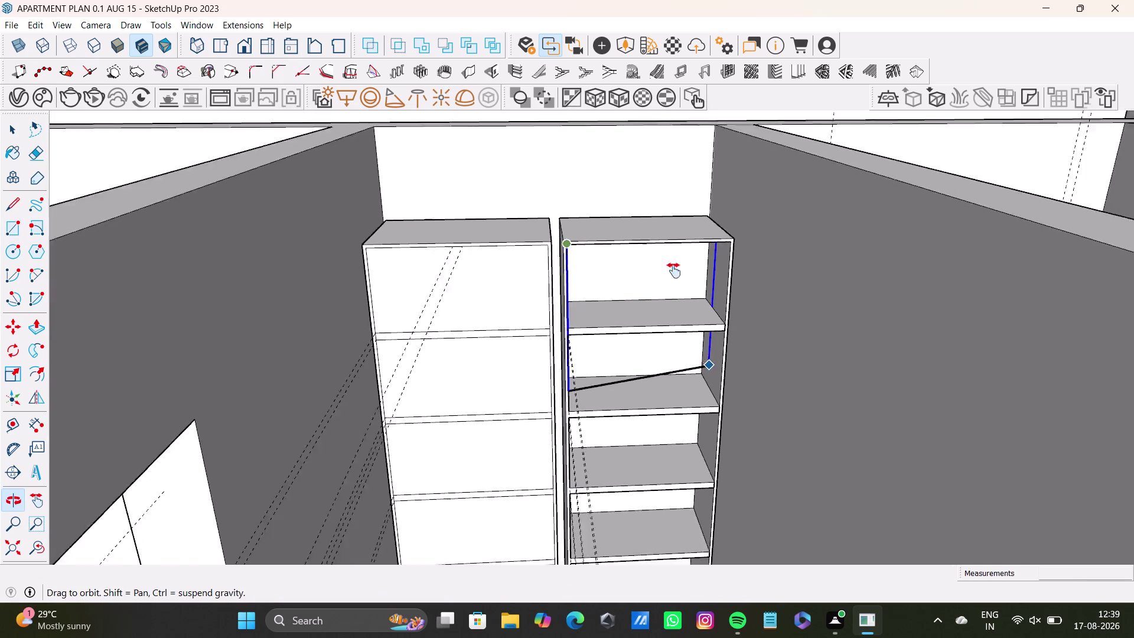
middle_drag(685, 299, 644, 210)
scroll(down, 3)
middle_drag(599, 253, 619, 306)
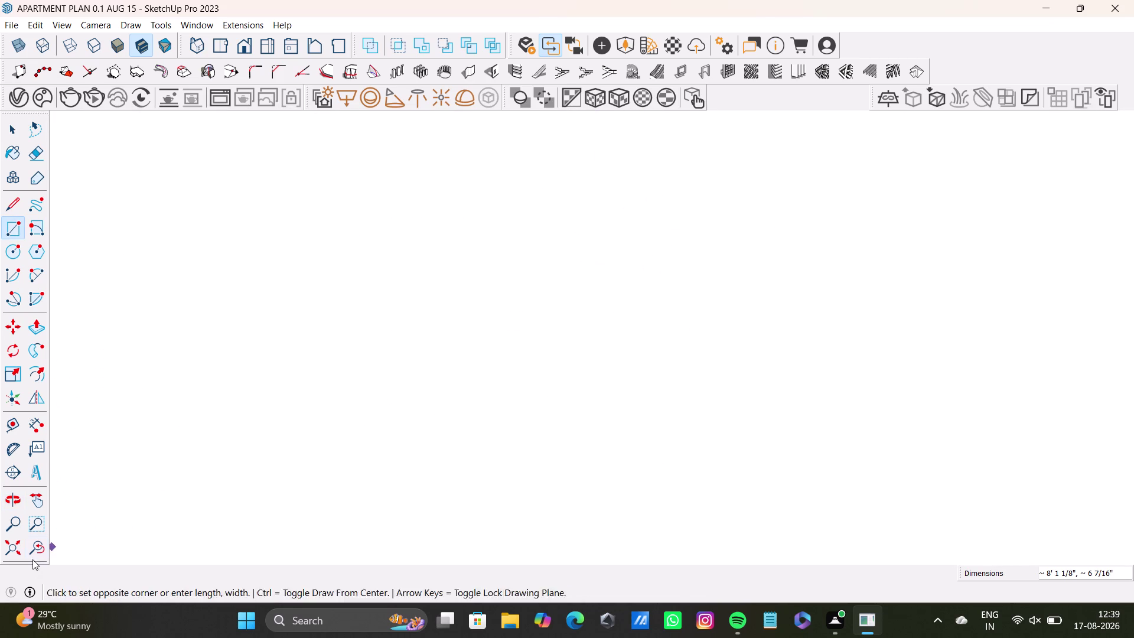
click(34, 555)
drag(12, 542, 29, 537)
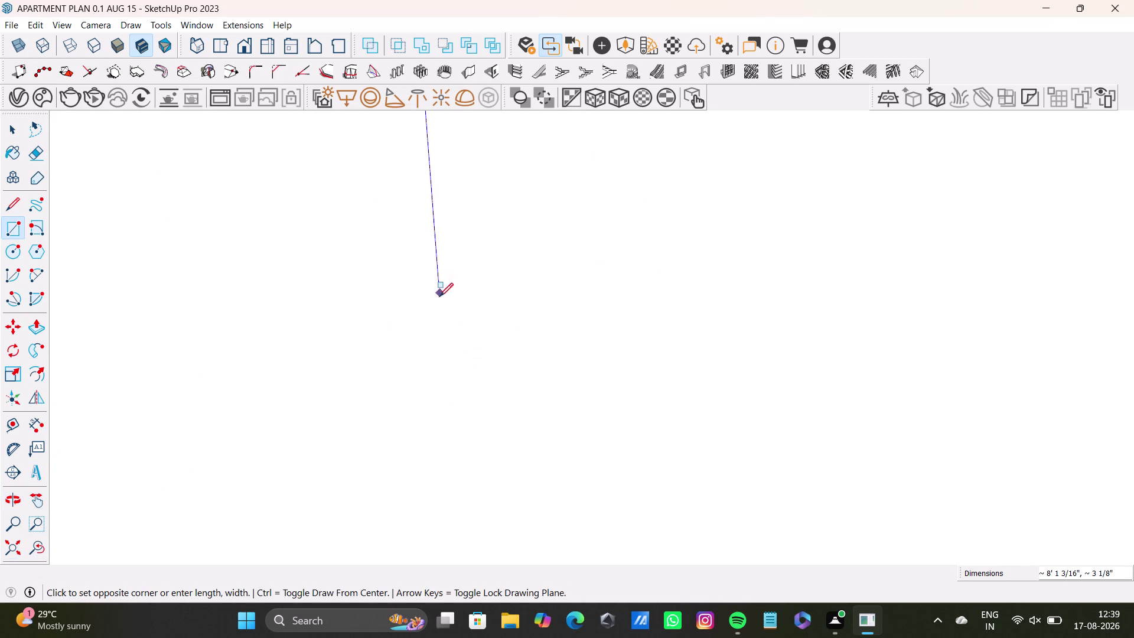
click(18, 545)
middle_drag(503, 299, 550, 544)
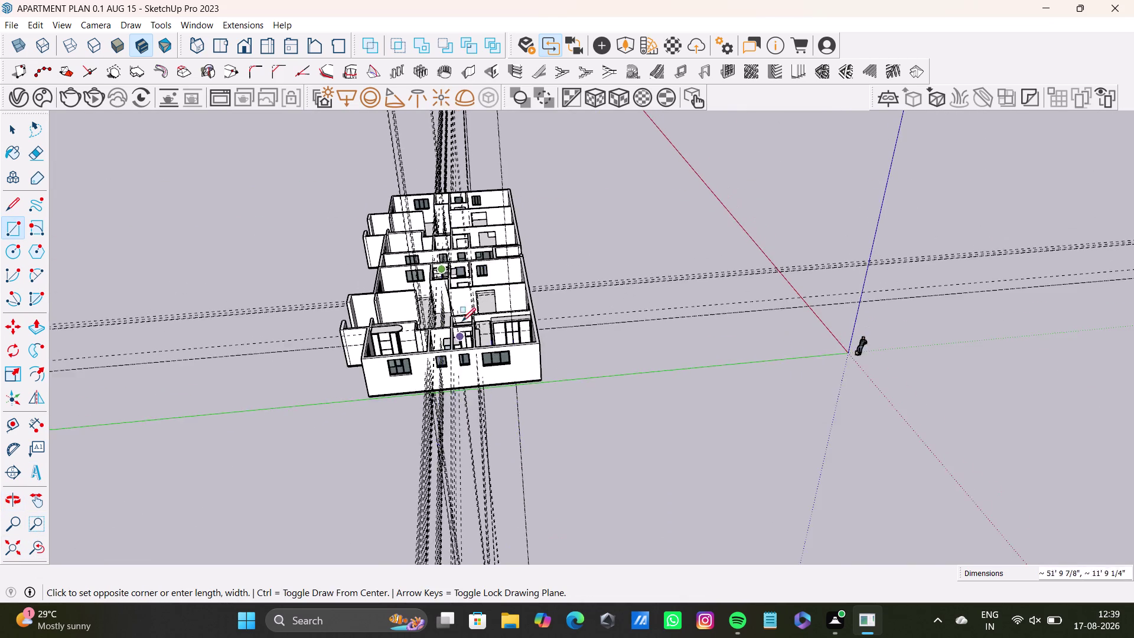
scroll(up, 3)
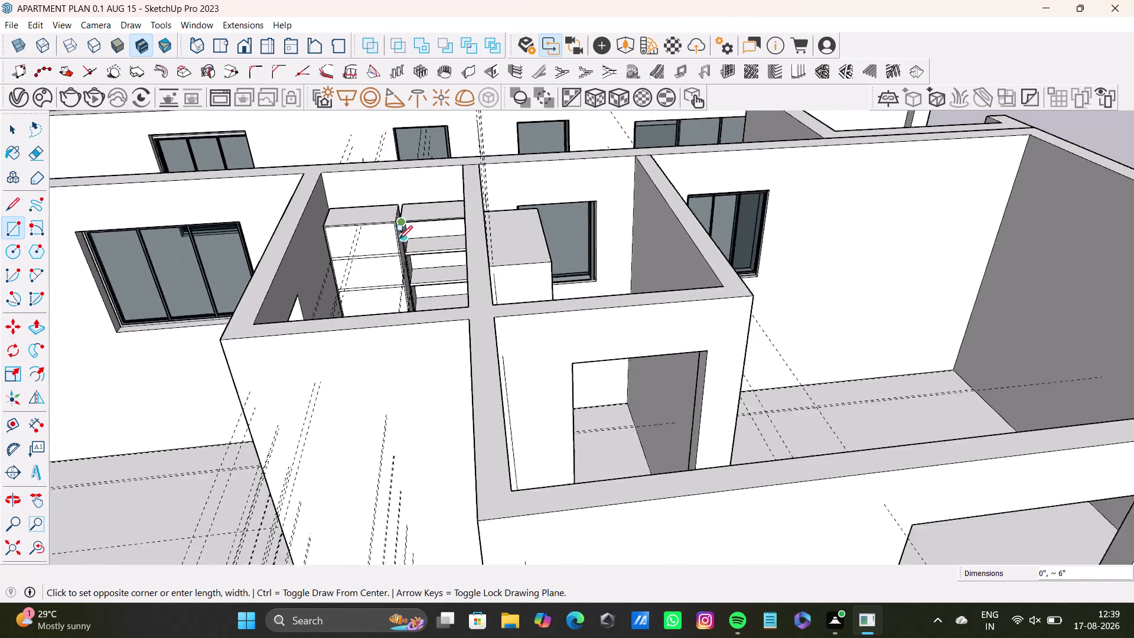
scroll(up, 3)
middle_drag(399, 255, 500, 366)
scroll(down, 3)
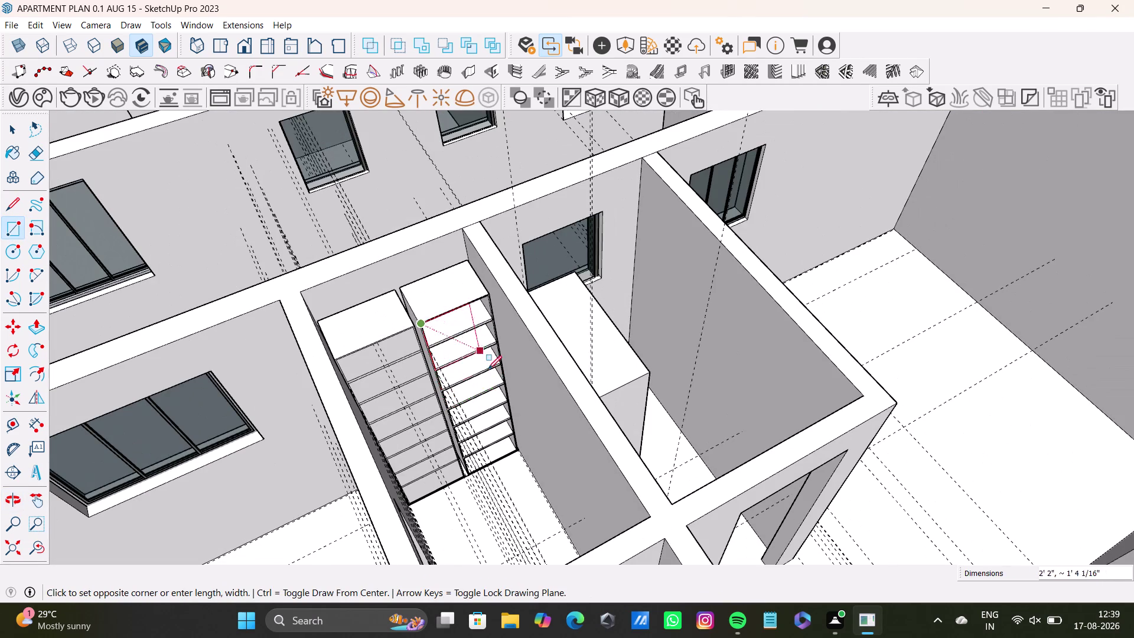
middle_drag(500, 399, 457, 298)
scroll(up, 3)
scroll(up, 3)
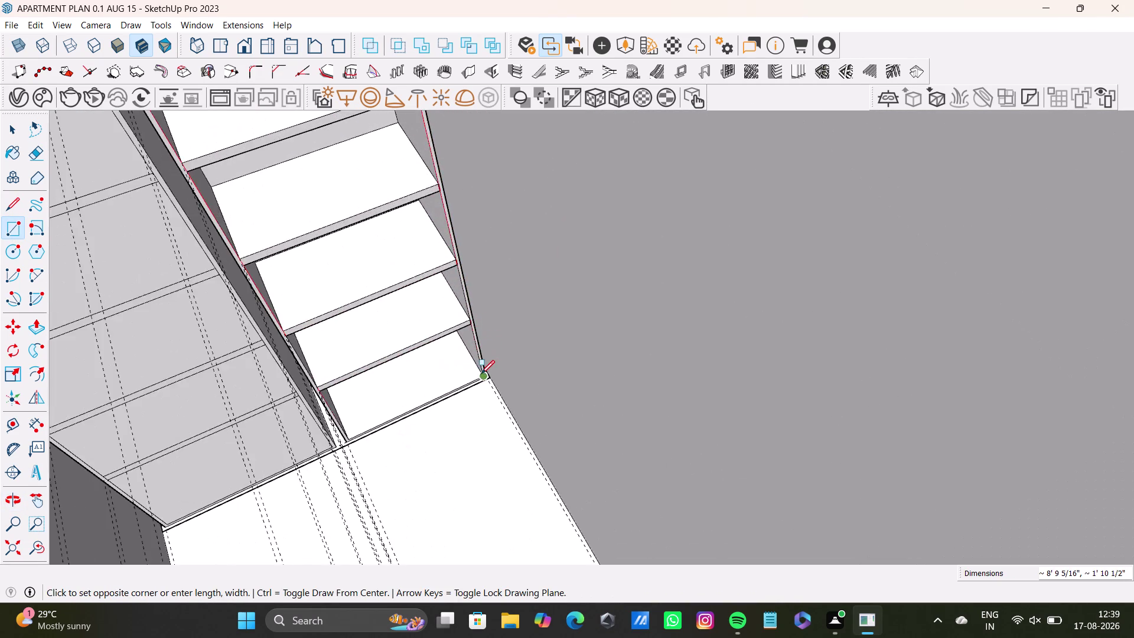
scroll(up, 3)
Cancel the unfinished rectangle and return to selecting objects.
middle_drag(477, 372, 456, 286)
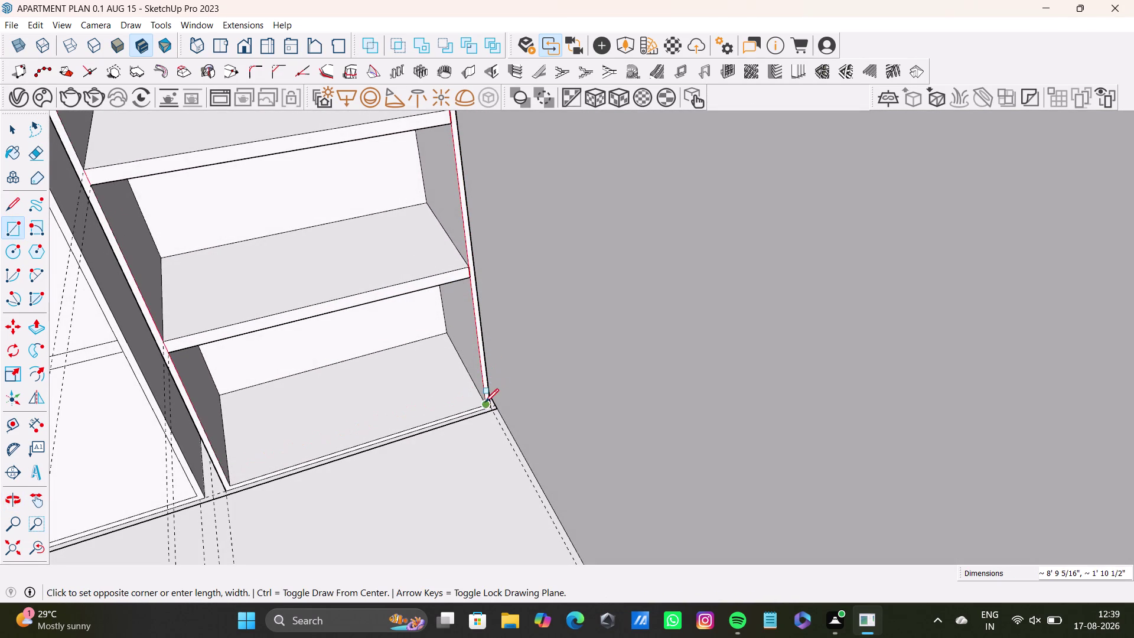
click(483, 402)
key(space)
scroll(down, 3)
key(space)
scroll(down, 3)
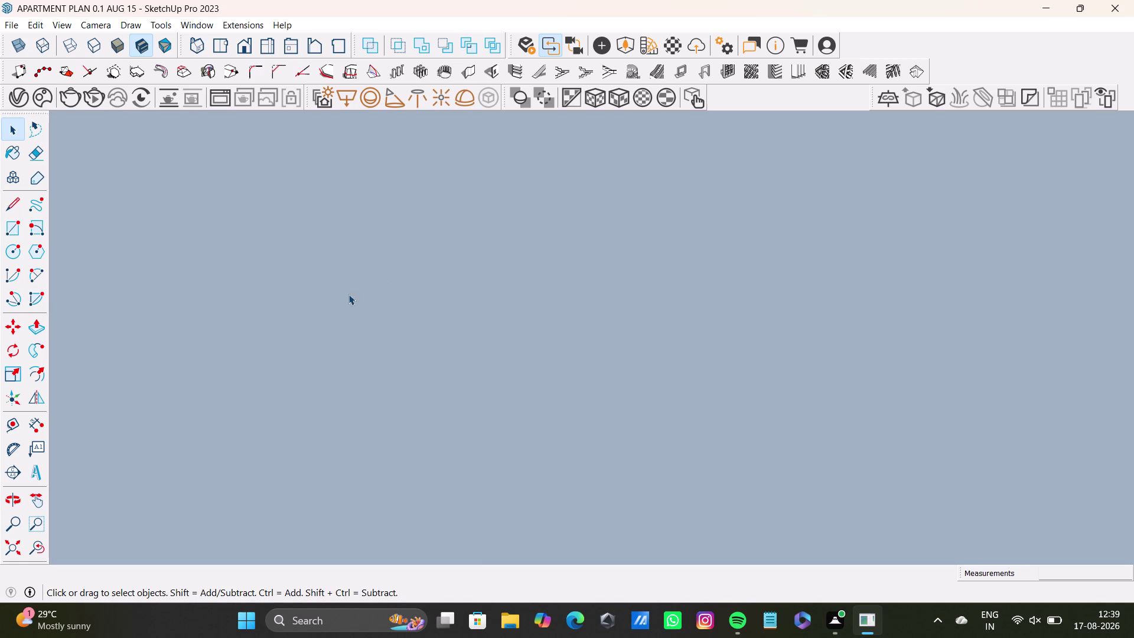
drag(5, 546, 14, 541)
Bring the shelf units back into view and select the left unit's top back face.
middle_drag(400, 292, 426, 457)
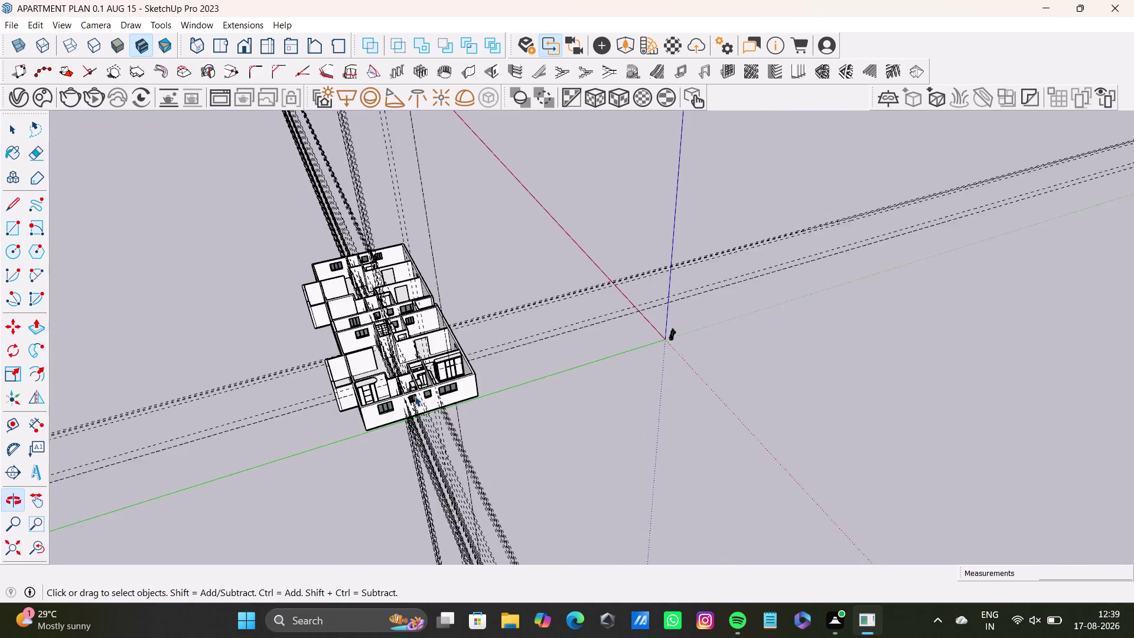
scroll(up, 3)
middle_drag(405, 312, 403, 315)
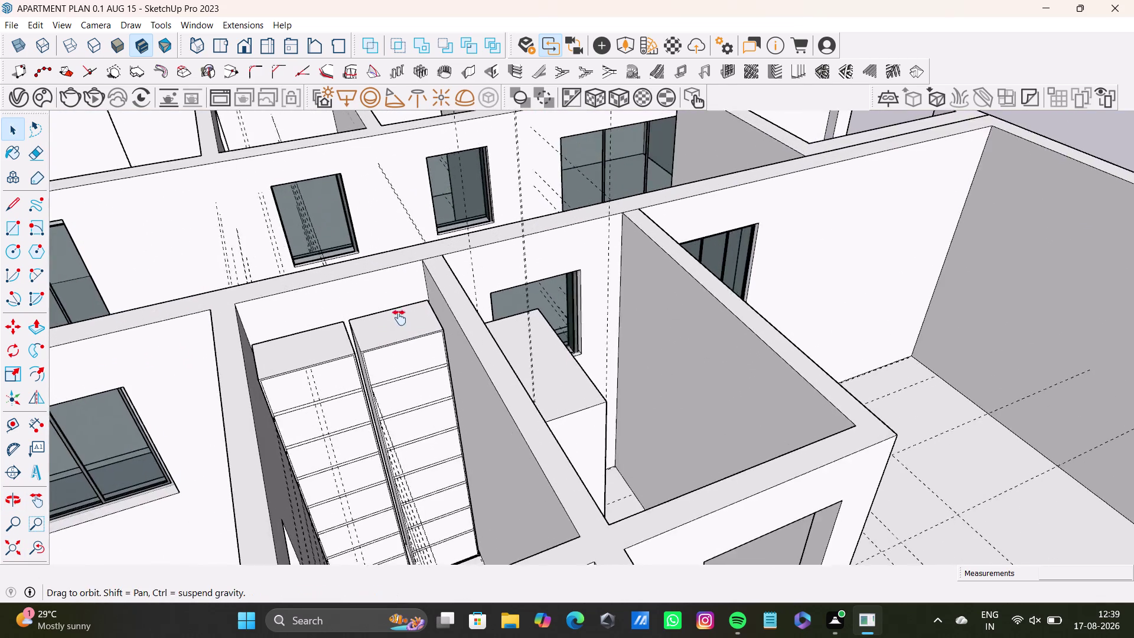
middle_drag(402, 315, 412, 203)
middle_drag(416, 261, 299, 309)
key(space)
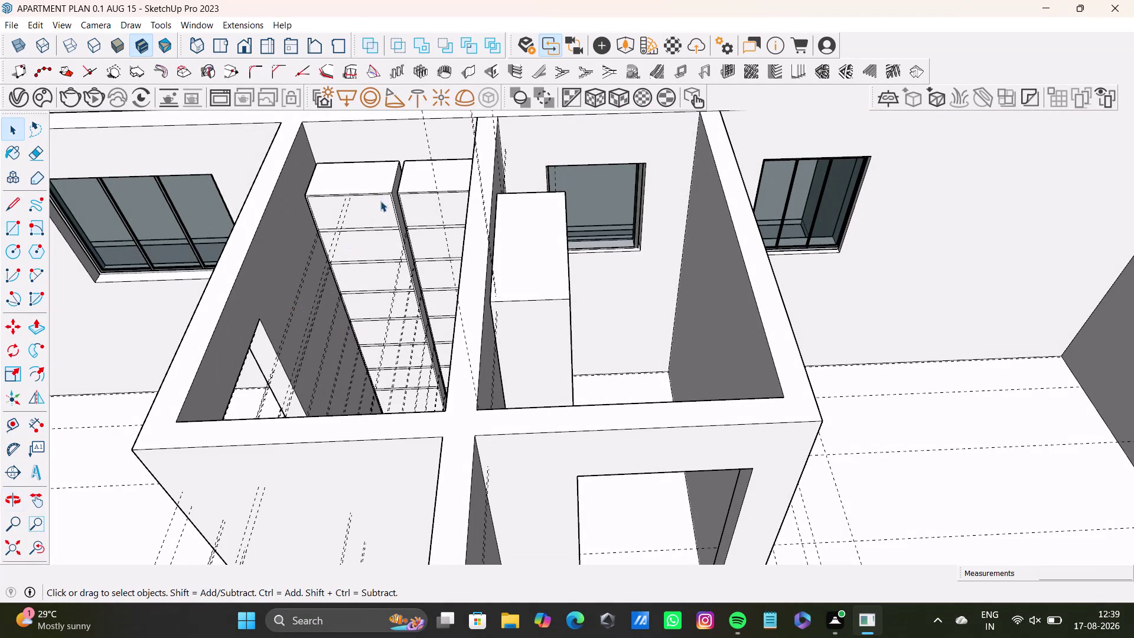
click(380, 201)
middle_drag(391, 263, 400, 289)
scroll(up, 3)
middle_drag(385, 236, 418, 266)
scroll(up, 3)
middle_drag(414, 252, 416, 244)
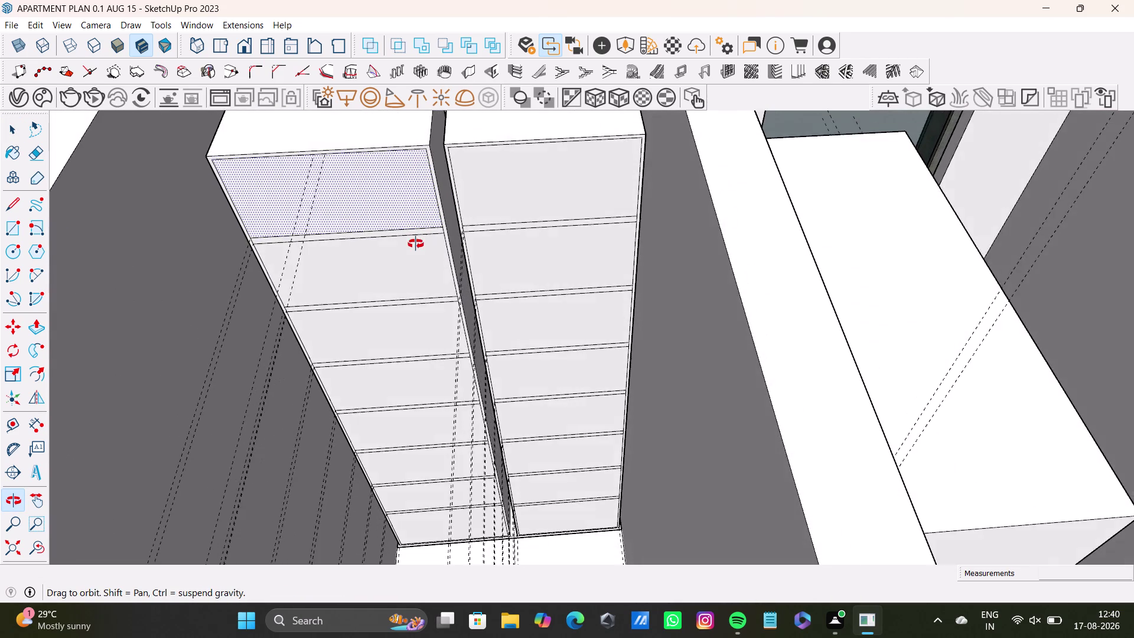
middle_drag(415, 244, 395, 254)
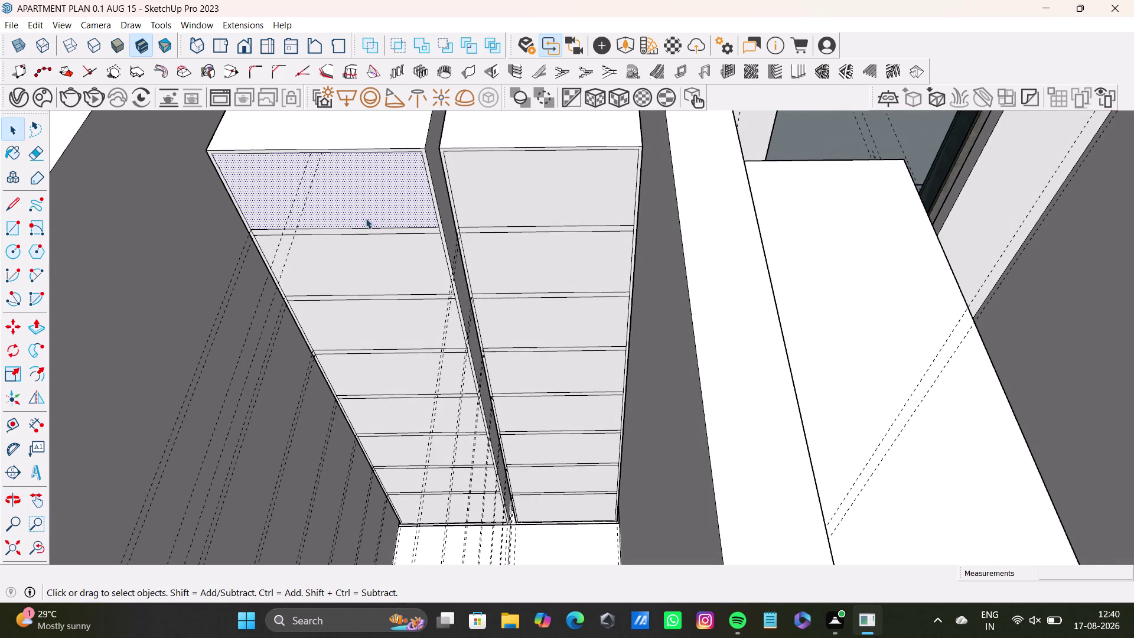
click(376, 256)
click(381, 204)
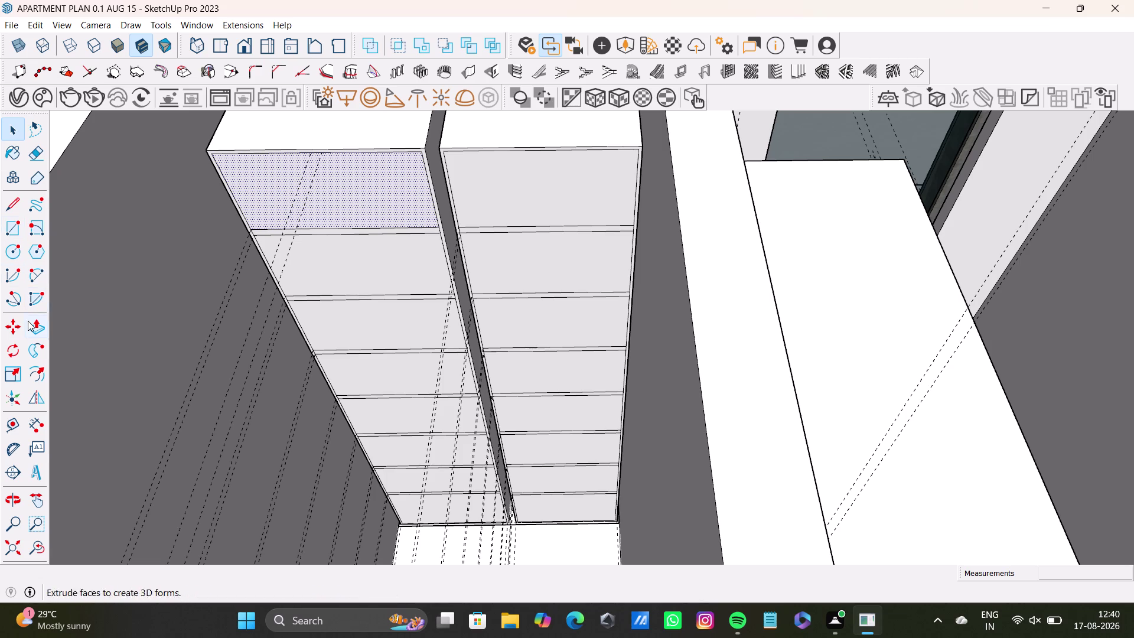
Attempt an arc across the left unit's top compartment, then discard it.
click(30, 277)
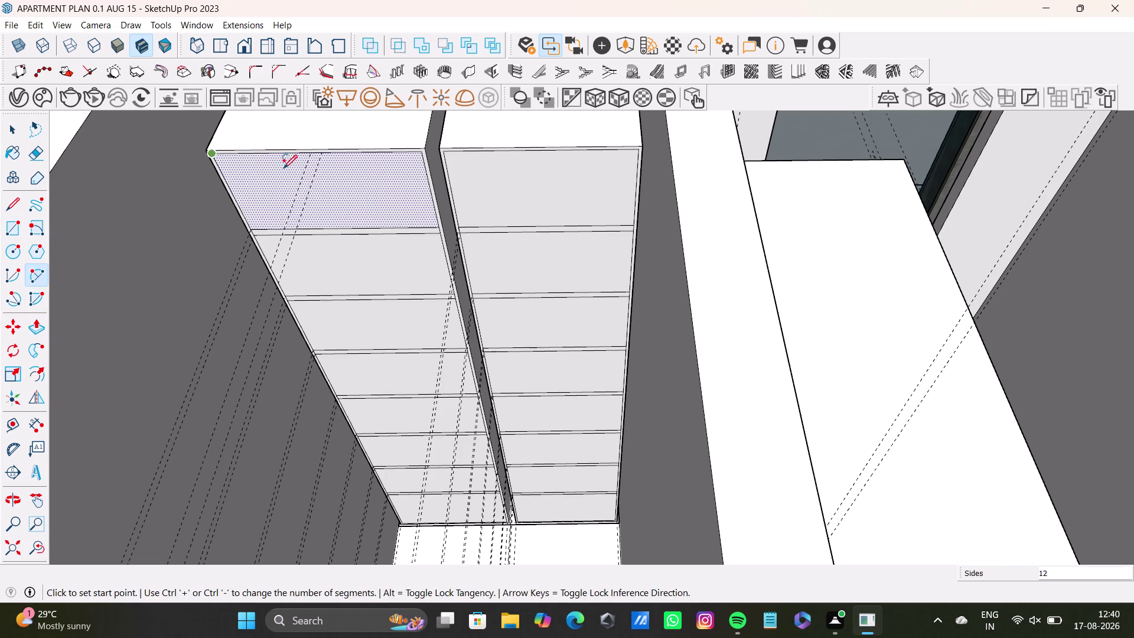
middle_drag(394, 221, 466, 158)
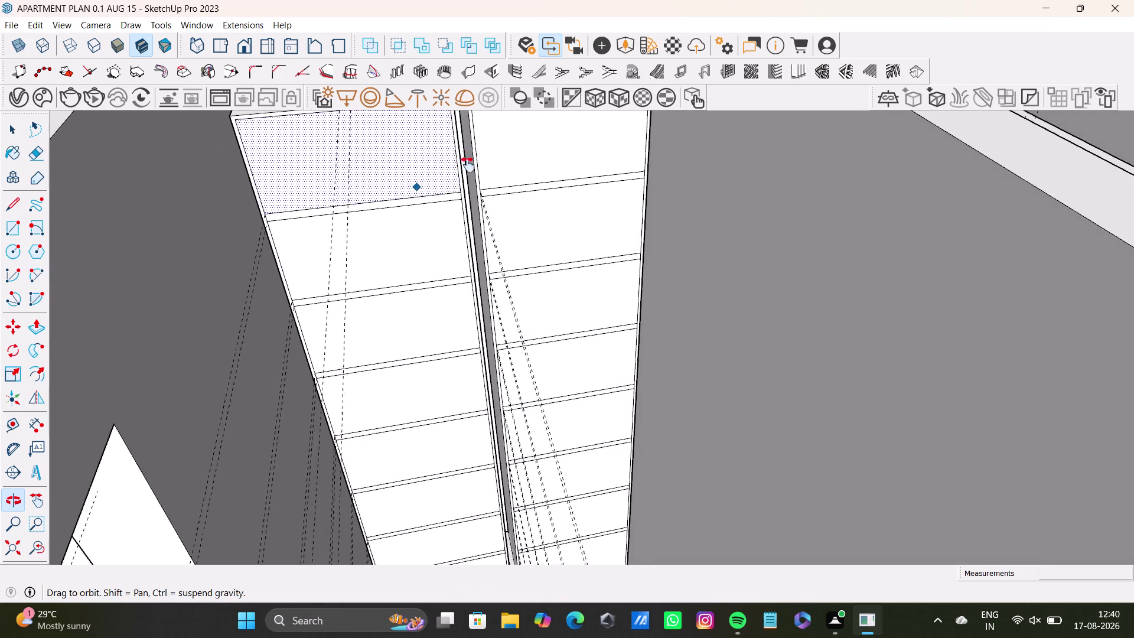
middle_drag(466, 157, 483, 258)
middle_drag(484, 266, 488, 198)
drag(271, 217, 286, 225)
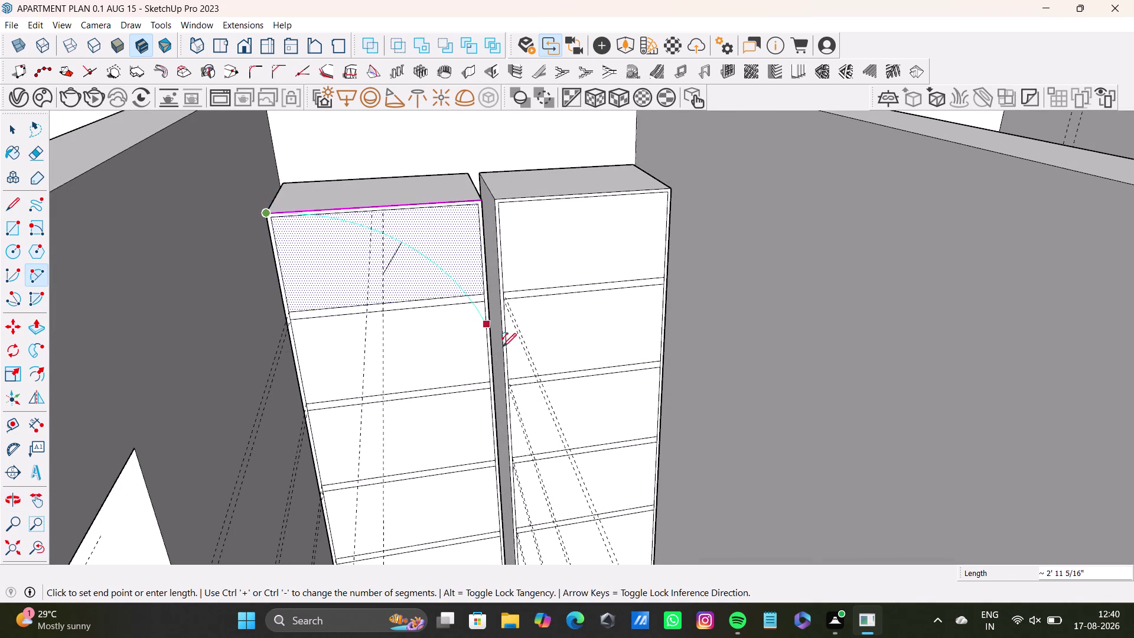
click(489, 379)
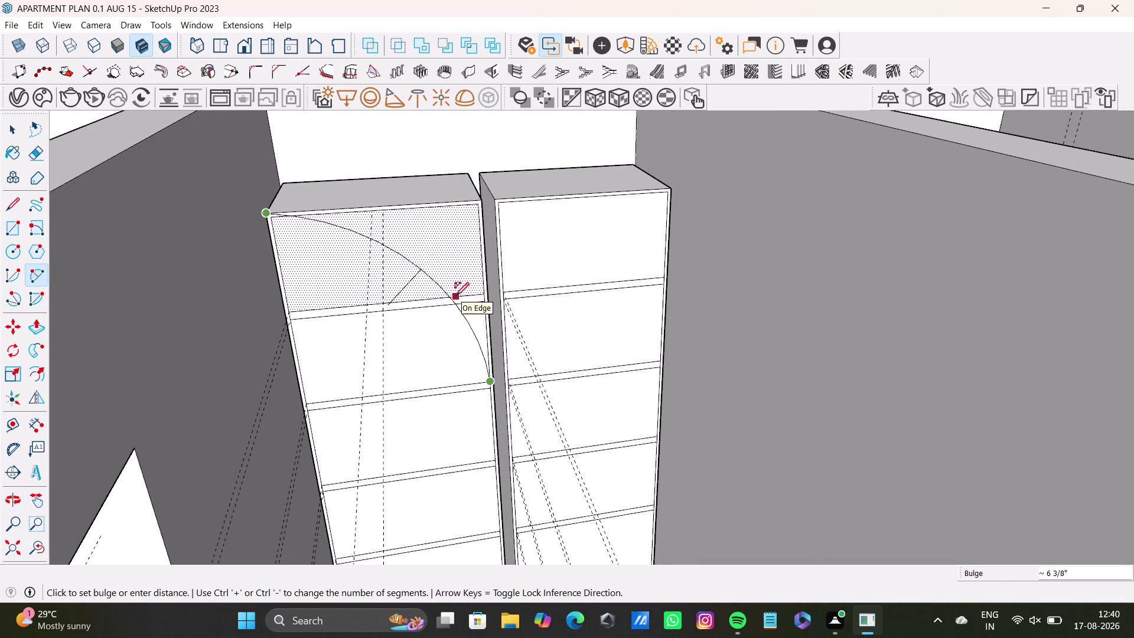
key(space)
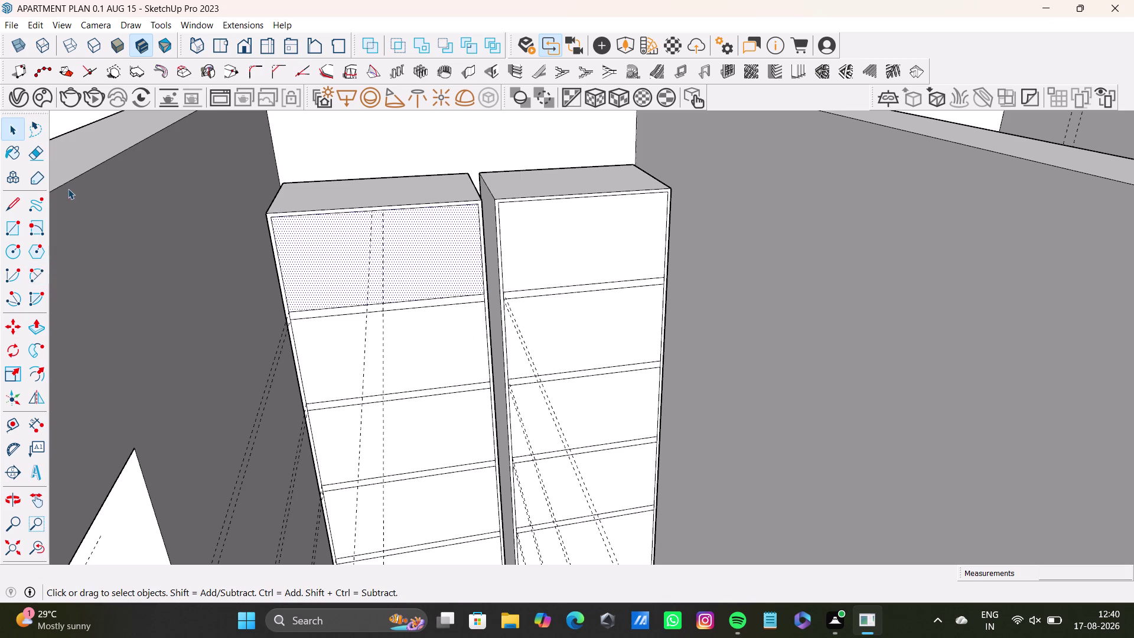
Draw a quarter-circle arc from the left unit's top-left corner to its right edge.
click(40, 269)
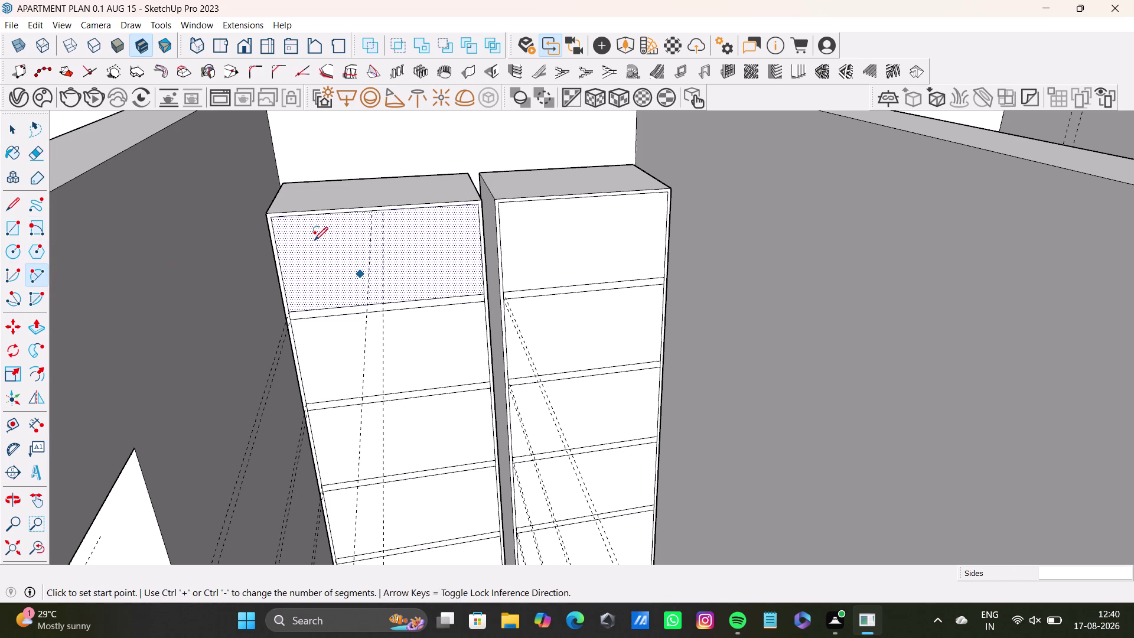
click(275, 220)
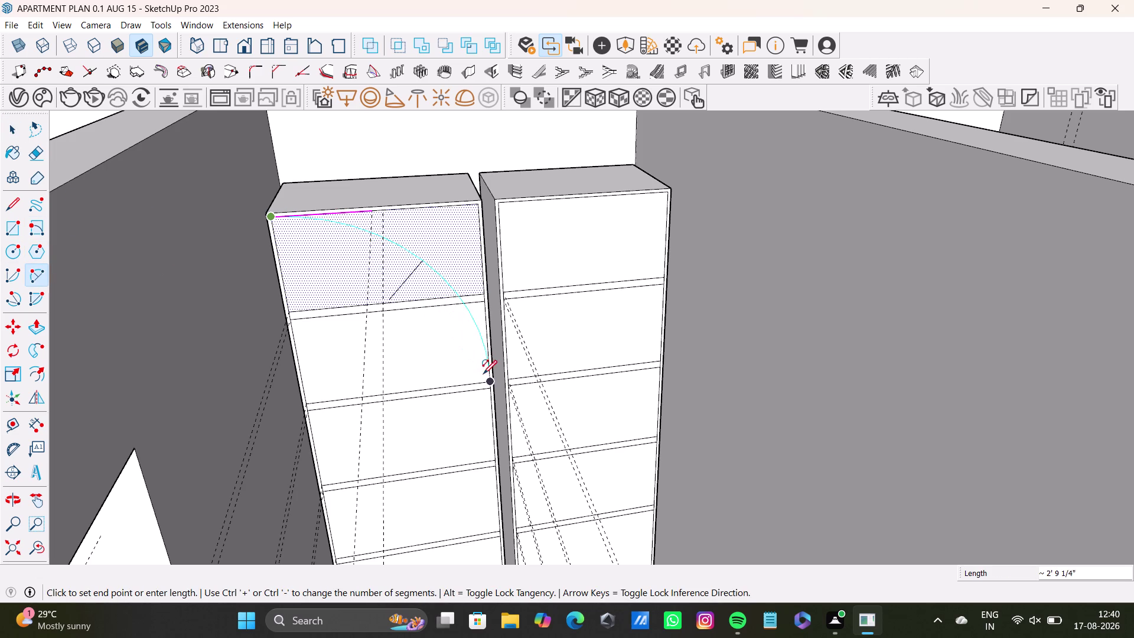
click(489, 380)
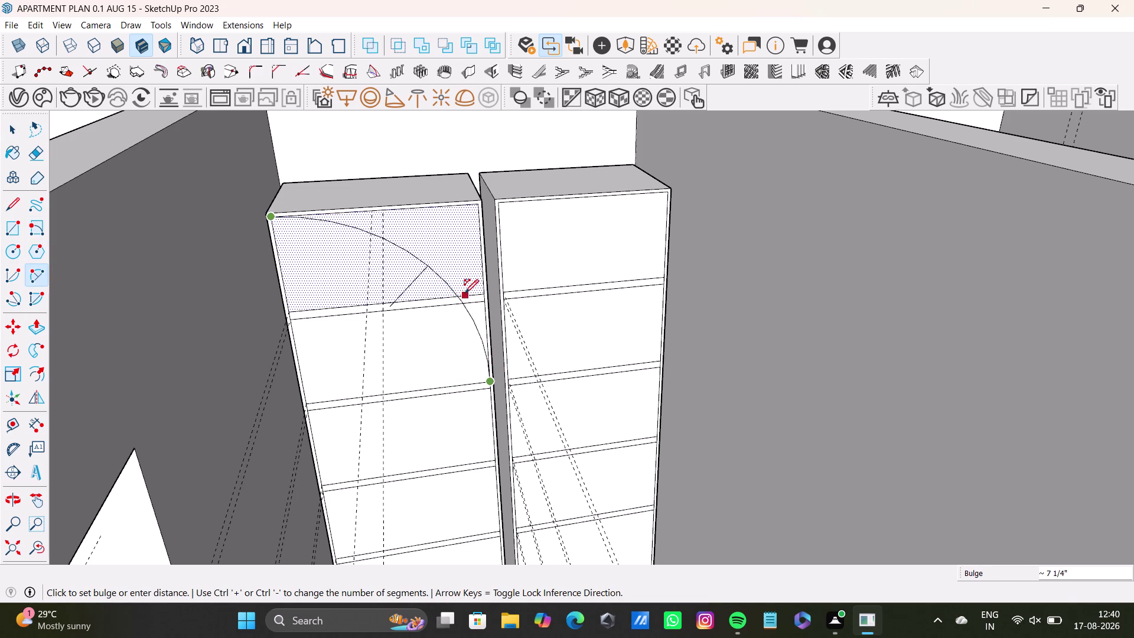
click(471, 298)
middle_drag(482, 351, 448, 350)
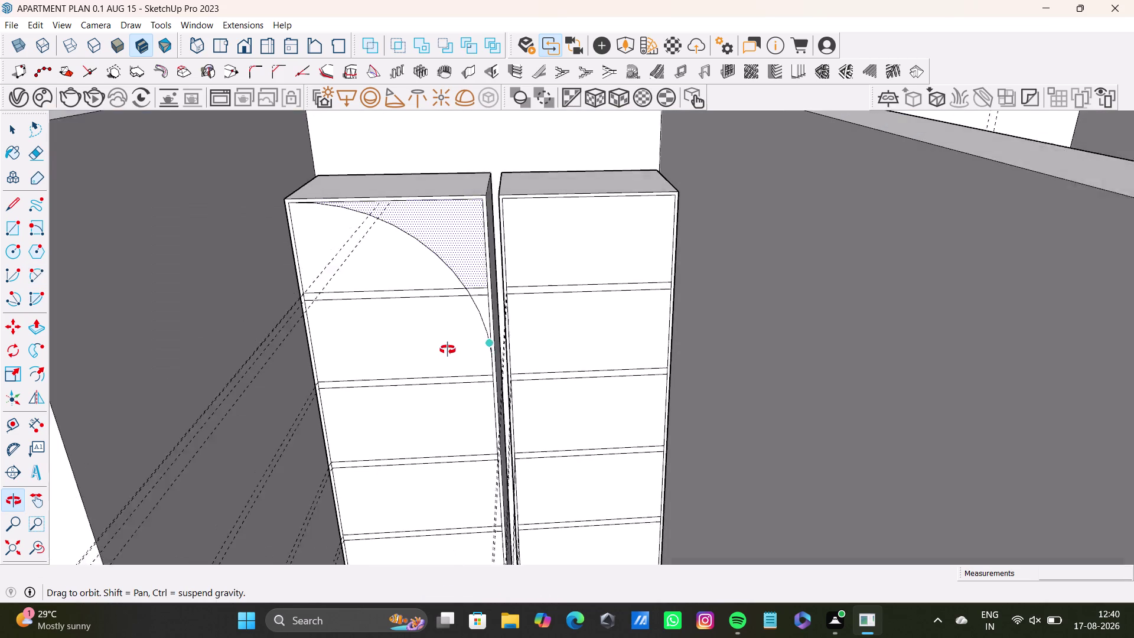
middle_drag(448, 350, 447, 351)
Draw the mirrored quarter arc from the right unit's top-right corner to its left edge.
click(674, 195)
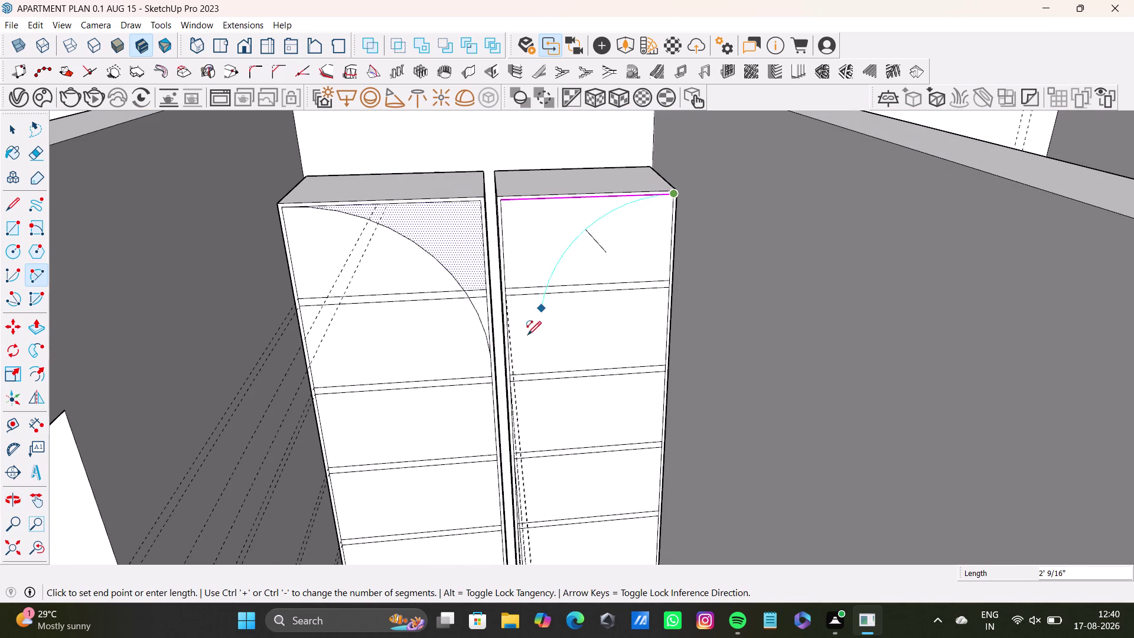
scroll(up, 3)
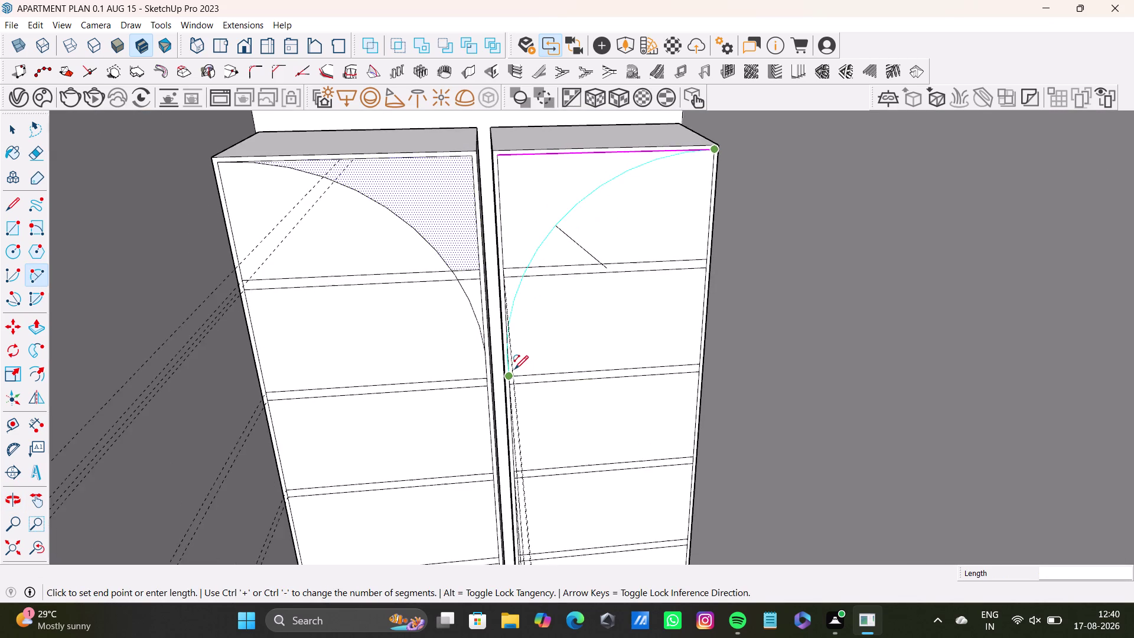
scroll(up, 3)
middle_drag(515, 369, 542, 361)
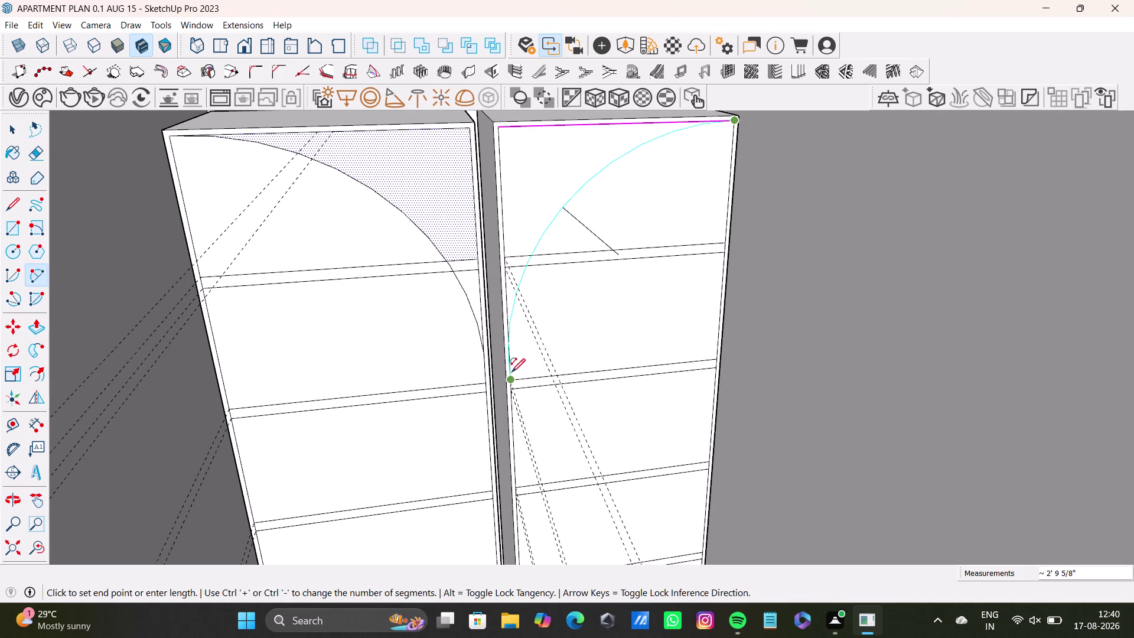
click(517, 374)
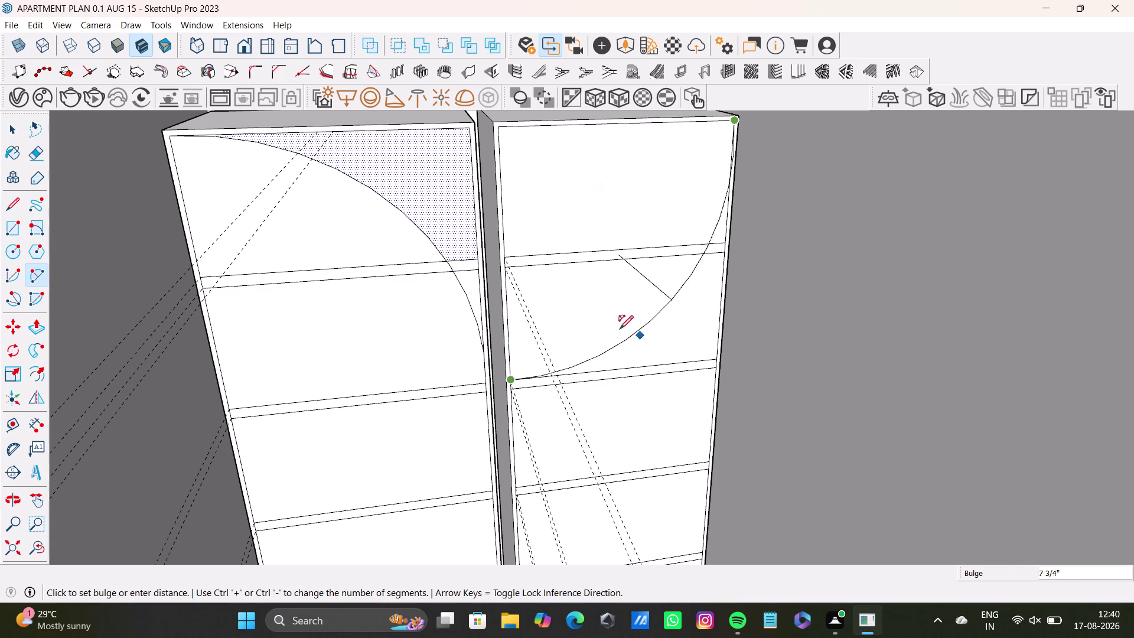
click(542, 233)
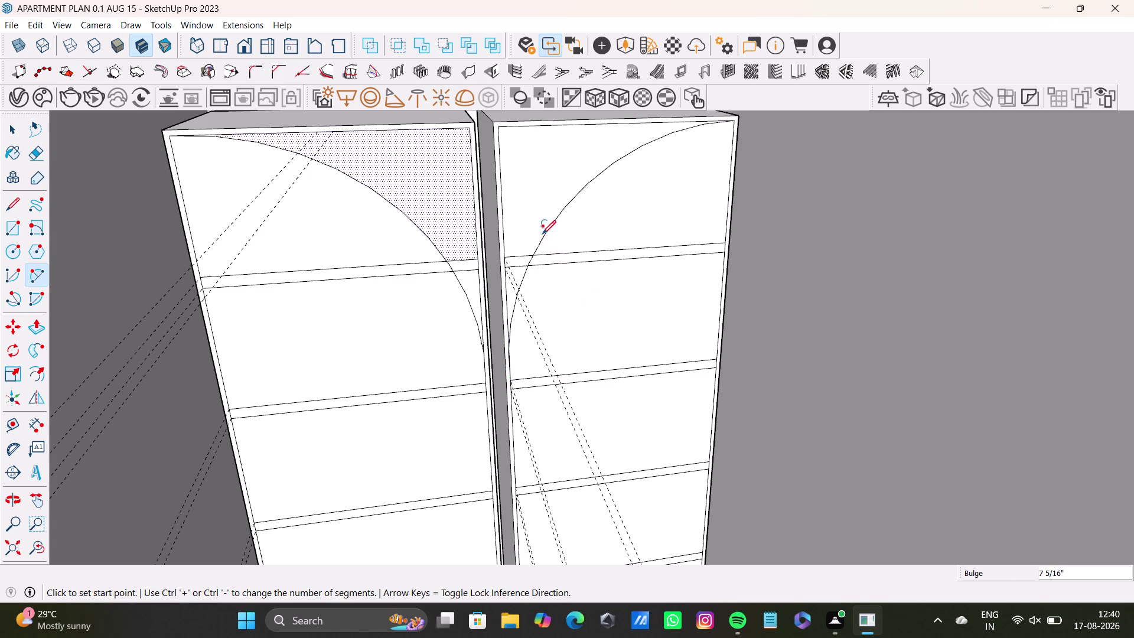
middle_drag(571, 259, 537, 347)
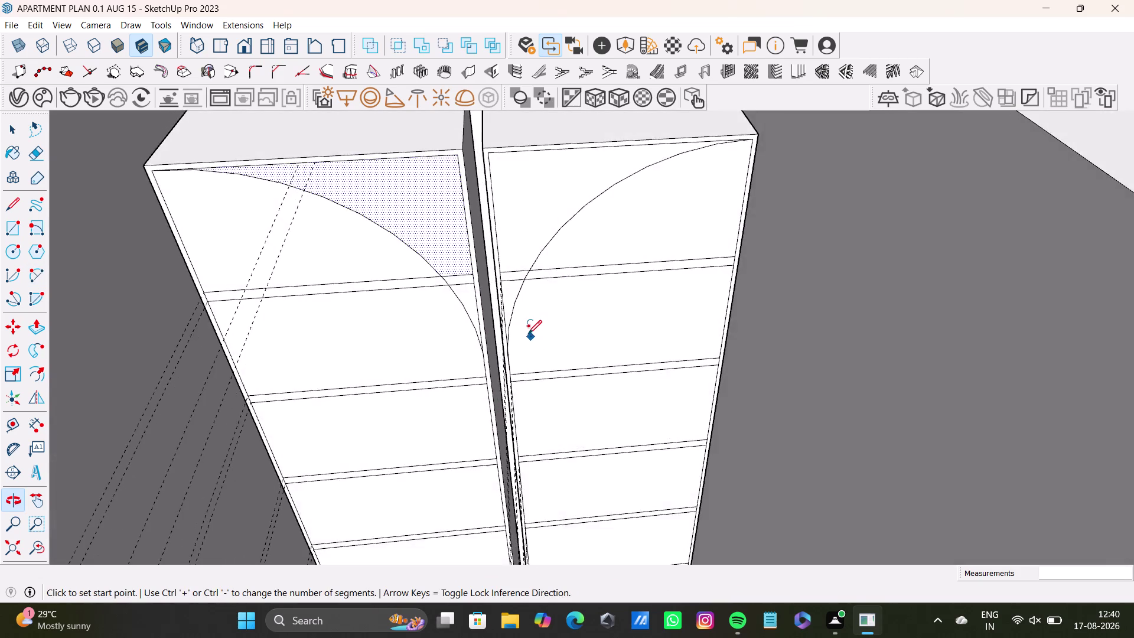
scroll(down, 3)
key(space)
Zoom and orbit around the arch-frame shelf units, then pull the view back out.
scroll(down, 3)
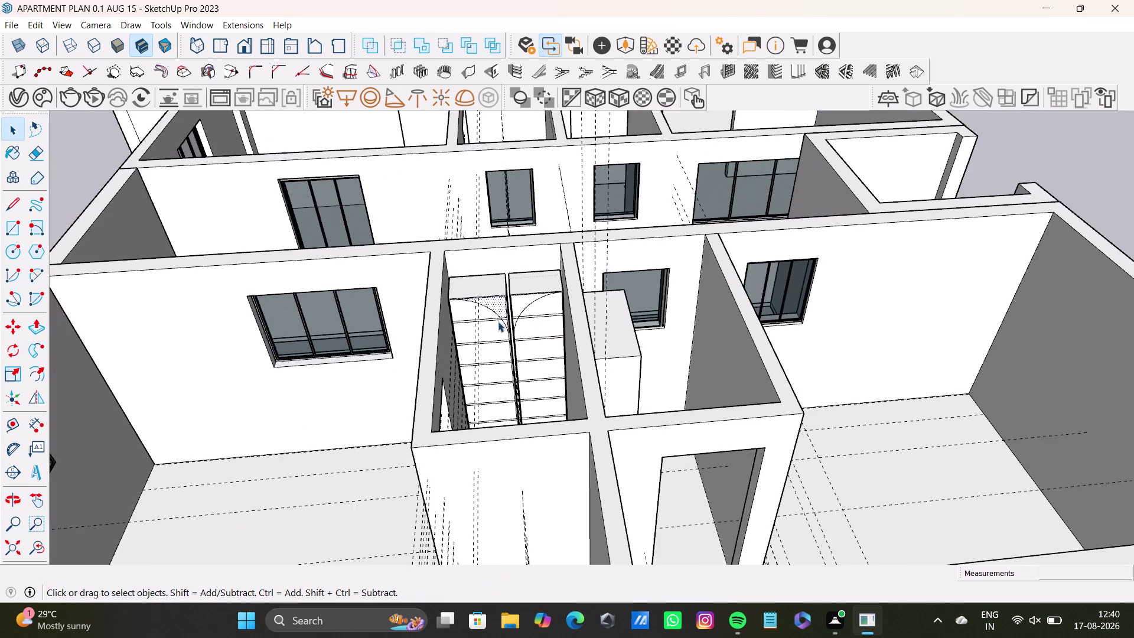
scroll(down, 3)
middle_drag(509, 338, 458, 441)
scroll(up, 3)
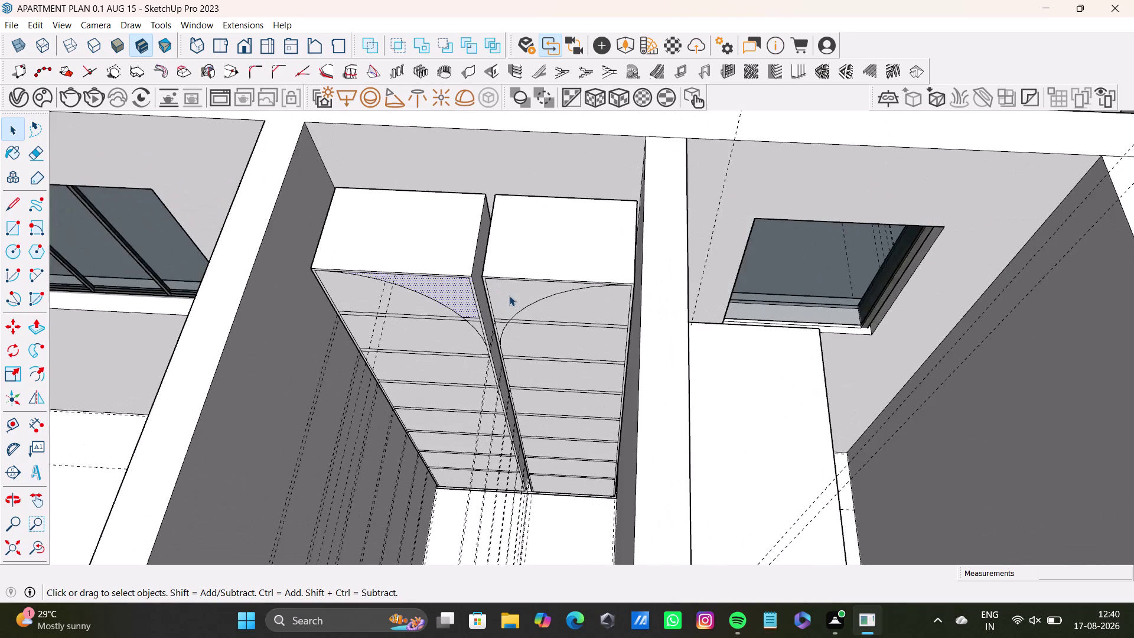
scroll(up, 3)
middle_drag(509, 295, 546, 185)
scroll(down, 3)
key(space)
click(467, 224)
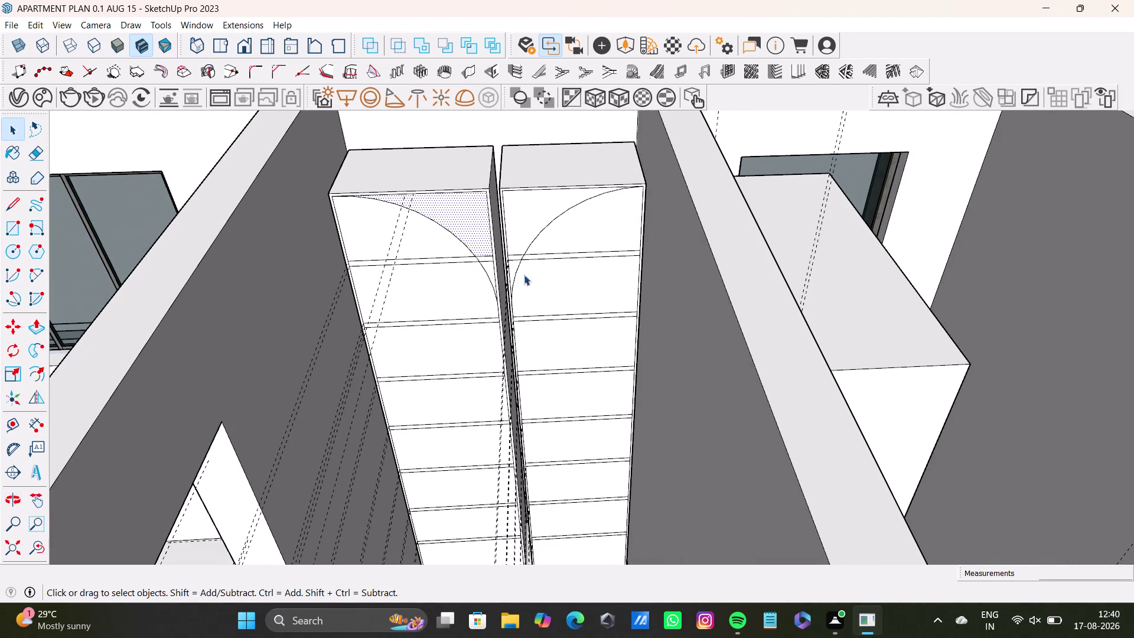
scroll(down, 3)
middle_drag(526, 256, 528, 383)
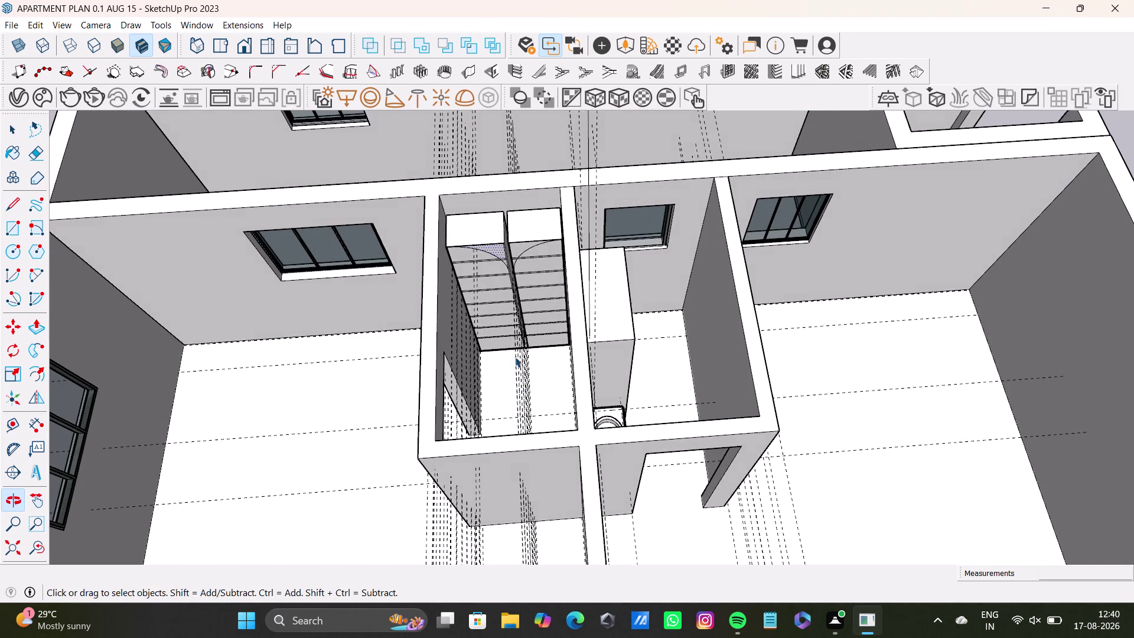
scroll(up, 3)
middle_drag(515, 258, 467, 162)
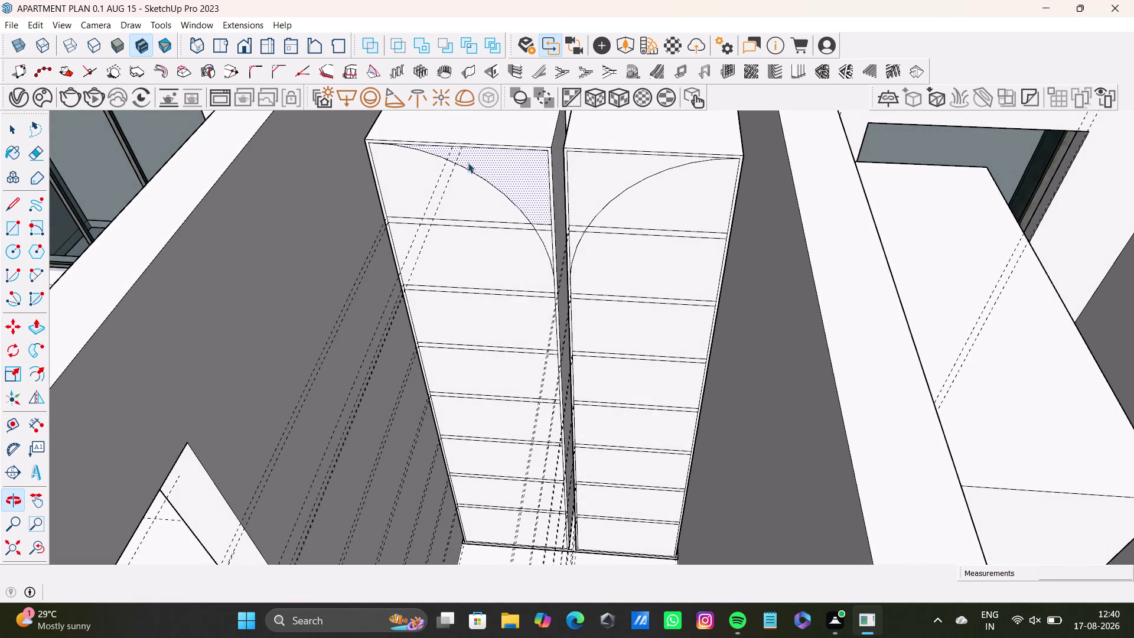
scroll(up, 3)
scroll(down, 3)
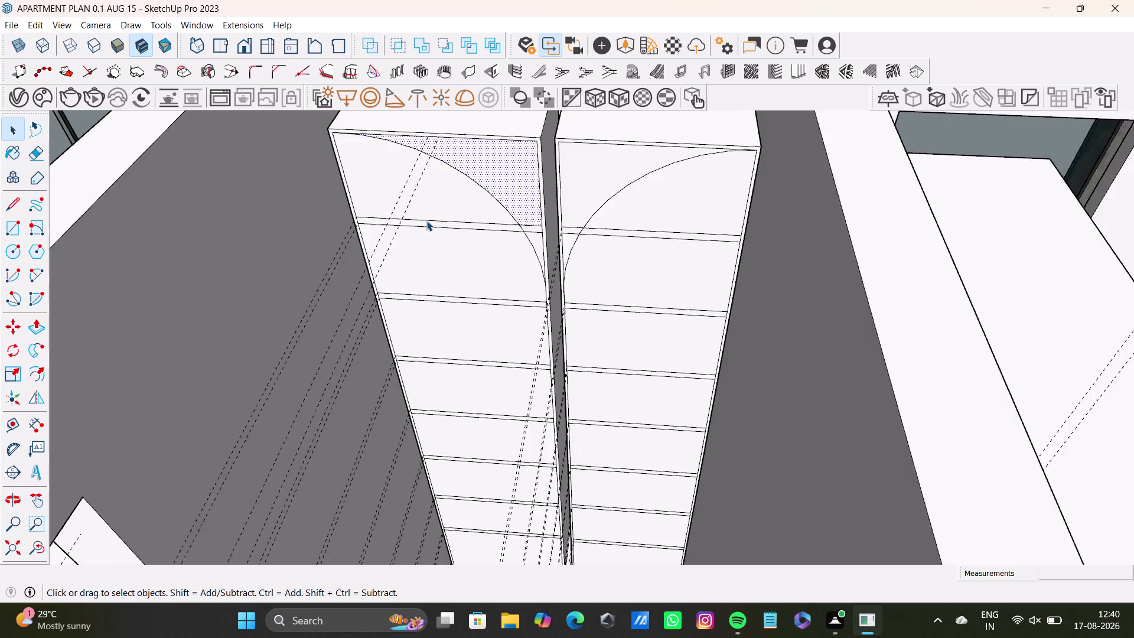
scroll(down, 3)
key(space)
middle_drag(444, 240, 513, 307)
scroll(up, 3)
scroll(down, 3)
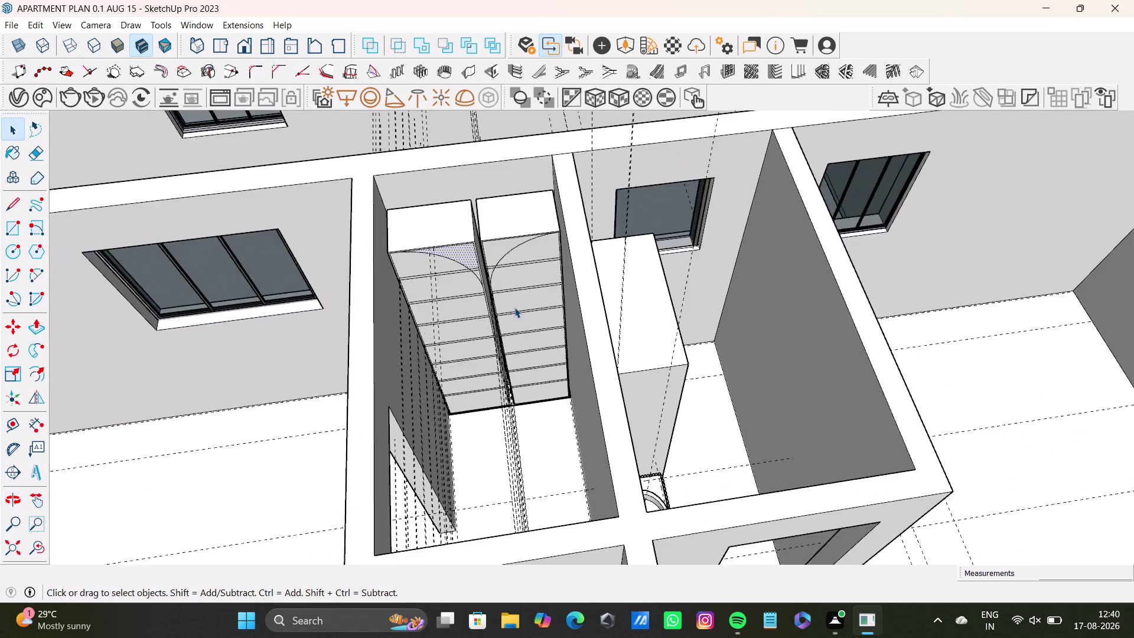
scroll(down, 3)
Orbit across the apartment floor plan until the three-pane window room is in view.
middle_drag(532, 301, 645, 379)
key(space)
scroll(down, 3)
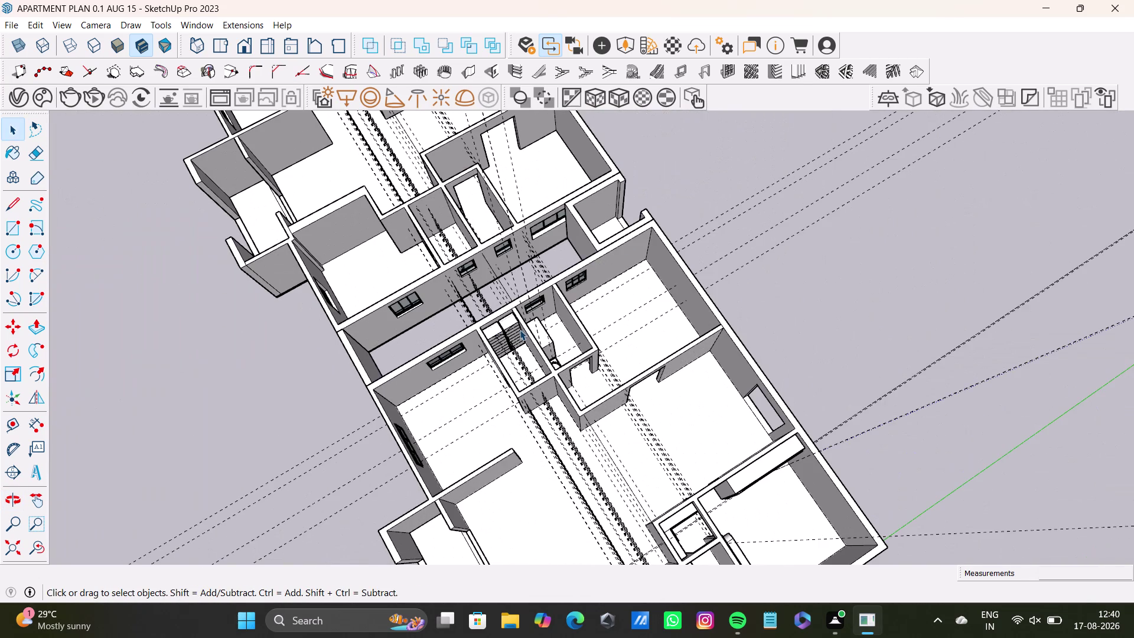
key(space)
double_click(830, 265)
middle_drag(579, 384, 308, 344)
scroll(up, 3)
middle_drag(419, 311, 498, 268)
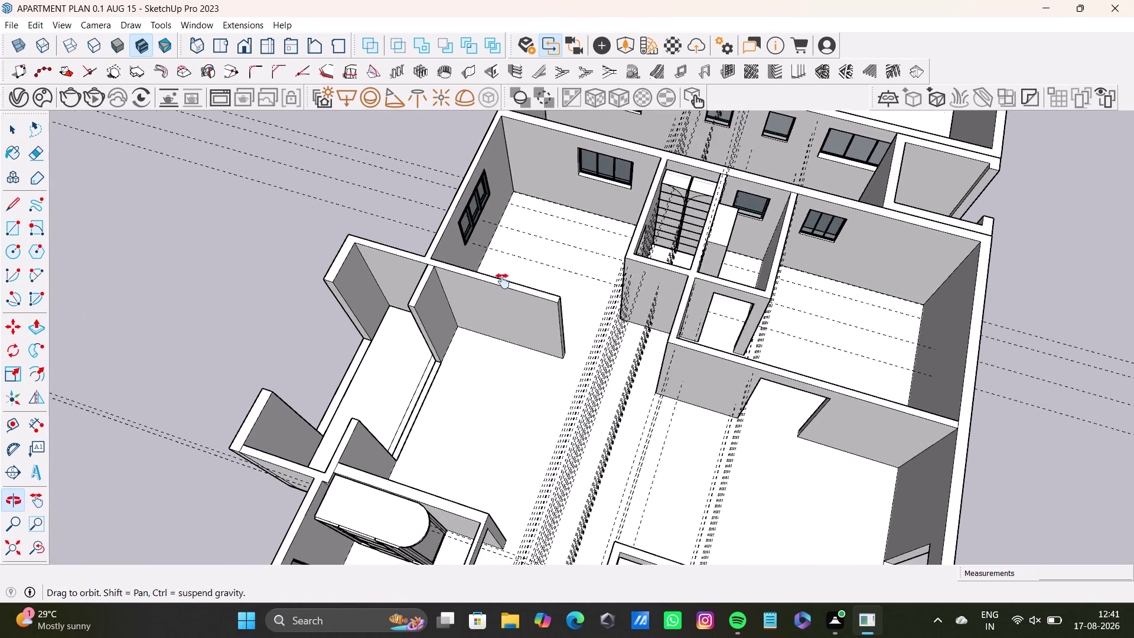
middle_drag(498, 267, 503, 281)
middle_drag(577, 310, 455, 340)
middle_drag(409, 294, 191, 242)
middle_drag(467, 234, 614, 308)
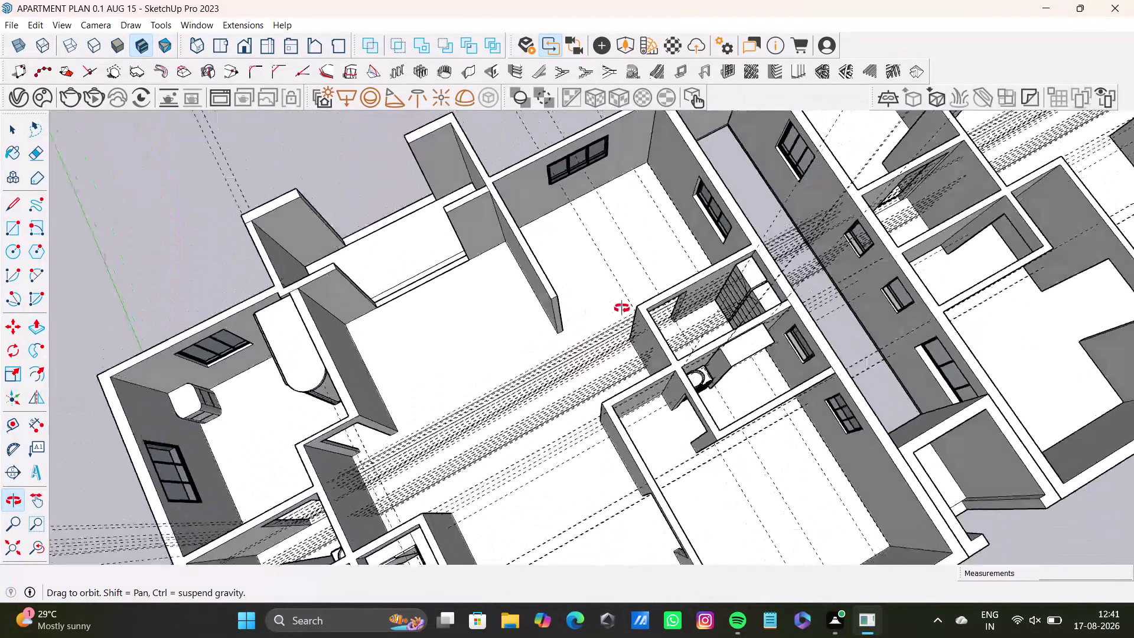
middle_drag(614, 308, 345, 265)
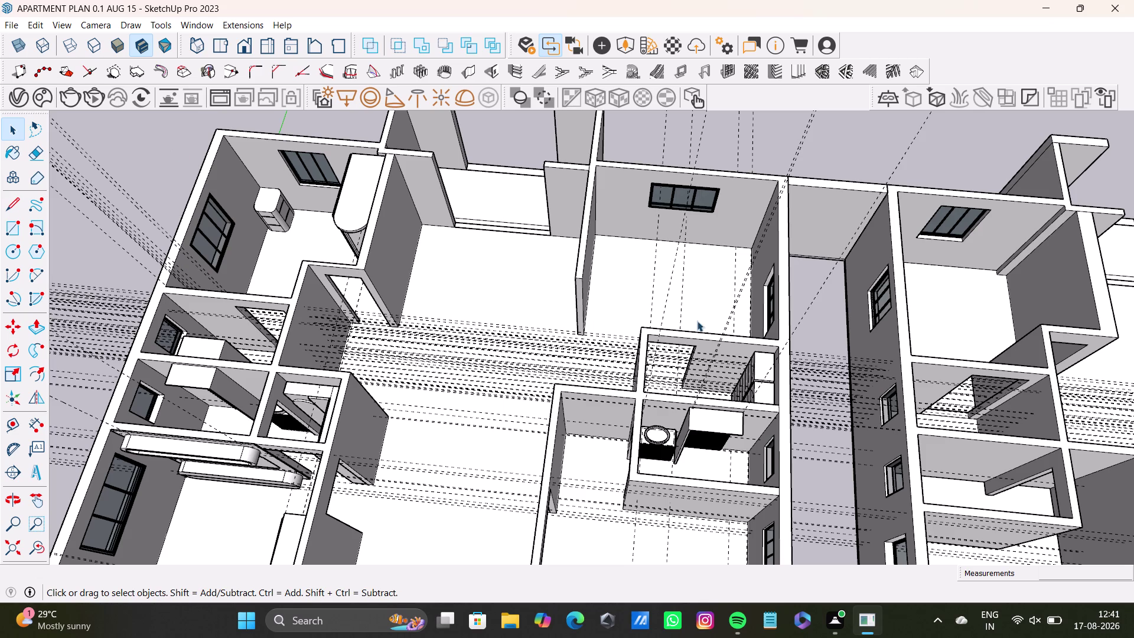
Pan and zoom across the rooms to close in on the window room.
scroll(up, 3)
middle_drag(687, 273, 782, 287)
middle_drag(694, 319, 781, 406)
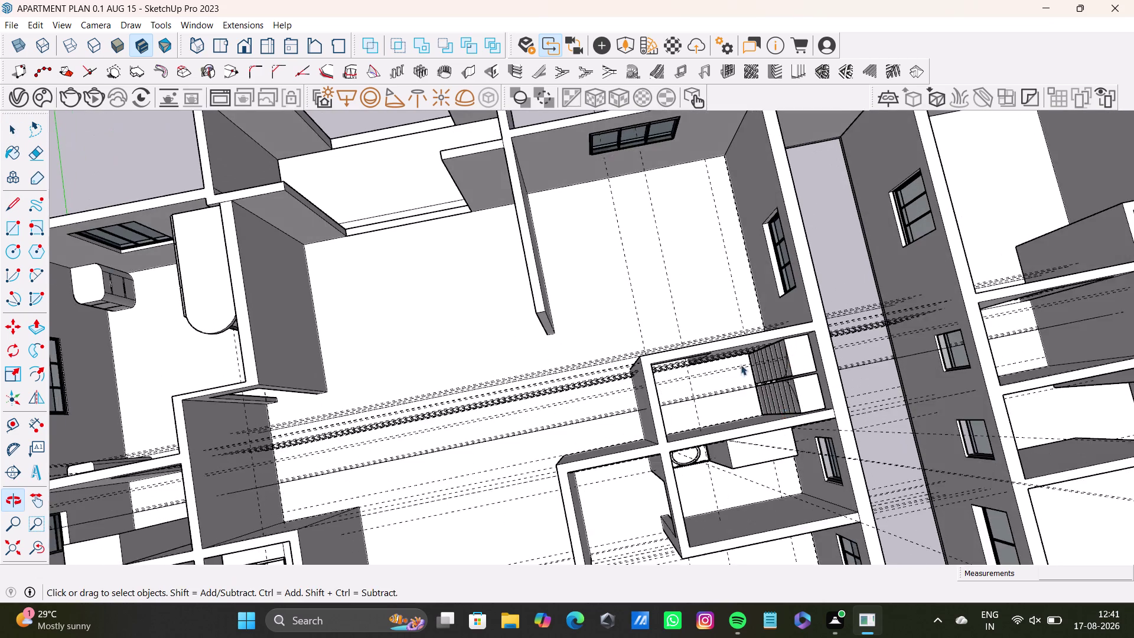
scroll(up, 3)
middle_drag(699, 291, 755, 405)
middle_drag(757, 402, 667, 305)
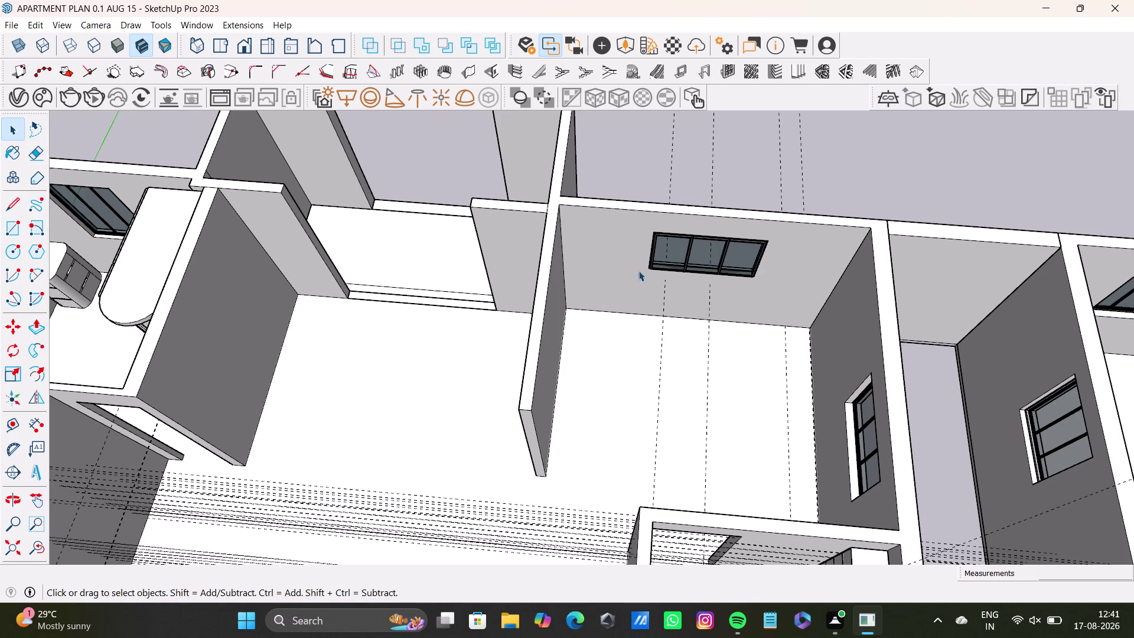
scroll(down, 3)
middle_drag(620, 278, 527, 336)
middle_drag(522, 351, 519, 397)
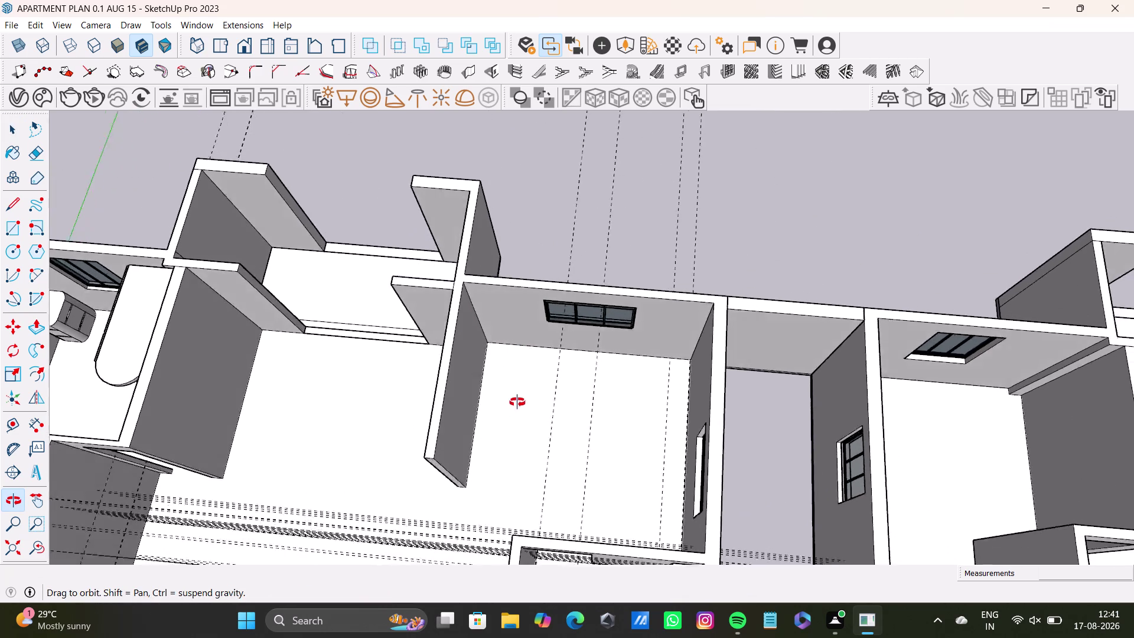
middle_drag(519, 398, 589, 285)
scroll(up, 3)
middle_click(539, 385)
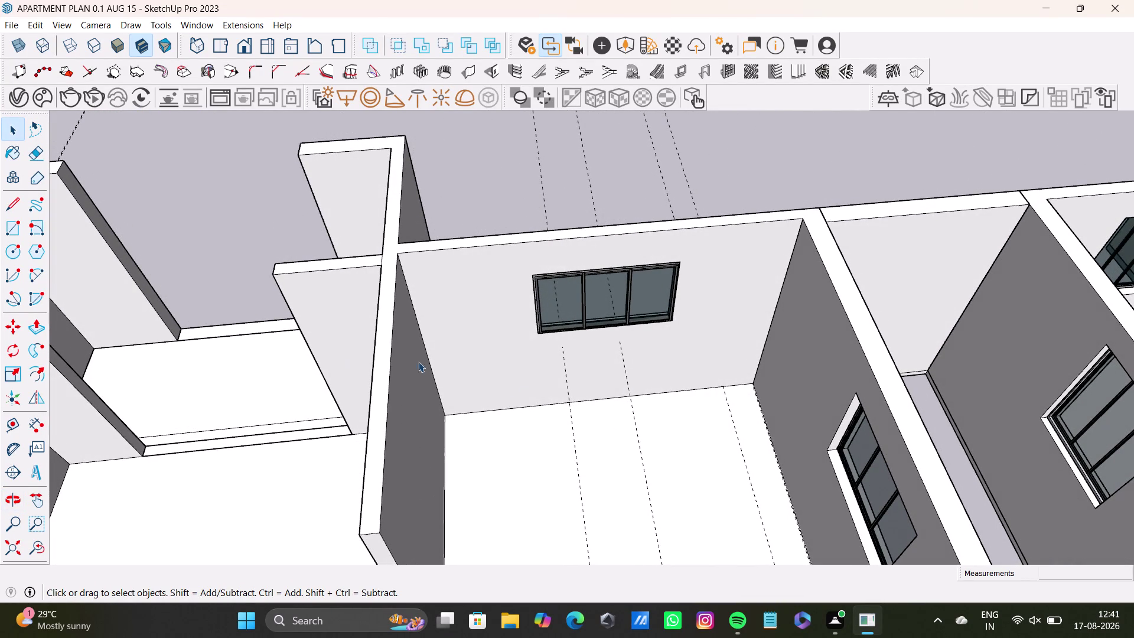
Orbit around the three-pane window wall and surrounding rooms, returning to face the wall.
middle_drag(557, 400, 555, 336)
middle_drag(556, 330, 739, 208)
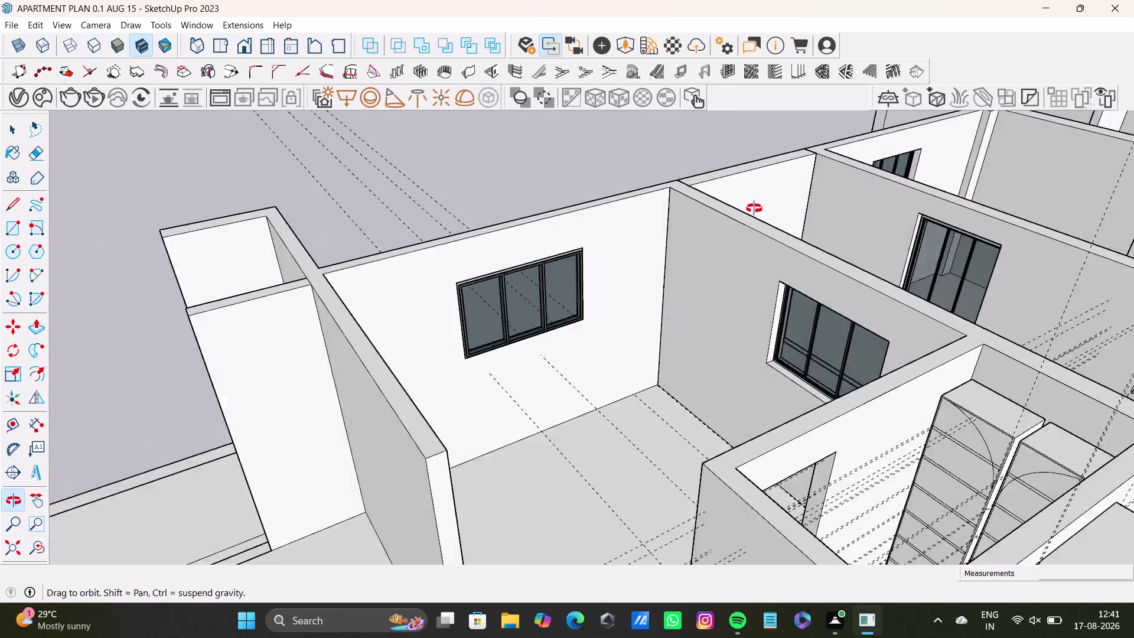
middle_drag(738, 207, 626, 199)
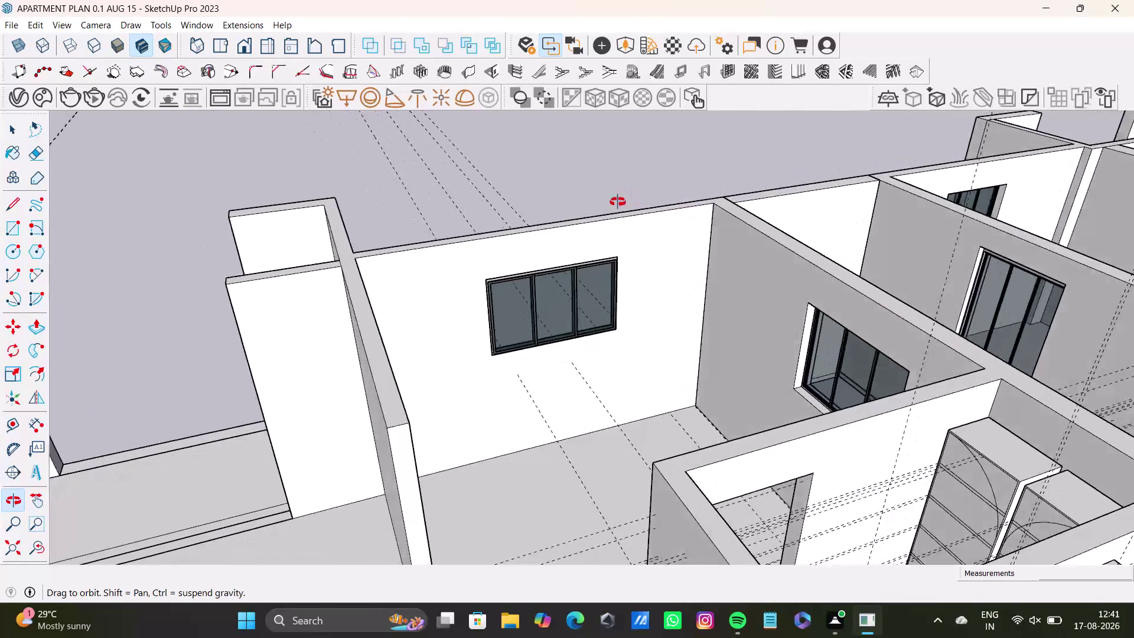
middle_drag(625, 199, 474, 219)
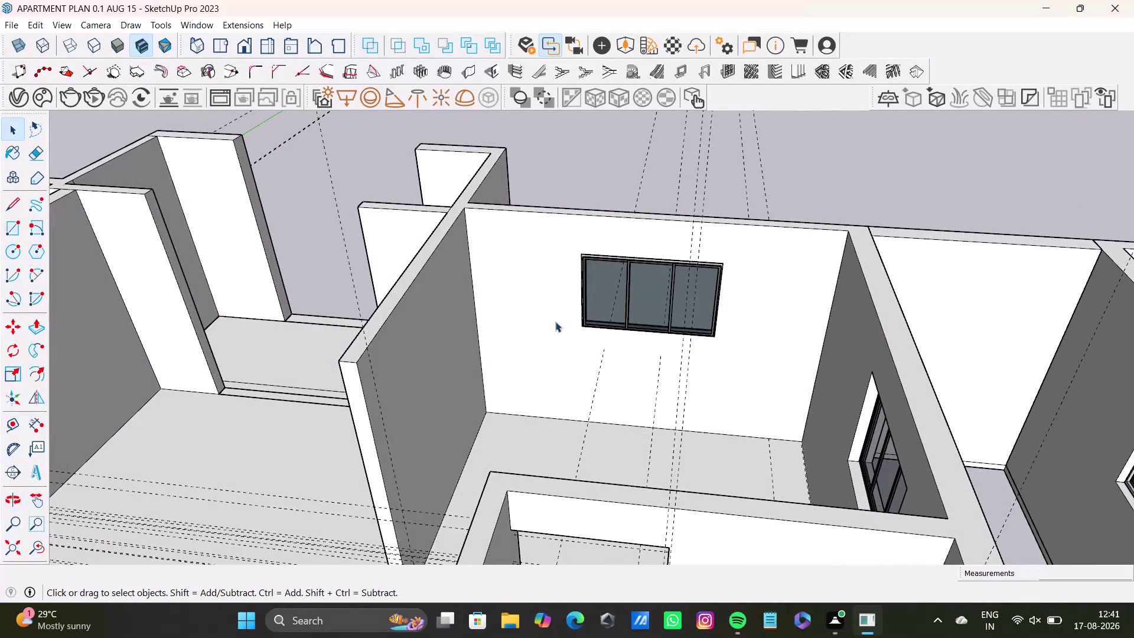
scroll(down, 3)
middle_drag(527, 344, 531, 392)
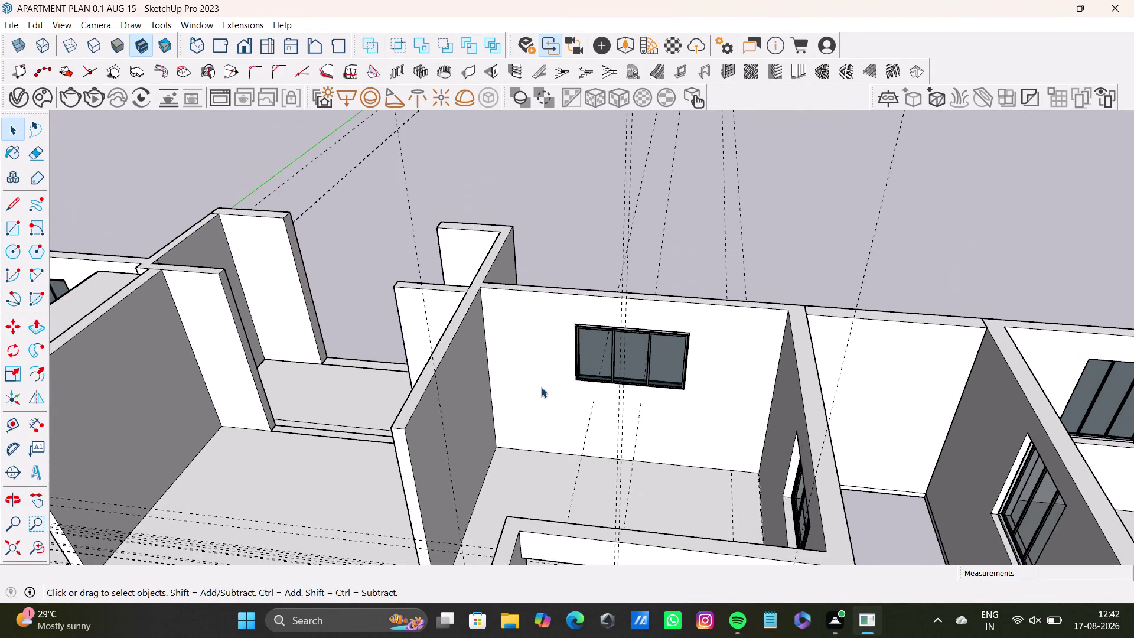
middle_drag(542, 383, 586, 408)
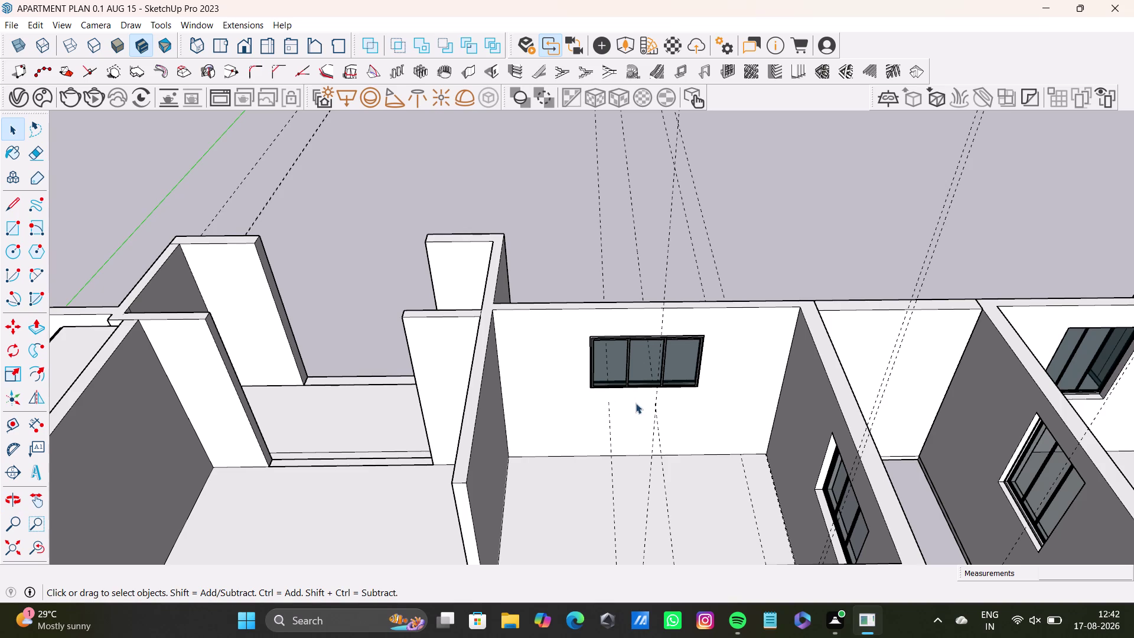
middle_drag(564, 412, 669, 494)
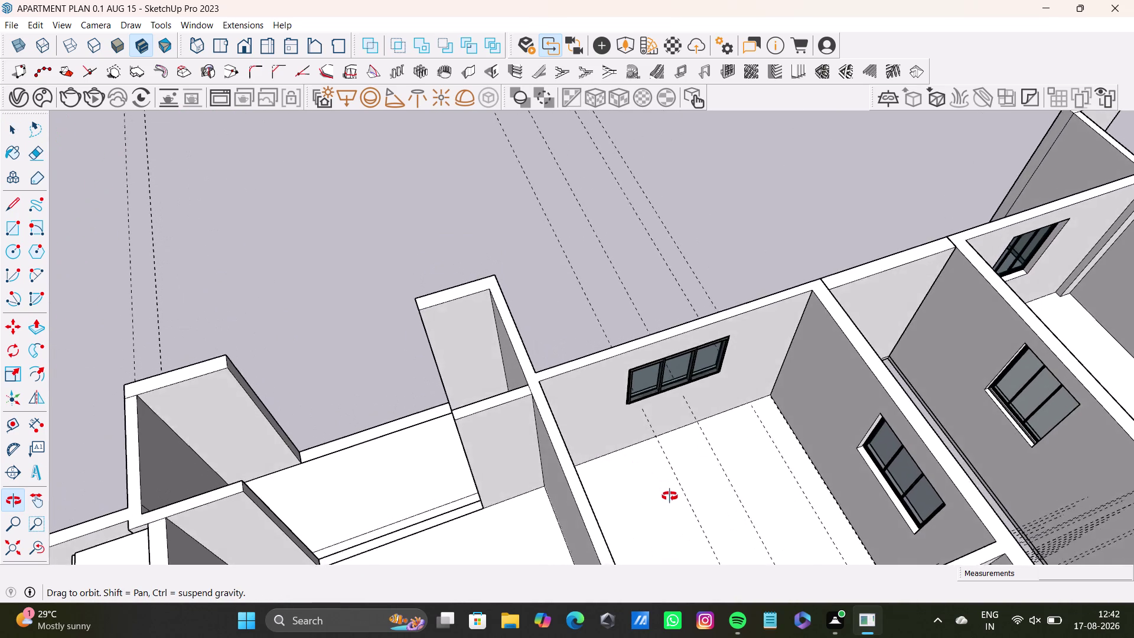
middle_drag(669, 494, 894, 476)
middle_drag(815, 382, 620, 430)
middle_drag(644, 419, 692, 473)
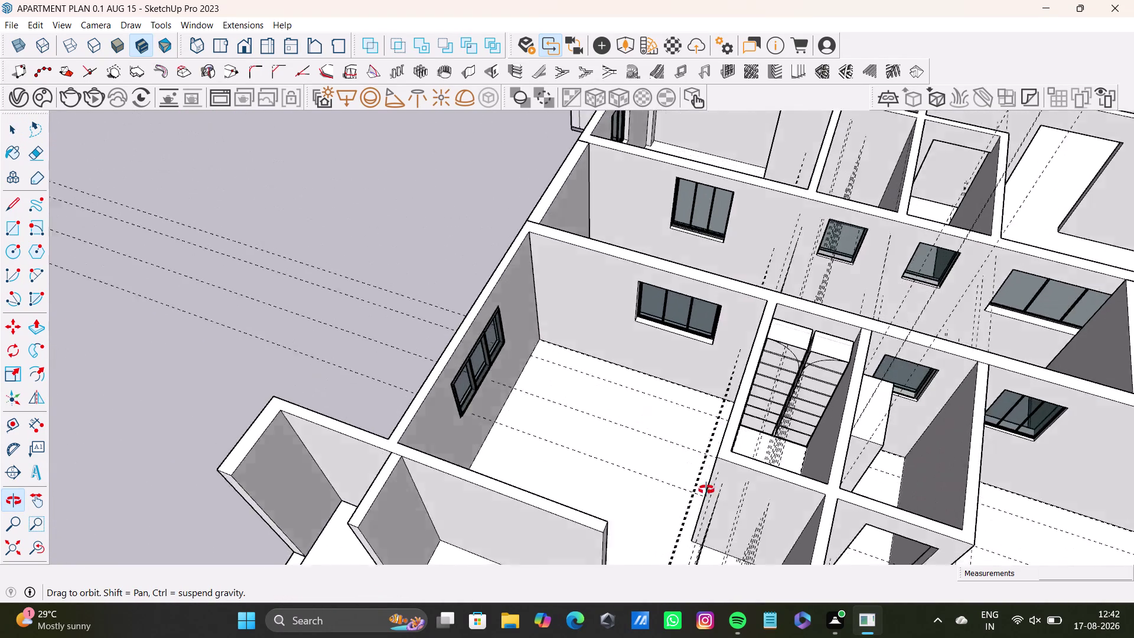
middle_drag(692, 472, 422, 380)
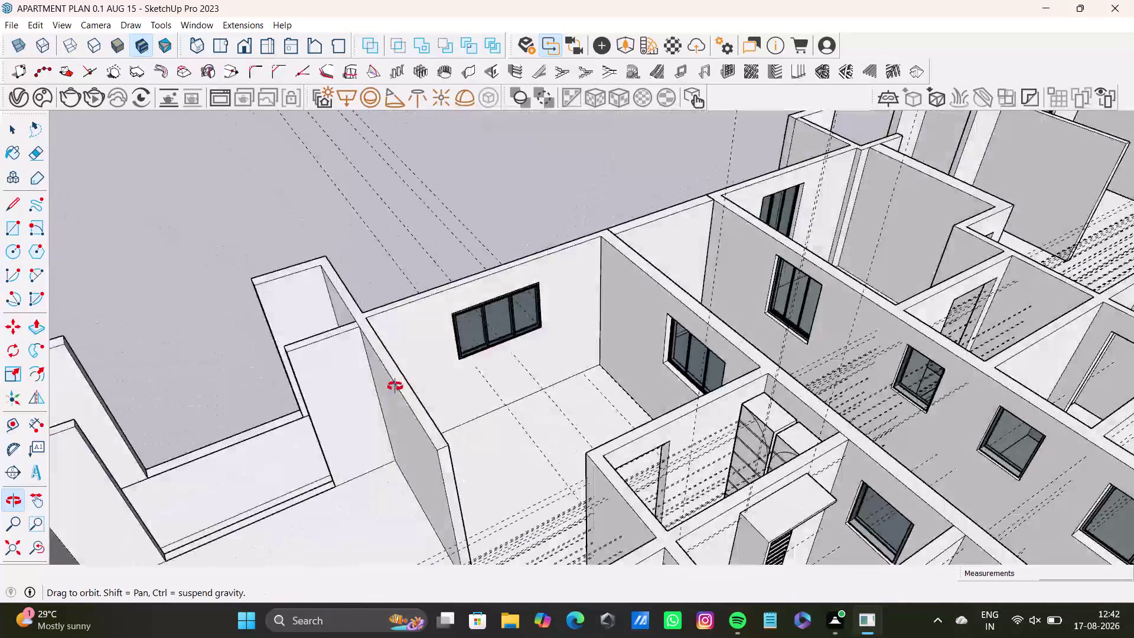
middle_drag(422, 380, 298, 415)
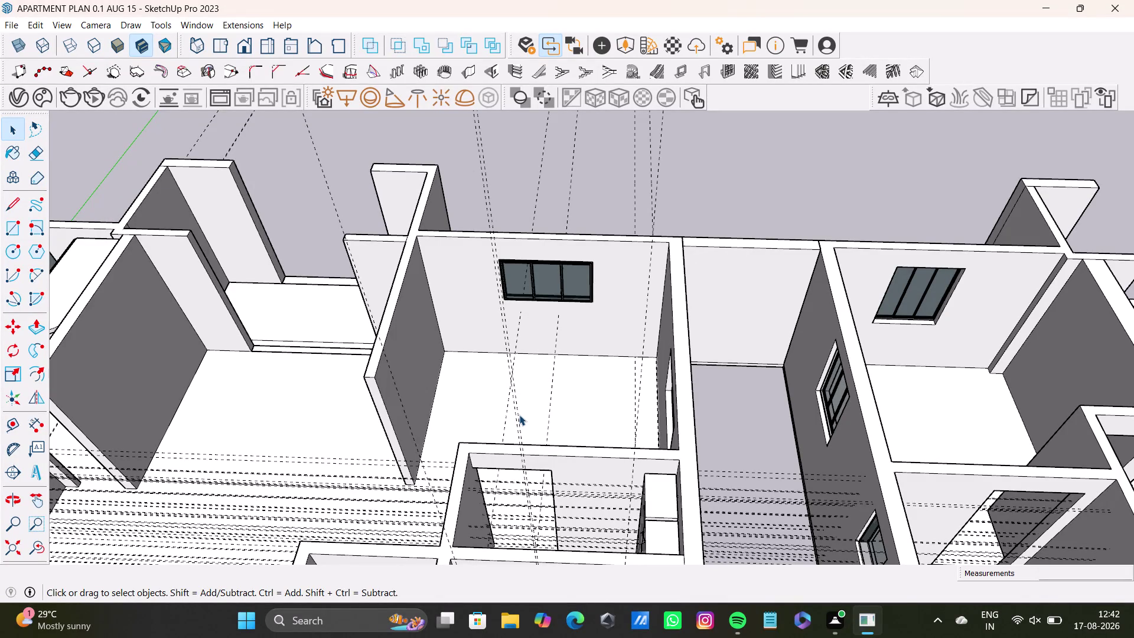
Zoom in on the window wall and start a rectangle at its lower corner, then cancel it.
scroll(up, 3)
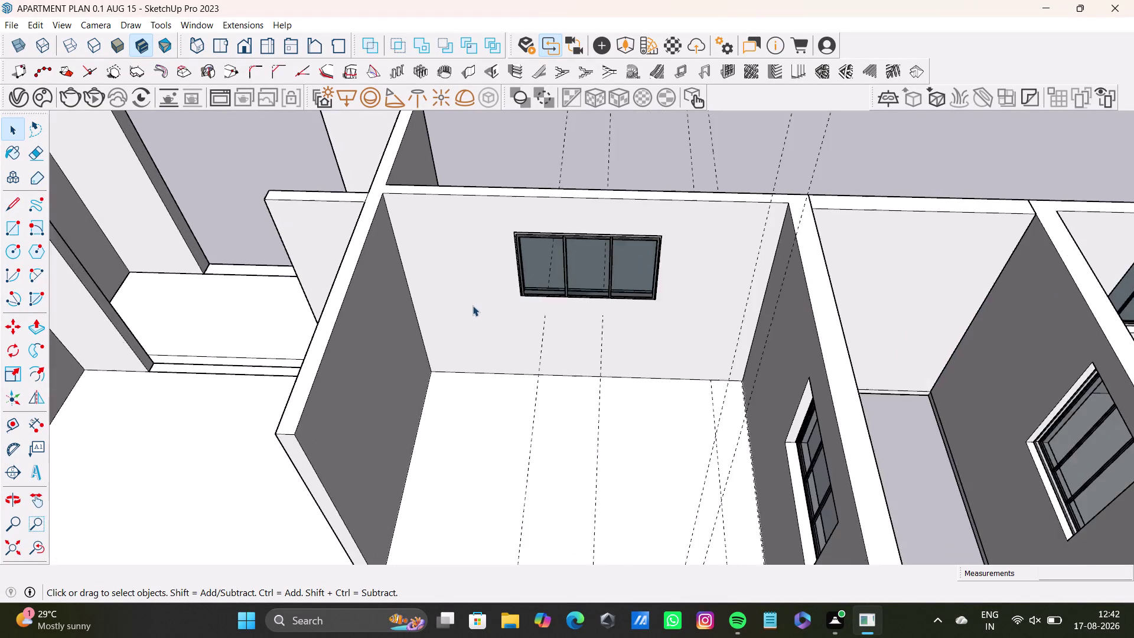
scroll(up, 3)
middle_drag(484, 304, 568, 361)
middle_drag(570, 366, 537, 286)
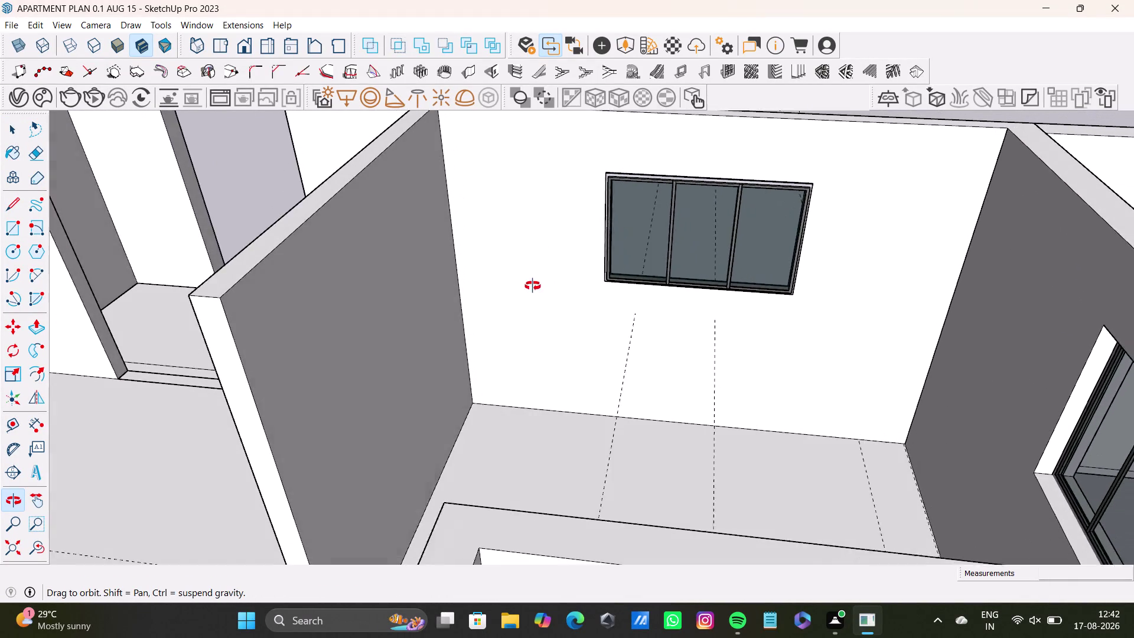
middle_drag(536, 287, 482, 299)
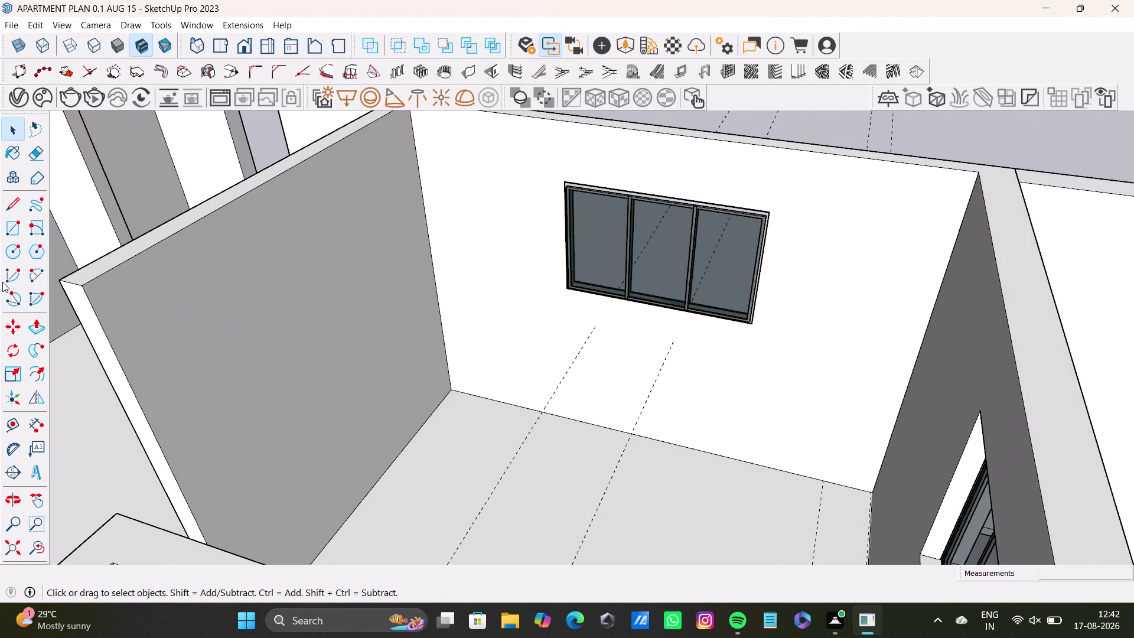
click(15, 228)
click(452, 390)
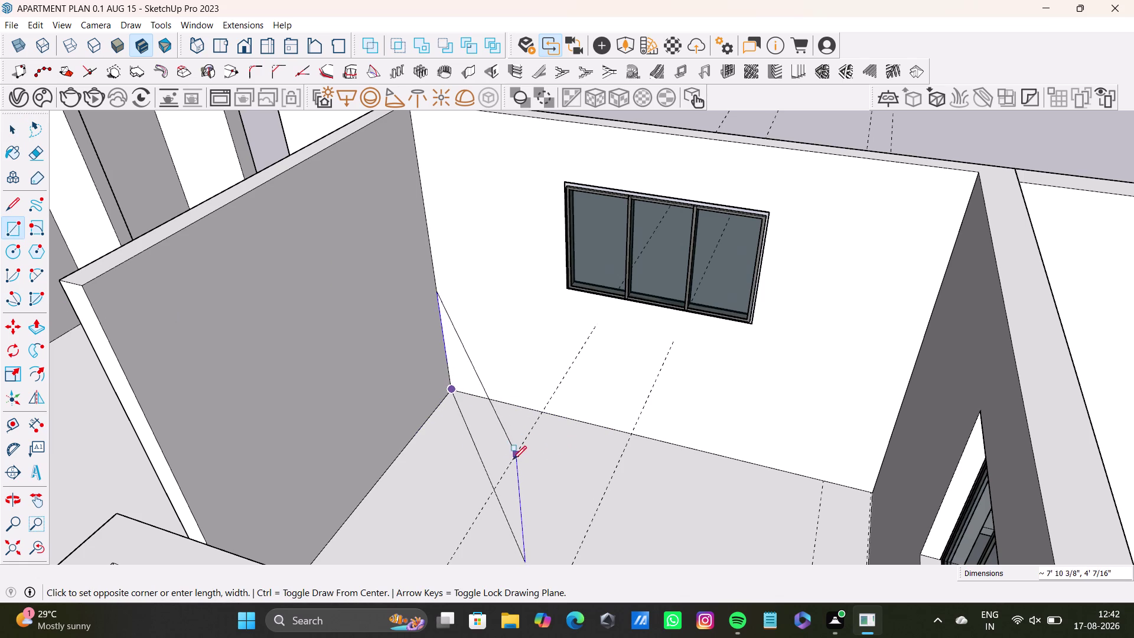
key(space)
Swing the view back square to the window wall and select its face.
middle_drag(480, 425, 607, 424)
middle_drag(565, 382, 513, 476)
triple_click(481, 415)
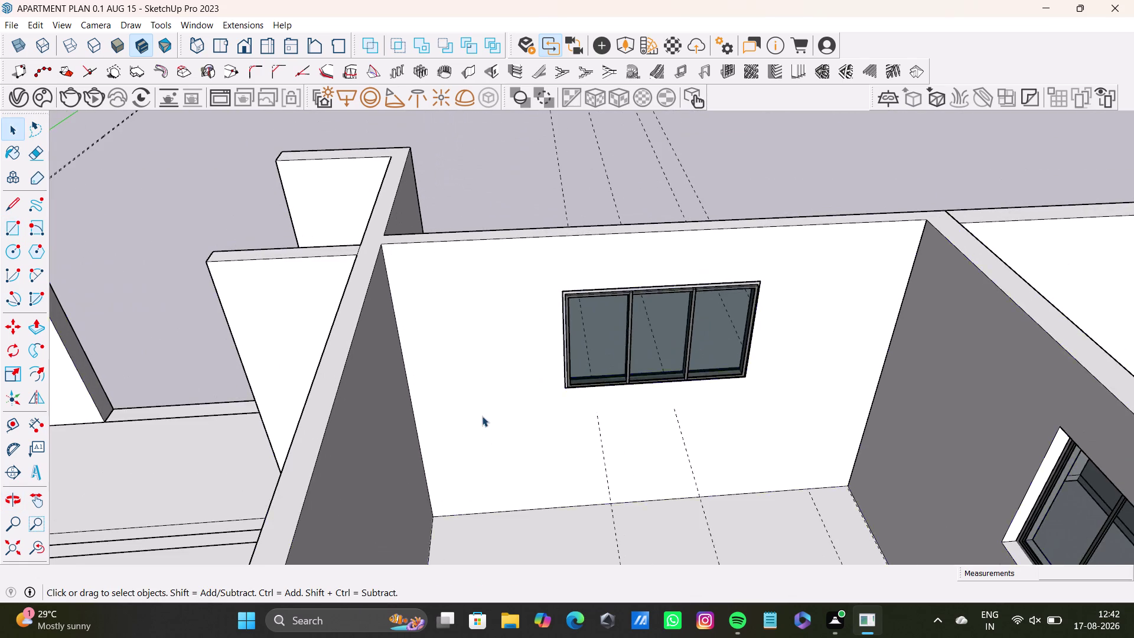
click(482, 411)
click(484, 413)
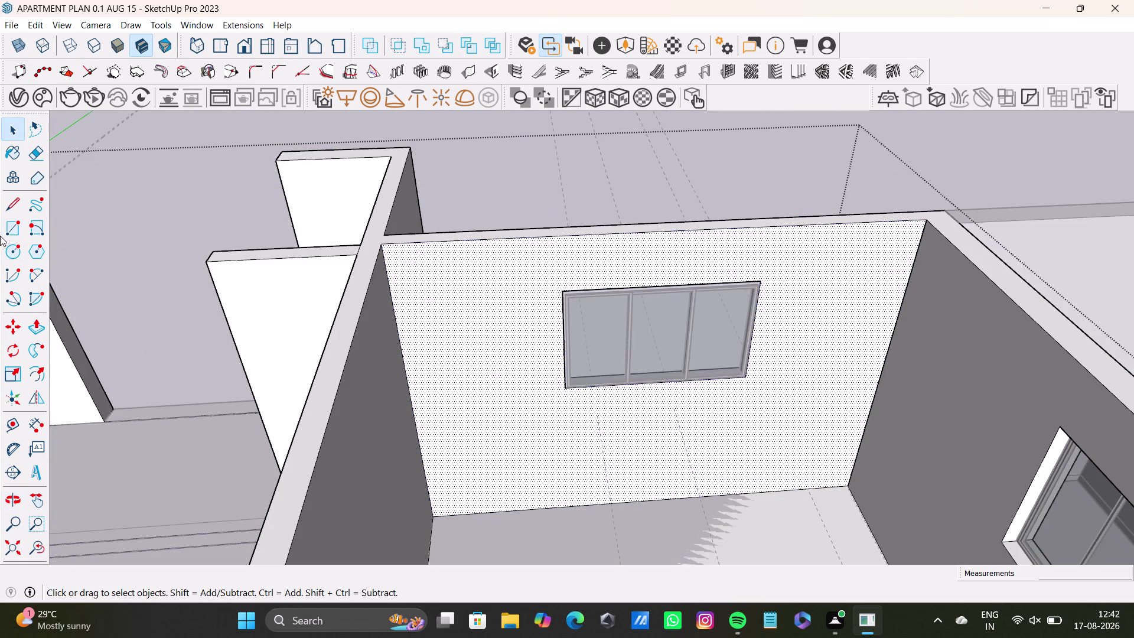
Place guides just below the wall's top edge and inset from its left edge.
drag(8, 224, 38, 232)
drag(4, 422, 24, 423)
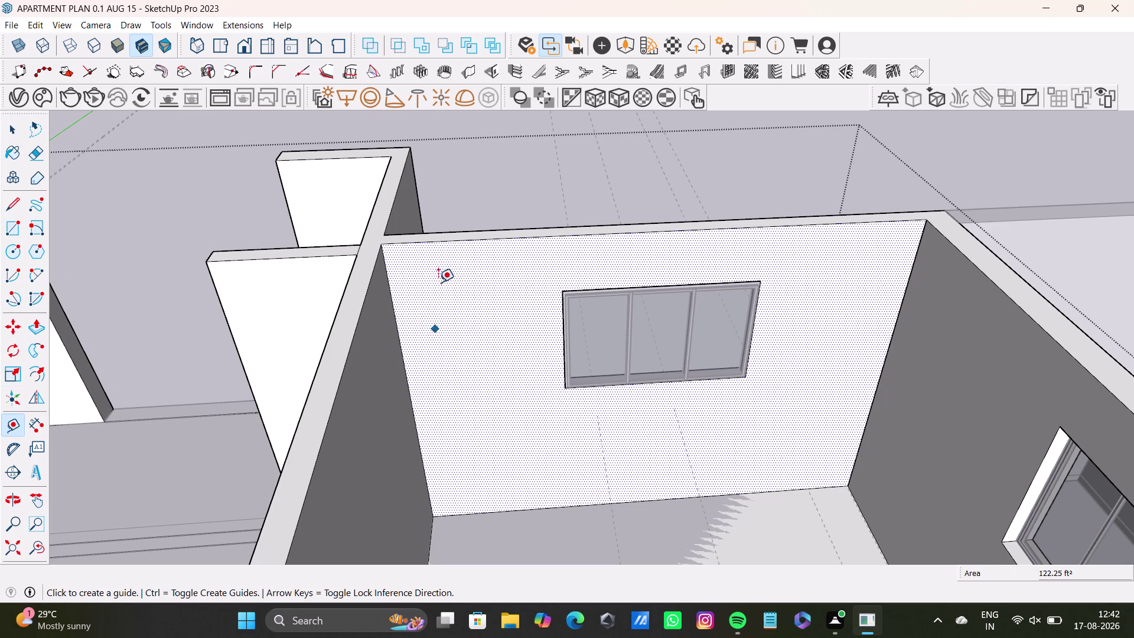
click(442, 241)
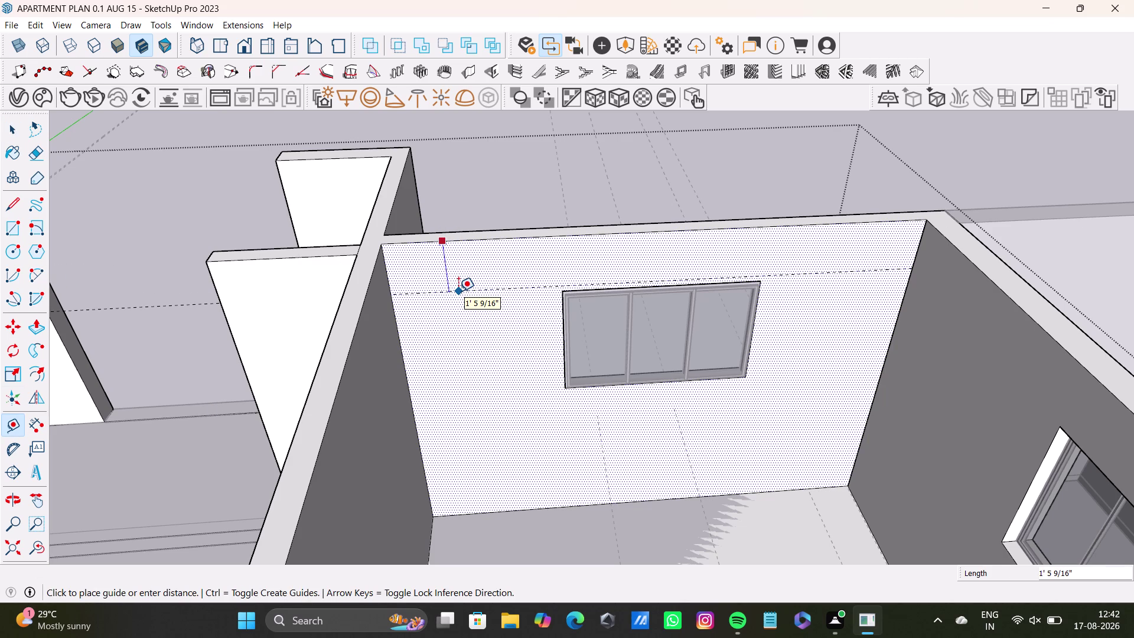
click(455, 276)
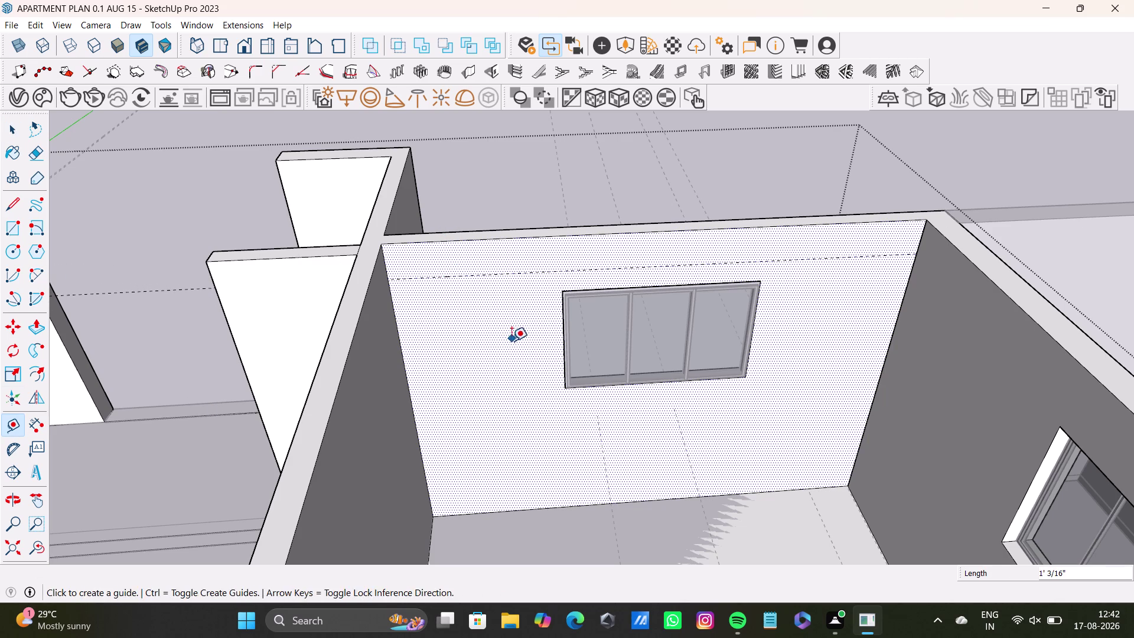
middle_drag(509, 343, 448, 310)
click(377, 317)
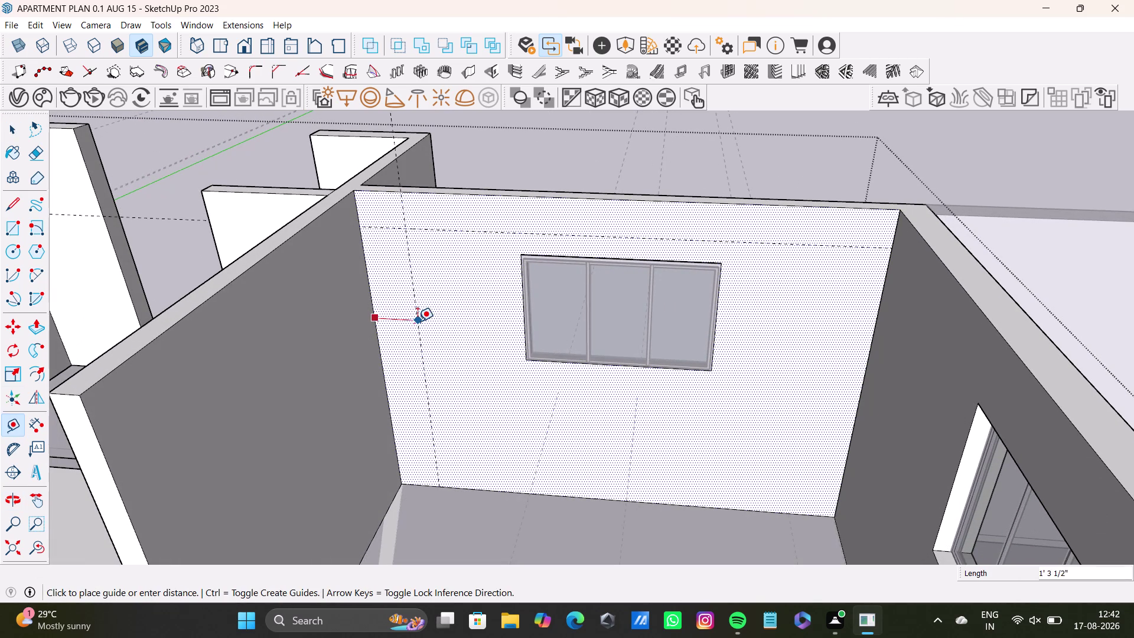
click(399, 322)
Add a guide along the wall's left side, then undo it.
middle_drag(400, 372, 404, 430)
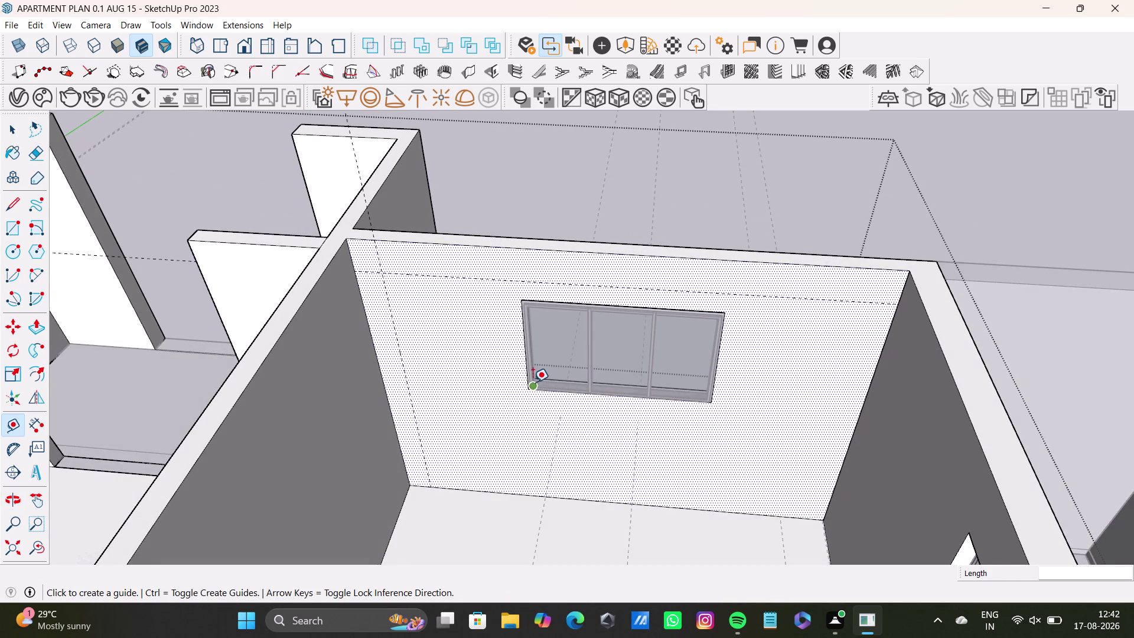
click(526, 382)
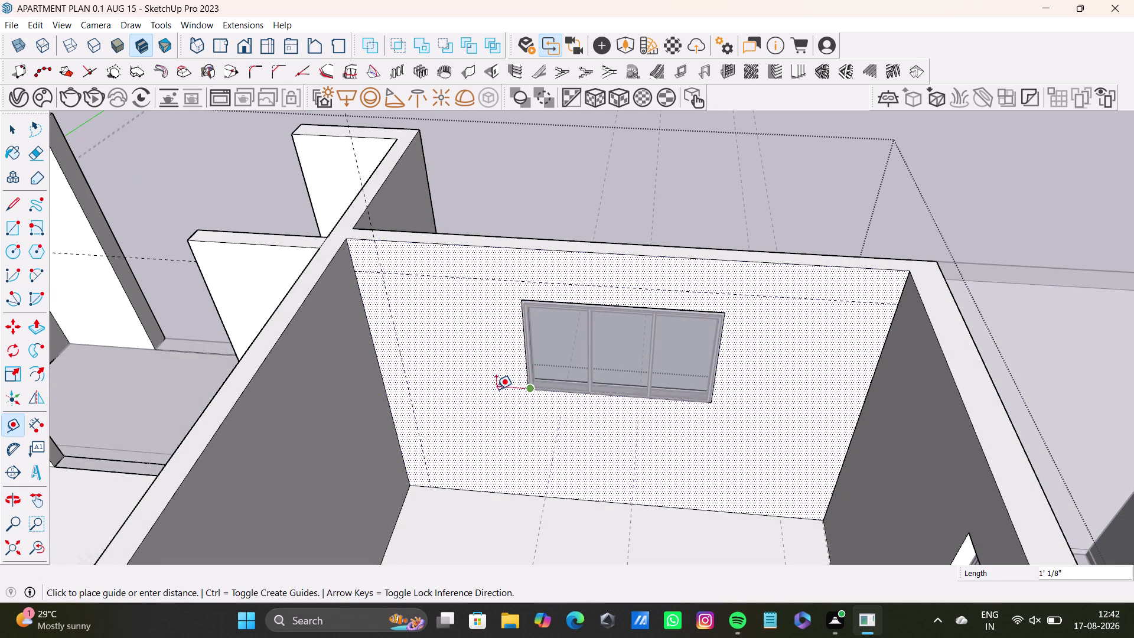
key(space)
key(t)
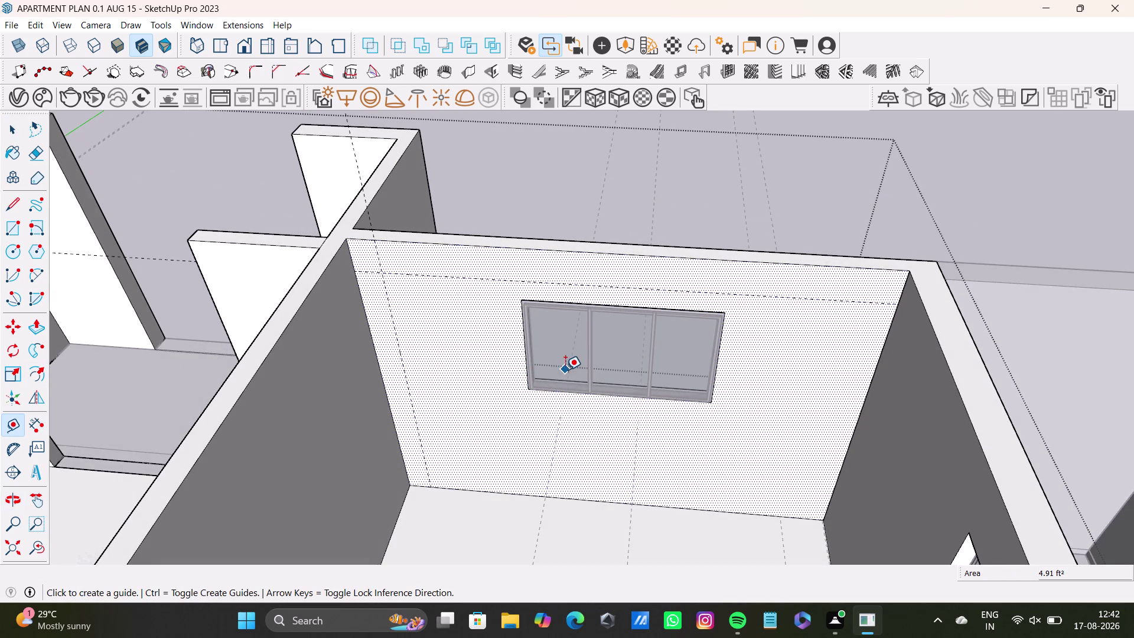
click(526, 363)
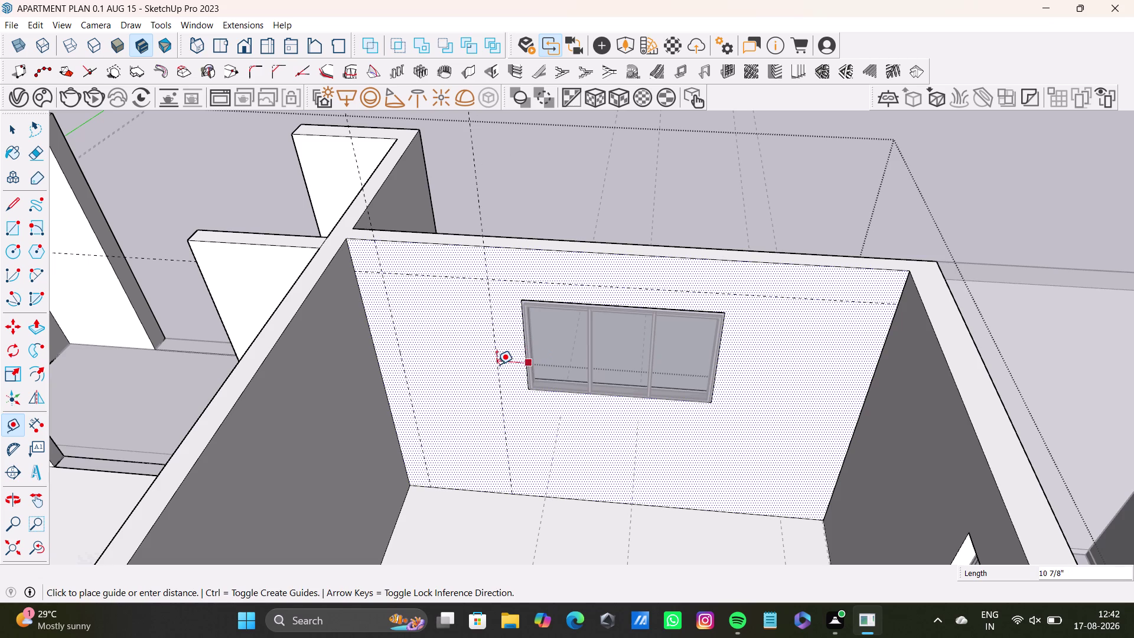
click(506, 367)
middle_drag(496, 394, 570, 415)
key(ctrl+z)
key(ctrl+z)
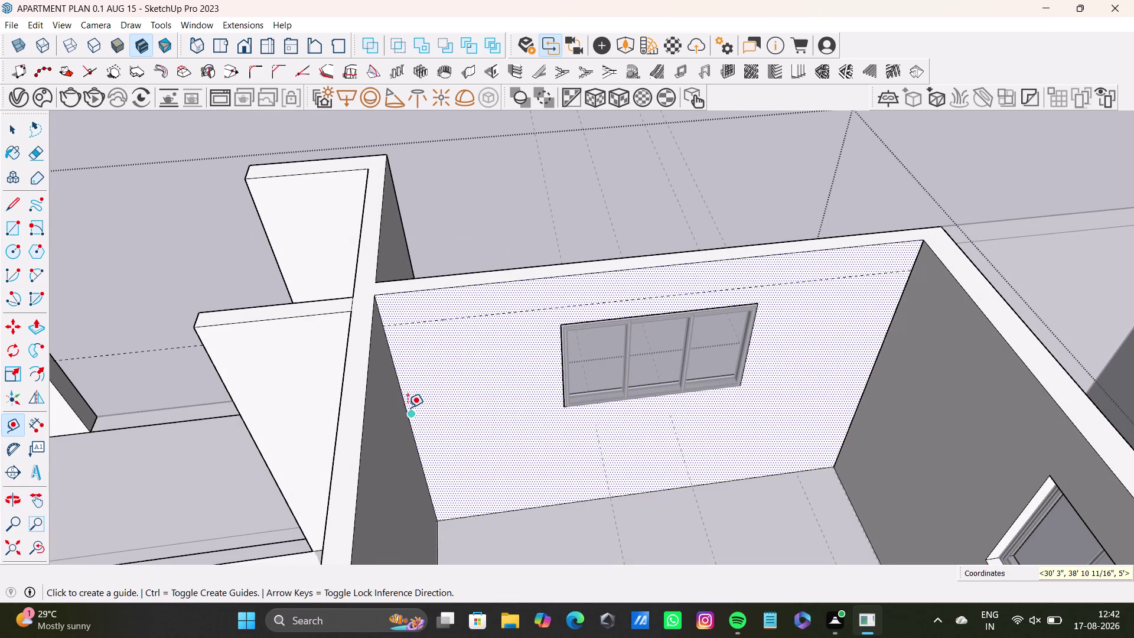
Place guides measured from the wall corner and from the window's edge.
click(403, 410)
click(421, 409)
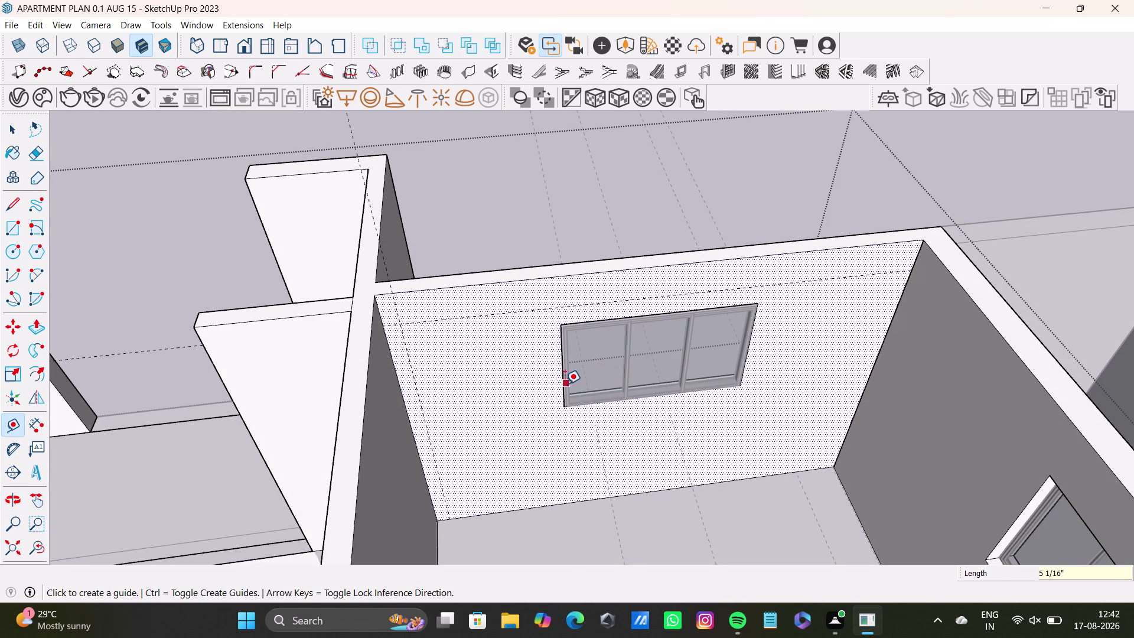
click(564, 383)
click(540, 387)
middle_drag(578, 415, 536, 346)
Add a guide offset just above the floor edge.
click(474, 479)
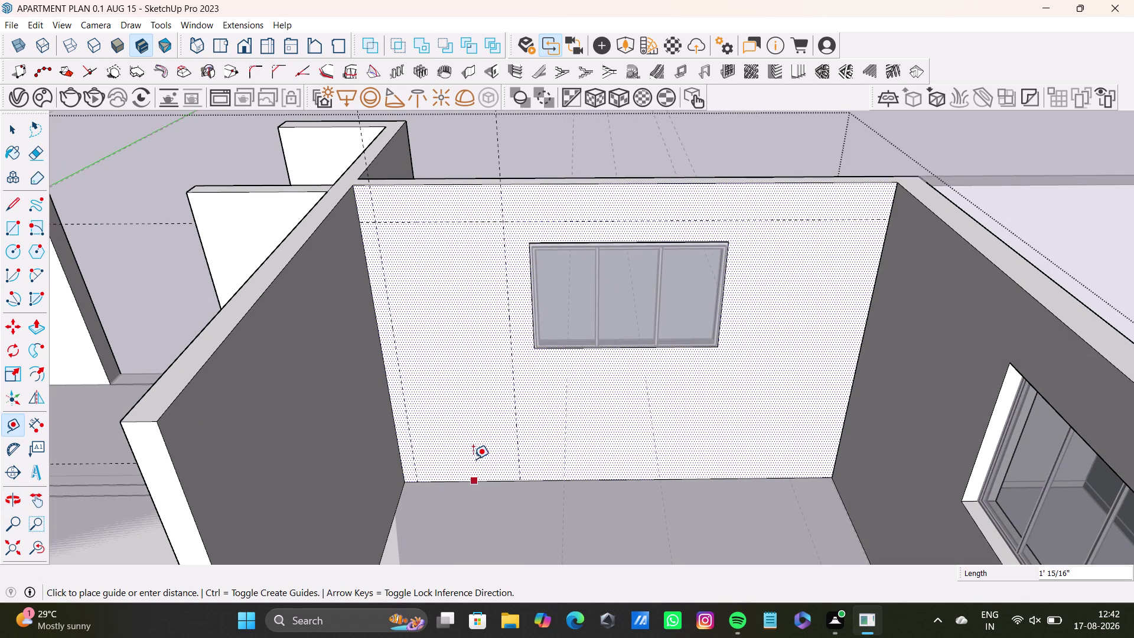
key(Up)
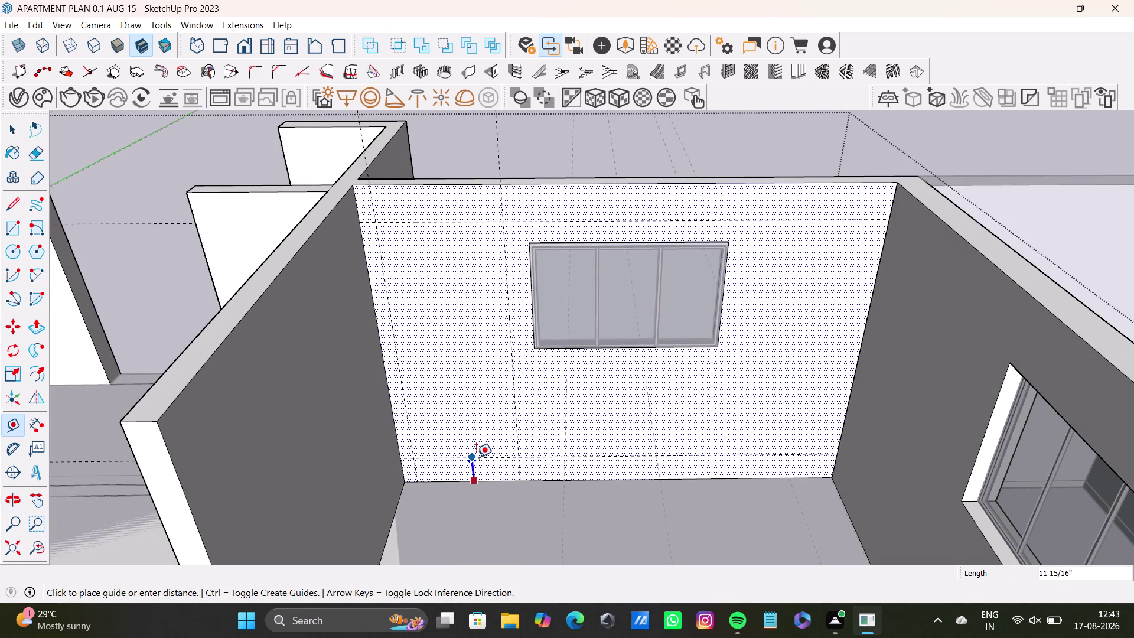
click(475, 457)
key(space)
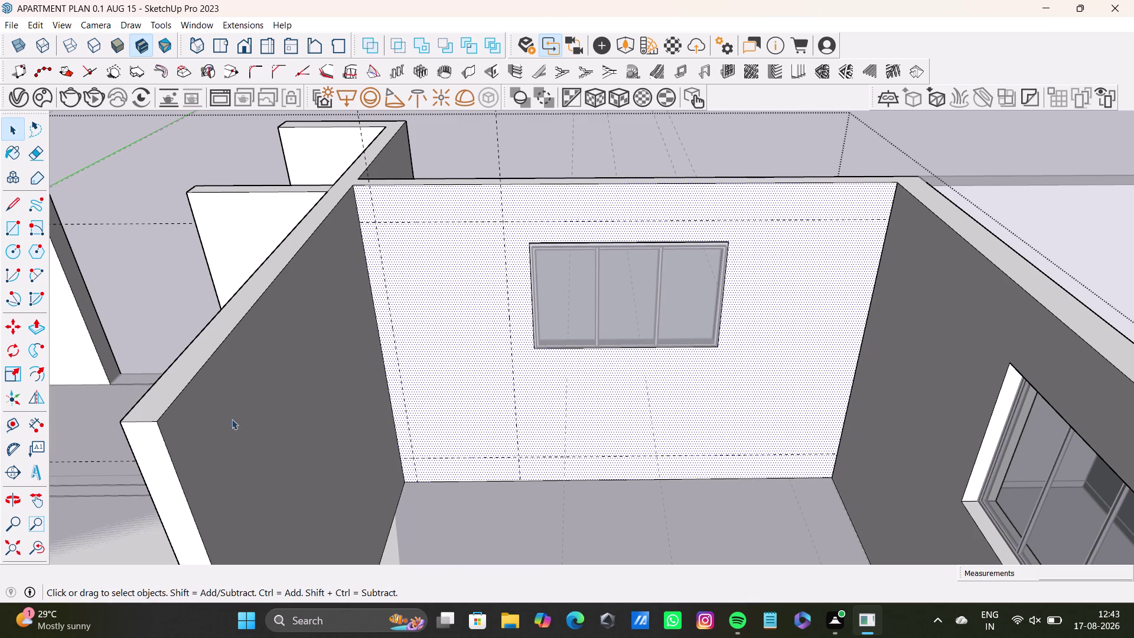
click(13, 228)
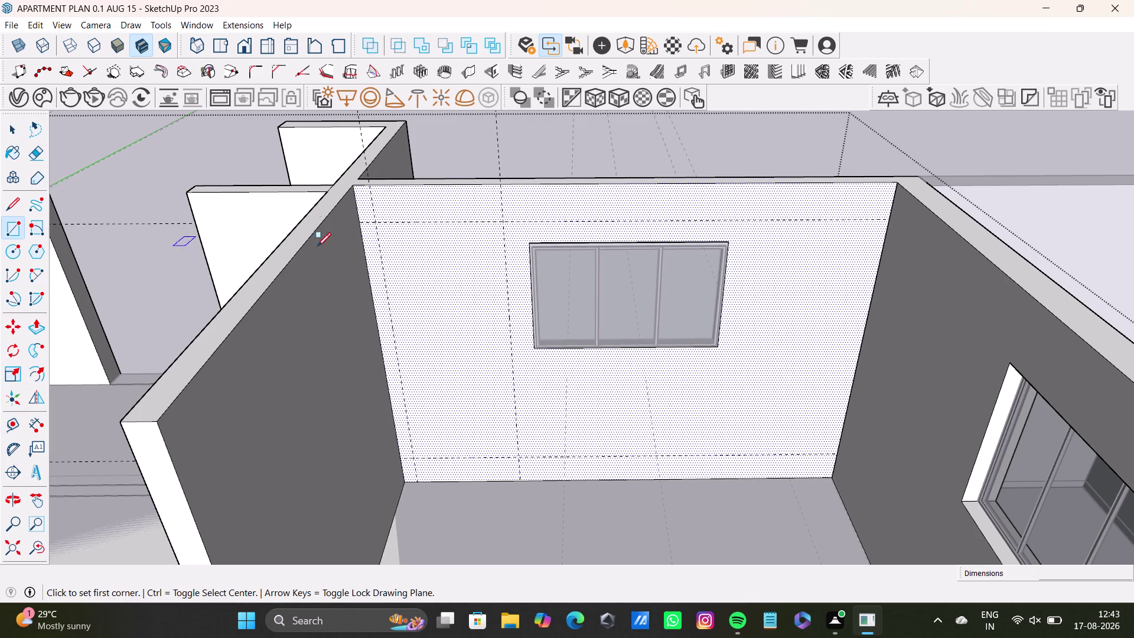
Attempt a panel rectangle between the upper and bottom guides, then undo it.
scroll(up, 3)
drag(379, 215, 388, 223)
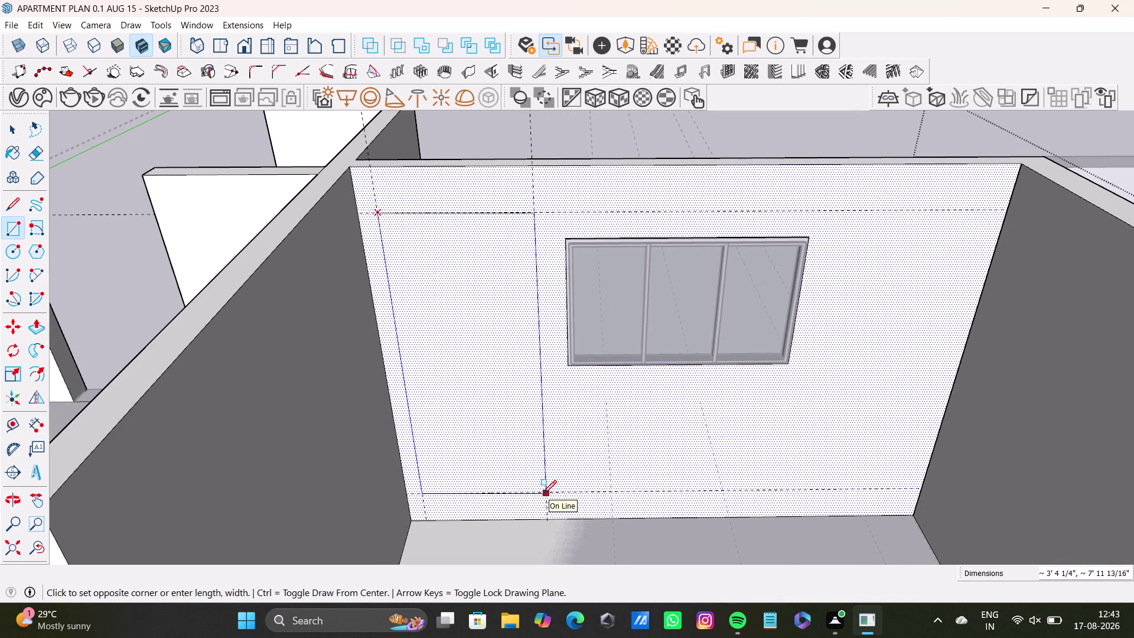
scroll(up, 3)
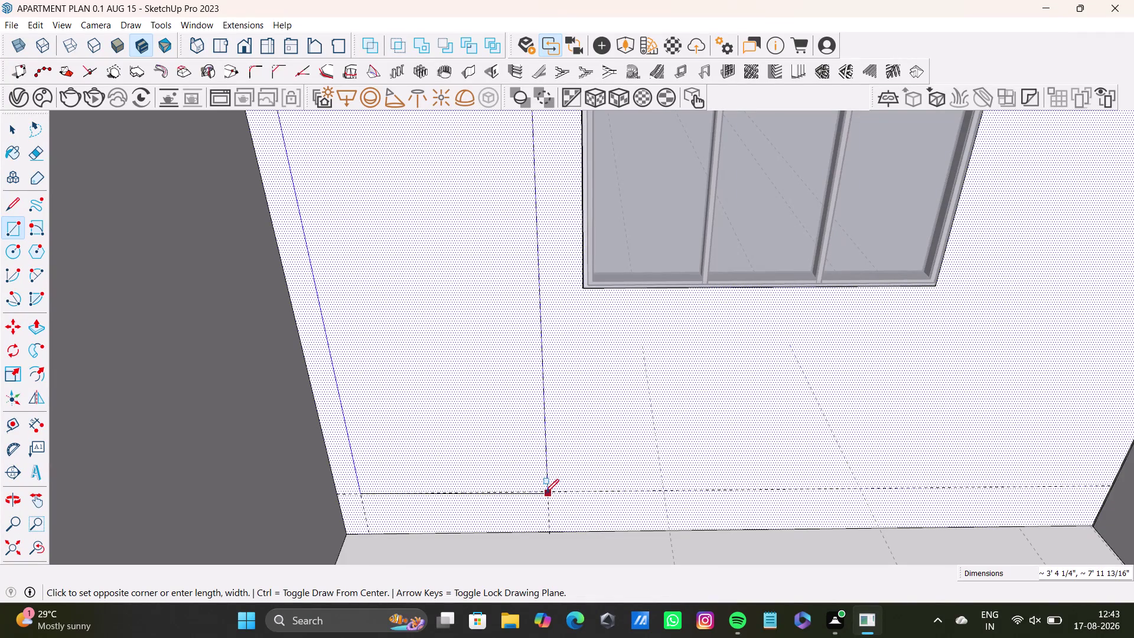
click(546, 524)
key(ctrl+z)
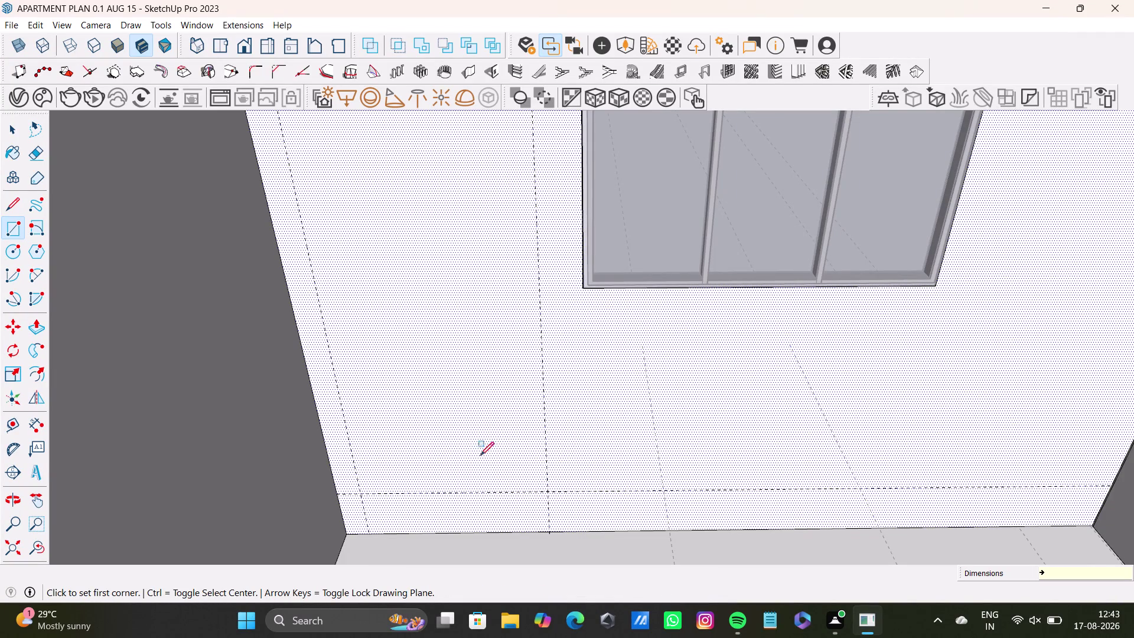
Draw an edge down the left guide to the bottom guide intersection.
middle_drag(487, 438, 482, 509)
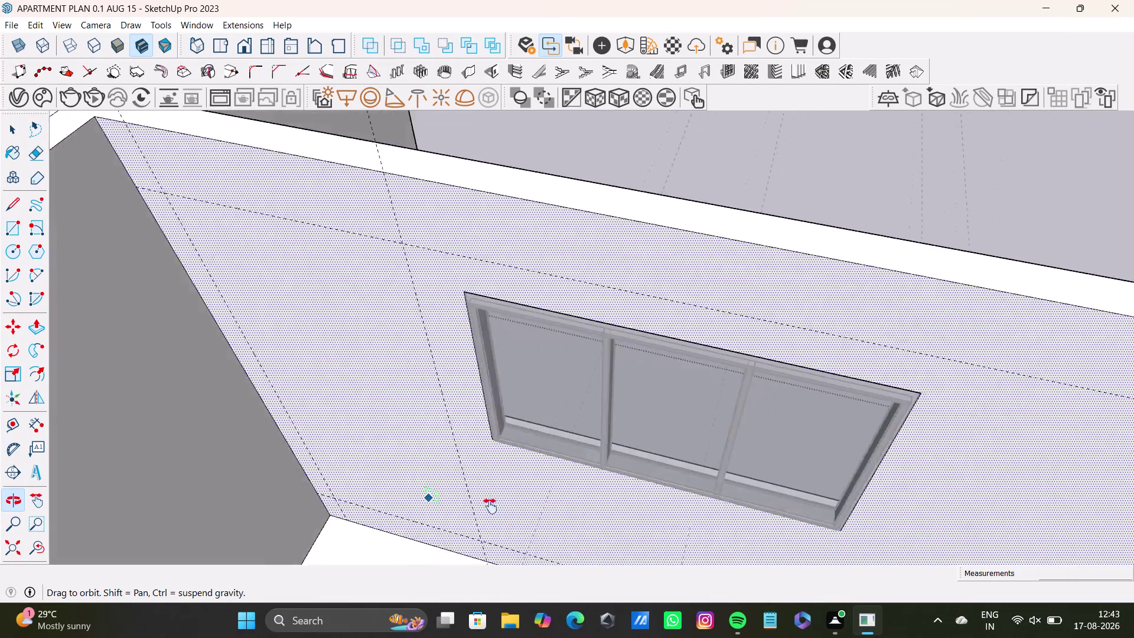
middle_drag(482, 510, 520, 489)
middle_drag(449, 451, 528, 437)
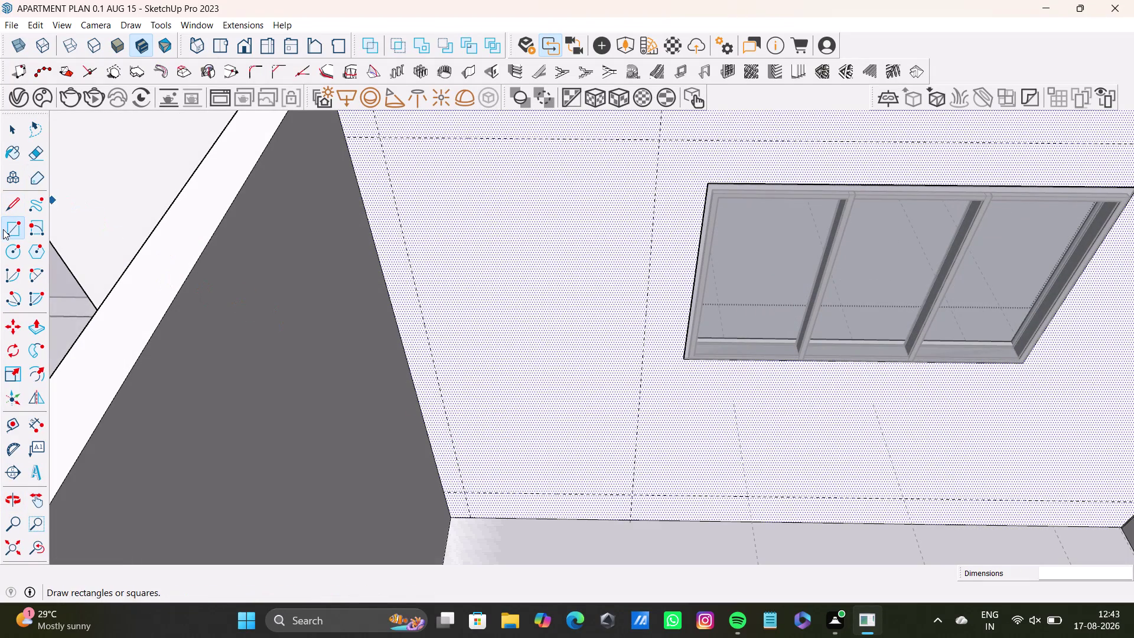
drag(3, 229, 15, 226)
drag(9, 203, 20, 204)
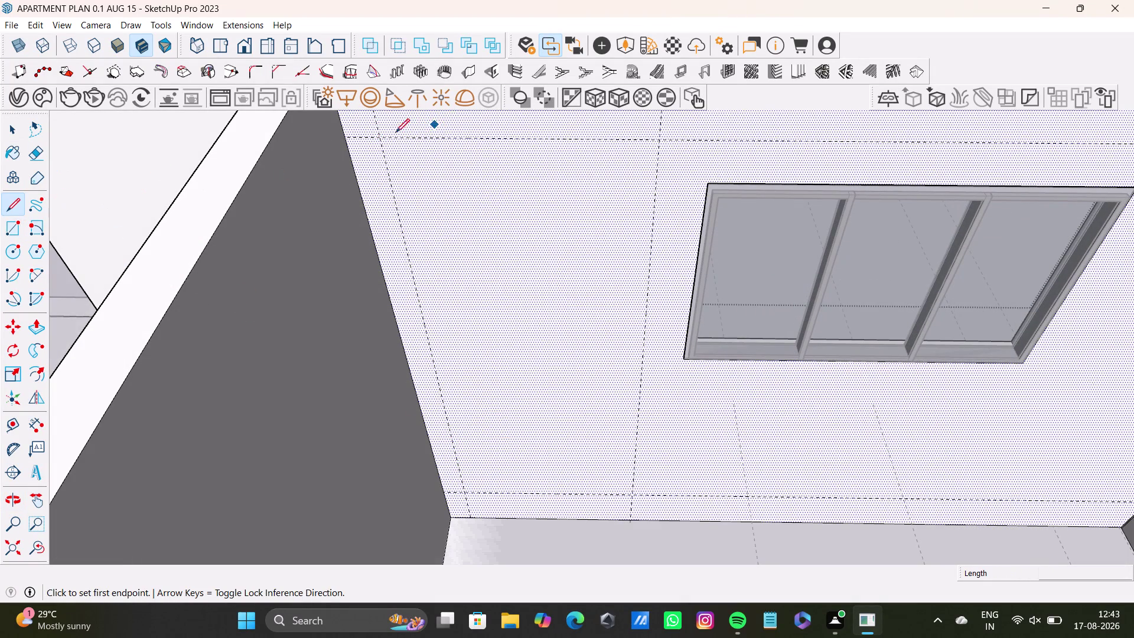
click(375, 137)
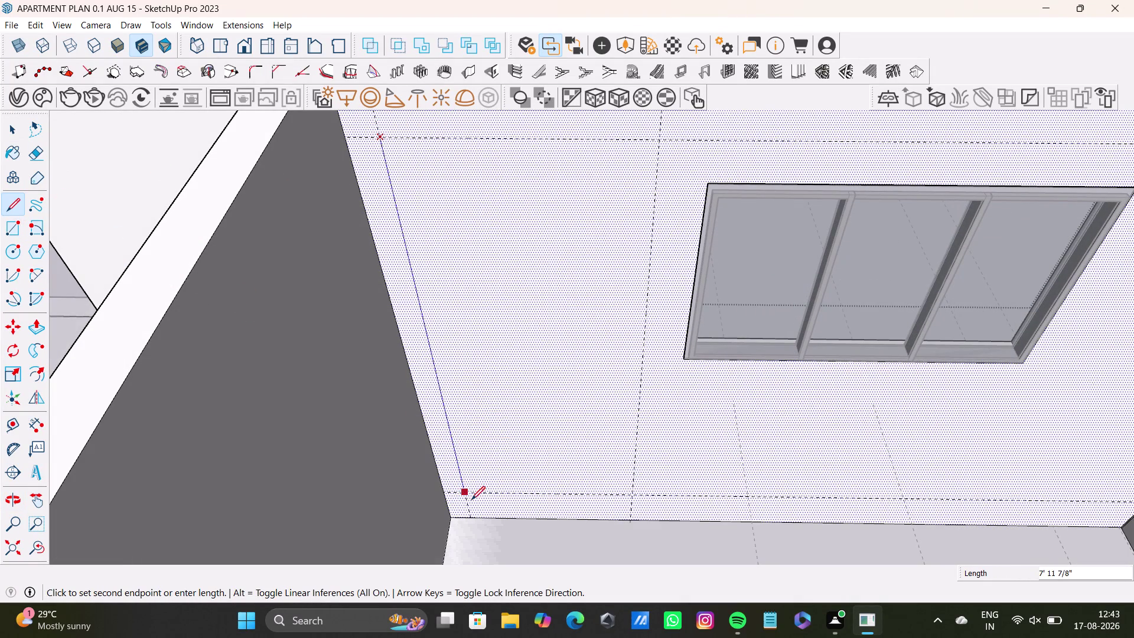
click(471, 508)
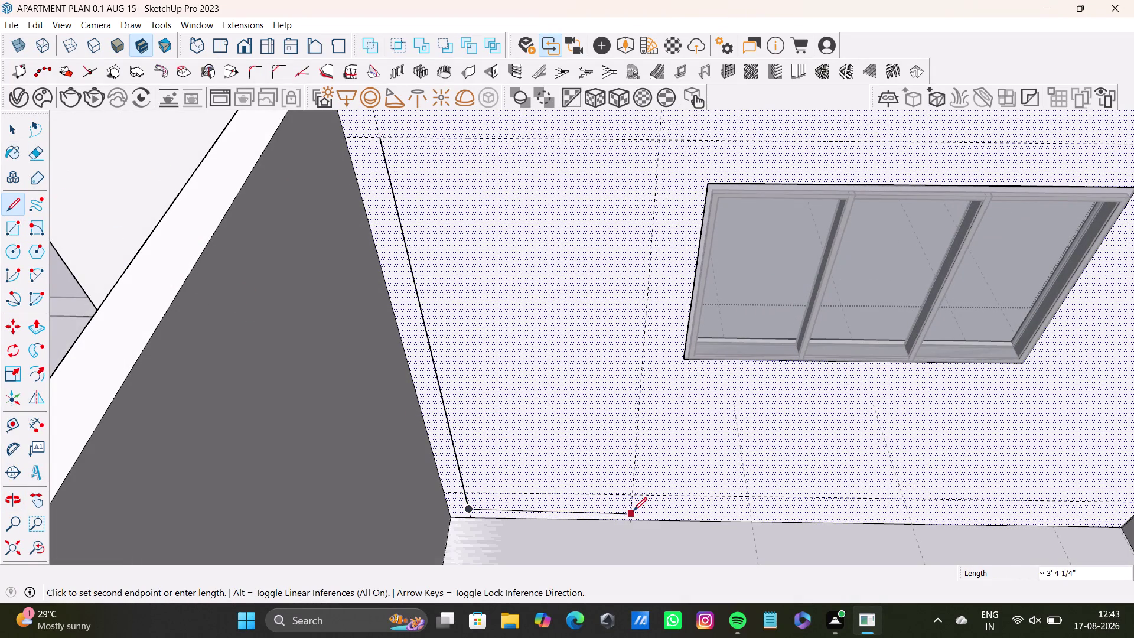
Orbit close to inspect where the wall's bottom corner meets the floor.
scroll(up, 3)
middle_drag(631, 503, 670, 483)
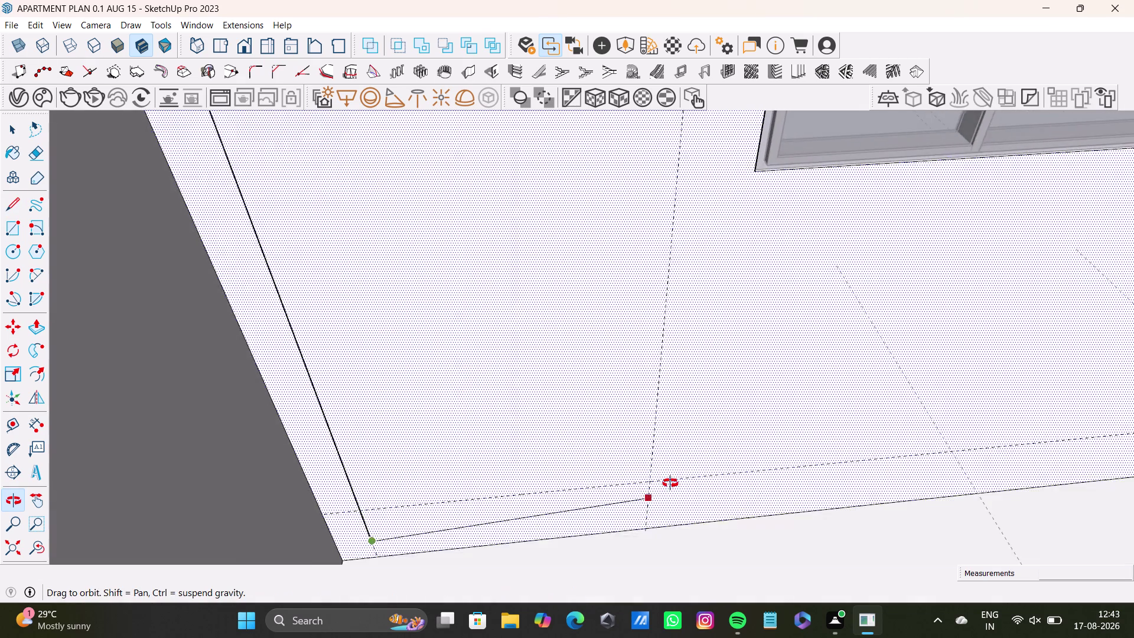
middle_drag(670, 483, 686, 536)
middle_drag(646, 519, 661, 491)
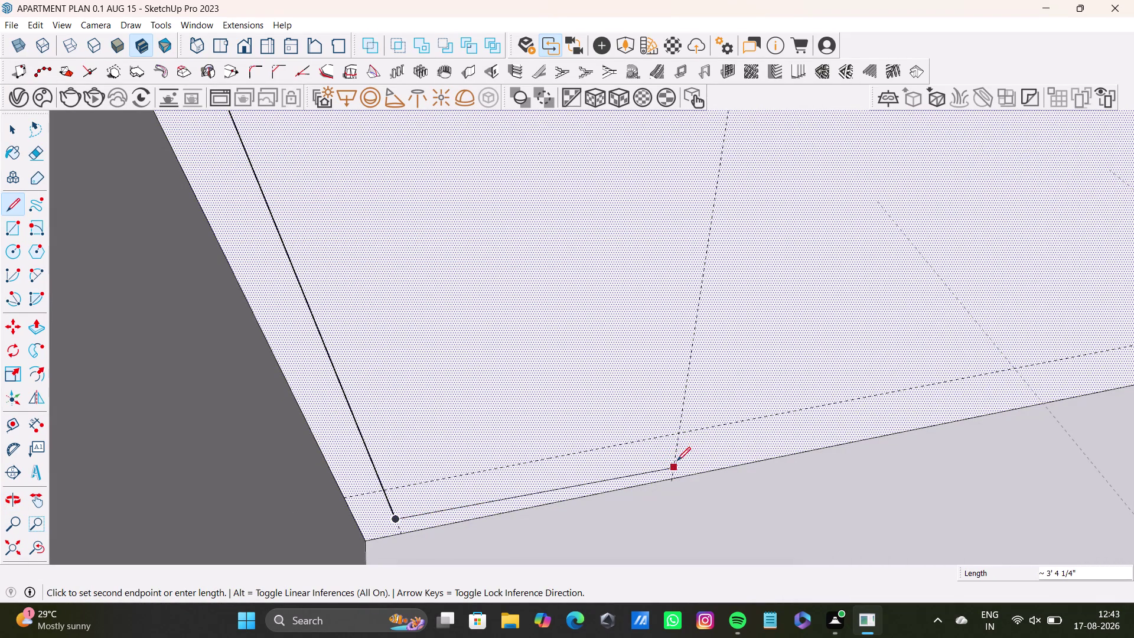
key(space)
middle_drag(671, 444, 445, 354)
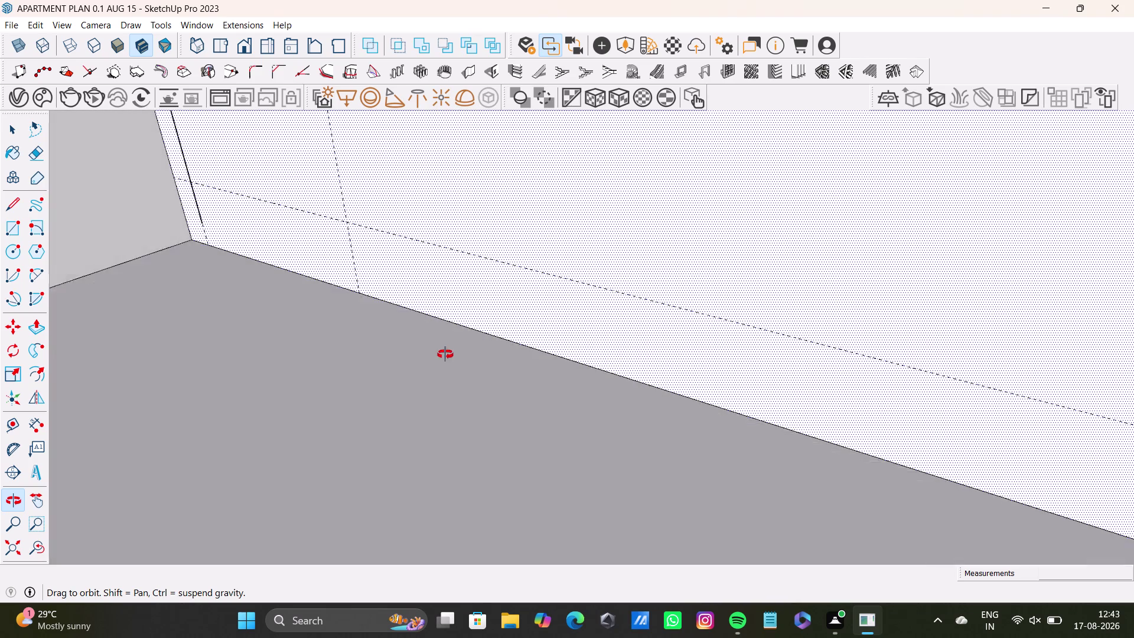
middle_drag(445, 355, 383, 412)
click(284, 273)
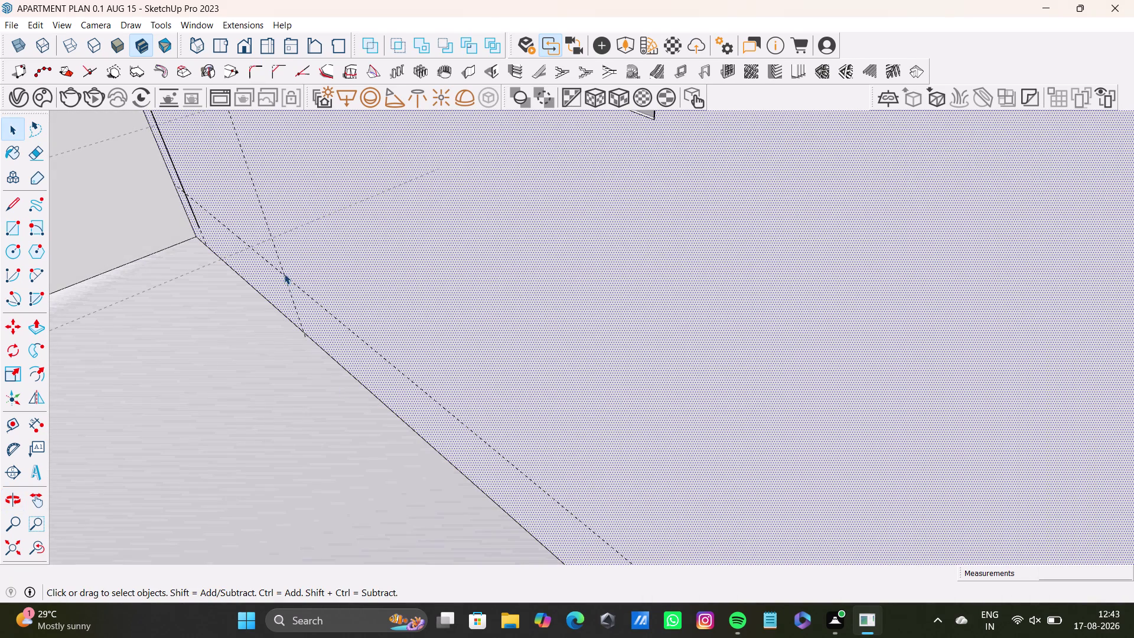
key(Delete)
middle_drag(415, 344, 449, 345)
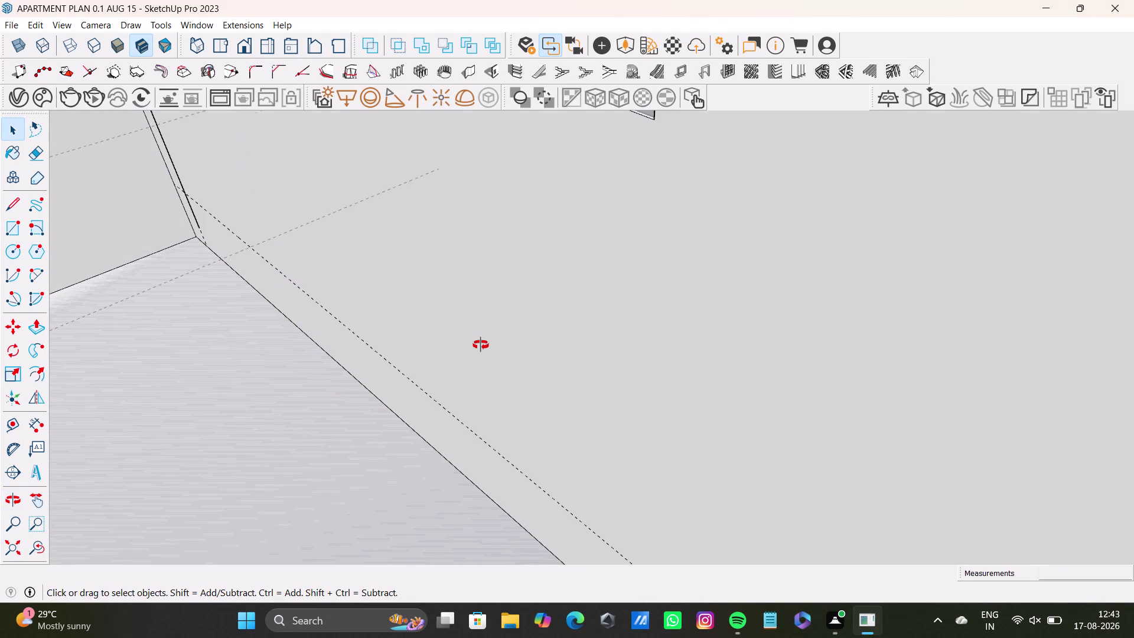
middle_drag(448, 345, 522, 331)
scroll(down, 3)
drag(14, 555, 19, 553)
middle_drag(399, 340, 688, 385)
scroll(up, 3)
middle_drag(602, 232, 638, 600)
scroll(down, 3)
scroll(up, 3)
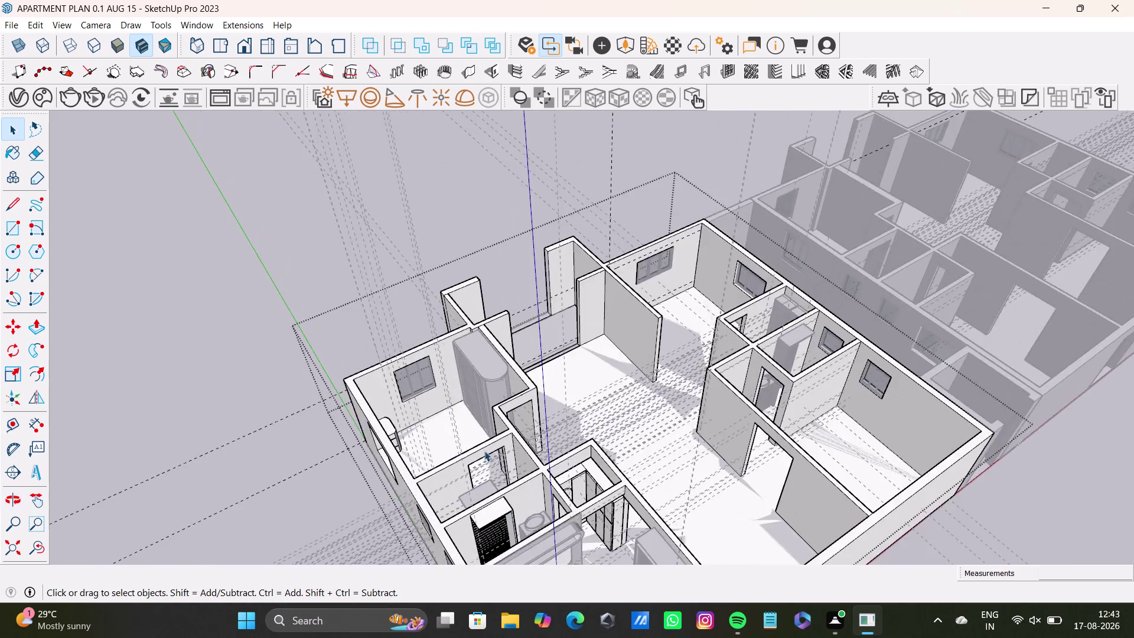
scroll(up, 3)
middle_drag(625, 336, 375, 344)
scroll(up, 3)
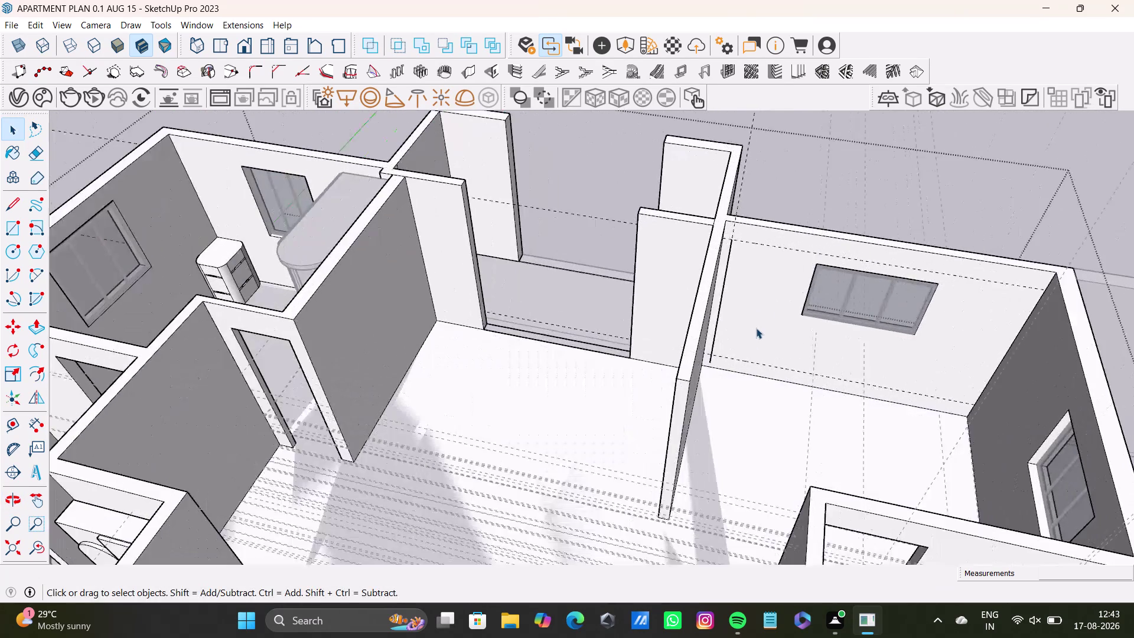
middle_drag(756, 328, 581, 350)
scroll(up, 3)
middle_drag(511, 331, 387, 399)
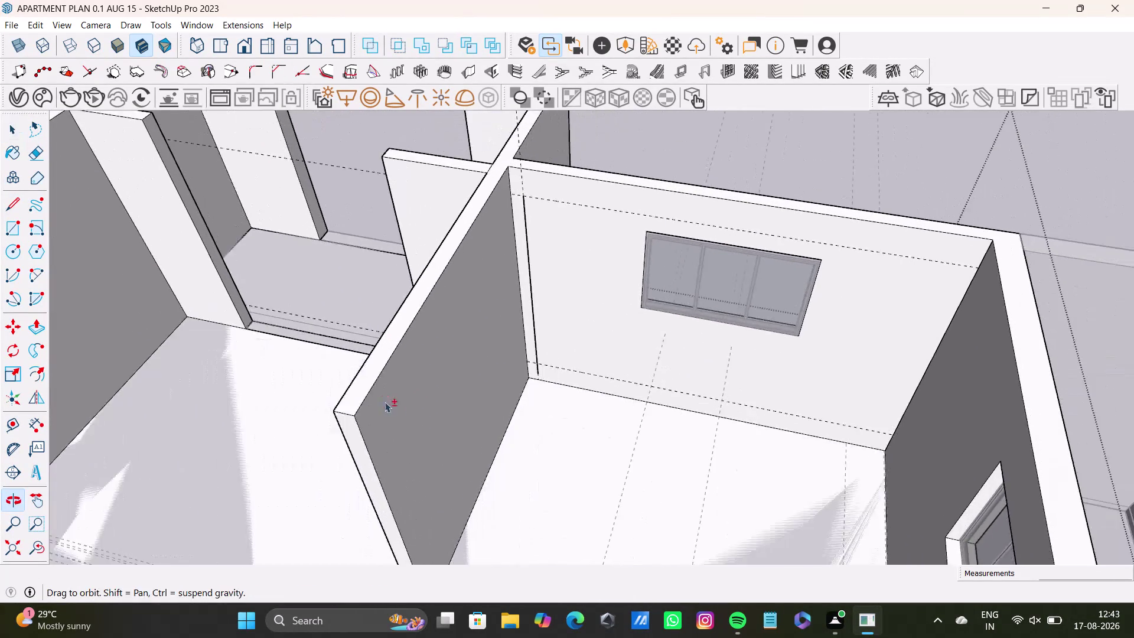
middle_drag(386, 399, 385, 400)
middle_drag(425, 399, 523, 375)
scroll(up, 3)
middle_drag(533, 346, 517, 378)
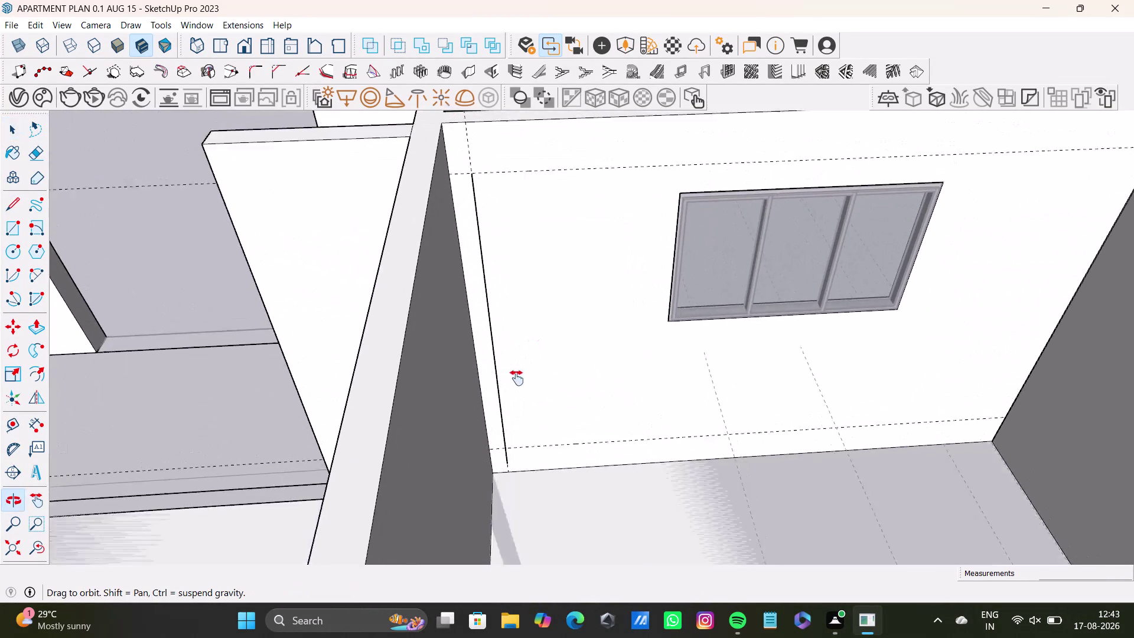
middle_drag(517, 378, 504, 387)
middle_drag(530, 398, 493, 362)
scroll(up, 3)
middle_drag(468, 428, 468, 364)
scroll(up, 3)
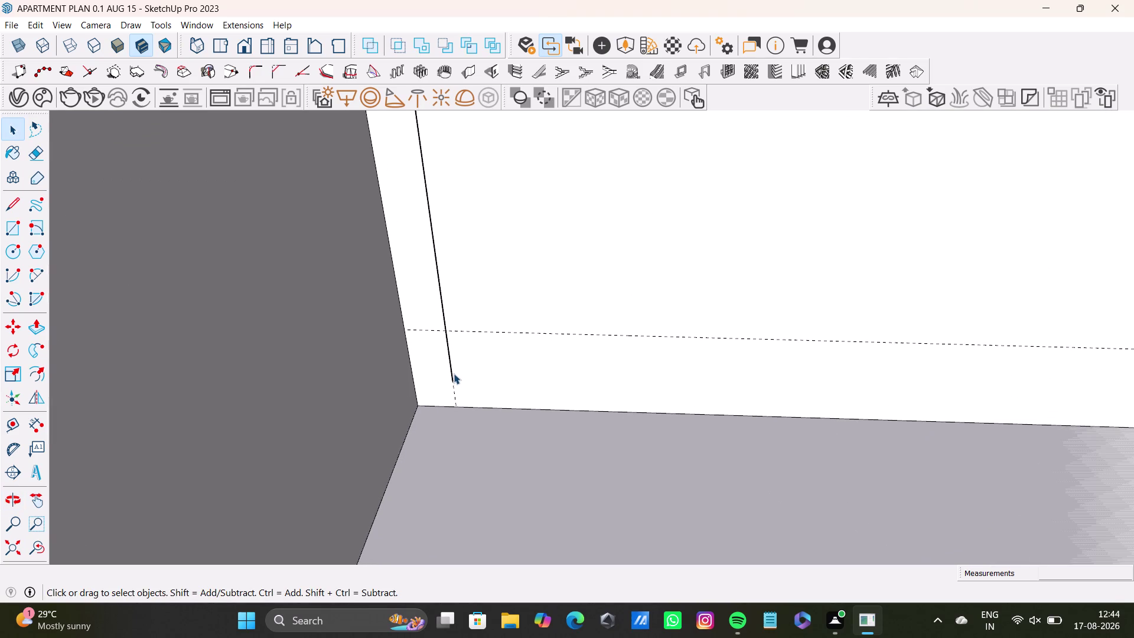
key(l)
click(453, 380)
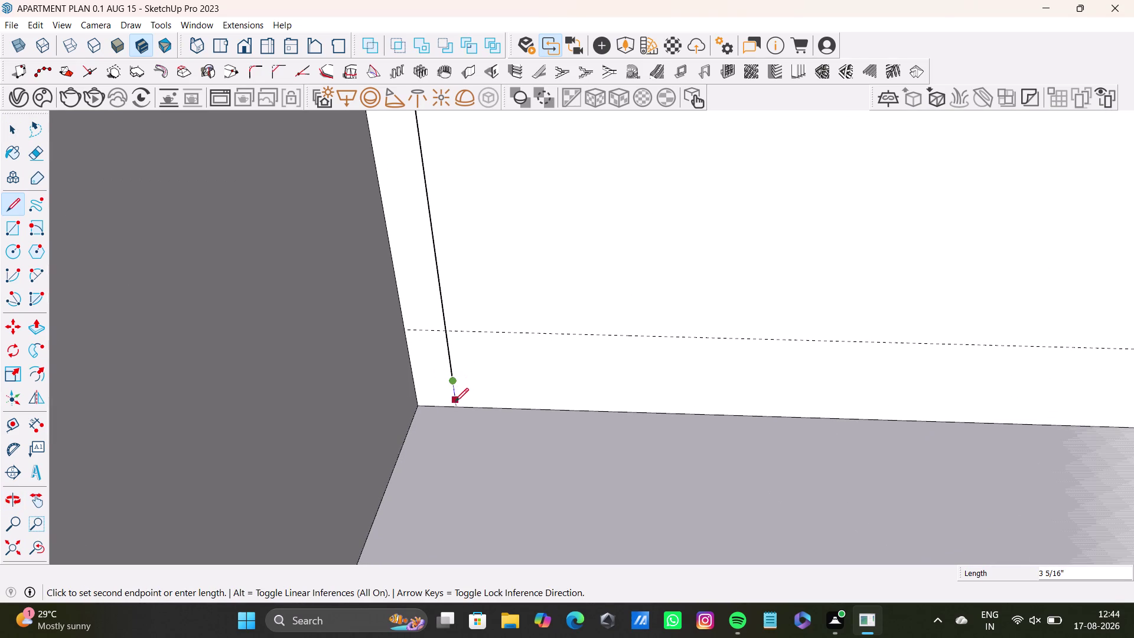
click(455, 402)
key(ctrl+z)
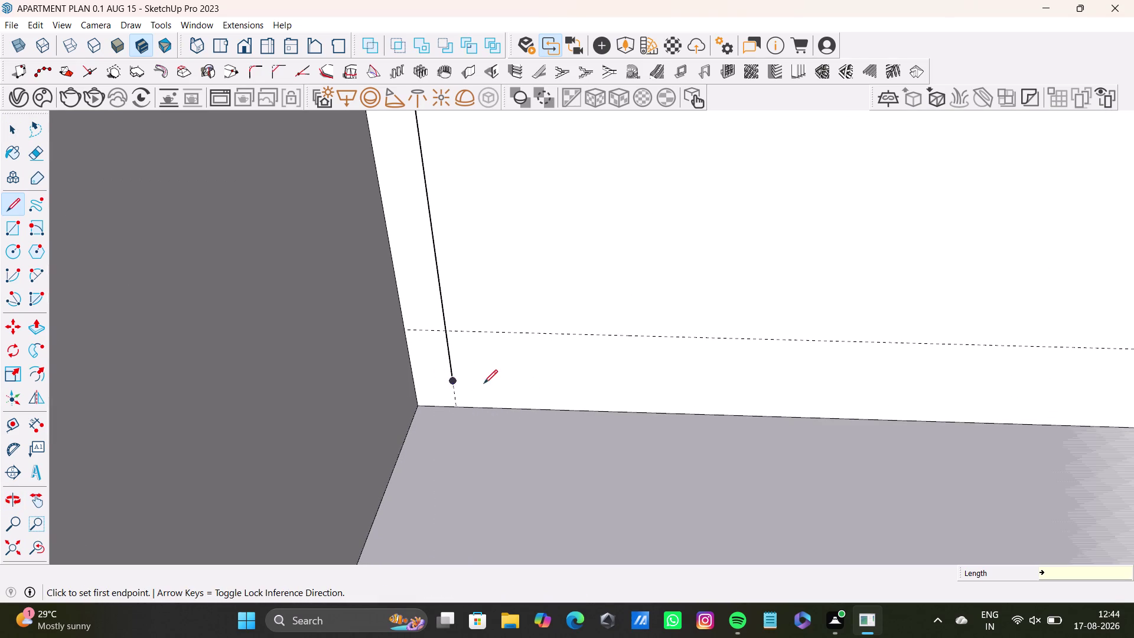
scroll(down, 3)
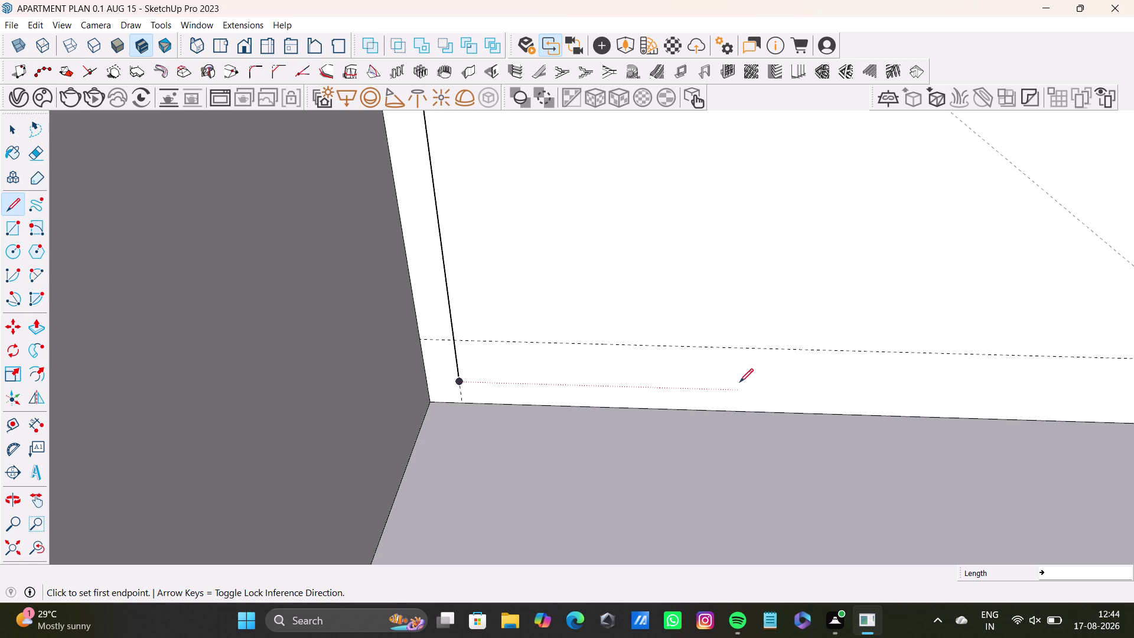
key(space)
scroll(down, 3)
middle_drag(563, 291, 499, 529)
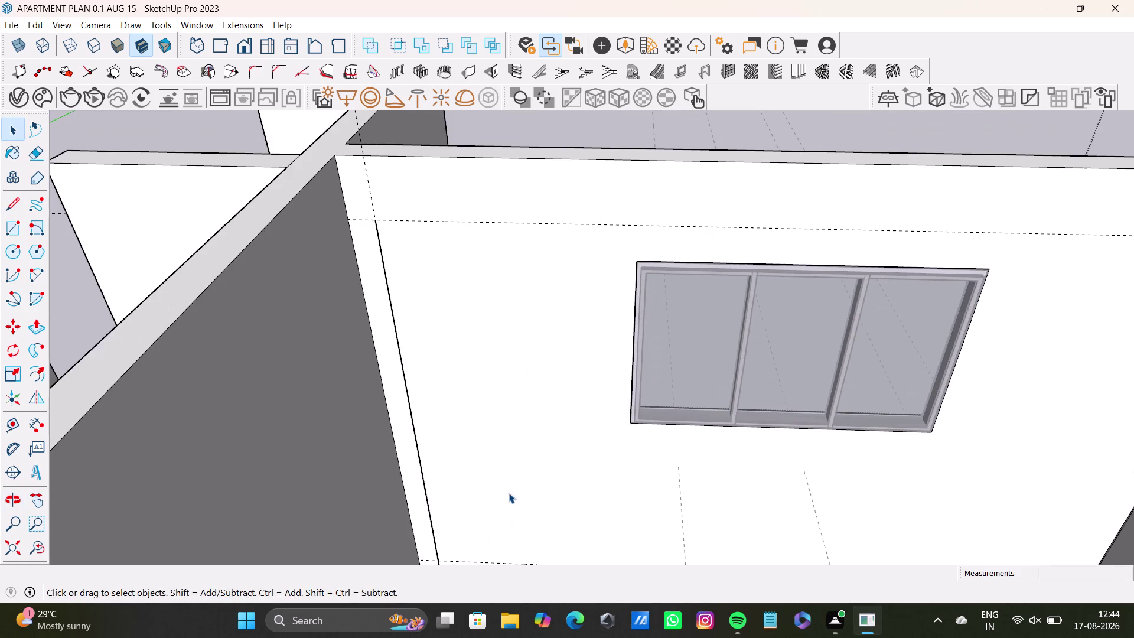
Pull a vertical guide left of the window and a second guide just above the floor.
drag(13, 428, 20, 426)
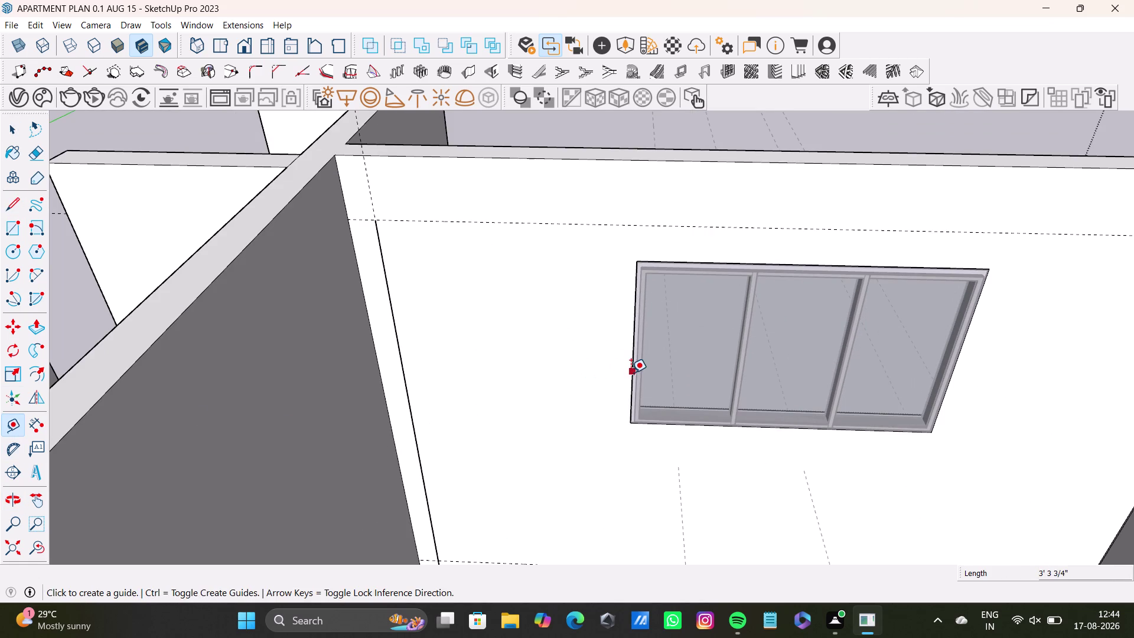
click(631, 375)
click(597, 380)
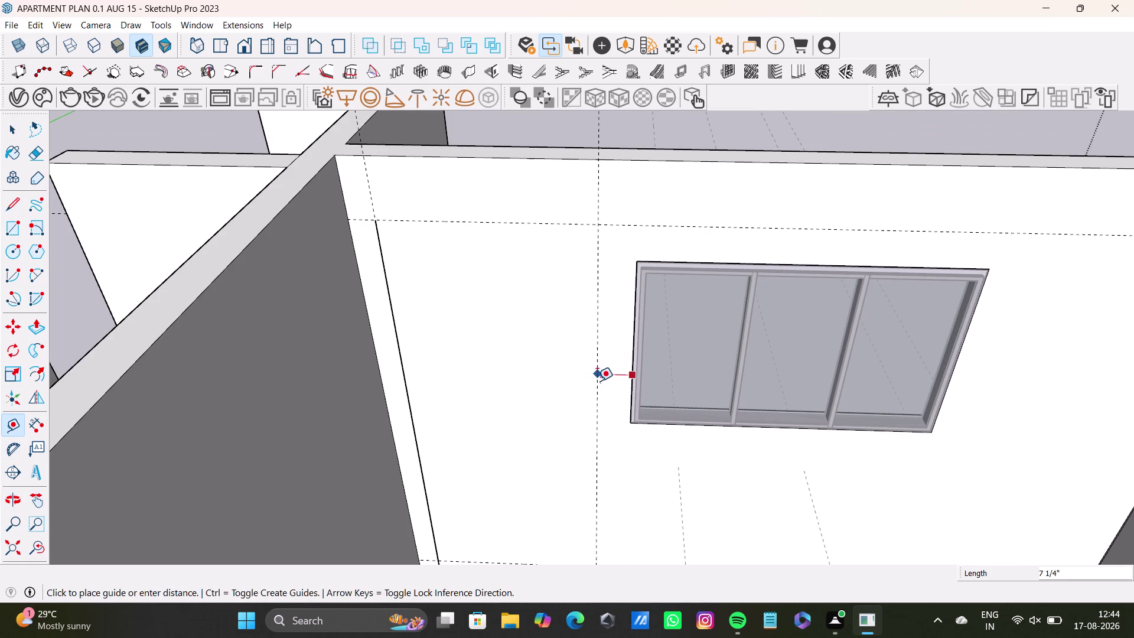
middle_drag(583, 436, 575, 354)
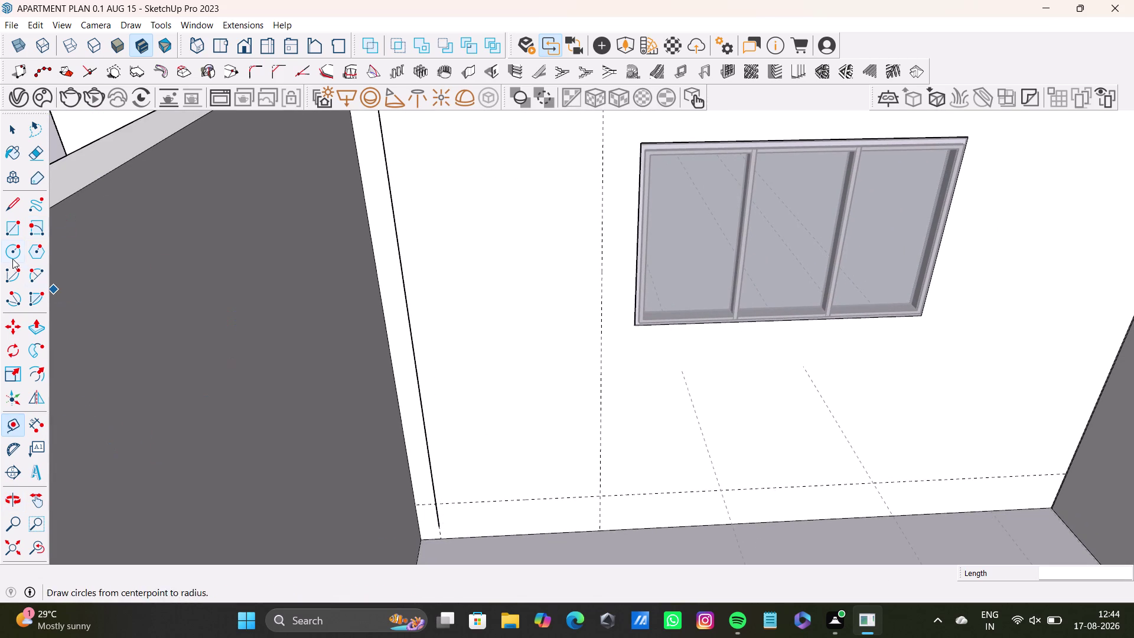
drag(11, 424, 51, 424)
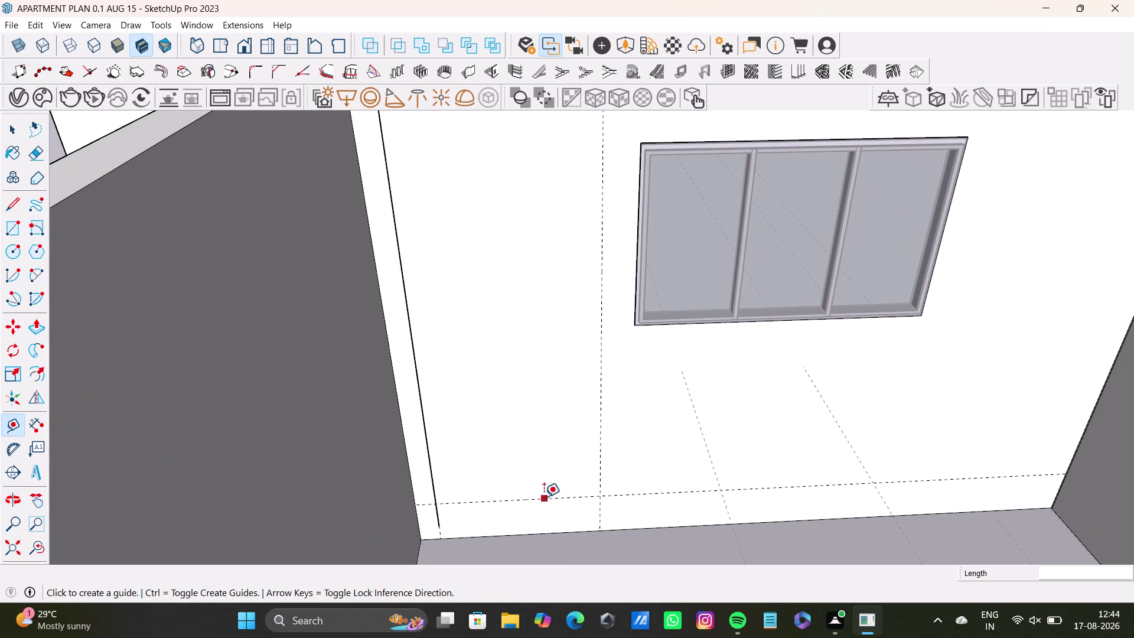
click(544, 497)
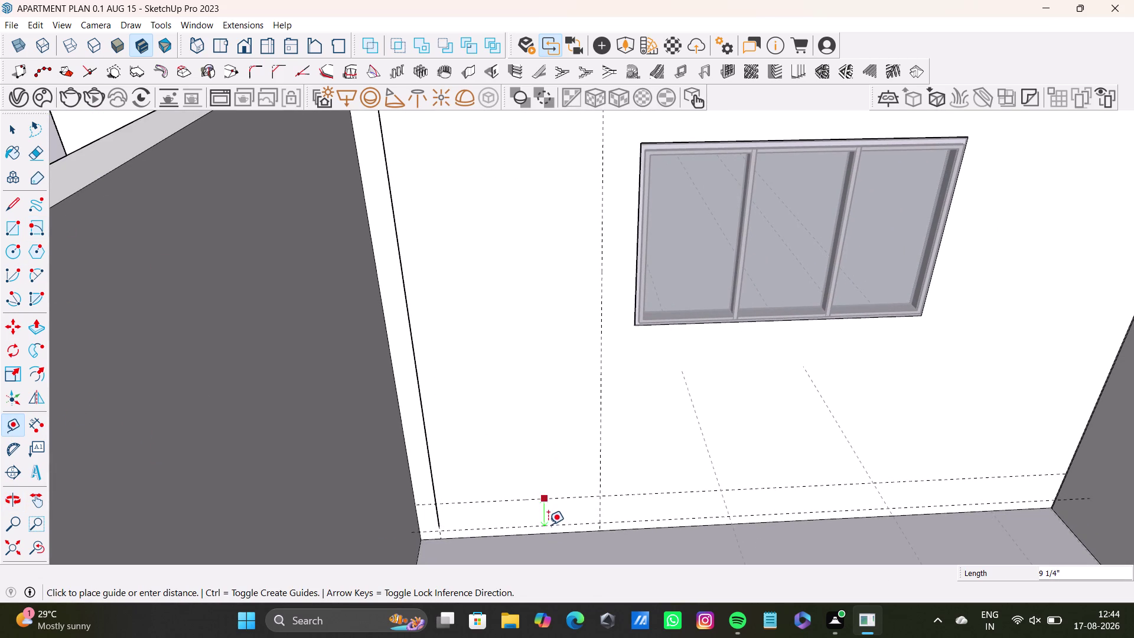
click(549, 524)
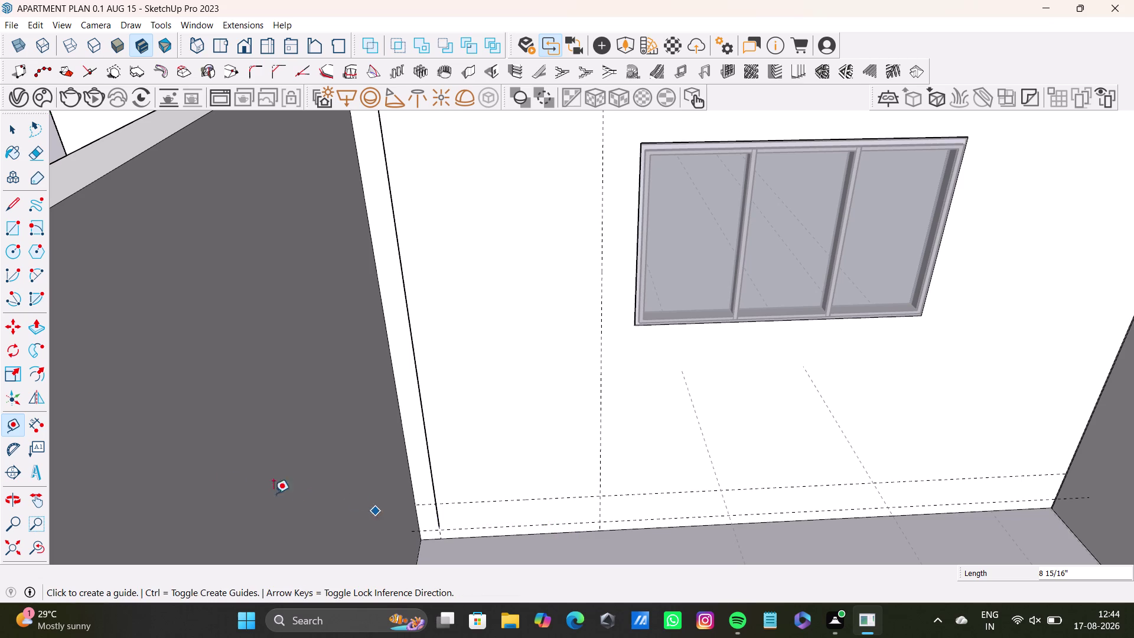
key(space)
Orbit to look along the wall base and undo the last action.
drag(10, 207, 17, 212)
scroll(up, 3)
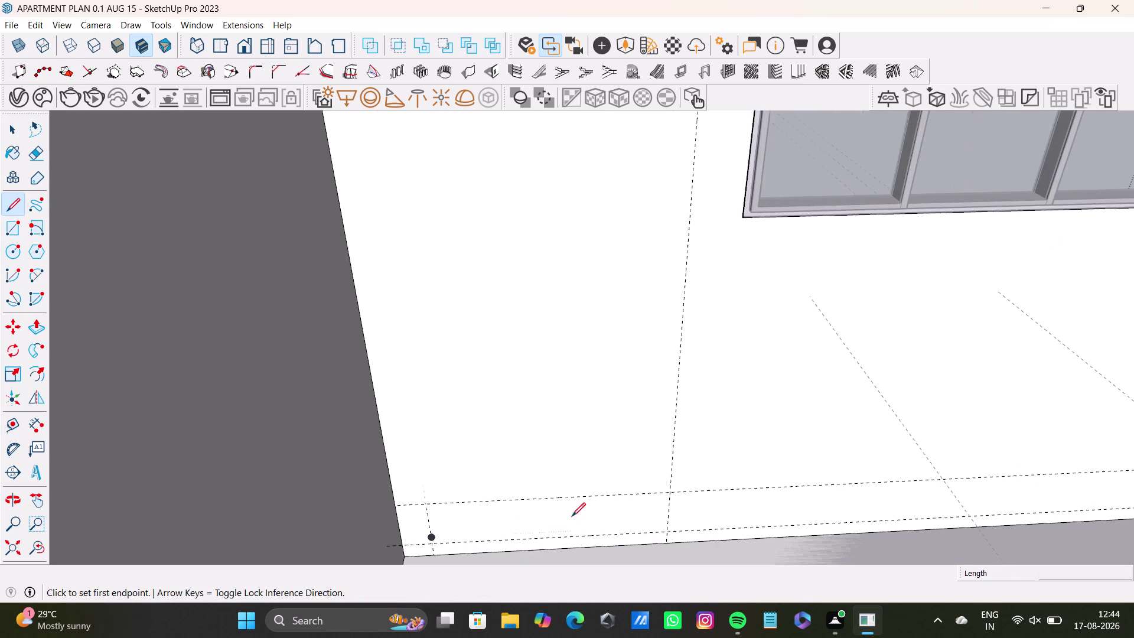
middle_drag(542, 514, 521, 416)
middle_drag(428, 430, 396, 461)
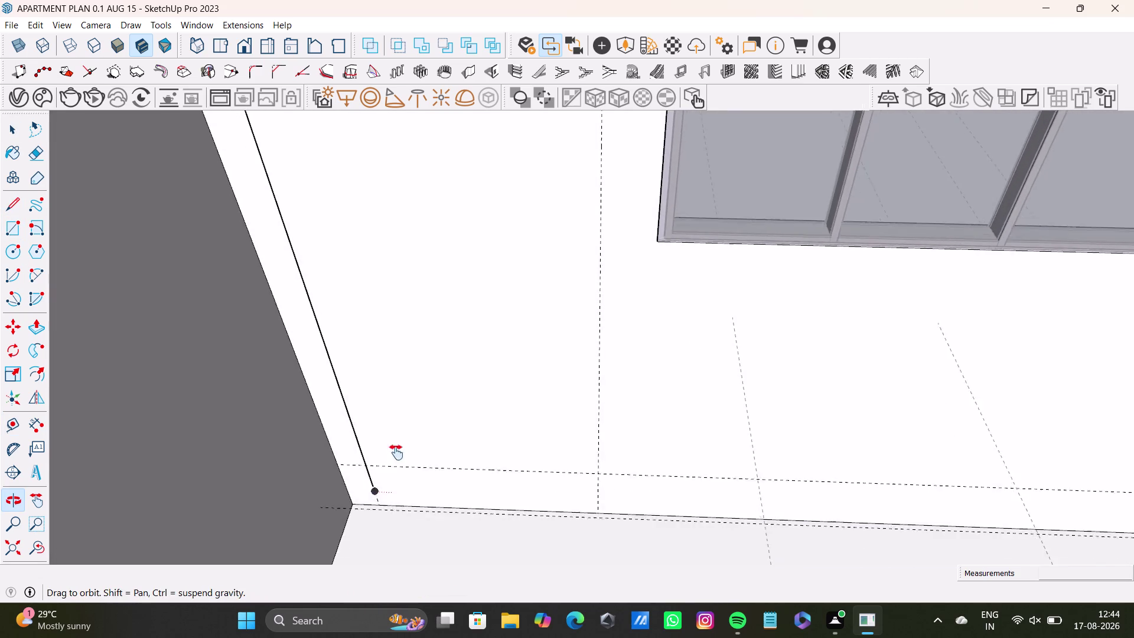
middle_drag(397, 461, 414, 365)
middle_drag(486, 427, 475, 475)
key(ctrl+z)
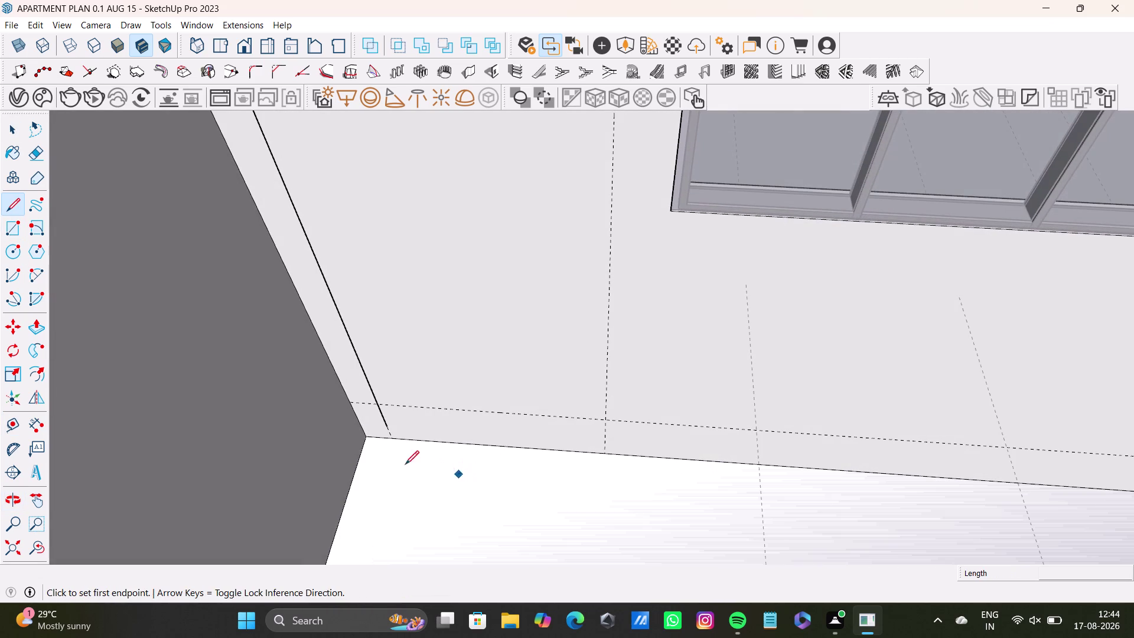
middle_drag(440, 459, 457, 426)
middle_drag(457, 410, 419, 378)
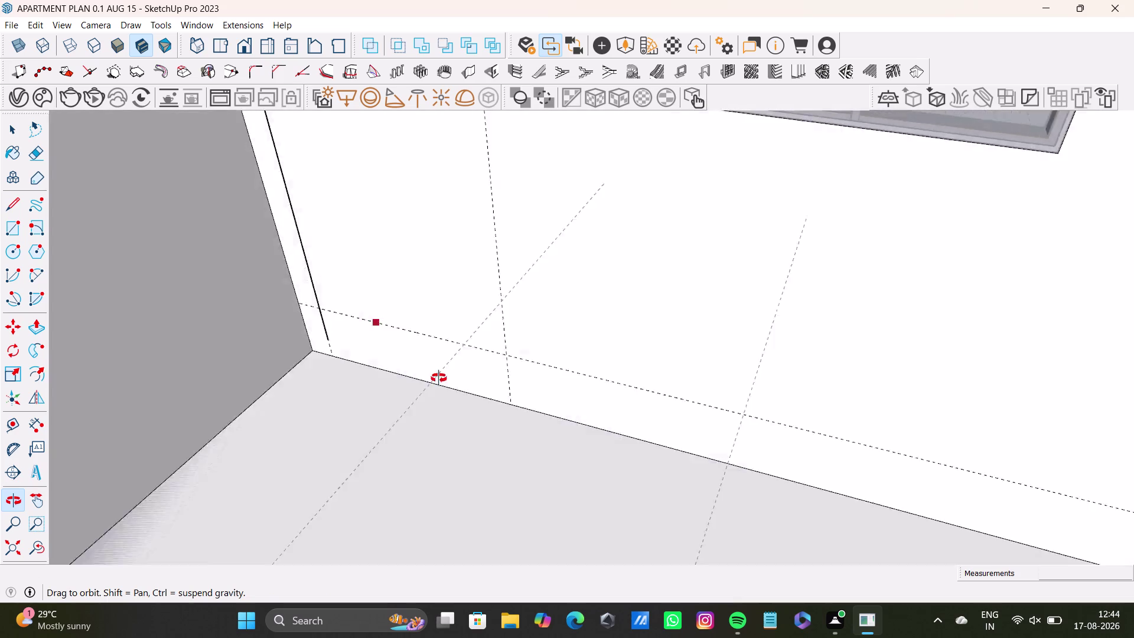
middle_drag(419, 378, 497, 377)
Start guides from the floor edge near the wall's lower corner.
drag(10, 425, 19, 424)
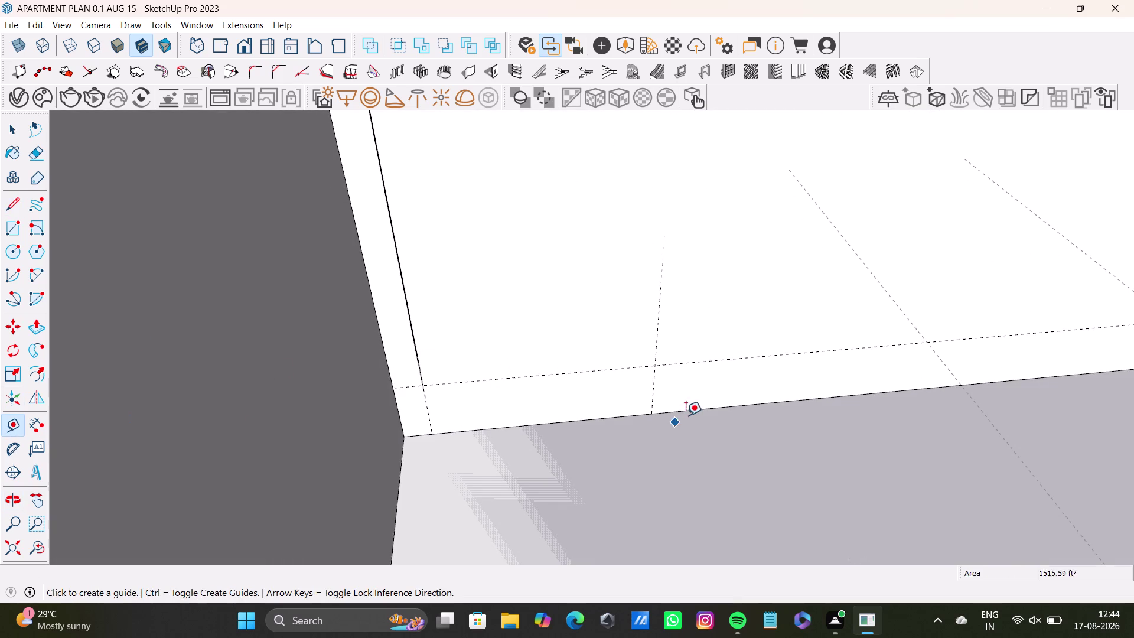
click(620, 367)
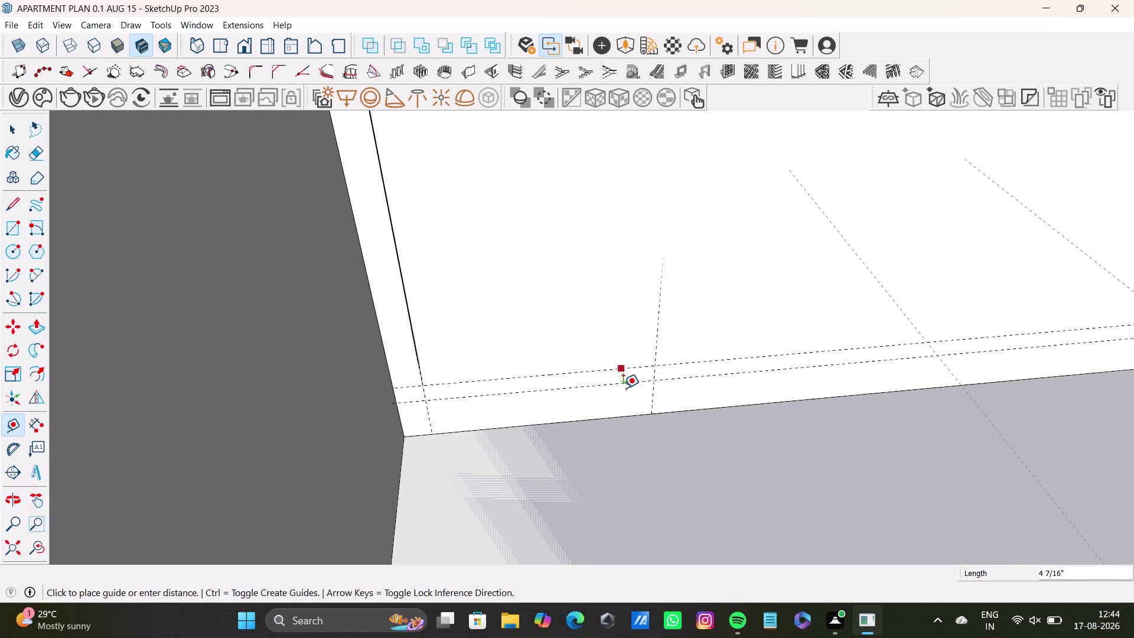
key(Up)
middle_drag(623, 410, 556, 365)
scroll(up, 3)
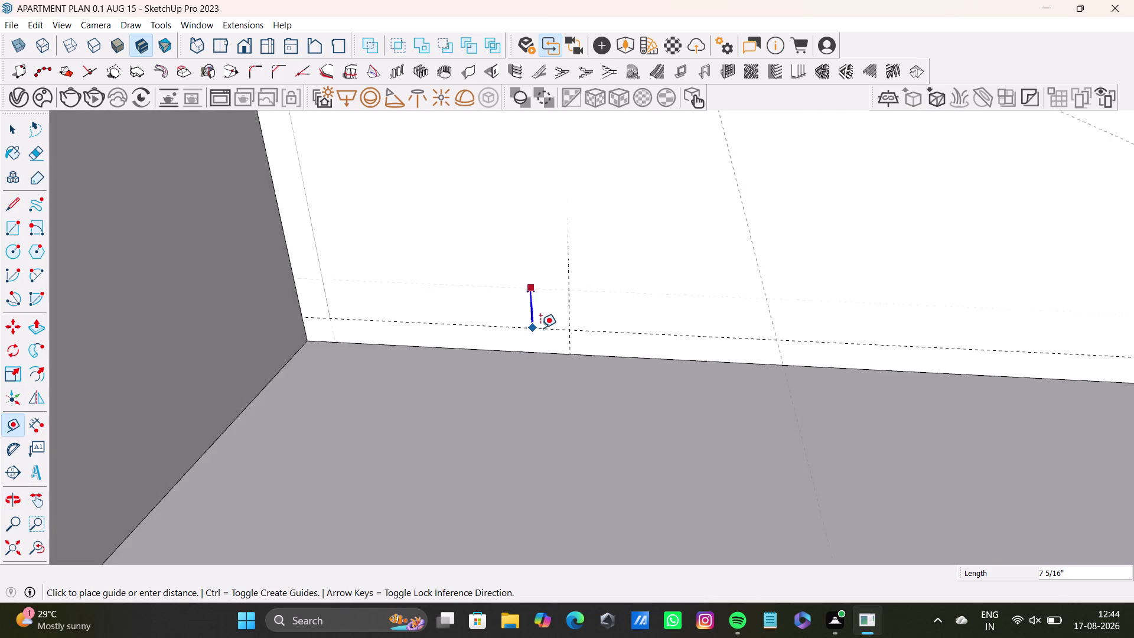
scroll(up, 3)
click(569, 326)
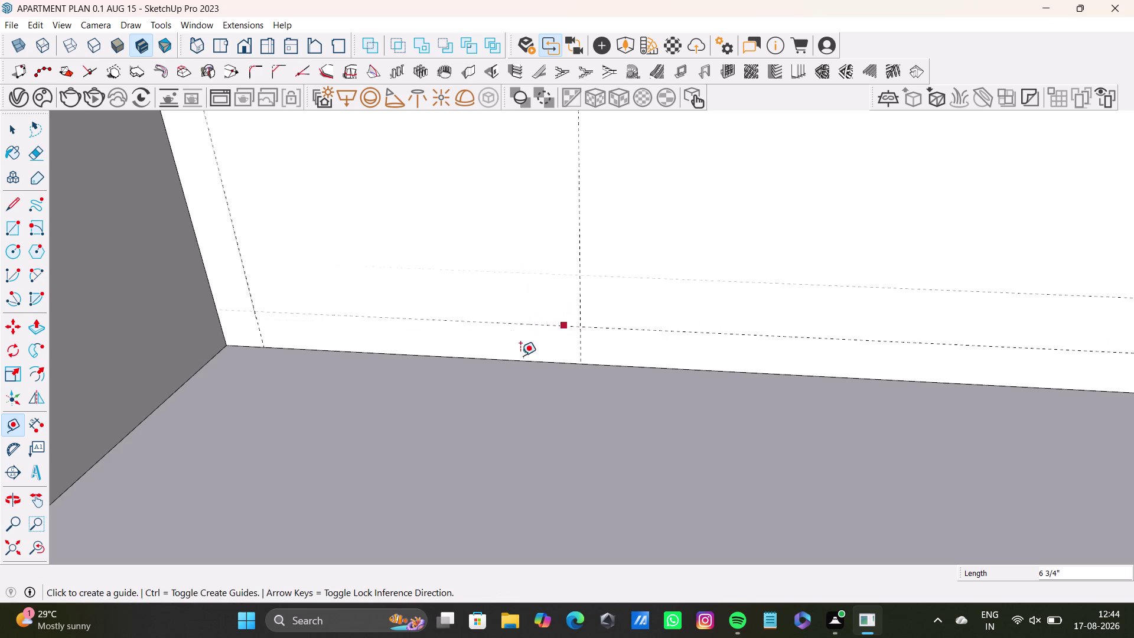
middle_drag(512, 377, 597, 402)
scroll(down, 3)
middle_drag(541, 376, 683, 435)
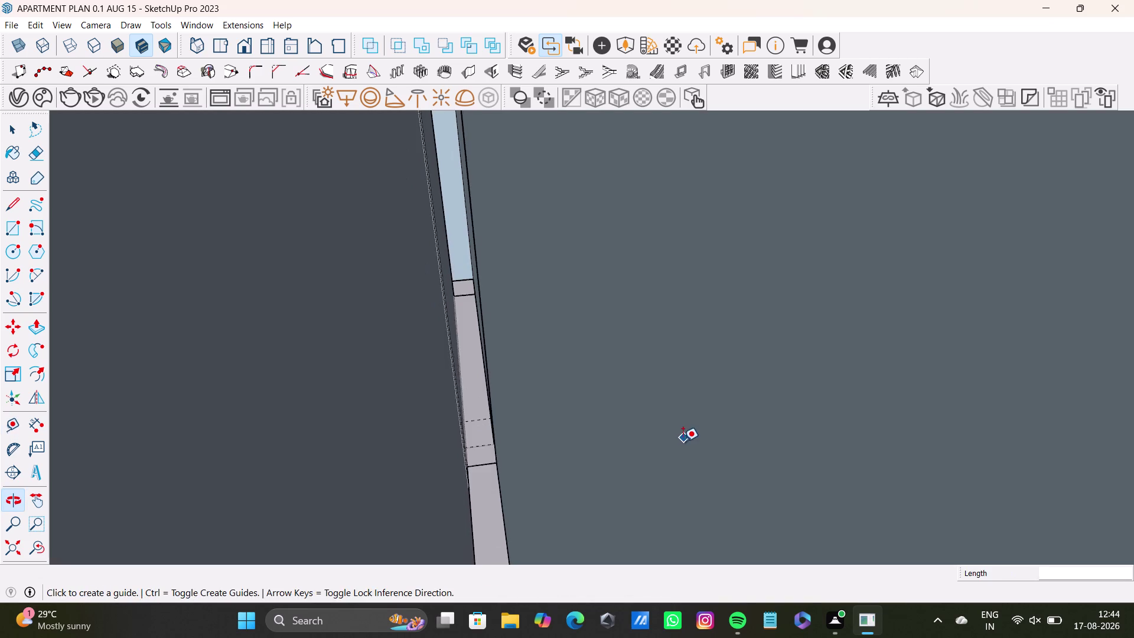
middle_drag(695, 430, 581, 439)
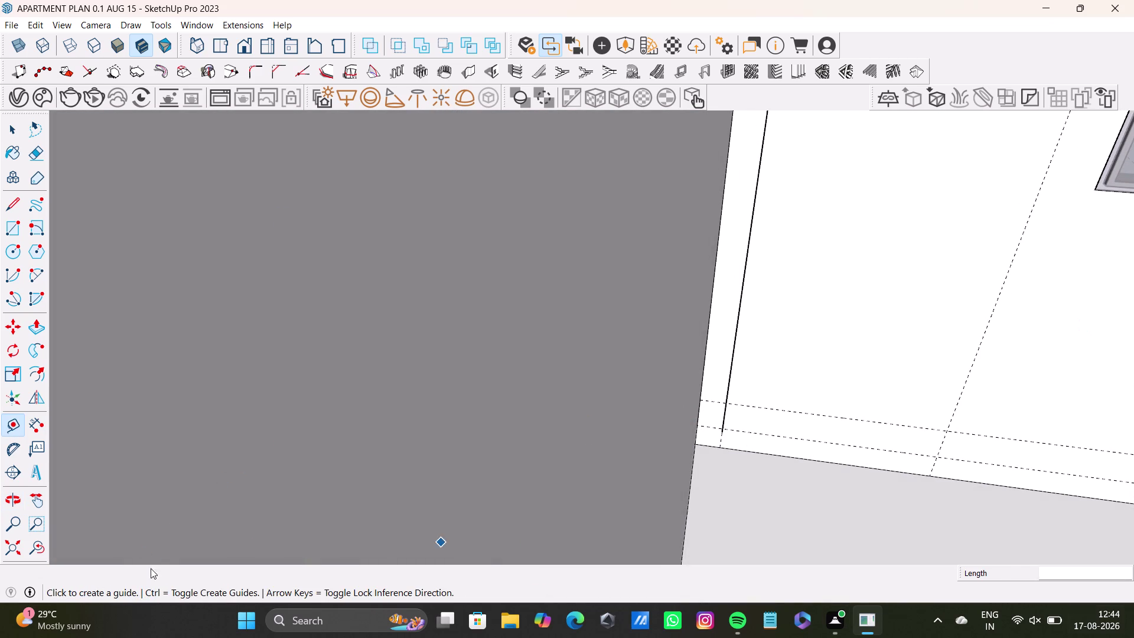
click(10, 540)
Pull back to view the whole apartment, then move back in toward the window wall base.
middle_drag(728, 437, 617, 637)
scroll(up, 3)
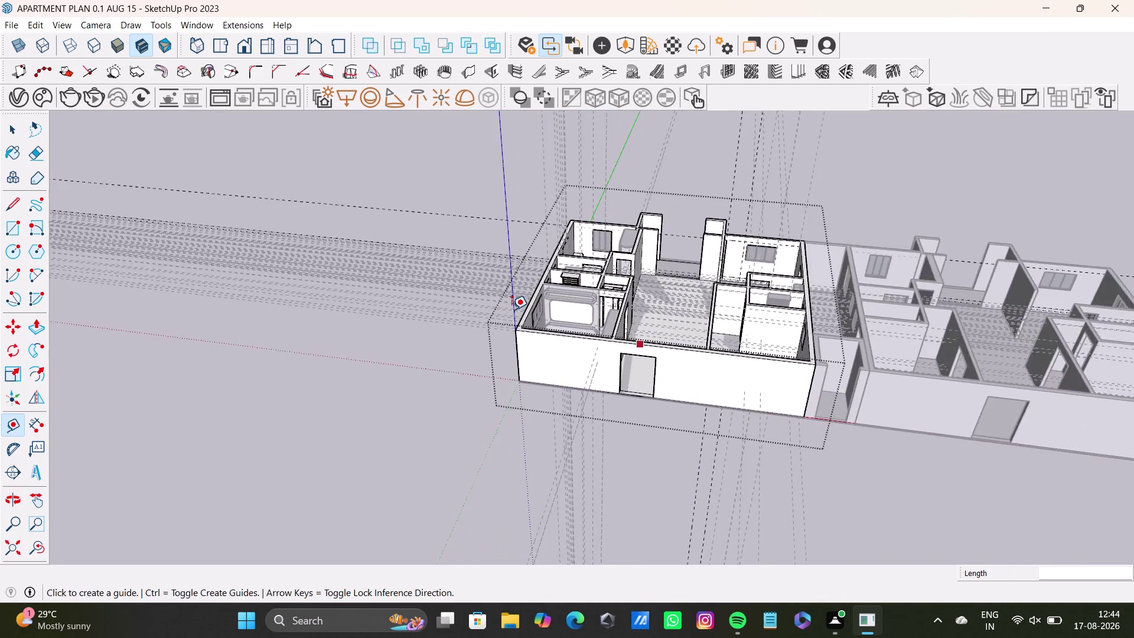
scroll(up, 3)
middle_drag(623, 286, 637, 592)
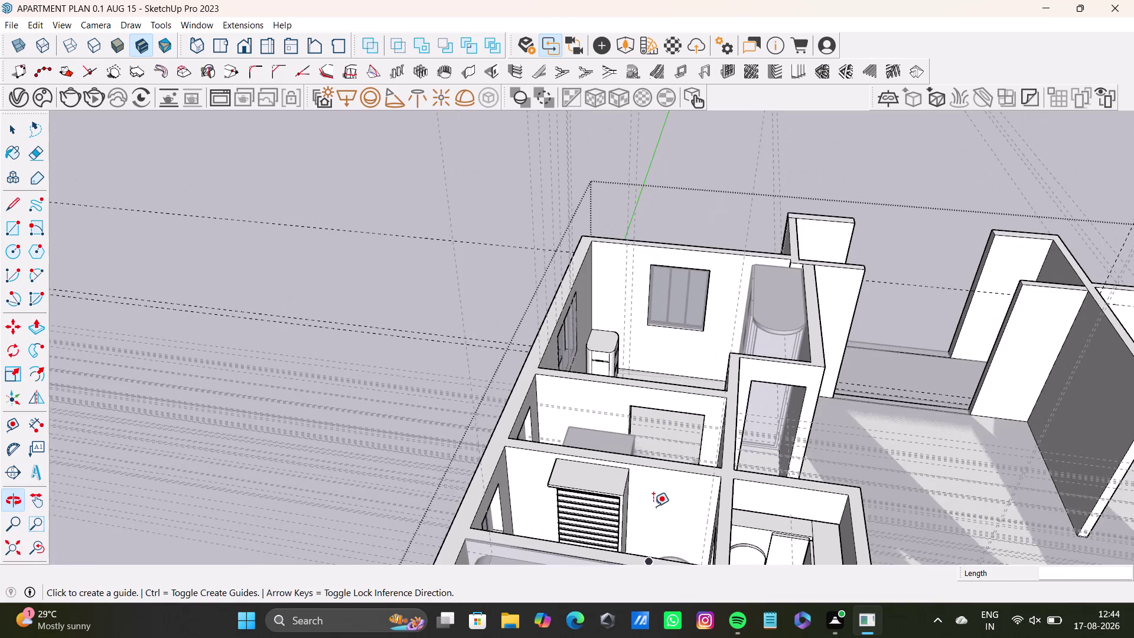
scroll(up, 3)
middle_drag(696, 414, 487, 482)
scroll(down, 3)
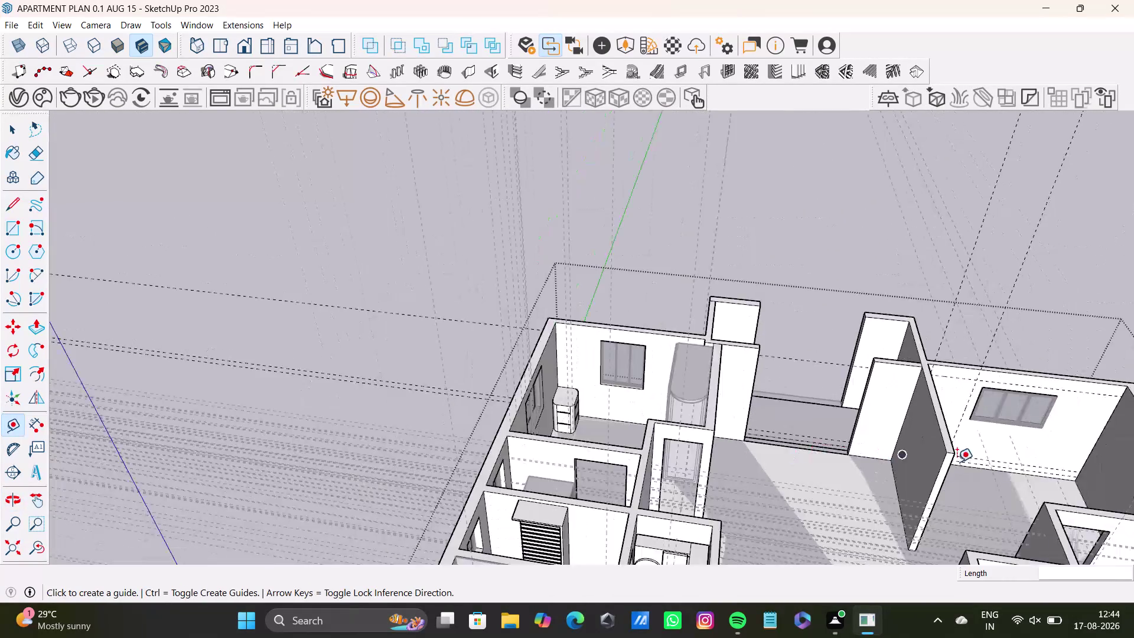
middle_drag(973, 462, 601, 429)
scroll(up, 3)
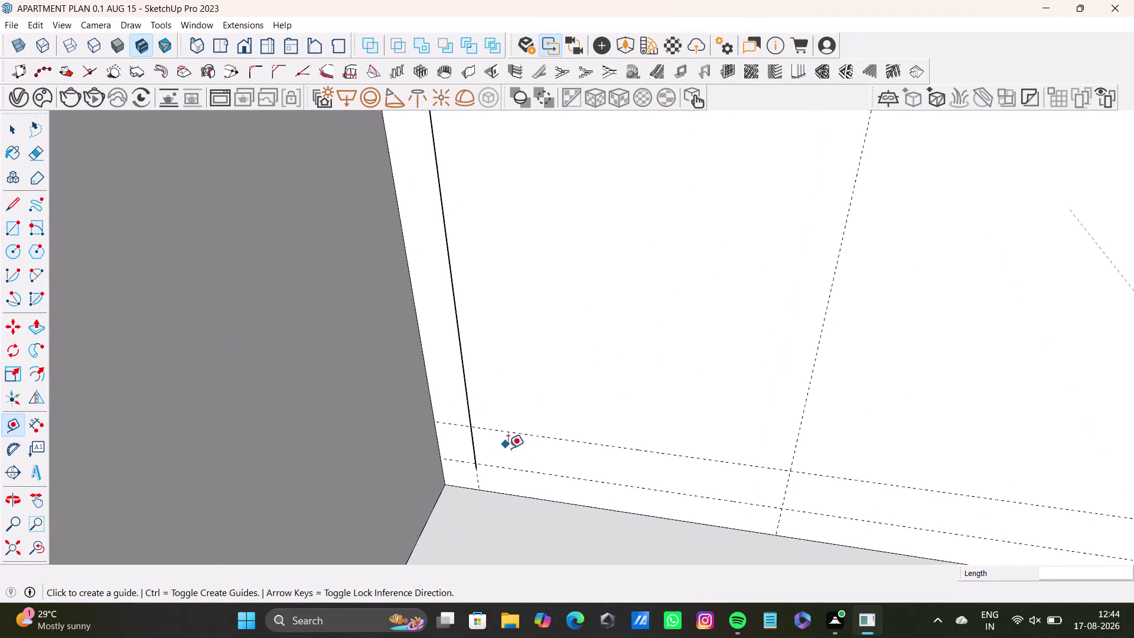
Close in on the wall's lower corner, undo the abandoned guide, and finish placing guides.
middle_drag(513, 452, 554, 387)
scroll(up, 3)
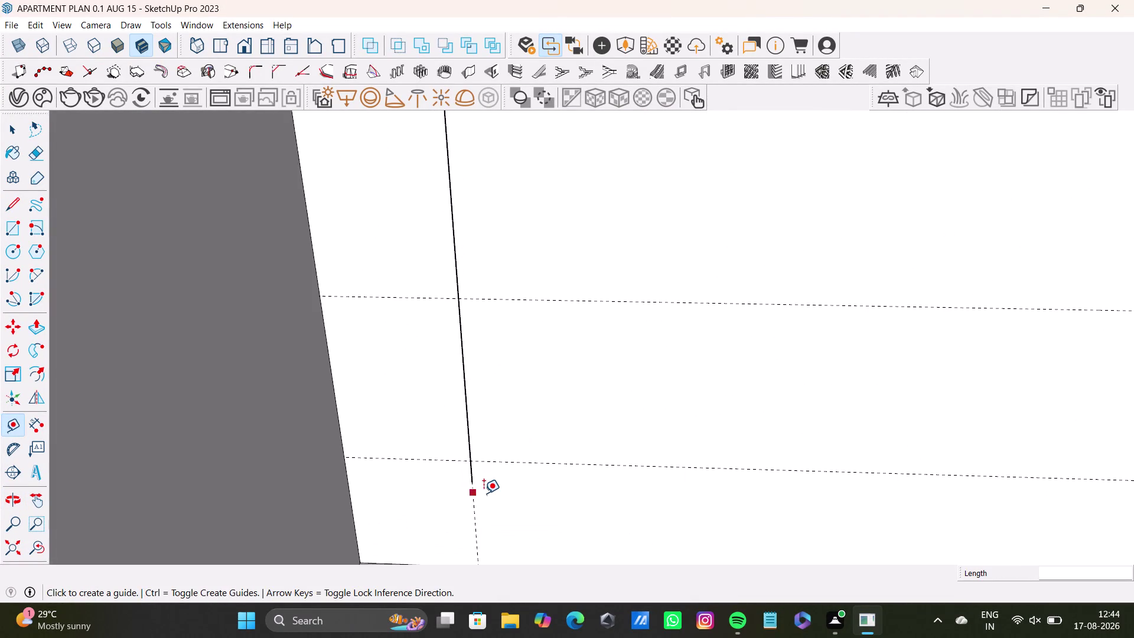
scroll(down, 3)
middle_drag(486, 492, 358, 450)
scroll(up, 3)
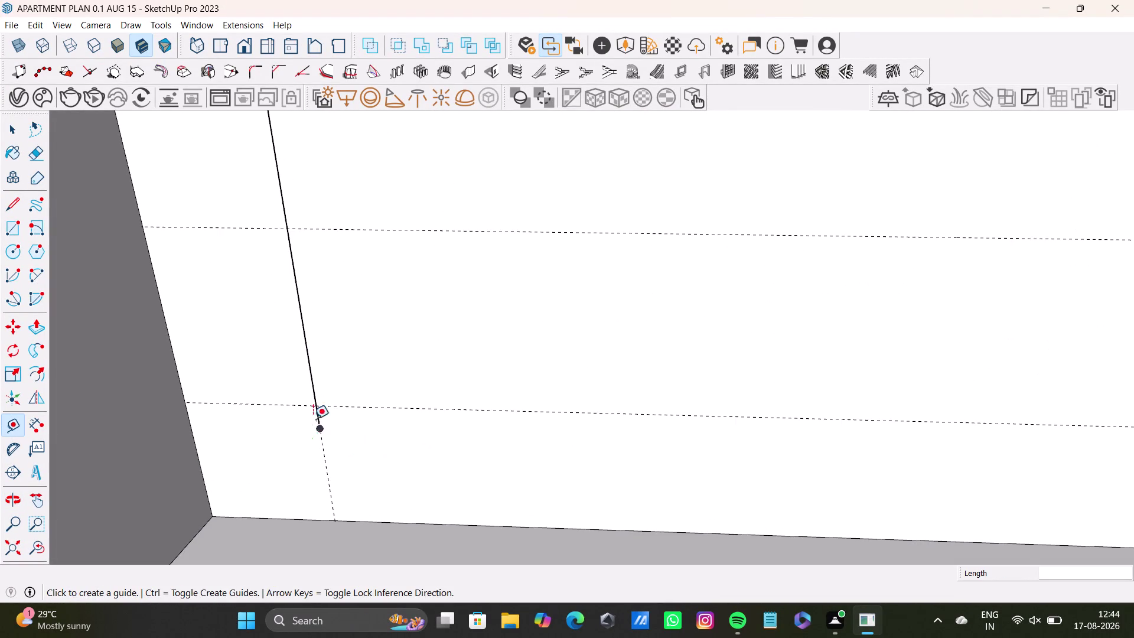
key(ctrl+z)
scroll(down, 3)
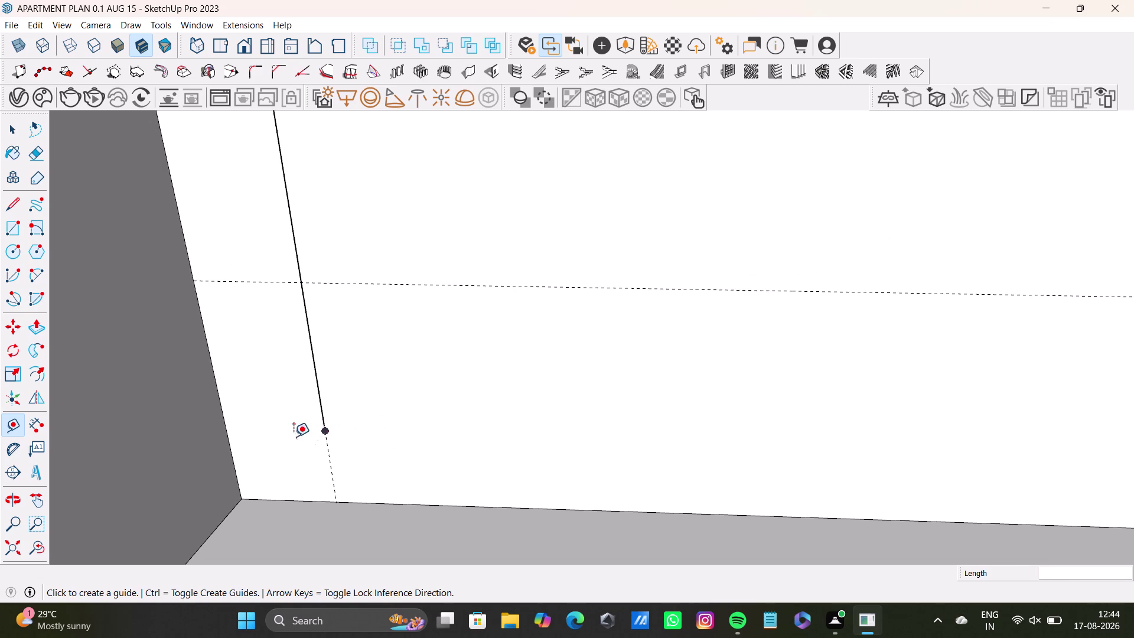
scroll(down, 3)
middle_drag(815, 440, 566, 444)
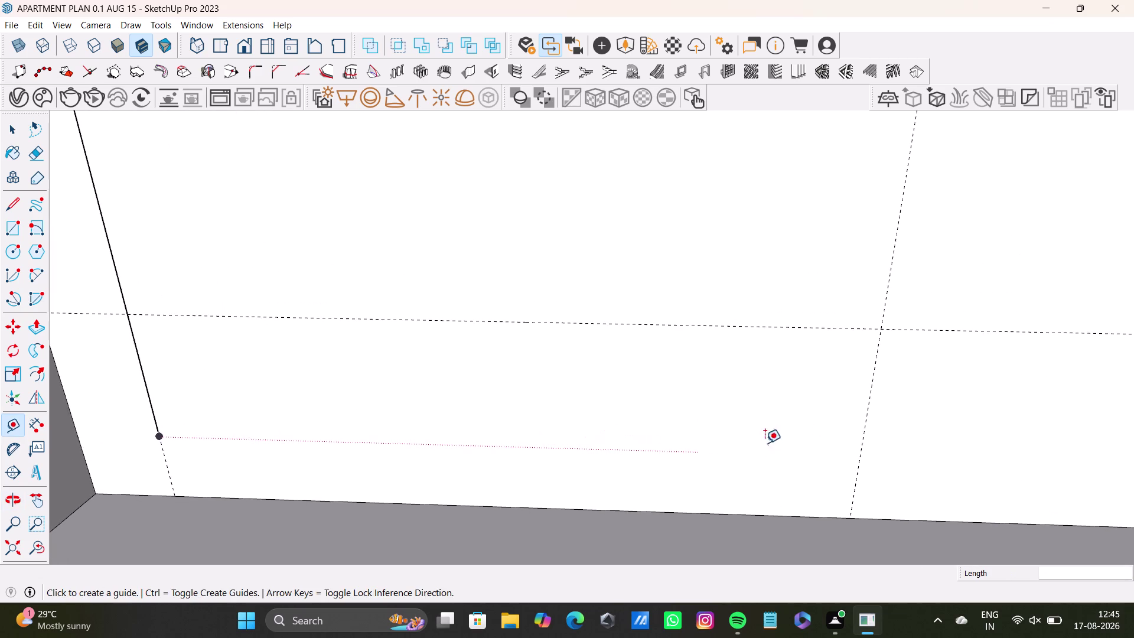
key(space)
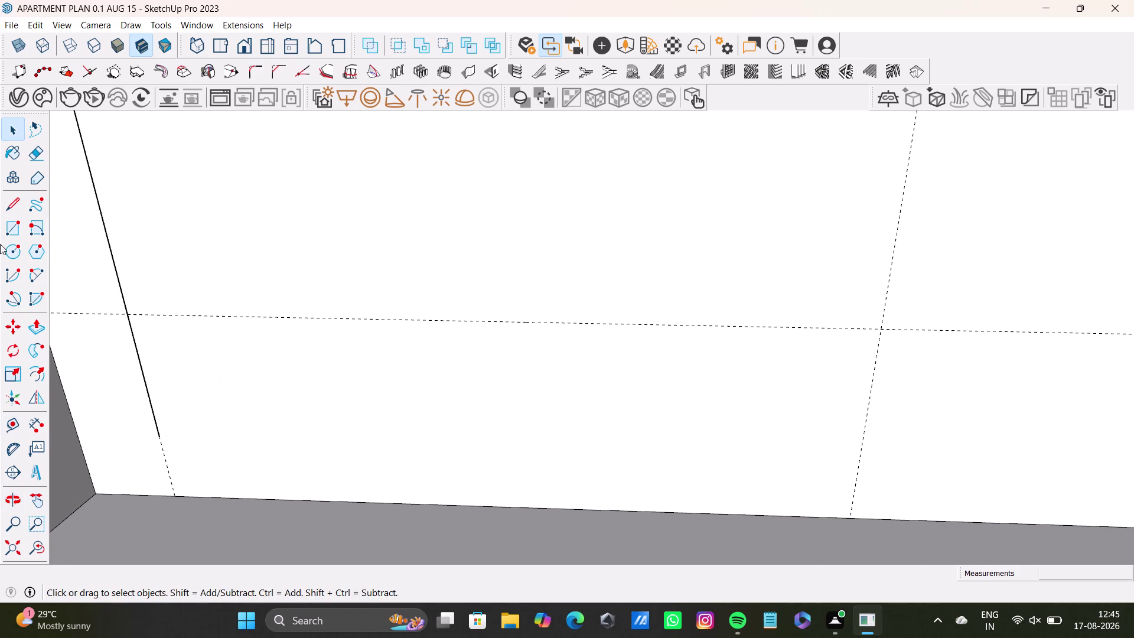
Trace edges along the bottom guide, up the side, and across the top guide.
click(19, 200)
click(164, 439)
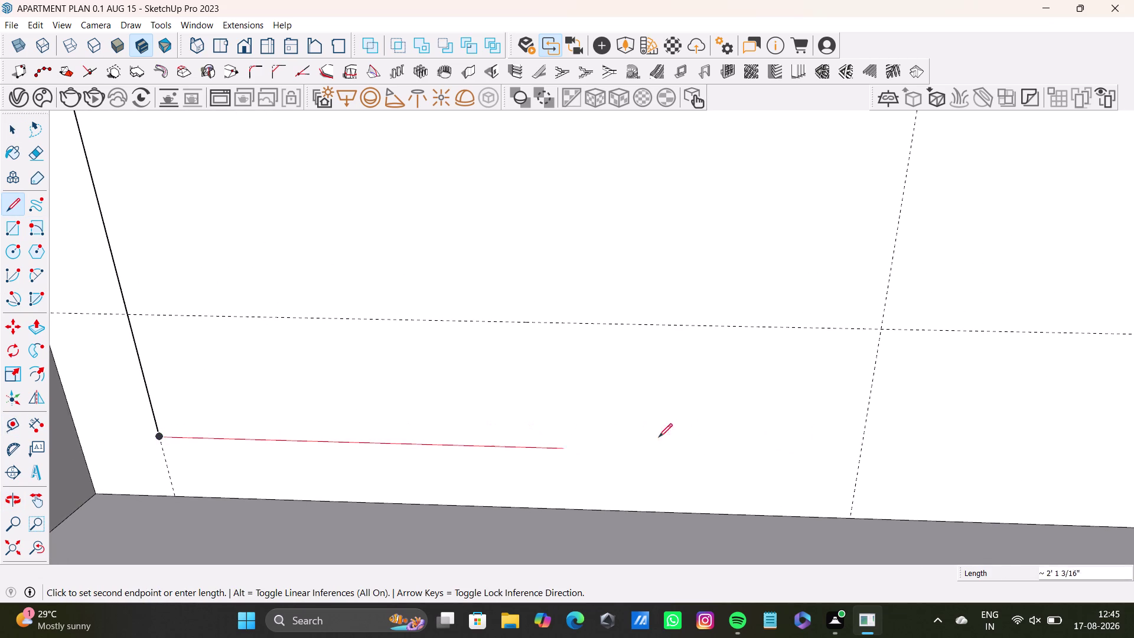
click(858, 457)
scroll(down, 3)
middle_drag(858, 287, 770, 545)
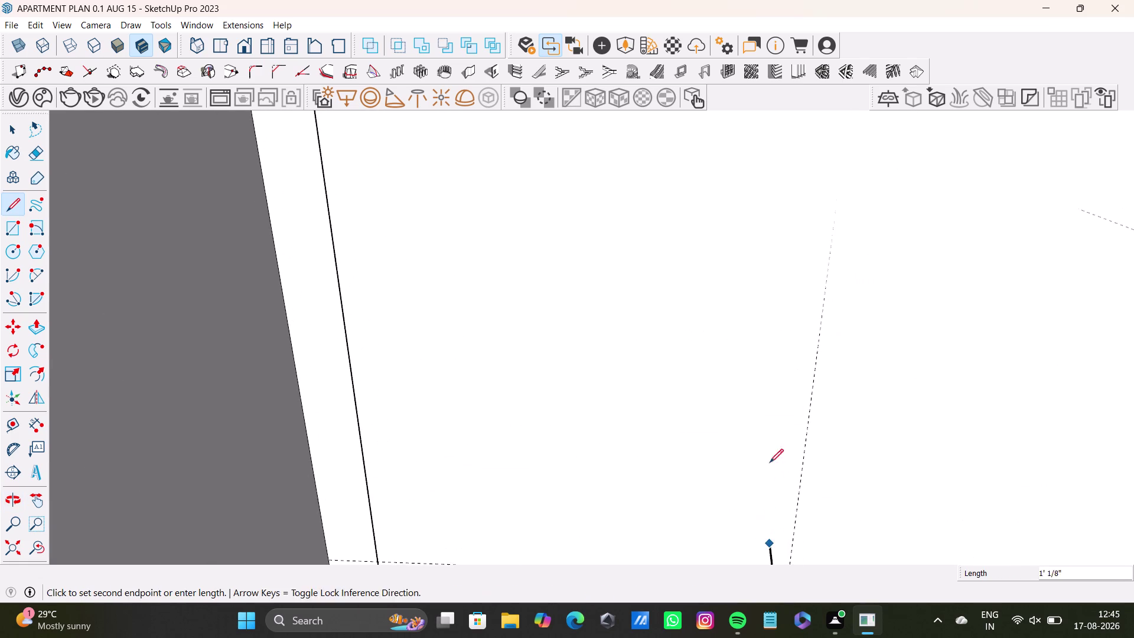
scroll(down, 3)
middle_drag(811, 282, 769, 540)
scroll(down, 3)
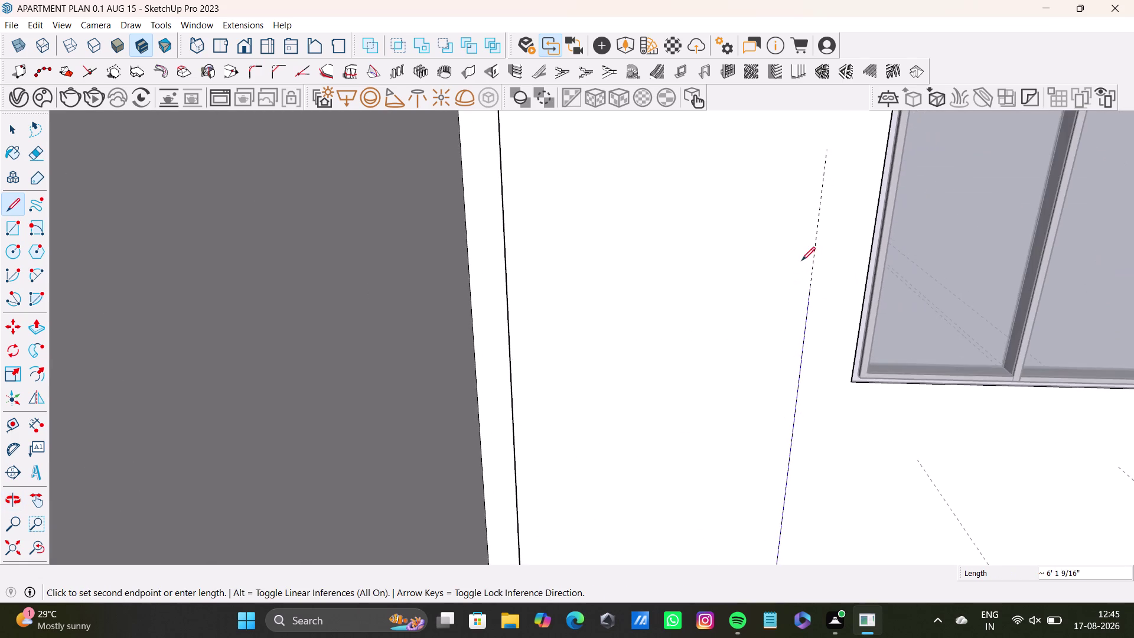
middle_drag(801, 258, 762, 515)
click(796, 306)
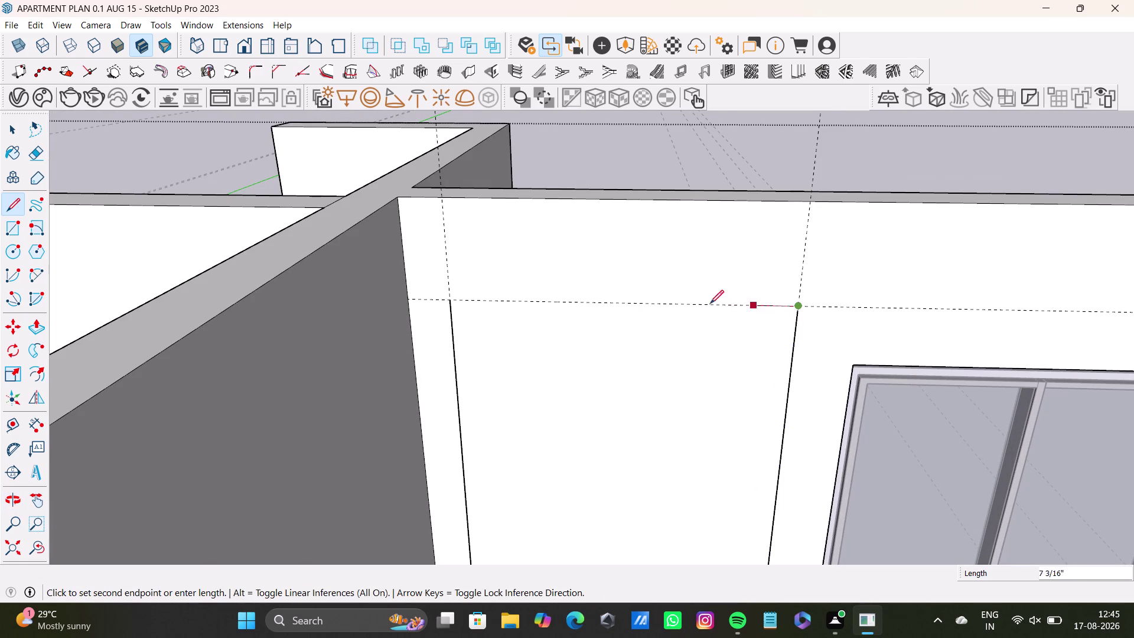
click(450, 299)
key(space)
Step back to view the finished rectangular panel face.
scroll(down, 3)
middle_drag(630, 439, 643, 238)
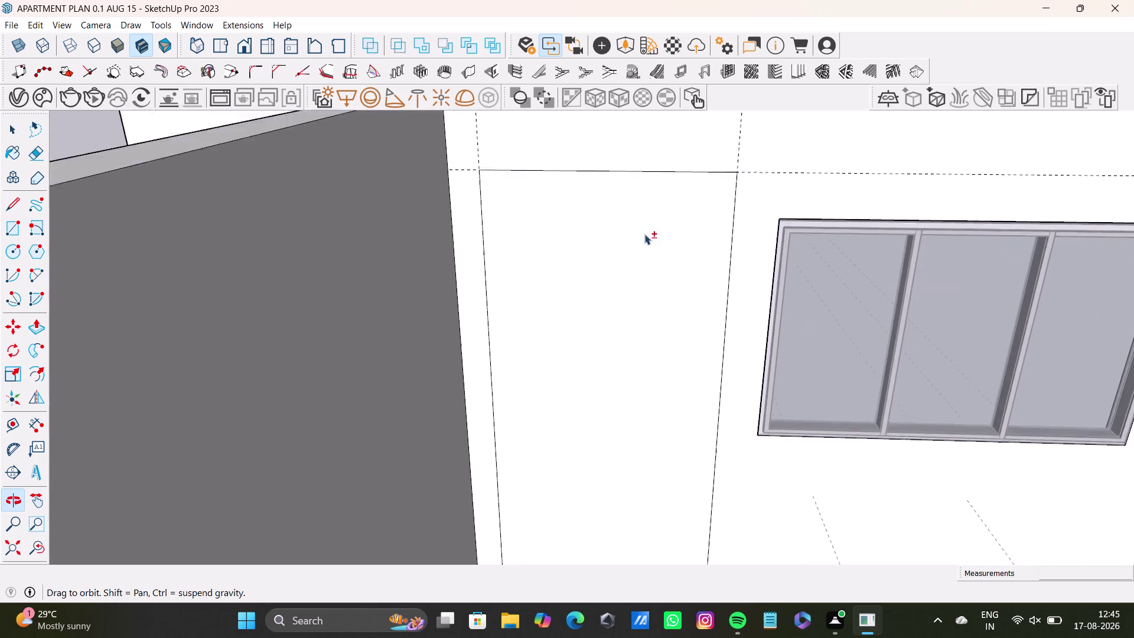
scroll(down, 3)
middle_drag(641, 316, 624, 275)
click(623, 311)
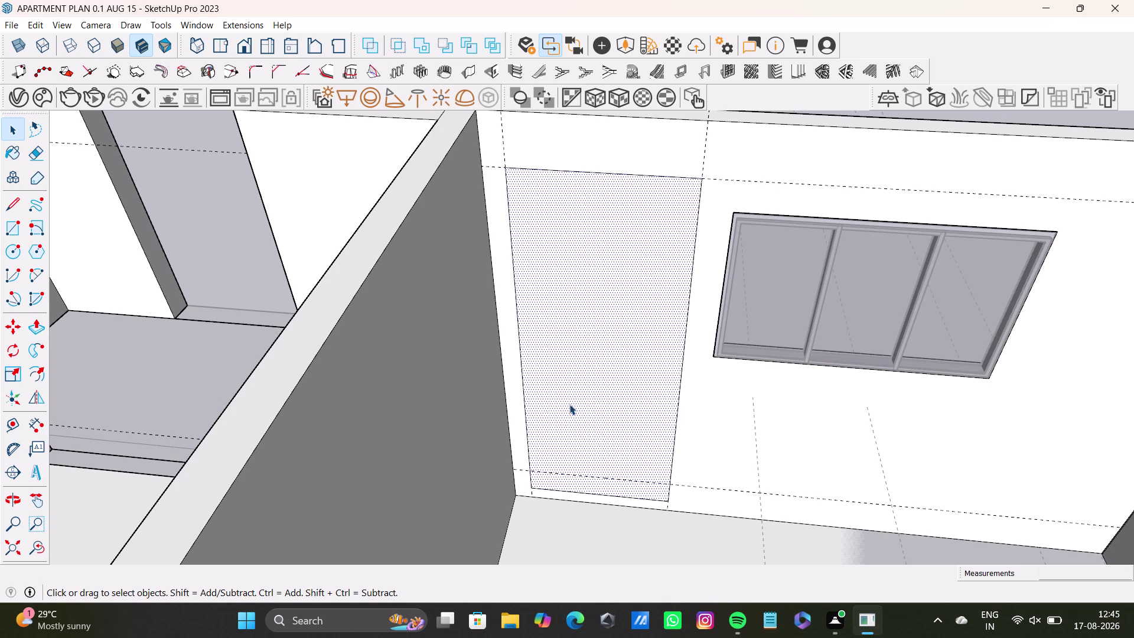
Round the panel's top-left corner with a 2 Point Arc.
middle_drag(549, 379, 455, 433)
middle_drag(453, 442, 568, 459)
middle_drag(555, 385, 421, 433)
middle_drag(457, 432, 461, 392)
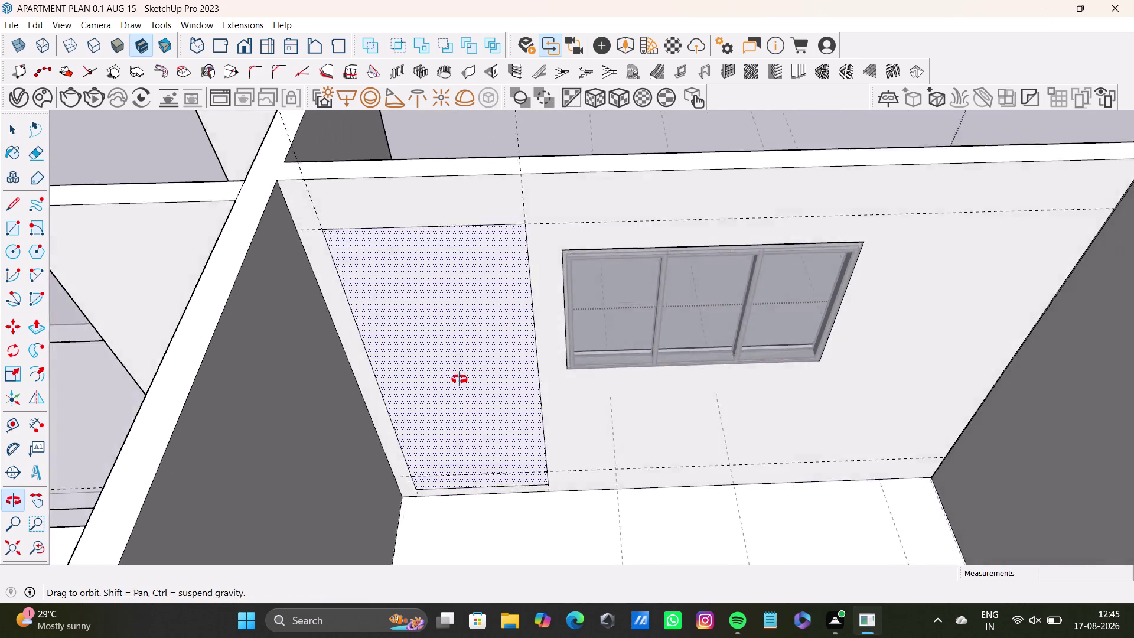
middle_drag(461, 392, 455, 391)
middle_drag(578, 441, 572, 416)
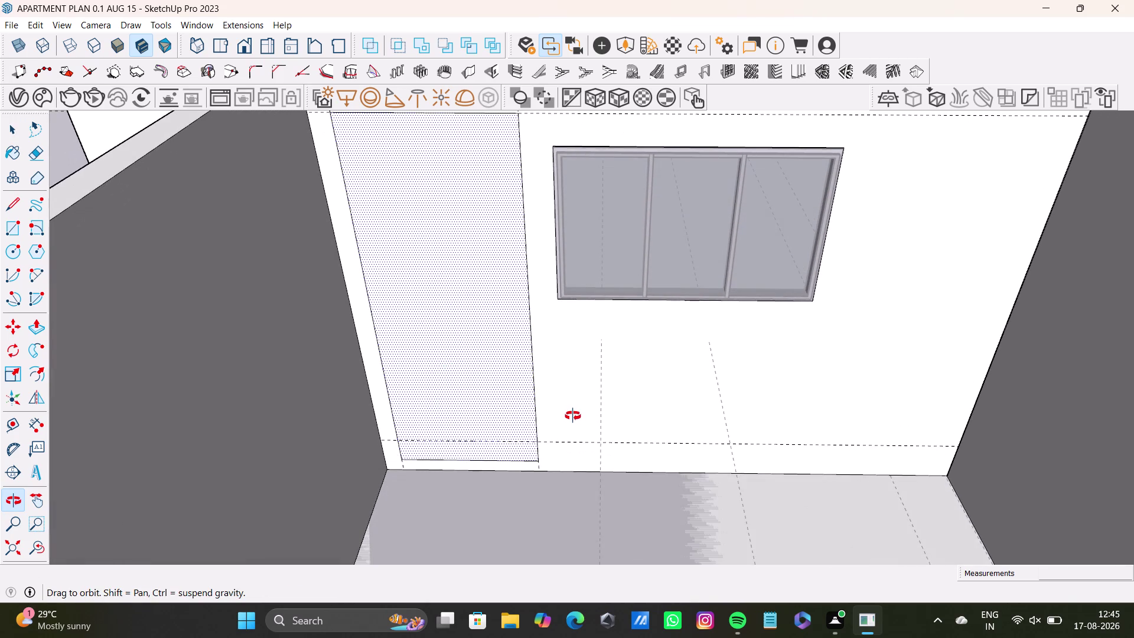
middle_drag(572, 415, 577, 426)
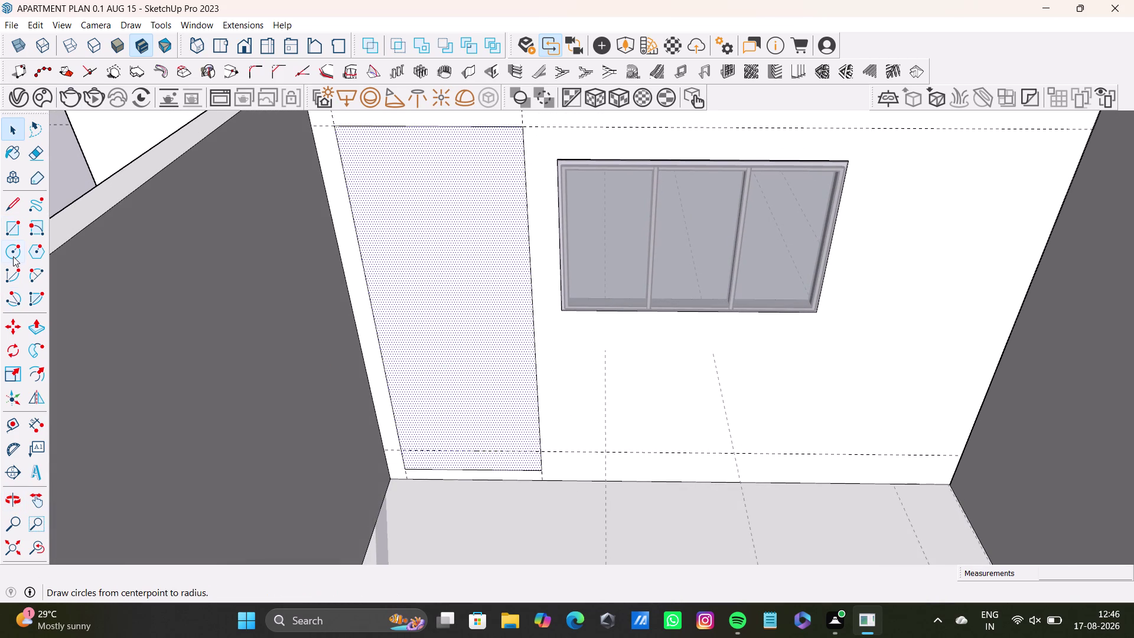
click(40, 273)
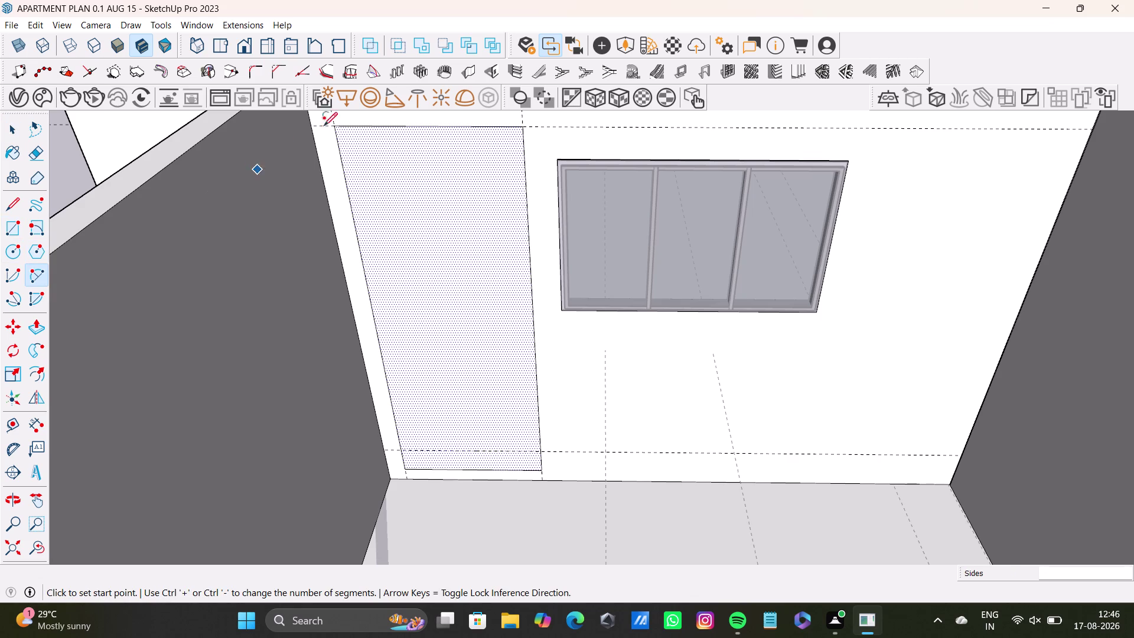
click(389, 126)
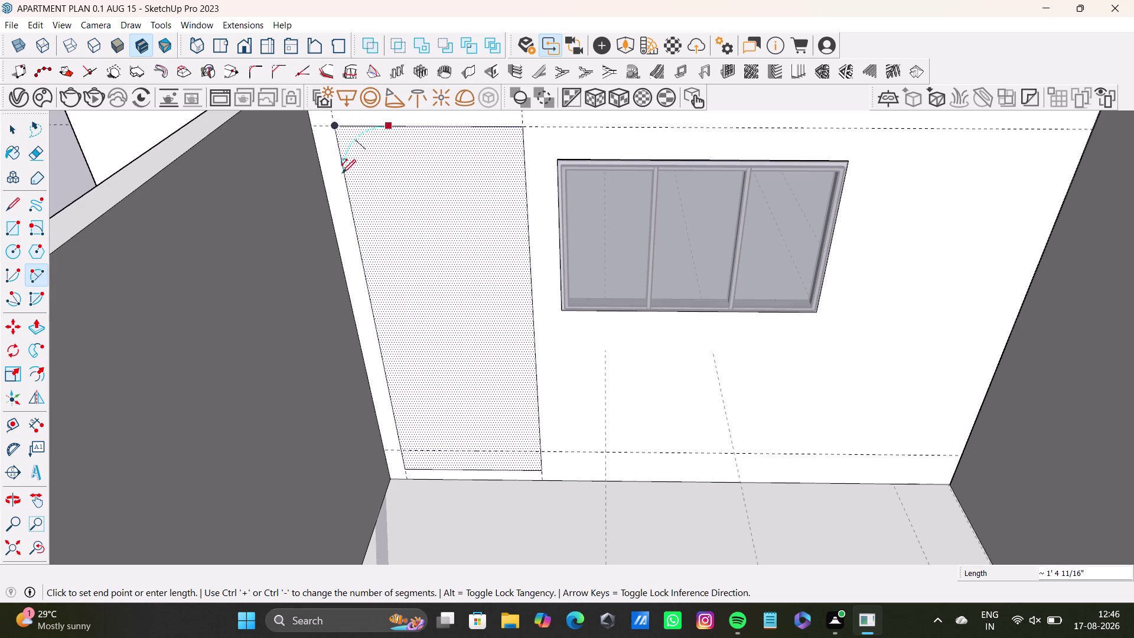
click(343, 179)
click(344, 150)
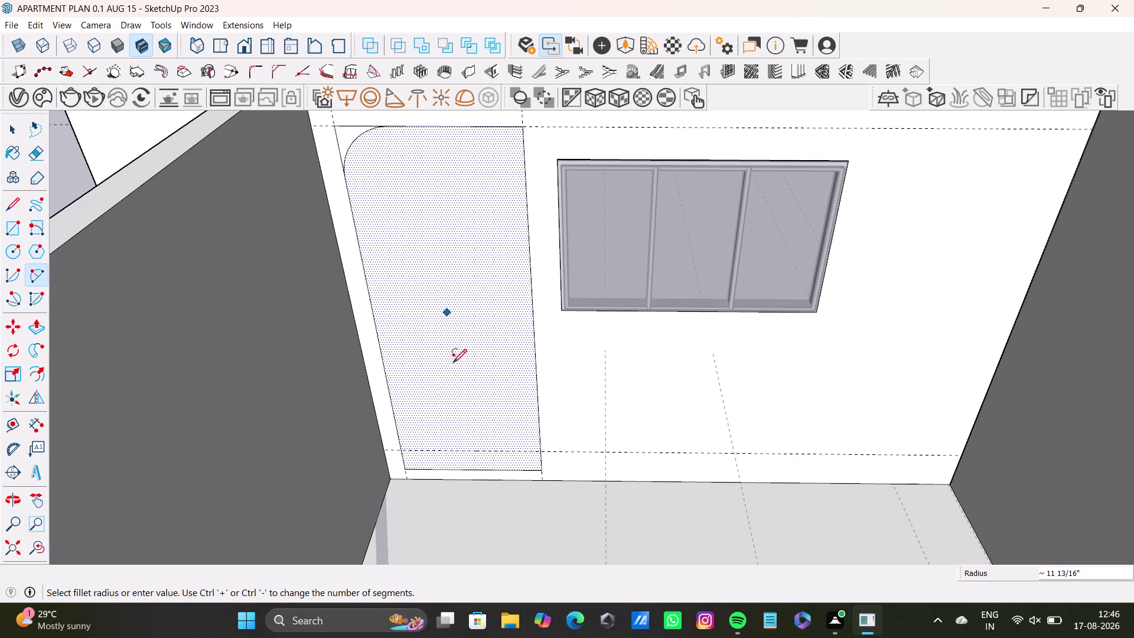
Round the panel's bottom-right corner with a second arc.
drag(485, 470, 493, 466)
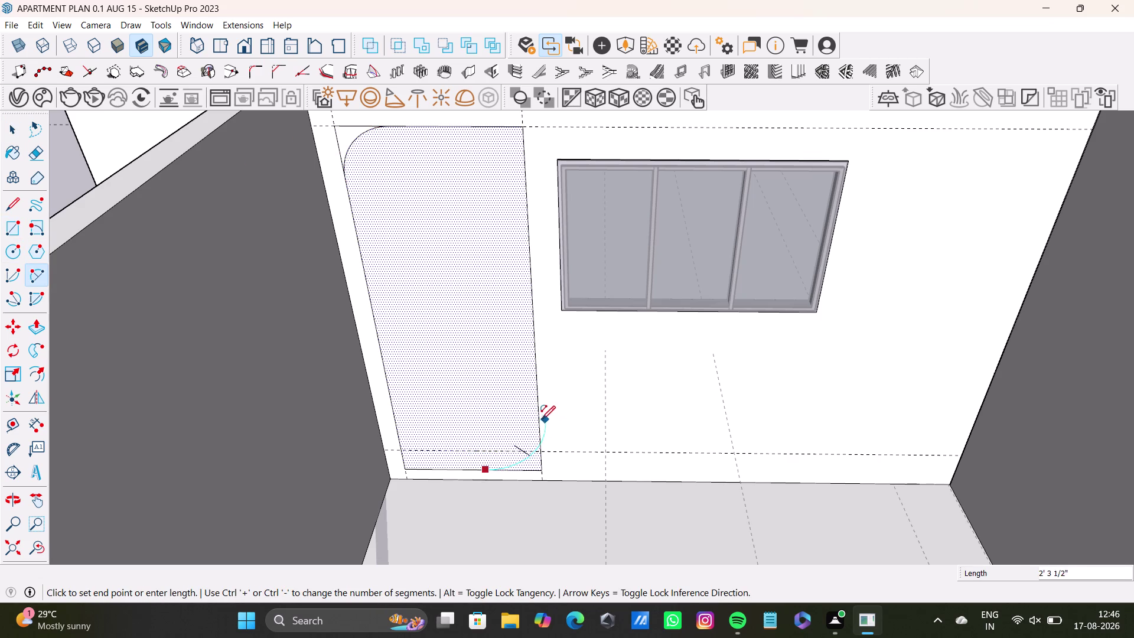
click(539, 419)
click(528, 445)
middle_drag(561, 477, 582, 510)
scroll(up, 3)
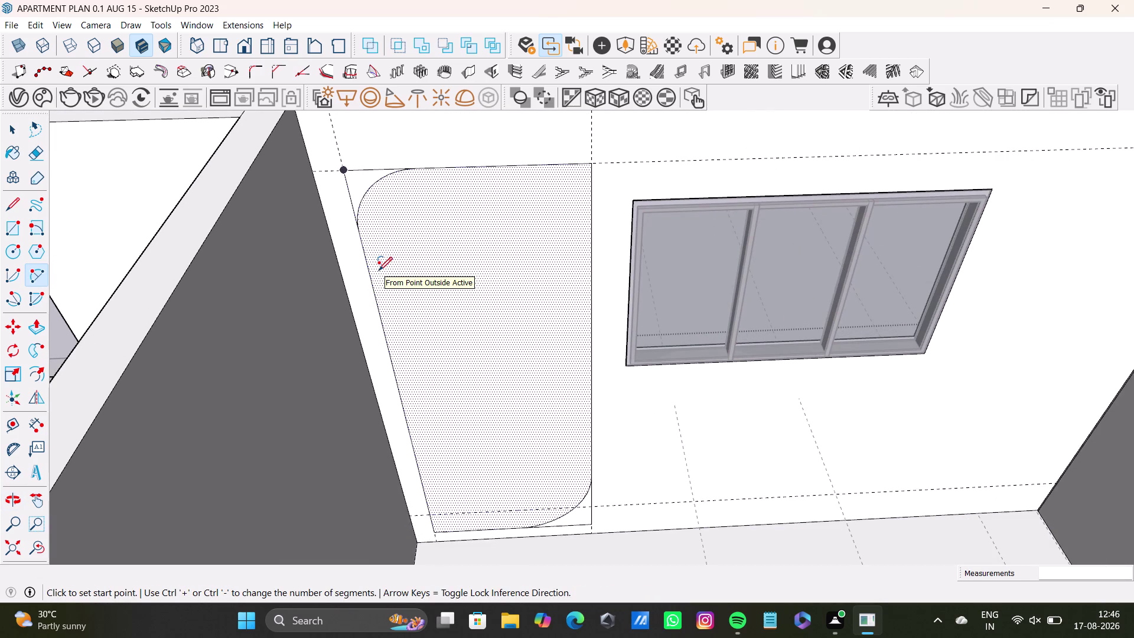
Undo both corner arcs and redraw the top-left corner arc.
key(ctrl+z)
key(ctrl+z)
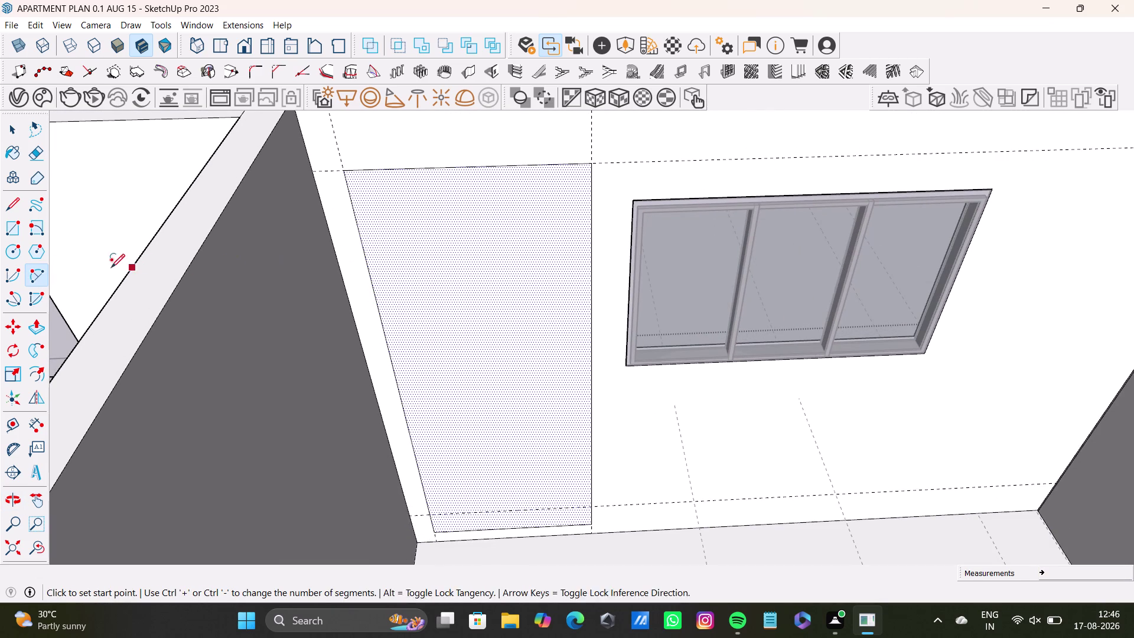
click(41, 276)
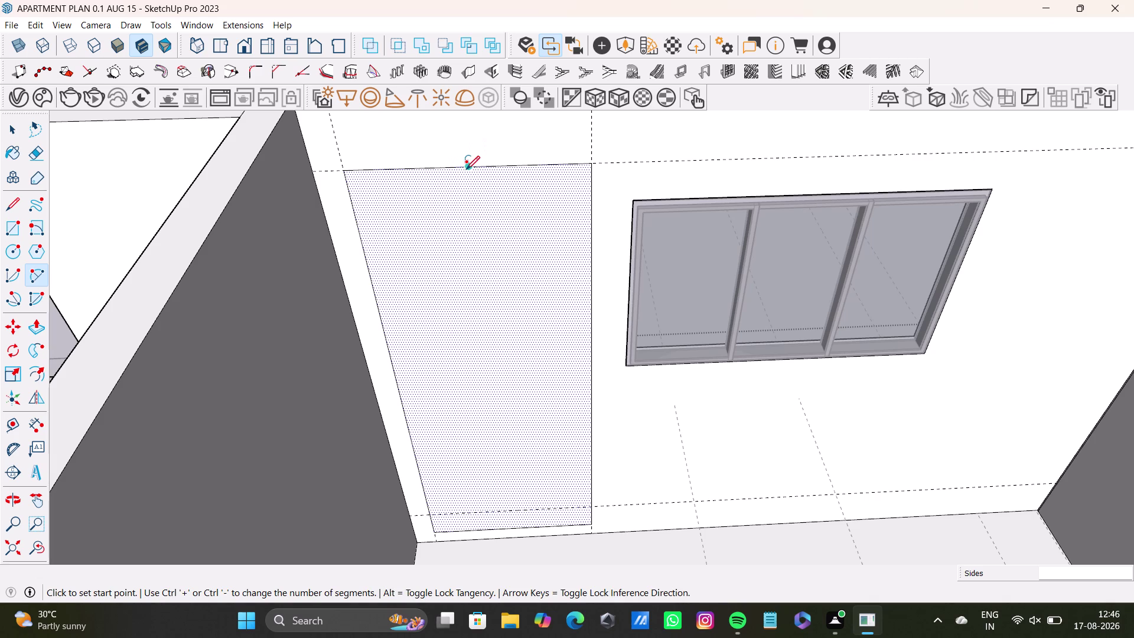
scroll(up, 3)
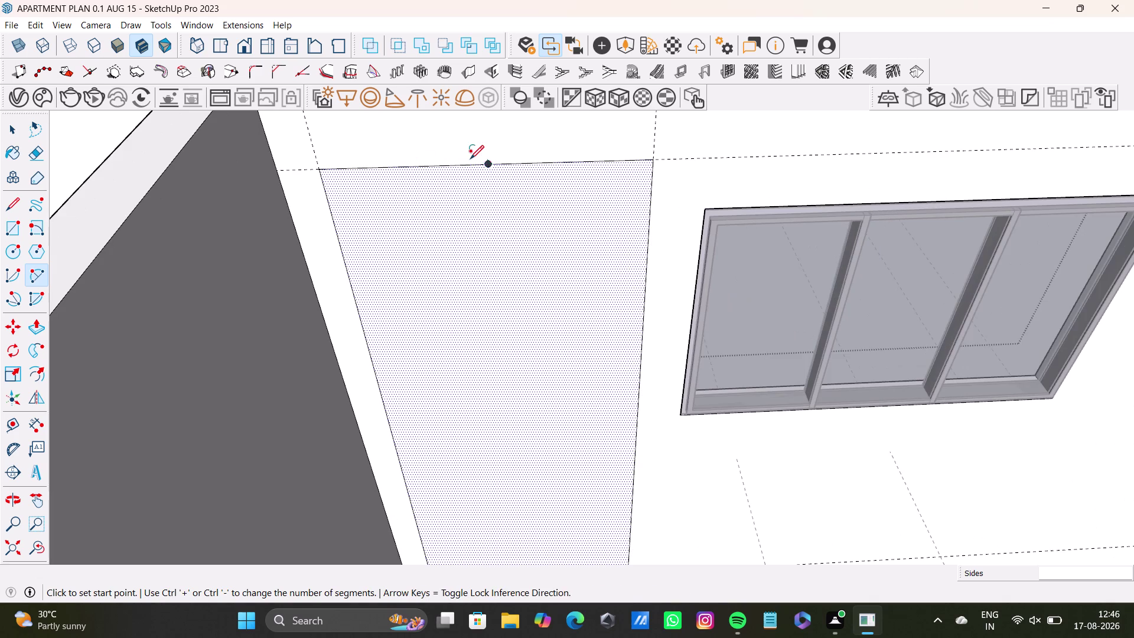
click(470, 167)
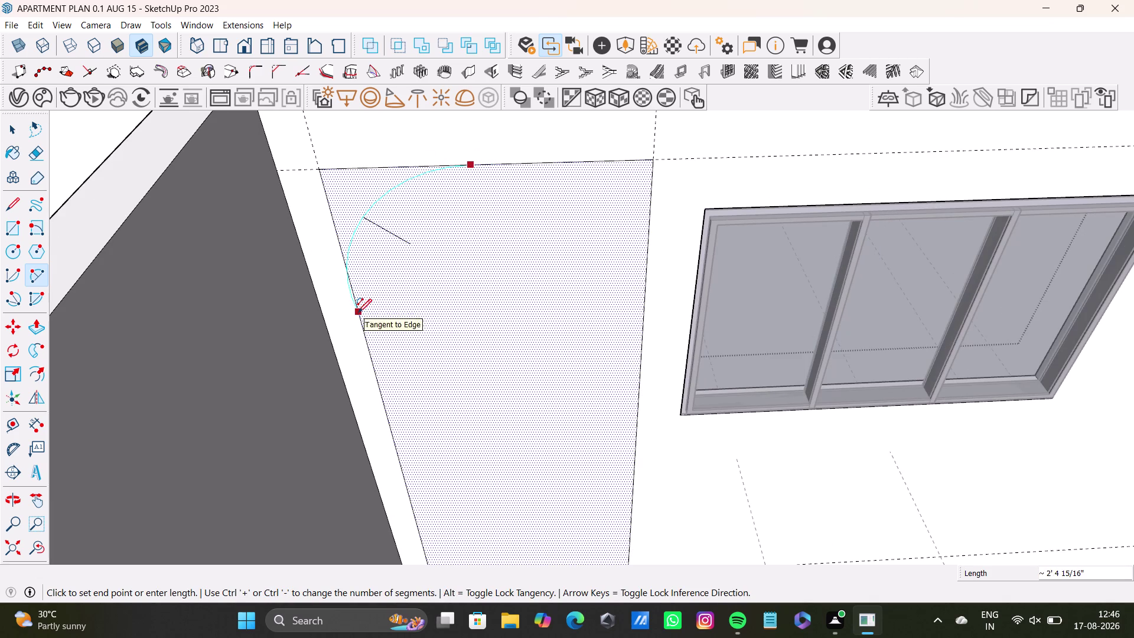
click(358, 316)
click(384, 214)
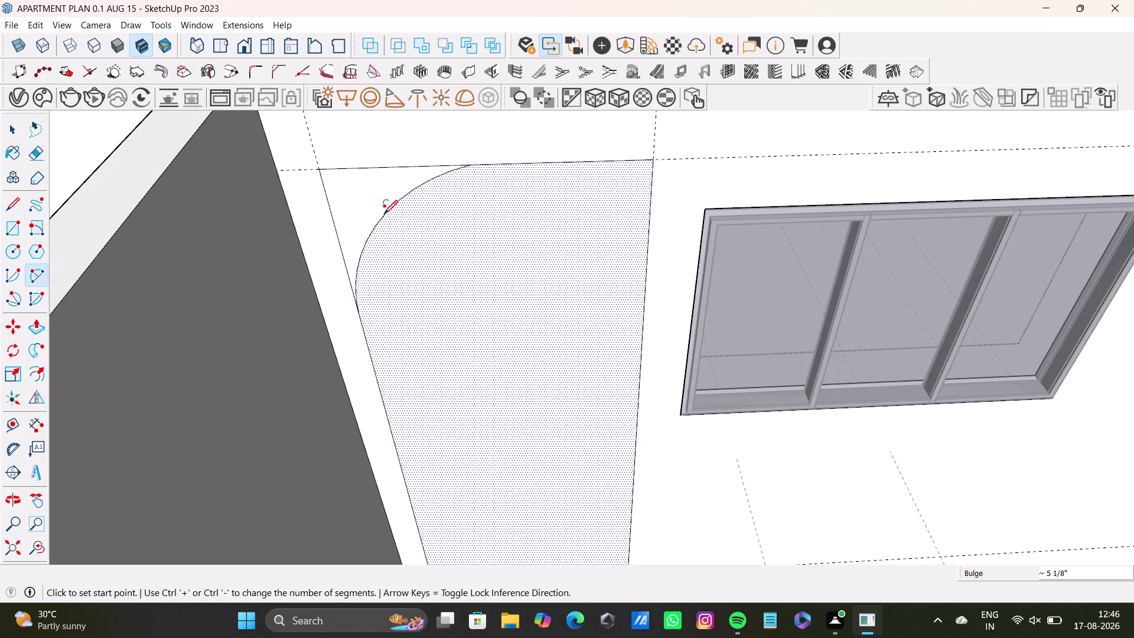
Attempt a bottom-right arc, cancel it, and orbit out to see the panel.
scroll(down, 3)
middle_drag(522, 310, 500, 161)
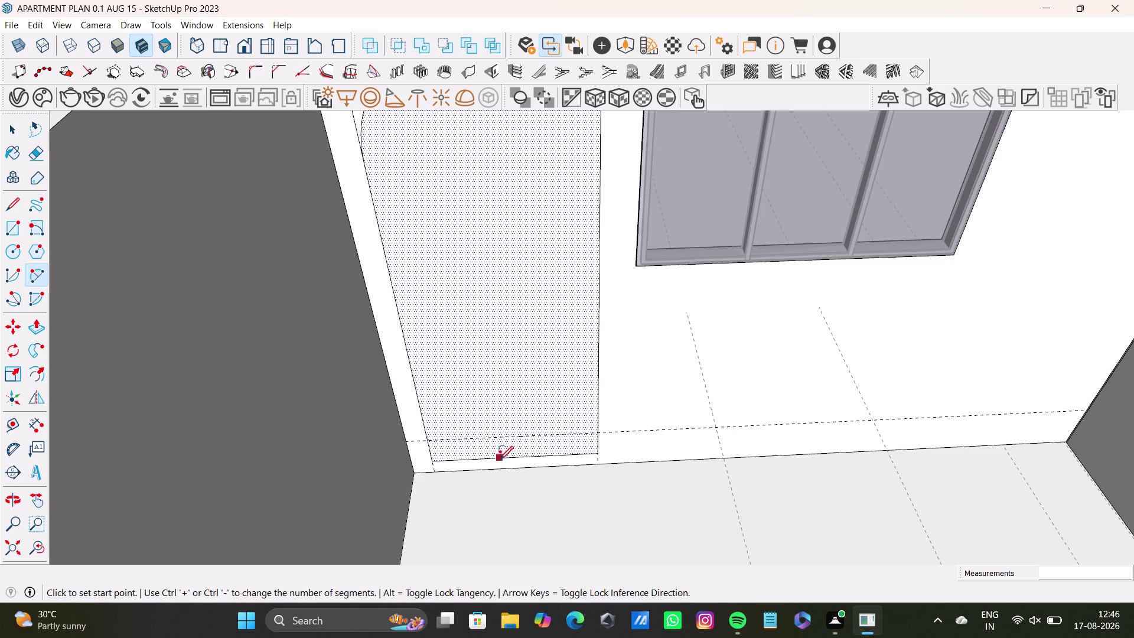
click(498, 457)
click(600, 352)
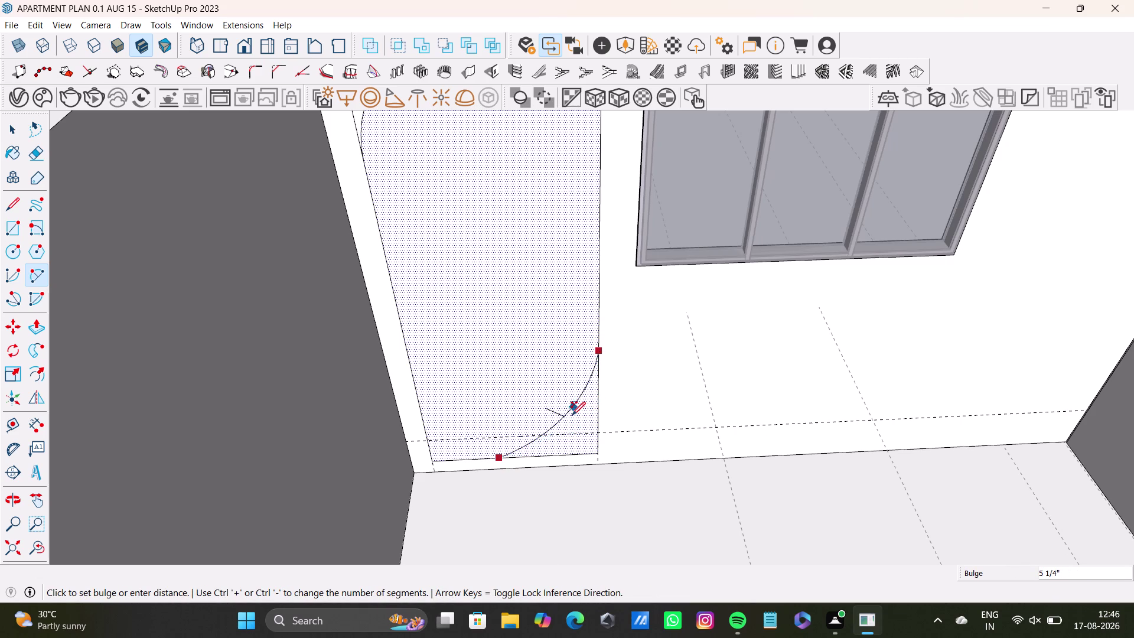
key(space)
scroll(down, 3)
middle_drag(571, 389, 571, 447)
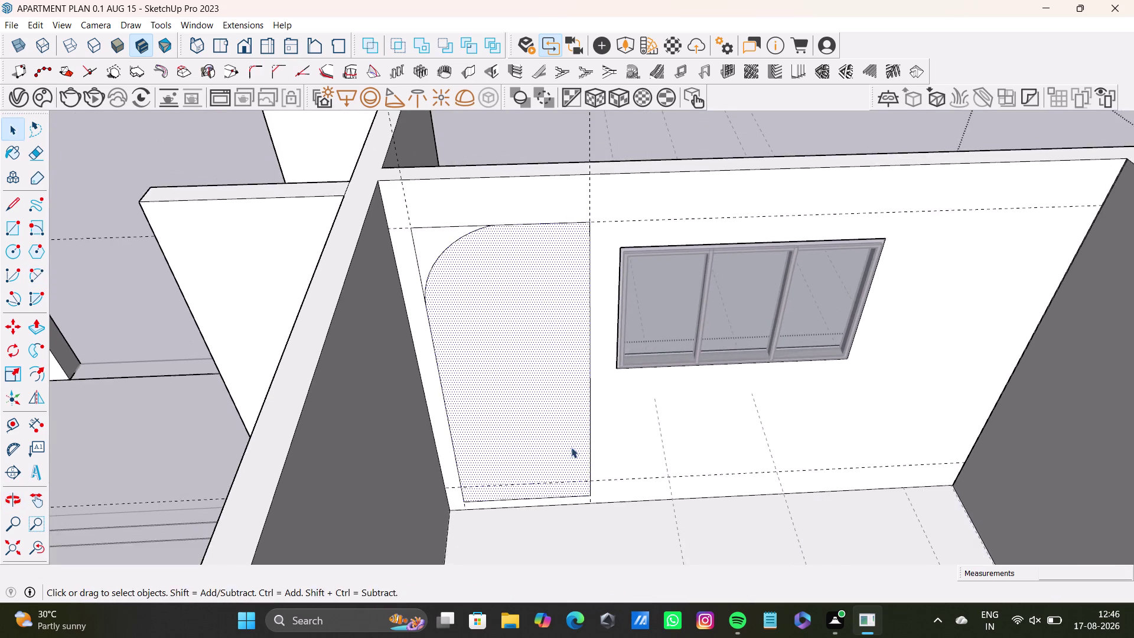
middle_drag(570, 448, 549, 426)
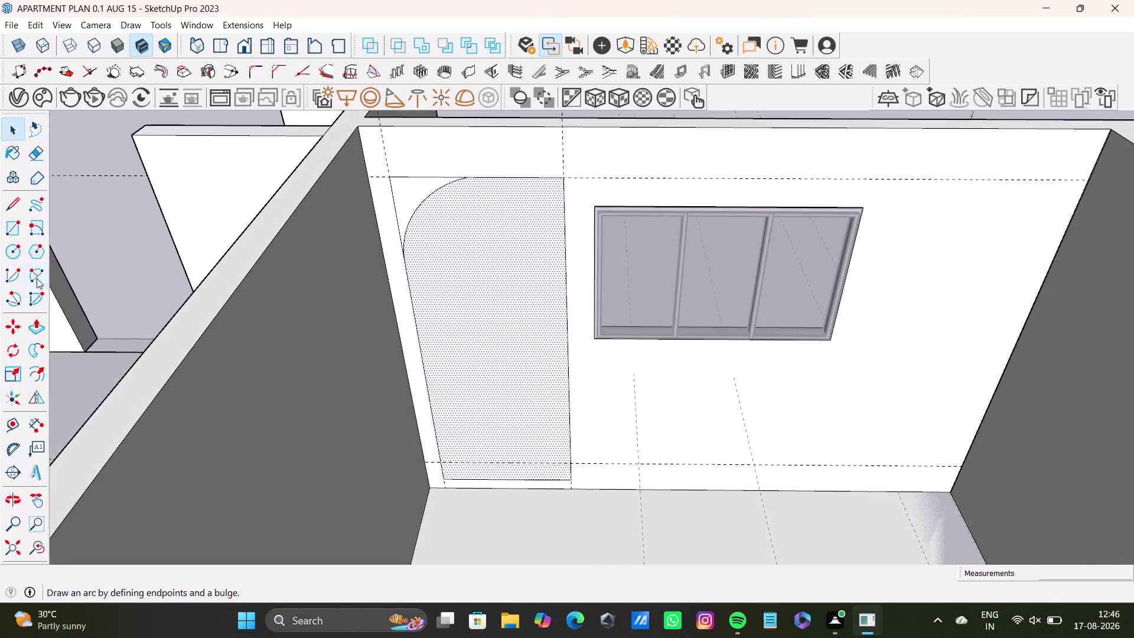
Redraw the bottom-right corner as a tangent arc after undoing a first try.
click(33, 278)
drag(499, 479, 509, 468)
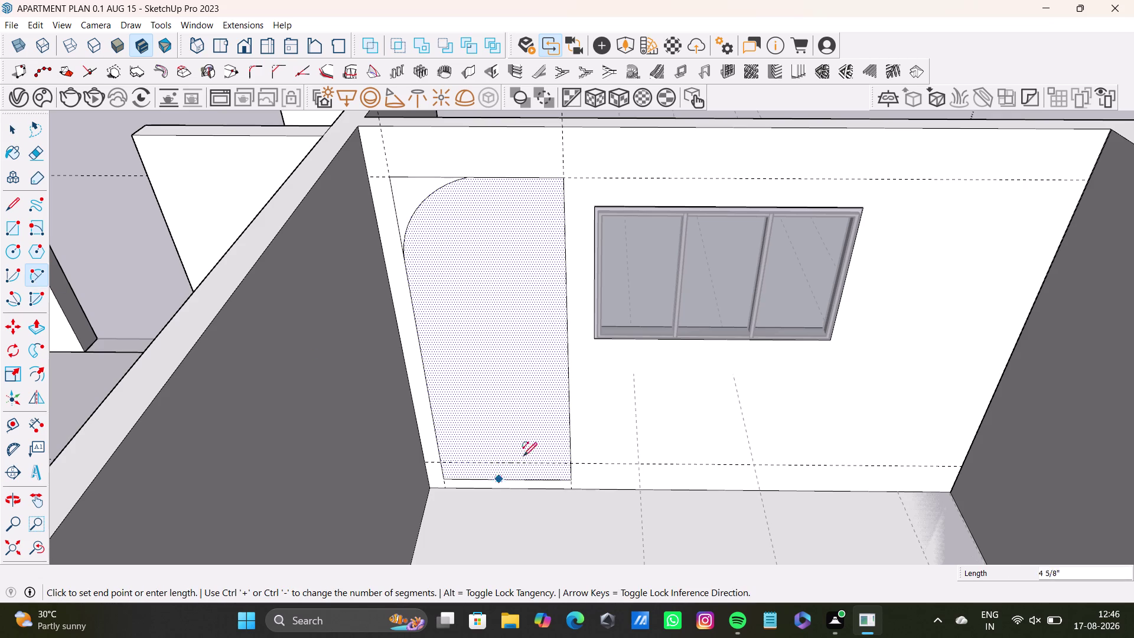
click(566, 410)
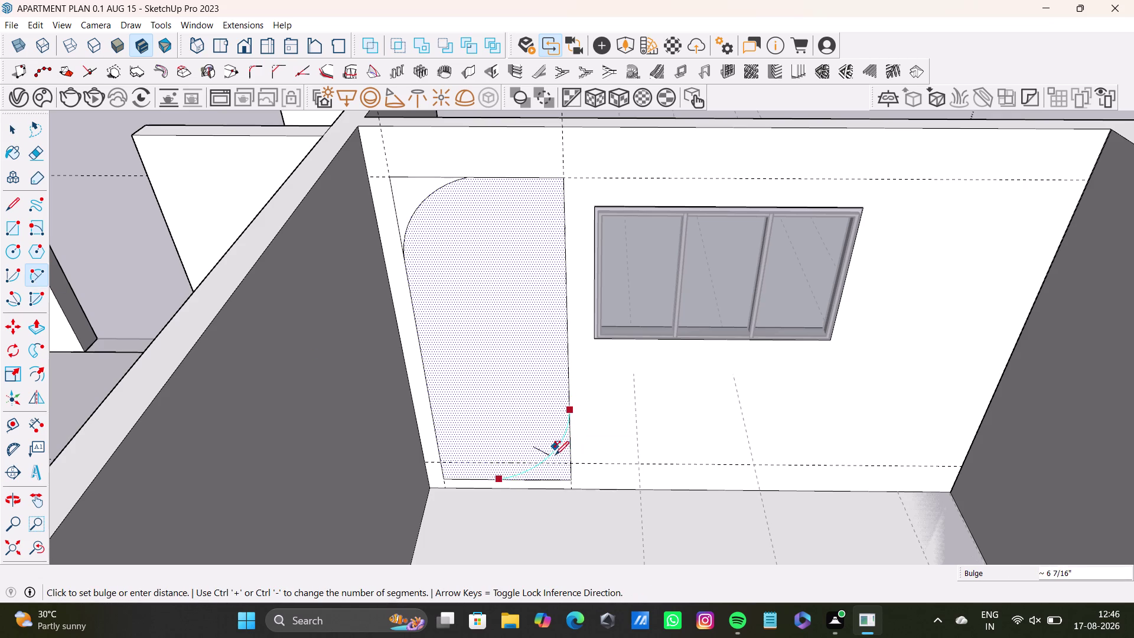
click(554, 455)
middle_drag(544, 478, 548, 471)
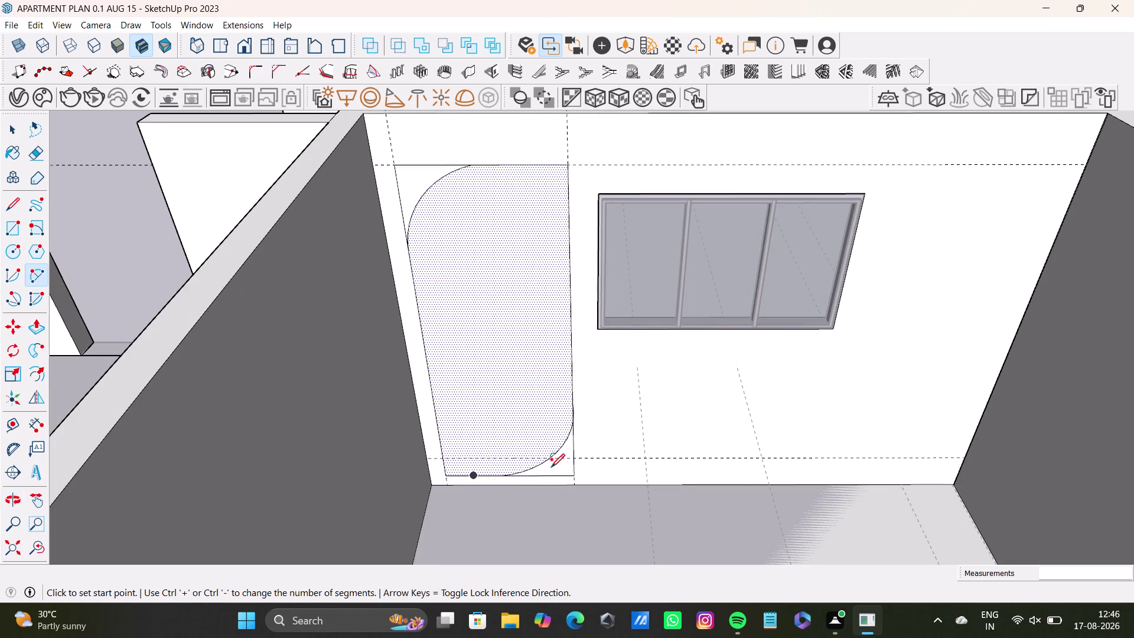
key(ctrl+z)
drag(491, 475, 497, 472)
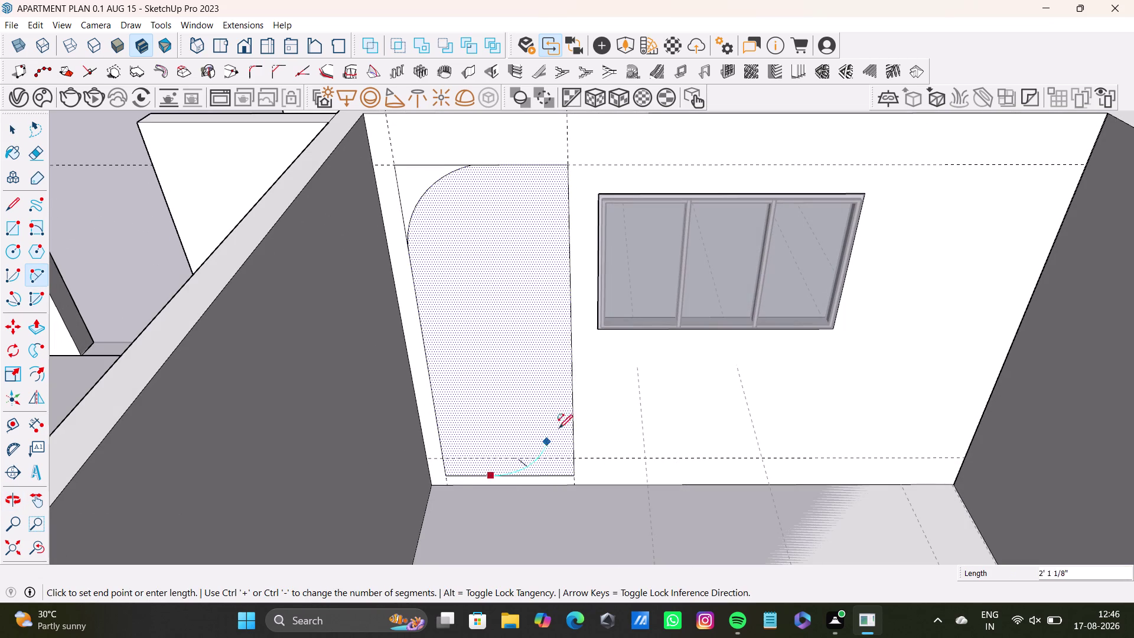
click(572, 413)
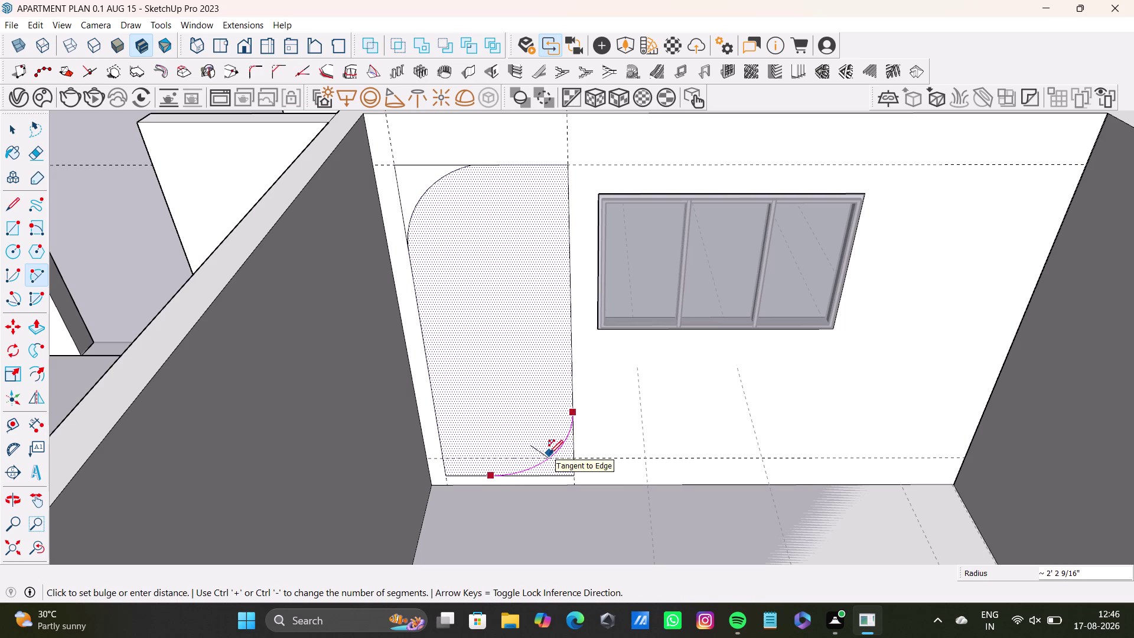
click(549, 453)
Erase the leftover edge at the panel's top-left corner.
middle_drag(537, 505, 483, 535)
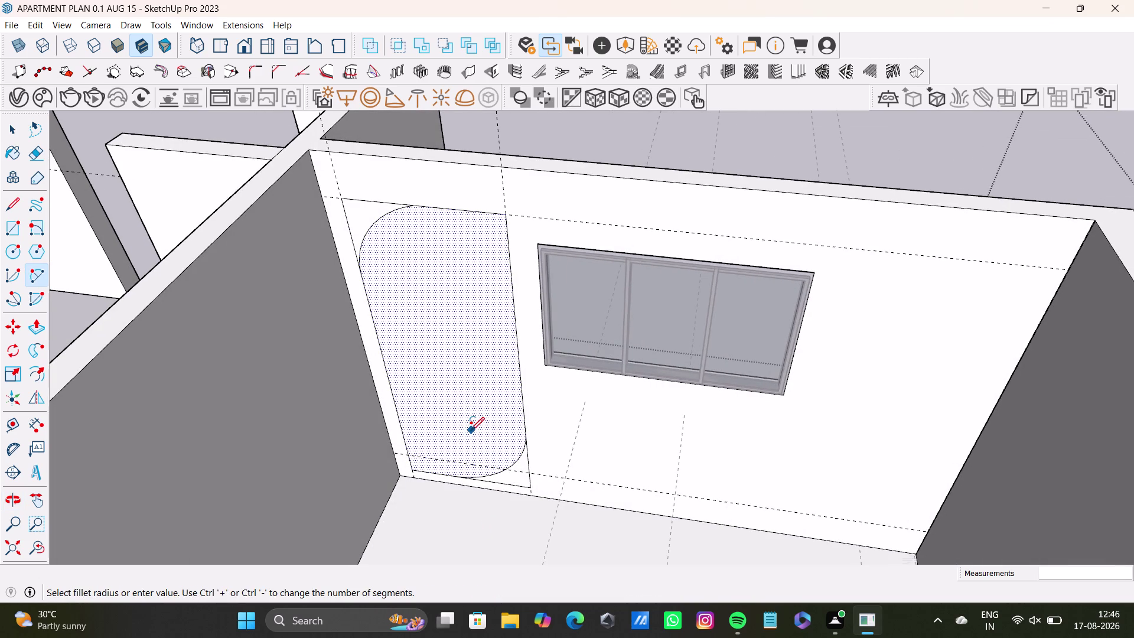
middle_drag(471, 429, 537, 428)
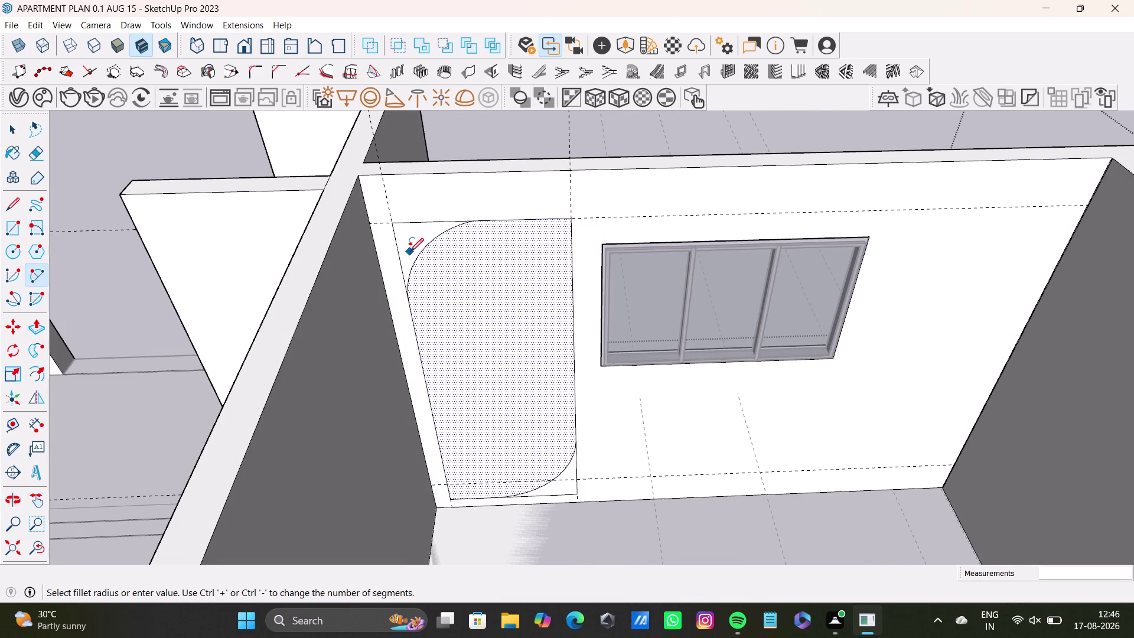
scroll(up, 3)
scroll(up, 3)
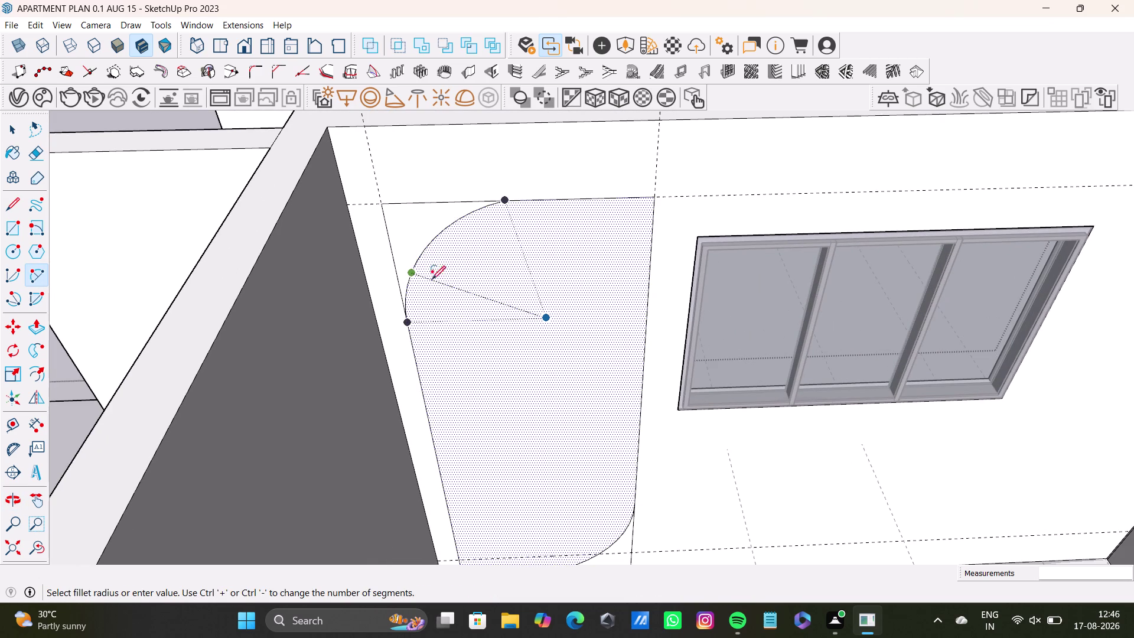
key(space)
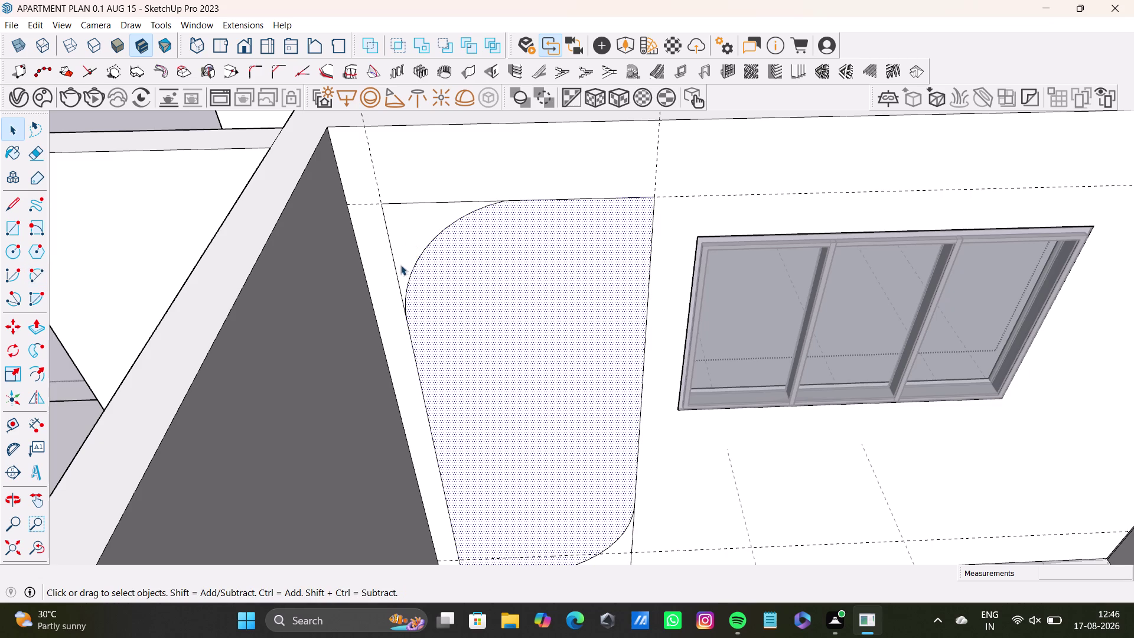
click(394, 274)
key(Delete)
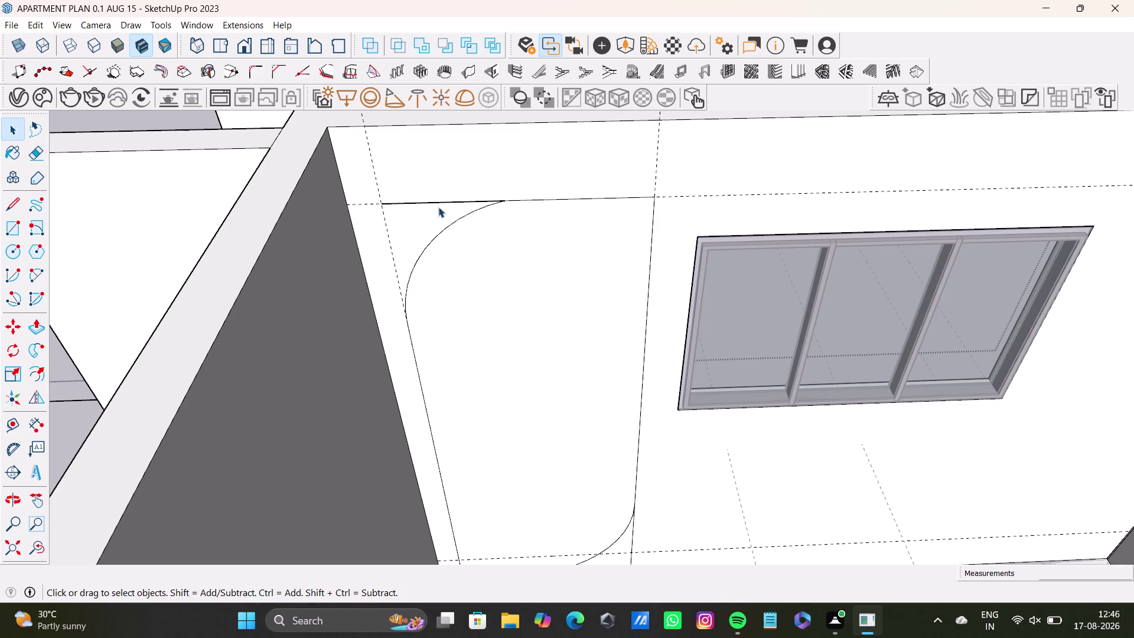
click(444, 204)
key(Delete)
Erase the leftover straight edges at the panel's bottom-right corner.
scroll(down, 3)
middle_drag(472, 359, 474, 252)
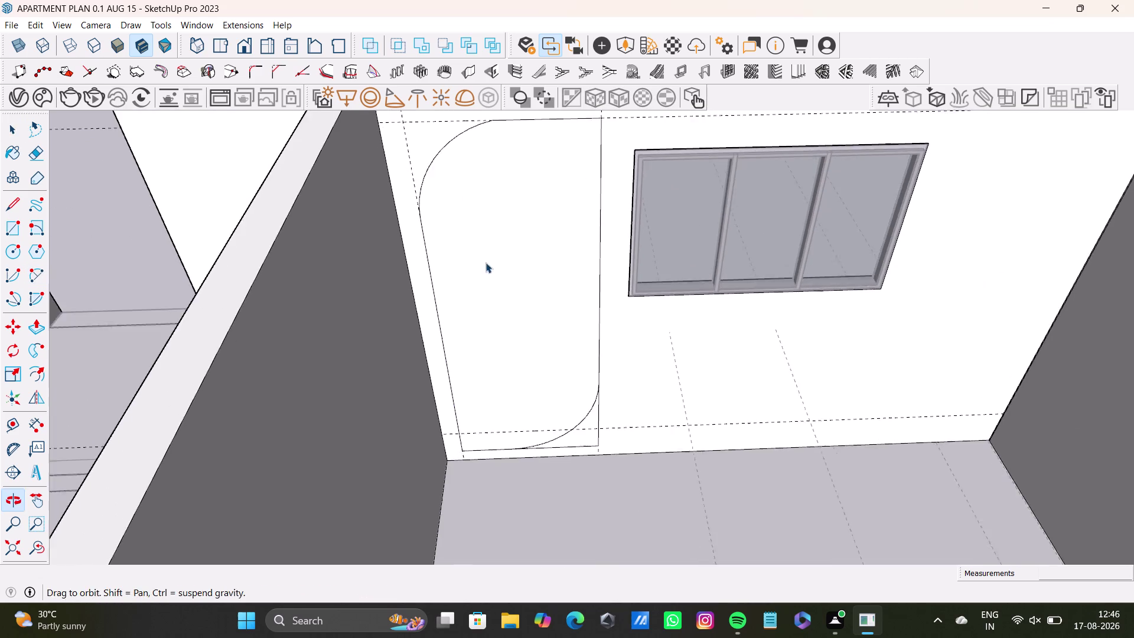
scroll(up, 3)
click(604, 482)
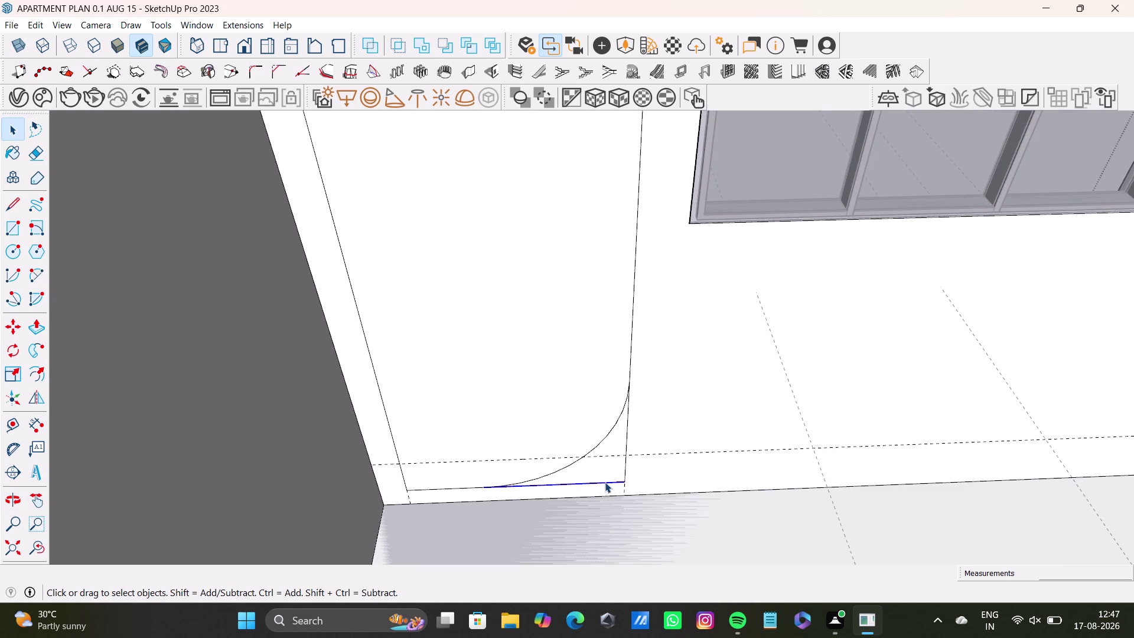
key(Delete)
click(626, 471)
key(Delete)
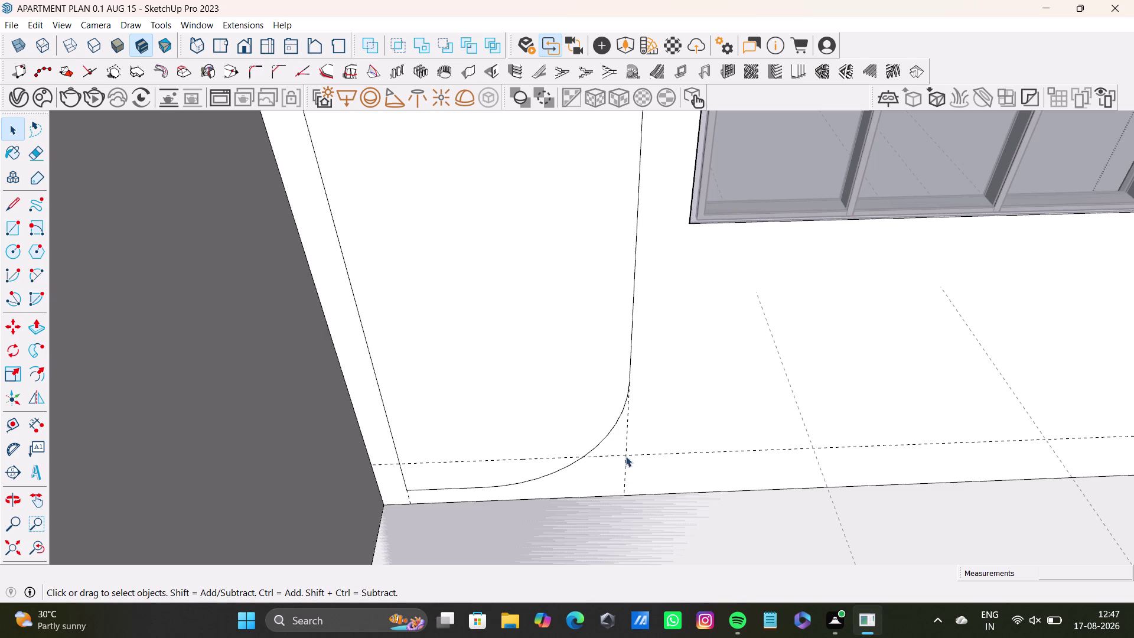
Frame the panel beside the window and select its arch-shaped face.
scroll(down, 3)
middle_drag(540, 399, 544, 428)
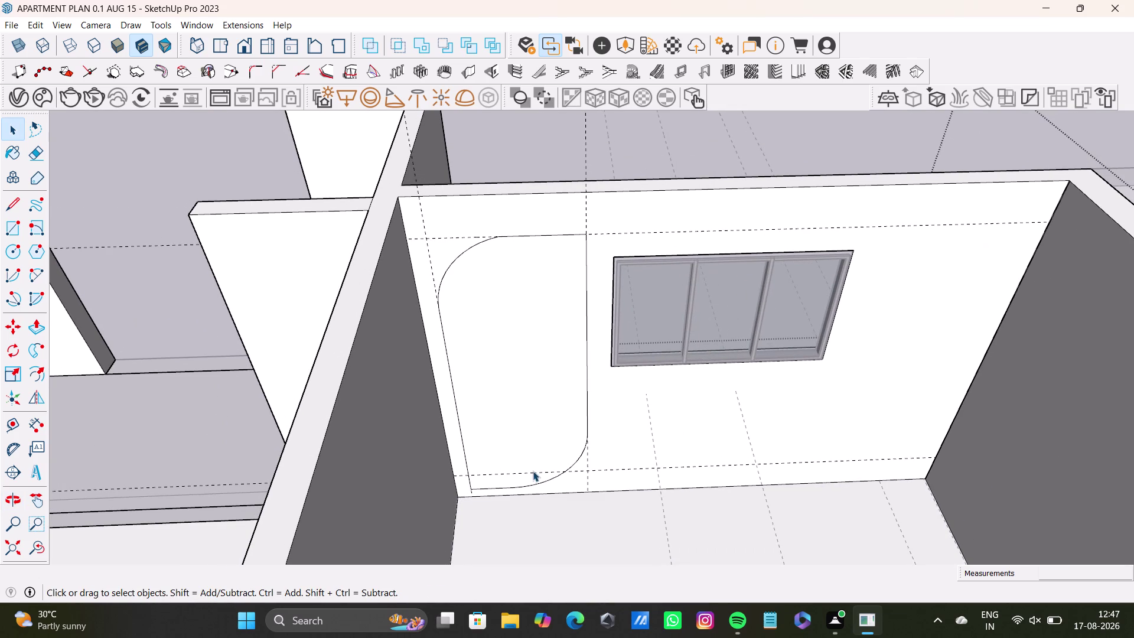
middle_drag(551, 454, 541, 393)
scroll(up, 3)
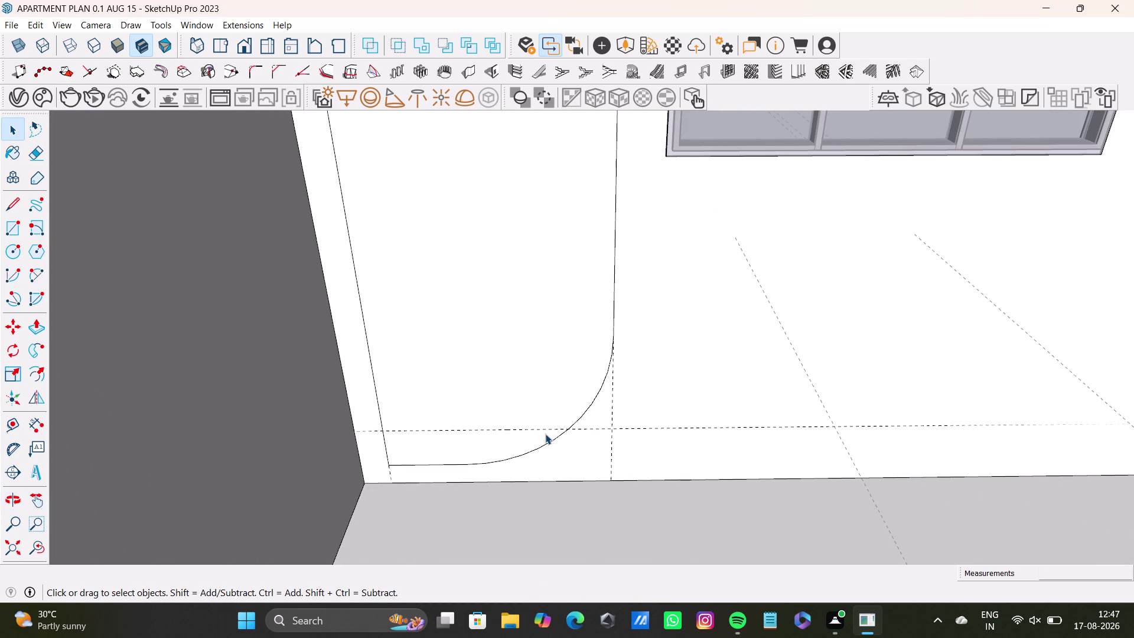
scroll(down, 3)
middle_drag(517, 339, 536, 457)
click(511, 420)
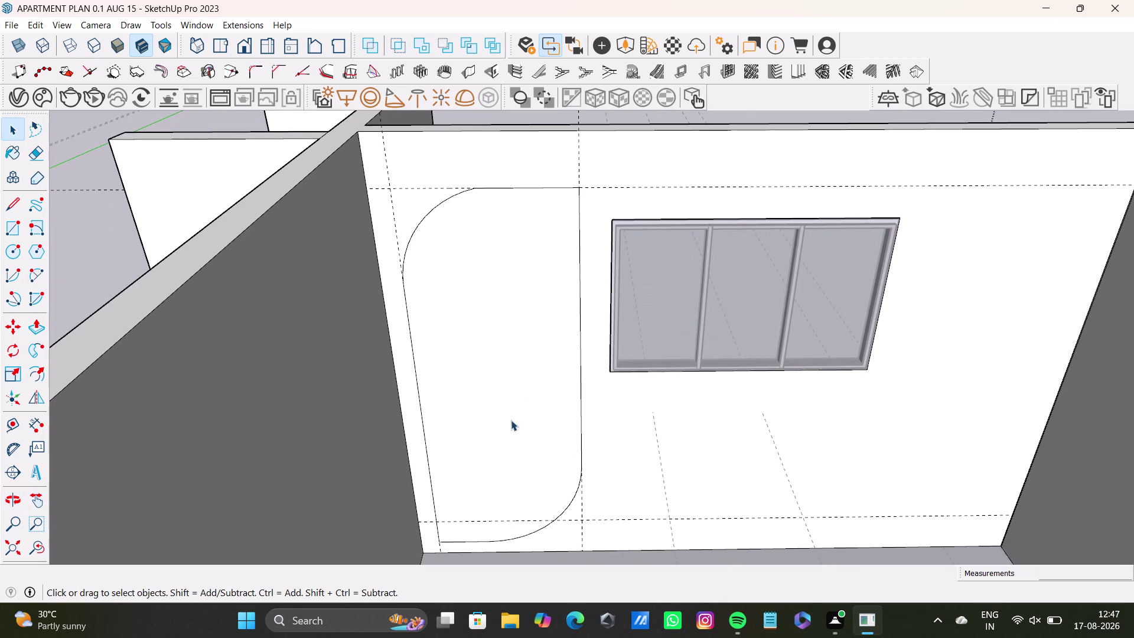
Offset the arch outline inward by about 1 5/16" to form a thin border.
key(f)
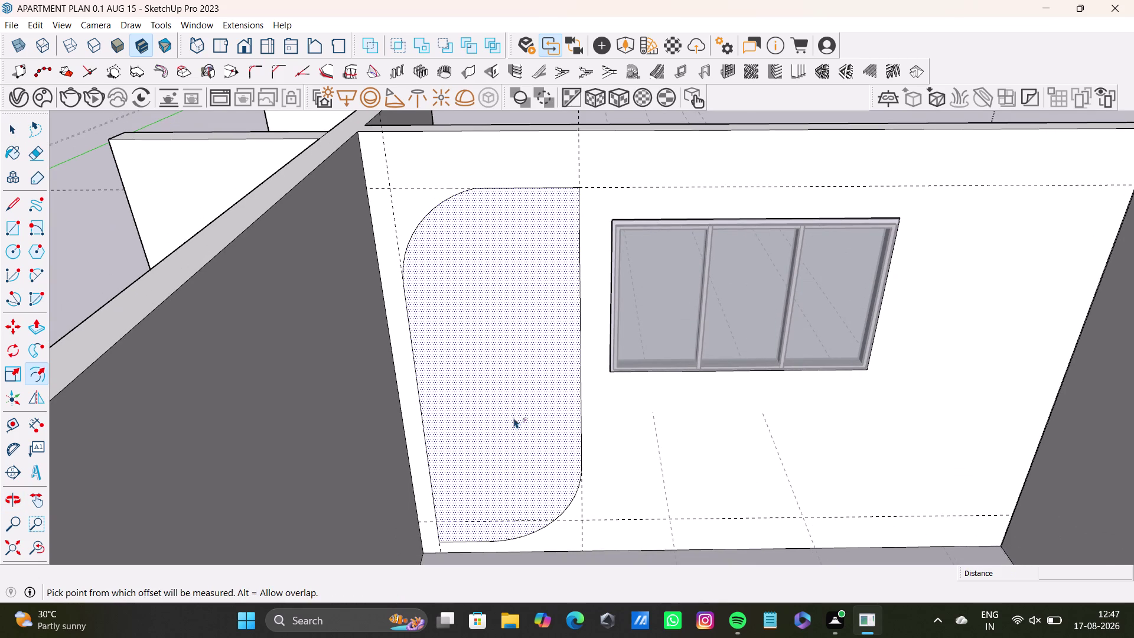
click(514, 418)
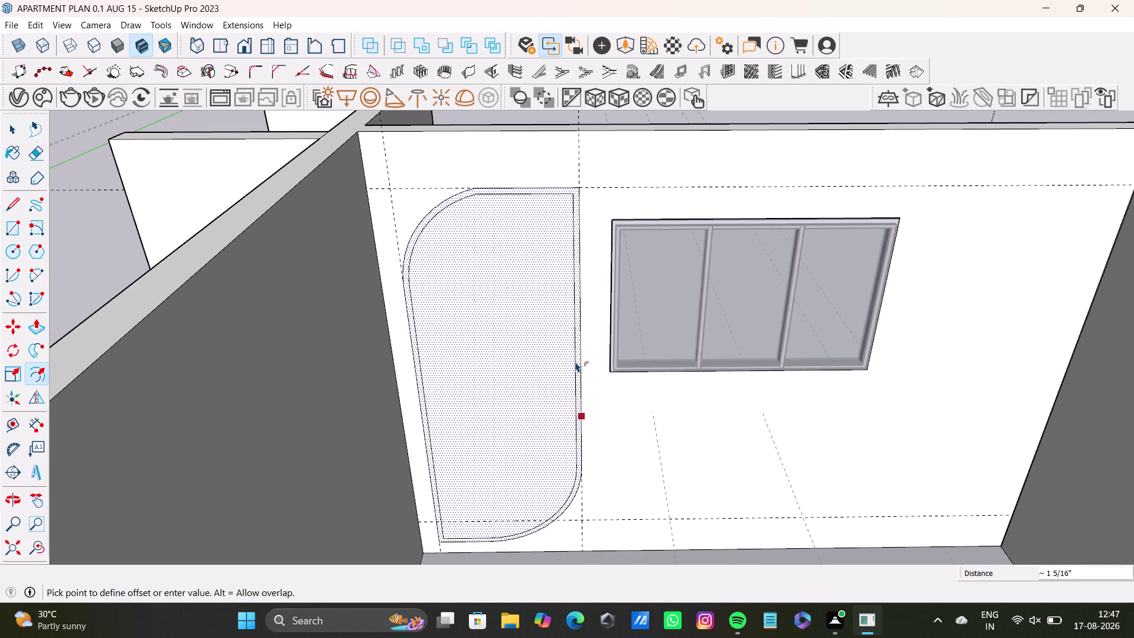
click(575, 361)
middle_drag(530, 389, 500, 501)
scroll(up, 3)
middle_drag(460, 440, 489, 328)
scroll(up, 3)
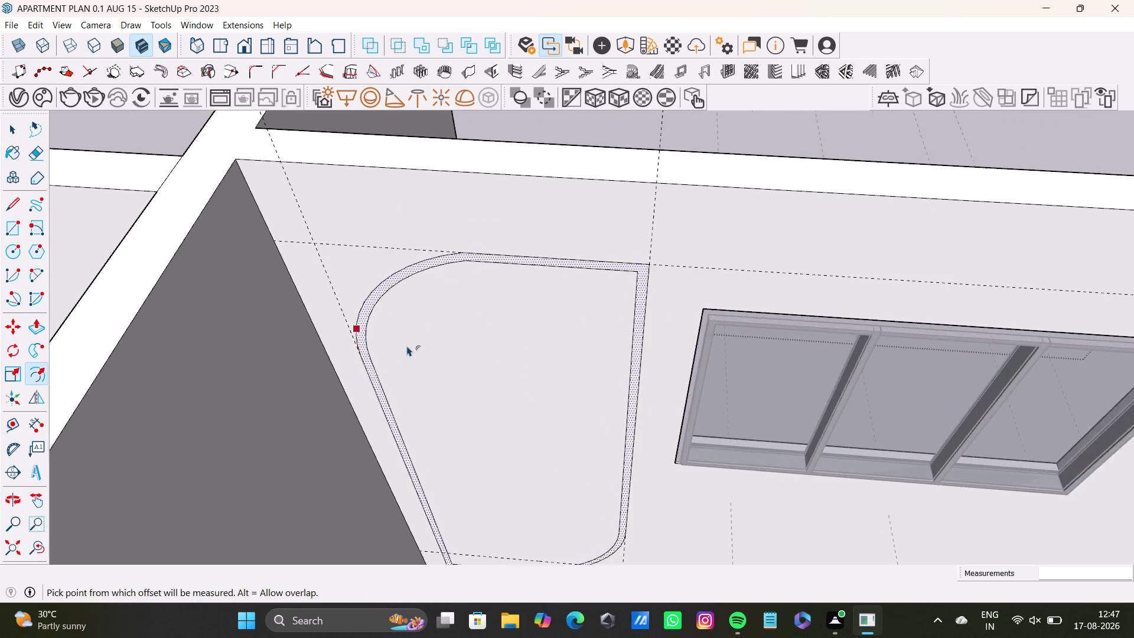
scroll(up, 3)
Push/Pull the border strip out about 10 5/16" into a curved frame wall.
key(space)
click(340, 286)
click(347, 289)
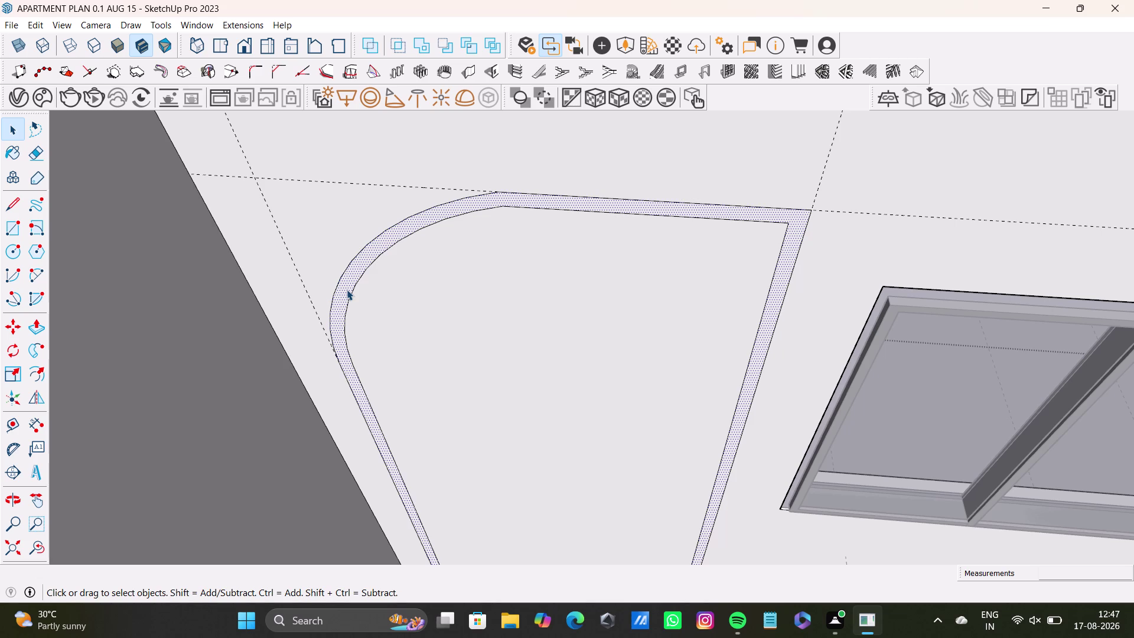
key(p)
drag(347, 289, 315, 389)
scroll(down, 3)
middle_drag(422, 412, 447, 246)
middle_drag(482, 325, 412, 257)
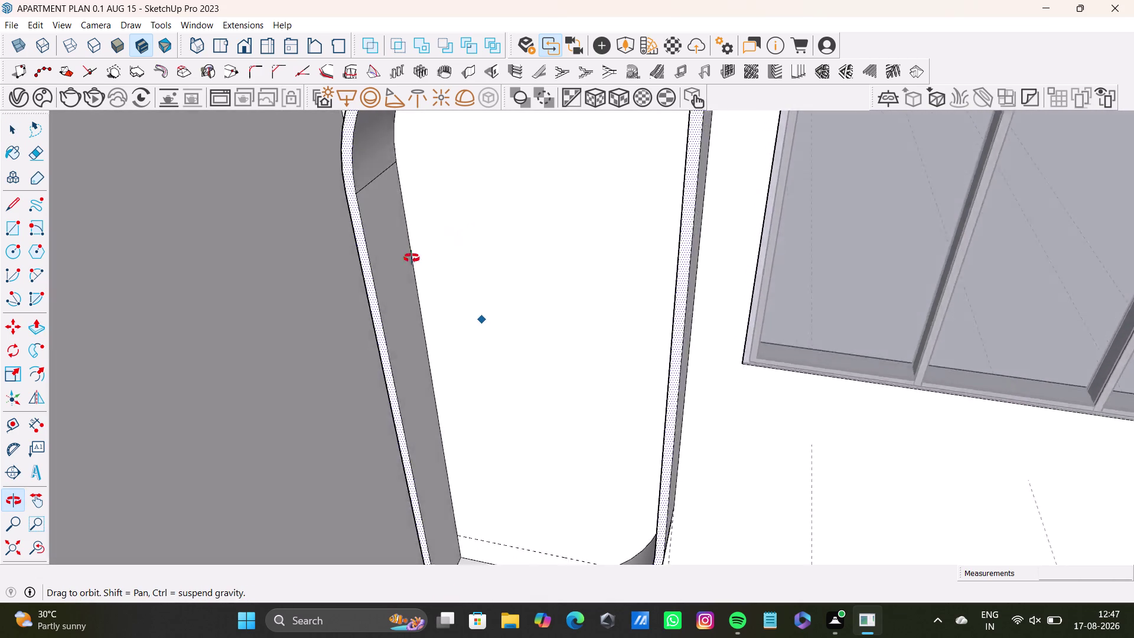
middle_drag(412, 257, 408, 331)
scroll(down, 3)
middle_drag(465, 353, 505, 262)
middle_drag(495, 286, 645, 261)
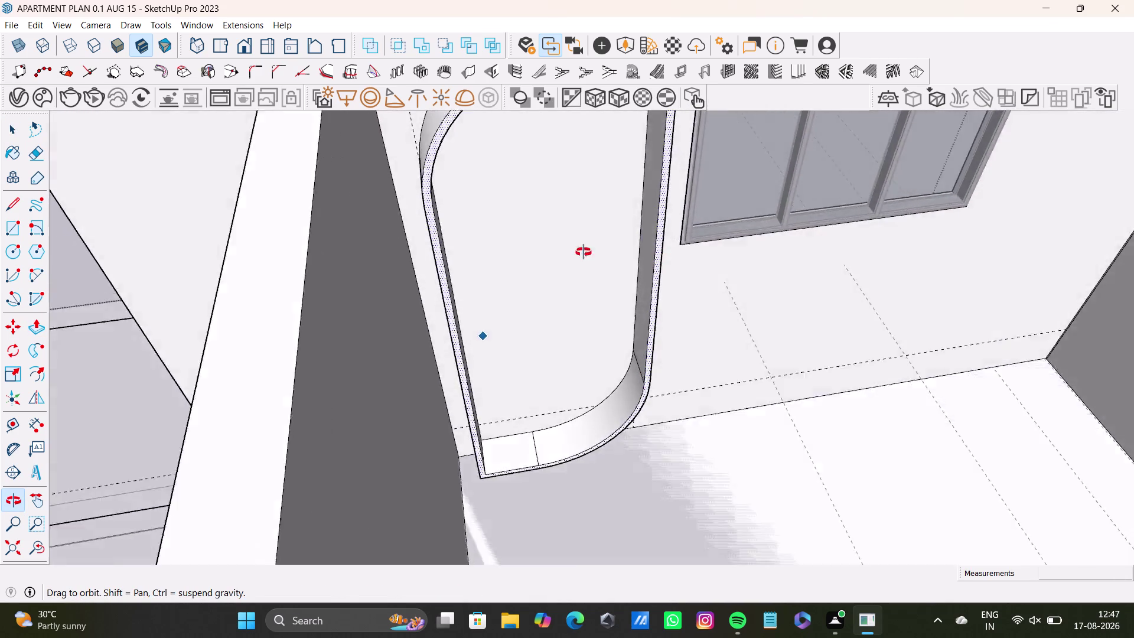
middle_drag(645, 261, 475, 288)
middle_drag(537, 329, 648, 342)
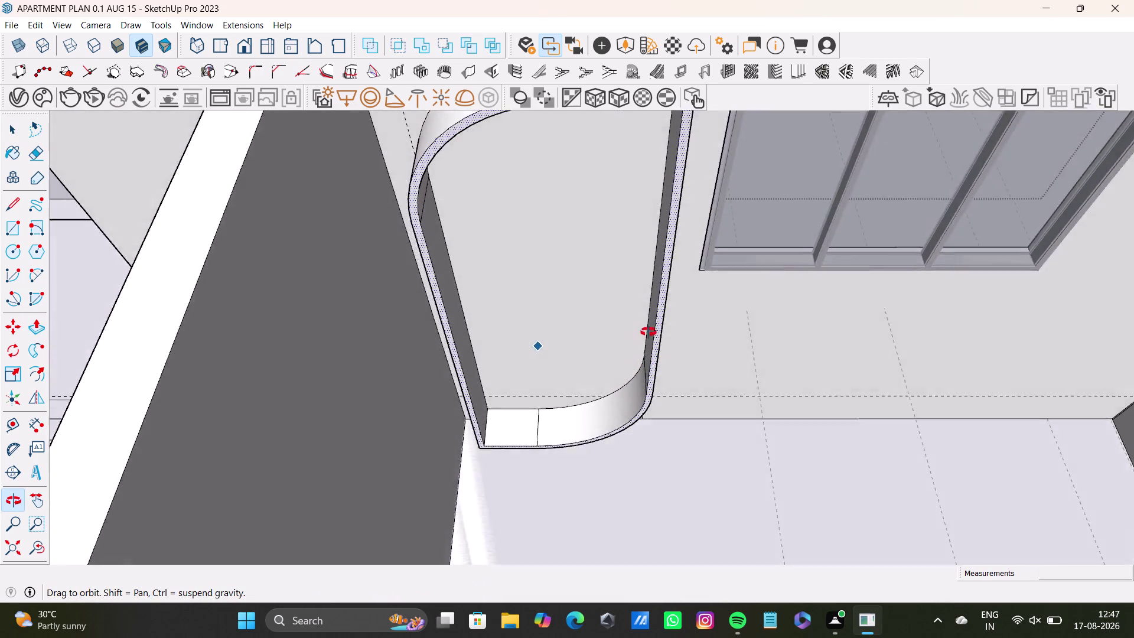
middle_drag(648, 342, 589, 340)
middle_drag(580, 392, 591, 312)
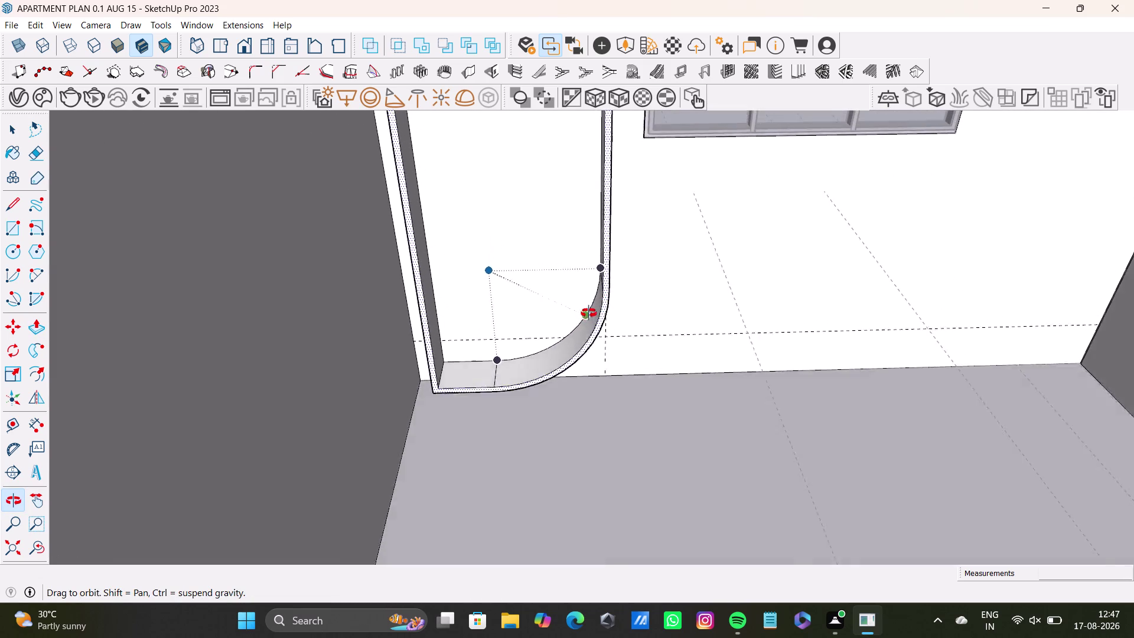
middle_drag(590, 311, 560, 319)
scroll(down, 3)
scroll(down, 3)
middle_drag(523, 307, 555, 360)
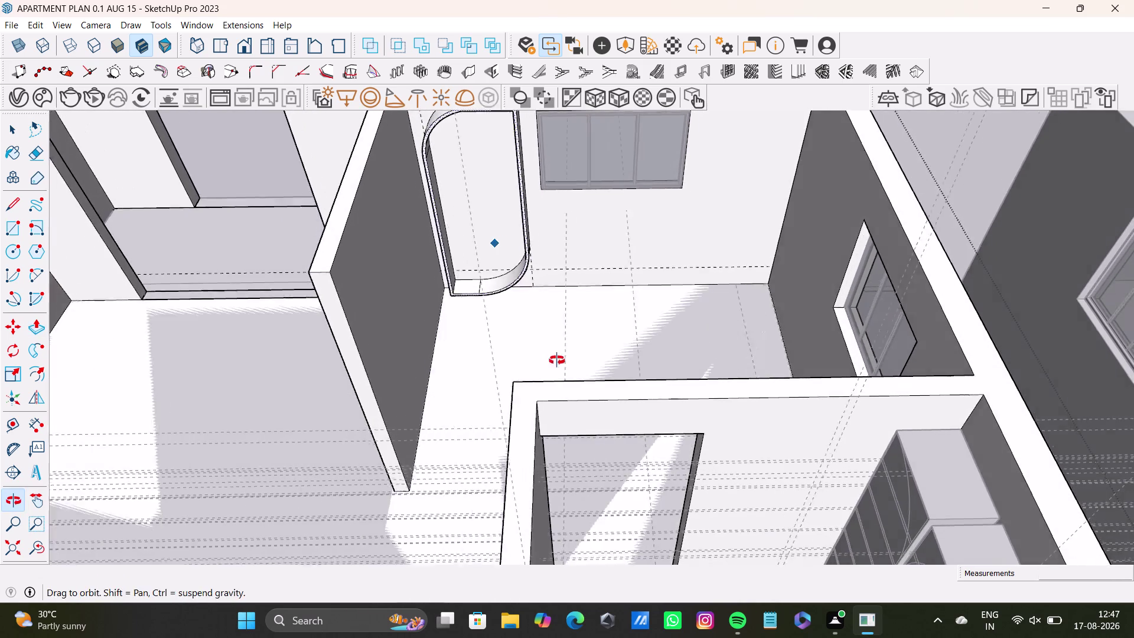
middle_drag(555, 360, 557, 360)
middle_drag(483, 226, 510, 345)
scroll(up, 3)
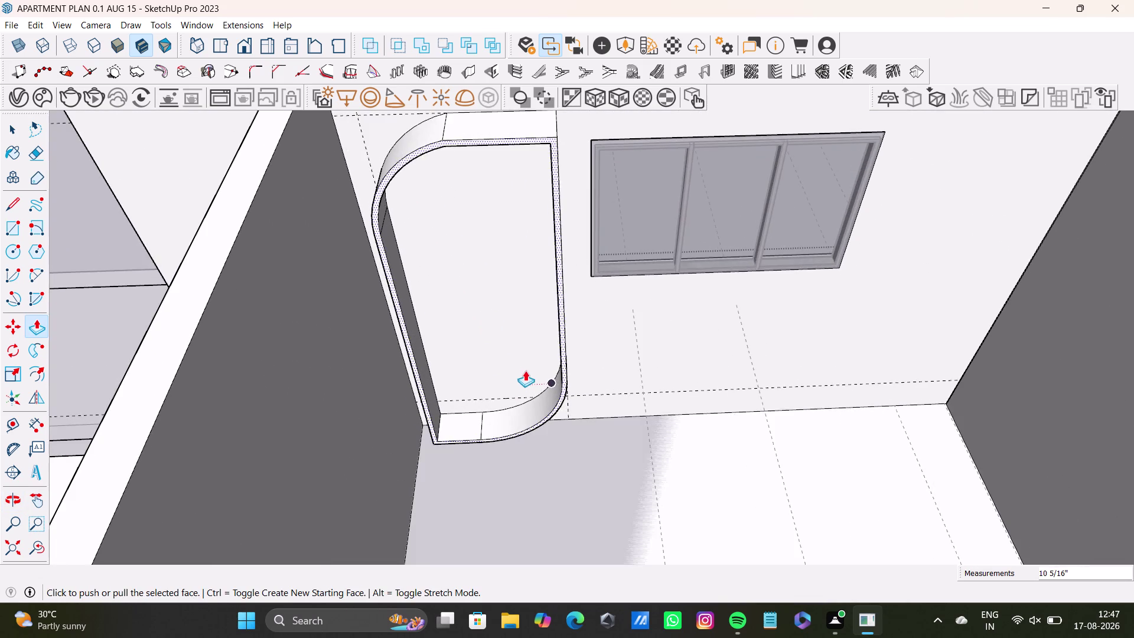
Pull the arch frame's front rim out a further 9 11/16" to deepen the frame.
middle_drag(525, 371, 509, 309)
scroll(up, 3)
scroll(up, 3)
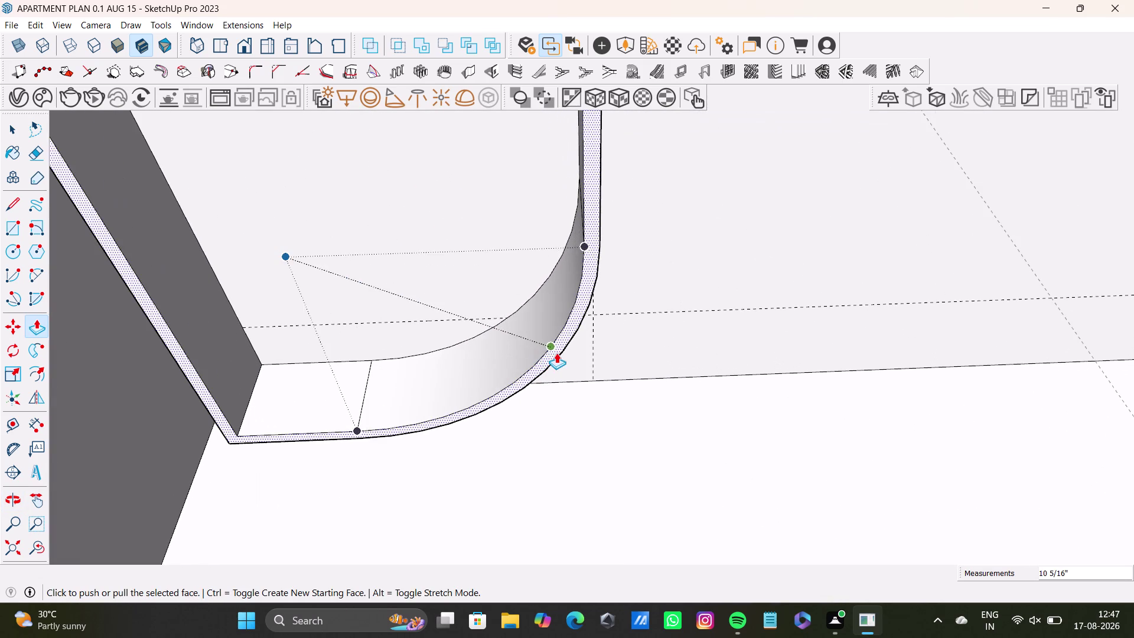
key(space)
click(556, 348)
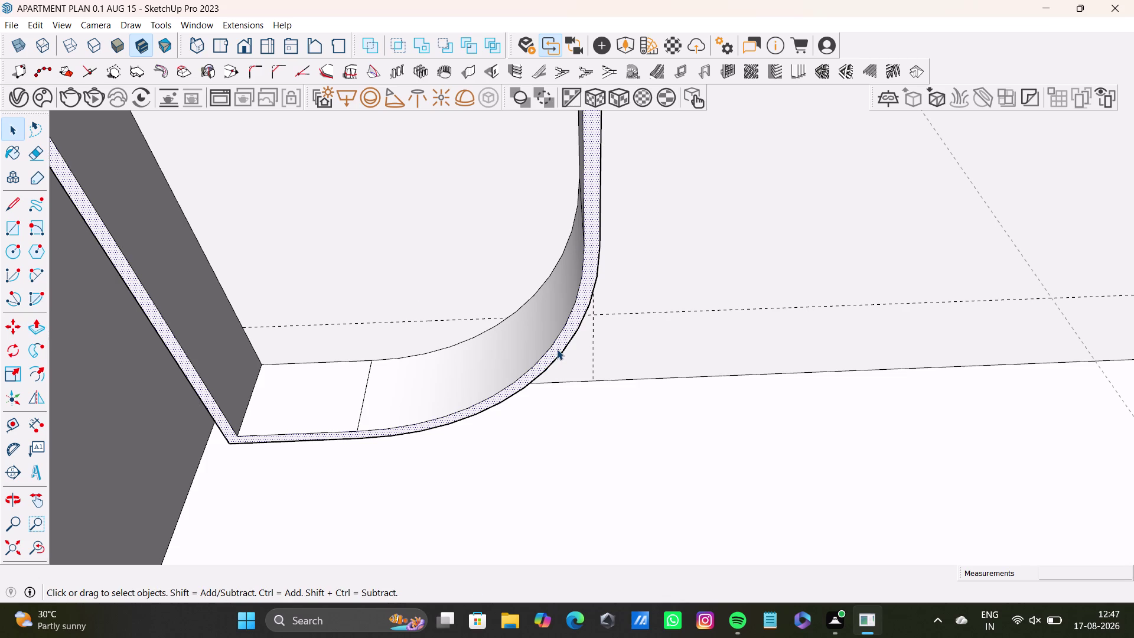
key(p)
key(p)
key(p)
drag(557, 349, 553, 375)
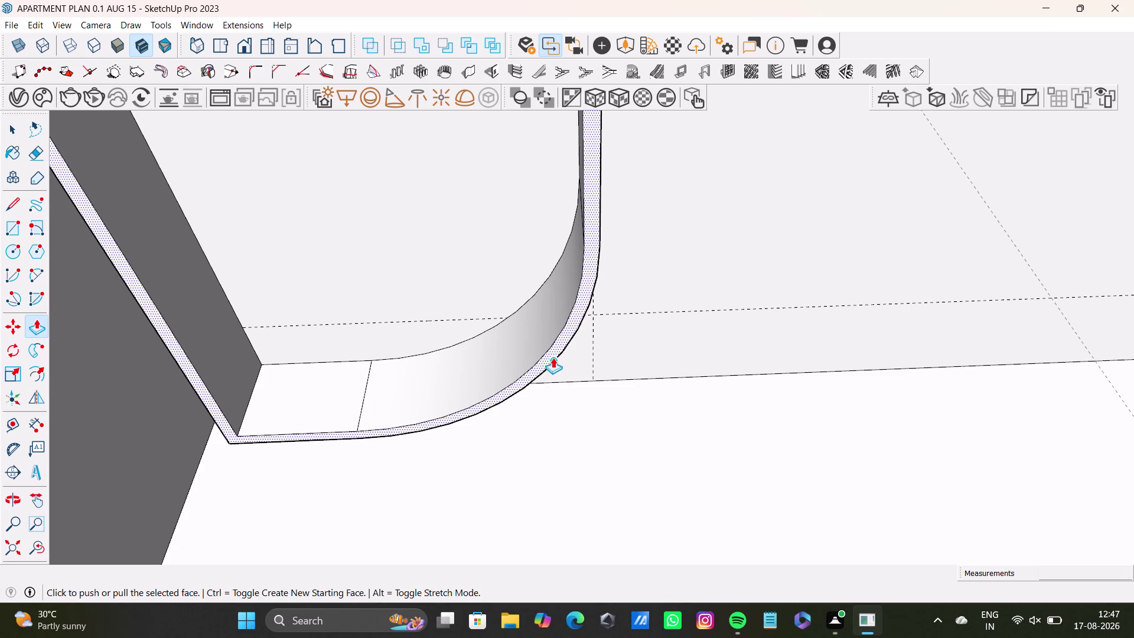
drag(552, 358, 550, 443)
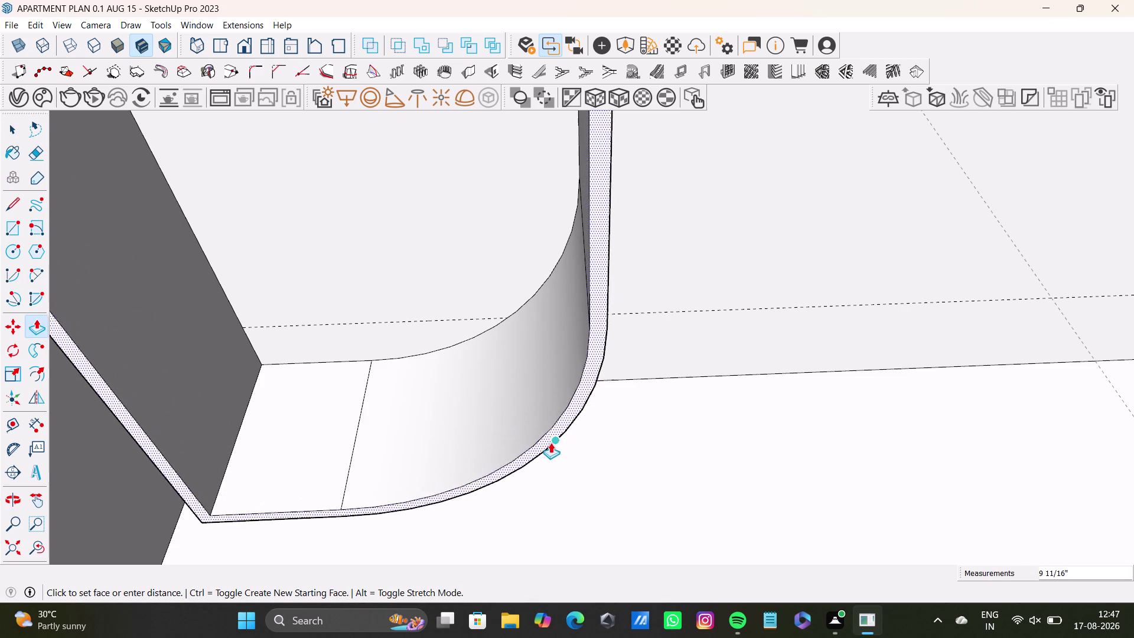
drag(550, 442, 552, 463)
key(space)
key(space)
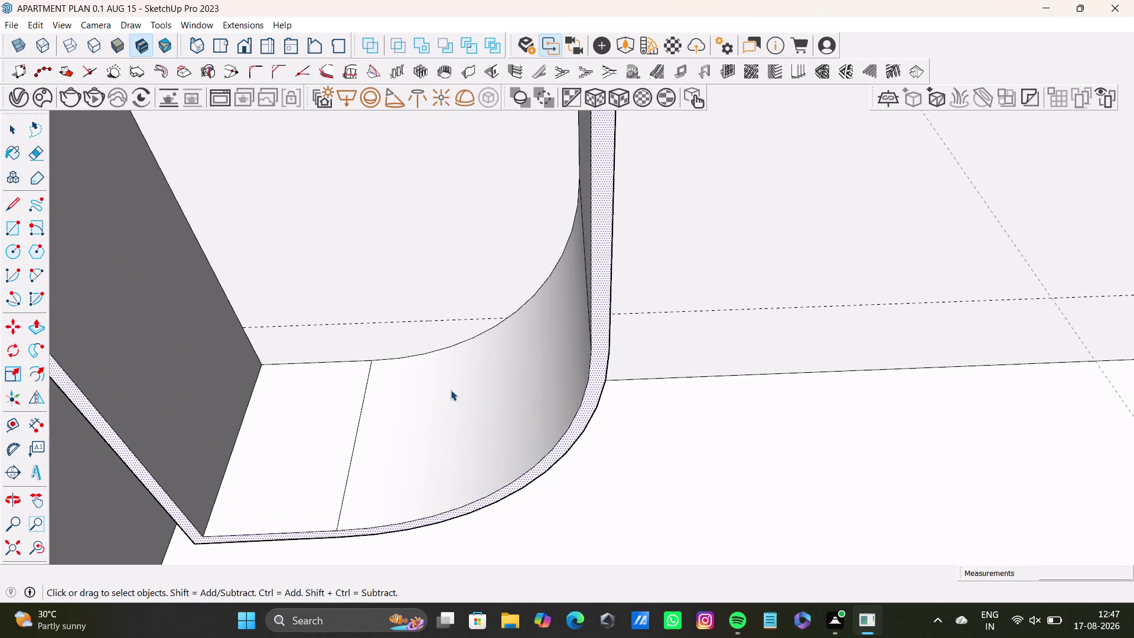
scroll(down, 3)
middle_drag(452, 372, 599, 434)
middle_drag(592, 438, 589, 434)
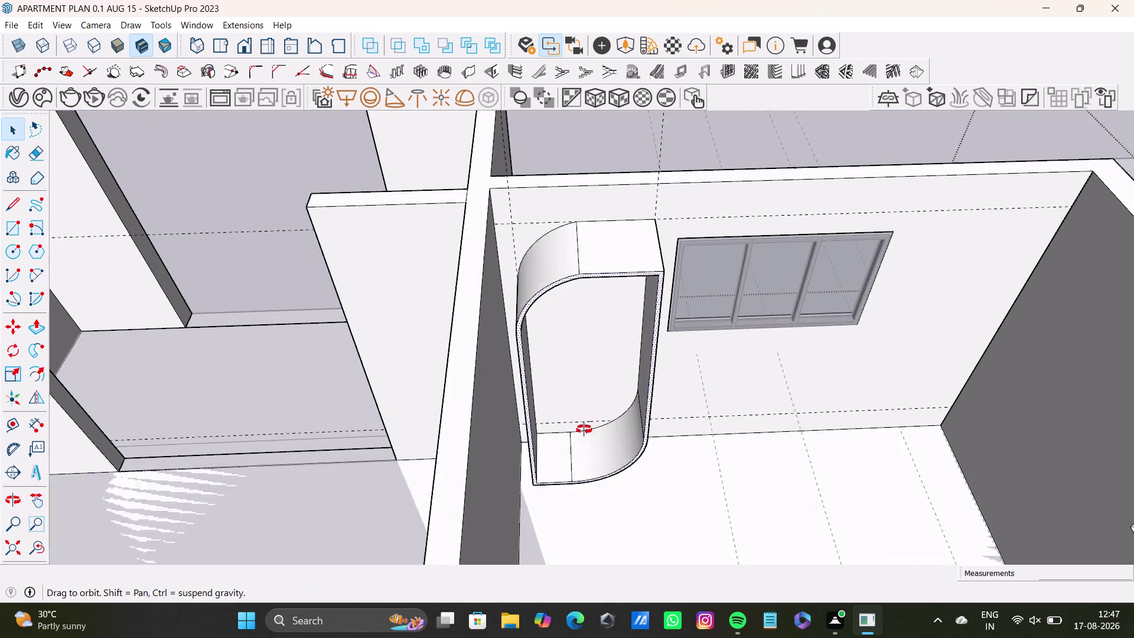
middle_drag(590, 434, 550, 393)
scroll(up, 3)
middle_drag(525, 310, 460, 372)
middle_drag(458, 376, 210, 380)
middle_drag(545, 320, 421, 338)
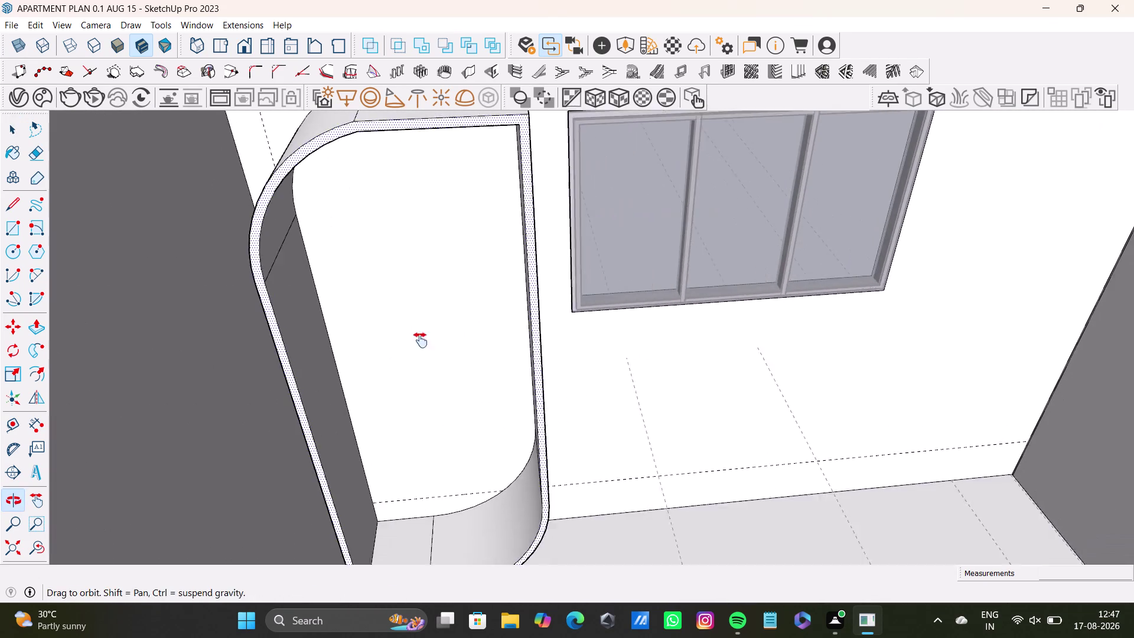
middle_drag(421, 339, 421, 340)
middle_drag(482, 329, 504, 432)
middle_drag(504, 427, 512, 446)
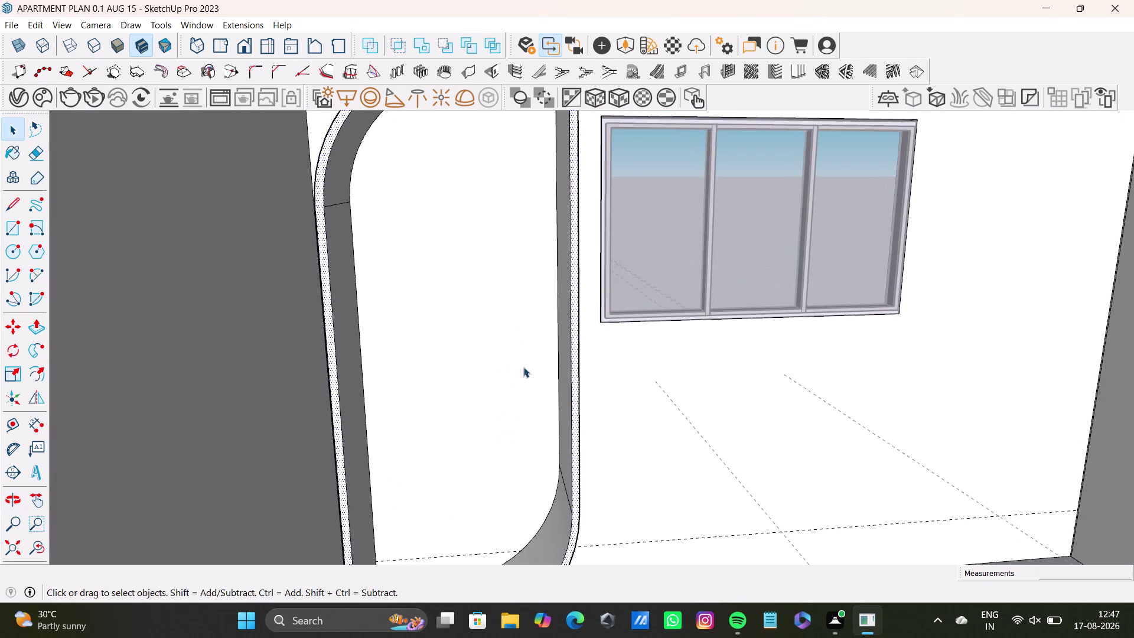
middle_drag(523, 367, 516, 385)
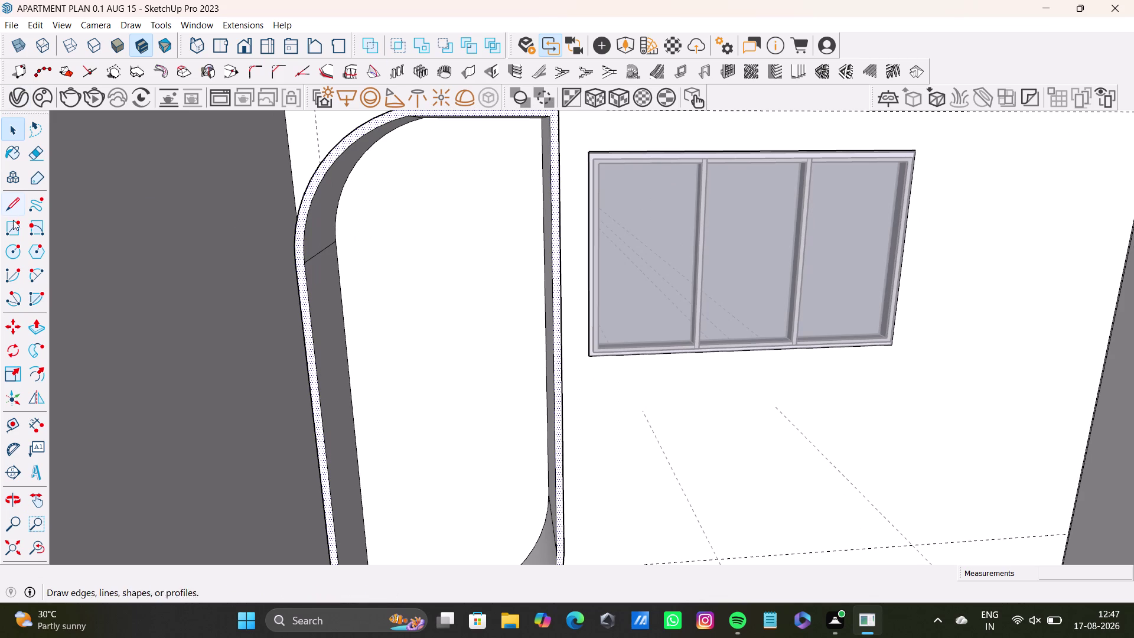
click(20, 227)
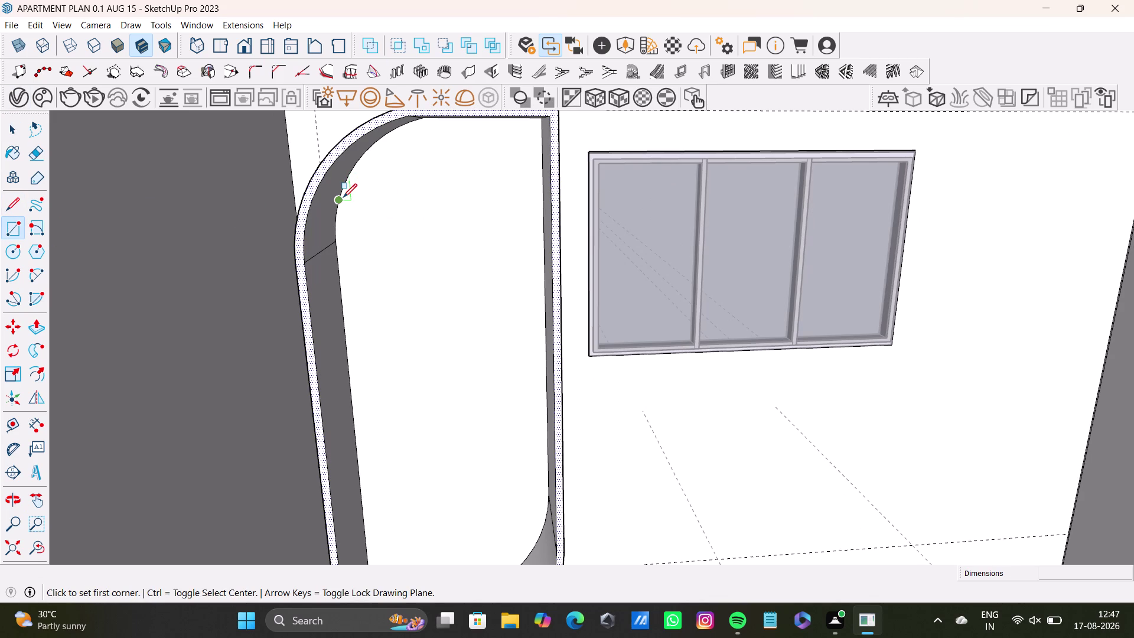
drag(343, 197, 425, 208)
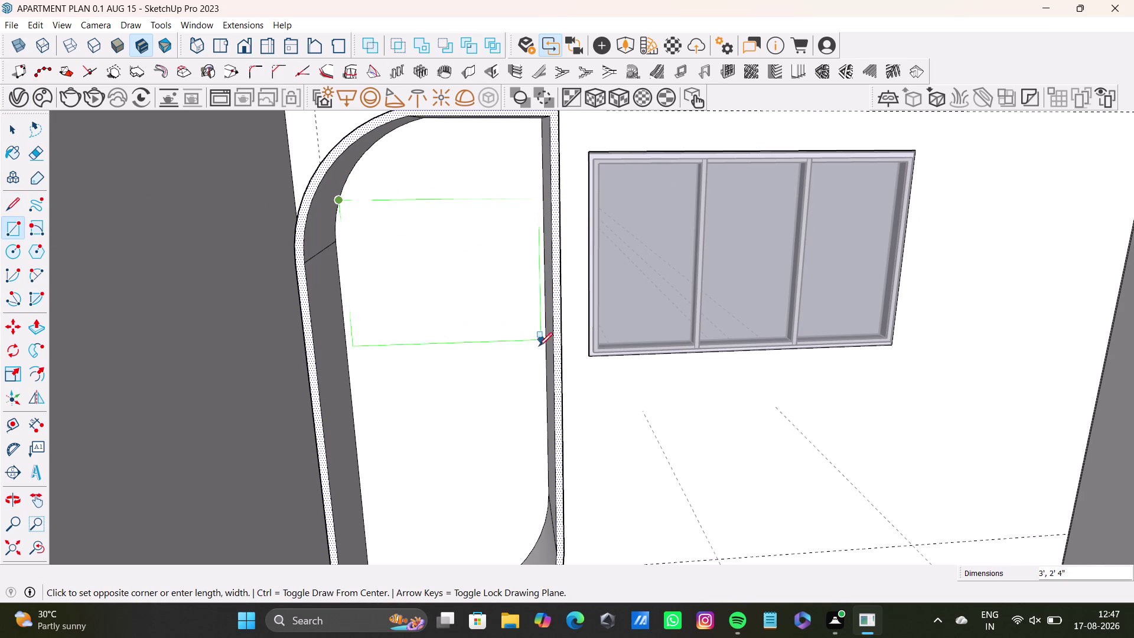
key(space)
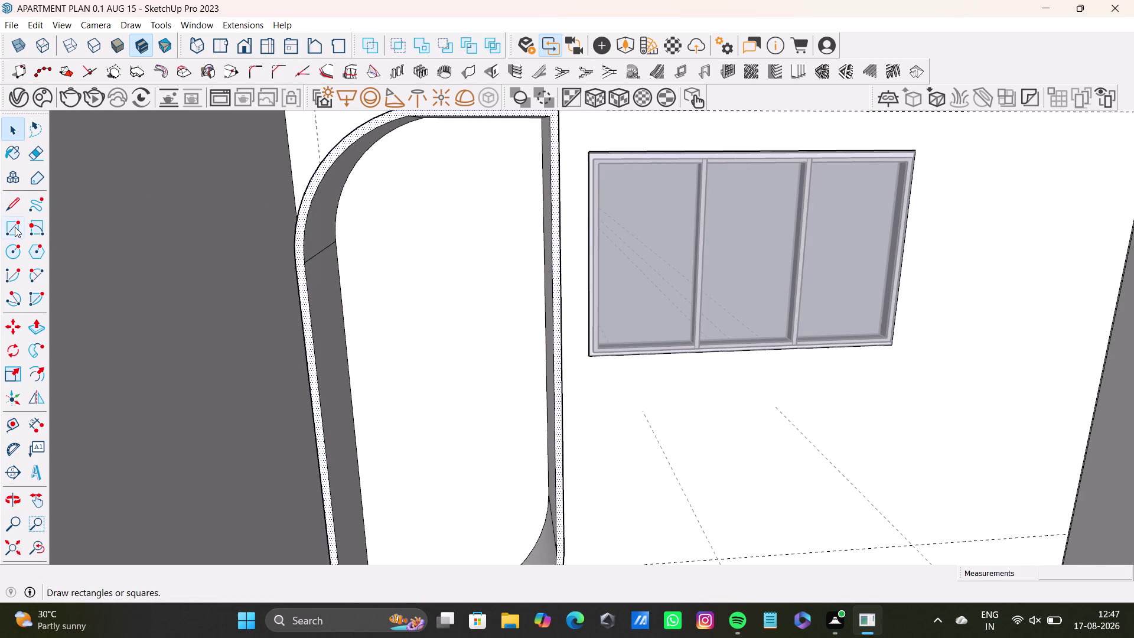
drag(14, 226, 29, 226)
middle_drag(474, 329, 498, 327)
middle_drag(497, 324, 485, 393)
middle_drag(492, 372, 491, 343)
middle_drag(528, 288, 523, 289)
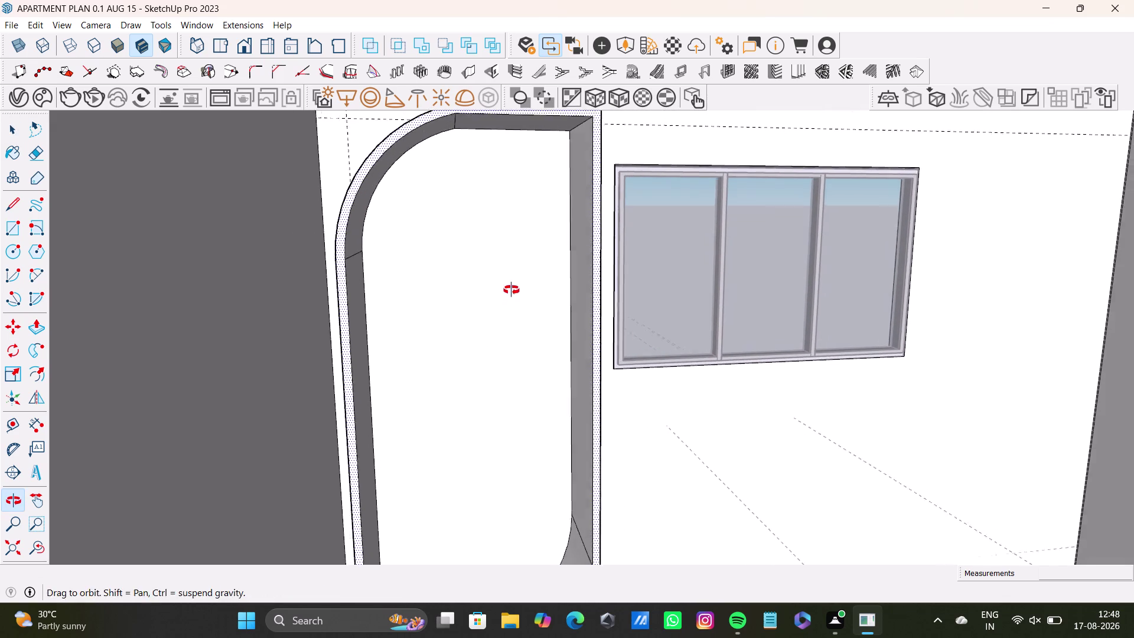
middle_drag(524, 289, 500, 290)
middle_drag(505, 284, 543, 299)
middle_drag(527, 298, 544, 314)
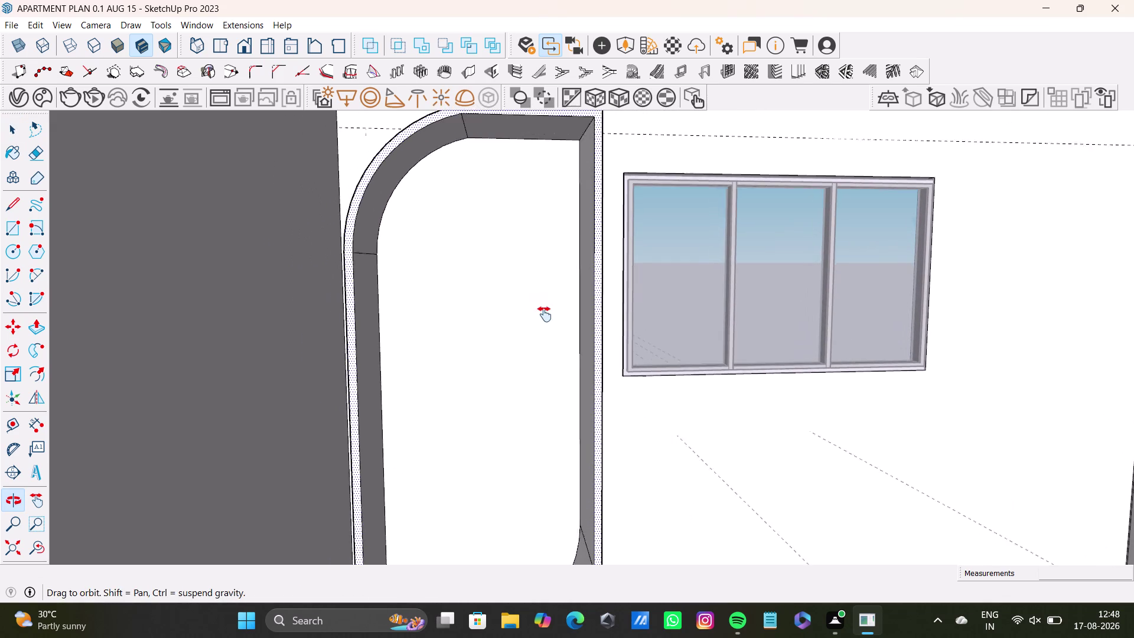
middle_drag(545, 314, 544, 314)
middle_drag(347, 236, 401, 250)
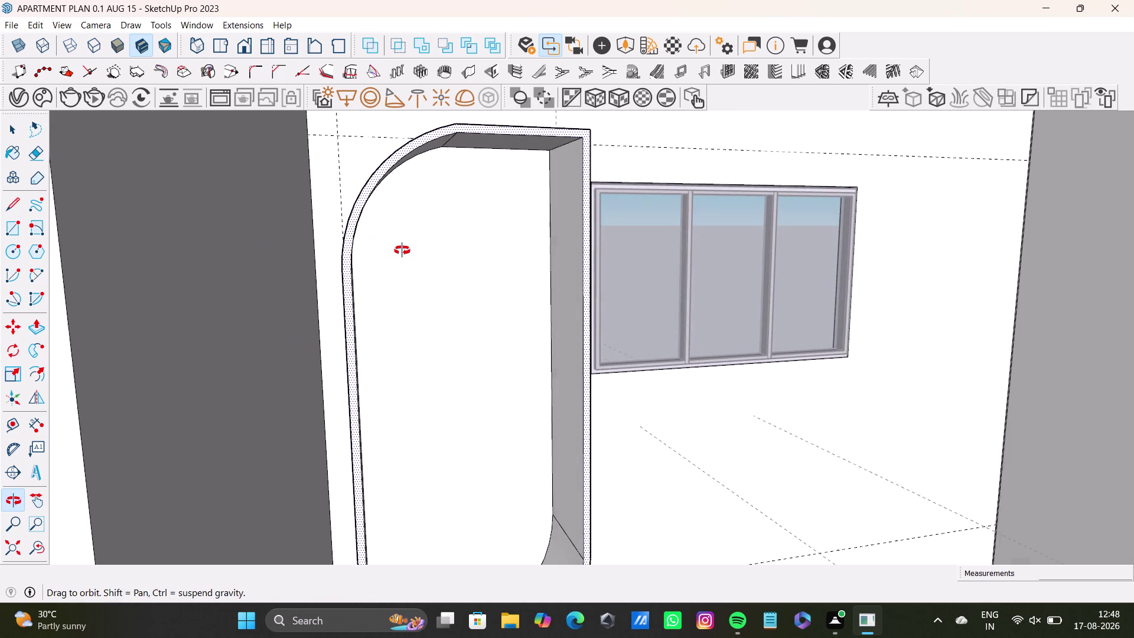
middle_drag(401, 250, 272, 242)
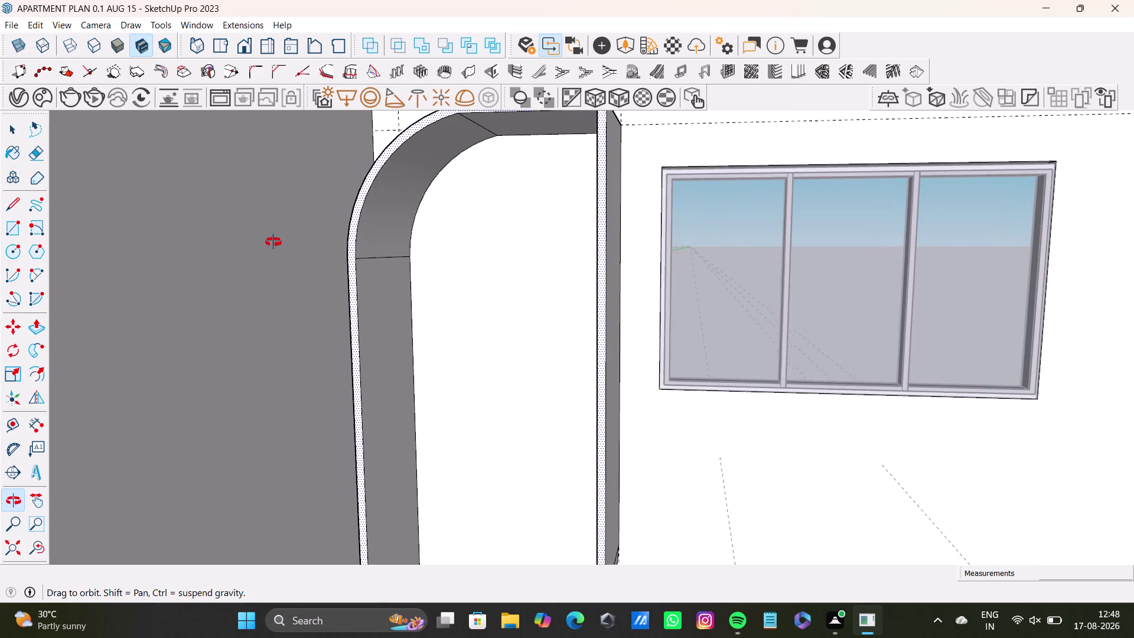
middle_drag(272, 242, 396, 277)
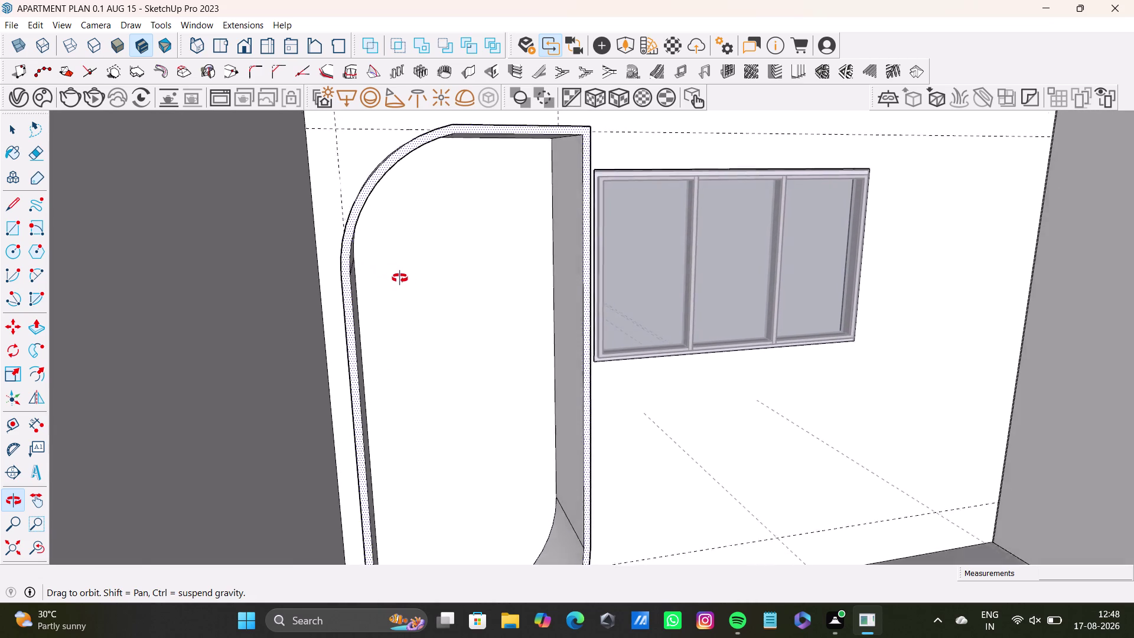
middle_drag(397, 277, 408, 281)
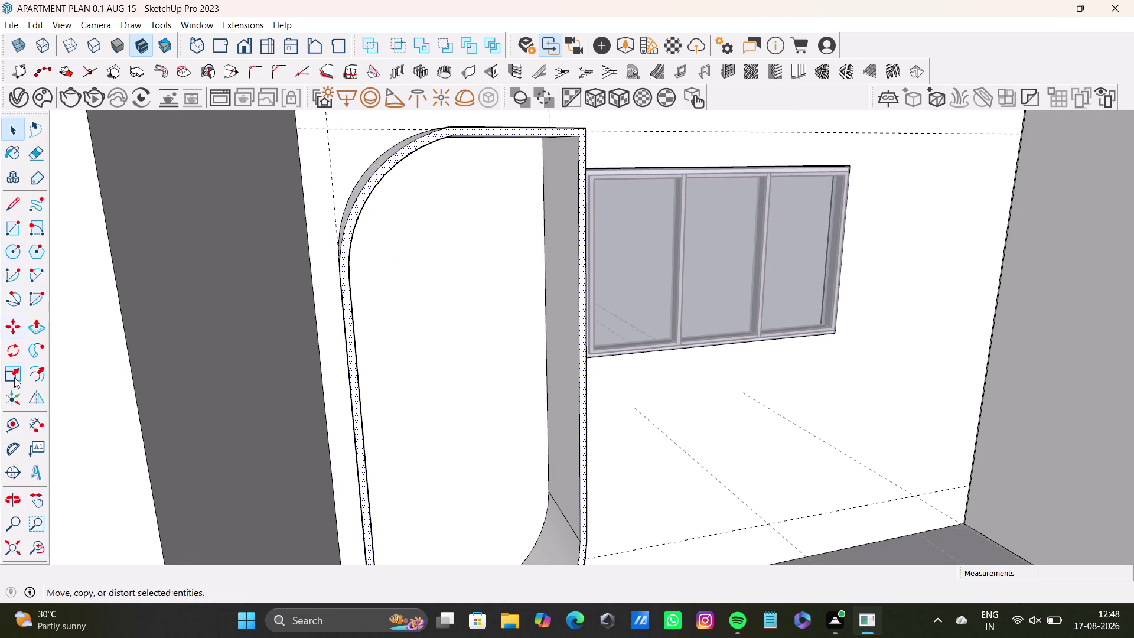
drag(10, 423, 16, 418)
scroll(up, 3)
middle_drag(573, 157, 576, 136)
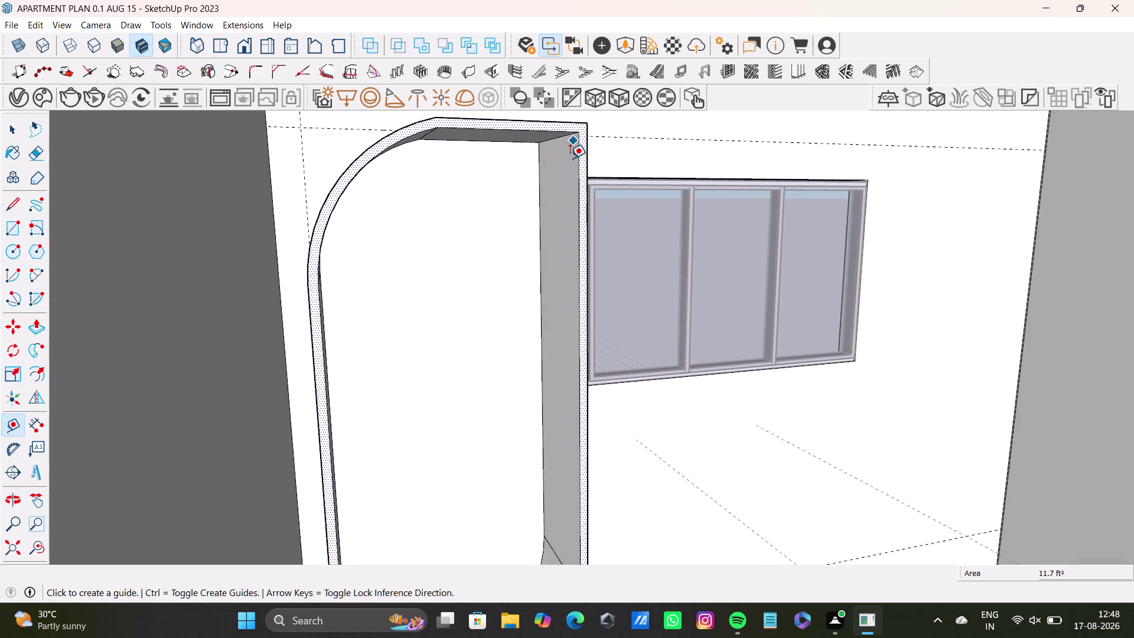
Place a Tape Measure guide 1" along the arch shelf frame's top edge.
middle_drag(568, 178, 566, 166)
click(566, 145)
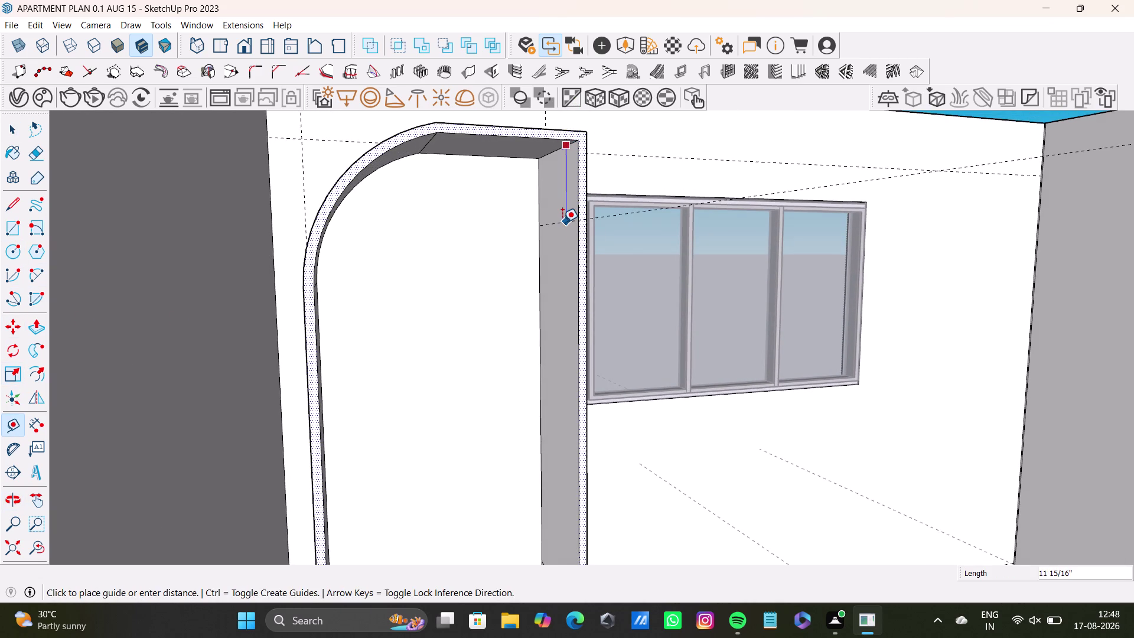
click(562, 222)
click(569, 219)
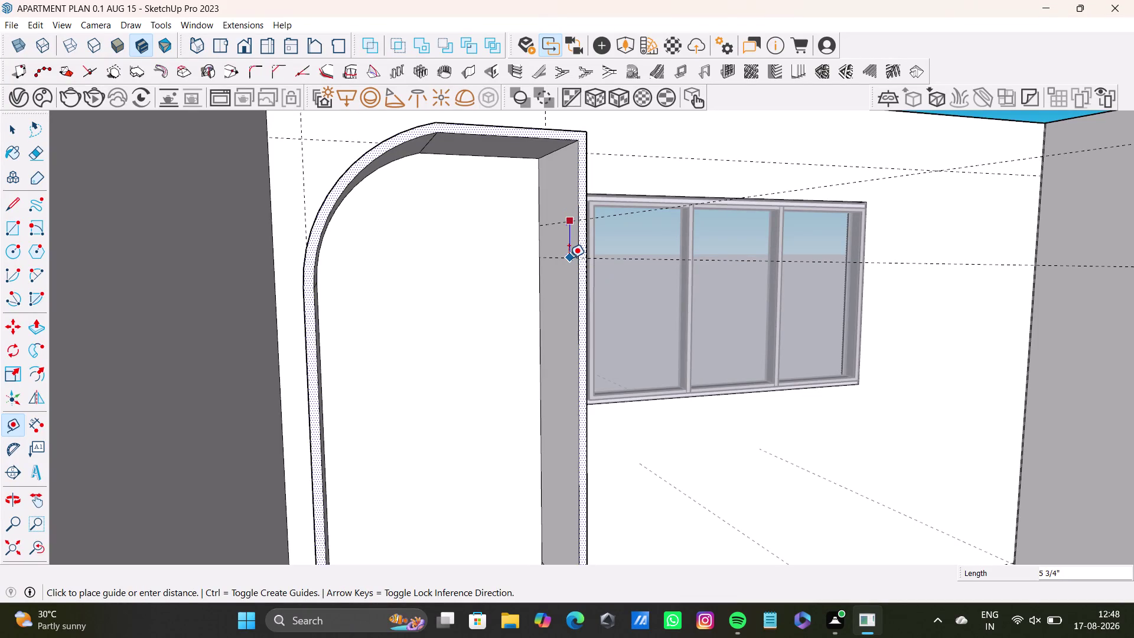
key(1)
key(shift+quotedbl)
key(Return)
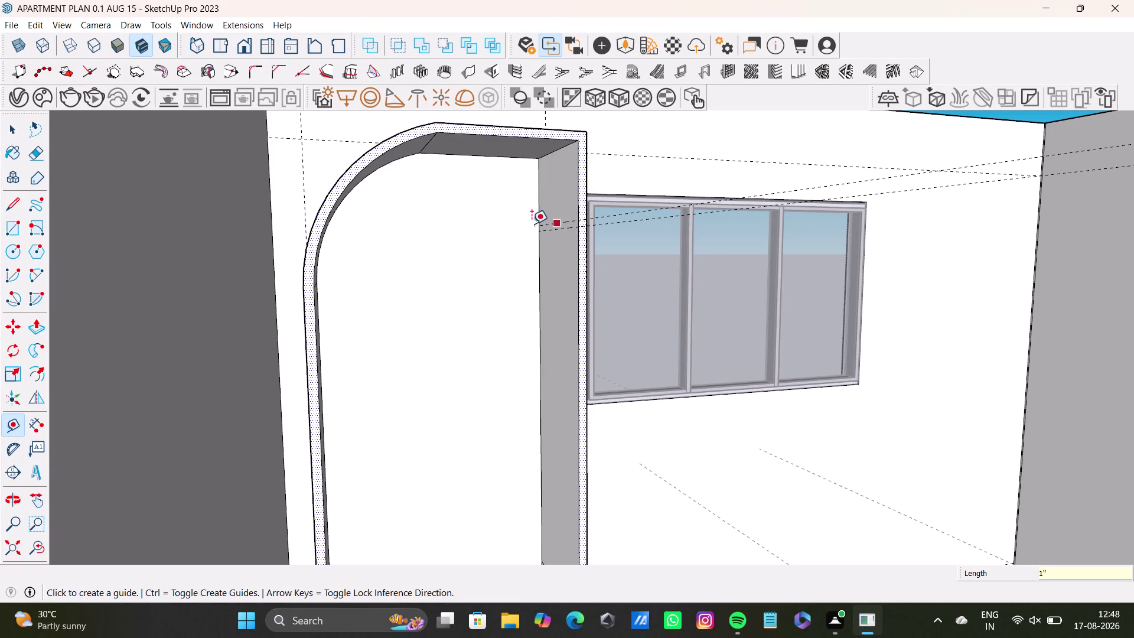
Zoom and orbit out to view the surrounding apartment rooms.
drag(12, 230, 25, 235)
scroll(up, 3)
middle_drag(532, 254, 602, 251)
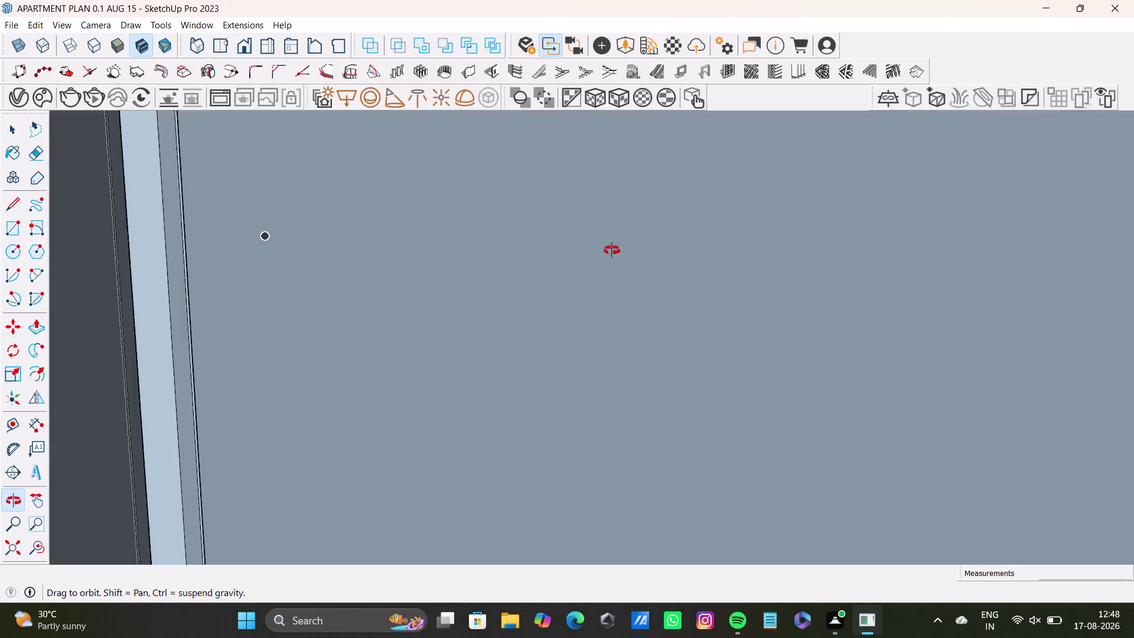
middle_drag(603, 252, 612, 251)
middle_drag(524, 254, 437, 304)
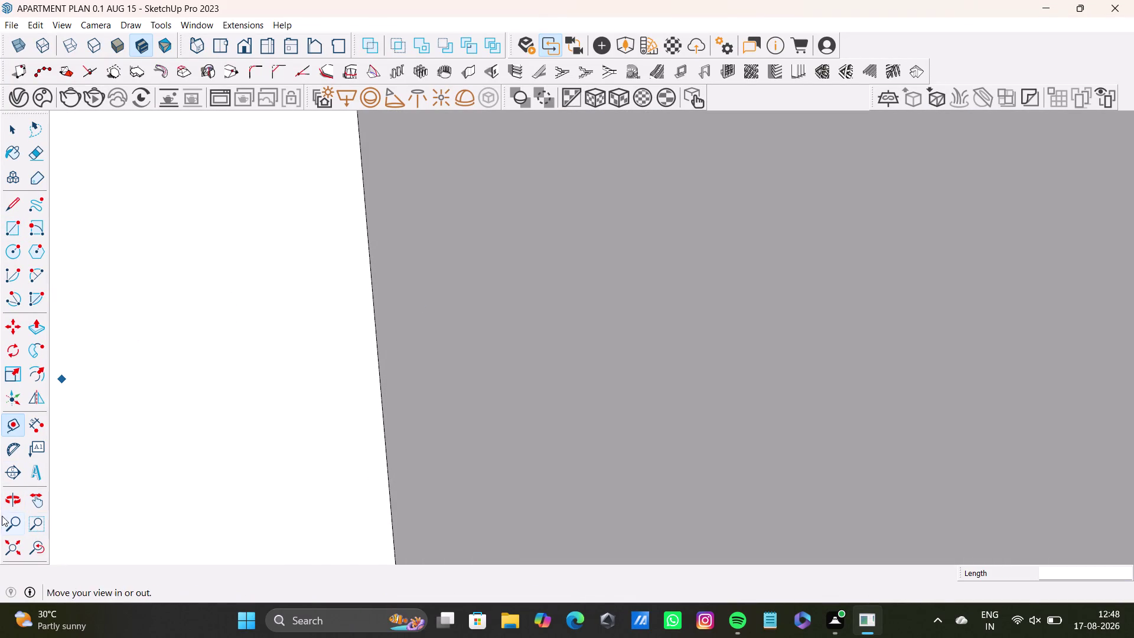
click(4, 501)
click(4, 541)
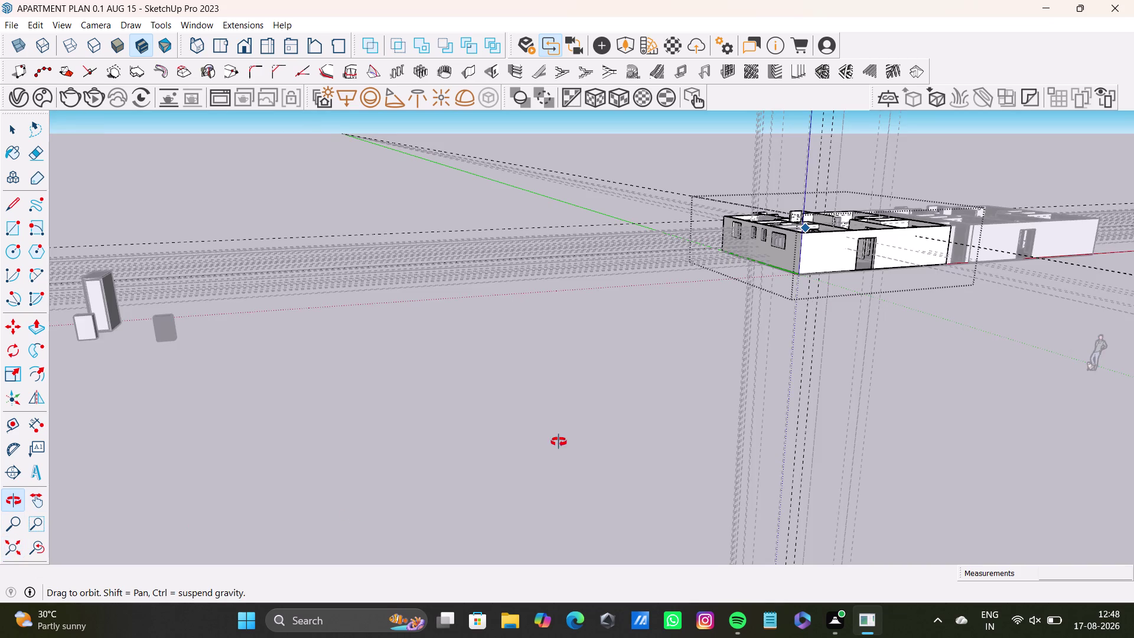
scroll(up, 3)
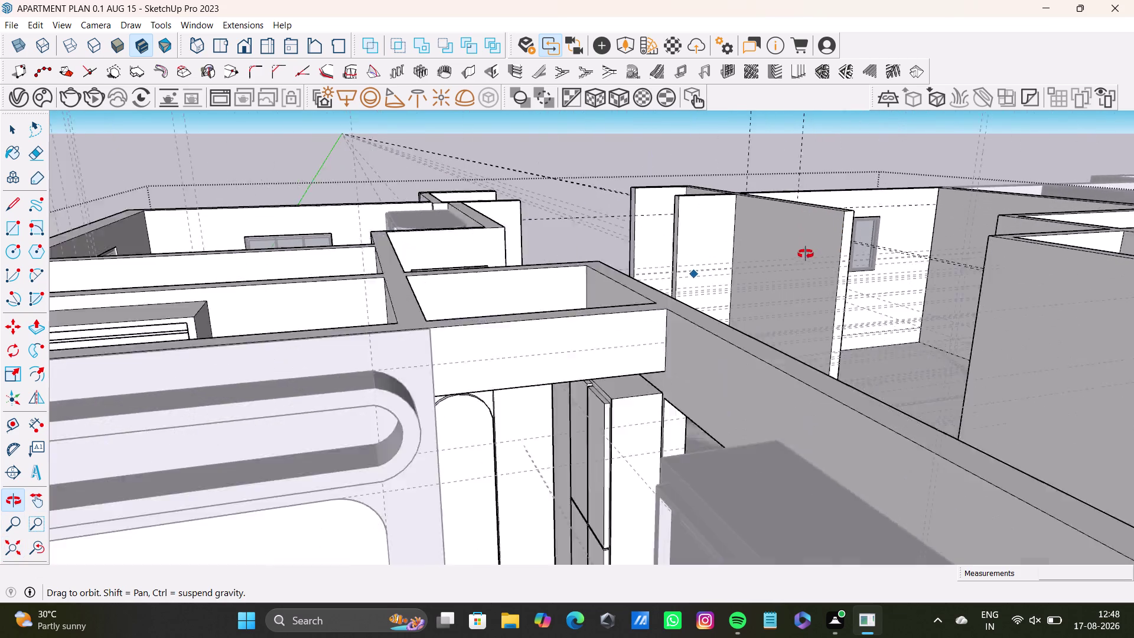
scroll(up, 3)
middle_drag(704, 262, 705, 439)
scroll(up, 3)
scroll(down, 3)
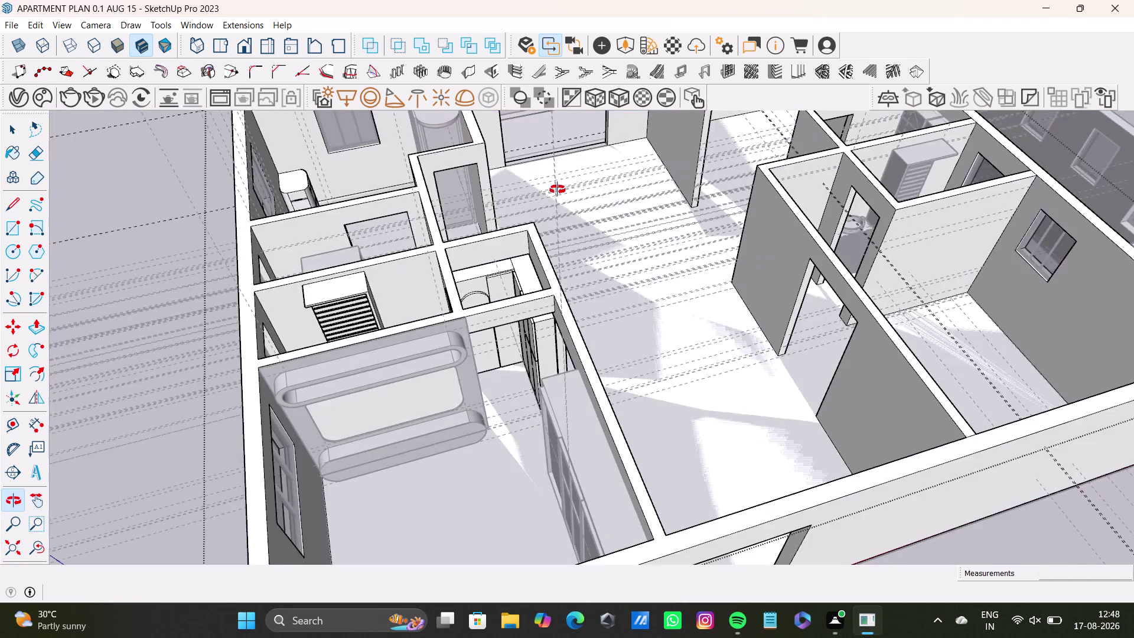
scroll(down, 3)
middle_drag(654, 203, 423, 353)
scroll(up, 3)
middle_drag(379, 236, 608, 343)
scroll(up, 3)
middle_drag(596, 293, 518, 387)
middle_drag(544, 389, 626, 268)
middle_drag(623, 261, 569, 287)
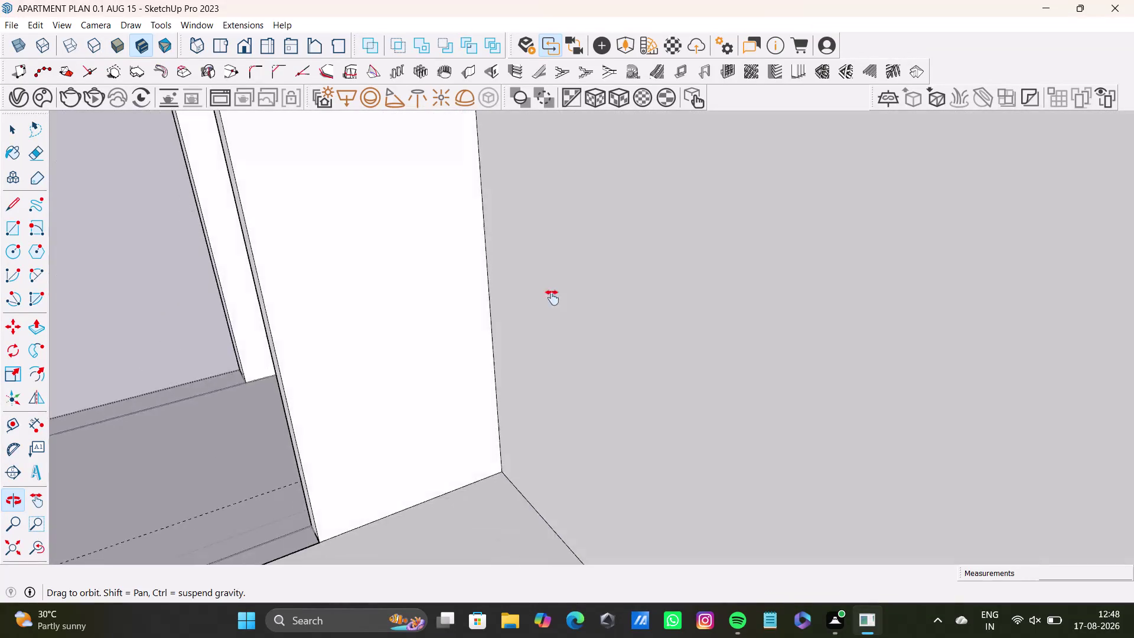
middle_drag(569, 287, 417, 429)
middle_drag(539, 162, 404, 346)
middle_drag(639, 134, 345, 316)
middle_drag(507, 209, 550, 208)
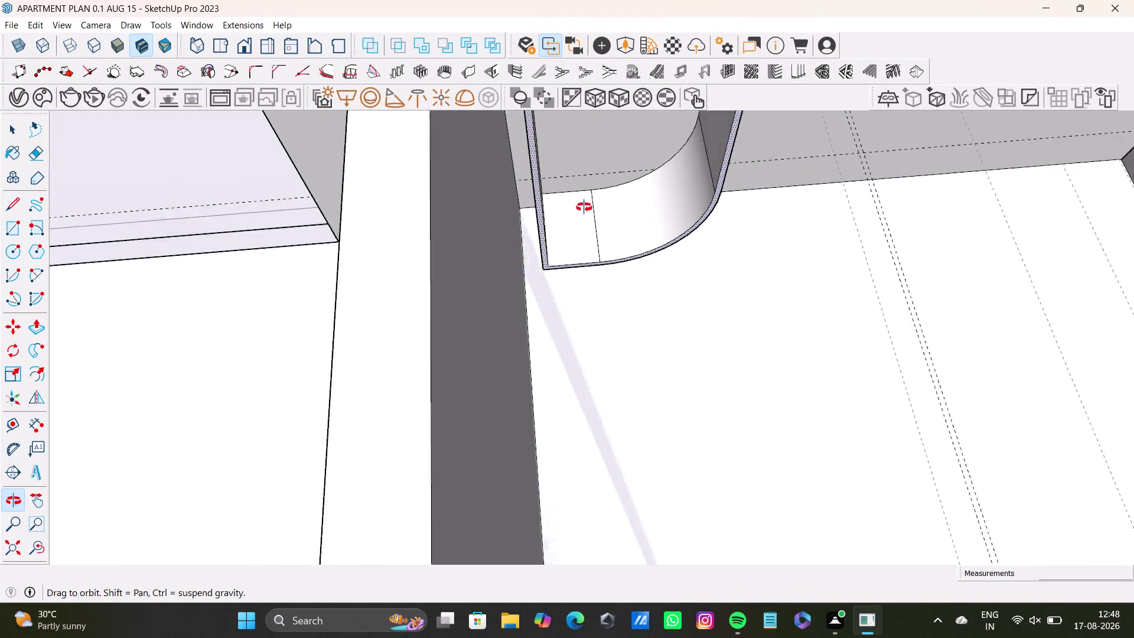
middle_drag(550, 207, 670, 188)
middle_drag(598, 153, 374, 360)
scroll(up, 3)
middle_drag(383, 234, 547, 188)
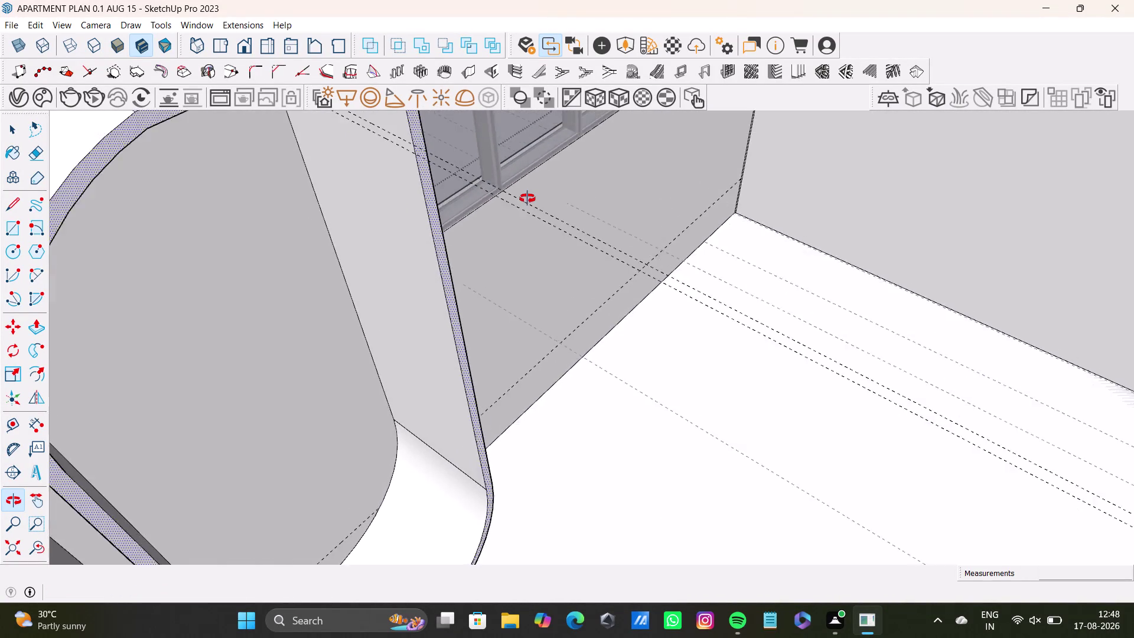
scroll(down, 3)
middle_drag(522, 207, 412, 215)
middle_drag(456, 185, 545, 326)
middle_drag(499, 307, 465, 176)
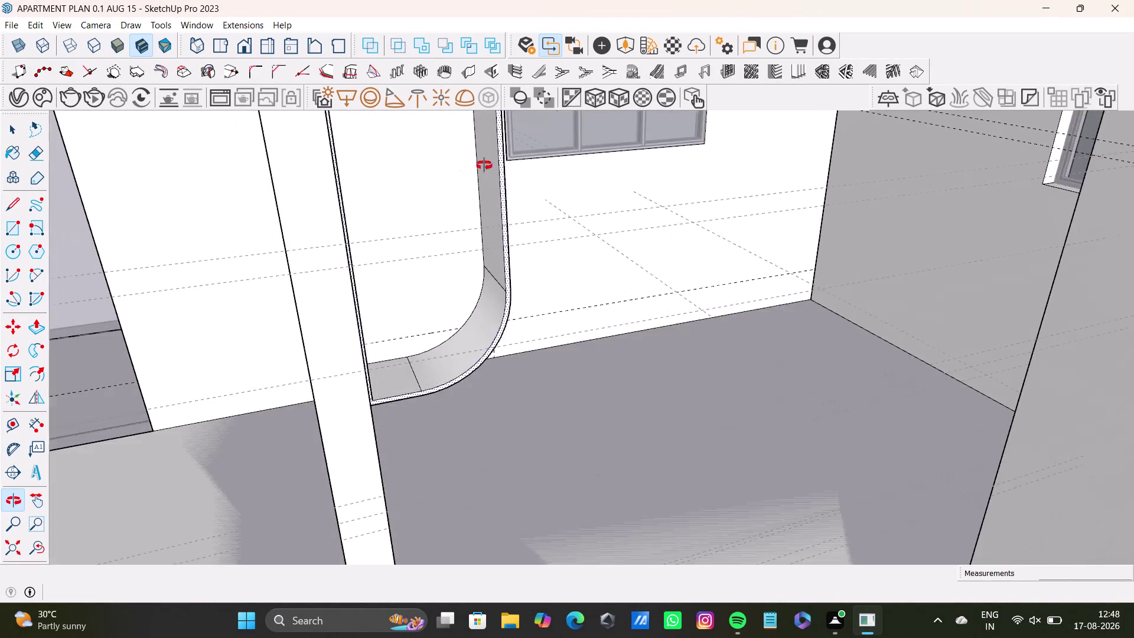
middle_drag(497, 169, 519, 403)
scroll(up, 3)
middle_drag(491, 266, 498, 393)
middle_drag(499, 381, 499, 330)
scroll(up, 3)
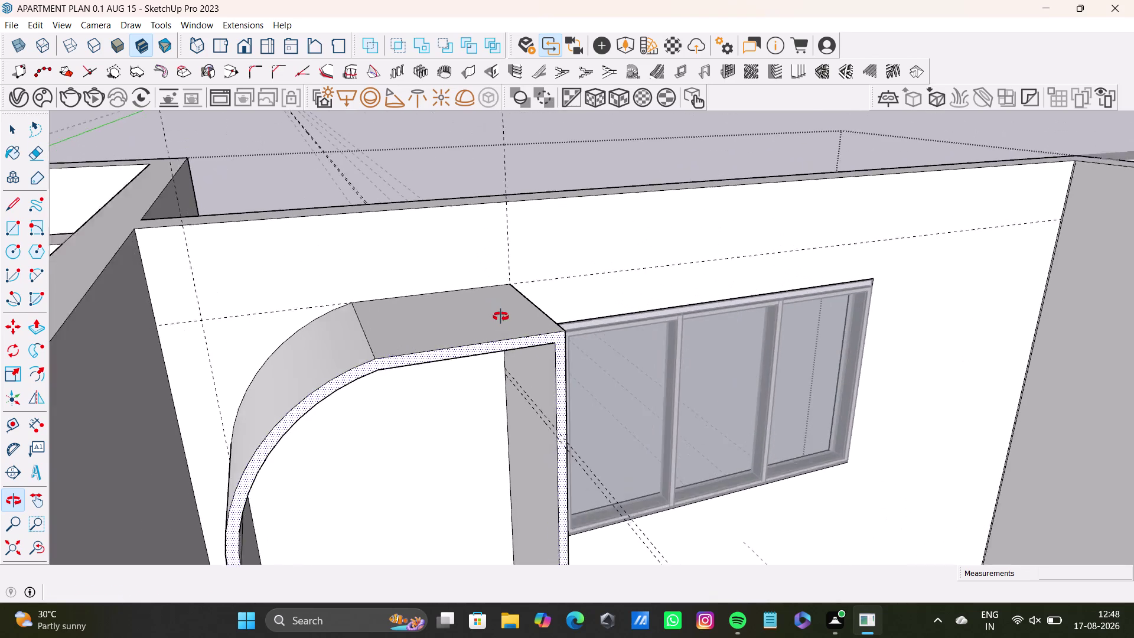
scroll(up, 3)
middle_drag(547, 375, 545, 147)
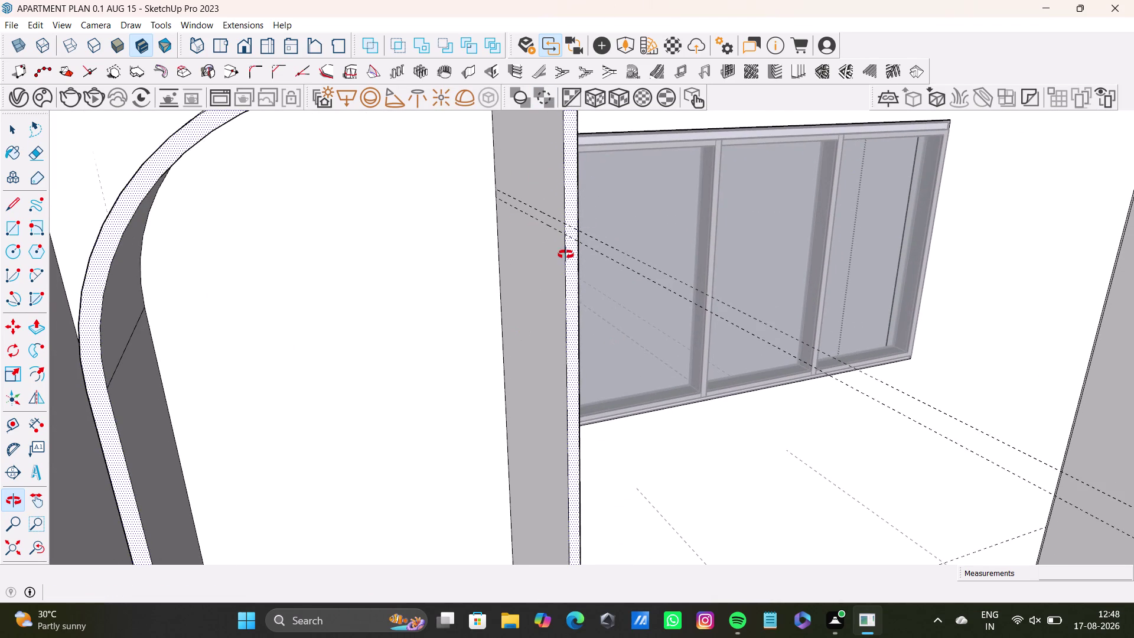
scroll(down, 3)
middle_drag(563, 293, 550, 173)
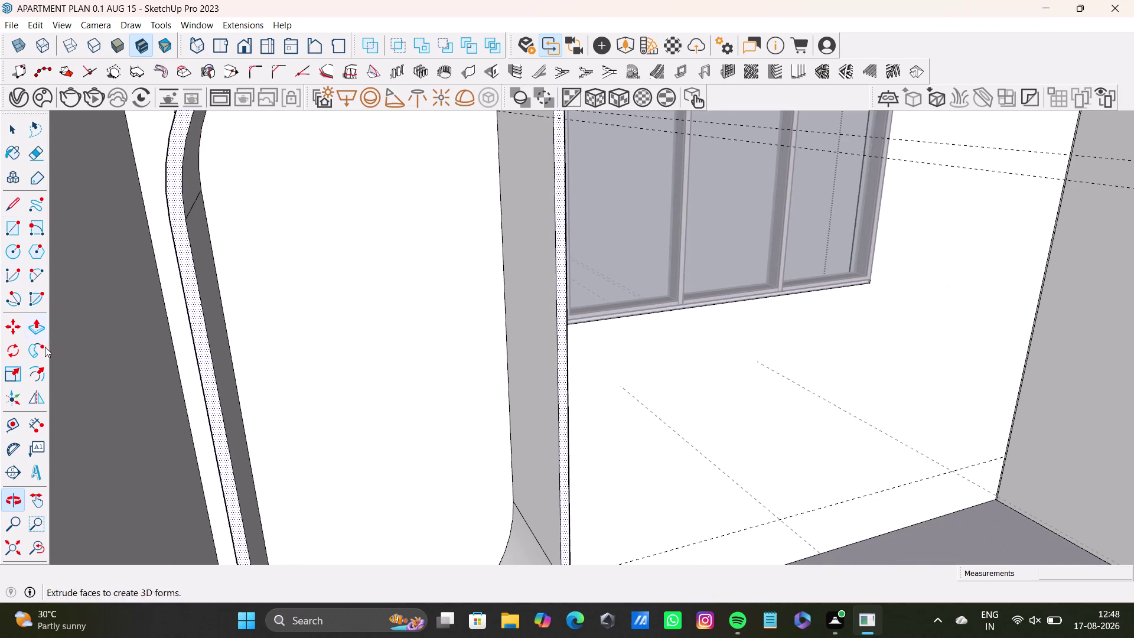
click(8, 418)
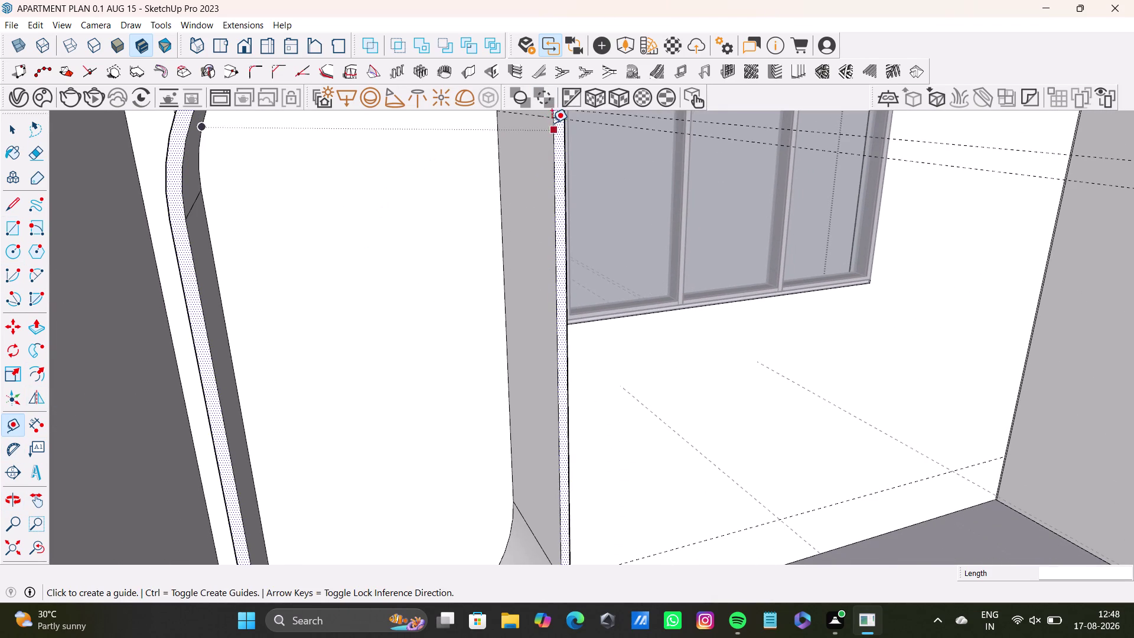
Place a Tape Measure guide 3" down along the arch frame's side edge.
click(545, 117)
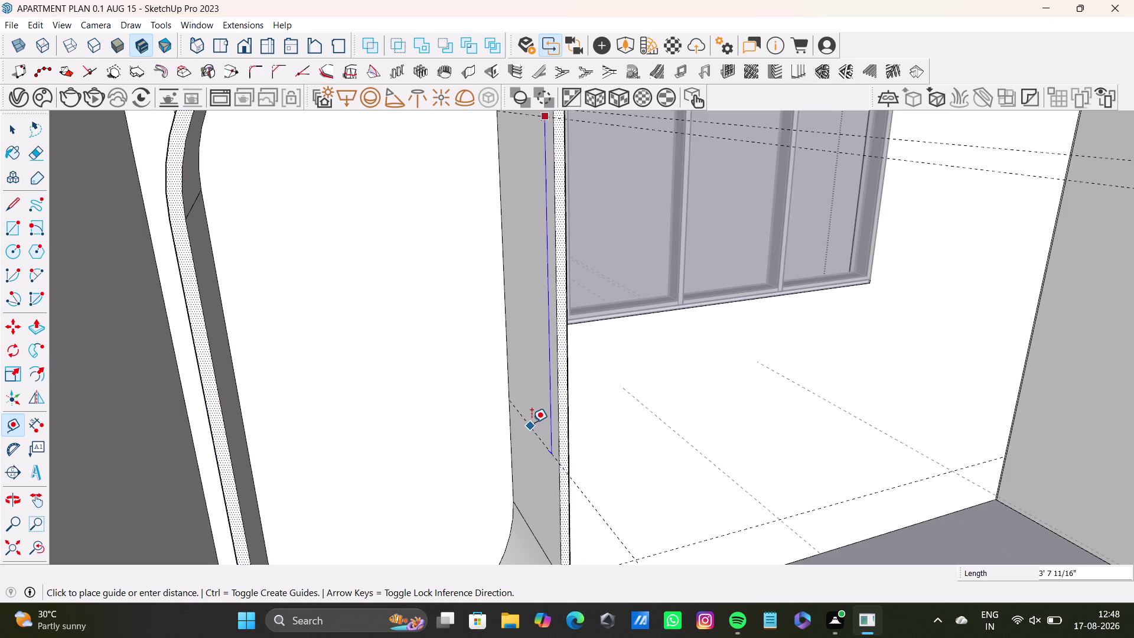
click(532, 422)
click(537, 429)
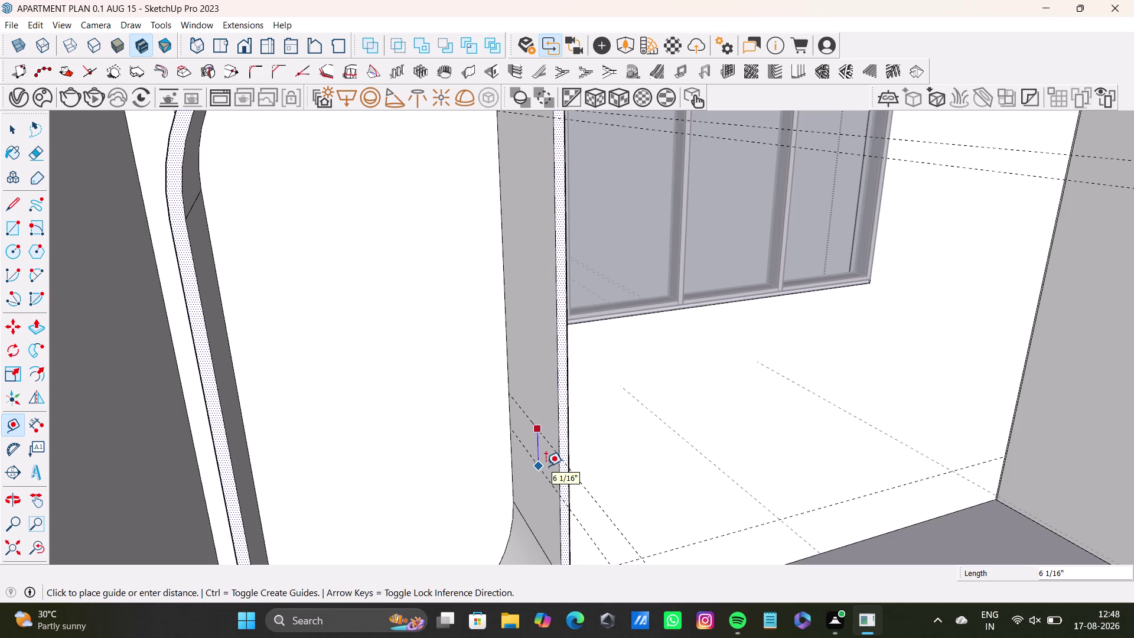
key(3)
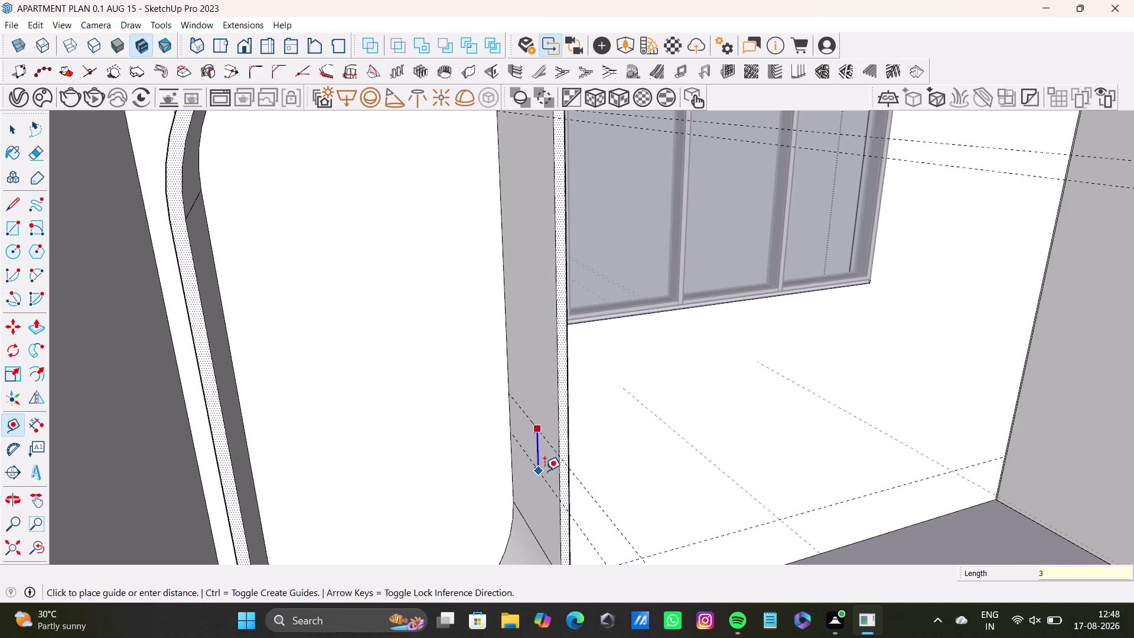
key(shift+quotedbl)
key(Return)
scroll(down, 3)
middle_drag(500, 338, 554, 481)
key(space)
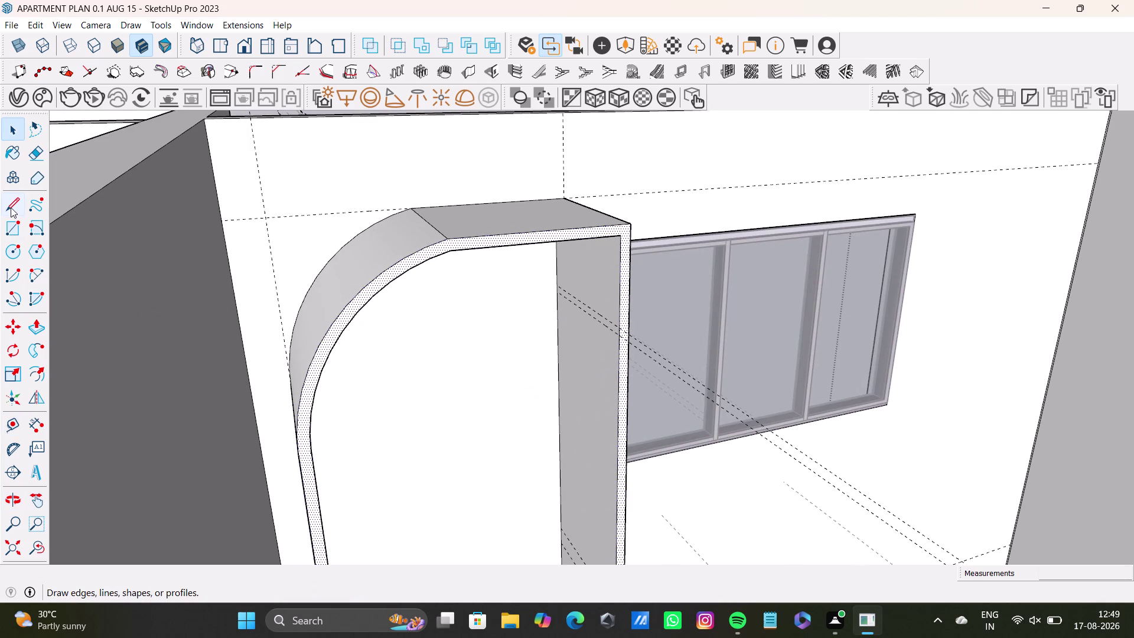
Undo a trial line, then draw a line along the upper guide on the frame face.
drag(11, 206, 16, 206)
scroll(up, 3)
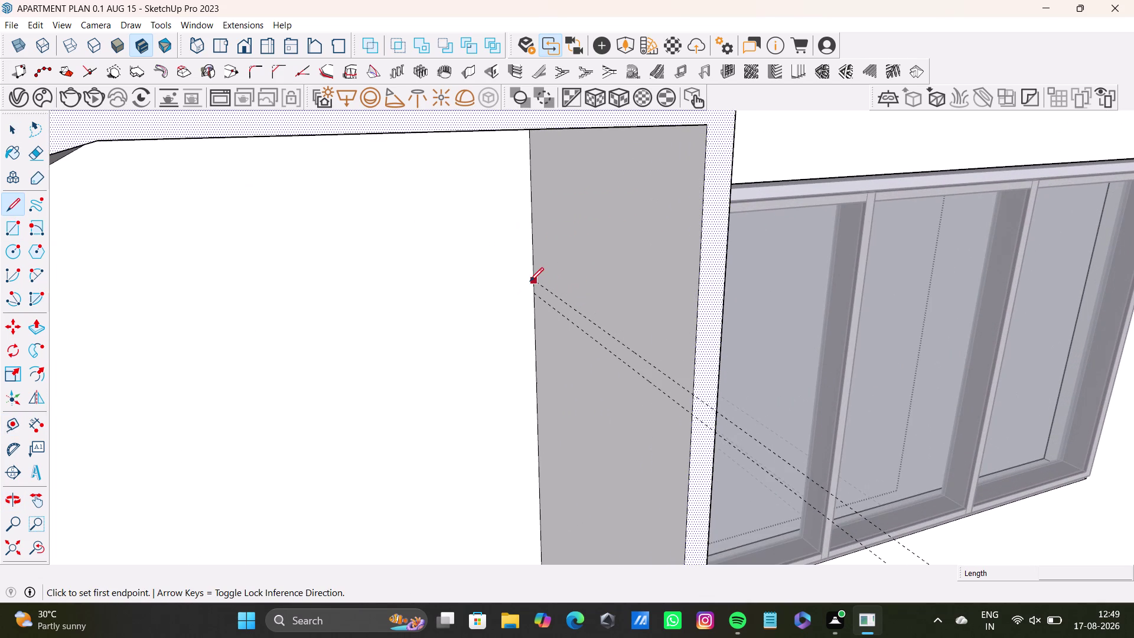
click(529, 281)
click(695, 393)
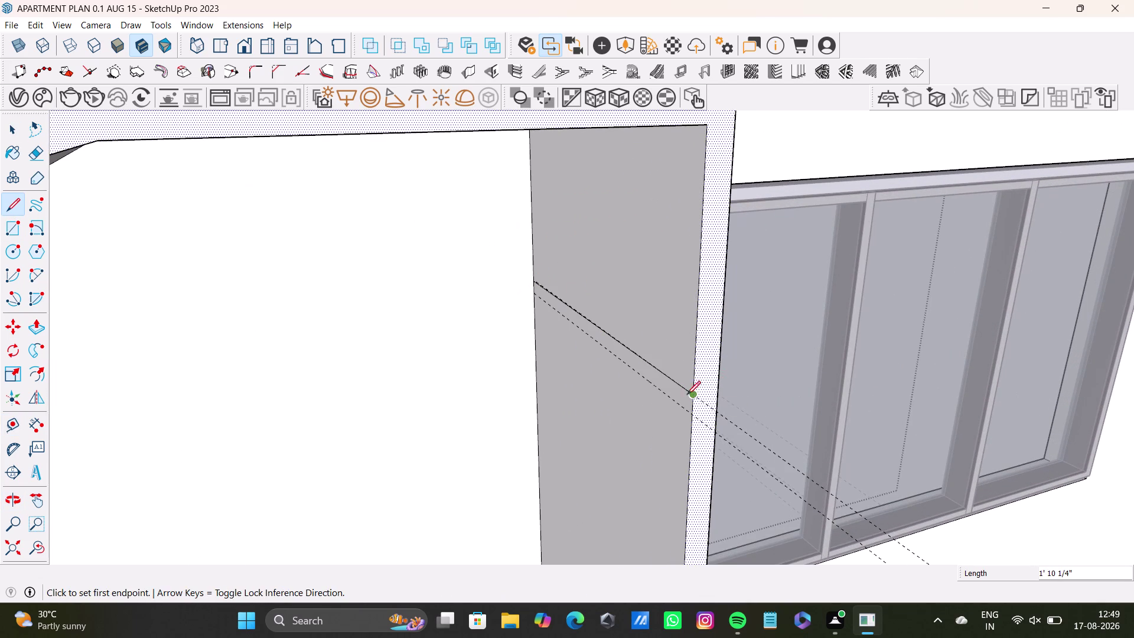
key(space)
key(ctrl+z)
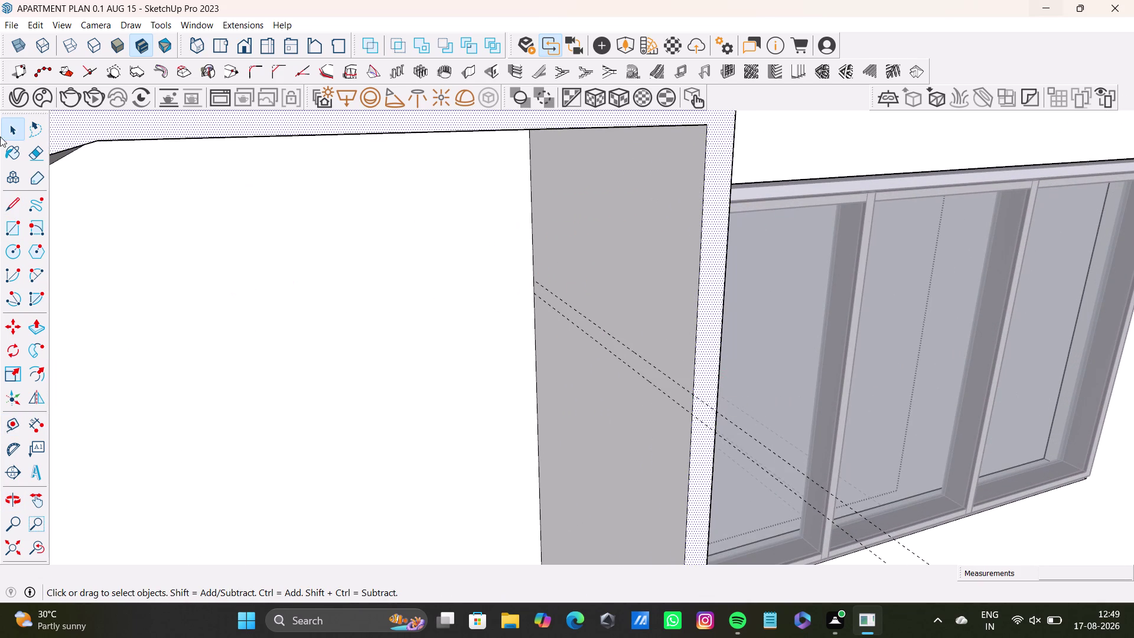
drag(17, 201, 28, 205)
scroll(up, 3)
scroll(up, 3)
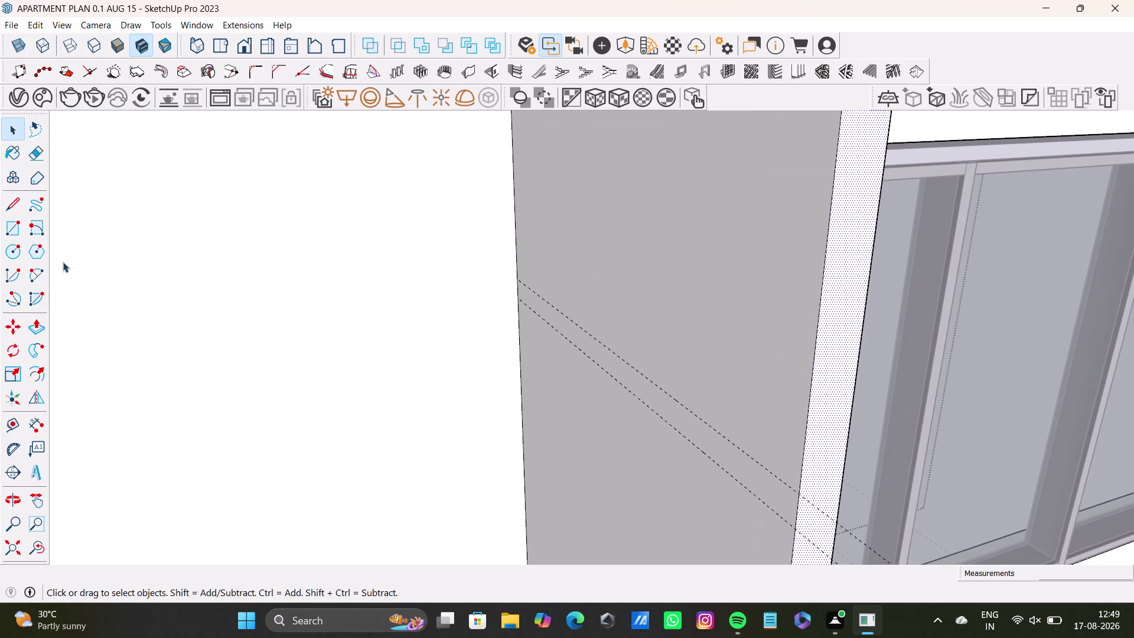
click(15, 205)
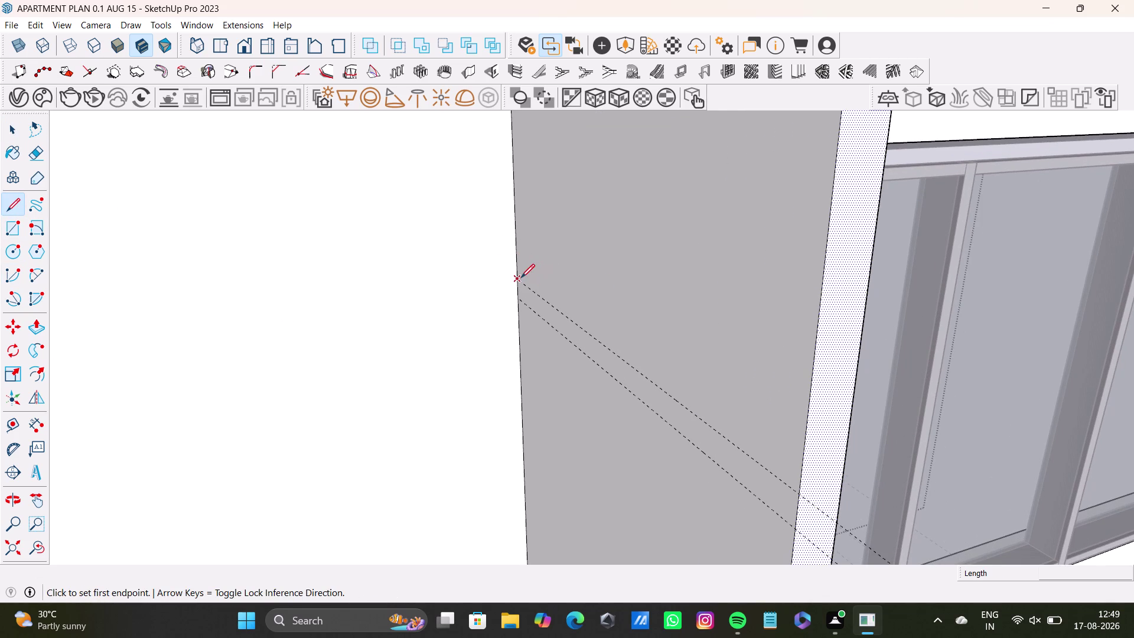
click(517, 279)
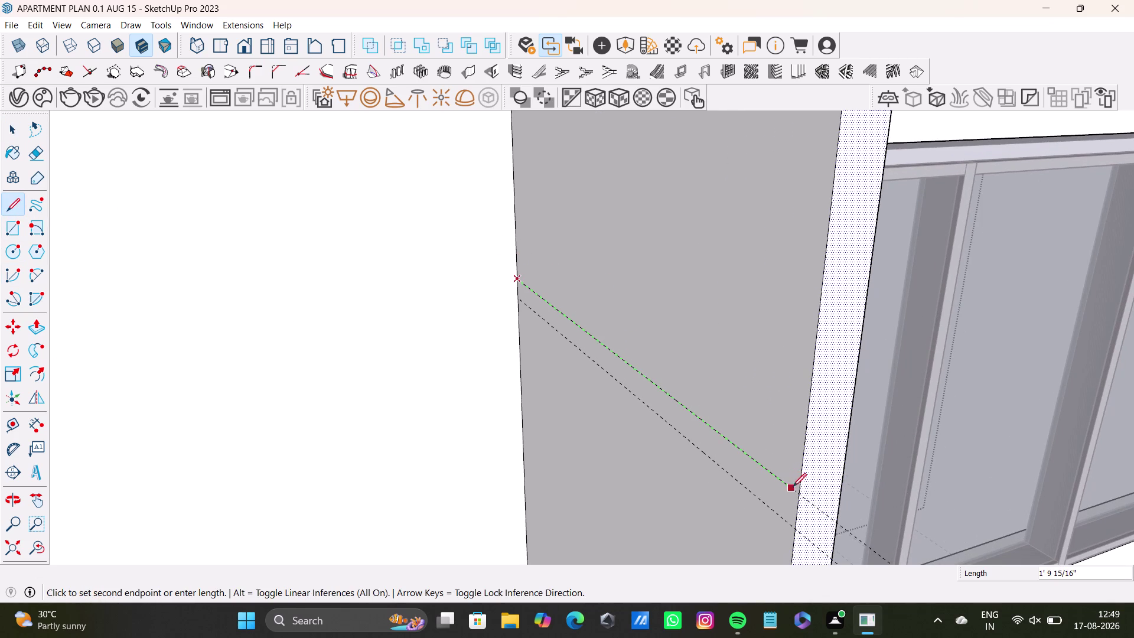
click(799, 491)
key(space)
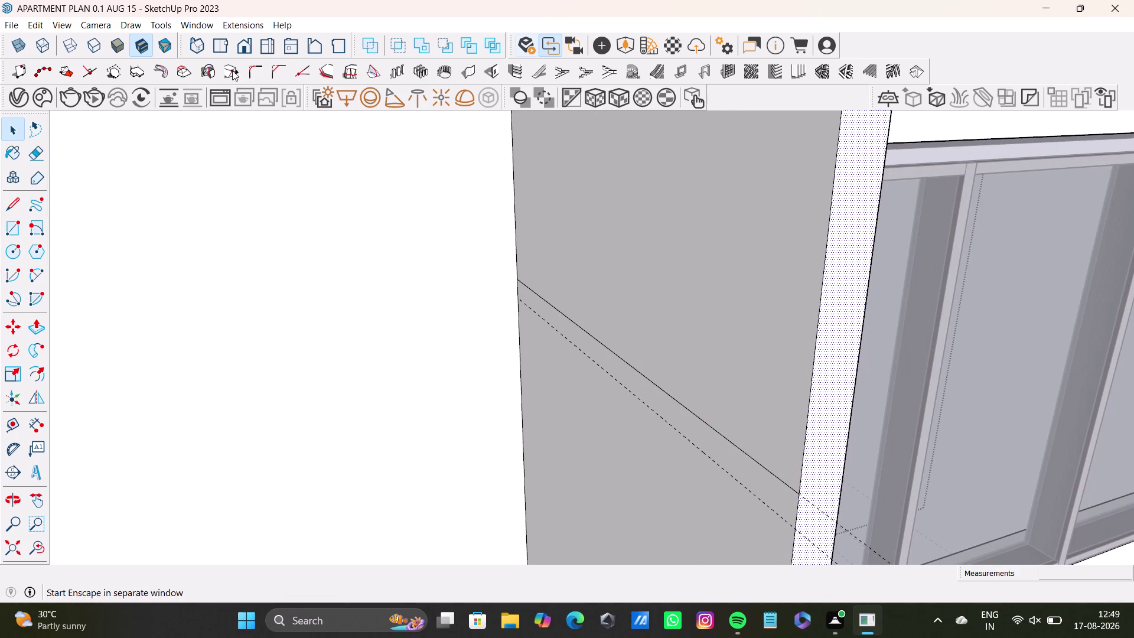
Draw a second line along the lower guide on the frame face.
drag(6, 204, 22, 205)
scroll(up, 3)
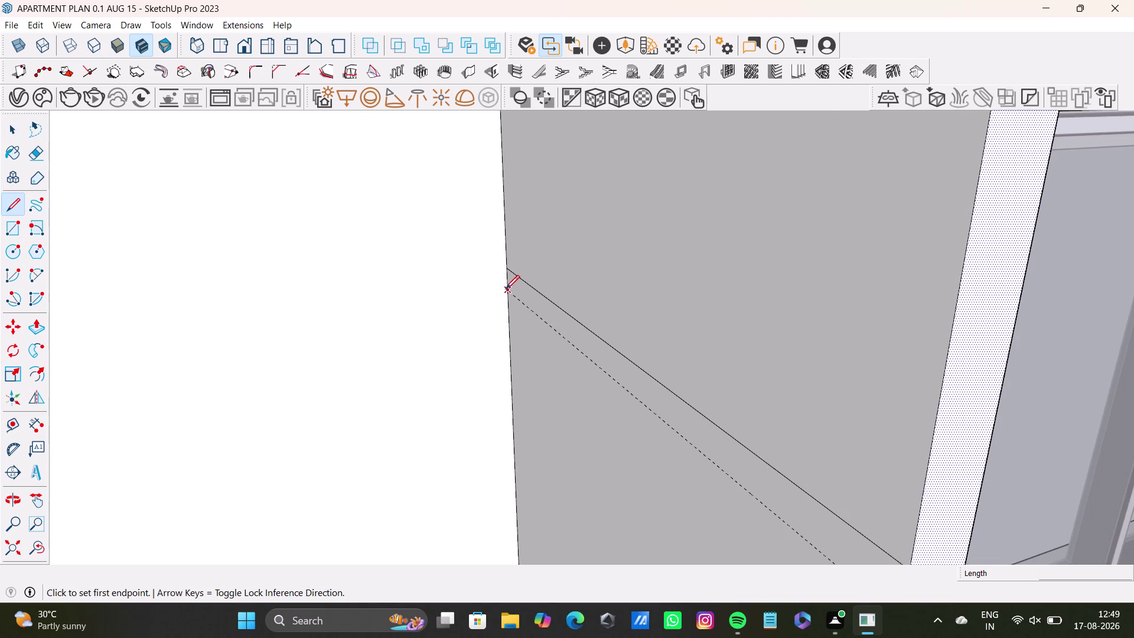
drag(507, 288, 513, 294)
scroll(down, 3)
middle_drag(749, 469, 699, 377)
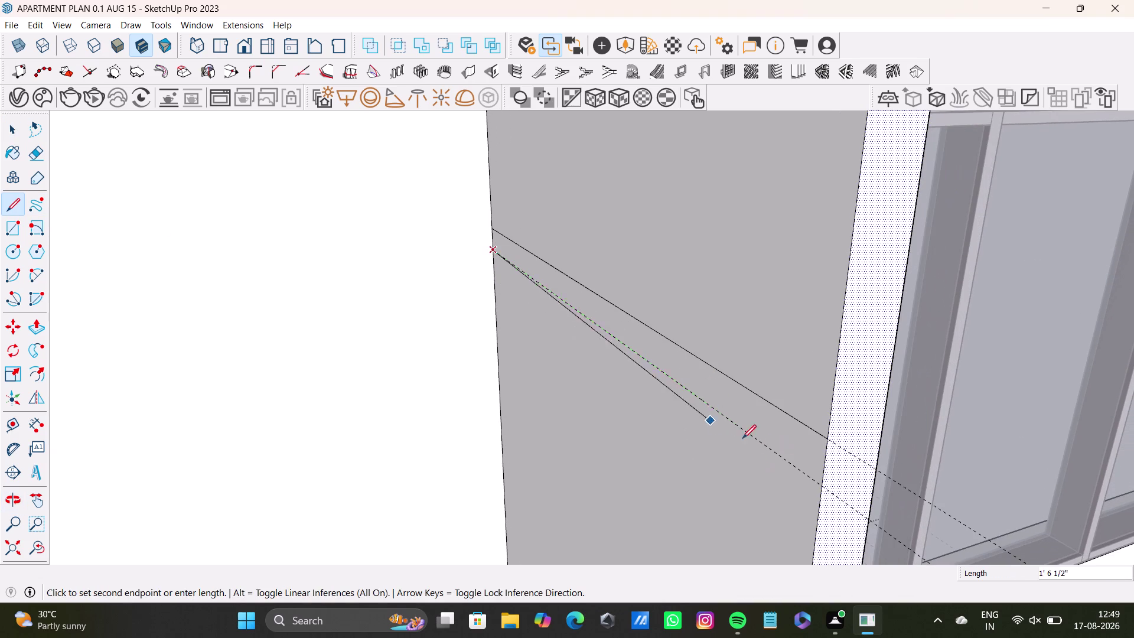
click(821, 483)
scroll(down, 3)
key(space)
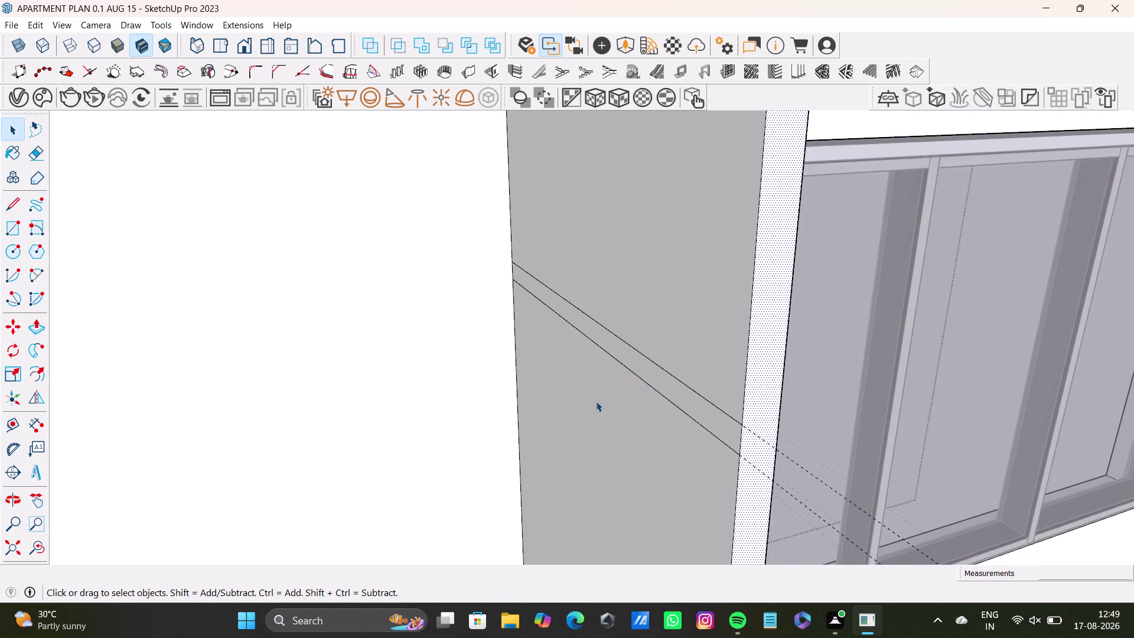
Draw two parallel lines across the side panel's inner face.
middle_drag(596, 401, 636, 165)
scroll(down, 3)
middle_drag(661, 341, 657, 130)
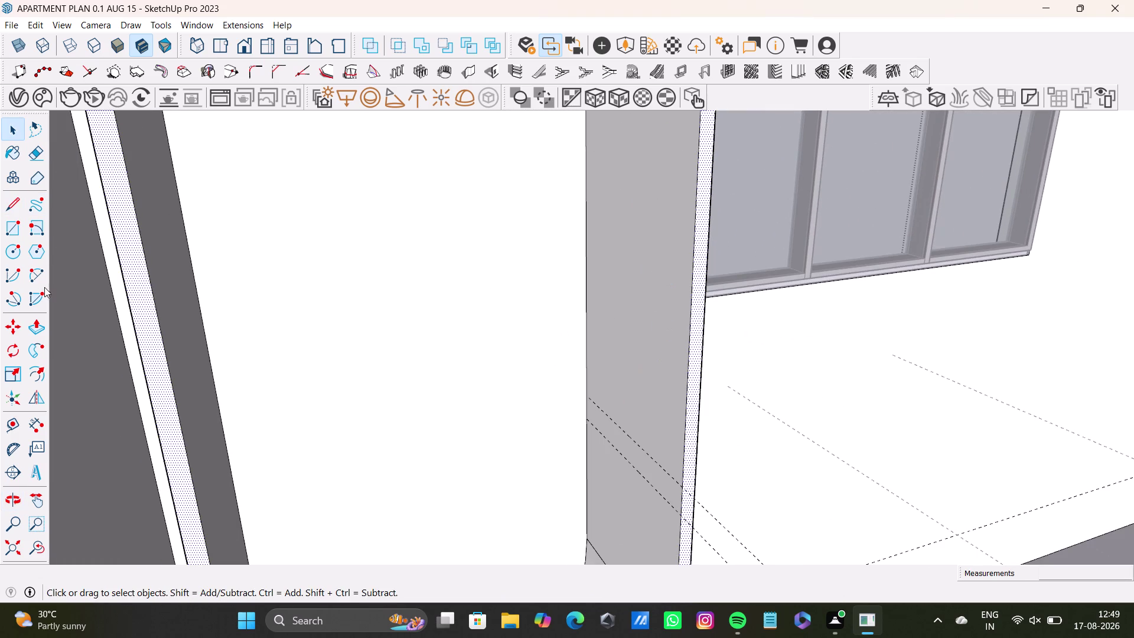
click(5, 198)
scroll(up, 3)
middle_drag(647, 413, 666, 278)
middle_drag(719, 311, 835, 293)
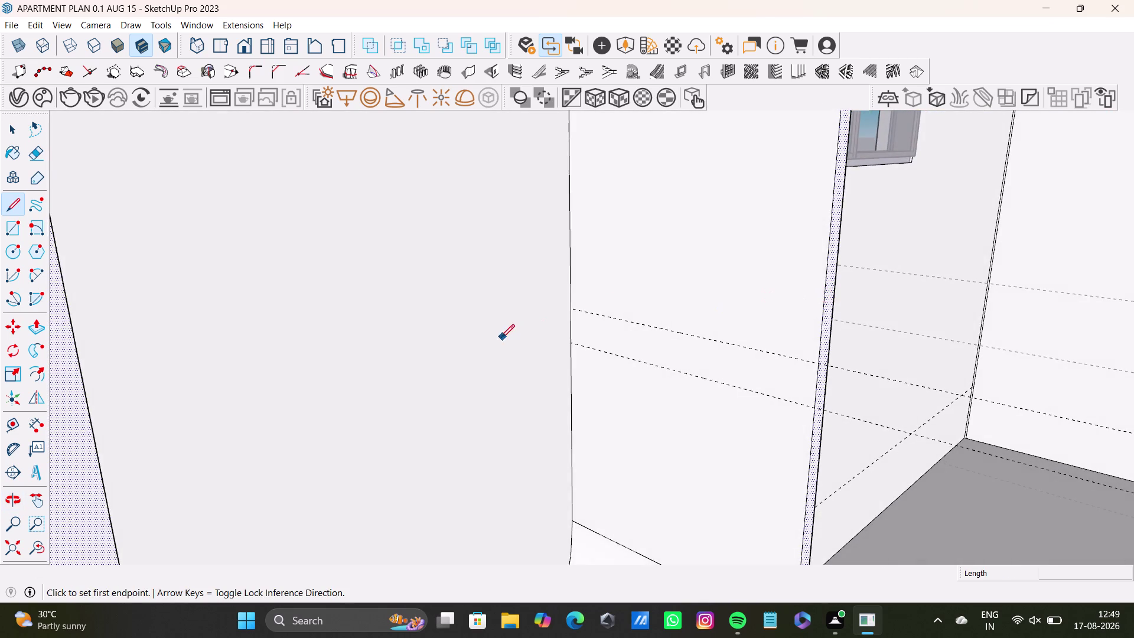
scroll(up, 3)
click(585, 305)
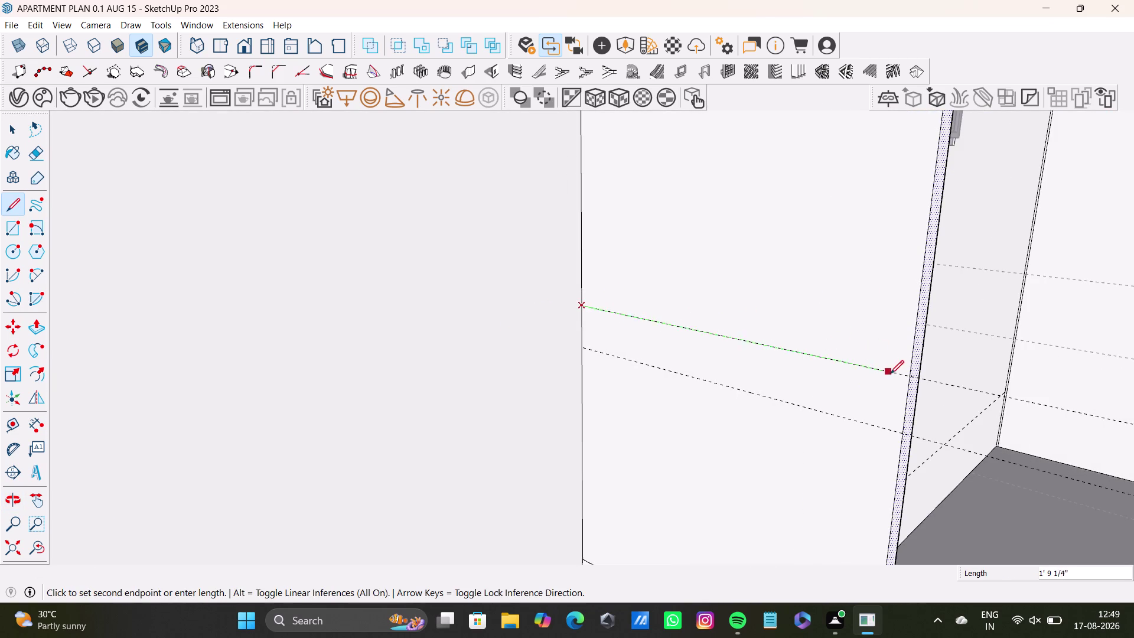
click(909, 379)
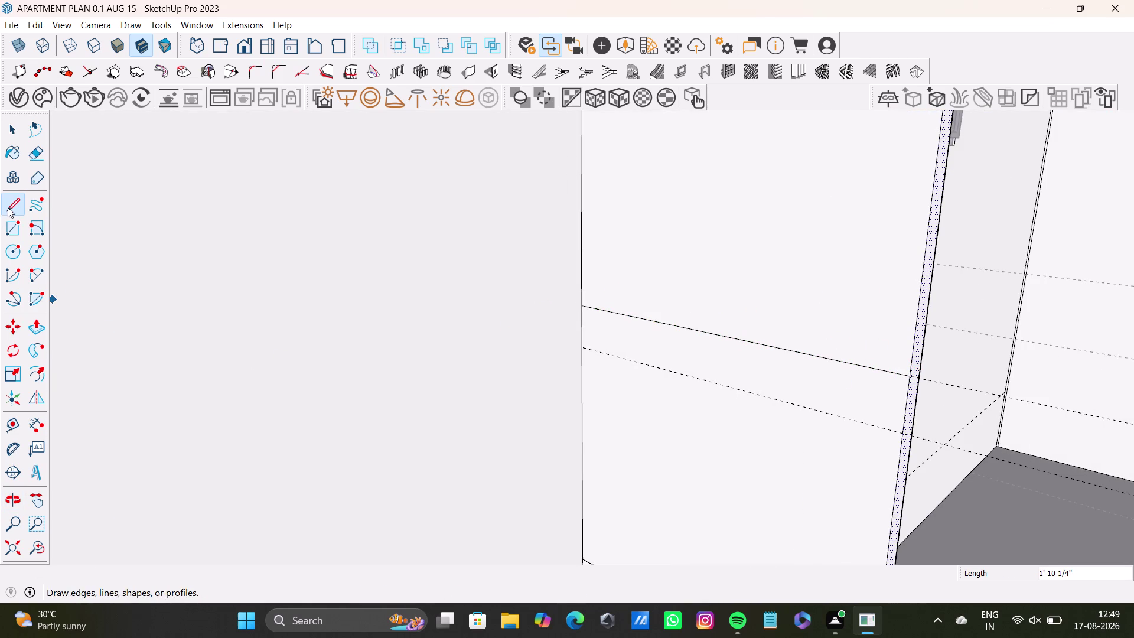
drag(8, 207, 14, 205)
scroll(up, 3)
drag(590, 348, 603, 350)
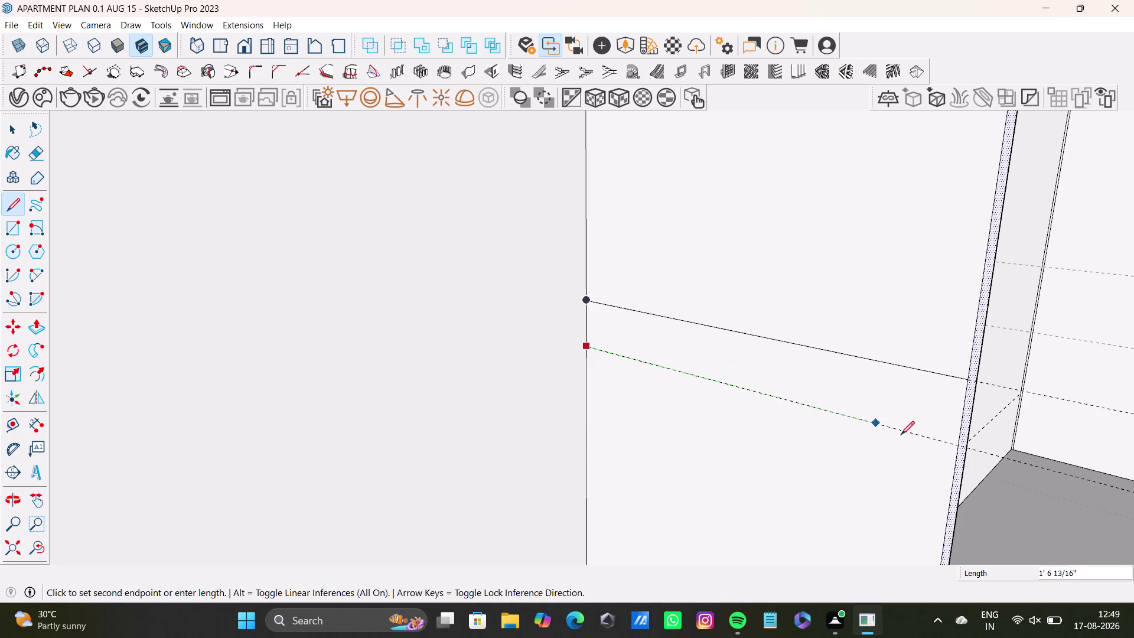
click(957, 447)
key(space)
scroll(down, 3)
scroll(down, 3)
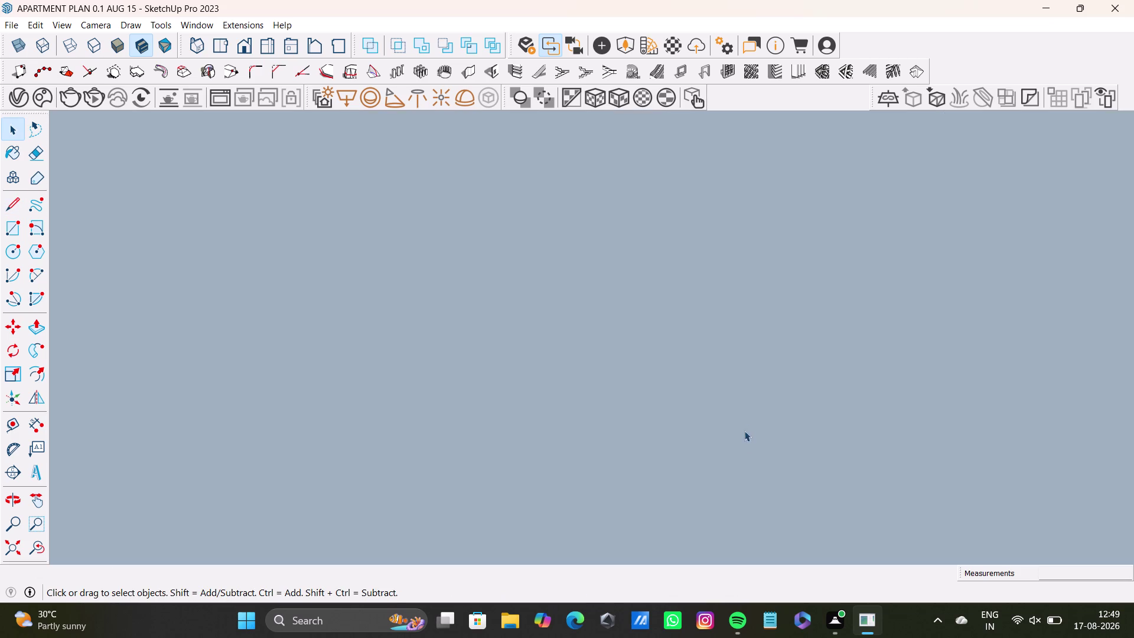
Select the marked thin strip face on the arch frame's side panel.
click(39, 551)
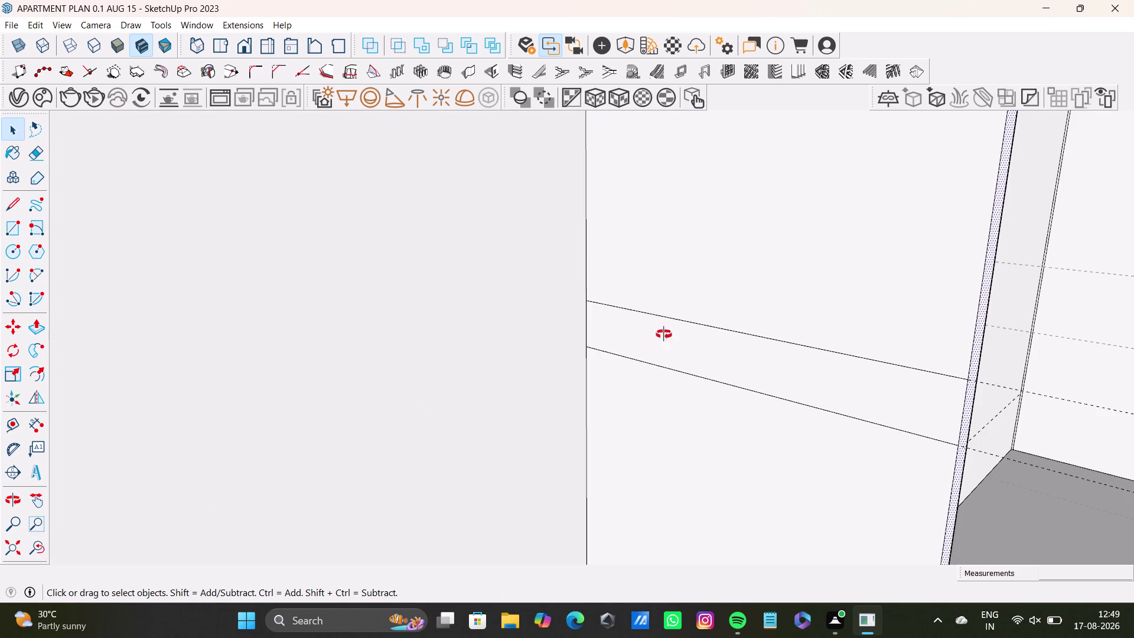
middle_drag(663, 334, 542, 402)
scroll(down, 3)
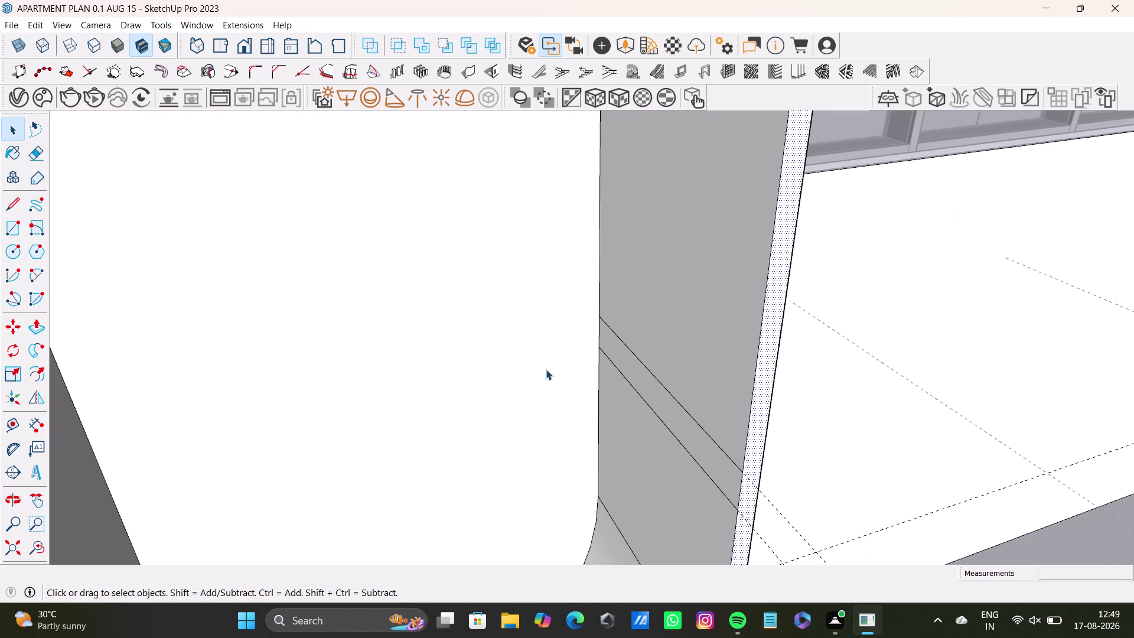
scroll(down, 3)
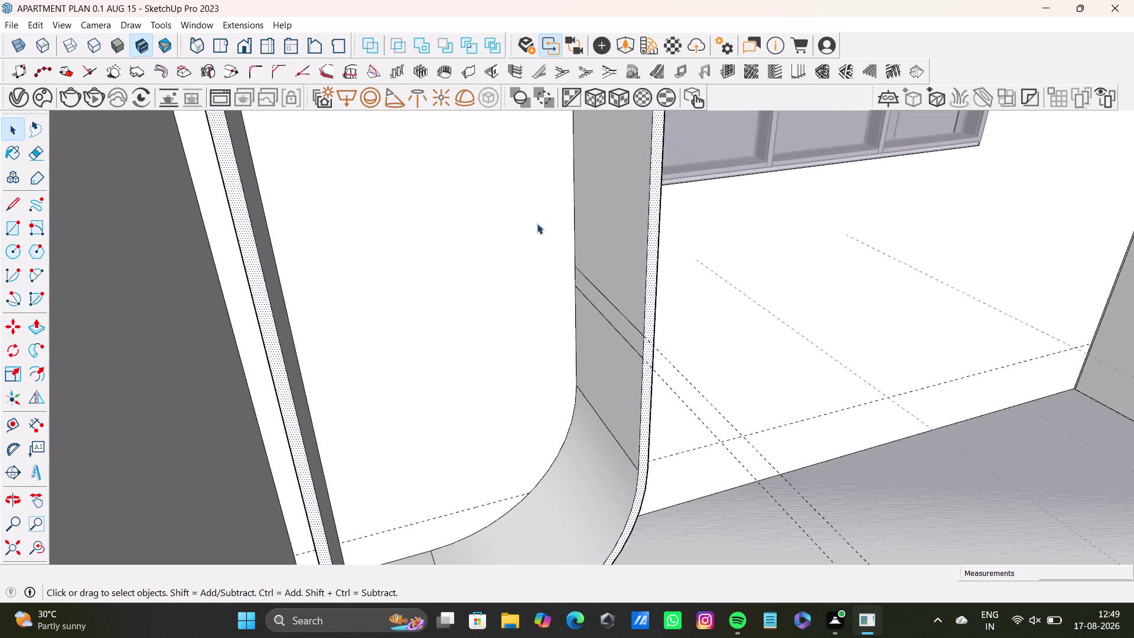
middle_drag(542, 222, 585, 450)
scroll(down, 3)
scroll(up, 3)
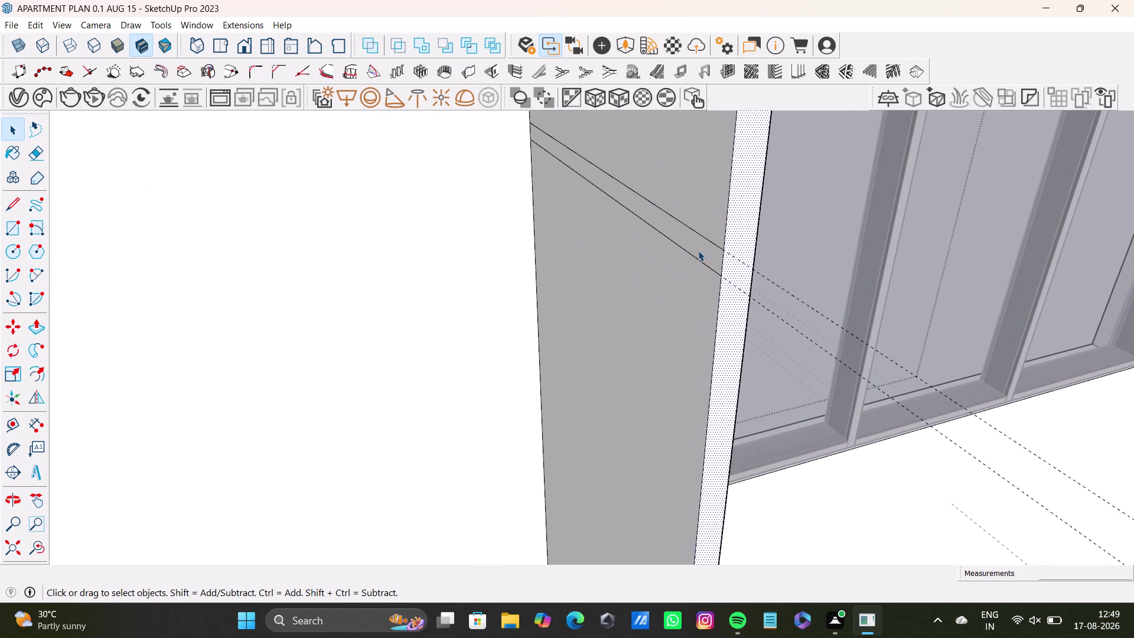
click(702, 250)
Push/Pull the marked strip out about 1' 5 11/16" into a slab across the frame.
key(p)
drag(703, 251, 195, 315)
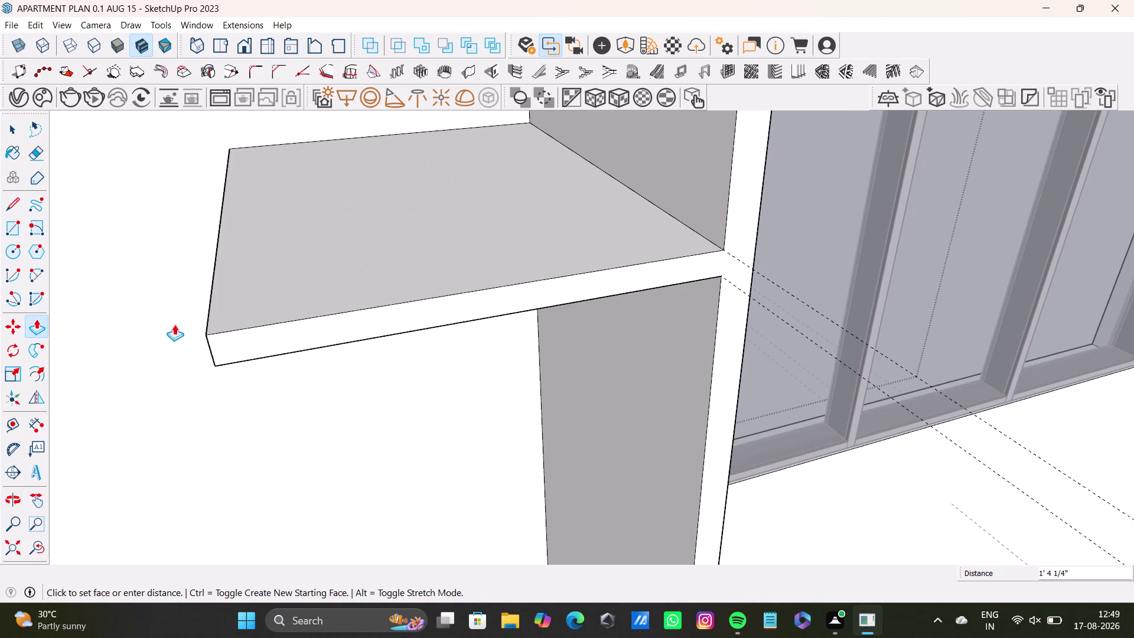
drag(195, 316, 171, 327)
scroll(down, 3)
Orbit around the new slab and the arch frame's lower side panel.
middle_drag(280, 301, 533, 154)
middle_drag(539, 185, 458, 141)
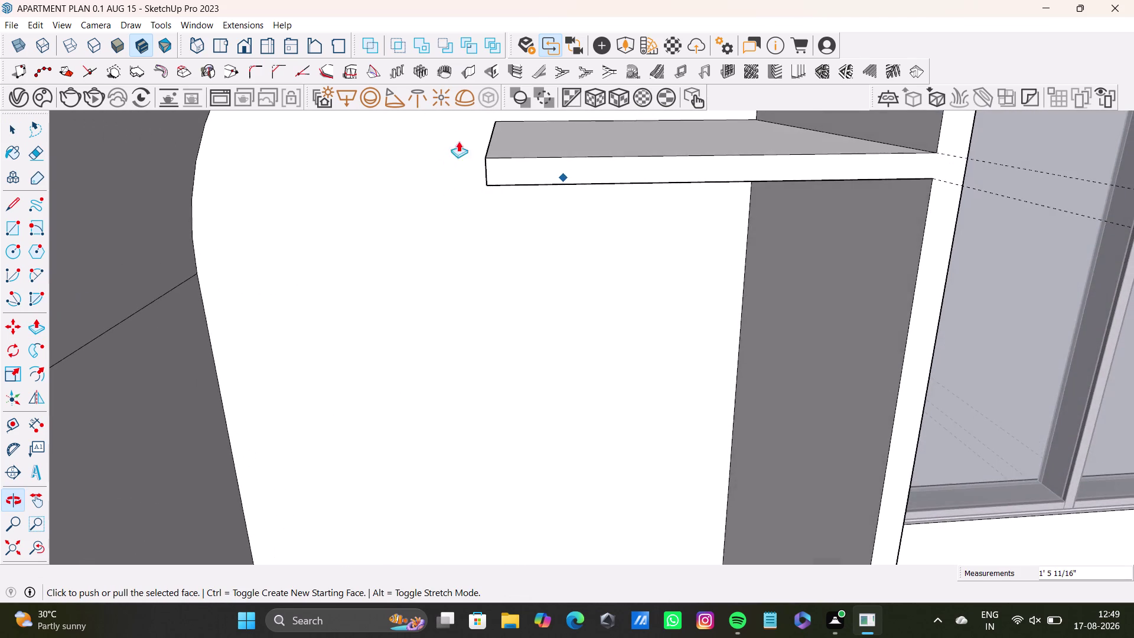
scroll(down, 3)
middle_drag(552, 234, 573, 303)
middle_drag(589, 300, 613, 229)
scroll(down, 3)
middle_drag(566, 289, 549, 327)
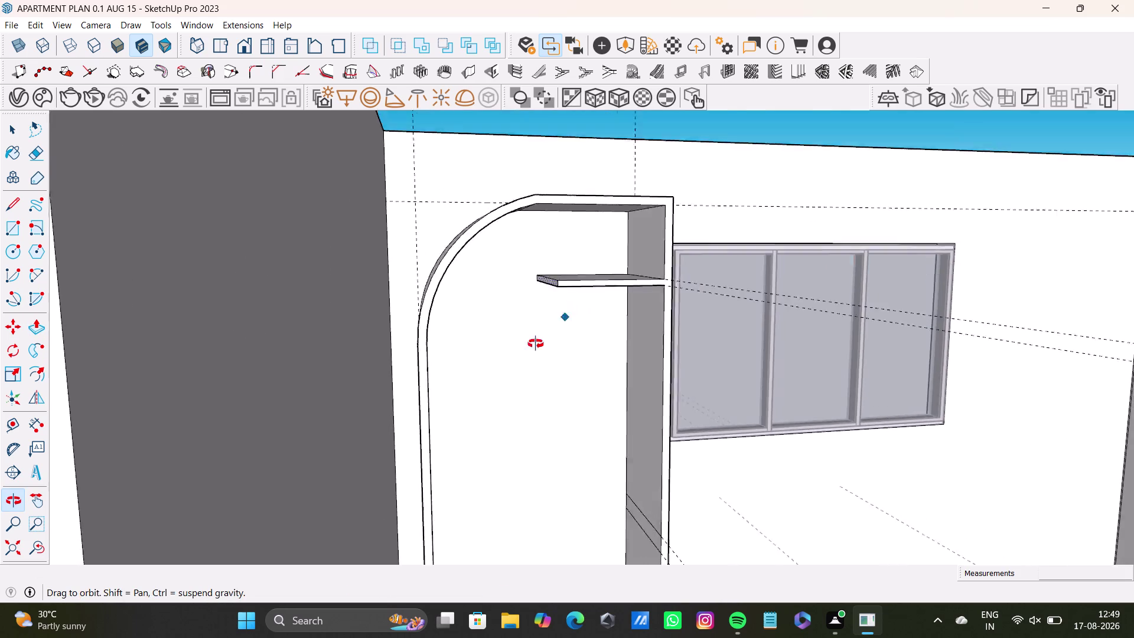
middle_drag(549, 327, 547, 175)
scroll(down, 3)
middle_drag(507, 305, 572, 220)
scroll(up, 3)
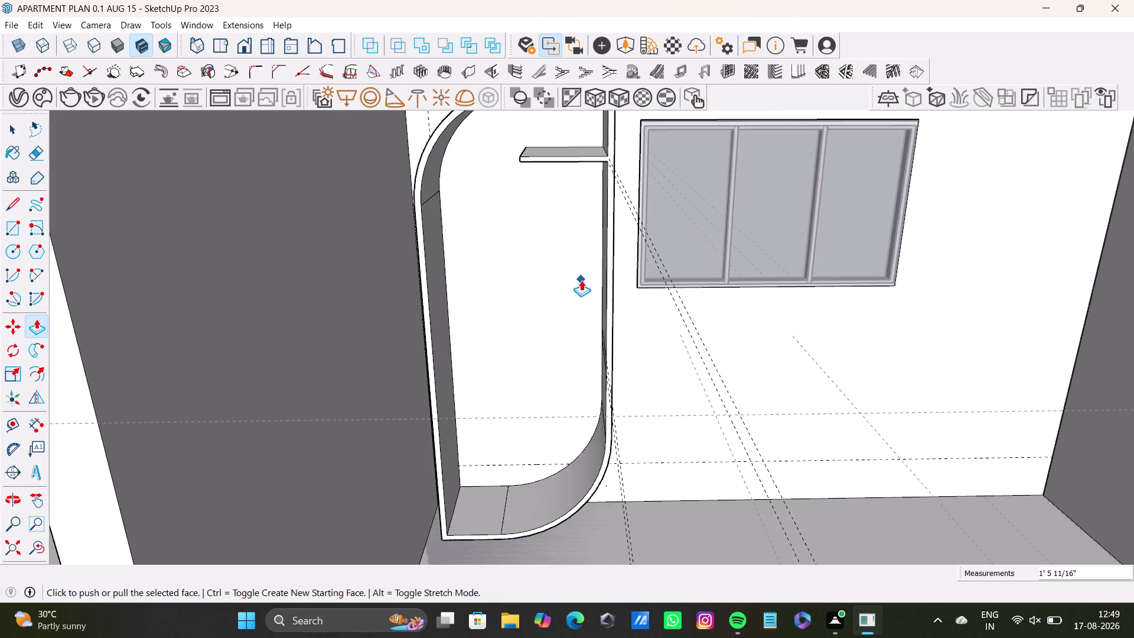
scroll(up, 3)
middle_drag(582, 279, 623, 275)
scroll(up, 3)
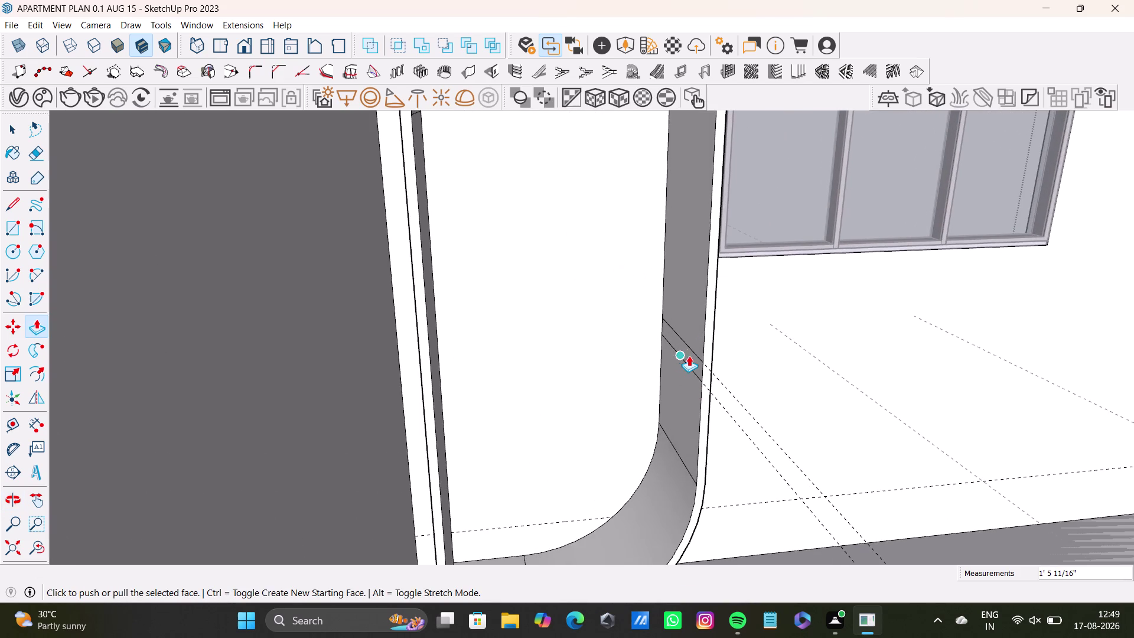
middle_drag(658, 379, 681, 443)
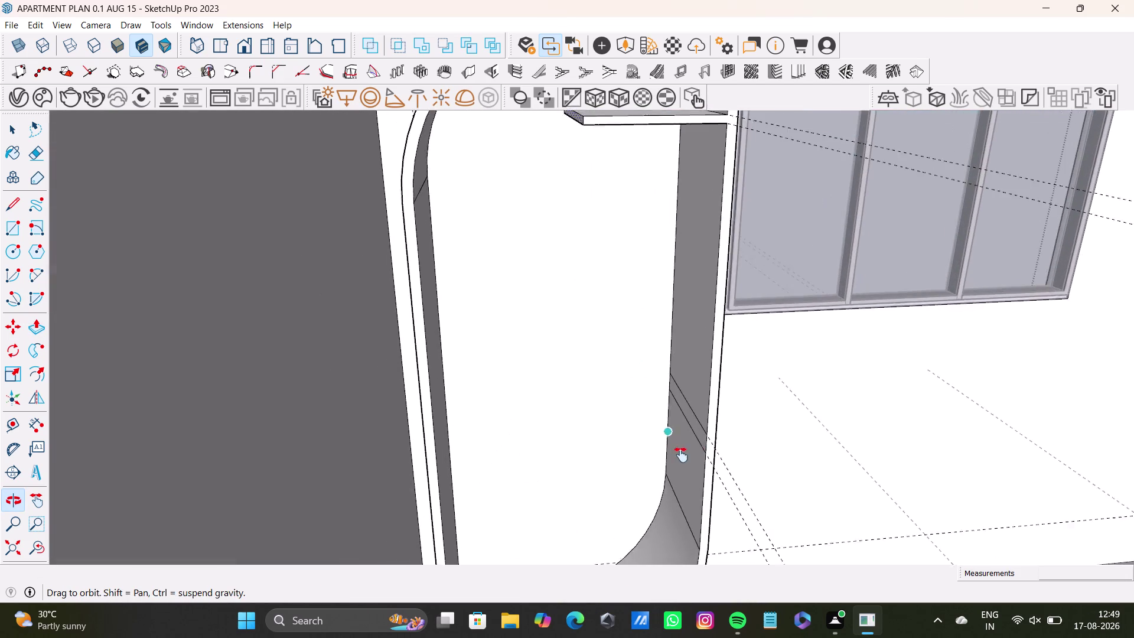
middle_drag(681, 442, 682, 467)
Inspect the slab from above and edge-on, then leave Push/Pull for selecting.
middle_drag(657, 423, 632, 425)
middle_drag(500, 299, 553, 346)
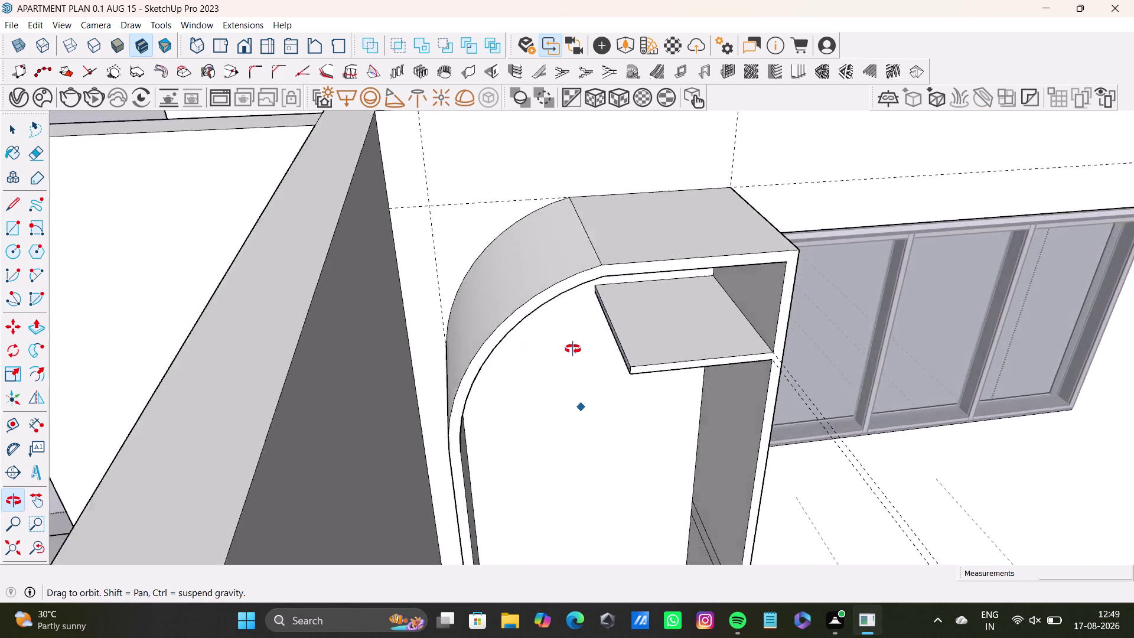
middle_drag(553, 347, 573, 348)
middle_drag(656, 321, 551, 326)
scroll(up, 3)
scroll(down, 3)
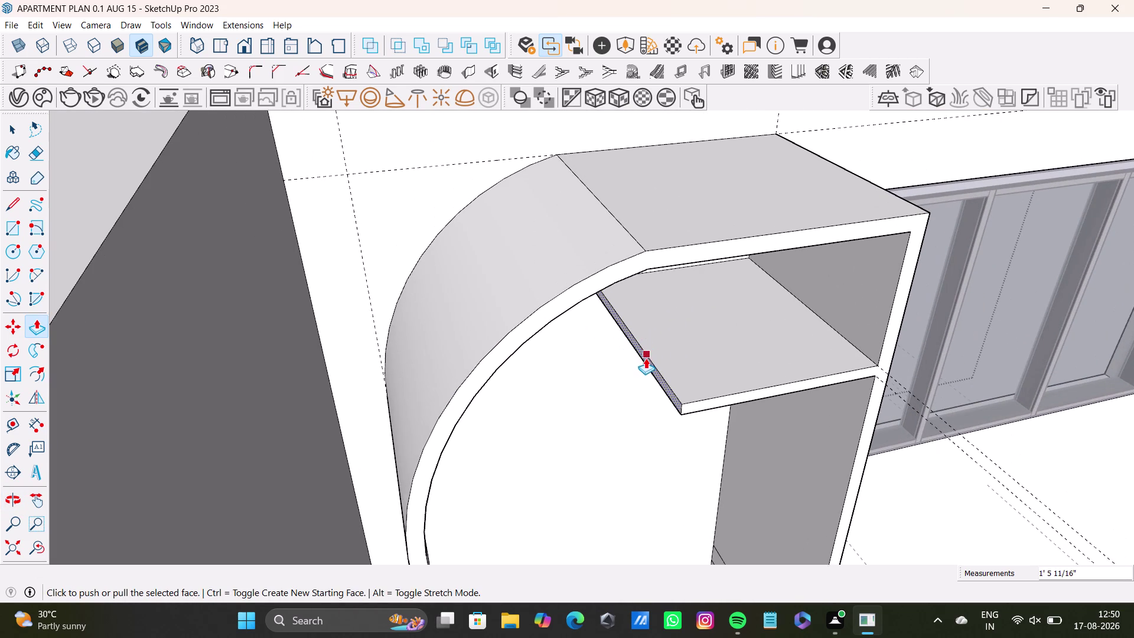
middle_drag(649, 377, 592, 235)
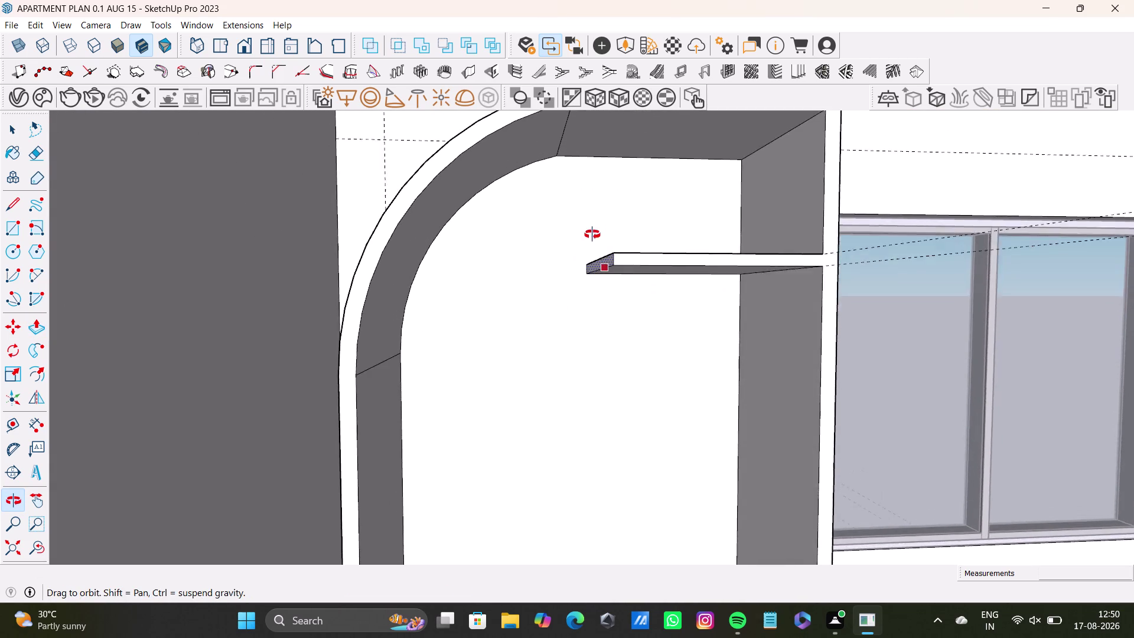
middle_drag(592, 235, 590, 201)
scroll(down, 3)
middle_drag(598, 313, 562, 206)
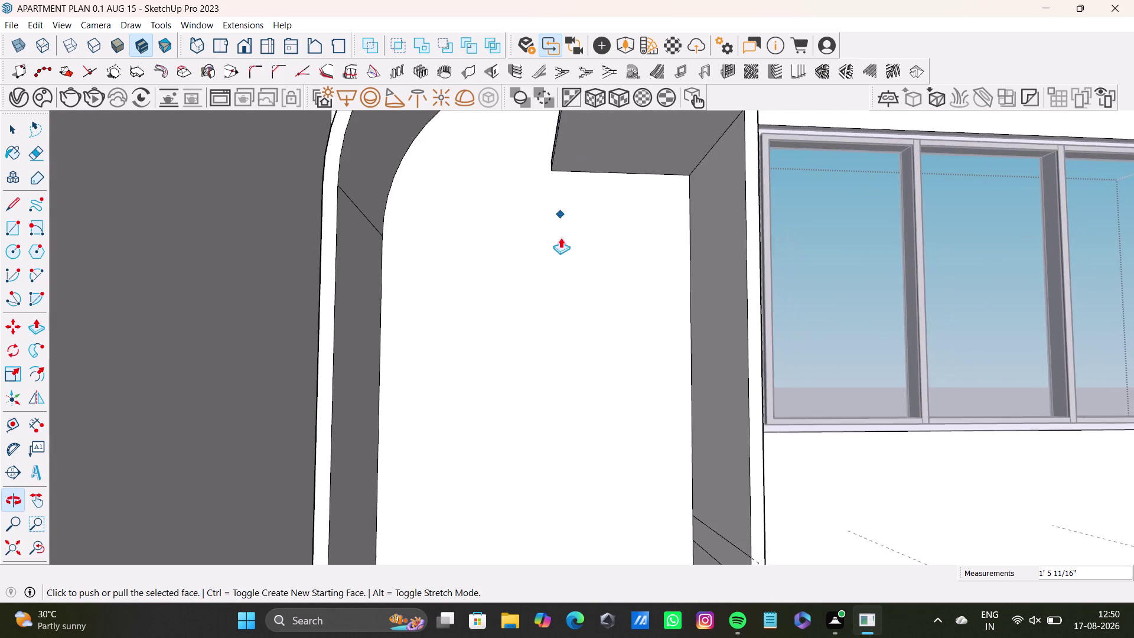
scroll(down, 3)
middle_drag(570, 263, 556, 215)
middle_drag(560, 215, 557, 241)
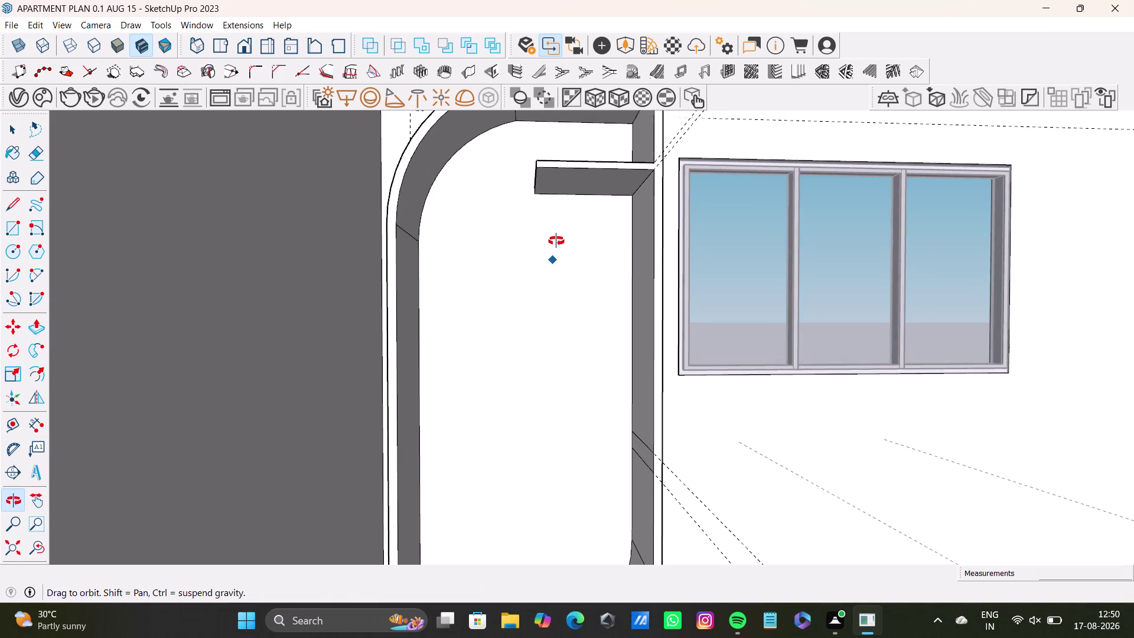
middle_drag(556, 241, 579, 185)
middle_drag(581, 199, 582, 193)
middle_drag(568, 240, 565, 250)
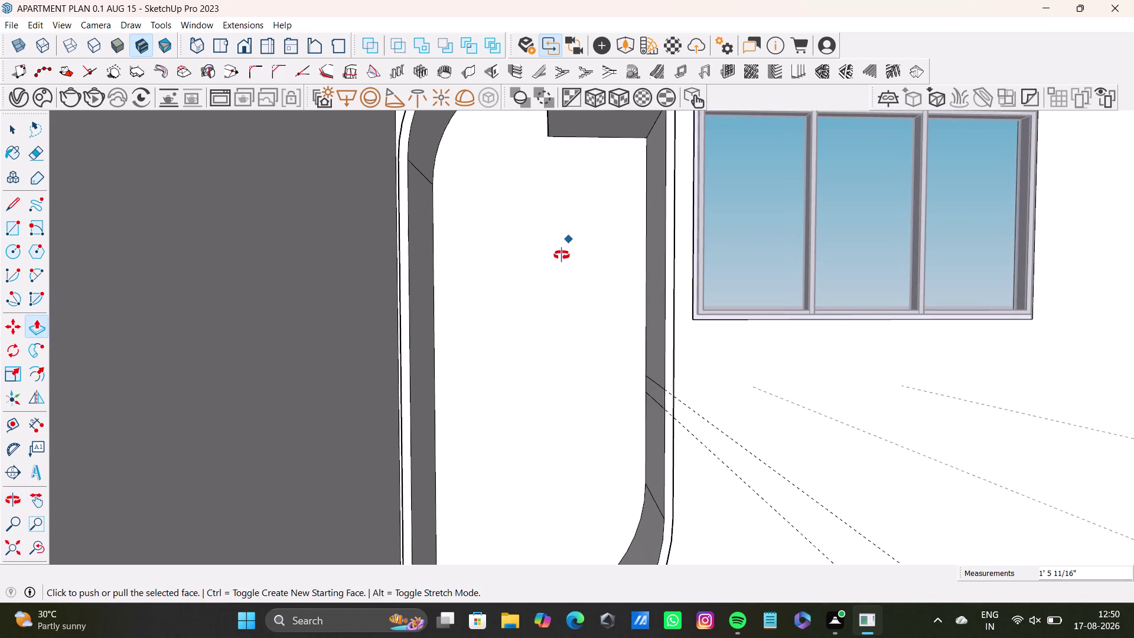
middle_drag(564, 250, 577, 221)
middle_drag(595, 319, 619, 333)
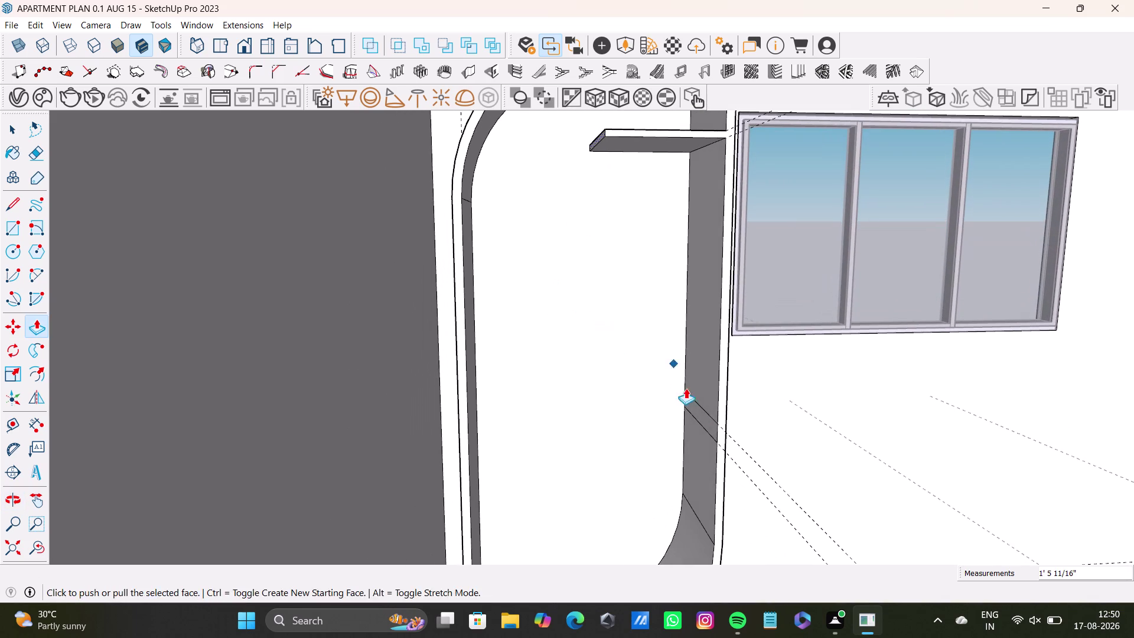
key(space)
Delete two stray lines on the lower side panel and view the frame's bottom curve.
click(715, 425)
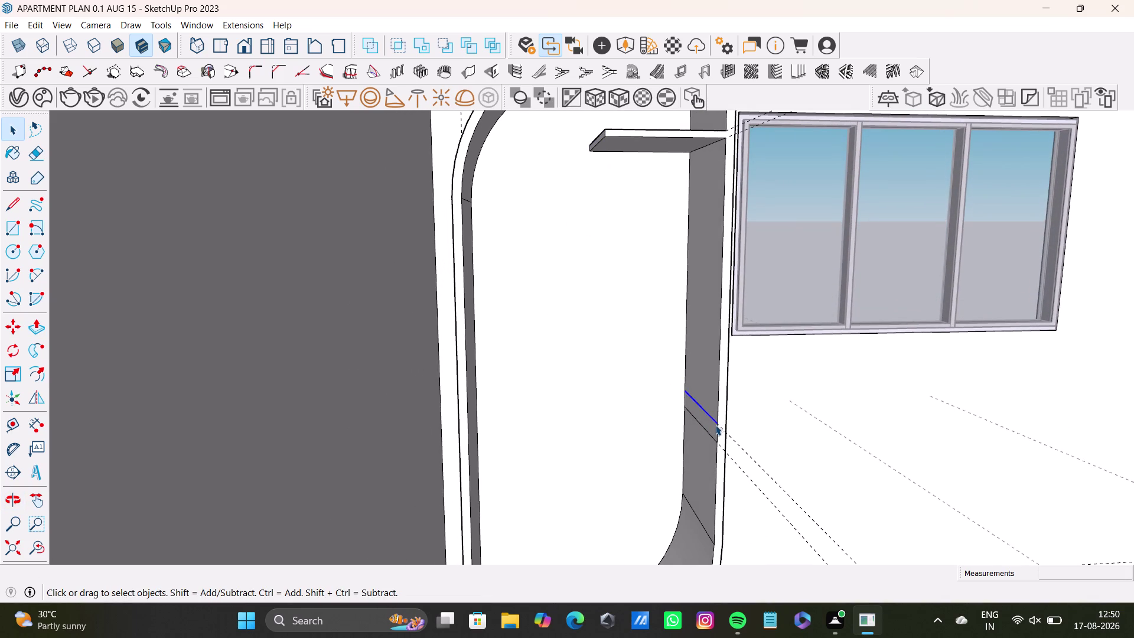
key(Delete)
click(713, 437)
key(Delete)
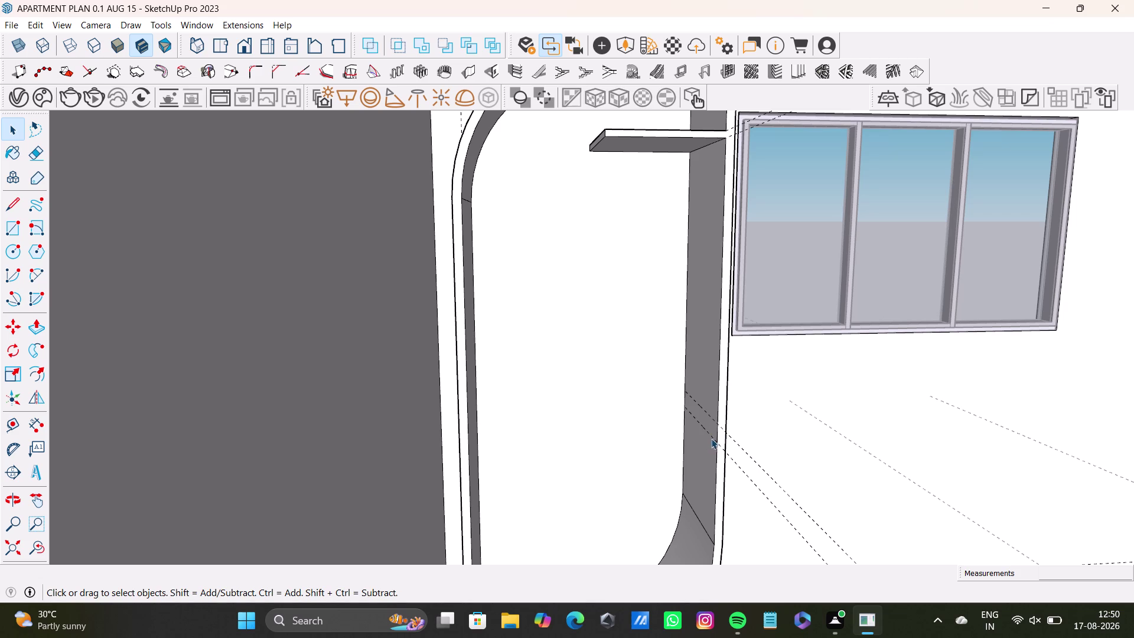
middle_drag(712, 438, 639, 401)
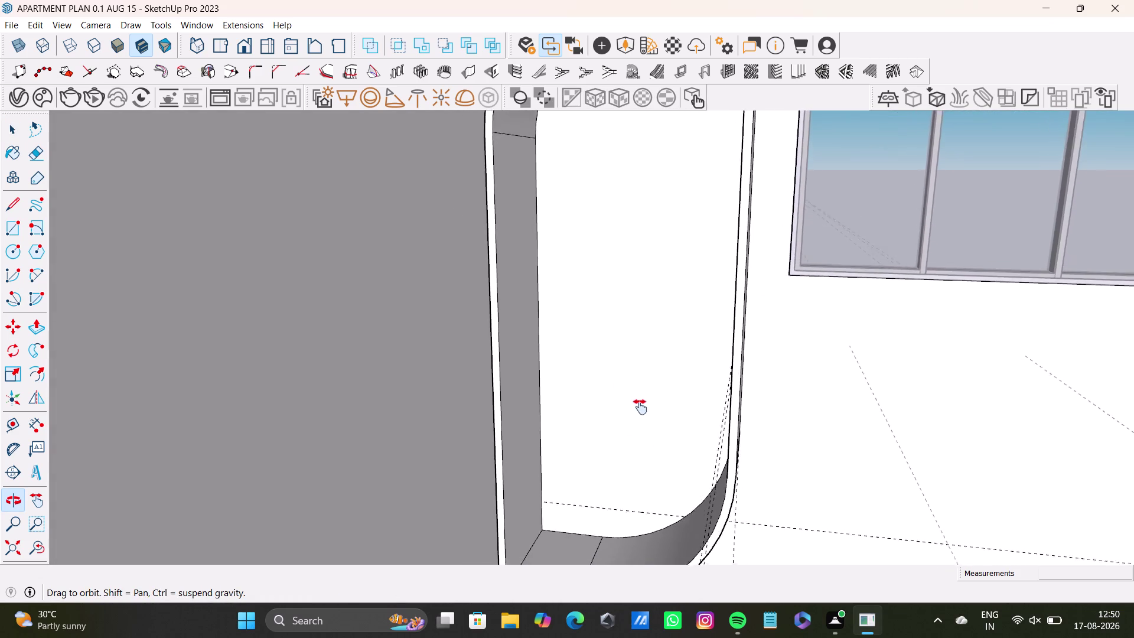
middle_drag(639, 401, 645, 430)
middle_drag(651, 433, 685, 449)
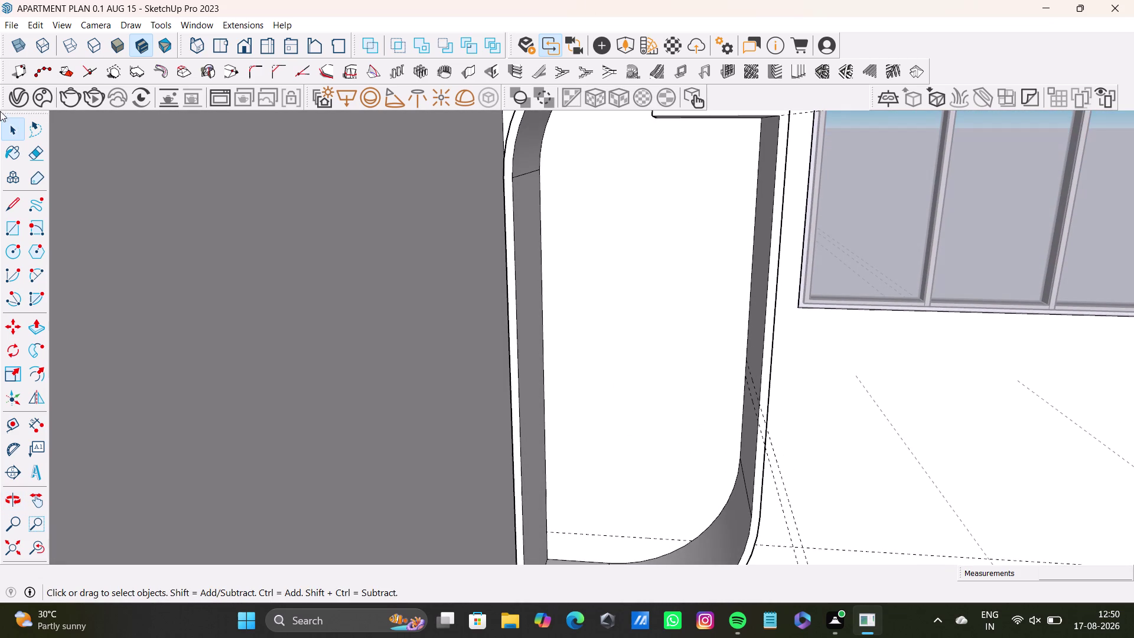
Start a Tape Measure guide from the inner bottom corner, then cancel it.
click(13, 428)
middle_drag(522, 505, 481, 408)
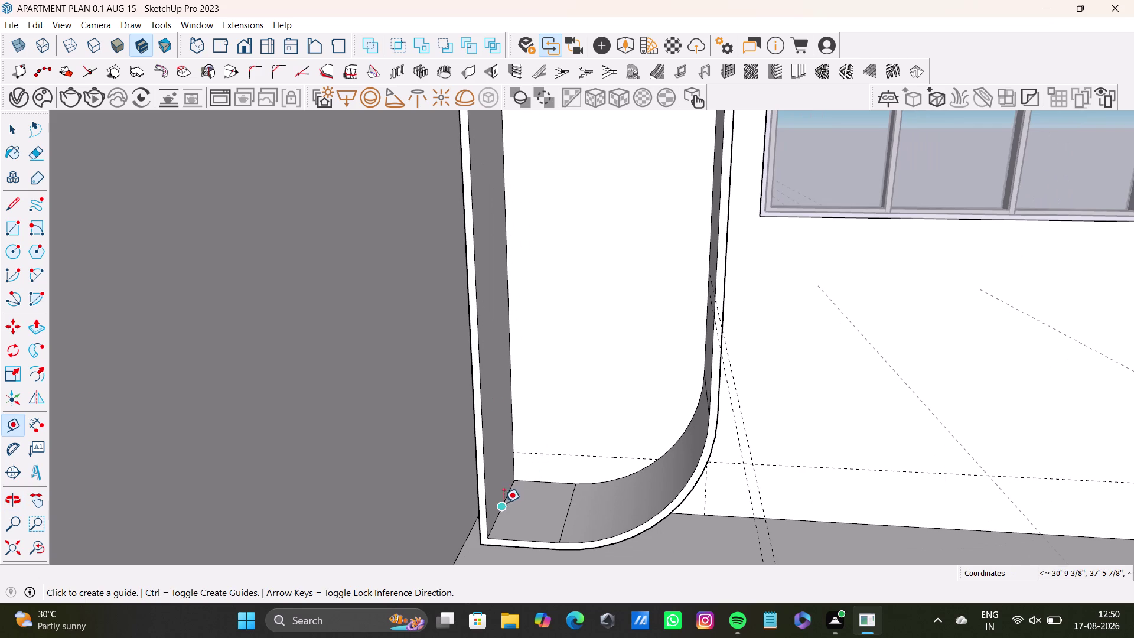
click(503, 502)
click(488, 389)
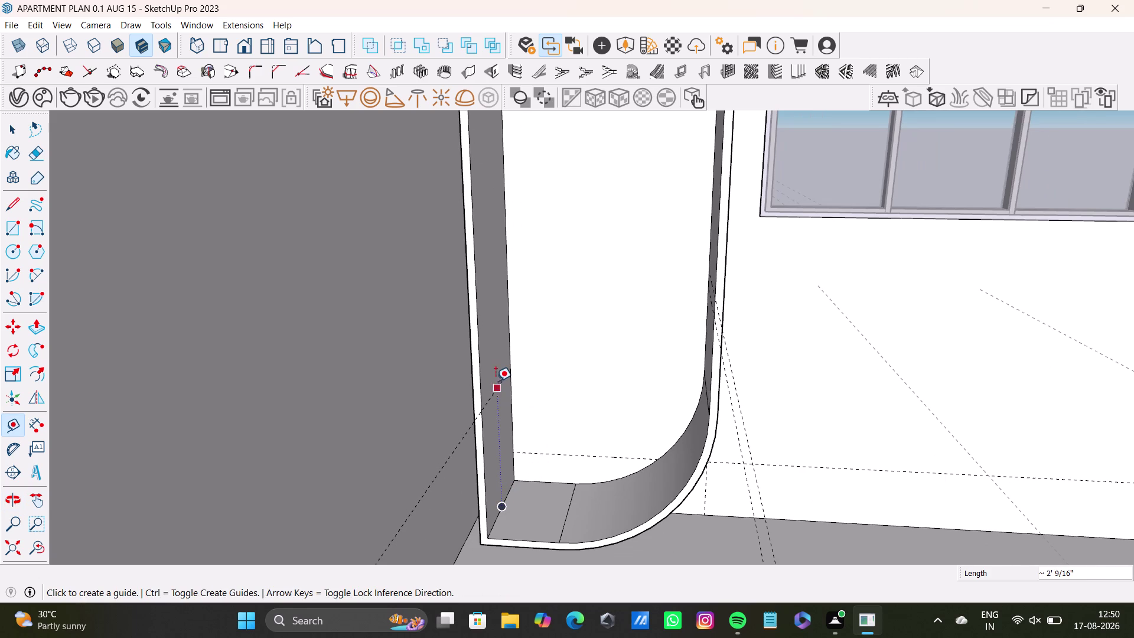
click(495, 383)
key(space)
Try a 1" guide offset on the side panel and undo it.
middle_drag(522, 449, 458, 453)
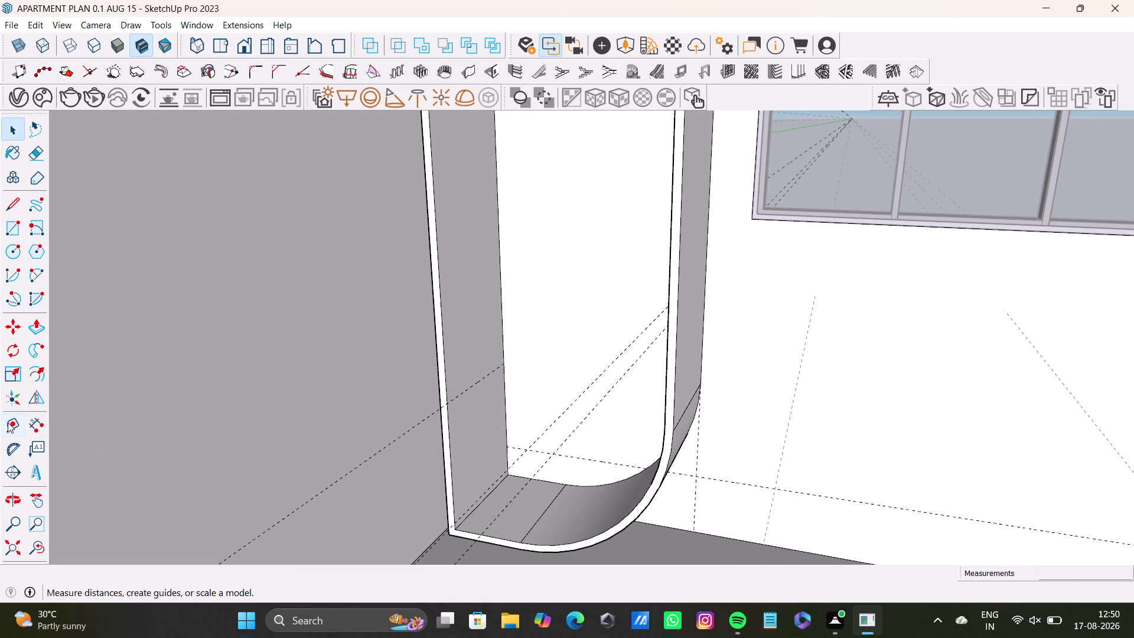
click(8, 422)
click(466, 386)
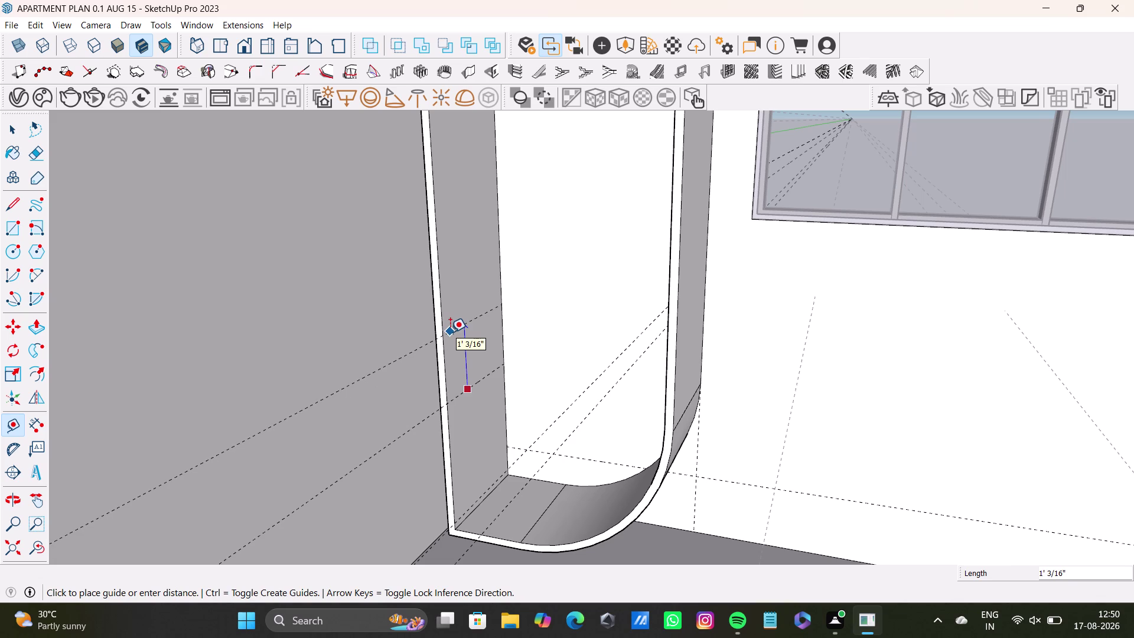
key(1)
key(shift+quotedbl)
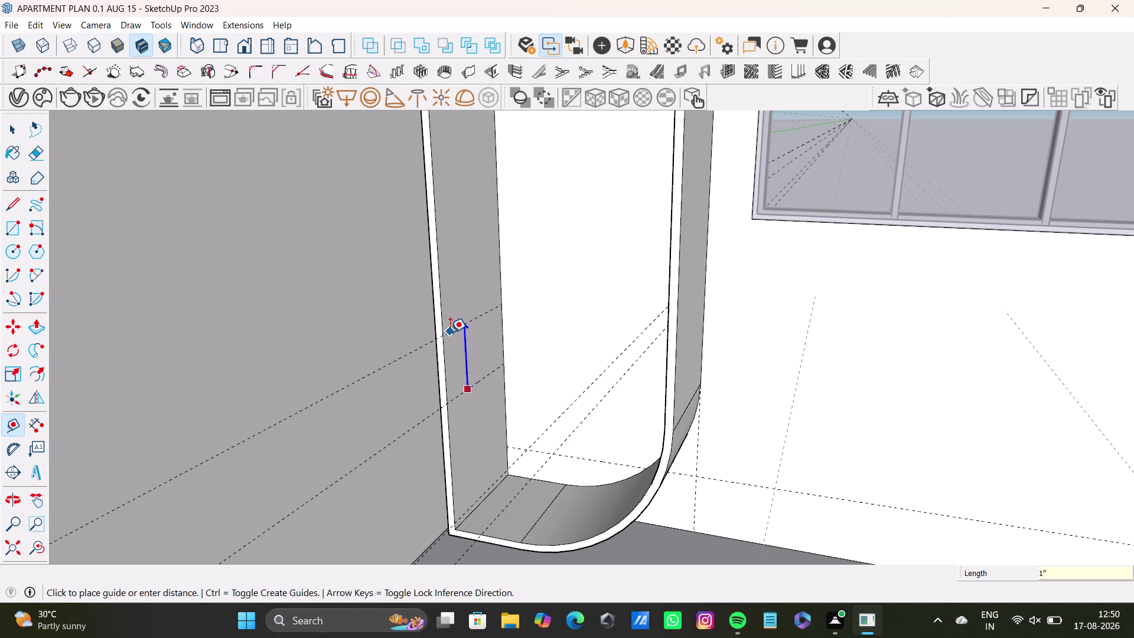
key(Return)
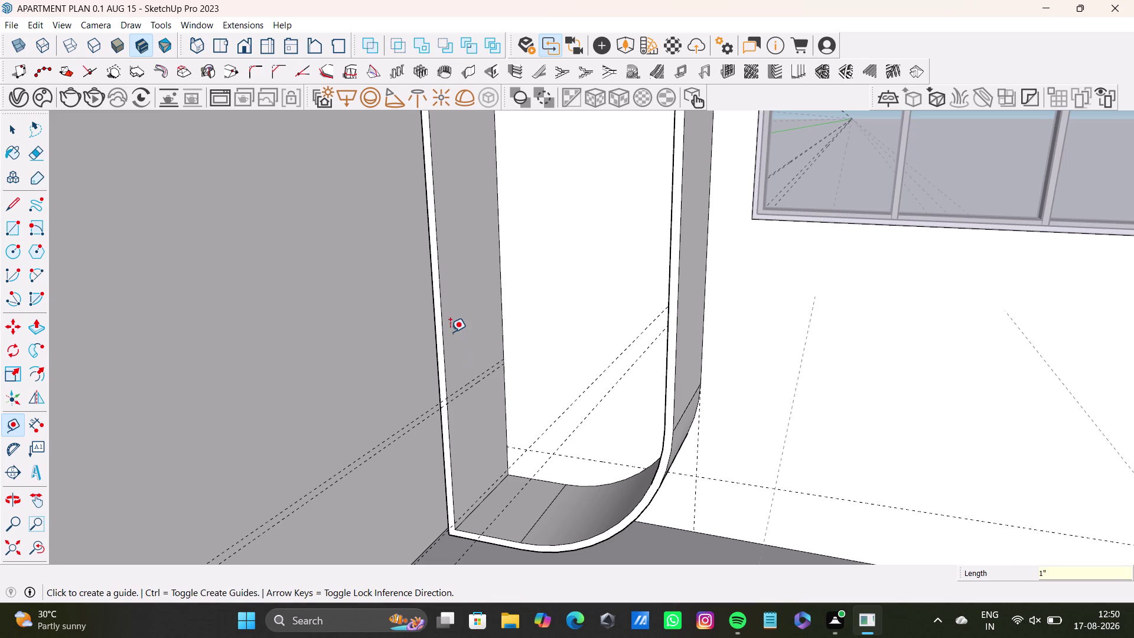
key(ctrl+z)
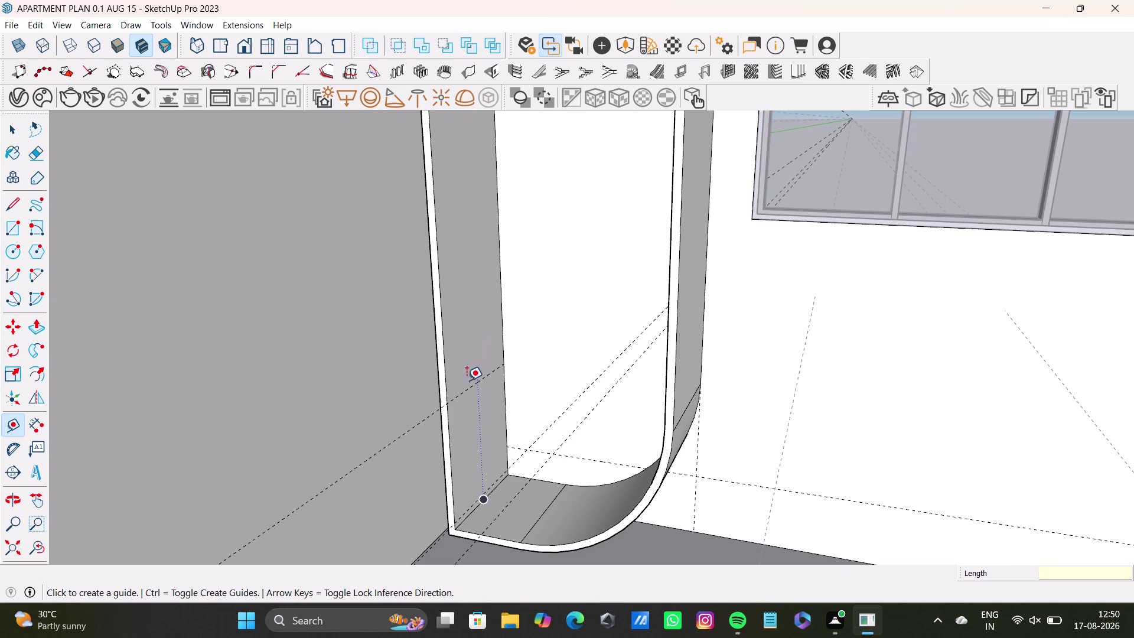
Try a 2" guide offset from the inner wall's bottom edge, then undo it.
click(476, 378)
key(2)
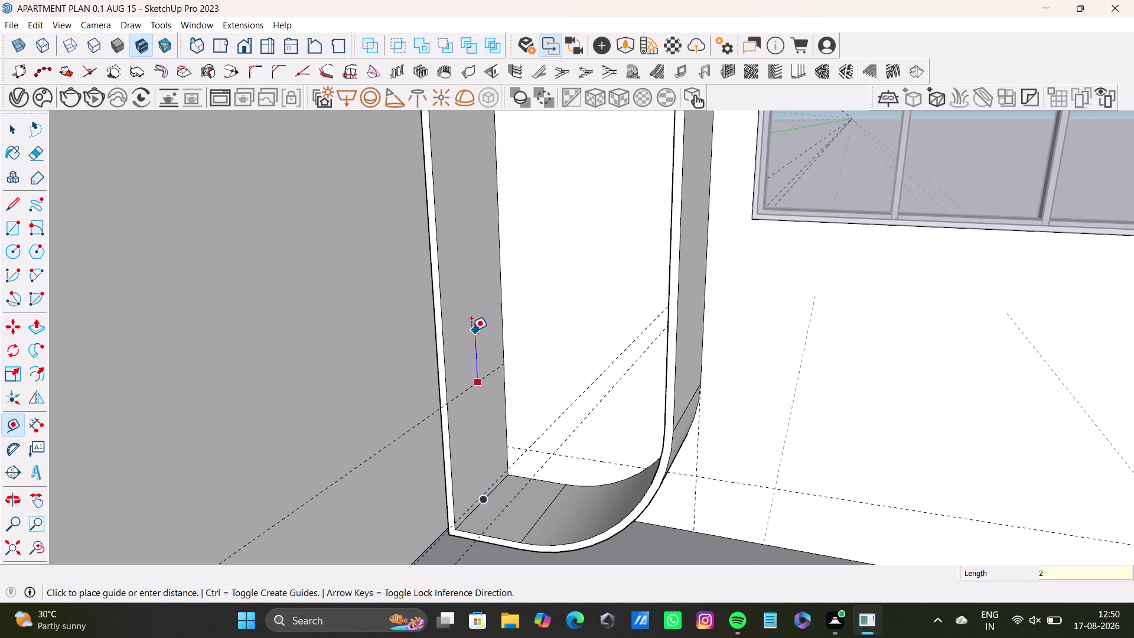
key(shift+quotedbl)
key(Return)
key(space)
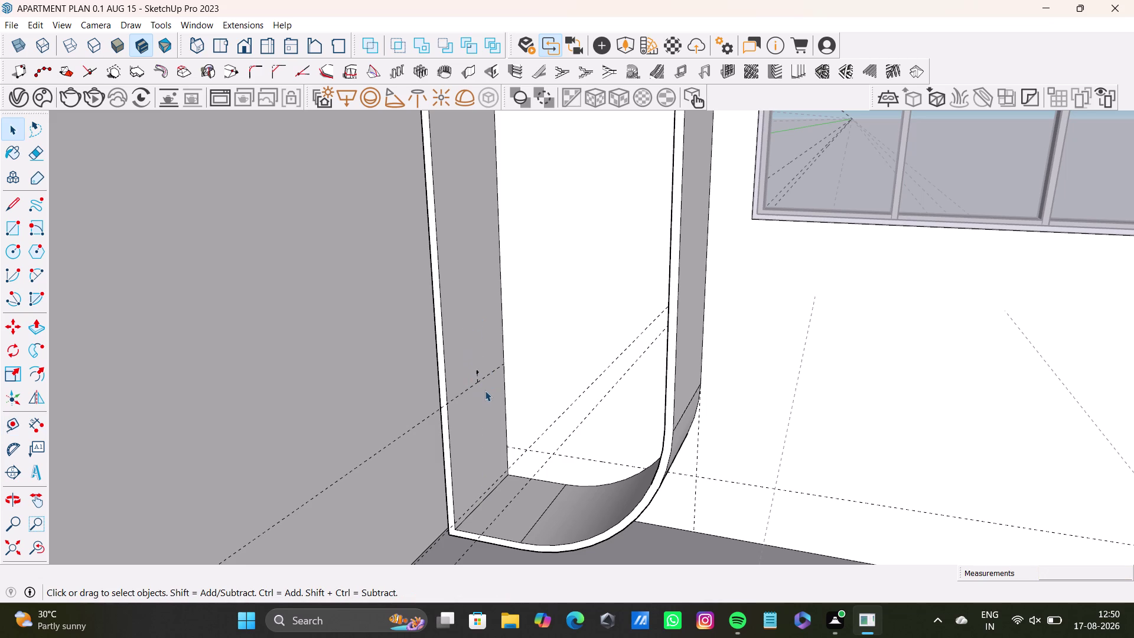
key(ctrl+z)
Pull a guide 4" up the inner wall of the shelf.
key(t)
scroll(up, 3)
drag(474, 386, 470, 375)
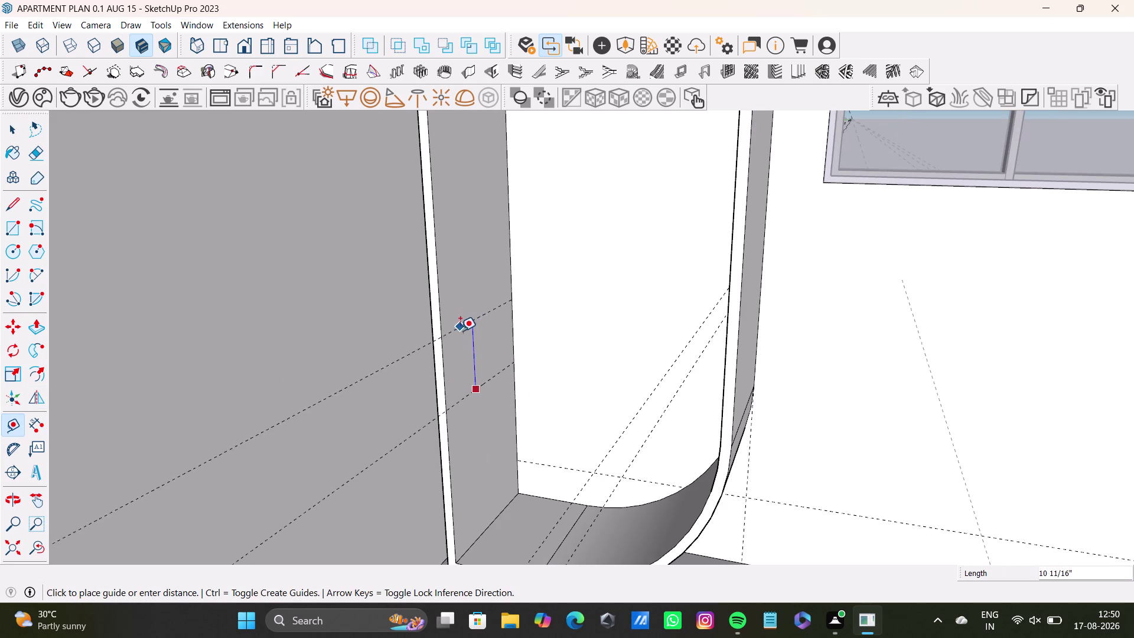
text(4")
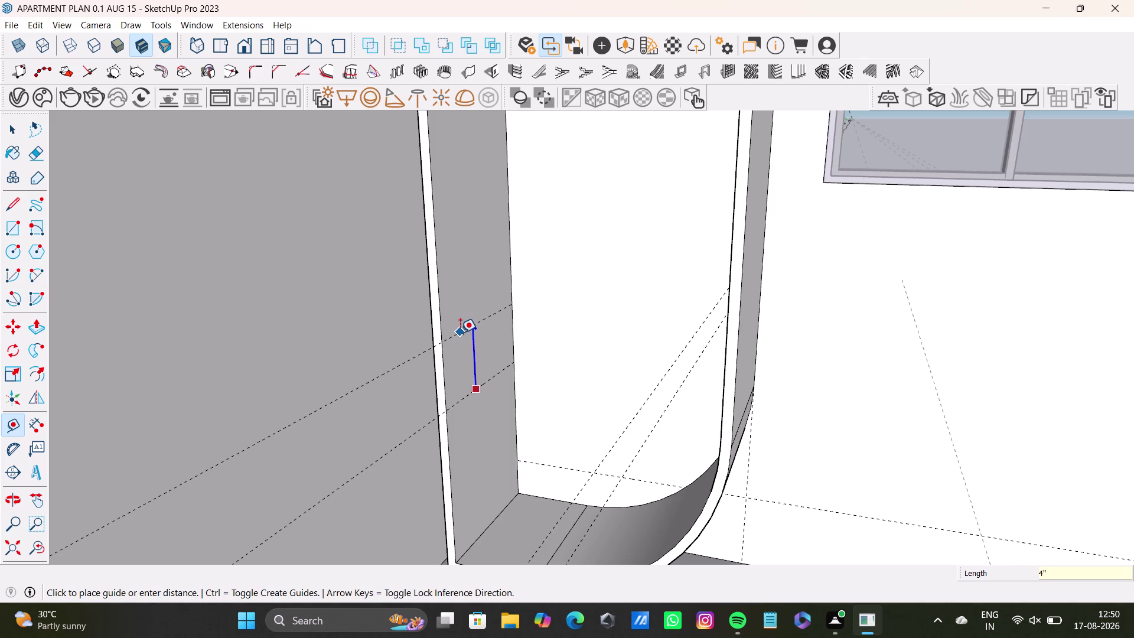
key(Return)
Orbit around the shelf interior to check the guides, then stop placing guides.
middle_drag(461, 405, 497, 411)
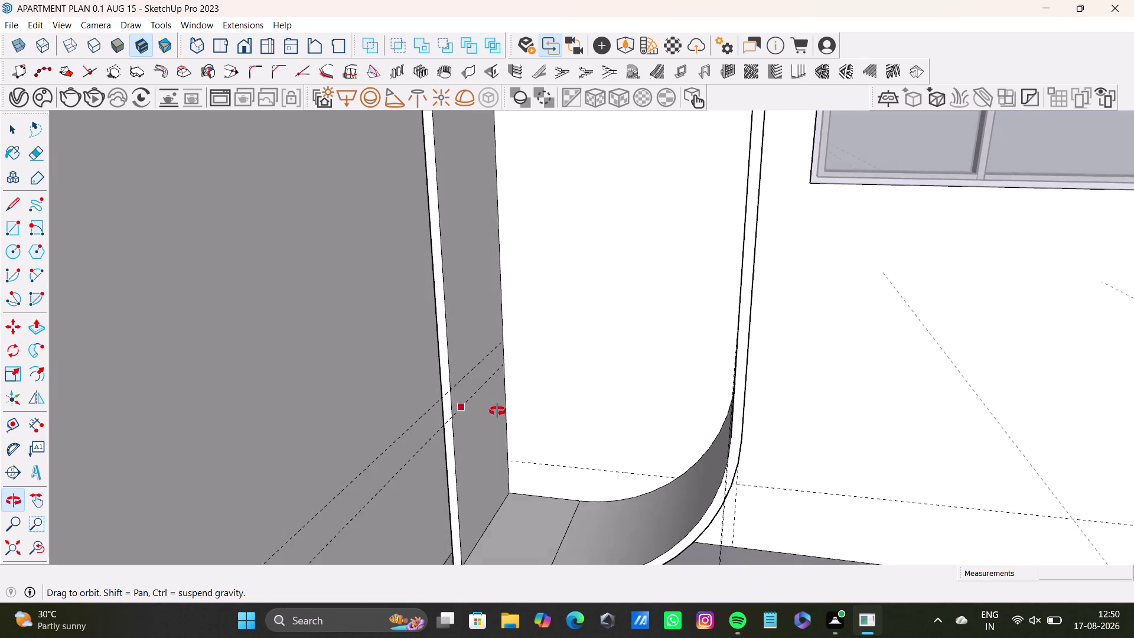
middle_drag(498, 411, 470, 445)
drag(482, 349, 479, 340)
middle_drag(477, 203, 478, 363)
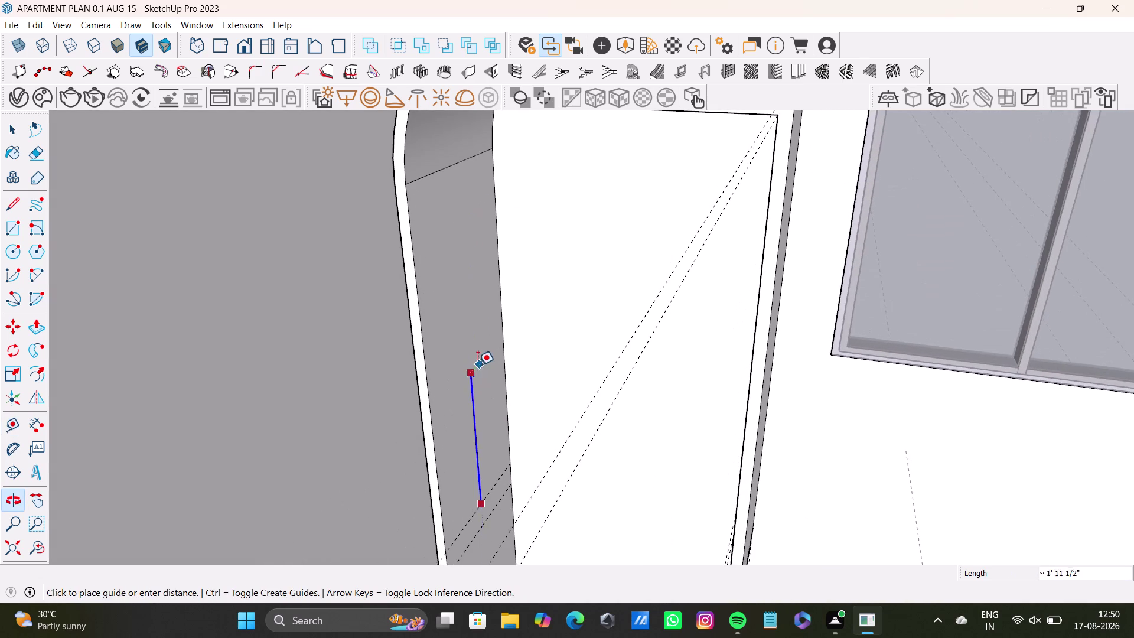
scroll(down, 3)
middle_drag(491, 412, 498, 326)
middle_drag(496, 345, 525, 331)
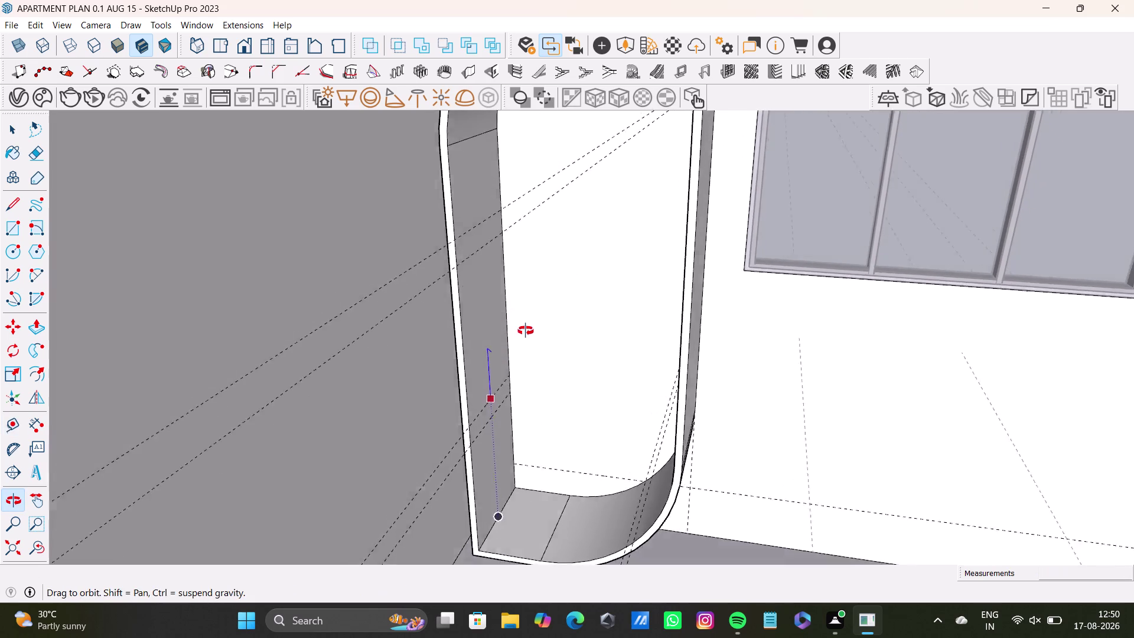
middle_drag(525, 331, 501, 318)
key(space)
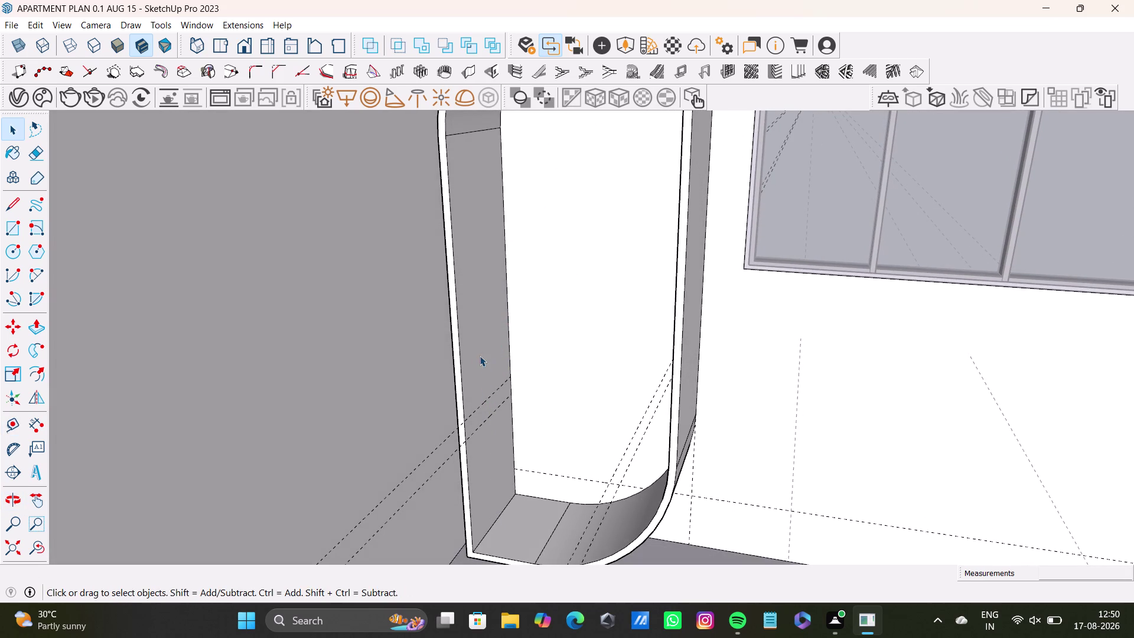
Reselect Tape Measure and zoom in to face the inner wall squarely.
click(13, 418)
scroll(up, 3)
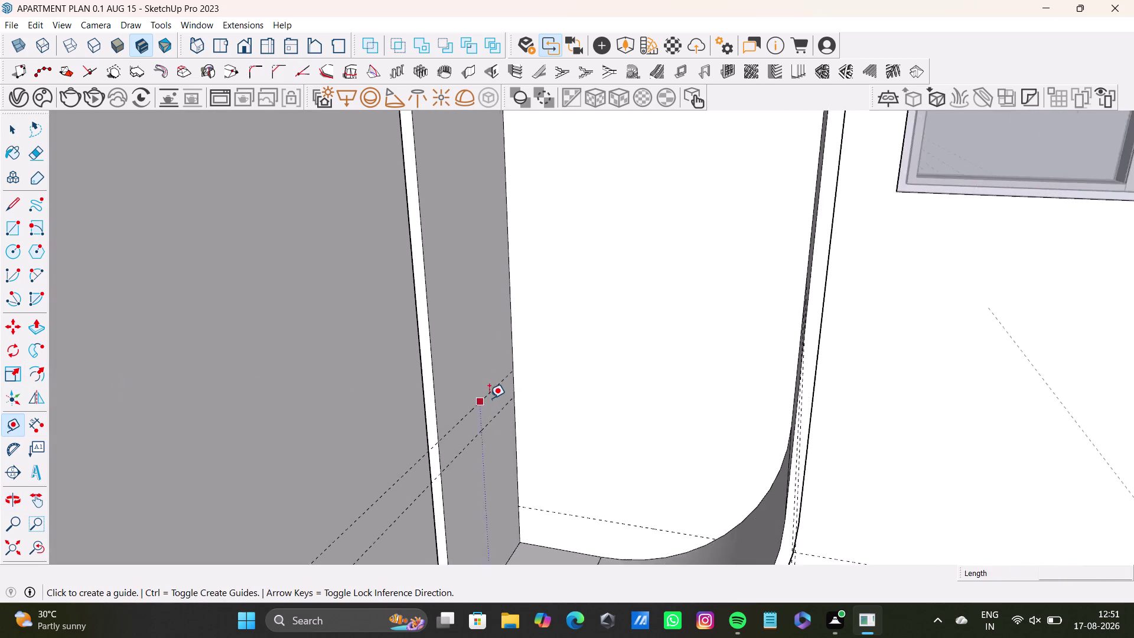
scroll(up, 3)
scroll(up, 3)
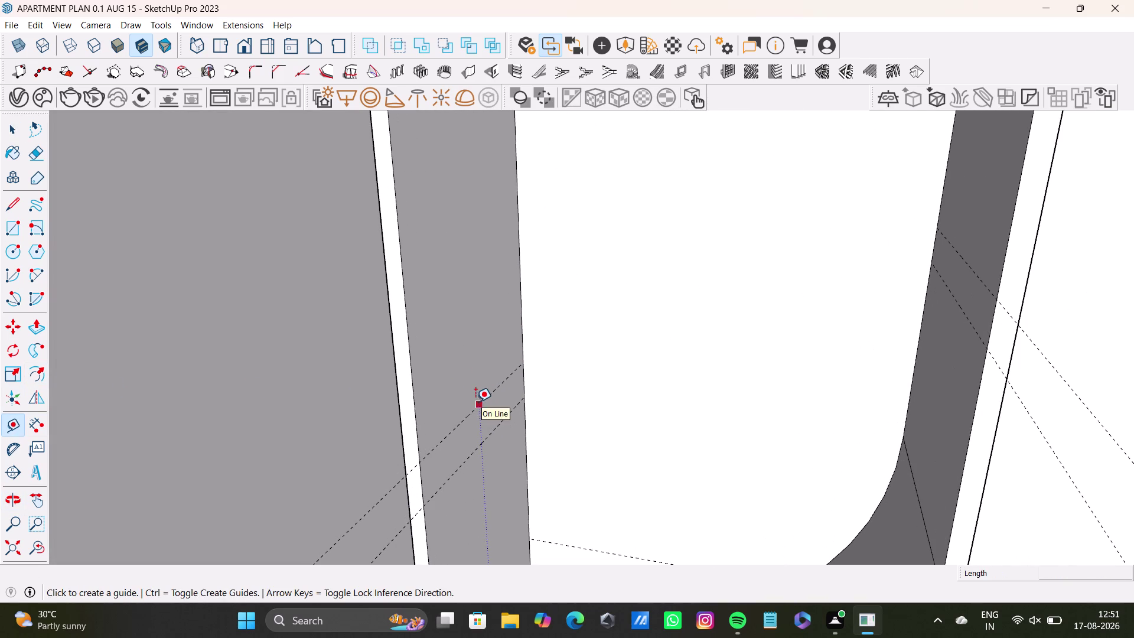
drag(475, 403, 451, 378)
key(space)
drag(2, 421, 16, 420)
scroll(up, 3)
middle_drag(525, 411, 512, 300)
middle_drag(509, 339, 468, 314)
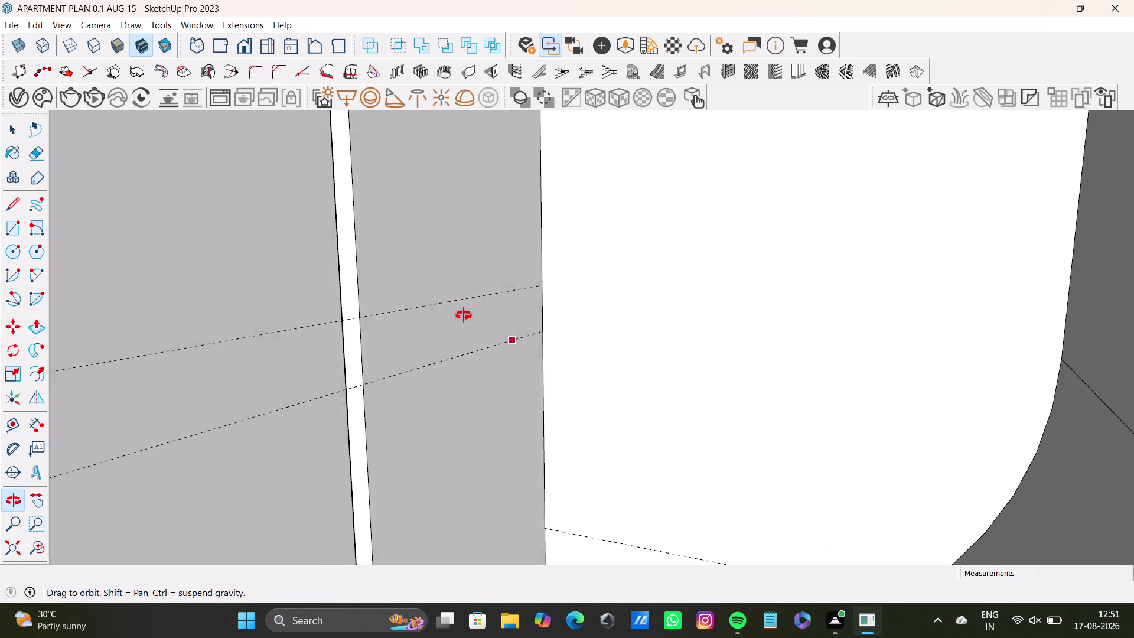
middle_drag(469, 314, 463, 315)
Pull a 2" guide up from the guide intersection, undo, and drag again.
drag(470, 296, 459, 268)
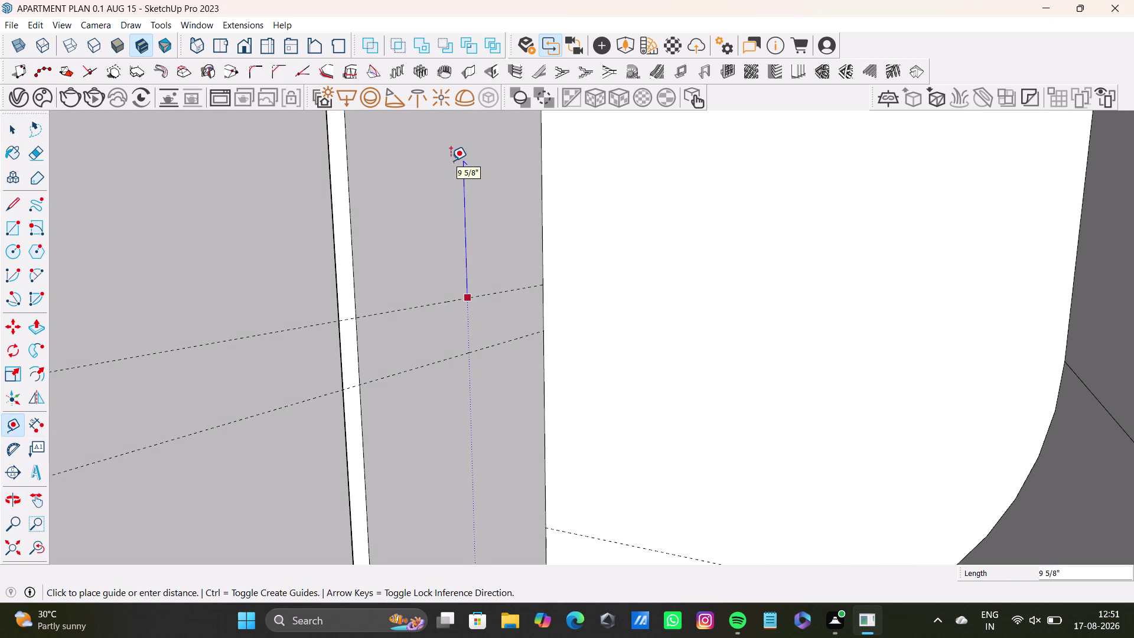
key(2)
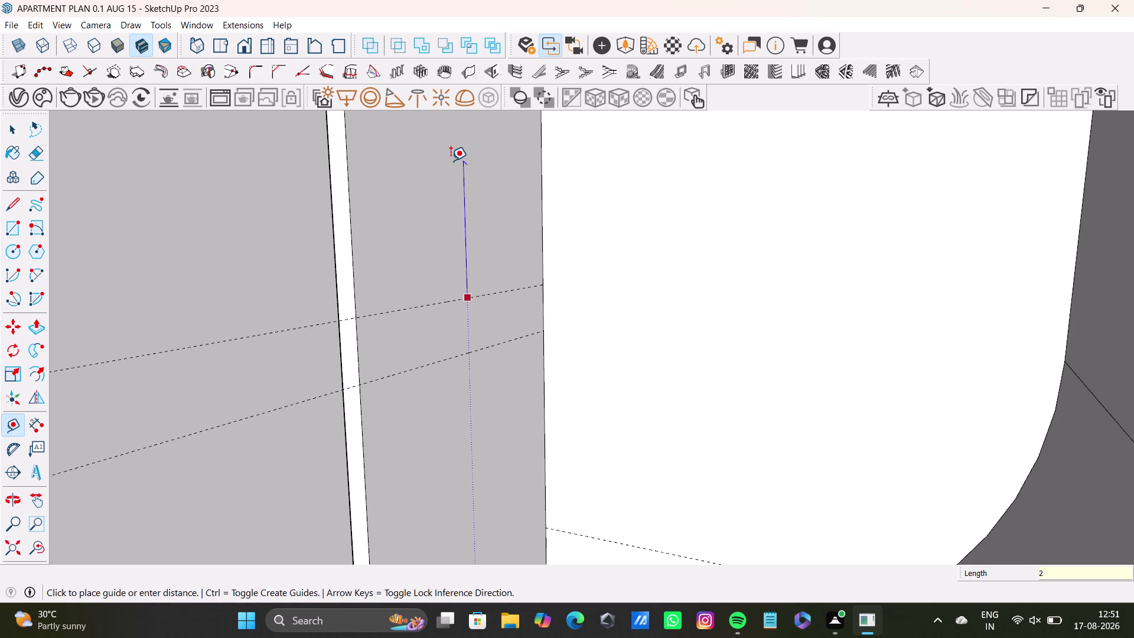
key(shift+quotedbl)
key(Return)
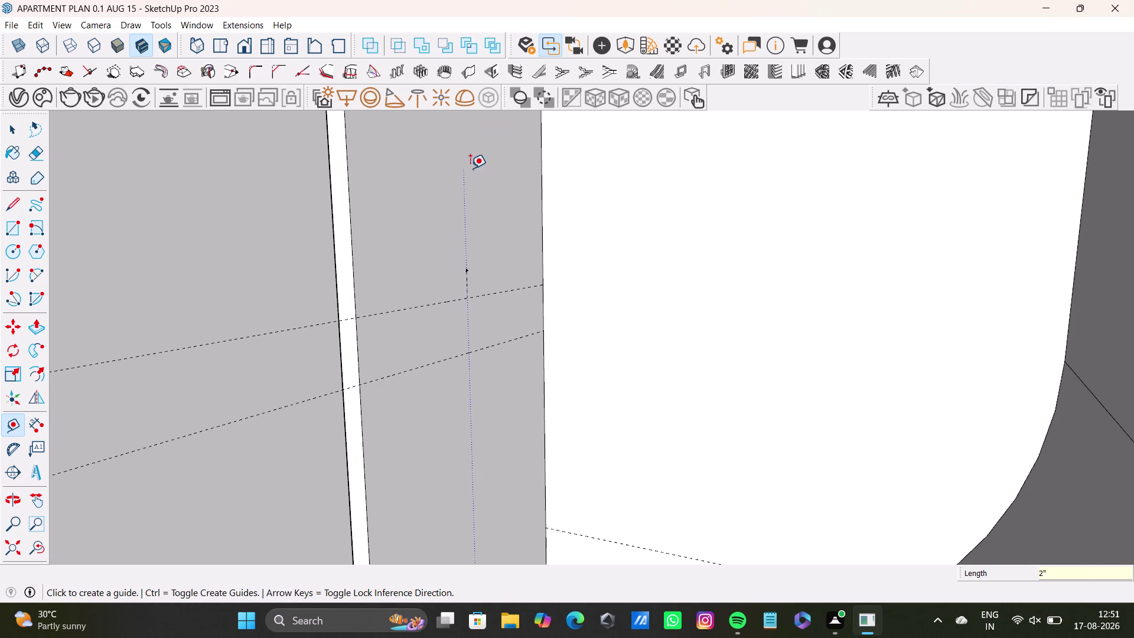
key(ctrl+z)
drag(472, 295, 470, 266)
Try another guide from the lower guide line, undo it, and stop placing guides.
middle_drag(471, 136, 471, 137)
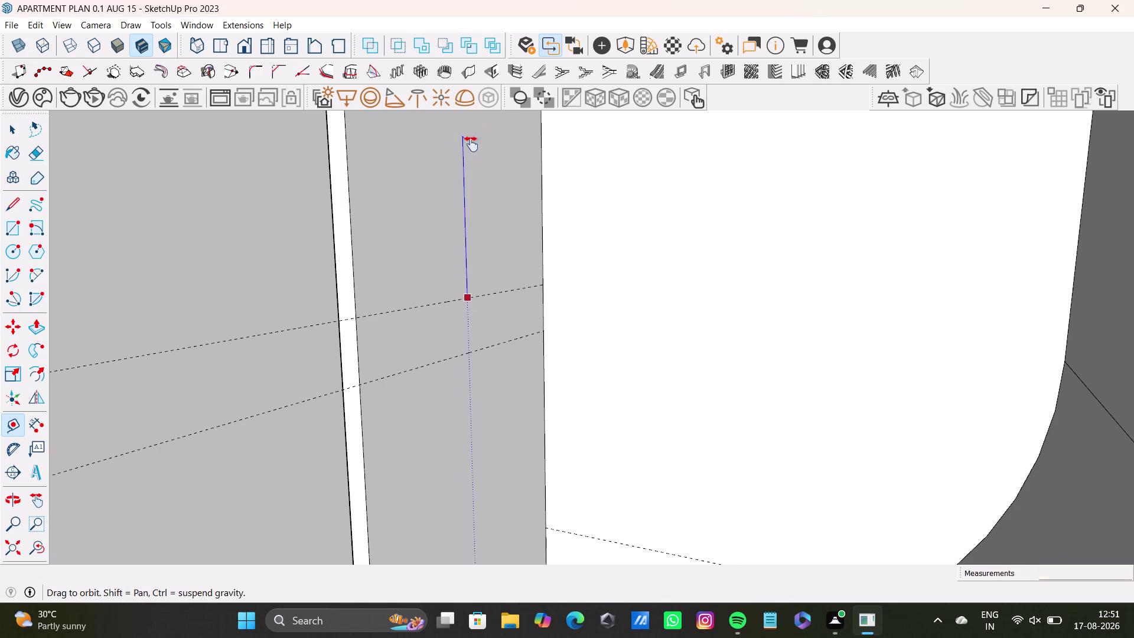
middle_drag(472, 137, 462, 274)
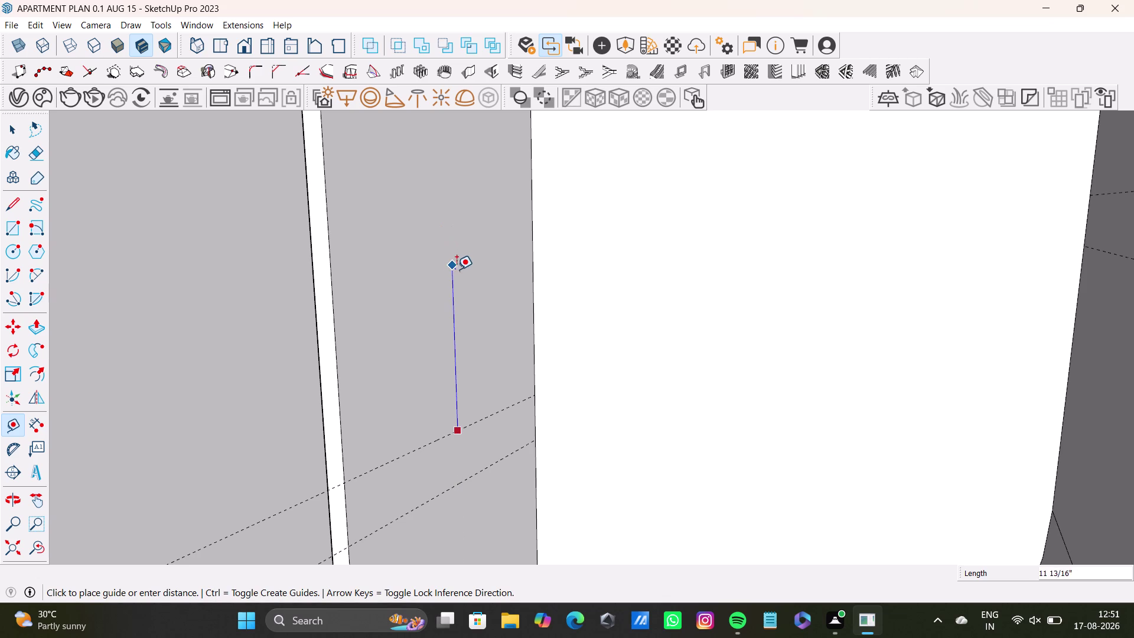
click(463, 265)
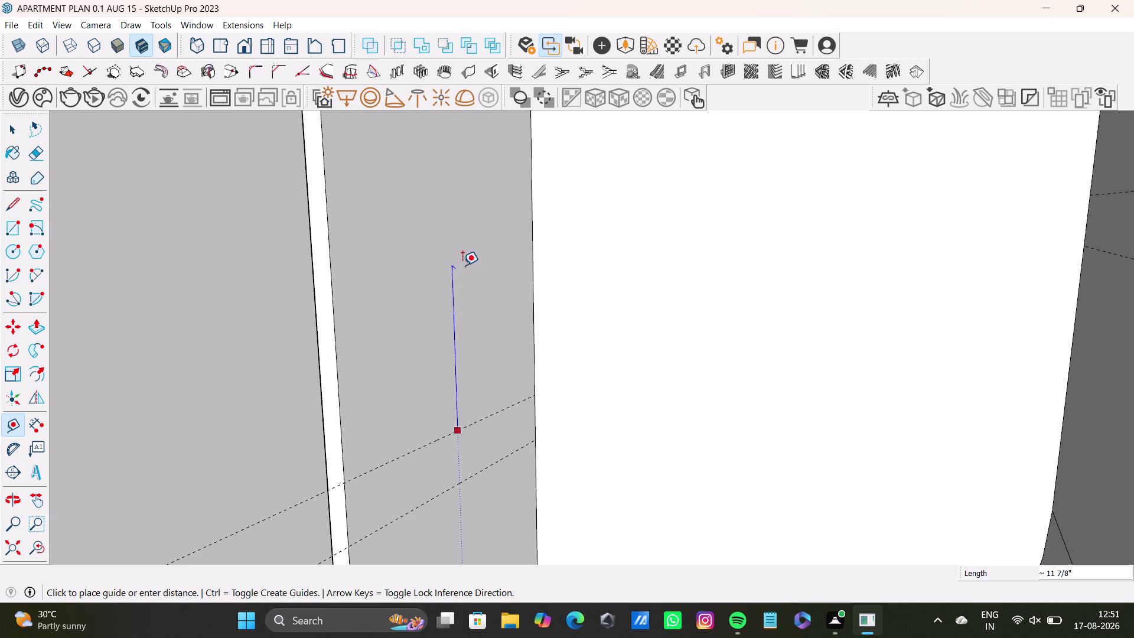
key(ctrl+z)
drag(460, 428, 451, 410)
key(space)
Zoom out and measure down the inner wall from its top to place a guide.
middle_drag(464, 401, 457, 452)
scroll(down, 3)
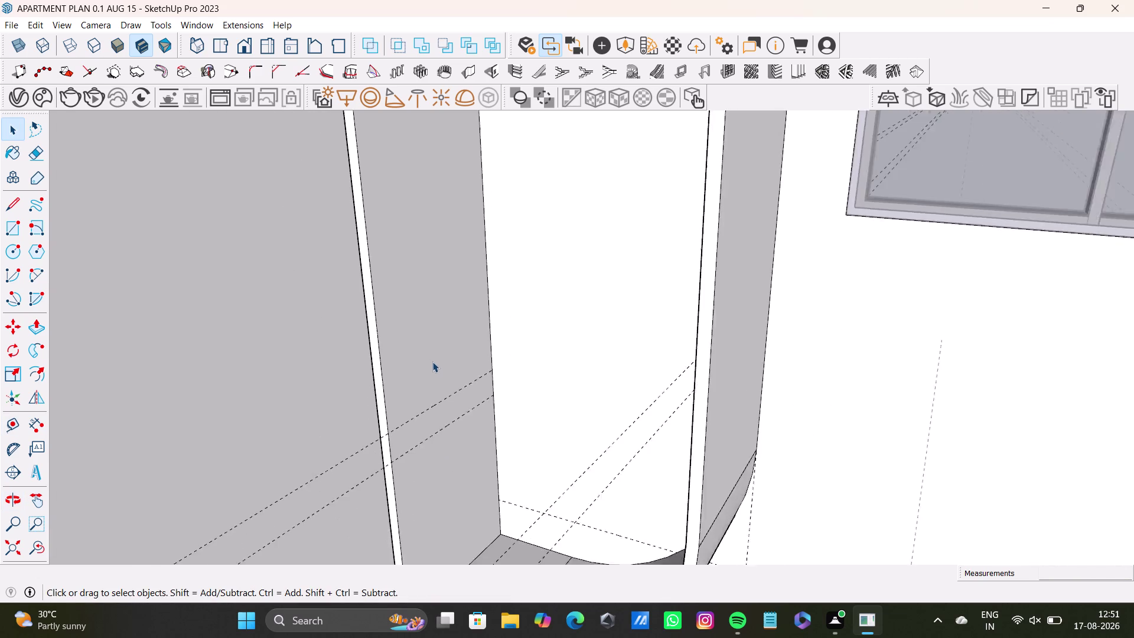
scroll(down, 3)
middle_drag(439, 359, 447, 384)
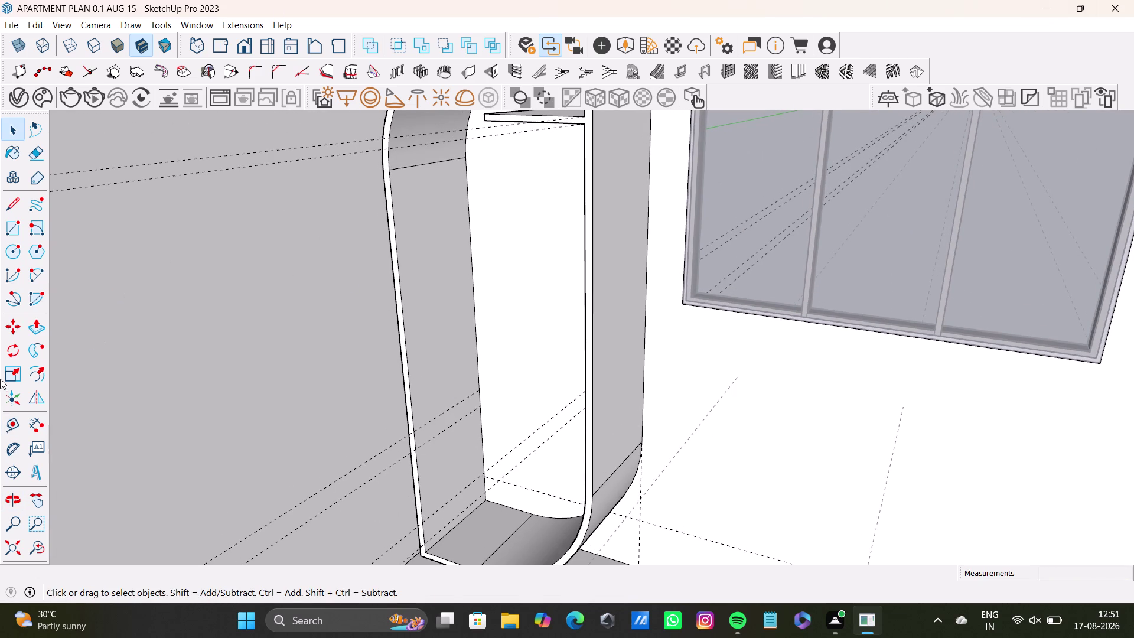
drag(6, 428, 16, 423)
click(437, 161)
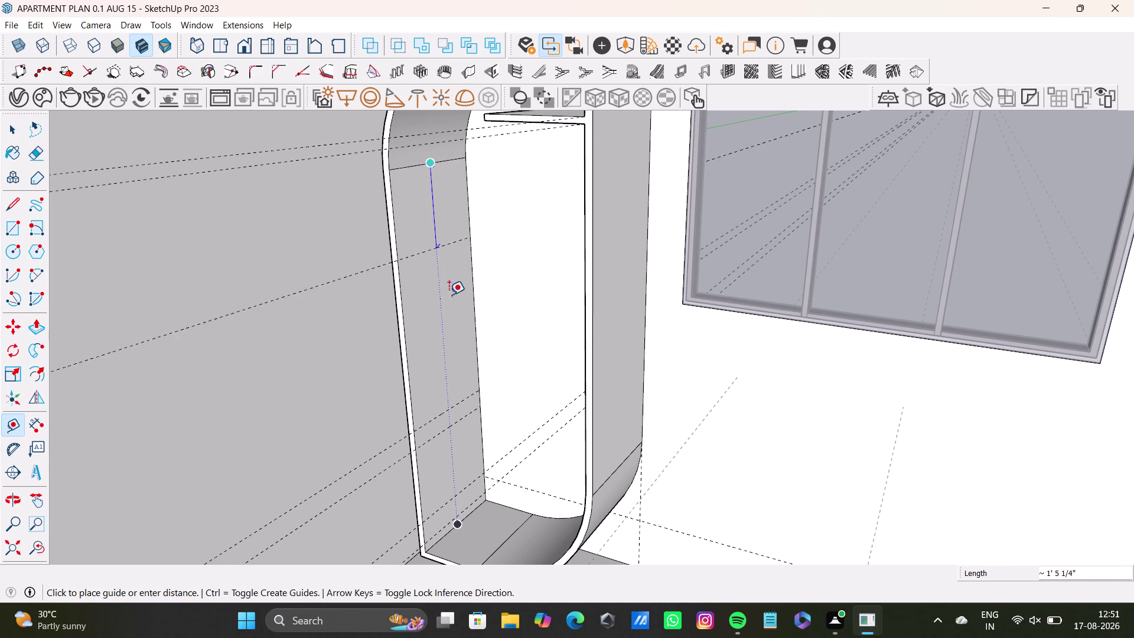
click(422, 328)
click(436, 320)
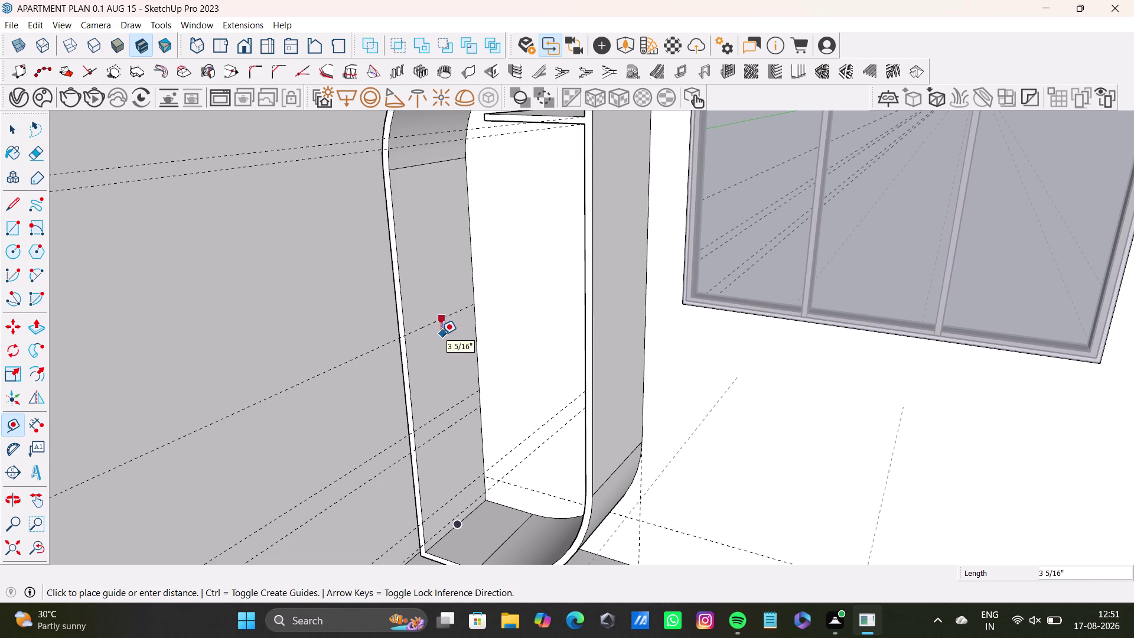
middle_drag(459, 350, 541, 288)
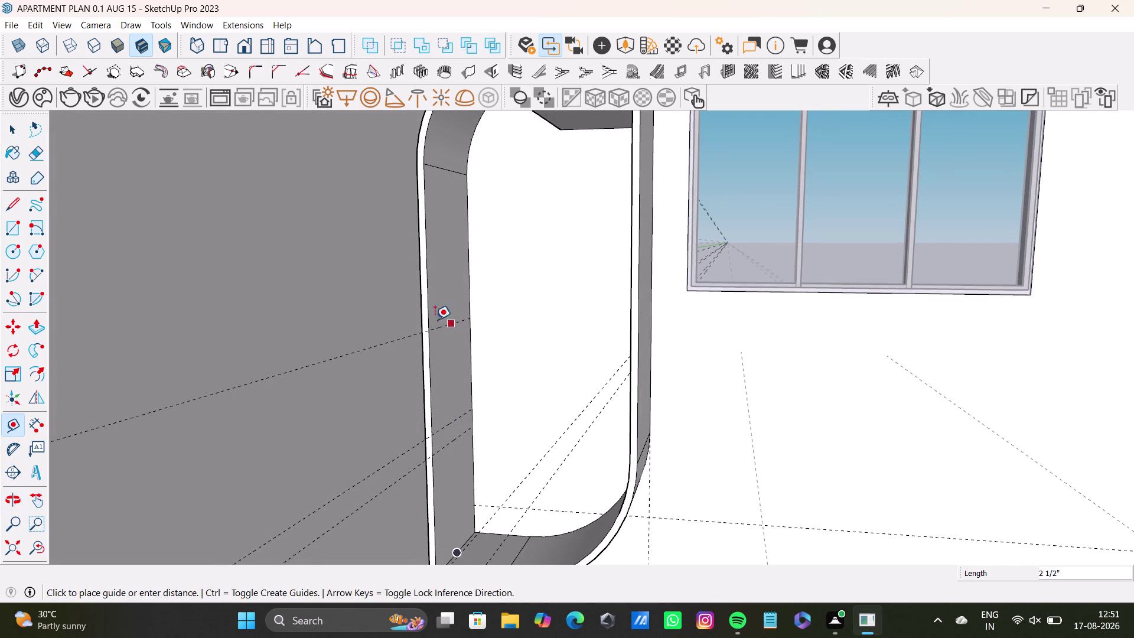
Undo that guide and orbit from the arch top down to the lower inner wall.
key(ctrl+z)
middle_drag(489, 414, 530, 414)
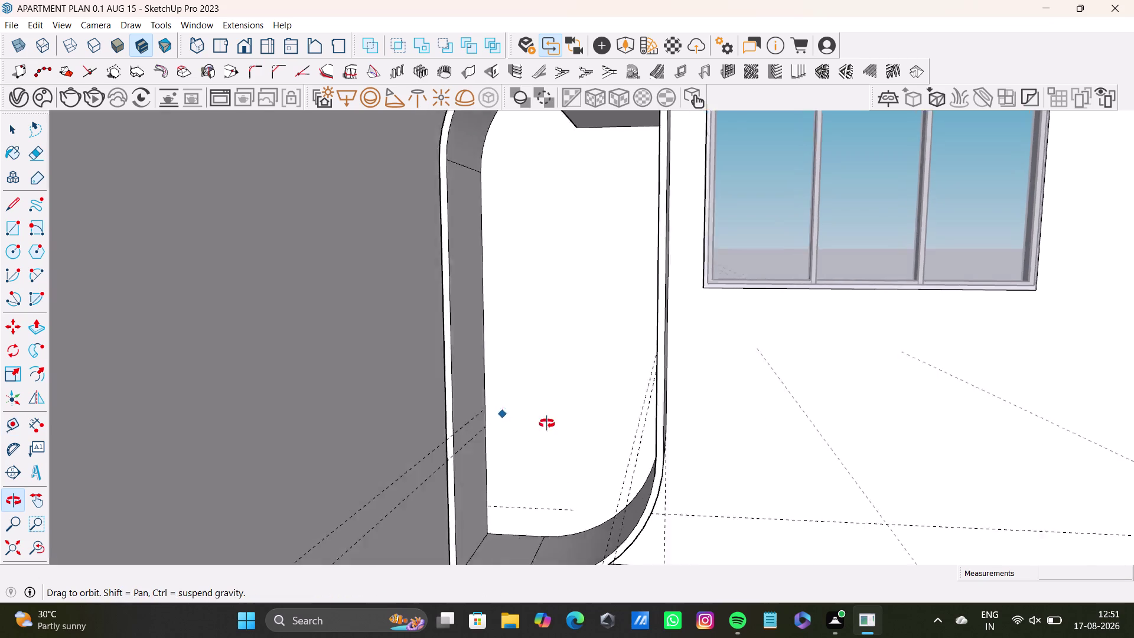
middle_drag(530, 414, 485, 405)
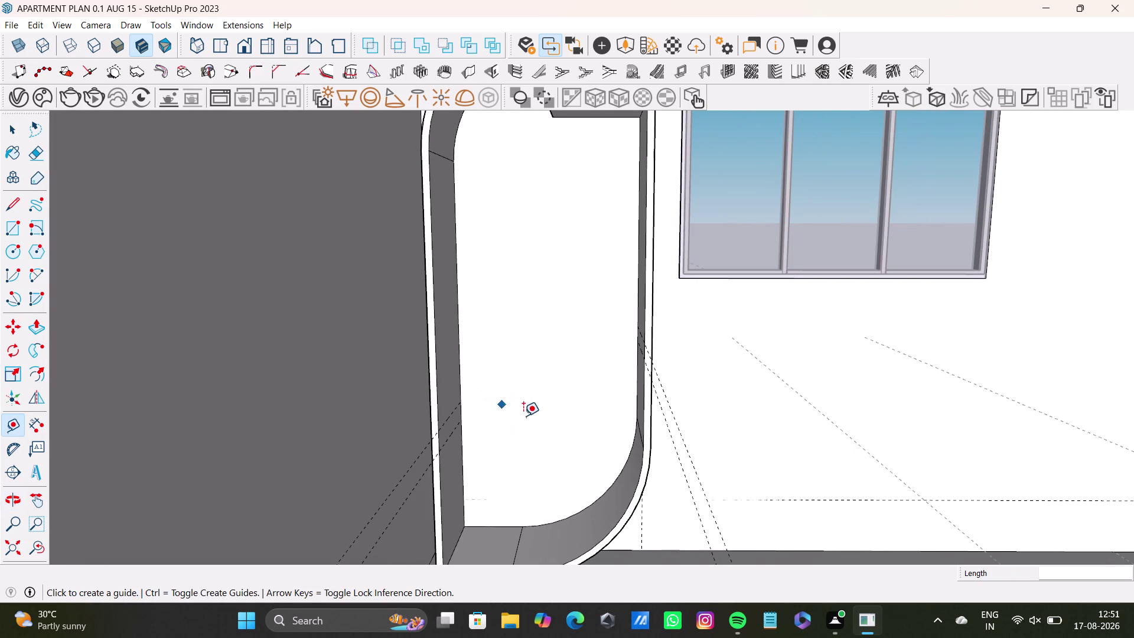
middle_drag(525, 417, 476, 403)
middle_drag(388, 346, 439, 424)
scroll(up, 3)
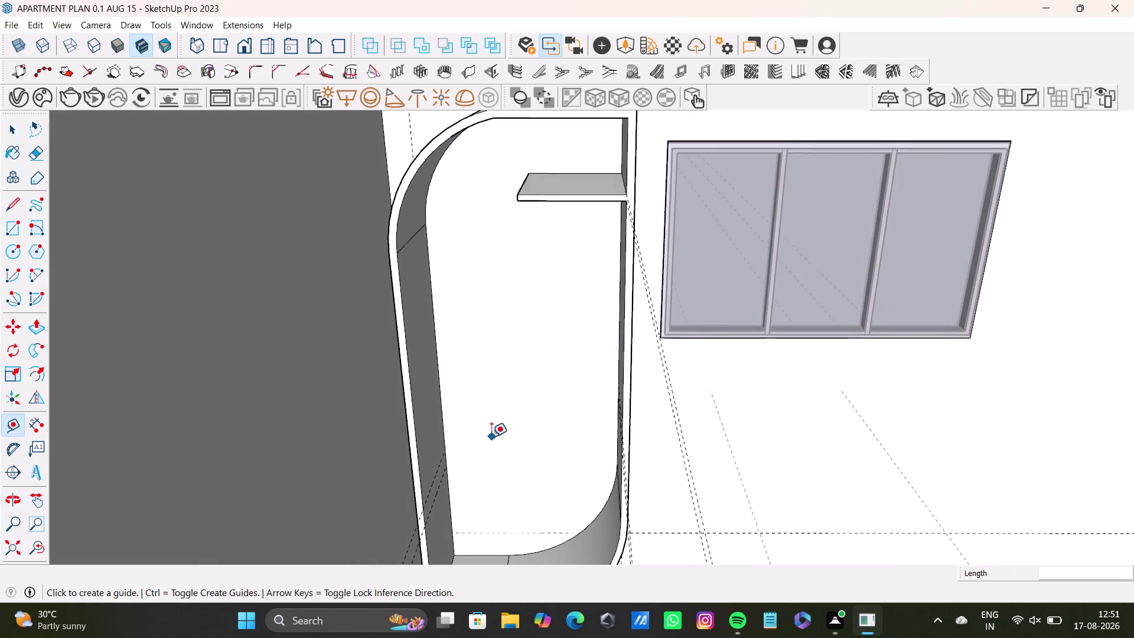
scroll(up, 3)
middle_drag(494, 435, 496, 366)
middle_drag(486, 404, 480, 388)
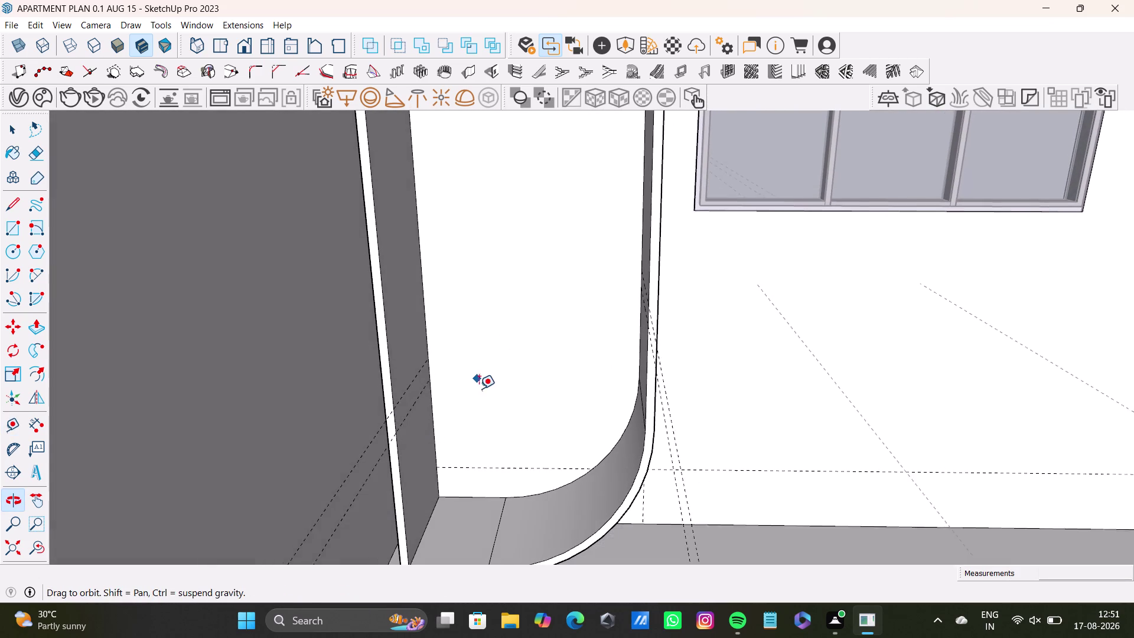
middle_drag(480, 388, 479, 388)
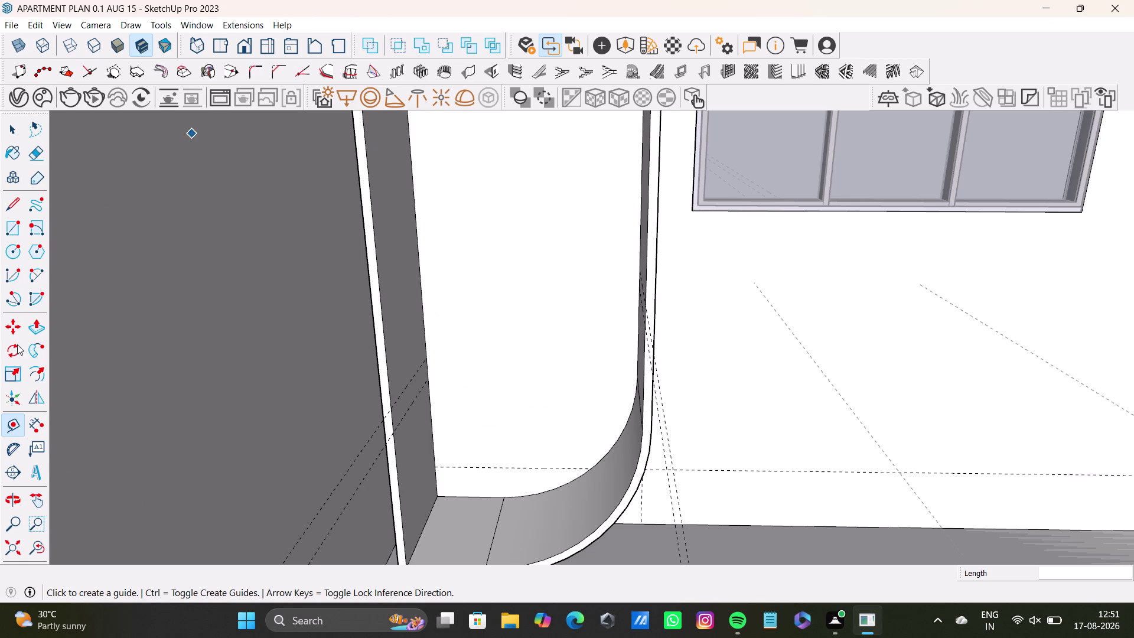
Pick the Rectangle tool and orbit to face the inner wall.
click(14, 226)
scroll(up, 3)
middle_drag(475, 421, 433, 422)
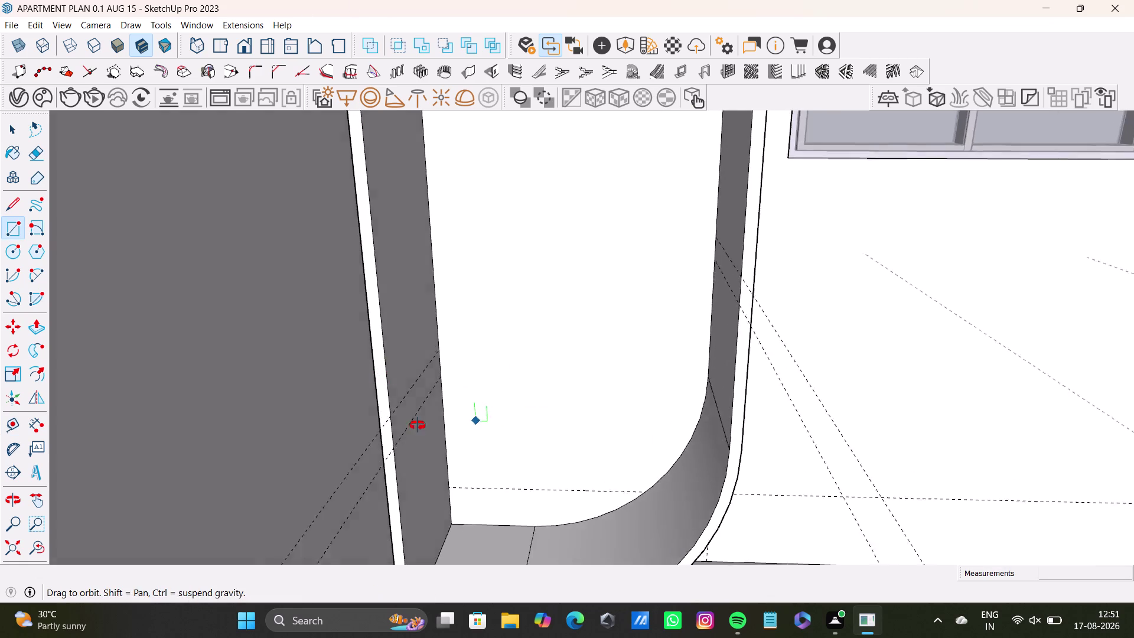
Draw a rectangular strip on the inner side panel between the two guide lines.
middle_drag(432, 422, 360, 428)
drag(322, 385, 335, 402)
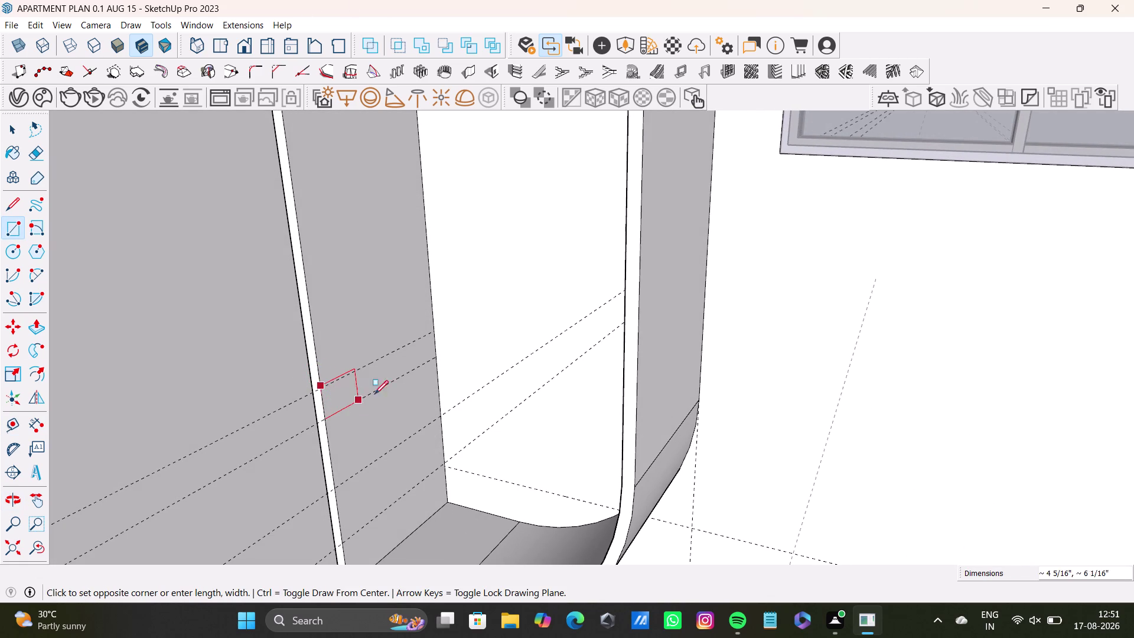
key(space)
click(9, 228)
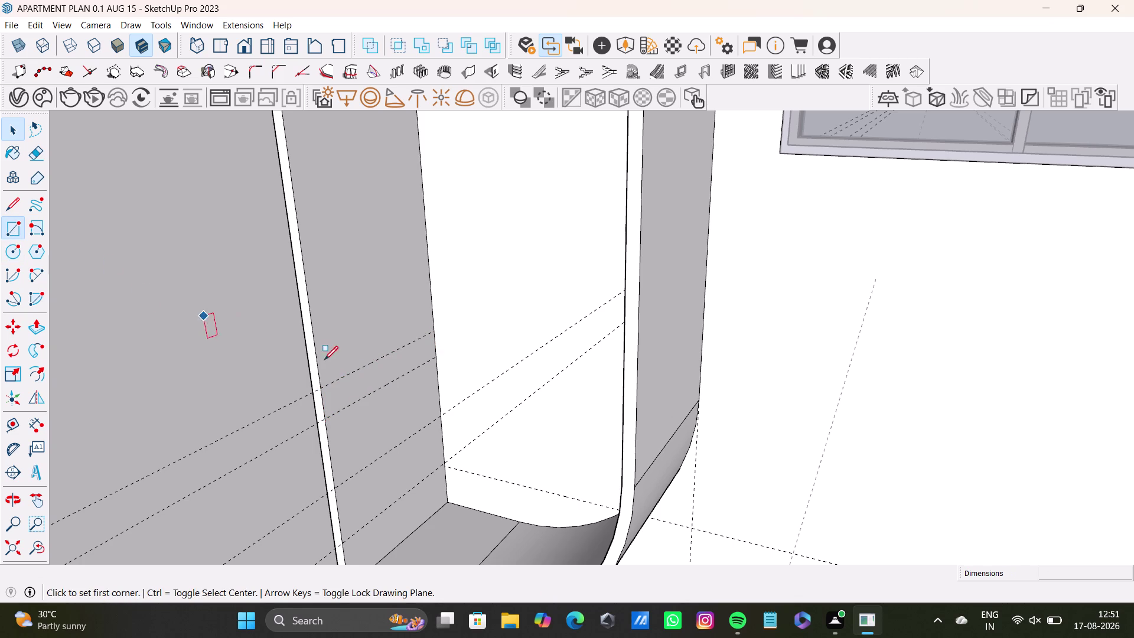
scroll(up, 3)
middle_drag(375, 401, 343, 404)
click(293, 367)
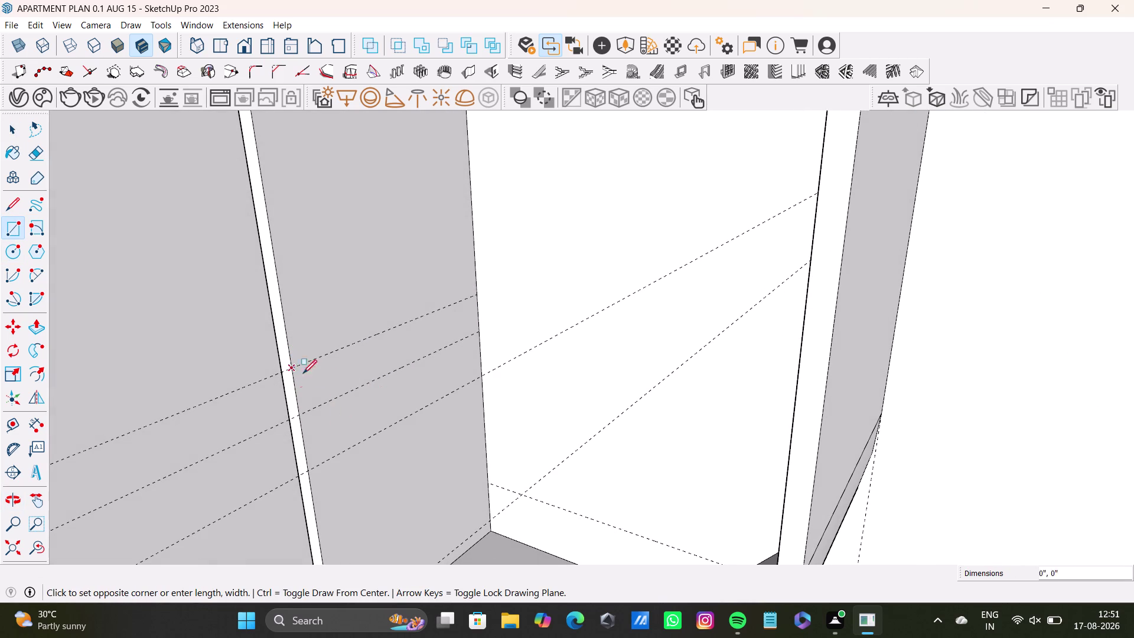
click(478, 335)
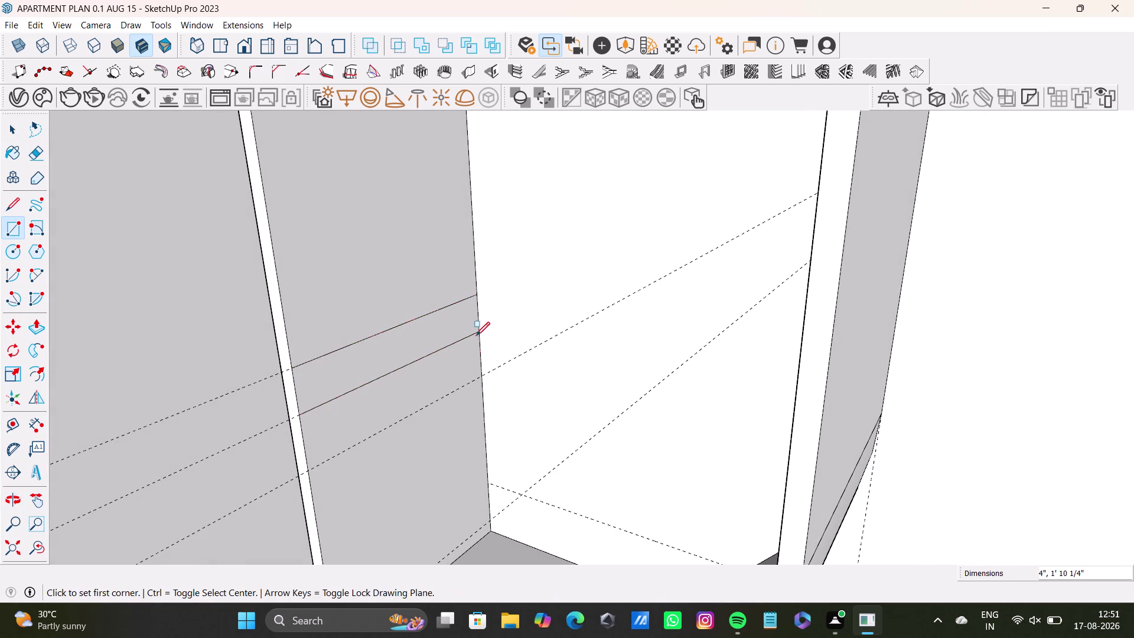
key(space)
Push/Pull the strip about 2' 8" across the frame into a shelf board.
middle_drag(347, 422, 461, 436)
click(383, 382)
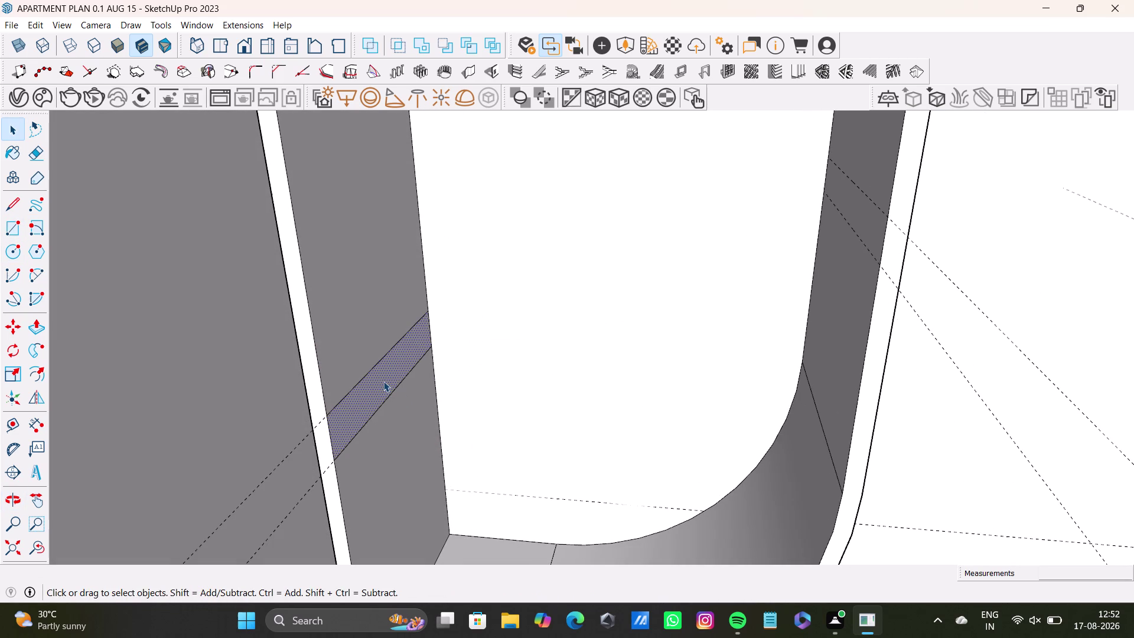
key(p)
drag(383, 381, 729, 408)
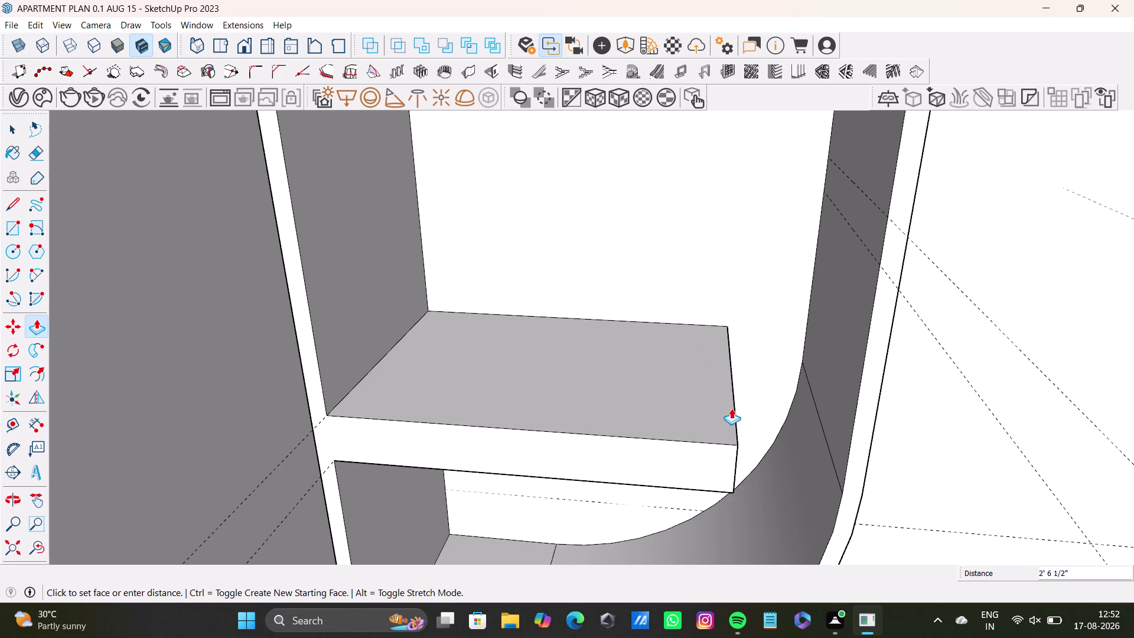
drag(730, 408, 752, 416)
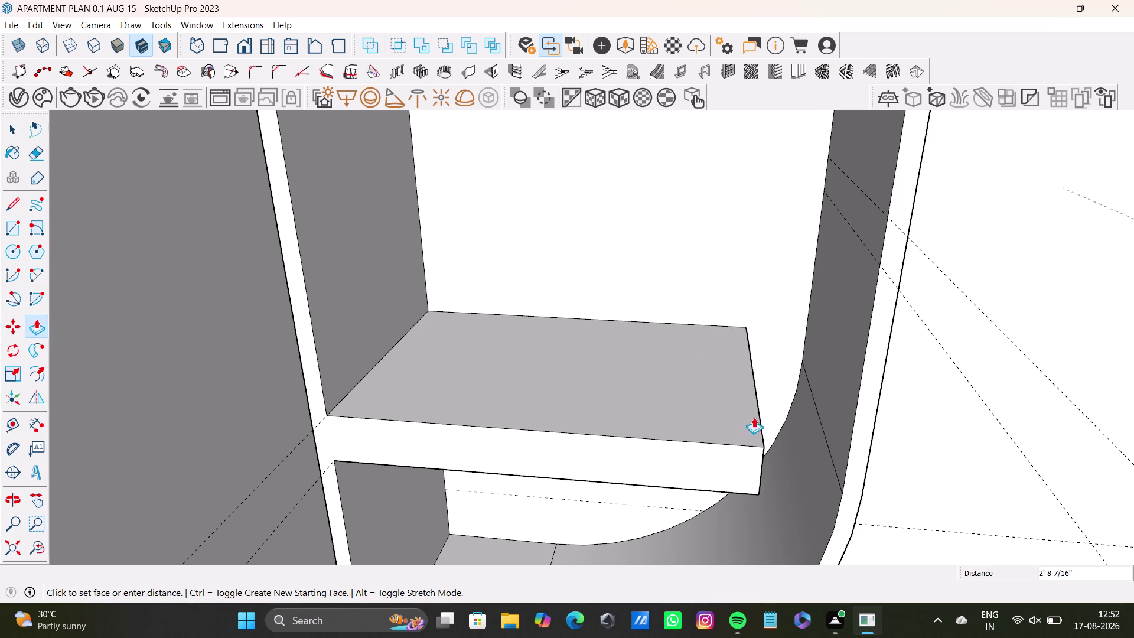
drag(751, 416, 753, 417)
scroll(down, 3)
middle_drag(741, 422, 692, 343)
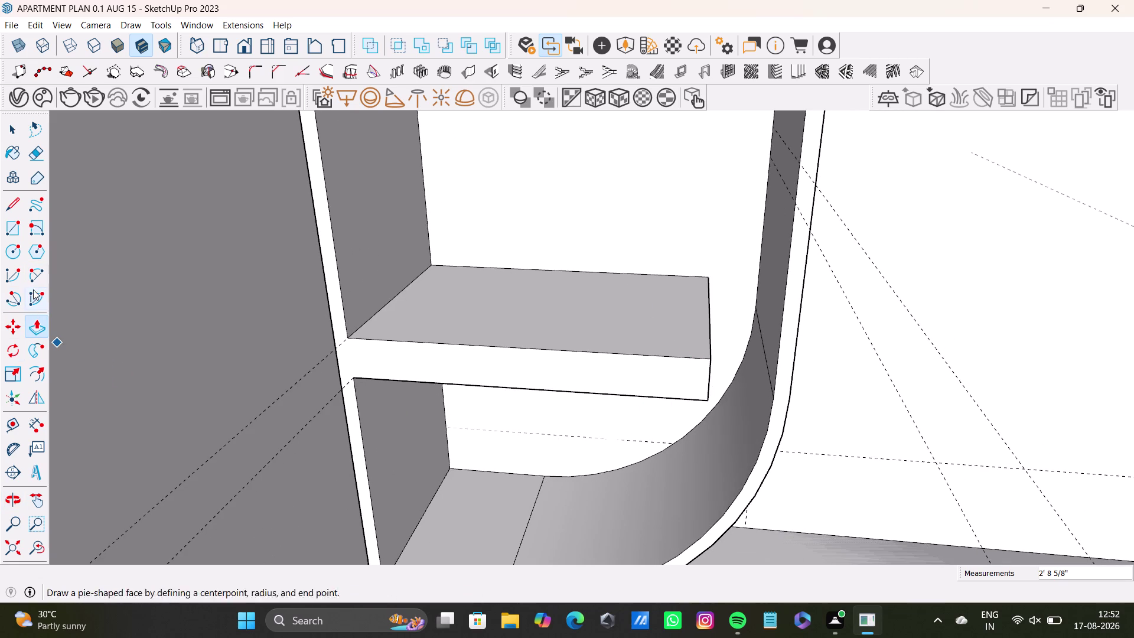
click(31, 274)
Round the shelf's first outer corner with a 2-point arc and push away the sliver.
scroll(up, 3)
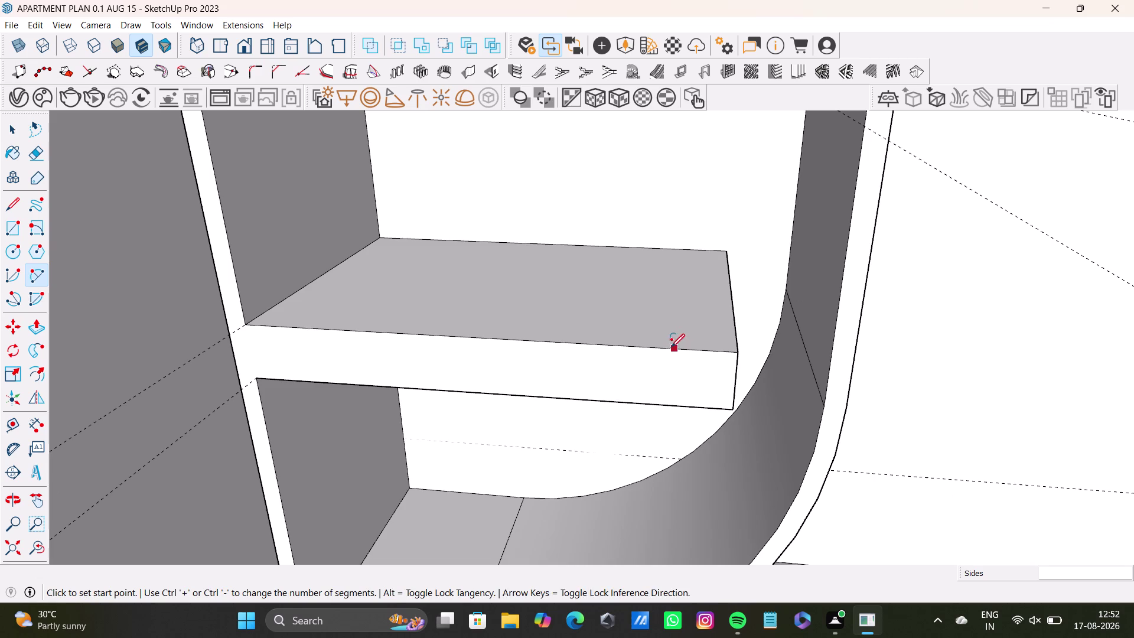
click(670, 347)
click(738, 327)
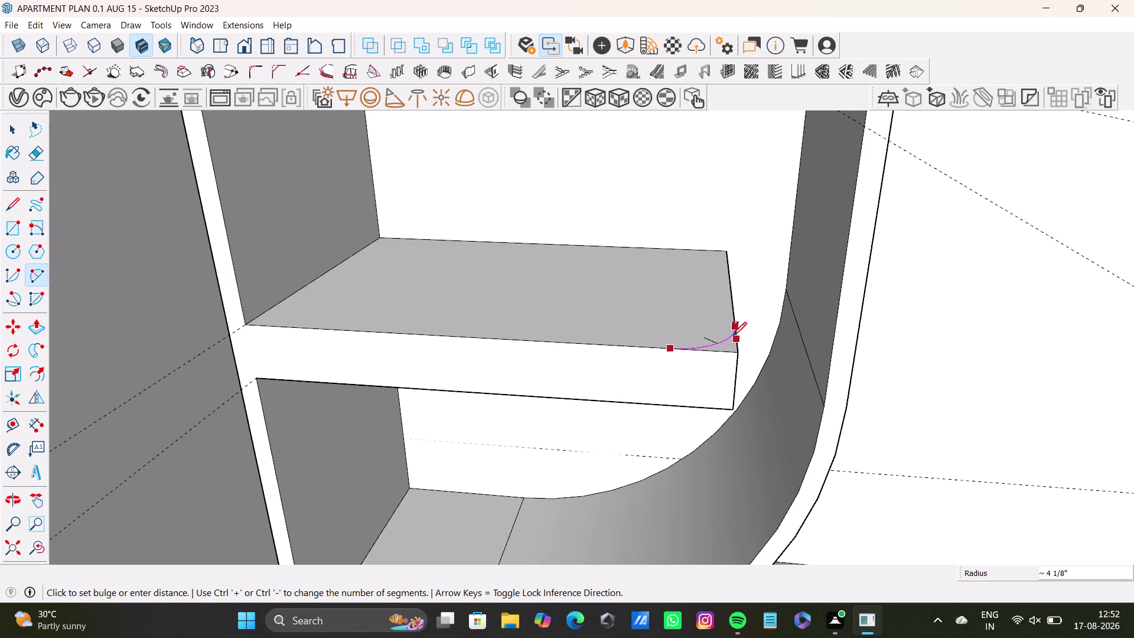
click(733, 336)
key(space)
click(728, 345)
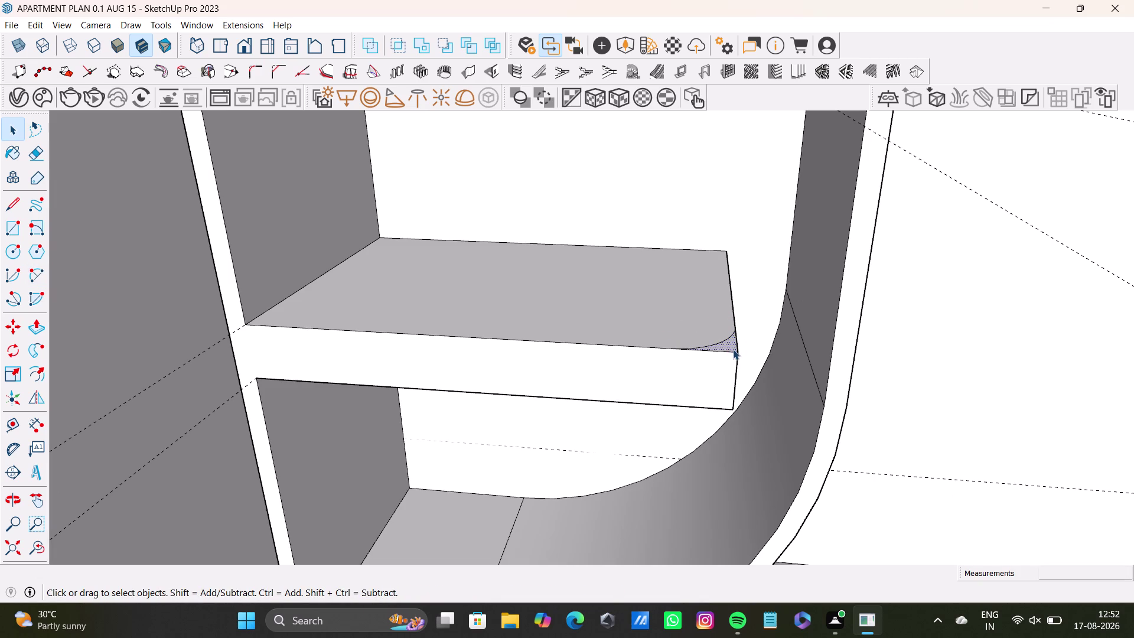
key(p)
drag(733, 349, 738, 492)
Draw an arc across the shelf's other corner, then undo it.
scroll(down, 3)
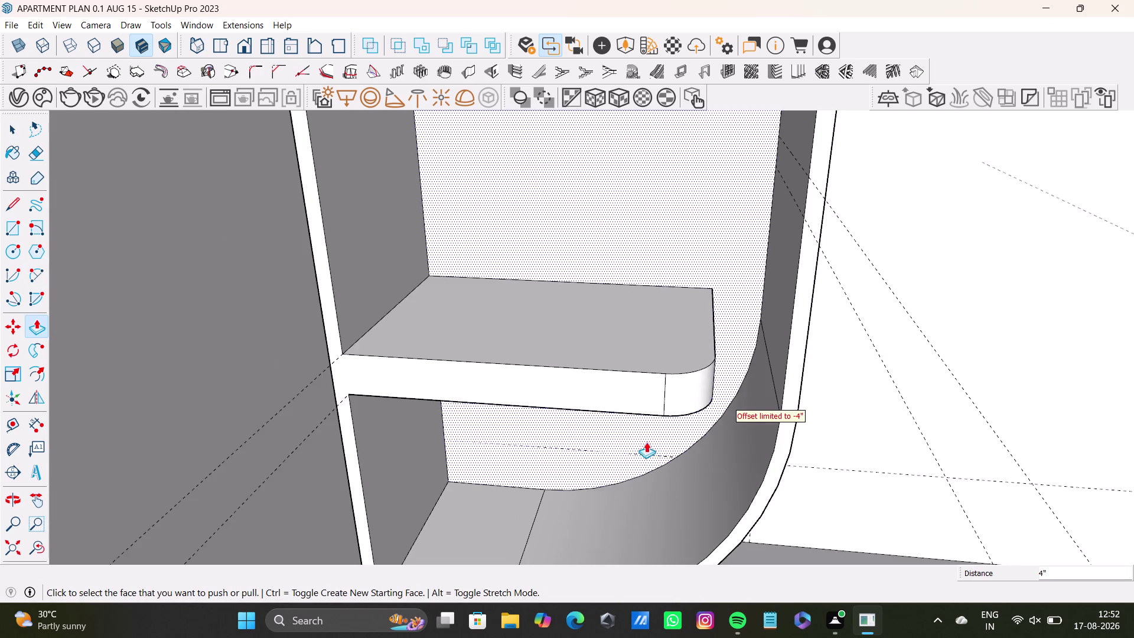
middle_drag(642, 436, 652, 520)
scroll(down, 3)
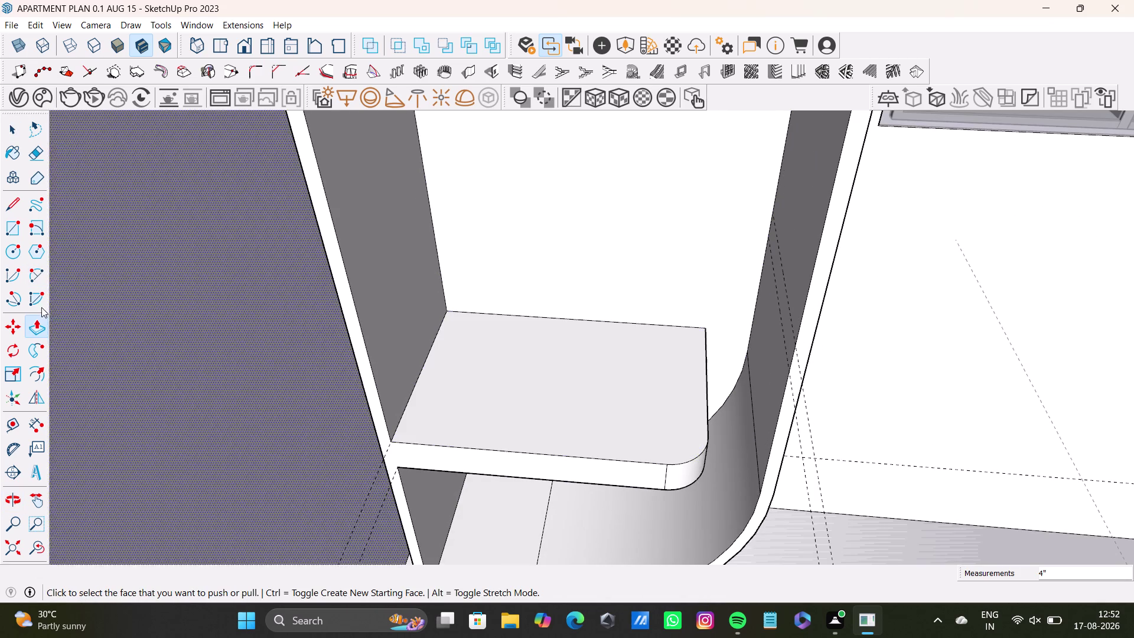
drag(35, 278, 40, 277)
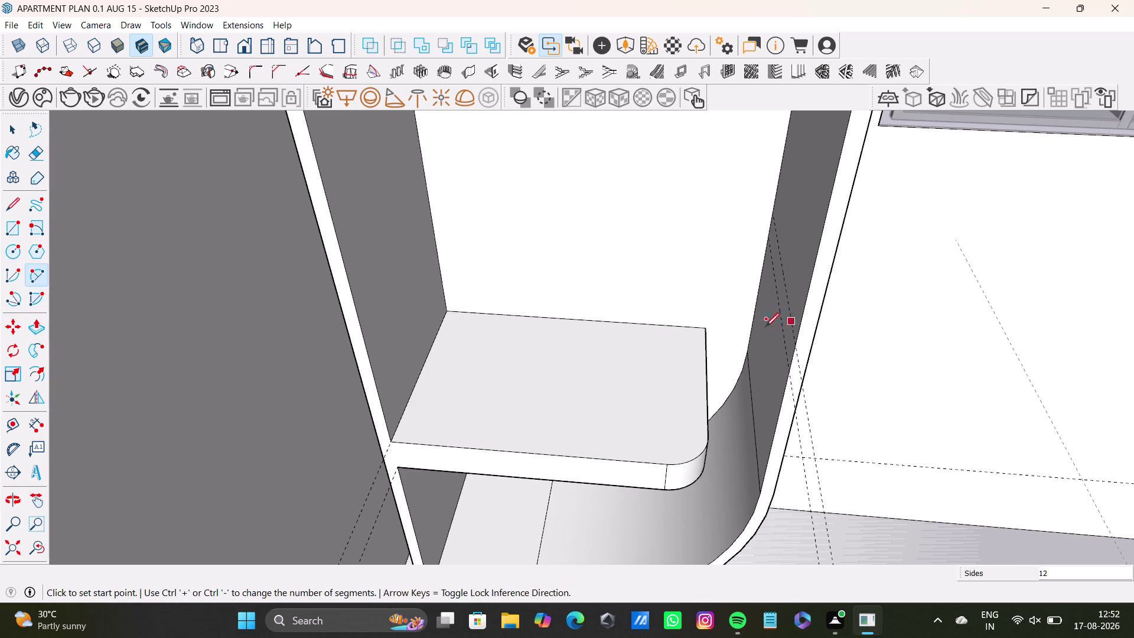
scroll(up, 3)
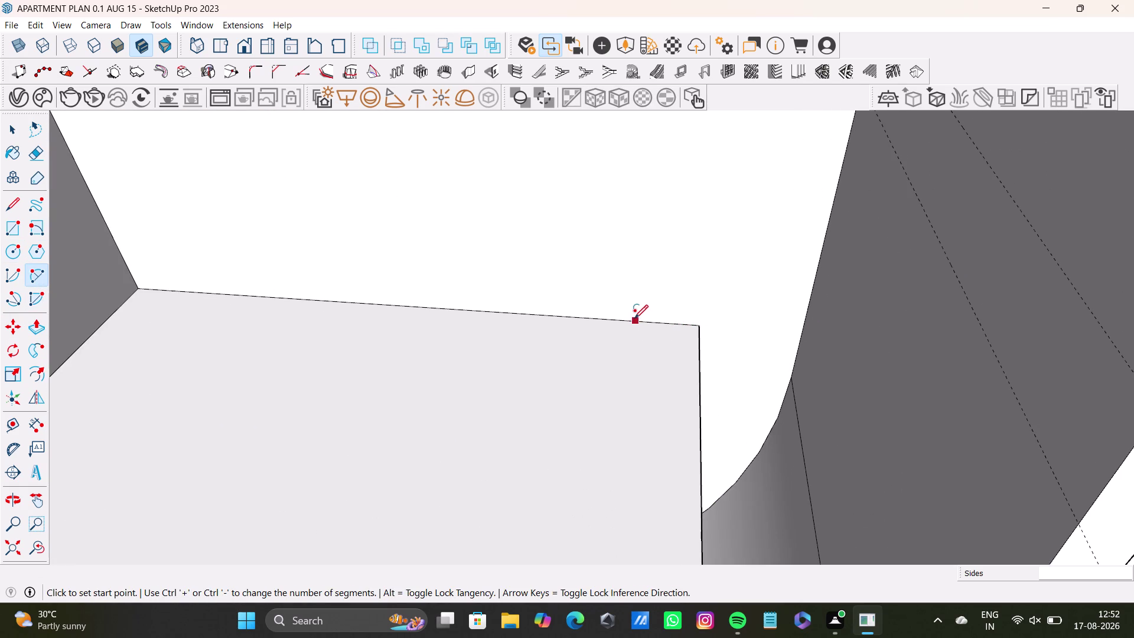
click(631, 319)
click(700, 369)
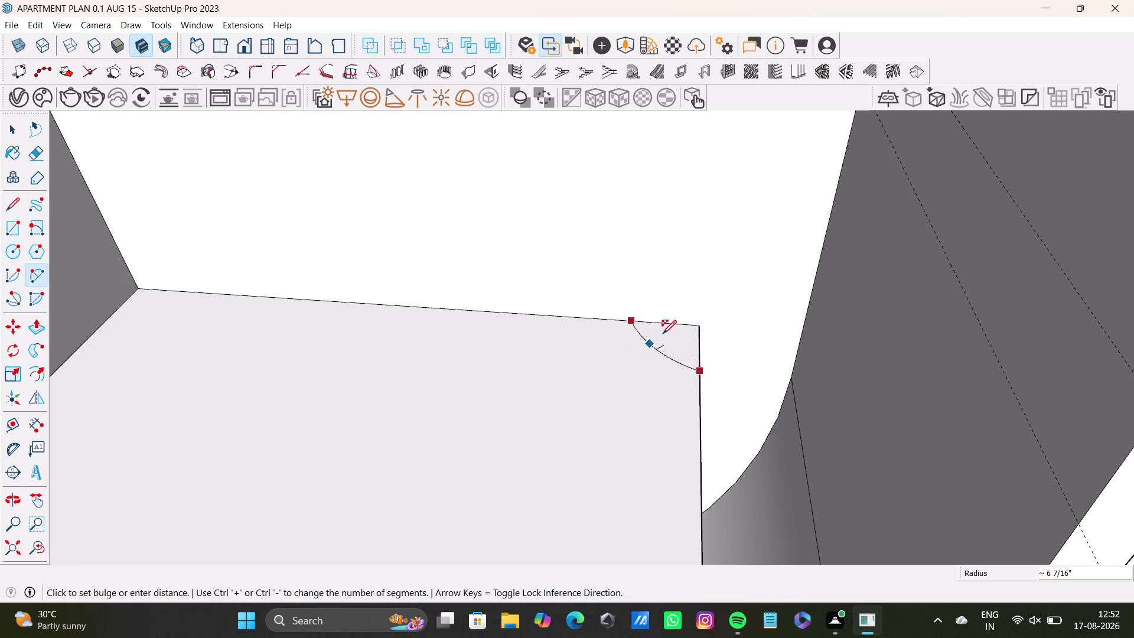
click(678, 336)
middle_drag(708, 383, 686, 466)
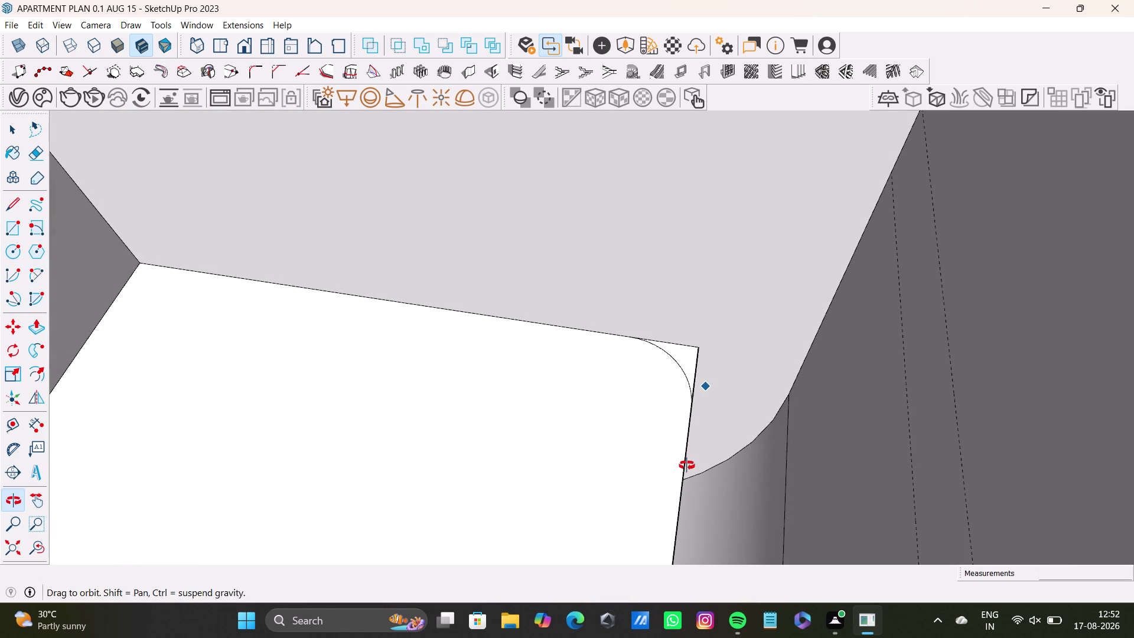
middle_drag(686, 465, 688, 464)
key(ctrl+z)
Redraw the corner arc and push away the cut-off corner piece.
click(602, 334)
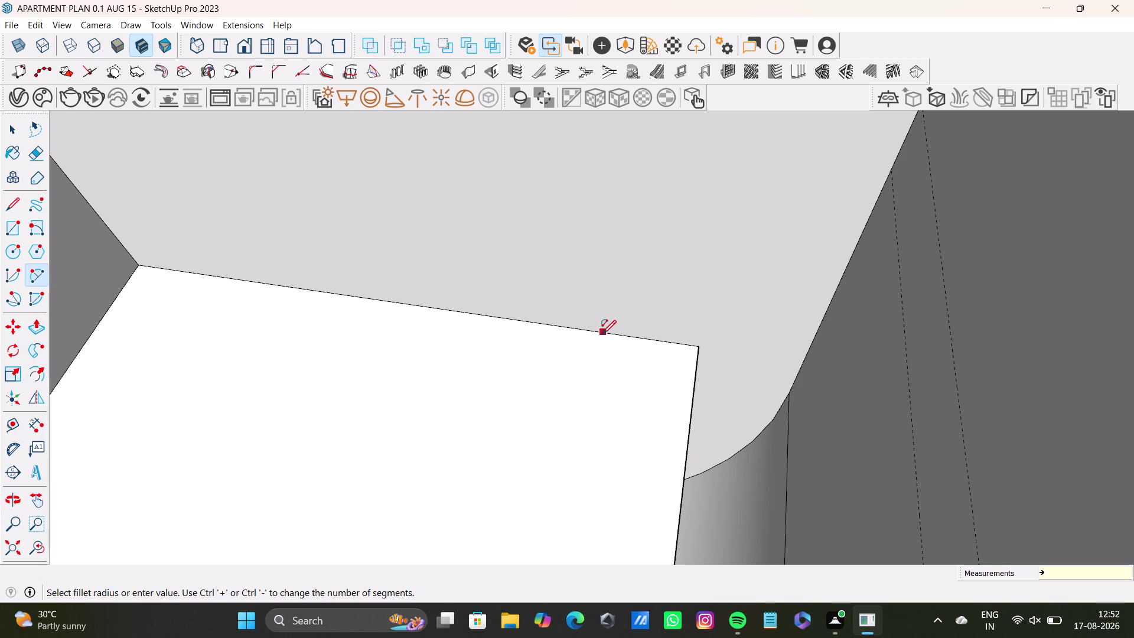
click(691, 422)
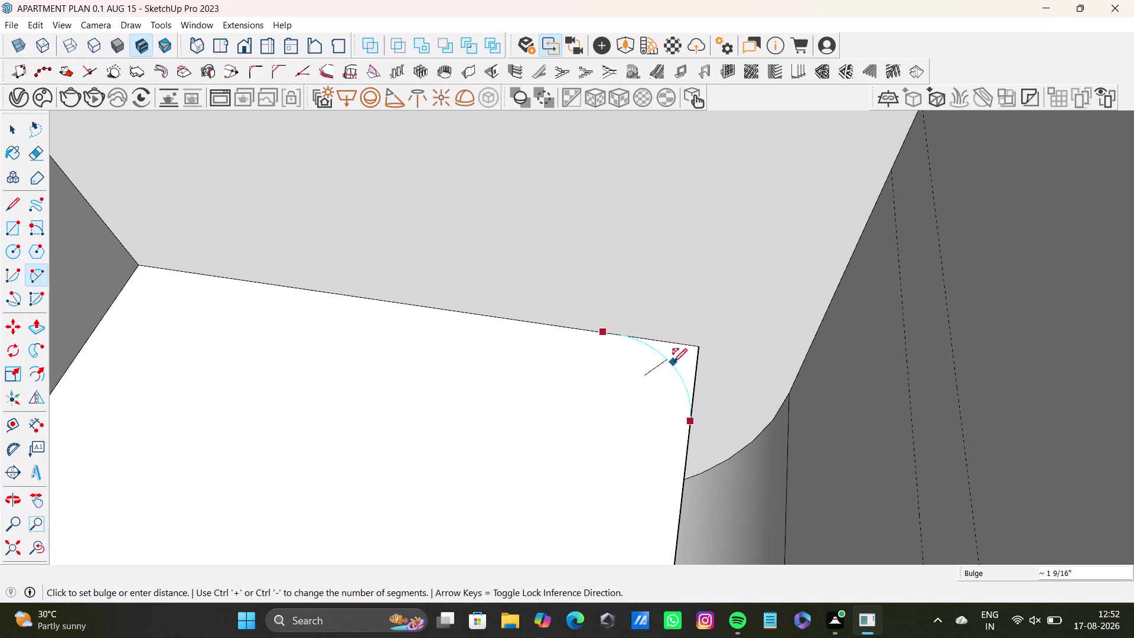
click(672, 372)
key(space)
click(681, 365)
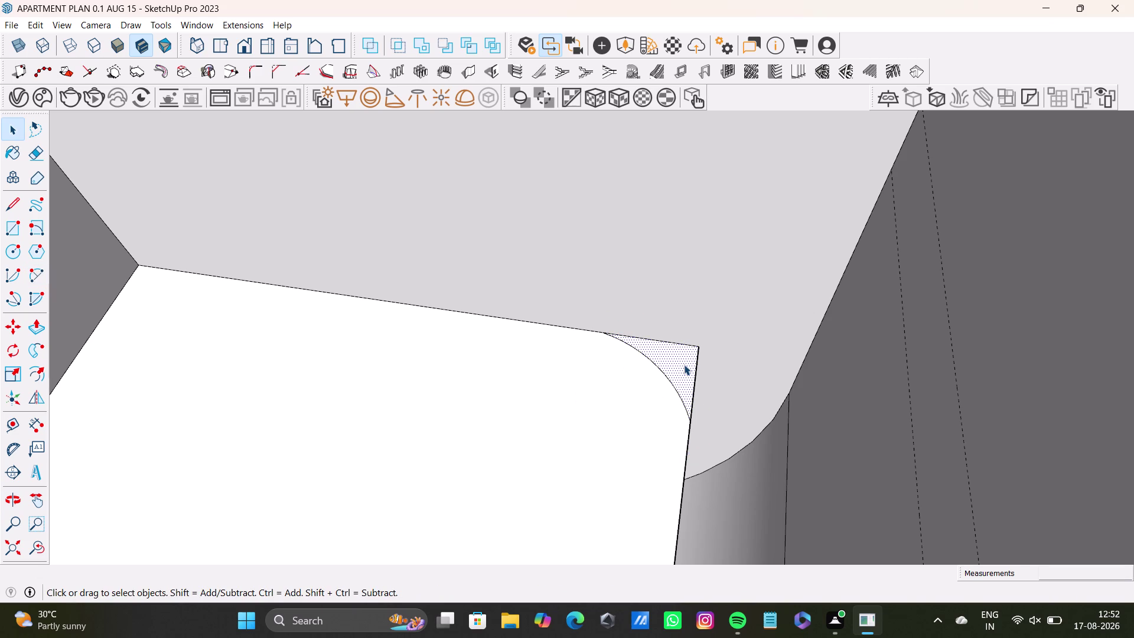
key(p)
drag(686, 365, 754, 548)
middle_drag(726, 477, 722, 477)
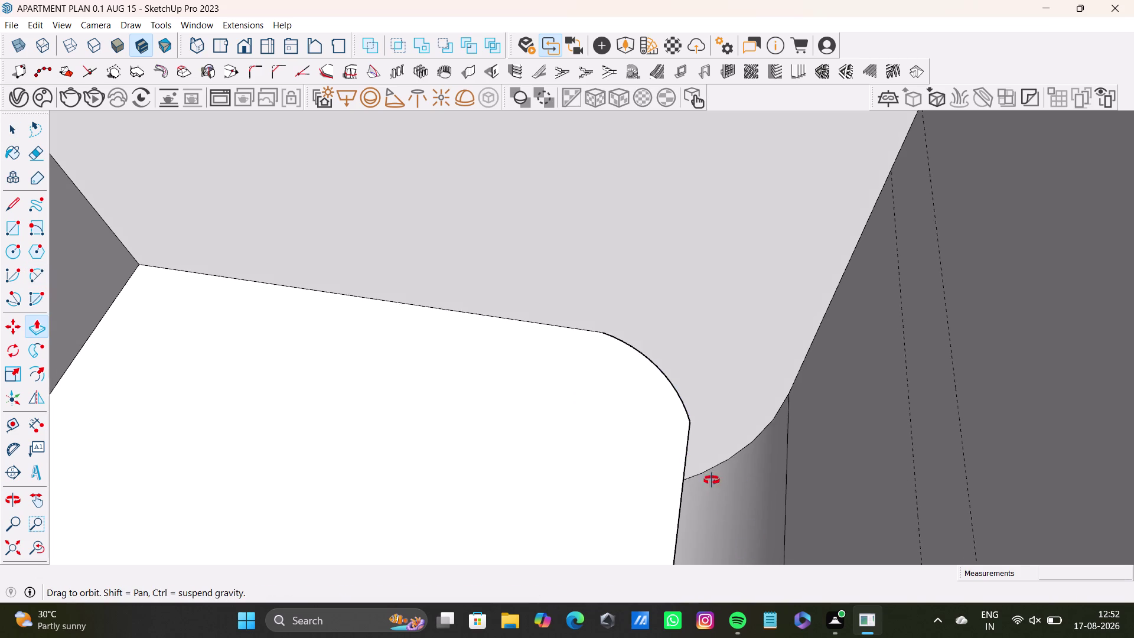
middle_drag(723, 477, 759, 375)
scroll(down, 3)
key(ctrl+z)
key(ctrl+z)
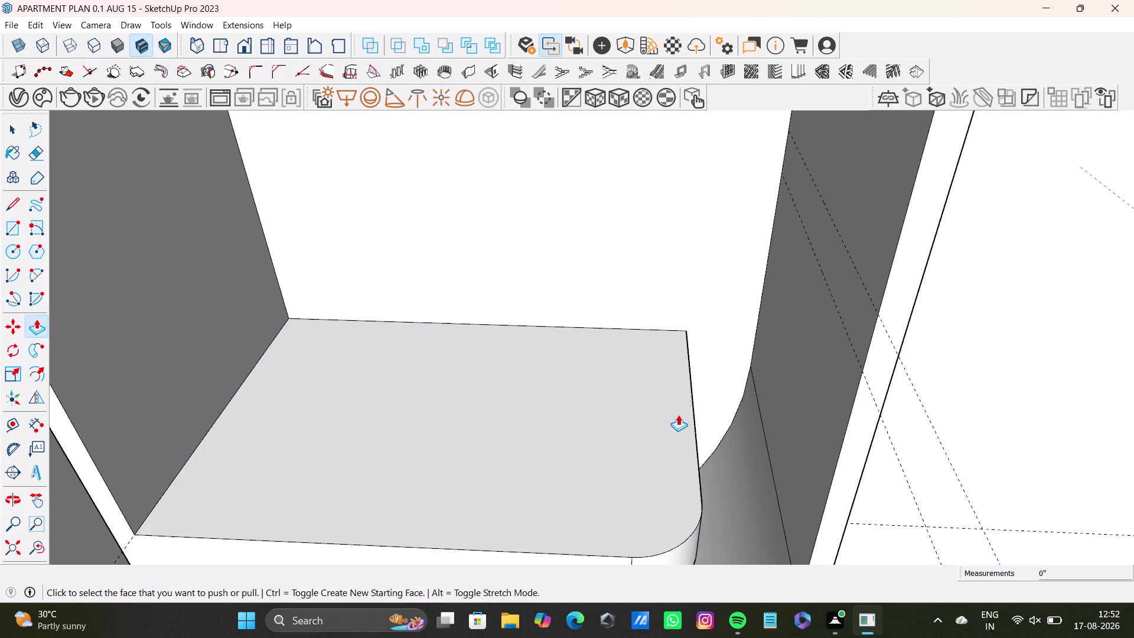
Start an arc on the lower shelf's corner, then cancel and undo it.
drag(35, 277, 65, 280)
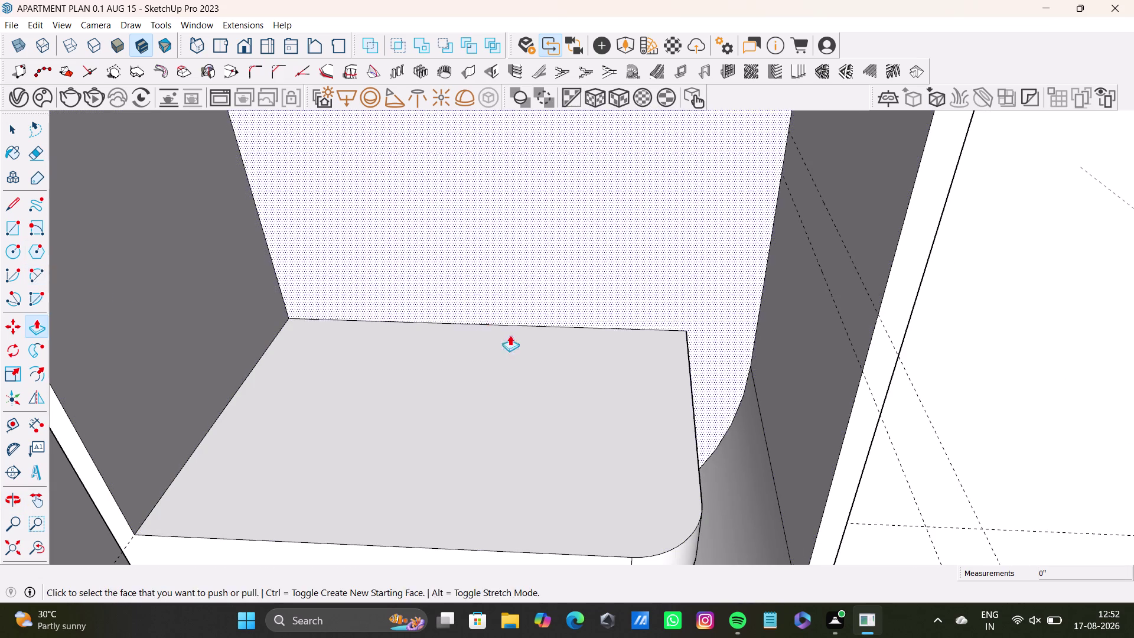
middle_drag(524, 361, 700, 454)
scroll(up, 3)
click(104, 274)
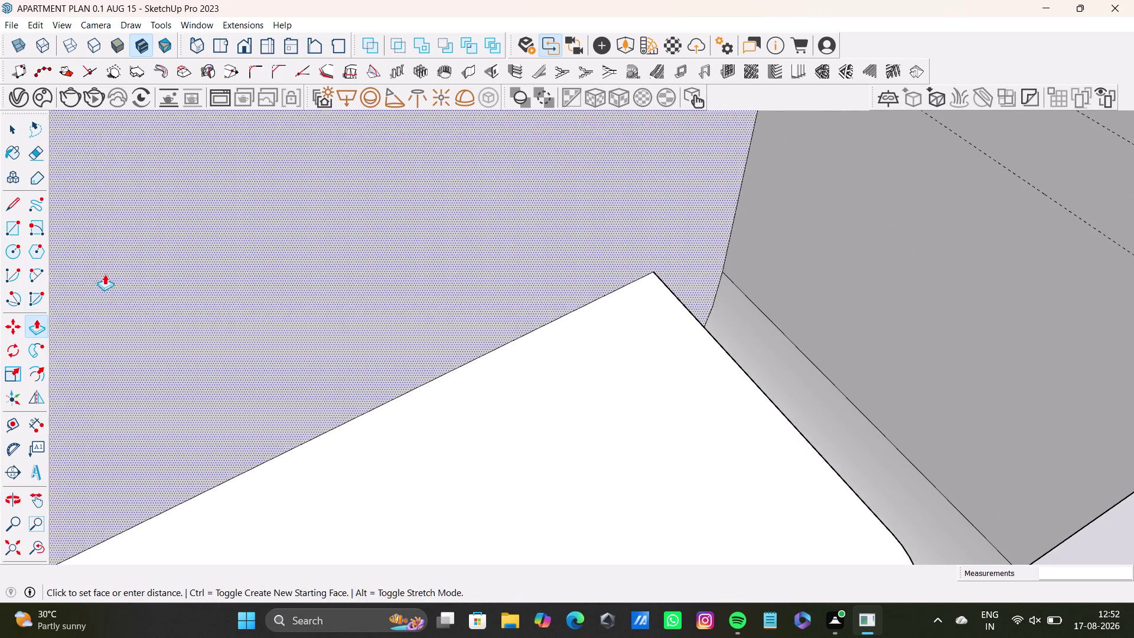
click(38, 271)
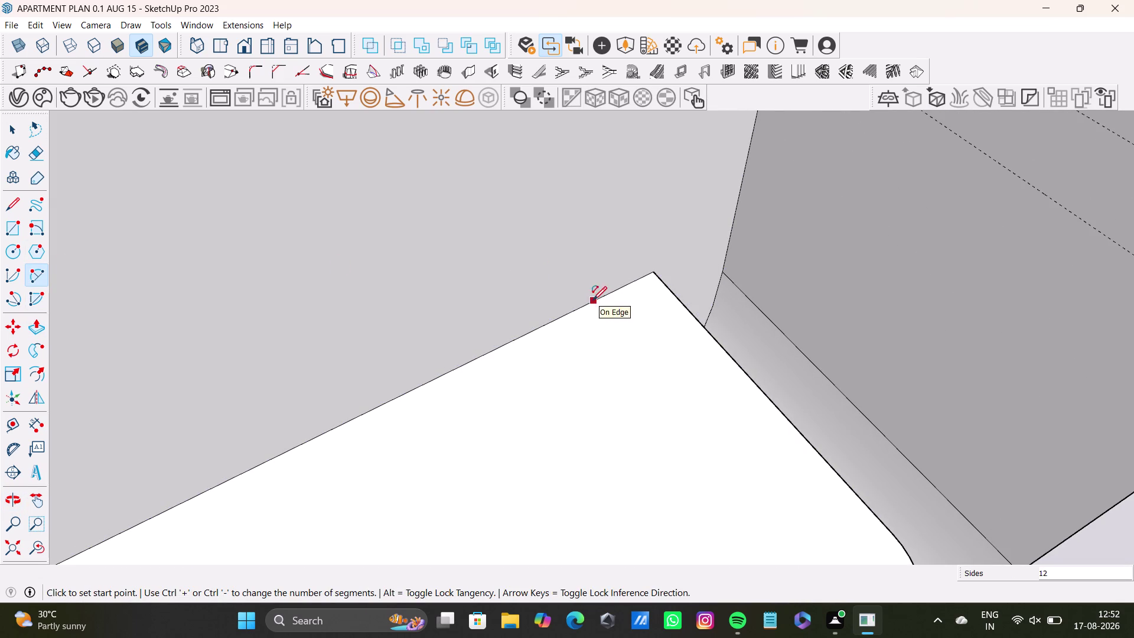
click(593, 300)
key(space)
key(ctrl+z)
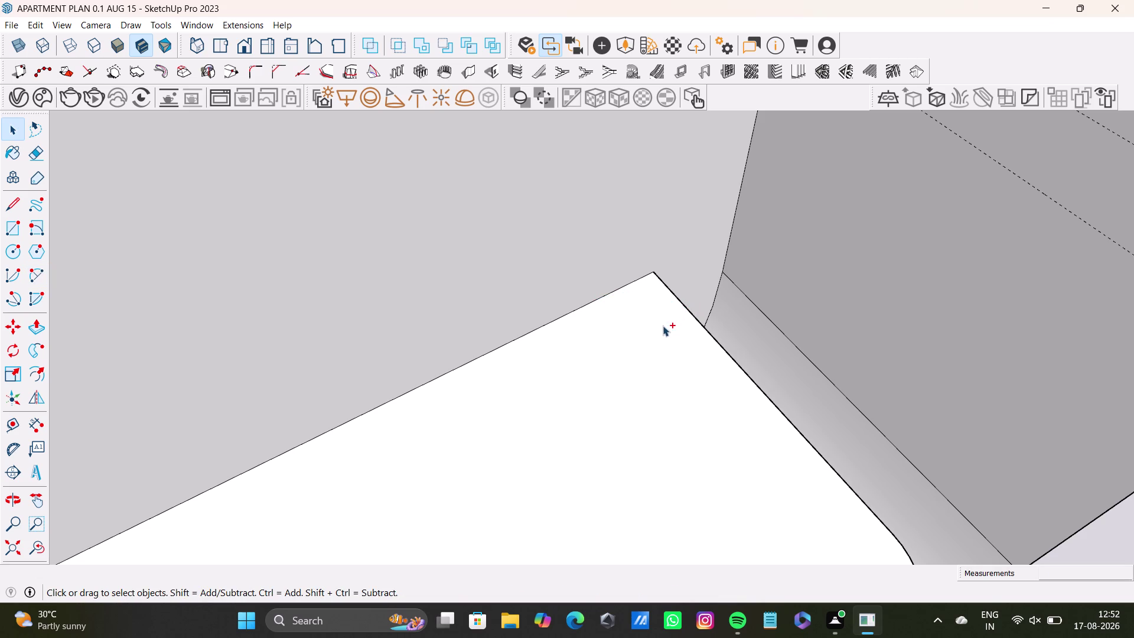
key(ctrl+z)
scroll(down, 3)
middle_drag(576, 412, 574, 321)
drag(33, 280, 52, 273)
scroll(up, 3)
drag(34, 276, 43, 274)
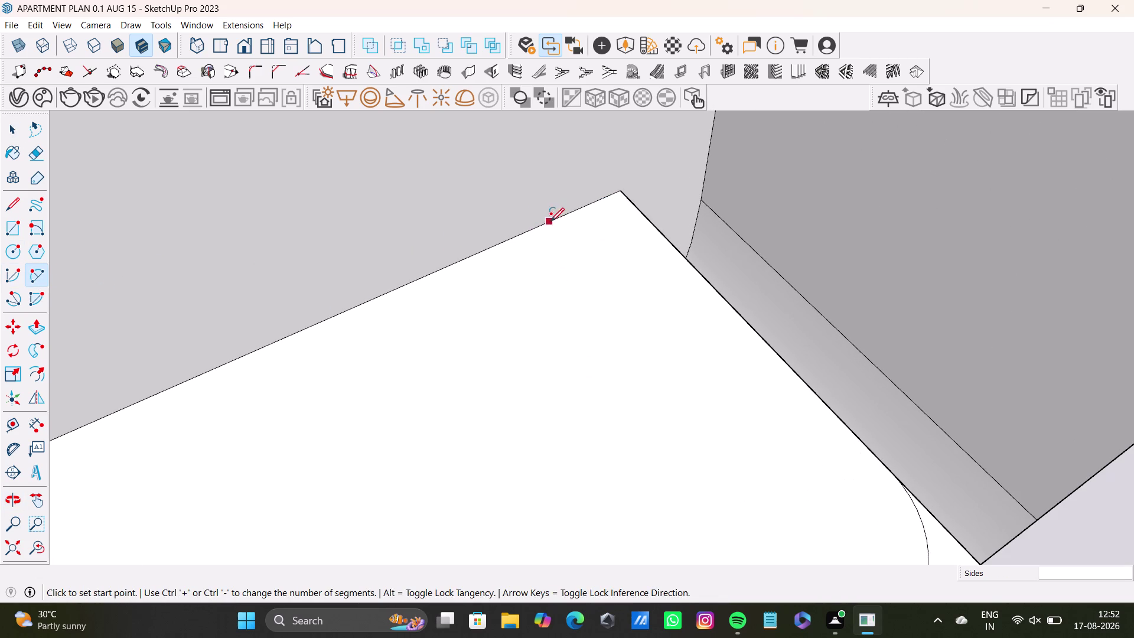
Draw a 2-point arc across the lower shelf's front corner.
click(544, 226)
click(668, 246)
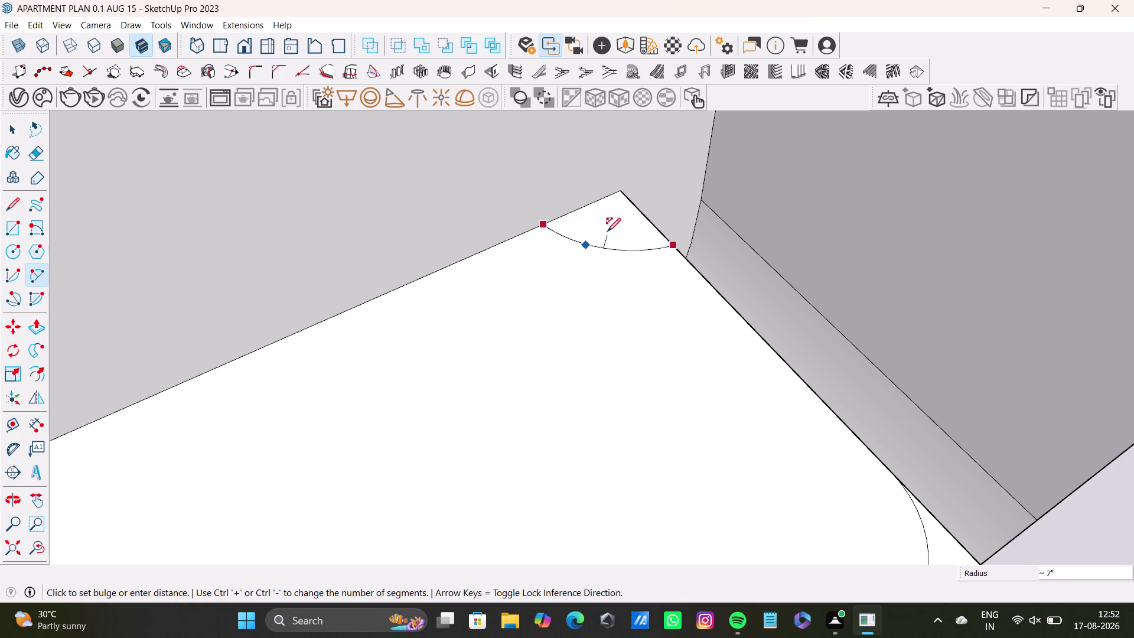
click(620, 214)
middle_drag(618, 279, 450, 307)
scroll(down, 3)
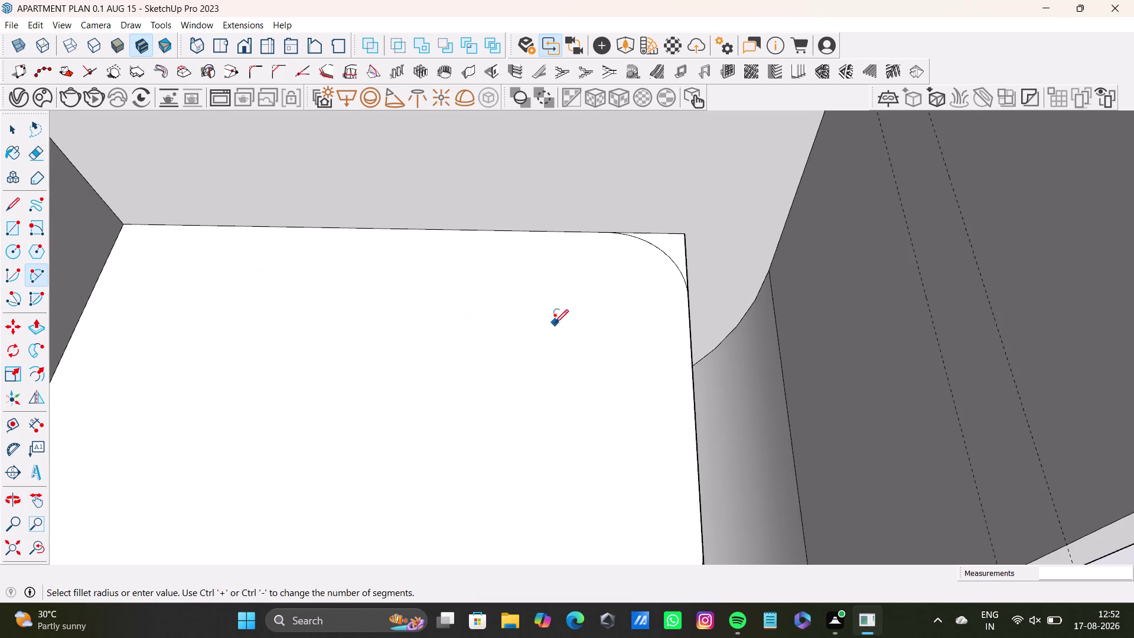
scroll(down, 3)
middle_drag(572, 340, 575, 265)
middle_drag(588, 282, 553, 300)
Push away the corner piece and orbit out to view the whole shelf unit.
key(space)
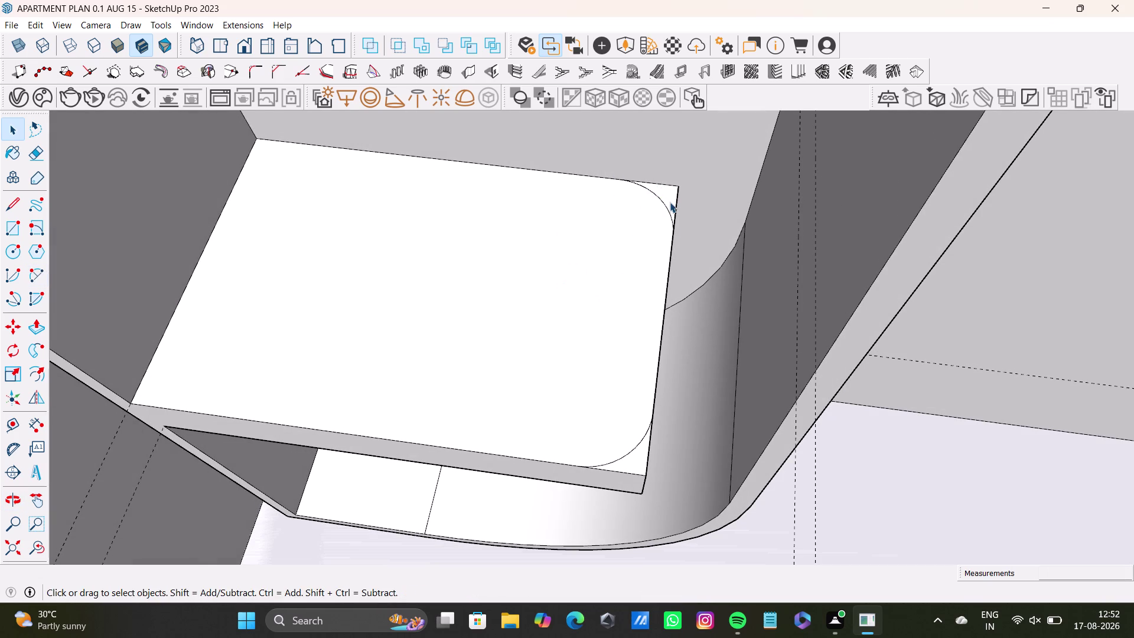
click(671, 202)
key(p)
drag(666, 200, 708, 310)
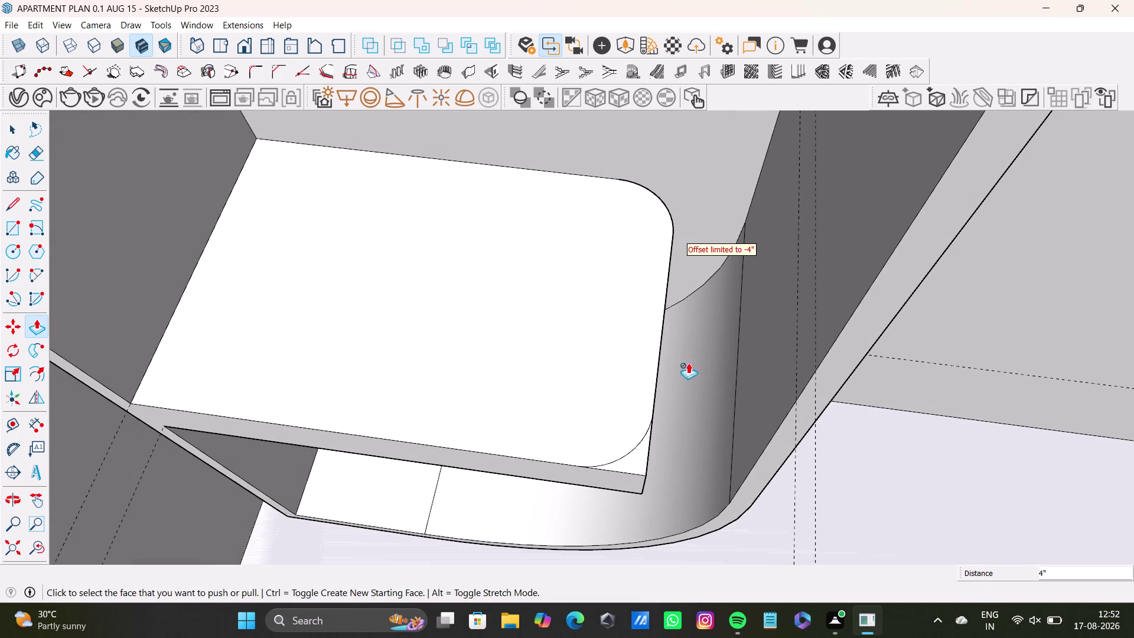
key(space)
key(p)
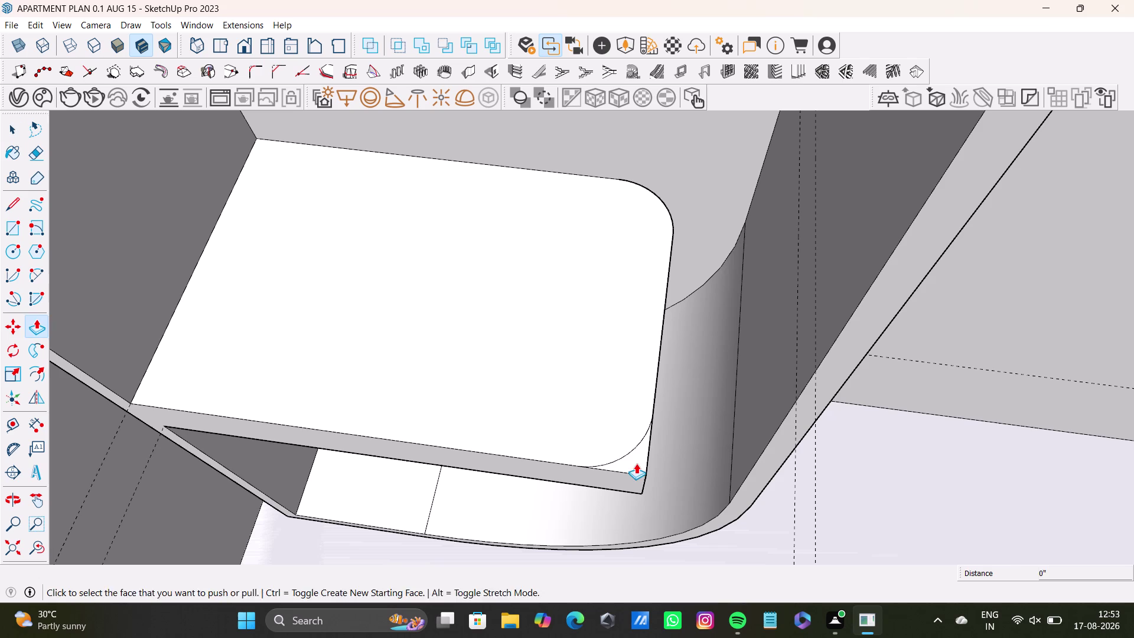
drag(636, 463, 655, 552)
scroll(down, 3)
middle_drag(571, 430, 702, 385)
scroll(down, 3)
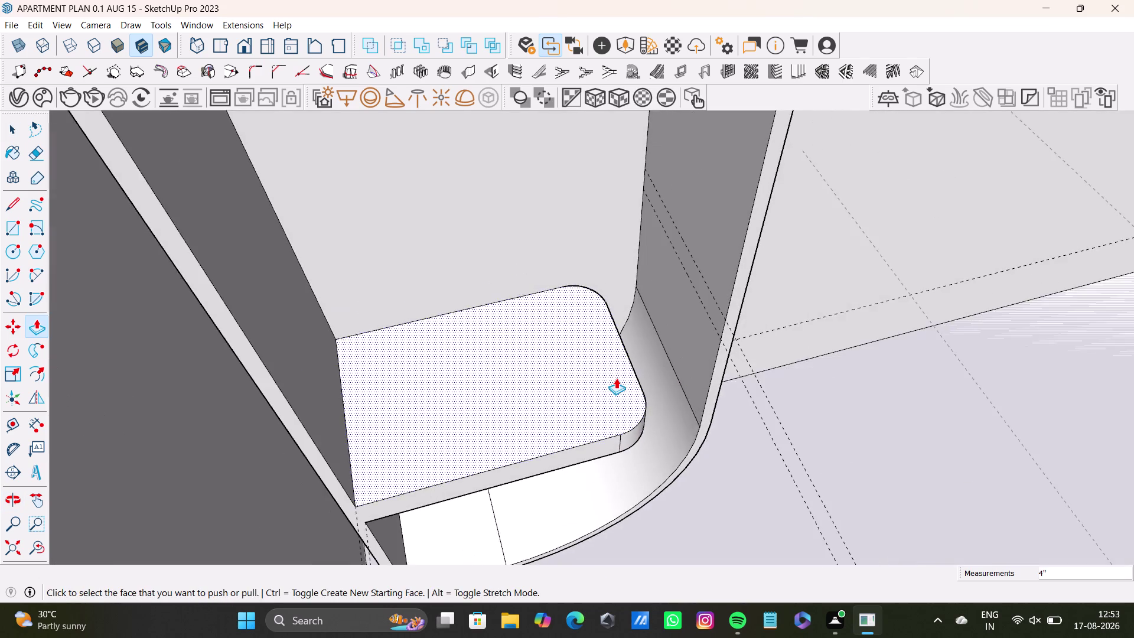
scroll(down, 3)
middle_drag(610, 380, 567, 475)
middle_drag(497, 196, 498, 202)
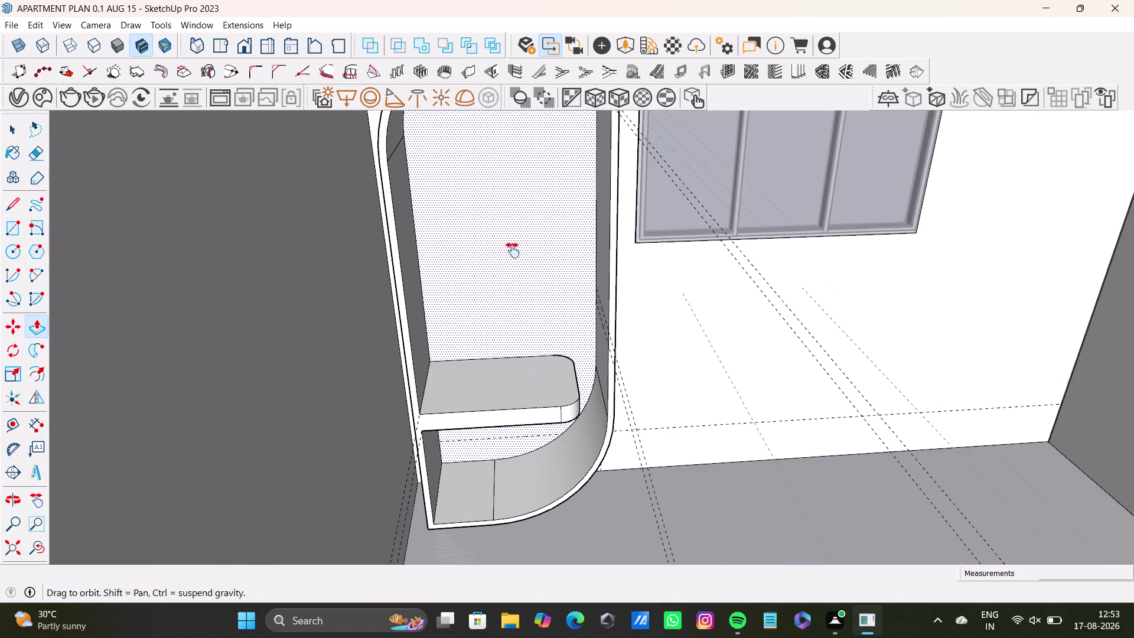
Select the upper shelf's top face and nudge it with Push/Pull.
middle_drag(499, 202, 522, 446)
scroll(up, 3)
middle_drag(549, 367, 564, 288)
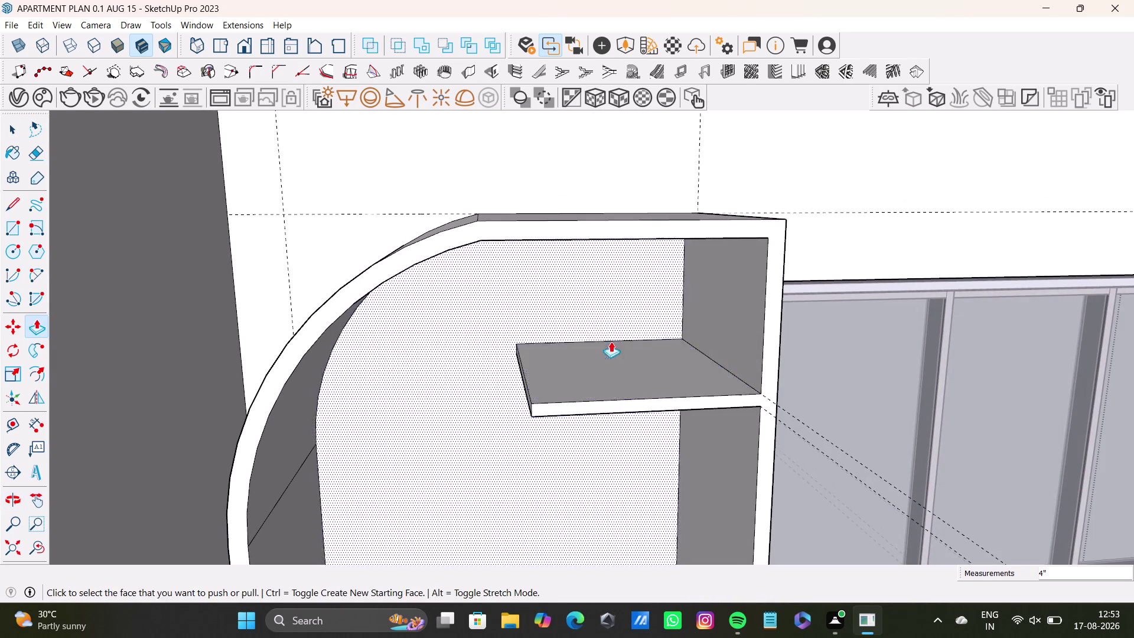
key(space)
click(625, 367)
key(p)
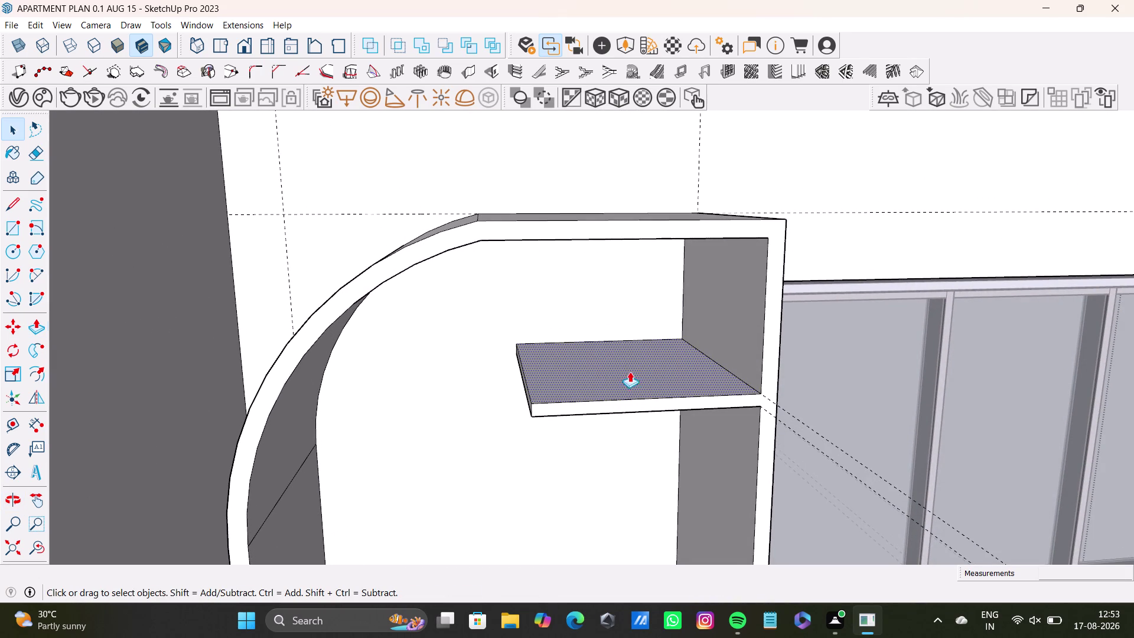
drag(614, 370, 620, 355)
middle_drag(616, 376, 657, 443)
key(space)
drag(34, 274, 41, 273)
scroll(up, 3)
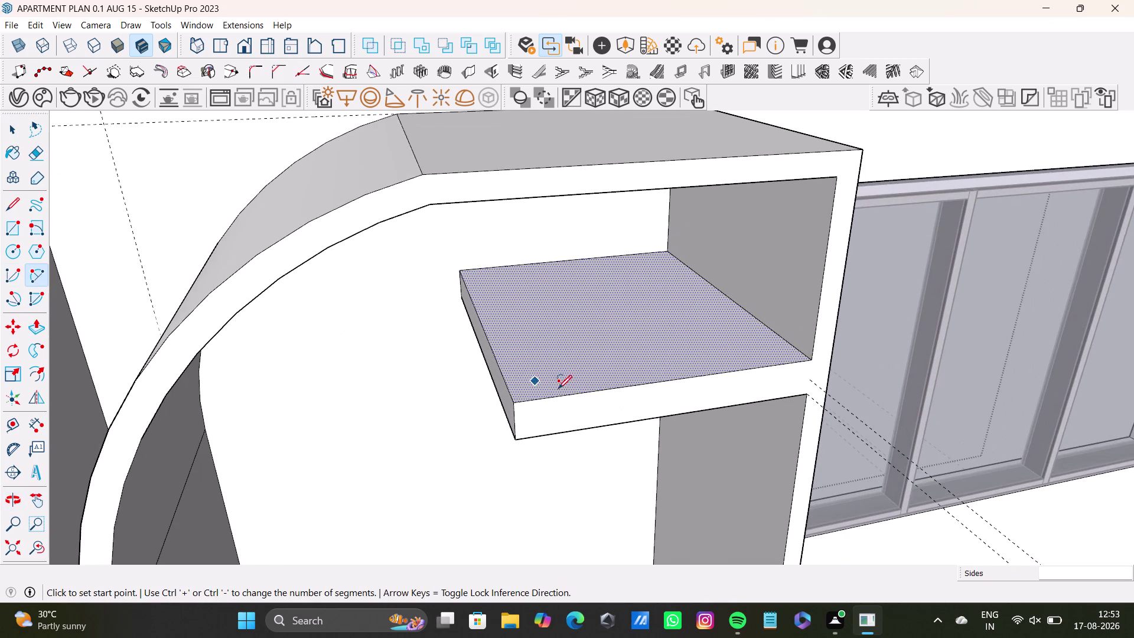
Draw an arc rounding the upper shelf's front corner.
middle_drag(614, 401, 596, 449)
scroll(up, 3)
drag(487, 365, 494, 367)
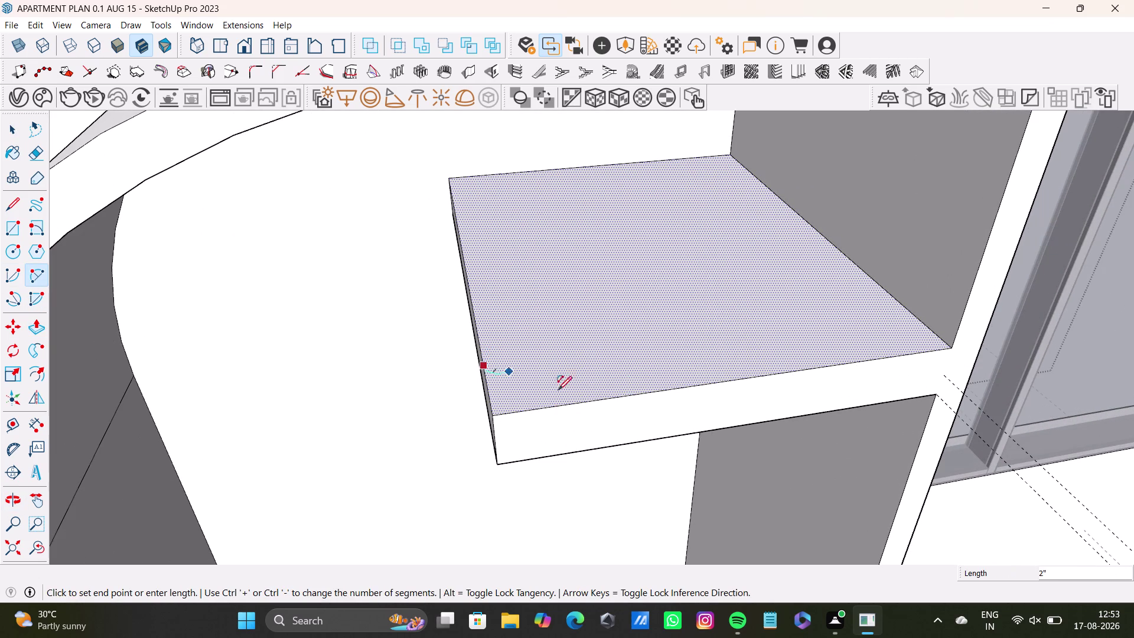
click(584, 402)
click(513, 398)
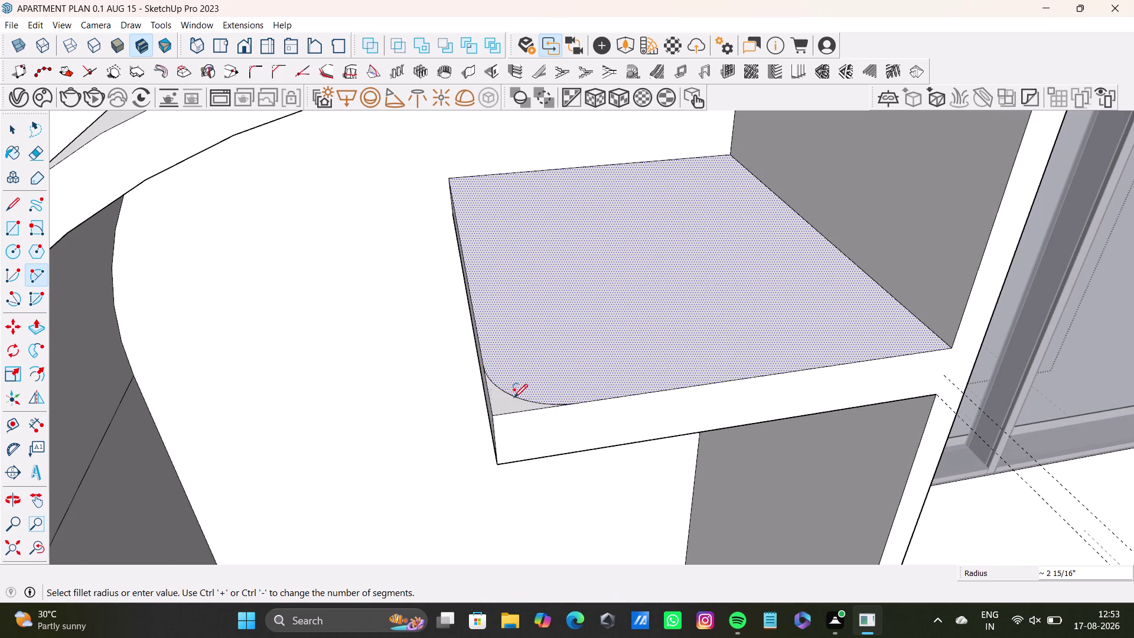
click(509, 170)
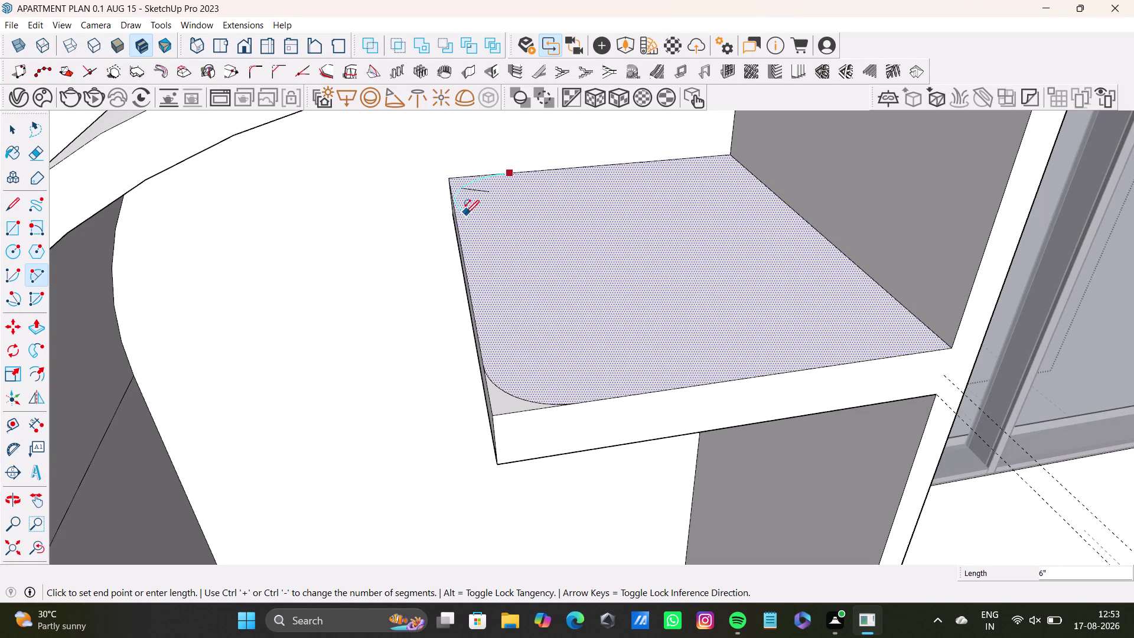
Draw a second arc rounding the upper shelf's other front corner.
middle_drag(520, 228, 512, 233)
key(space)
scroll(up, 3)
middle_drag(514, 208, 509, 237)
middle_drag(510, 241, 511, 269)
middle_drag(510, 269, 510, 230)
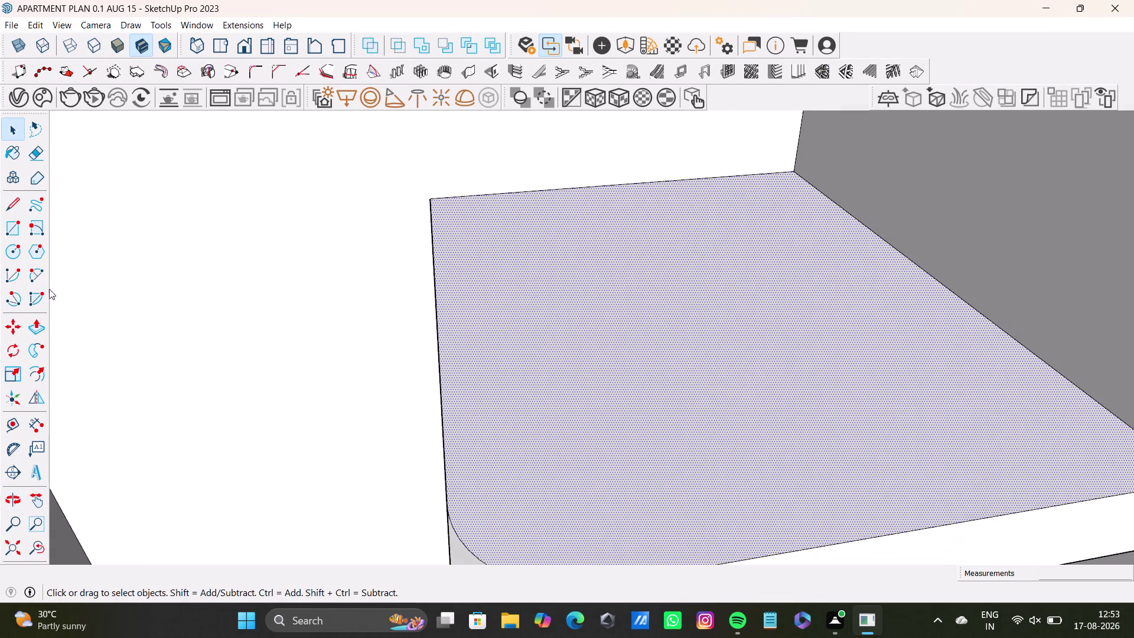
click(38, 272)
drag(433, 243, 445, 224)
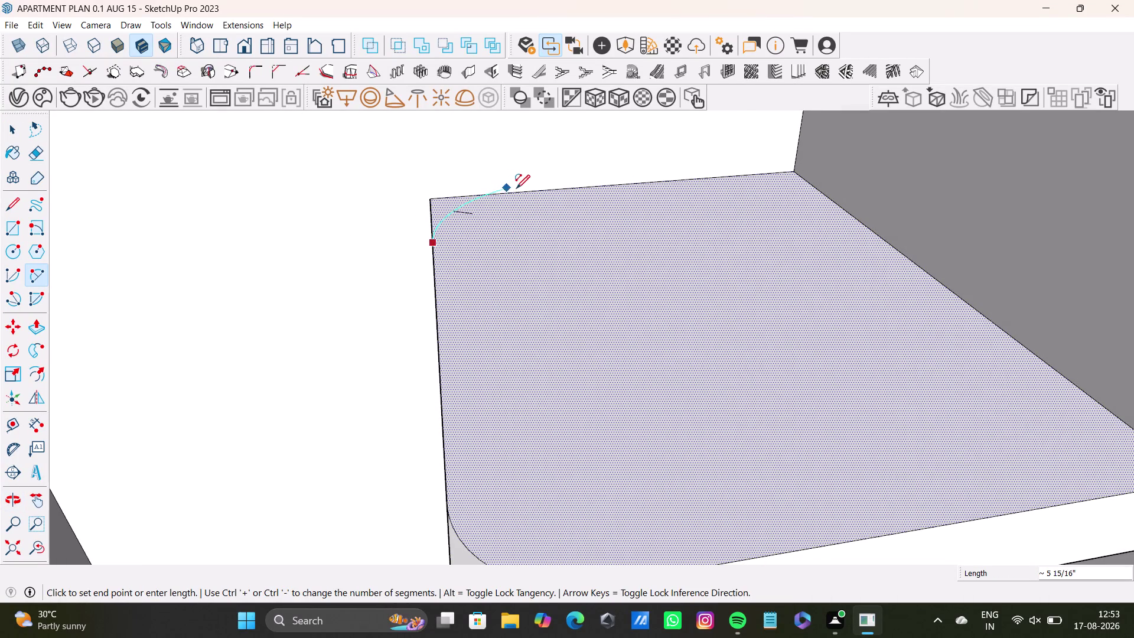
click(521, 189)
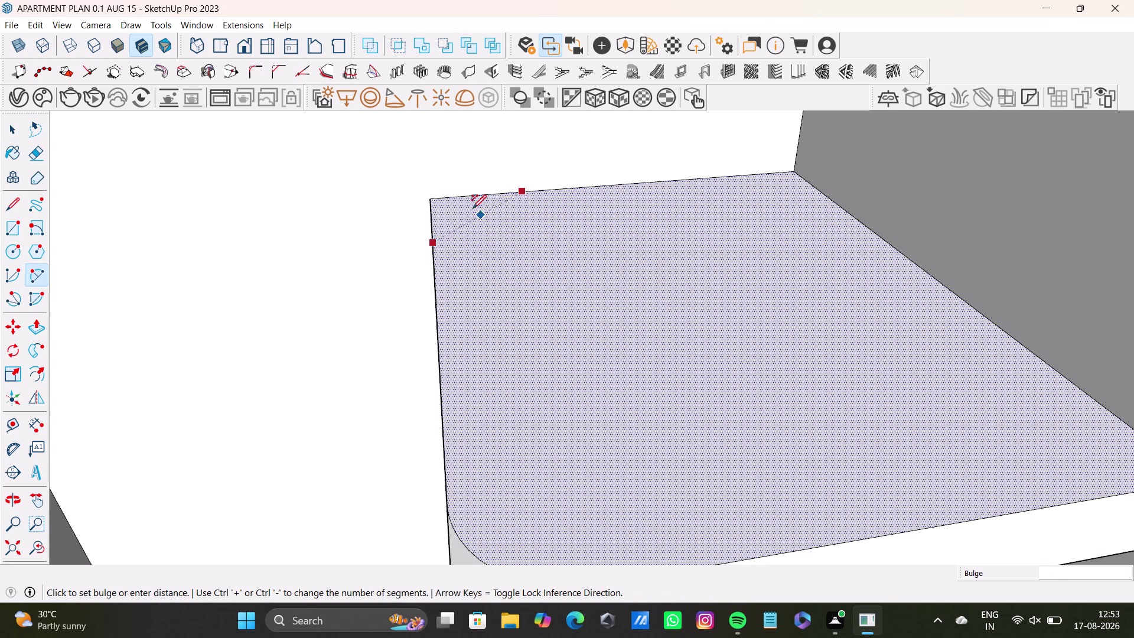
click(469, 206)
Push away the leftover corner pieces outside both arcs.
middle_drag(502, 261, 528, 284)
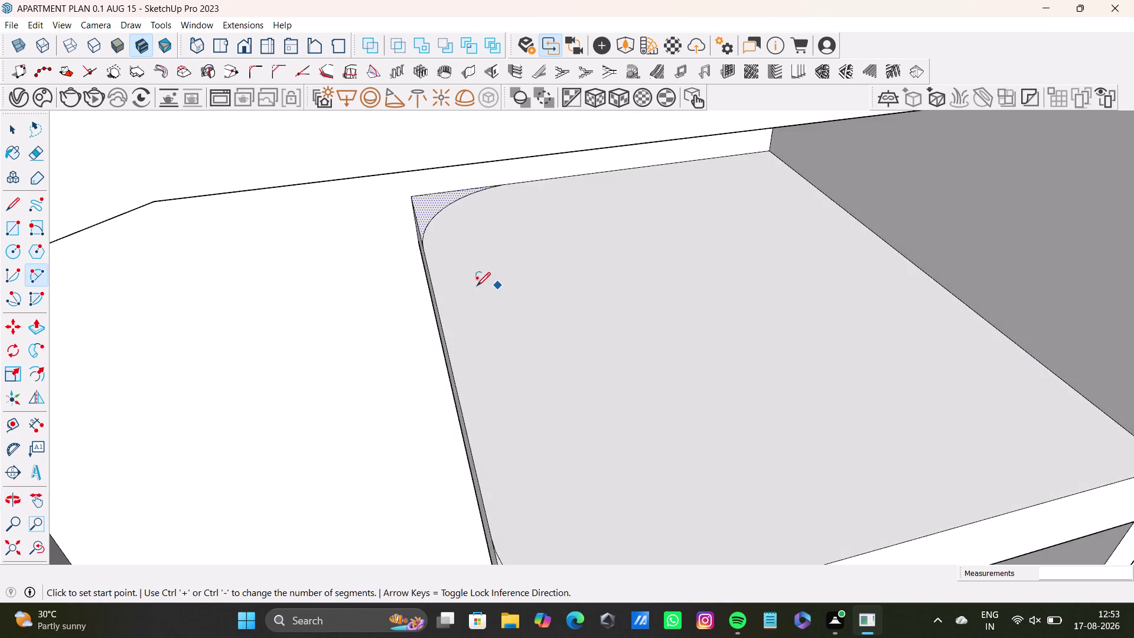
middle_drag(494, 279, 559, 241)
key(space)
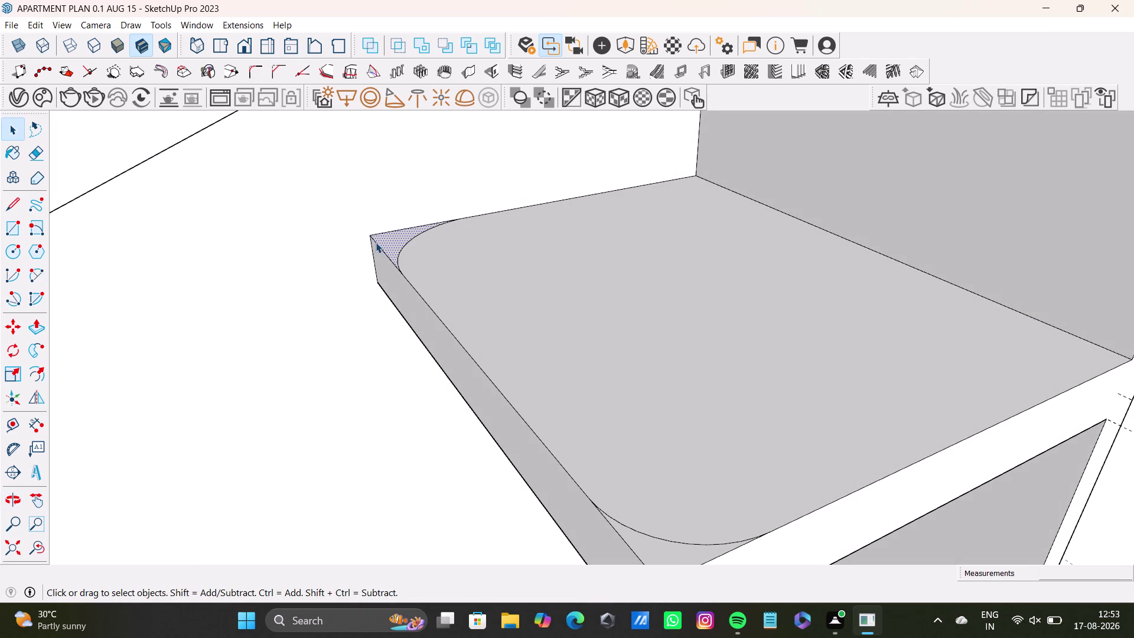
click(387, 244)
key(p)
drag(392, 243, 404, 385)
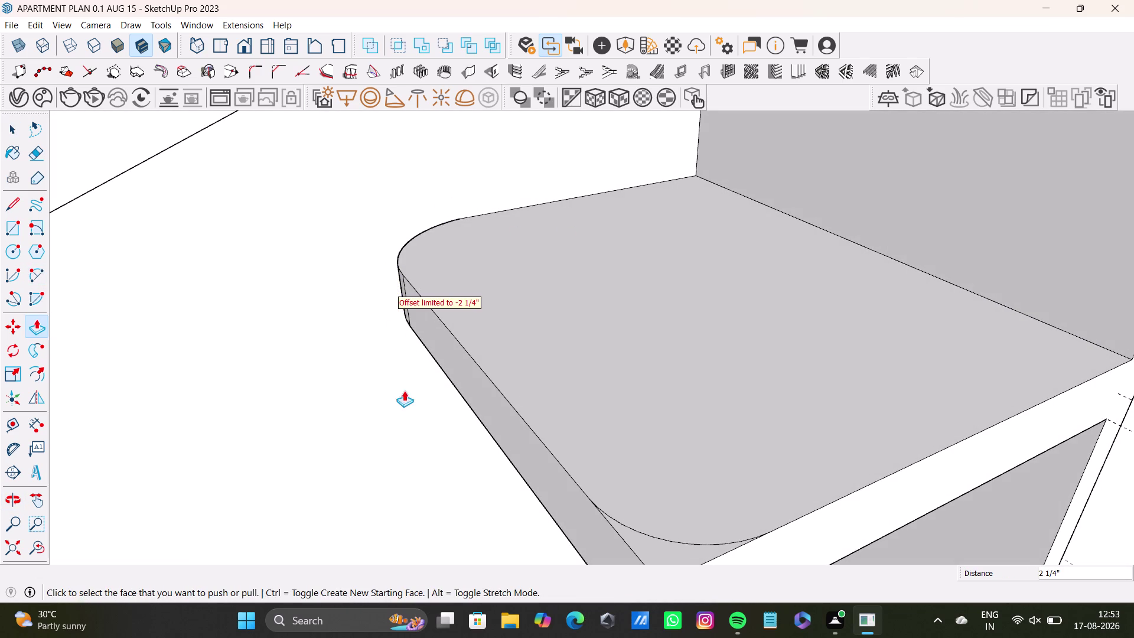
middle_drag(581, 383, 504, 141)
middle_drag(577, 264, 577, 321)
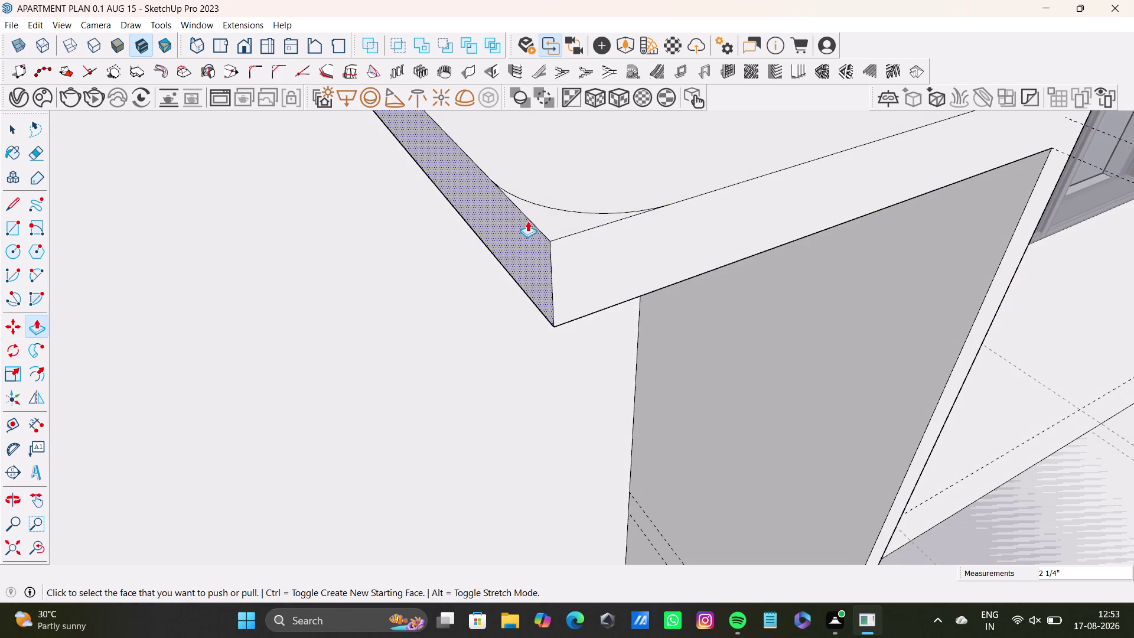
drag(552, 215, 580, 387)
scroll(down, 3)
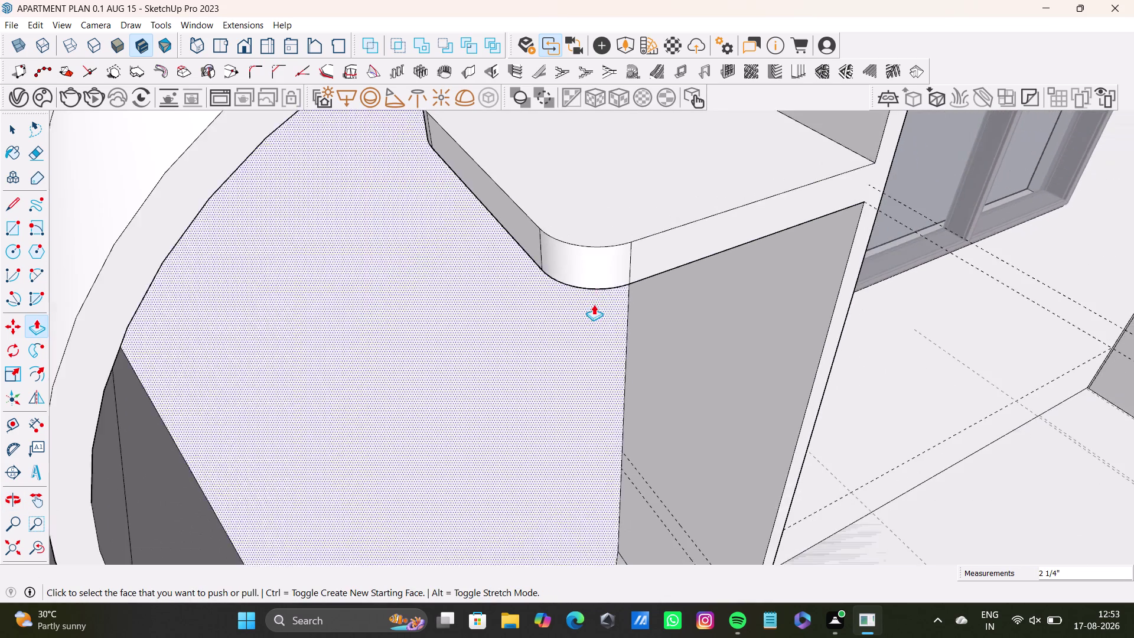
Orbit out to see the whole shelf unit, then face its inner back wall.
scroll(down, 3)
middle_drag(620, 339, 612, 269)
scroll(up, 3)
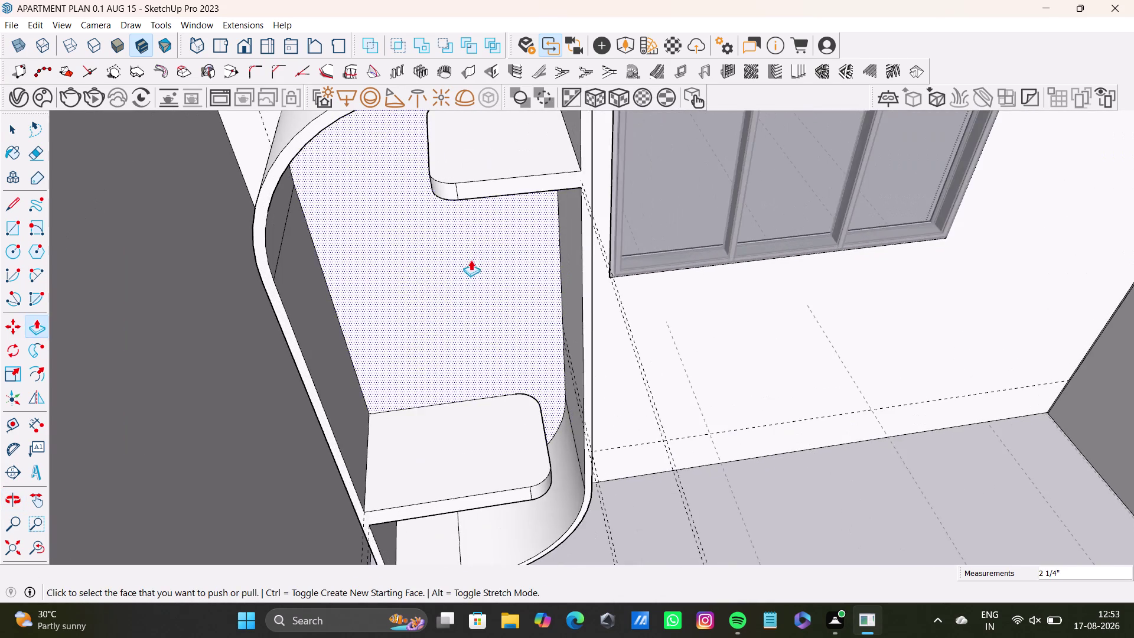
middle_drag(482, 252, 587, 250)
middle_drag(620, 315, 631, 324)
scroll(down, 3)
middle_drag(535, 294, 542, 328)
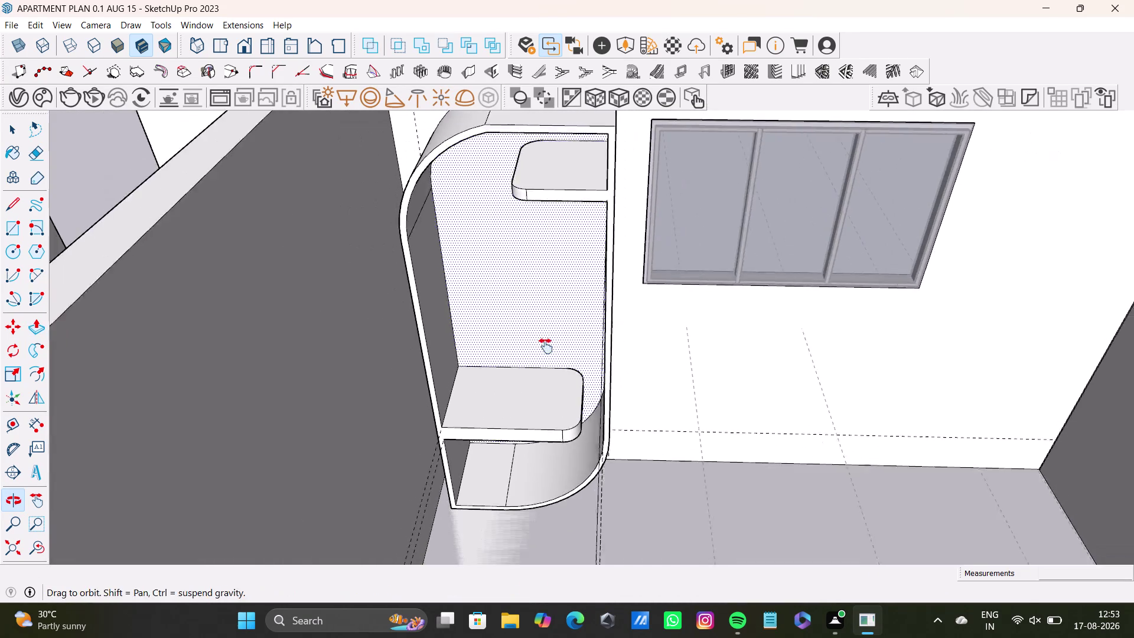
middle_drag(542, 328, 547, 360)
middle_drag(558, 352, 544, 394)
middle_drag(552, 379, 557, 363)
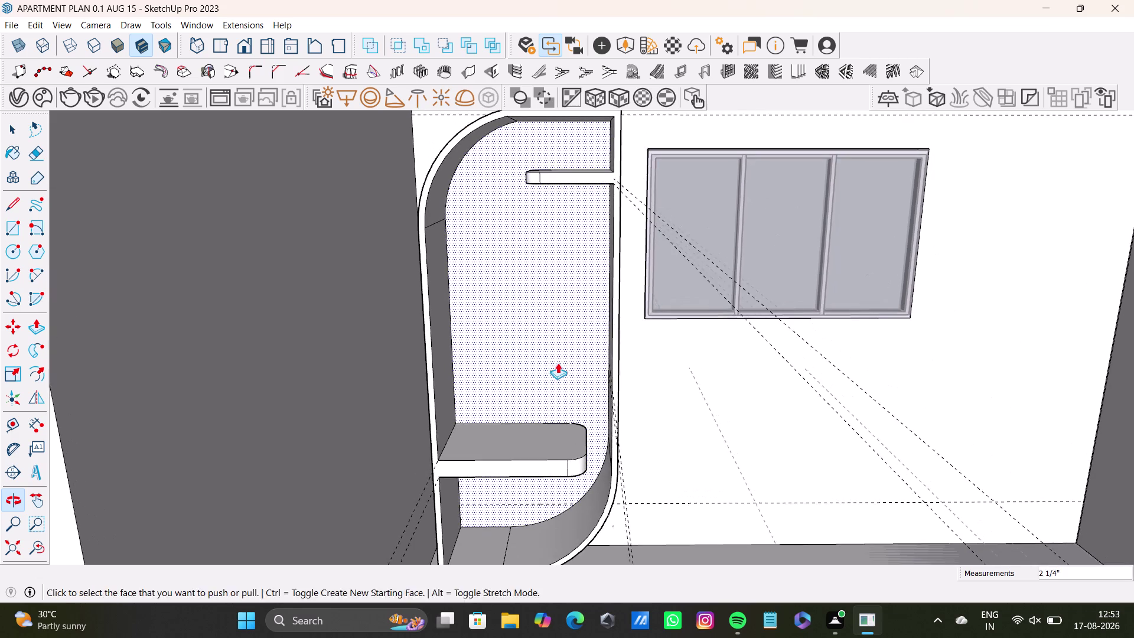
middle_drag(557, 361, 559, 380)
scroll(up, 3)
scroll(up, 3)
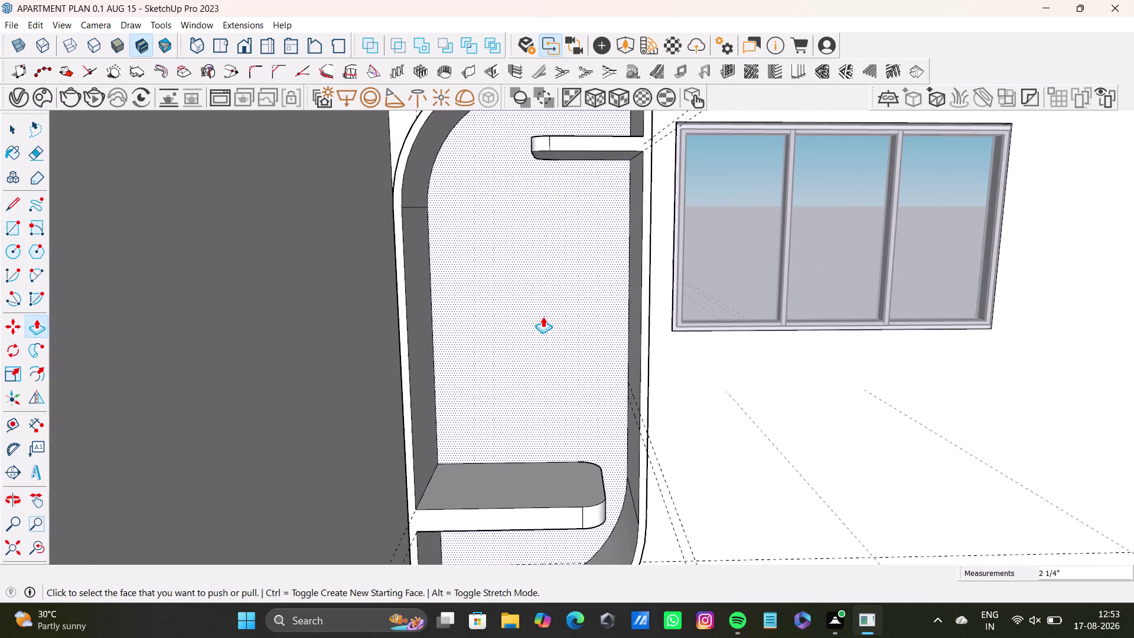
scroll(up, 3)
Draw a rectangle on the back wall spanning the gap between the two shelves.
key(space)
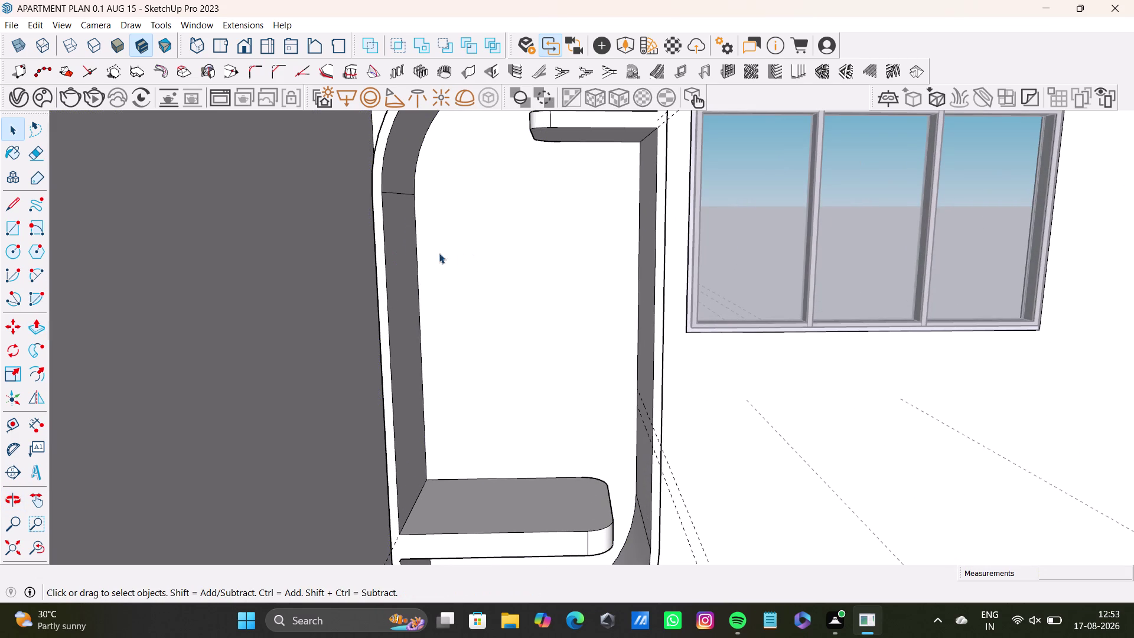
click(18, 230)
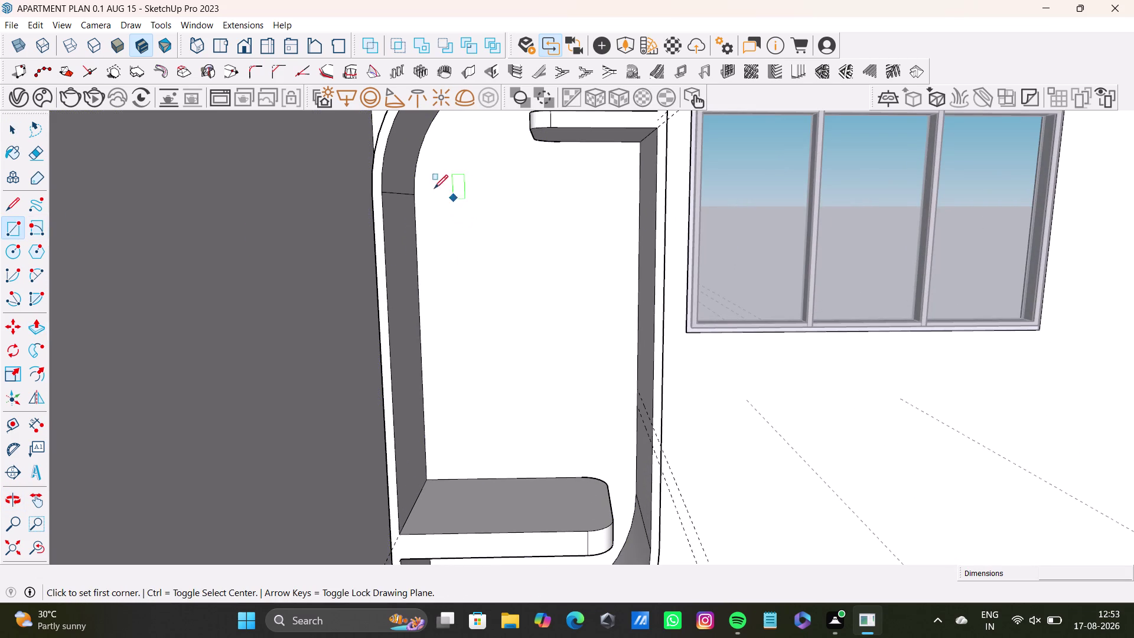
click(438, 168)
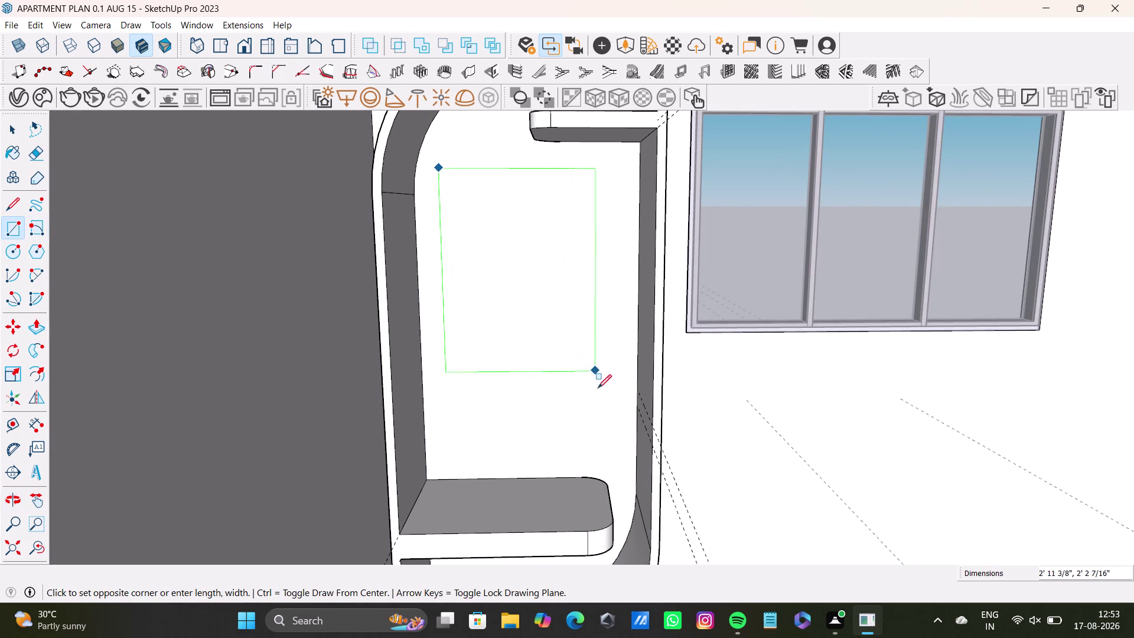
click(617, 454)
key(space)
middle_drag(540, 289, 527, 270)
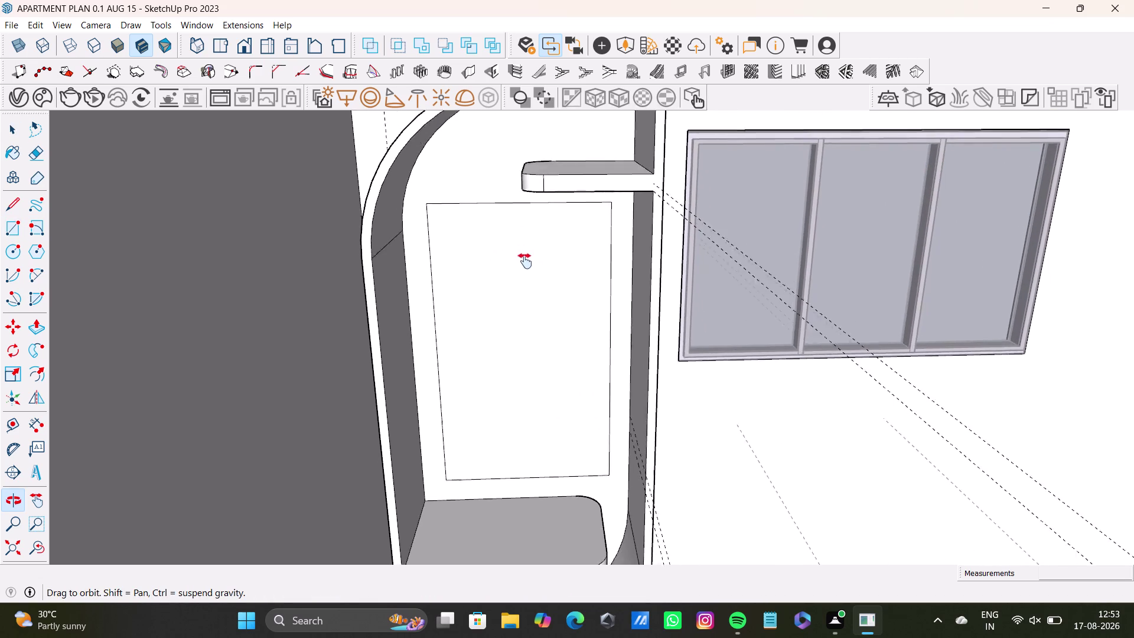
middle_drag(527, 271, 506, 200)
middle_drag(534, 201, 548, 240)
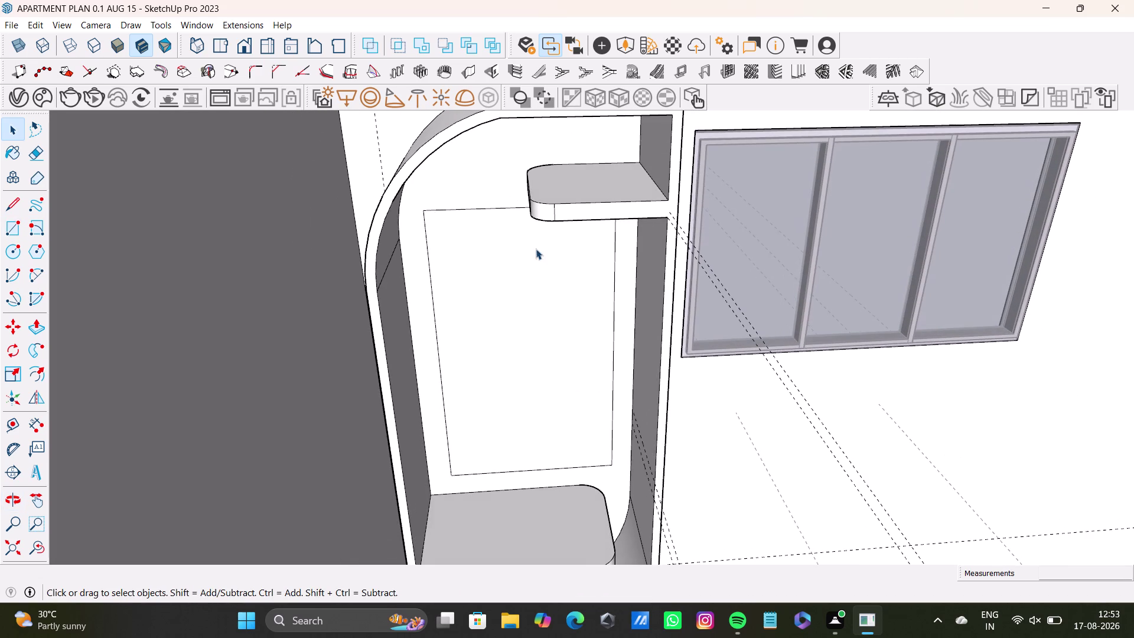
click(513, 267)
key(p)
click(514, 267)
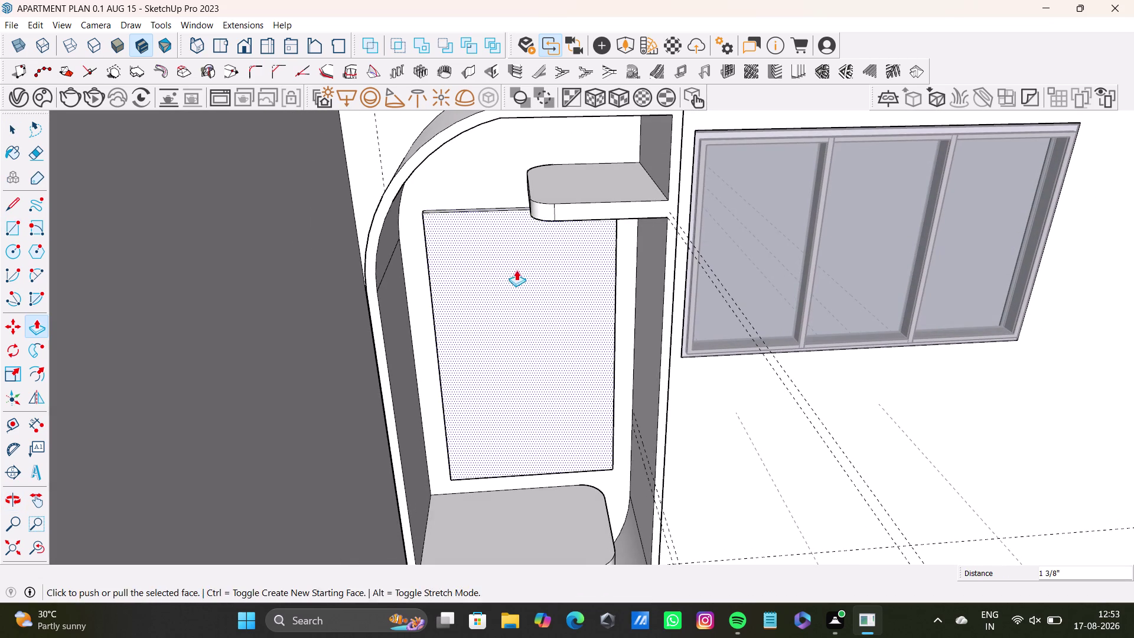
key(space)
triple_click(515, 273)
triple_click(479, 283)
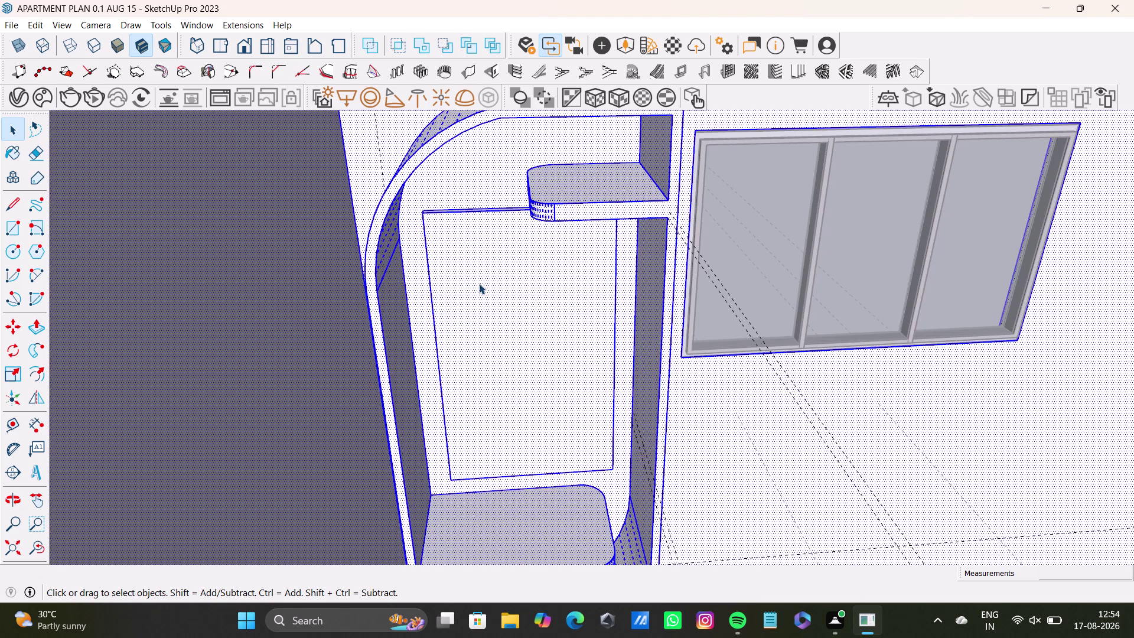
triple_click(479, 283)
click(479, 283)
double_click(487, 194)
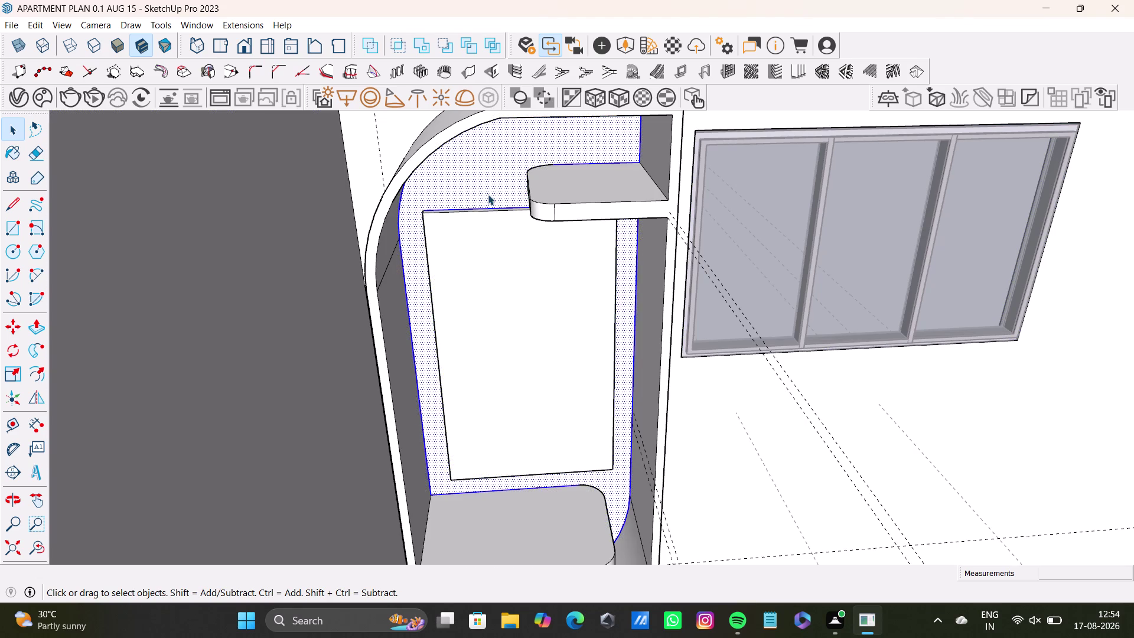
triple_click(493, 281)
triple_click(487, 282)
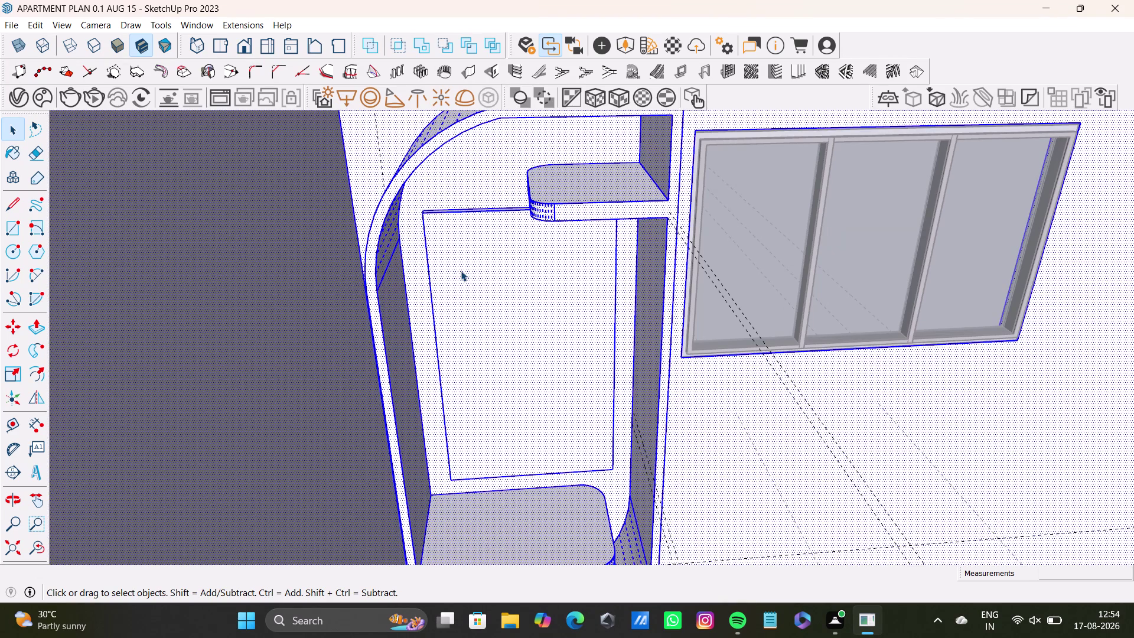
double_click(460, 271)
scroll(up, 3)
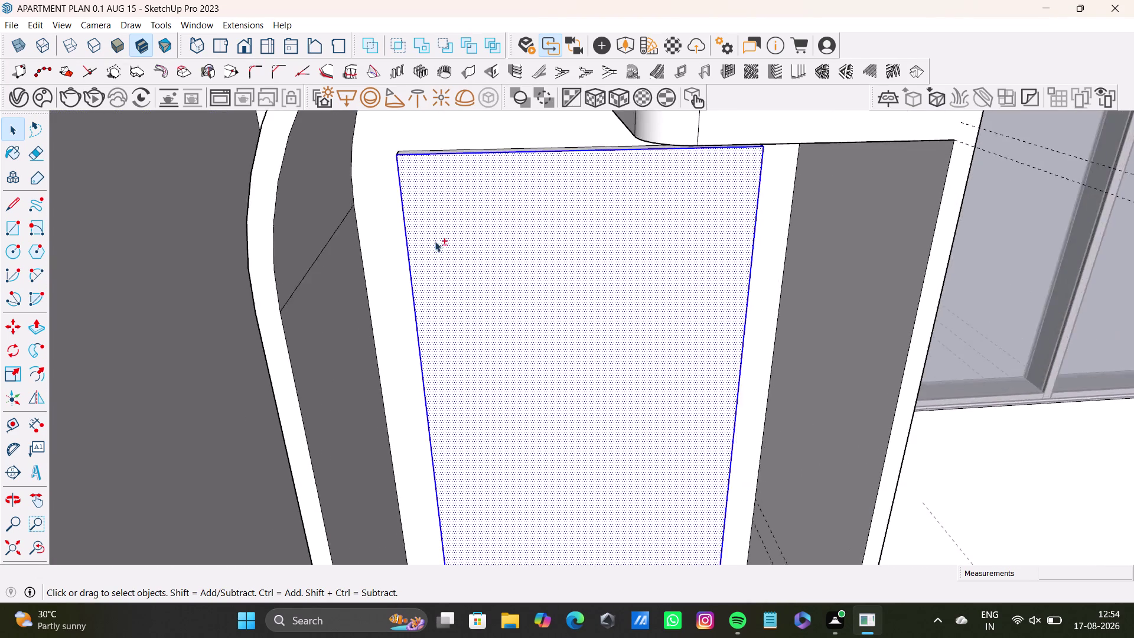
middle_drag(435, 241, 430, 336)
scroll(up, 3)
double_click(434, 238)
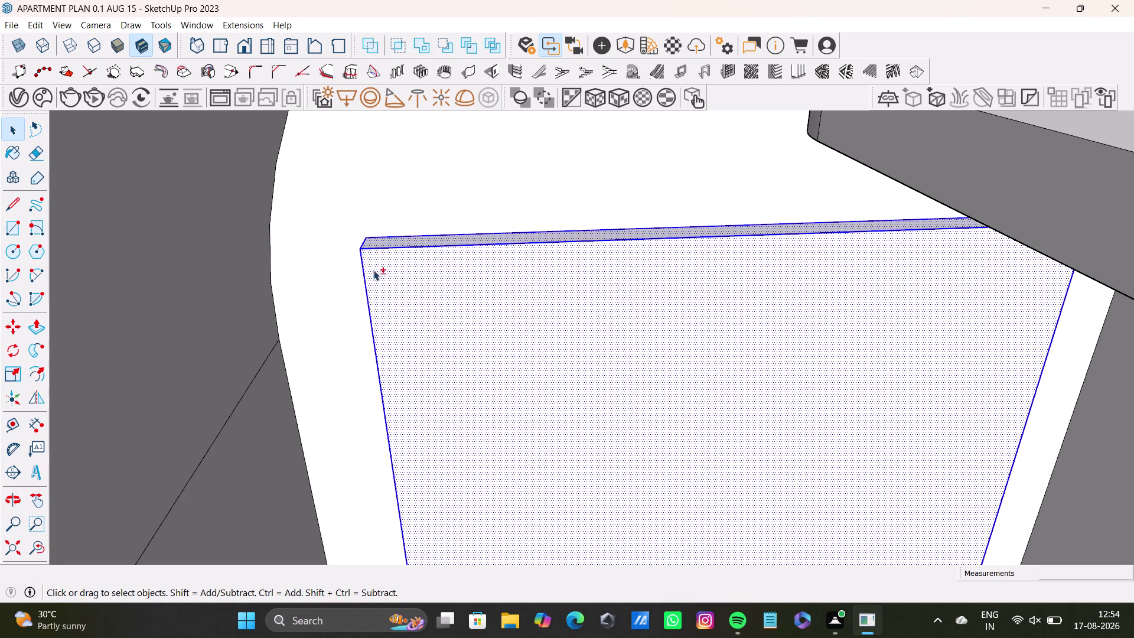
middle_drag(425, 333, 464, 249)
scroll(up, 3)
middle_drag(397, 305, 482, 294)
middle_drag(490, 316, 355, 321)
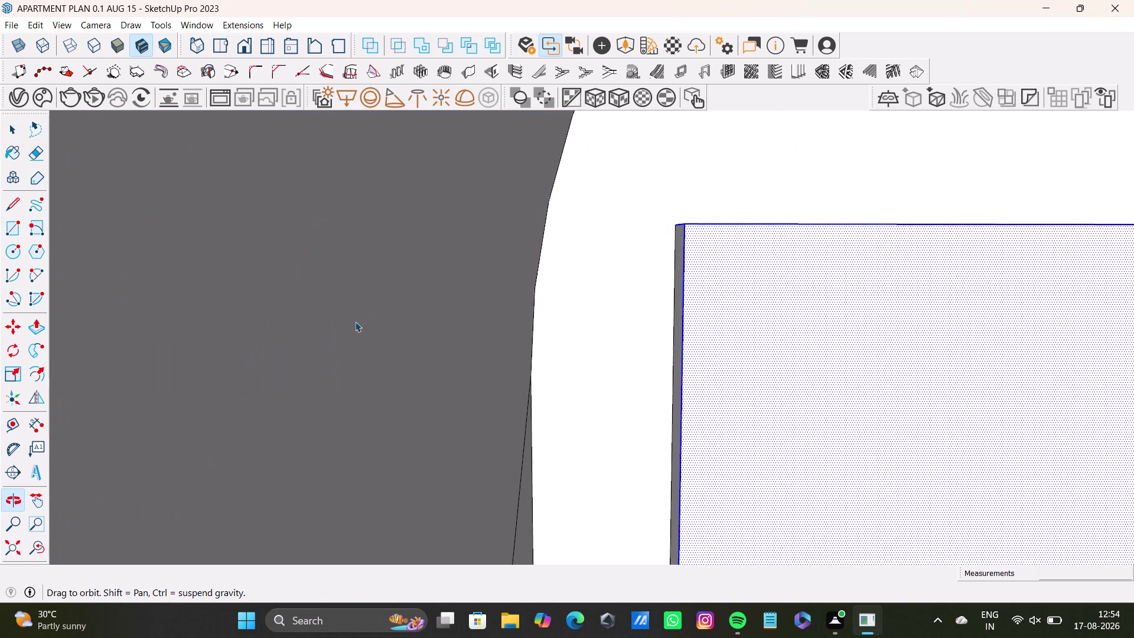
scroll(up, 3)
double_click(704, 308)
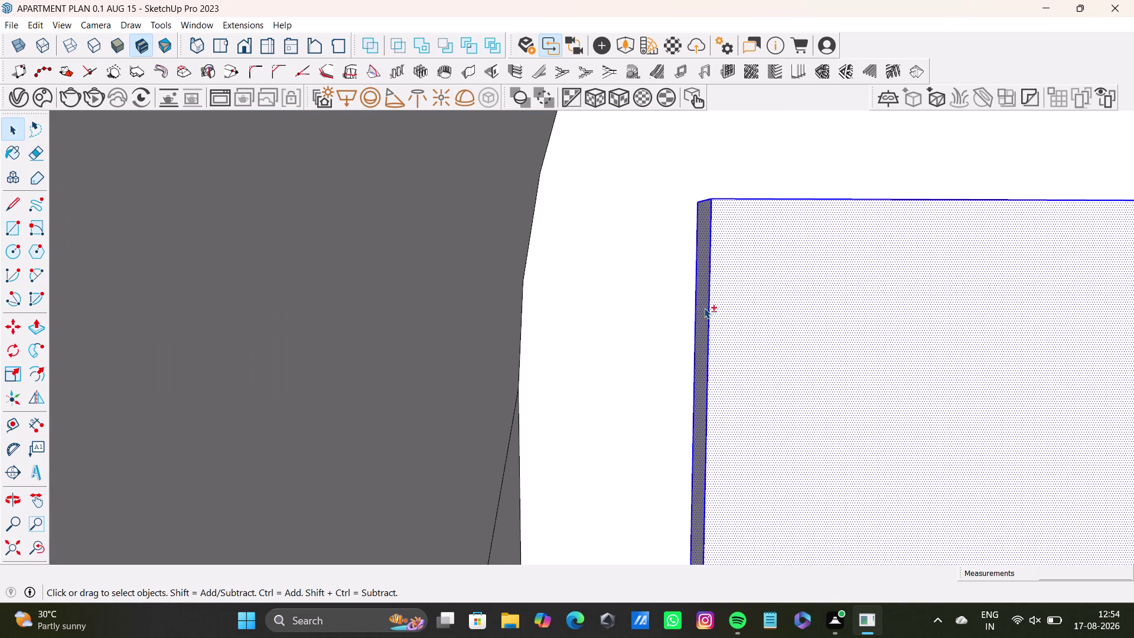
scroll(down, 3)
scroll(down, 3)
scroll(down, 3)
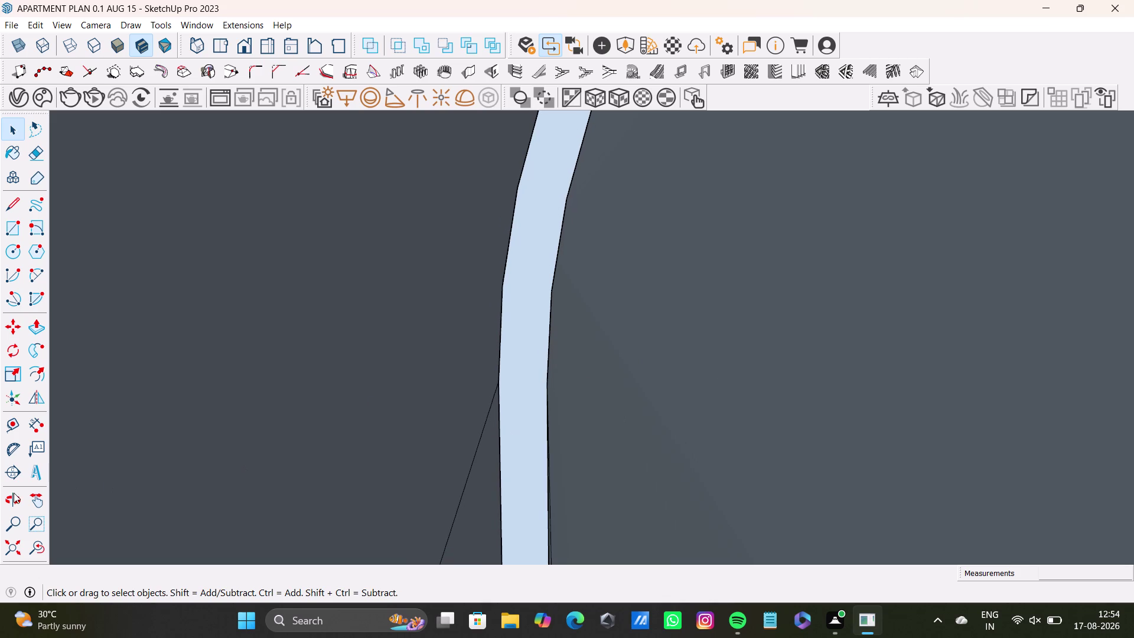
click(37, 555)
Orbit across the back panel face to inspect its thin side edge.
middle_drag(927, 327, 319, 289)
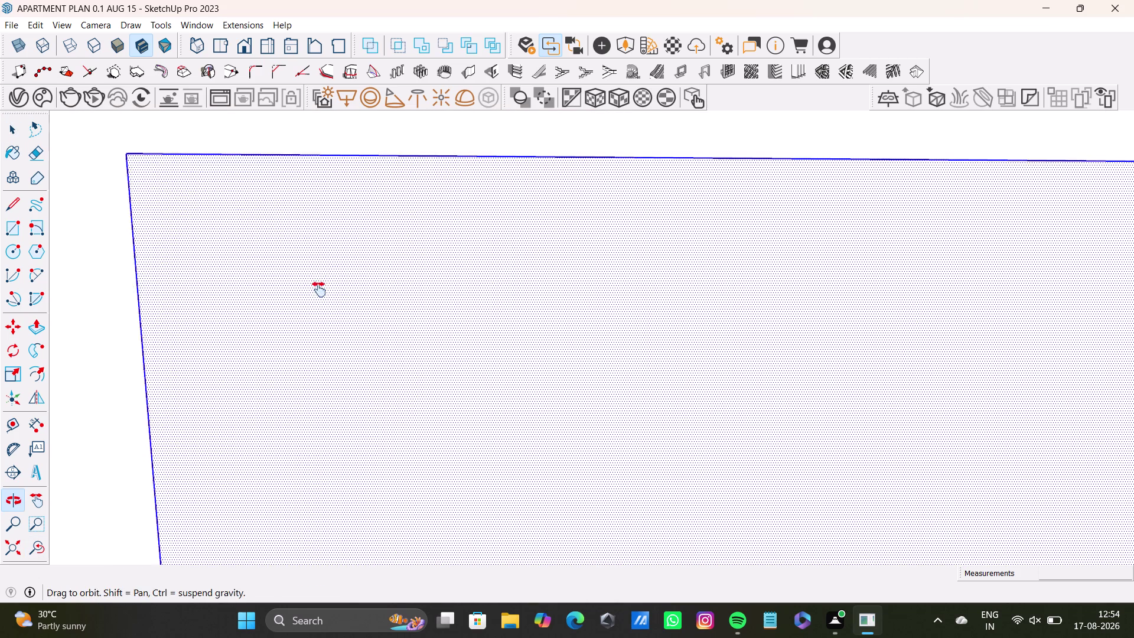
middle_drag(318, 290, 319, 290)
middle_drag(721, 289, 617, 276)
middle_drag(903, 284, 495, 250)
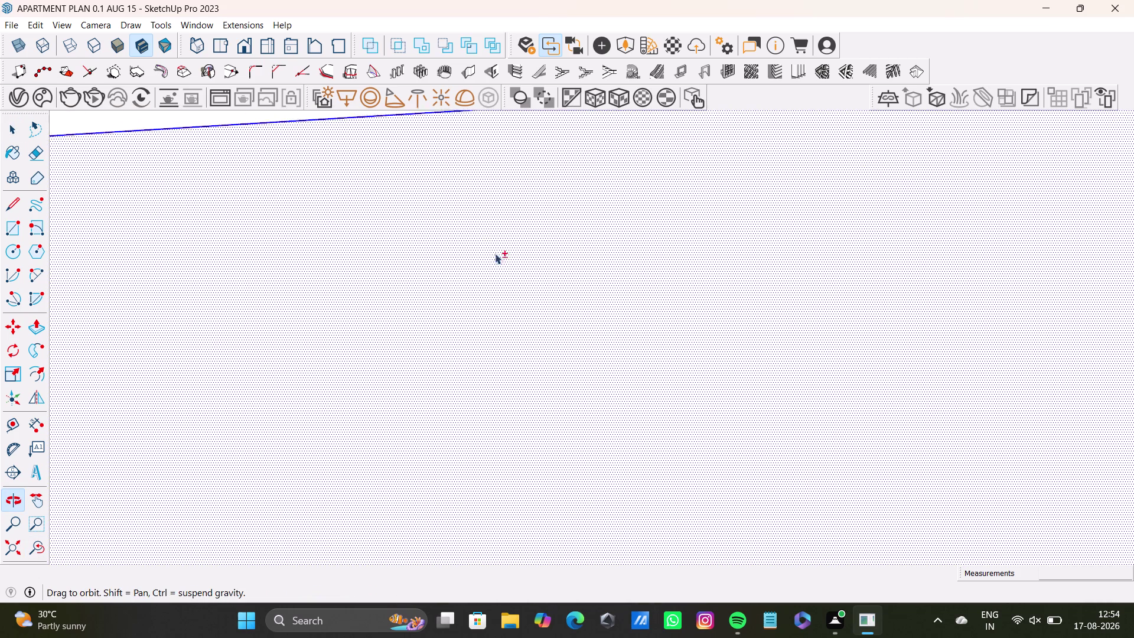
middle_drag(495, 251, 495, 251)
middle_drag(847, 305, 568, 283)
middle_drag(939, 333, 838, 333)
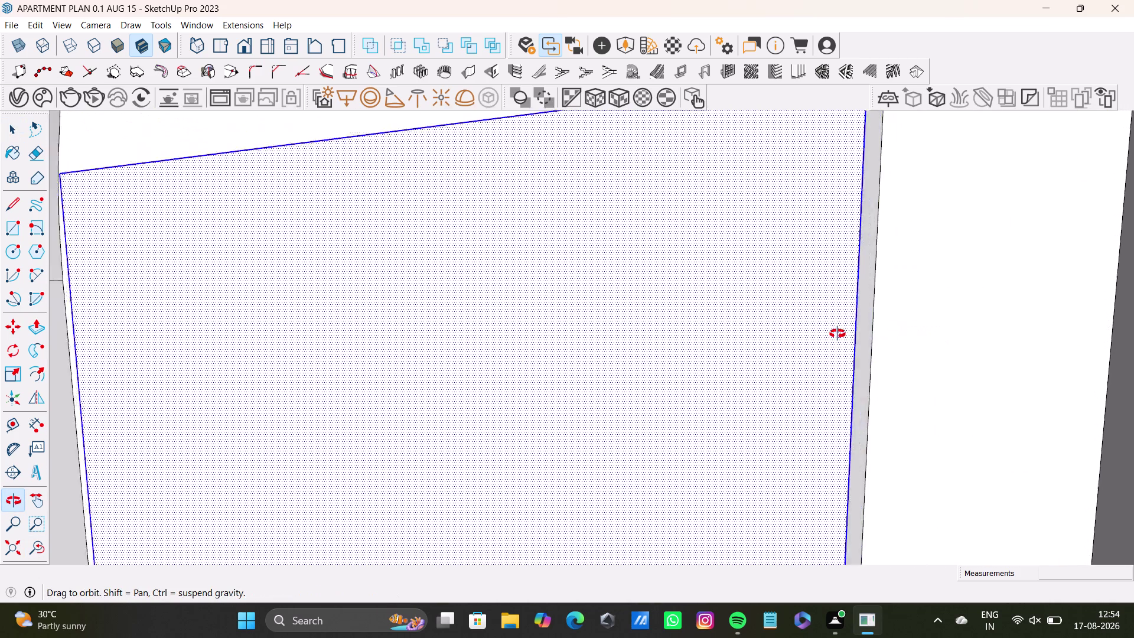
middle_drag(838, 333, 913, 380)
scroll(up, 3)
middle_drag(861, 324, 816, 348)
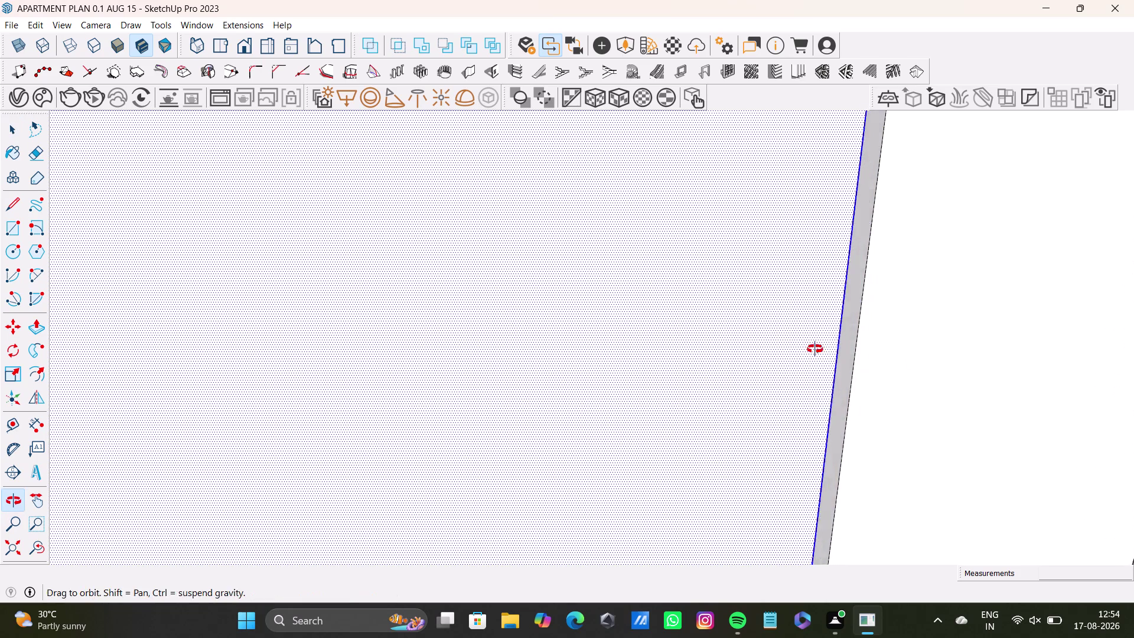
middle_drag(816, 348, 800, 376)
double_click(847, 332)
scroll(down, 3)
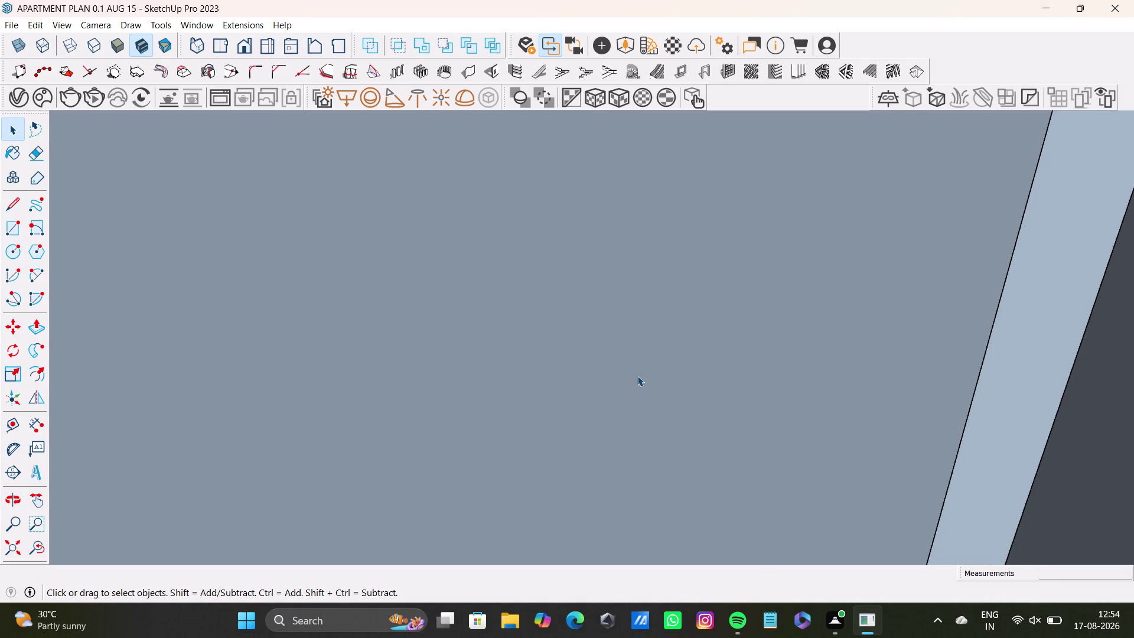
scroll(down, 3)
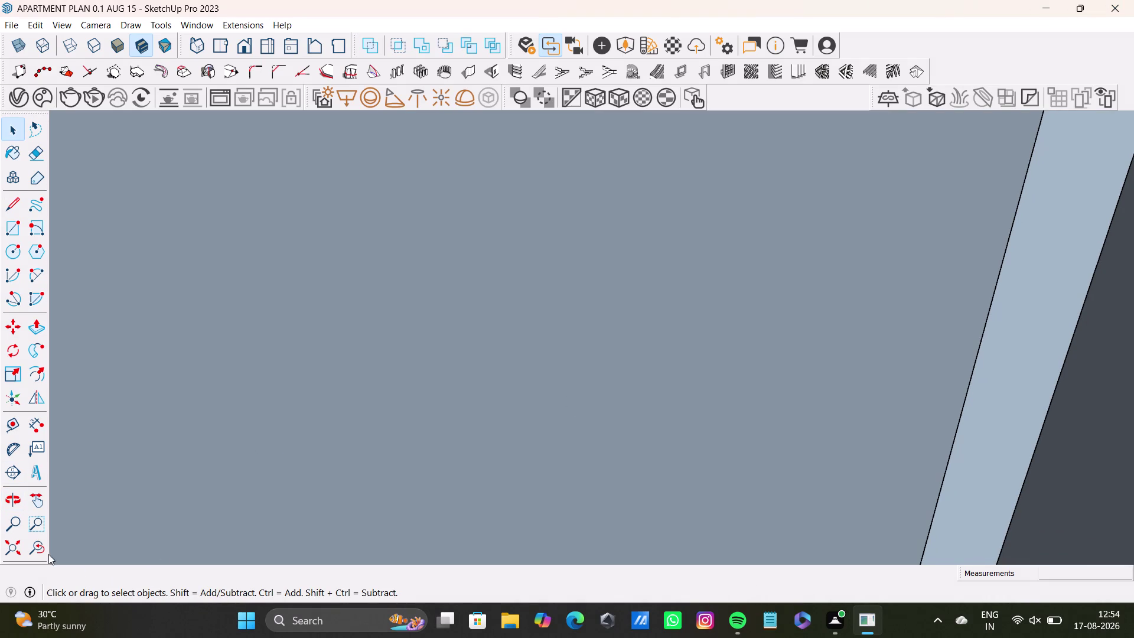
Use Zoom Extents to fit the whole apartment model on screen.
click(41, 549)
middle_drag(437, 495, 632, 494)
scroll(down, 3)
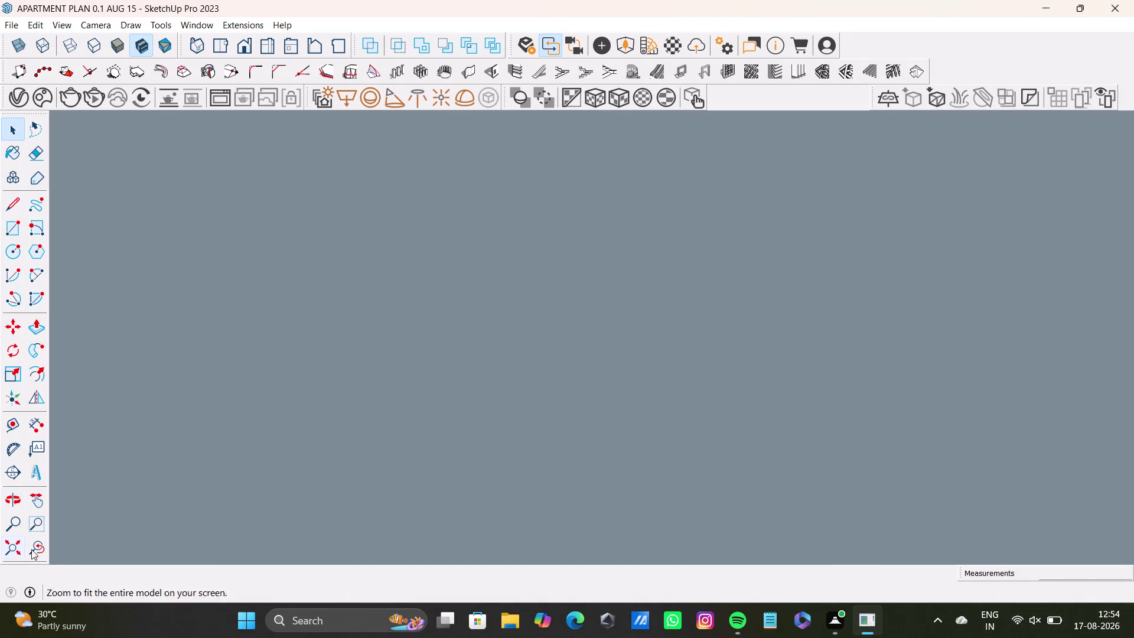
click(40, 547)
scroll(down, 3)
click(23, 551)
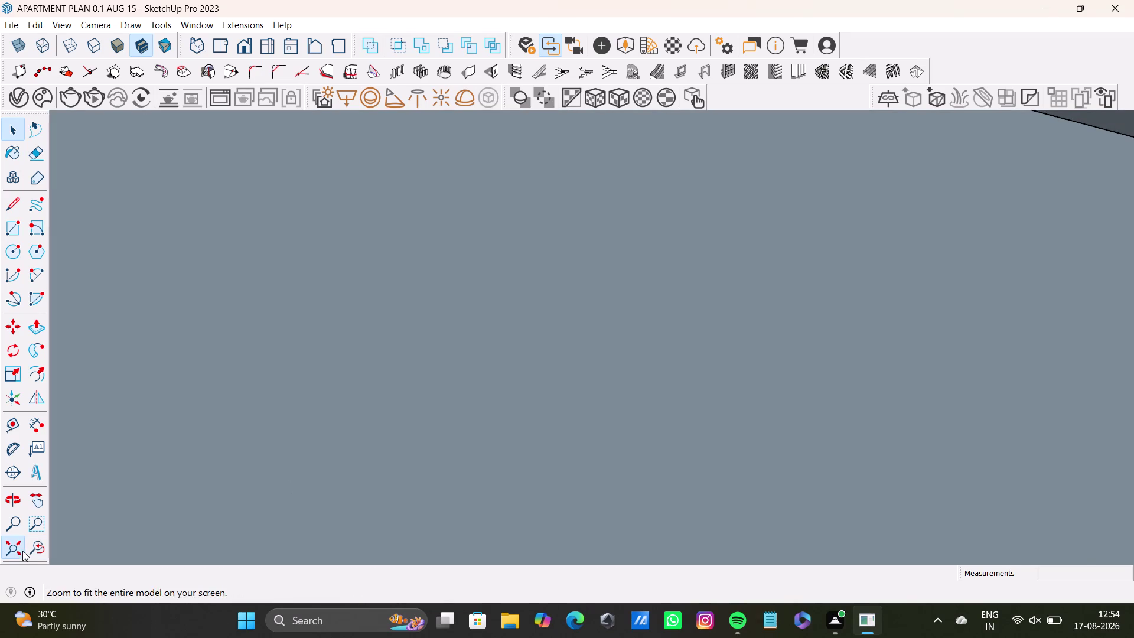
middle_drag(330, 486, 455, 584)
scroll(down, 3)
scroll(up, 3)
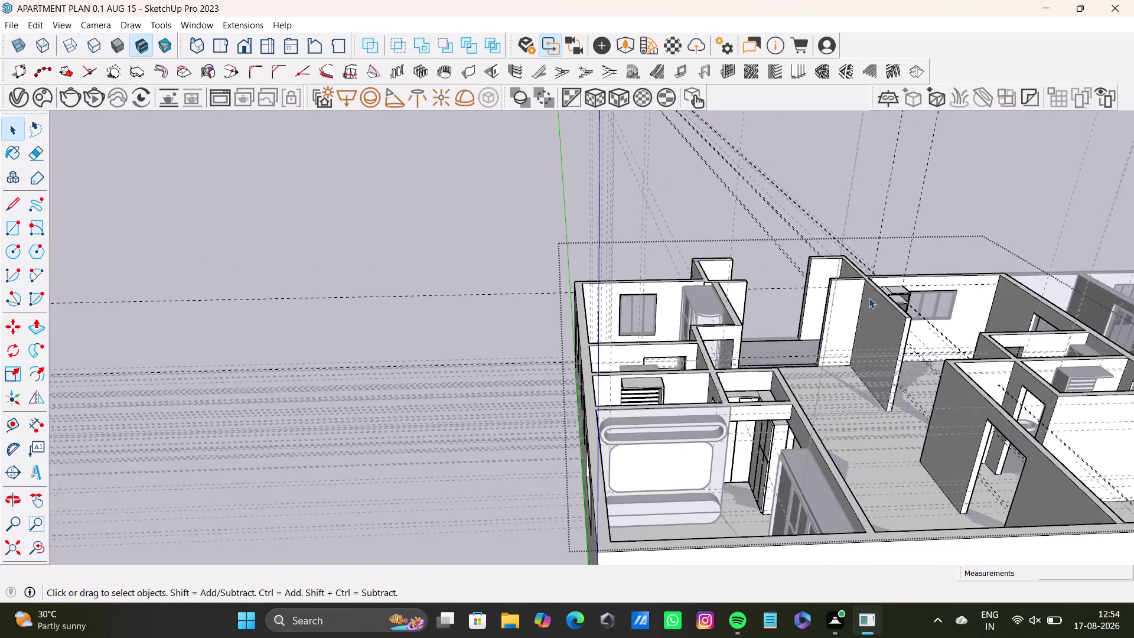
scroll(up, 3)
Orbit back to the arch-frame shelf unit and view its back panel from above.
middle_drag(974, 332, 553, 353)
scroll(up, 3)
middle_drag(426, 359, 533, 355)
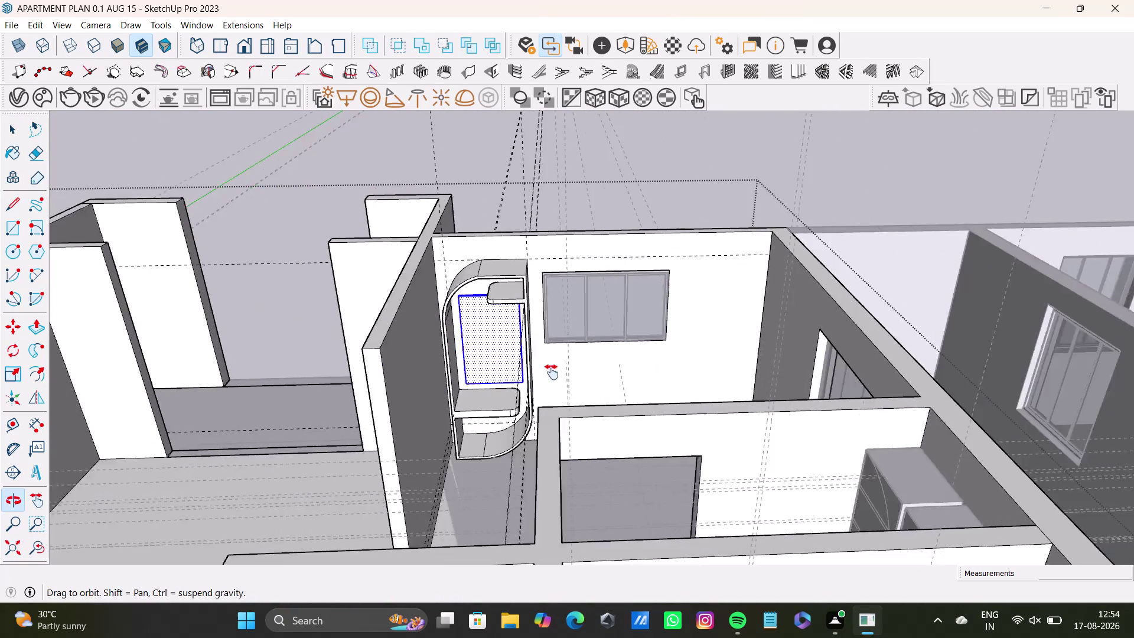
middle_drag(534, 356, 559, 403)
scroll(up, 3)
scroll(up, 3)
middle_drag(522, 424, 524, 414)
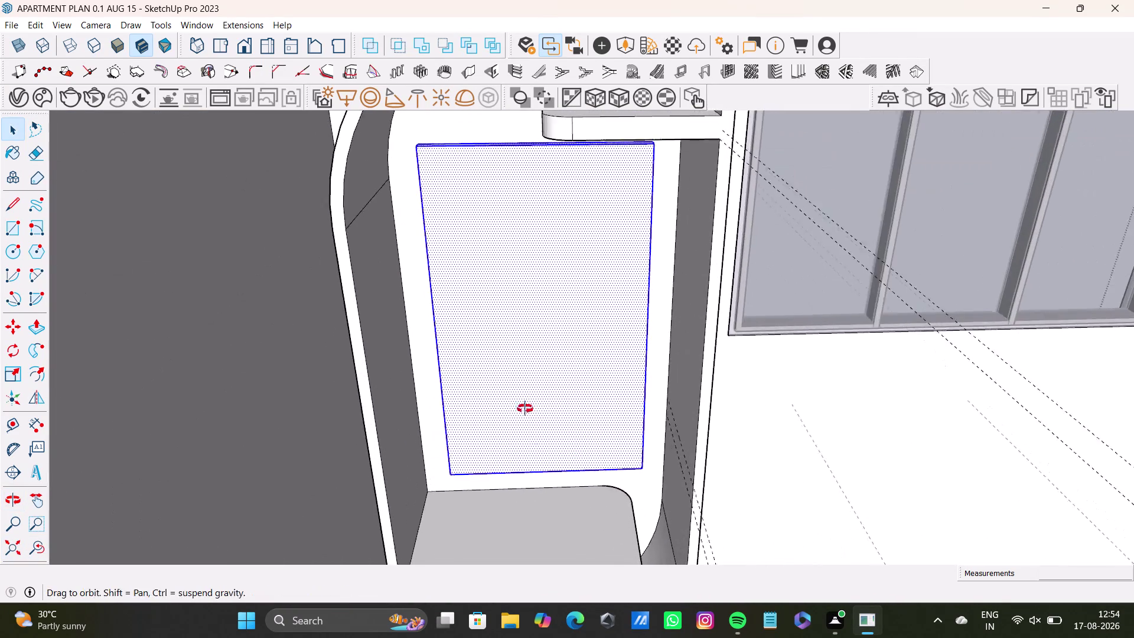
middle_drag(524, 414, 529, 392)
scroll(up, 3)
middle_drag(552, 408, 578, 318)
middle_drag(581, 323, 576, 483)
middle_drag(576, 486, 584, 403)
middle_drag(593, 433, 603, 317)
scroll(up, 3)
middle_drag(615, 402, 615, 381)
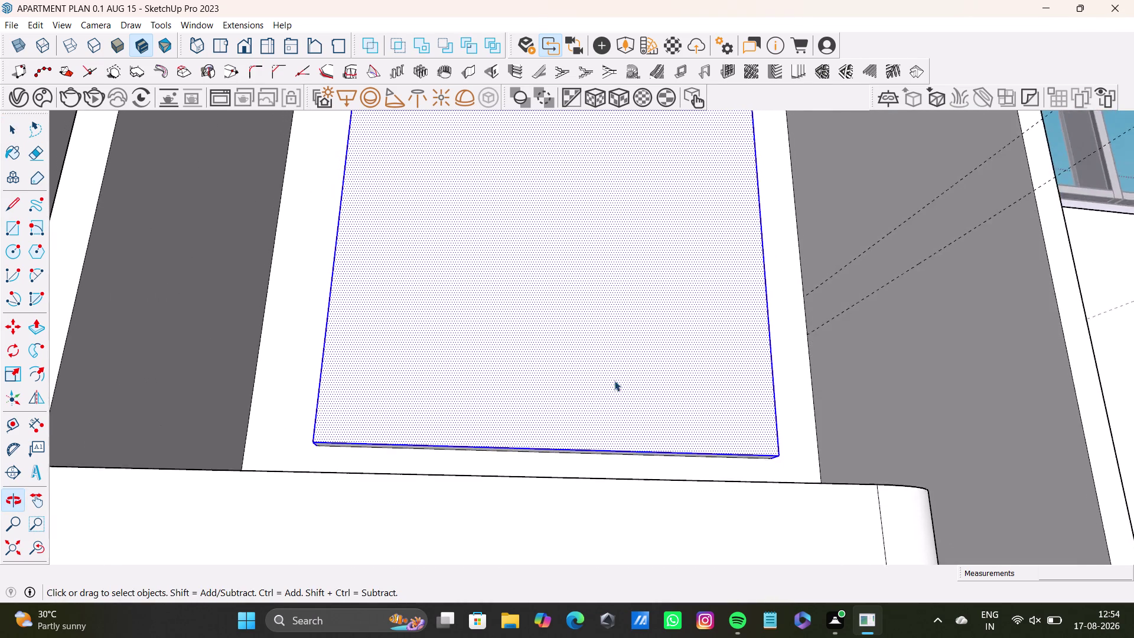
Orbit around to face the back panel and bring its lower edge into view.
scroll(up, 3)
middle_drag(668, 438, 682, 386)
double_click(660, 540)
scroll(down, 3)
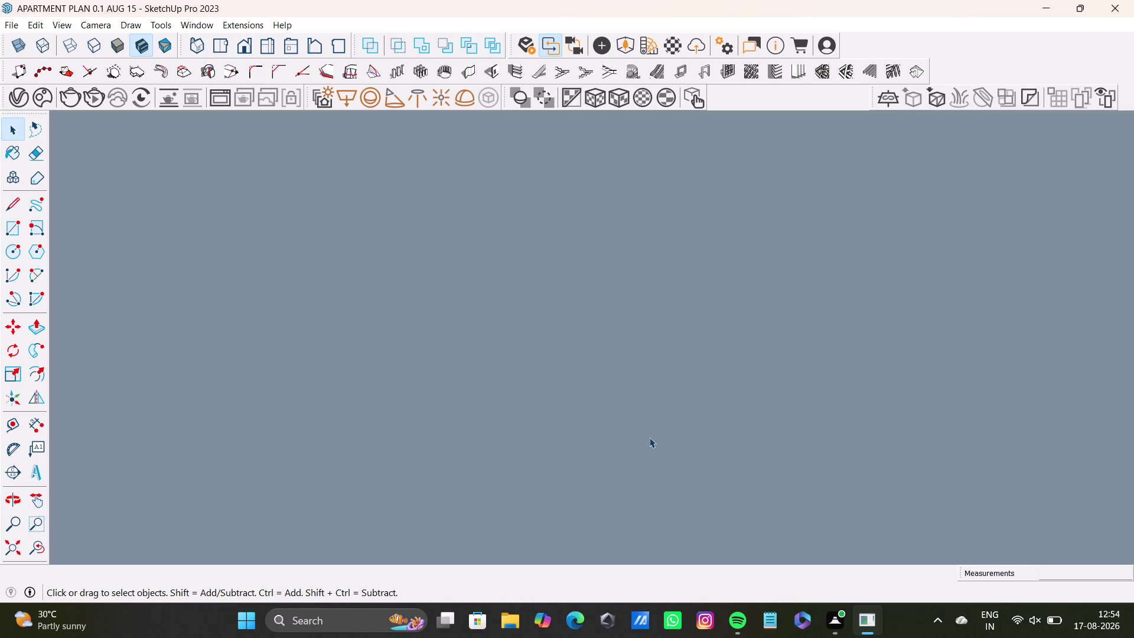
scroll(down, 3)
drag(28, 552, 36, 550)
middle_drag(493, 439, 488, 513)
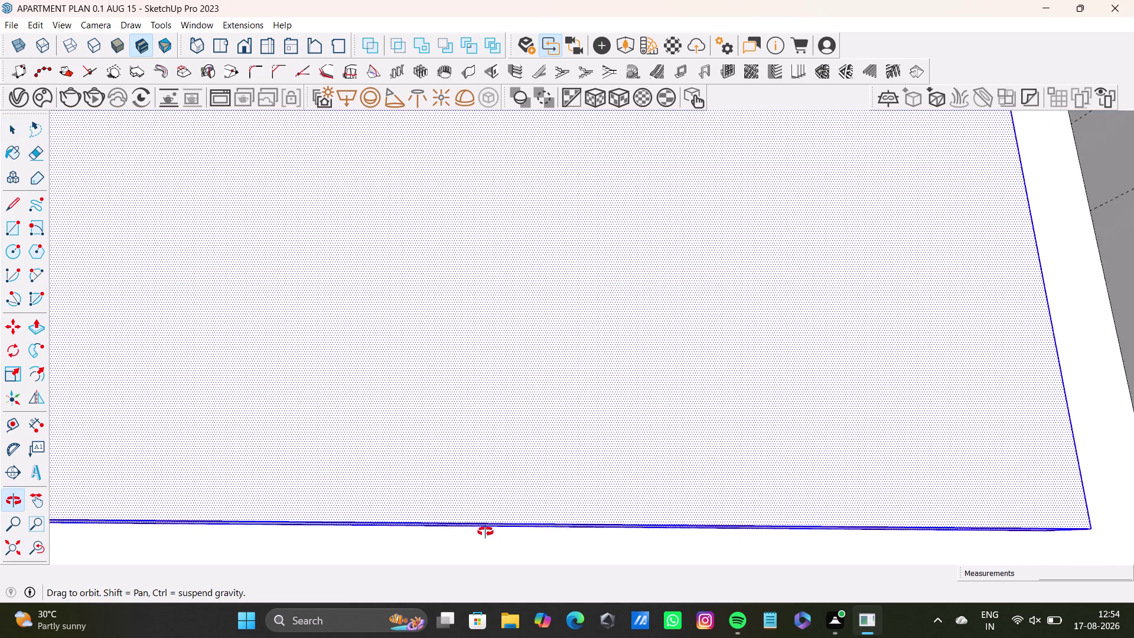
middle_drag(488, 513, 481, 590)
Make the thin back panel's geometry into a group via the right-click menu.
right_click(483, 414)
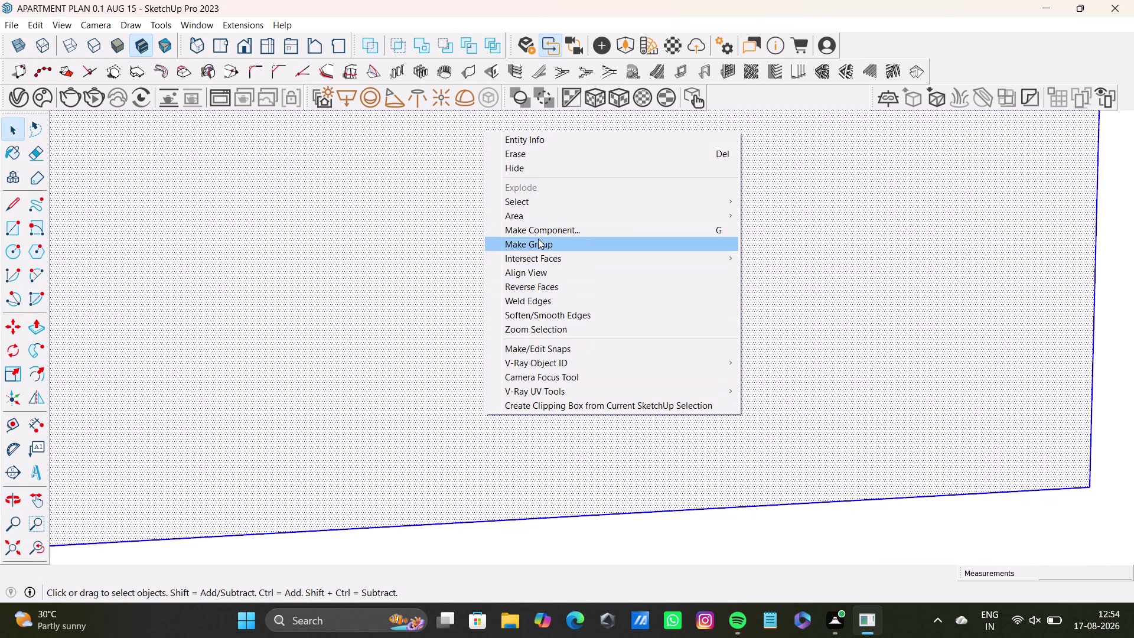
click(538, 239)
scroll(down, 3)
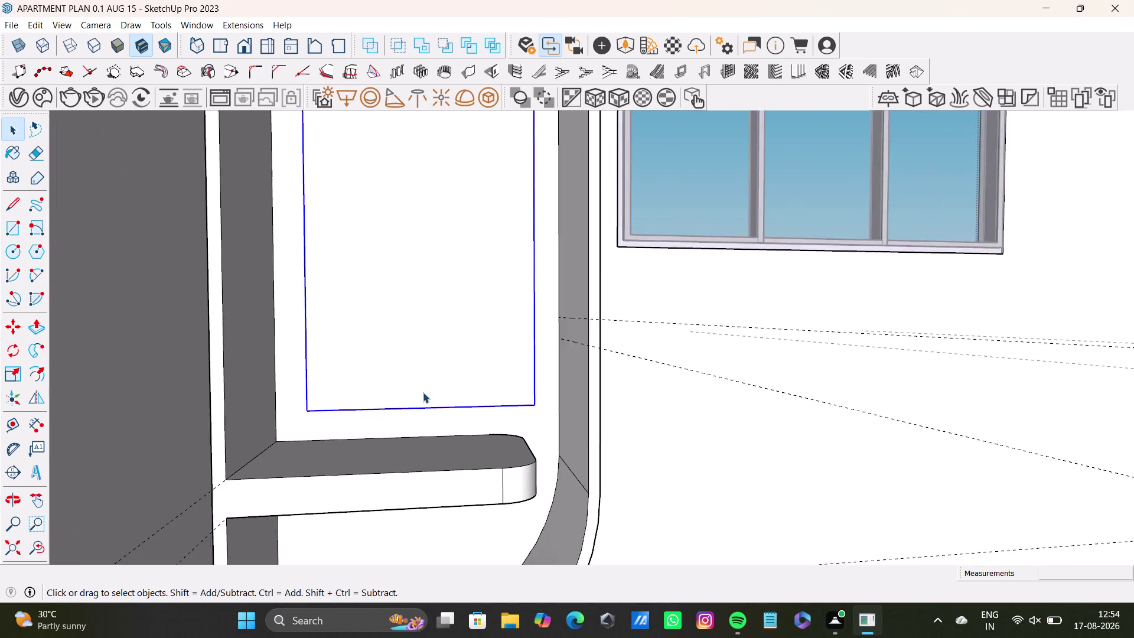
scroll(down, 3)
middle_drag(425, 390, 412, 422)
drag(4, 549, 11, 549)
Orbit over the apartment rooms to face the arch-frame shelf unit.
middle_drag(554, 284, 532, 508)
scroll(up, 3)
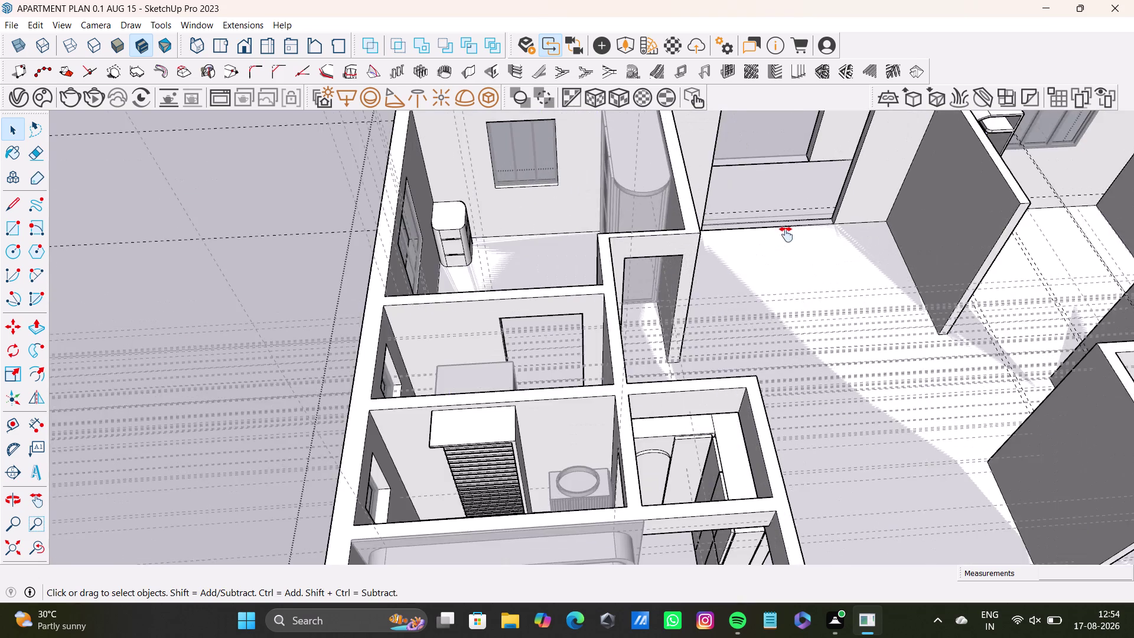
middle_drag(786, 235, 441, 343)
scroll(up, 3)
middle_drag(620, 260, 573, 204)
middle_drag(575, 216, 574, 221)
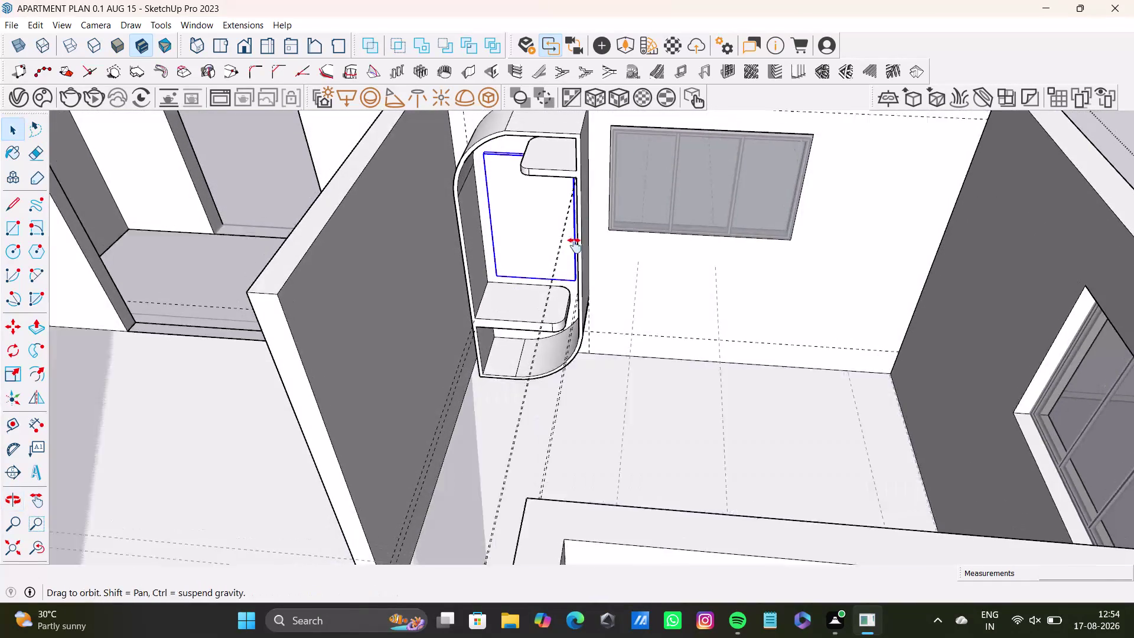
Orbit near the floor to check the unit's base and the inset grouped panel.
middle_drag(574, 221, 572, 354)
middle_drag(564, 362, 588, 235)
middle_drag(567, 251, 514, 459)
middle_drag(583, 242, 613, 421)
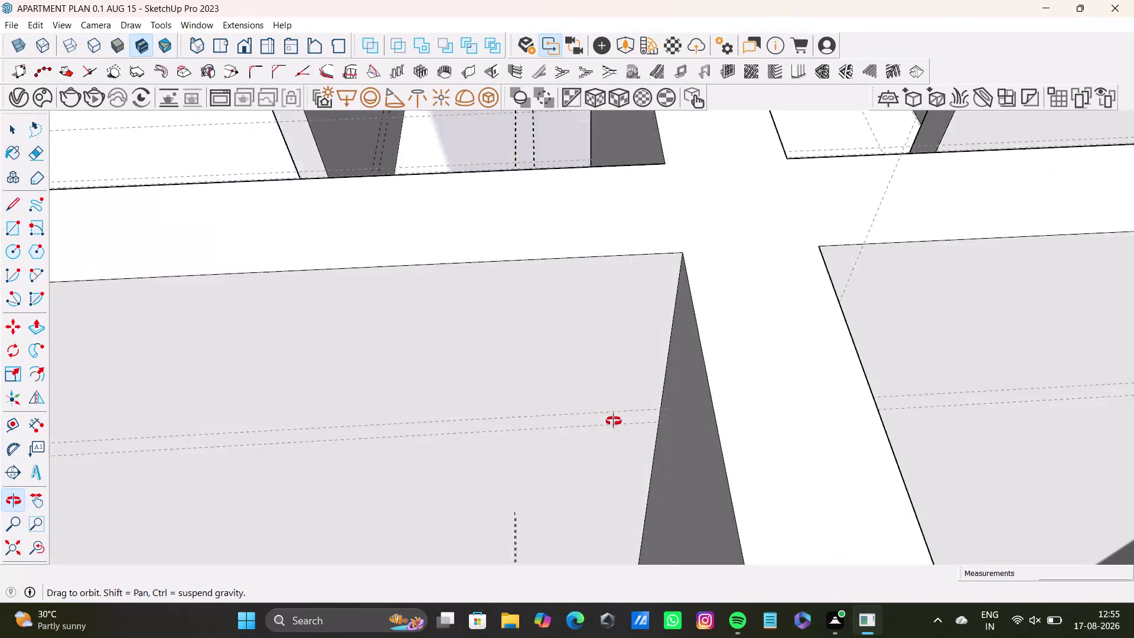
middle_drag(614, 421, 619, 407)
middle_drag(613, 177, 645, 487)
middle_drag(577, 180, 601, 466)
middle_drag(617, 401, 695, 356)
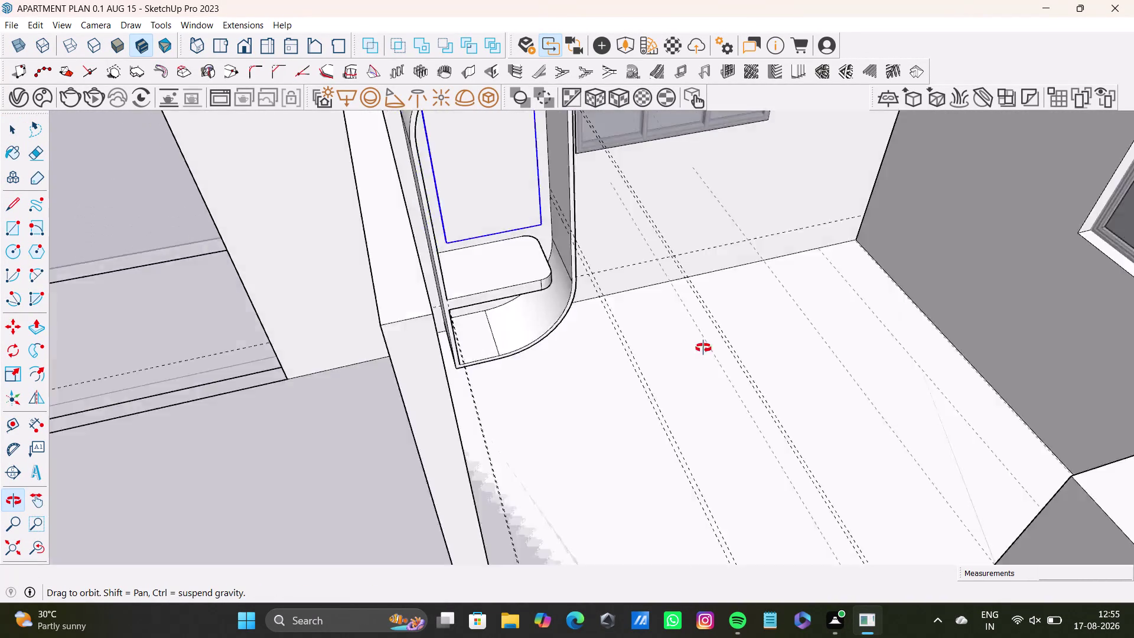
middle_drag(695, 355, 612, 518)
middle_drag(584, 486, 608, 518)
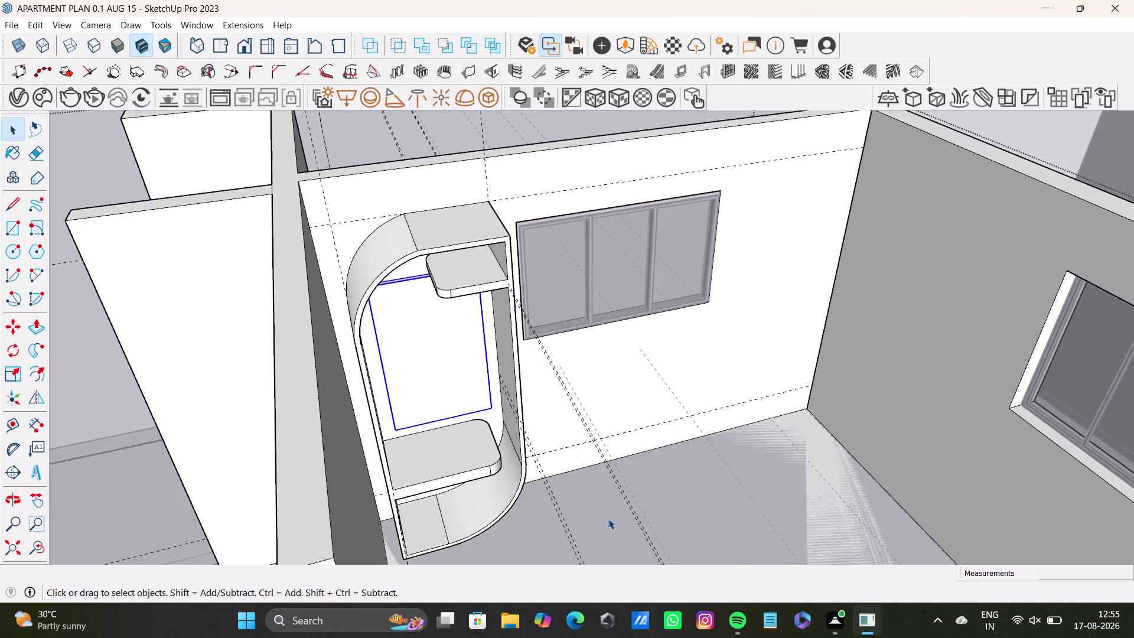